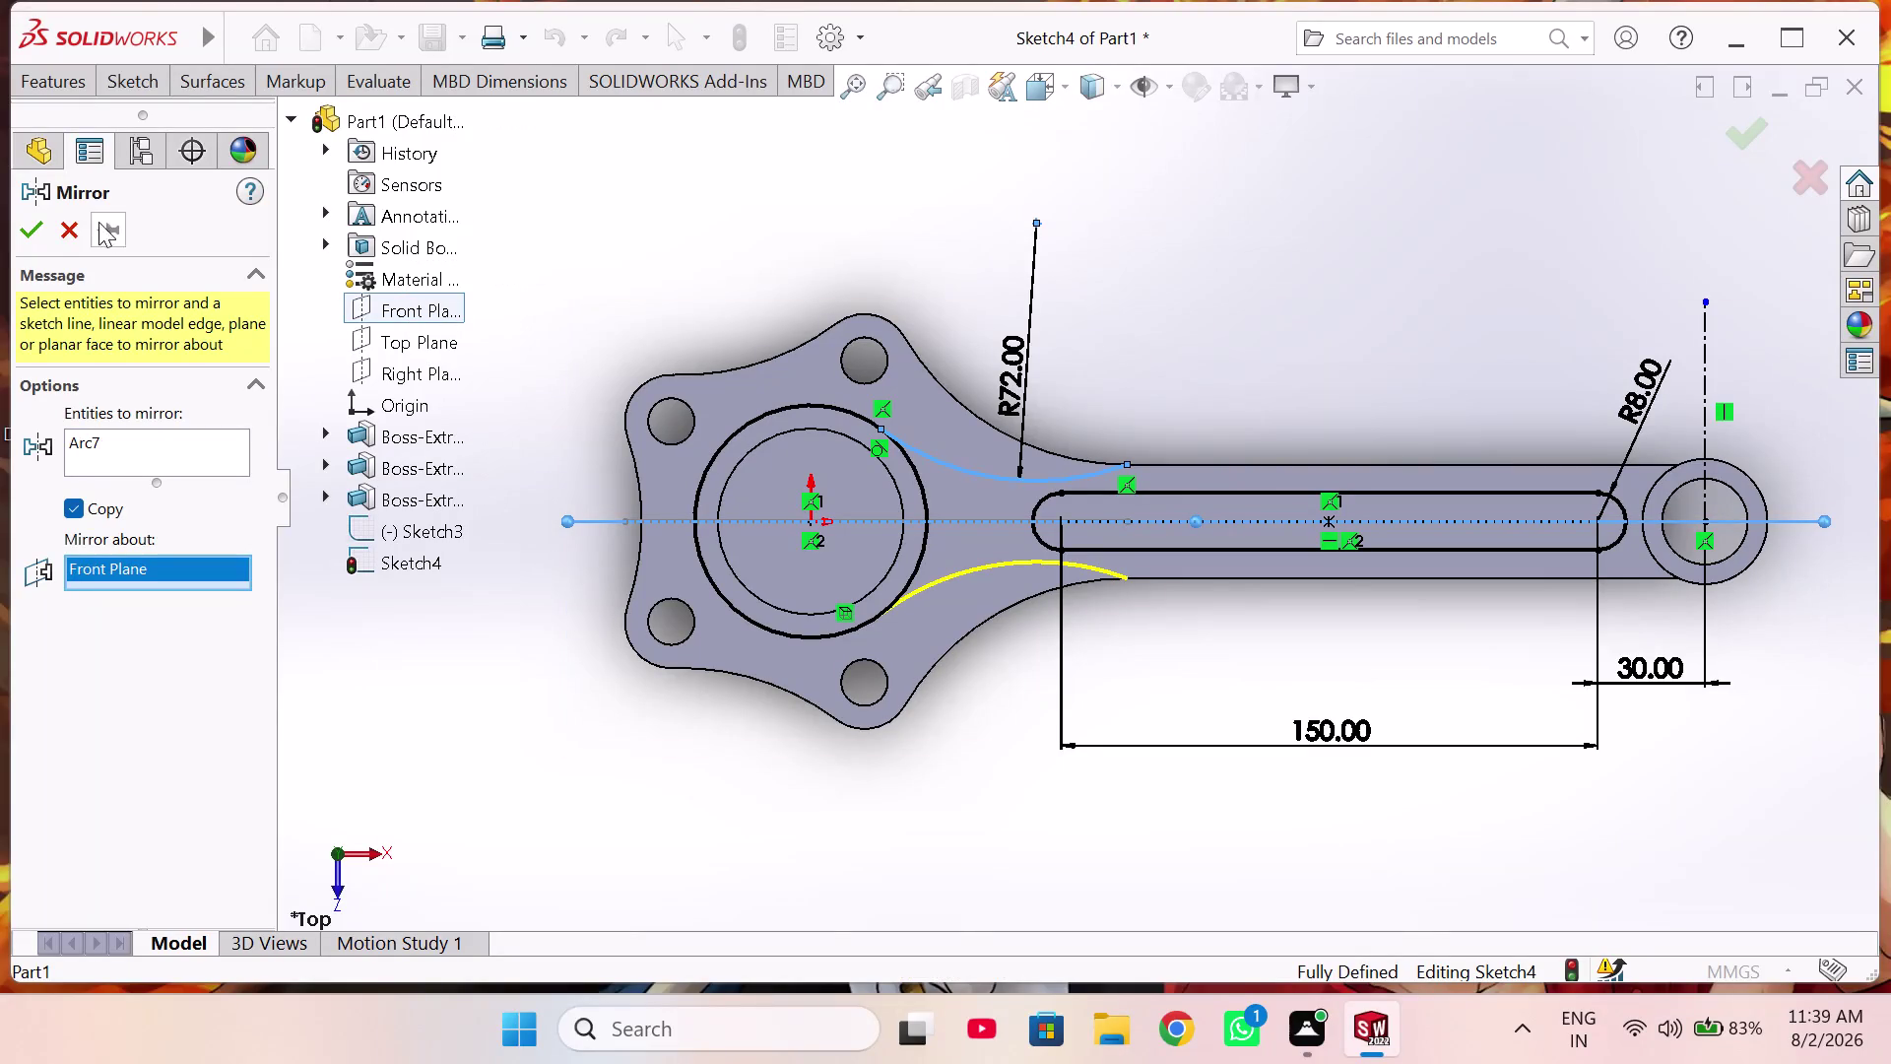
Accept the mirrored shank arc and close Sketch4.
click(32, 235)
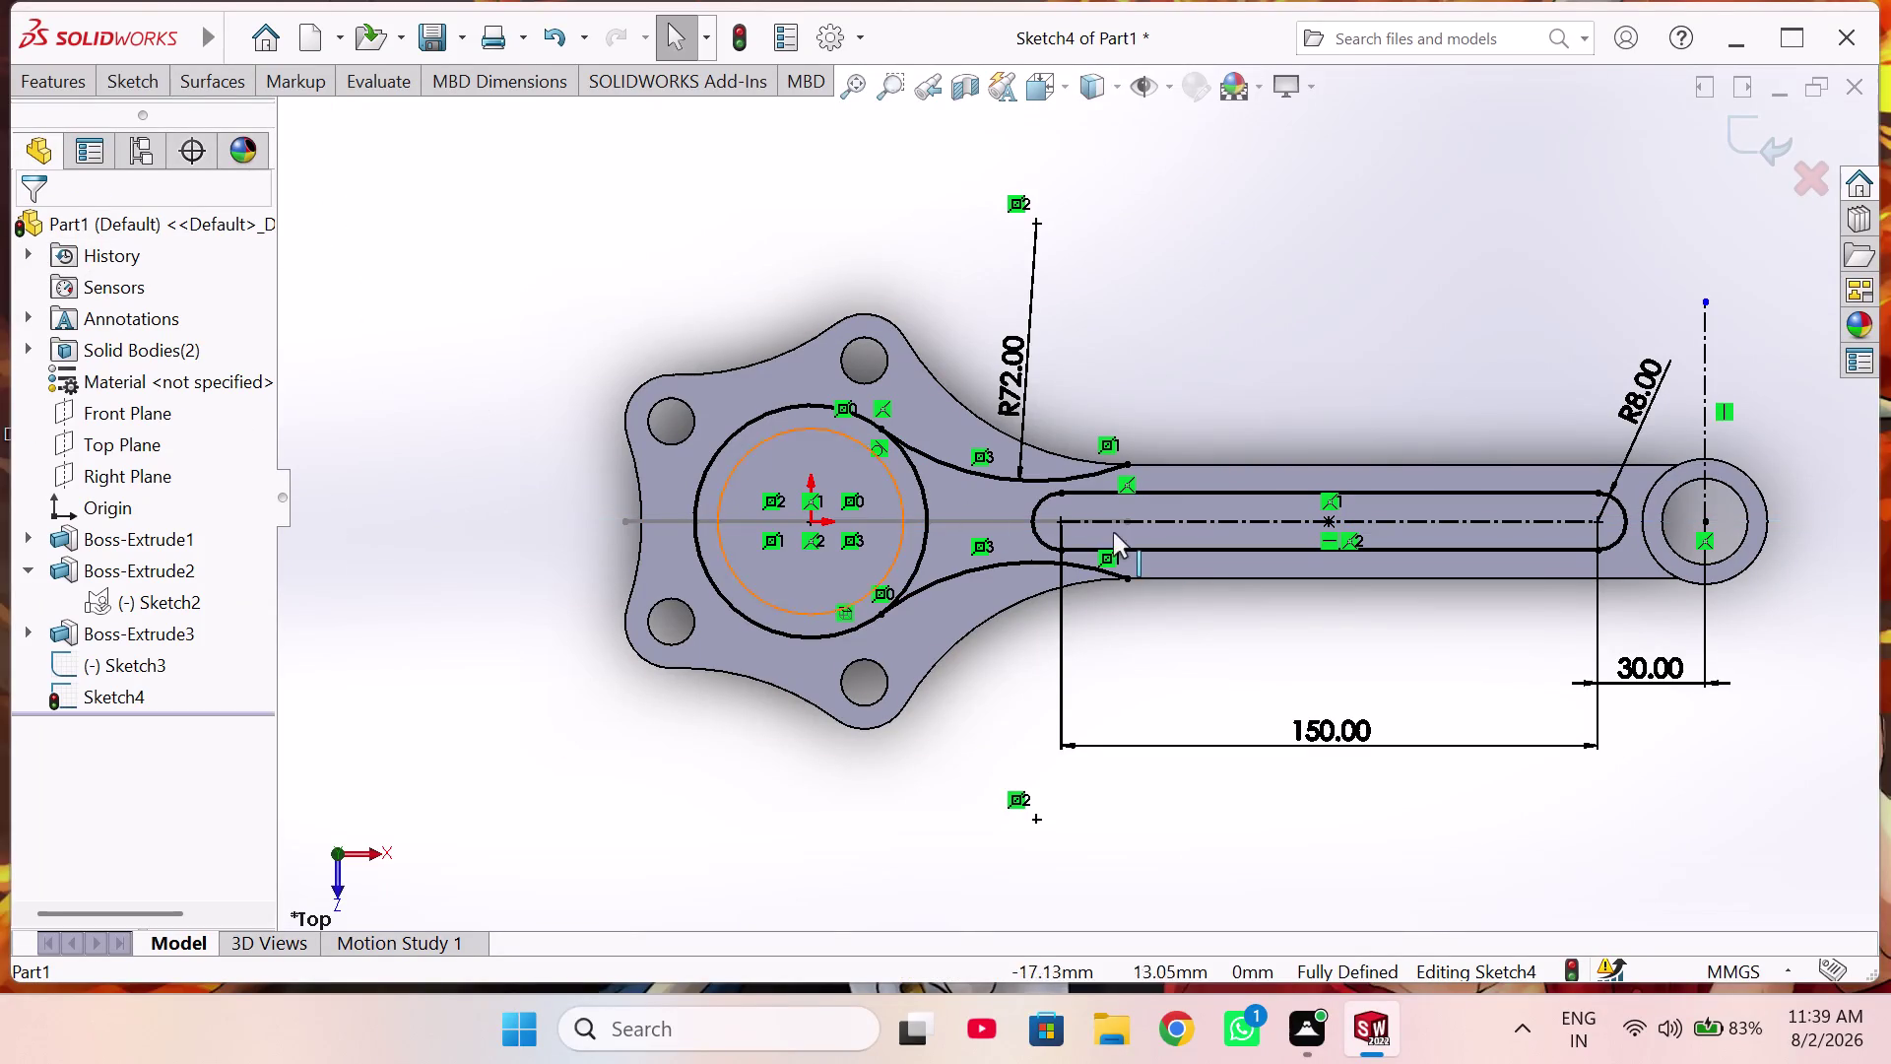
right_drag(1150, 381, 1151, 360)
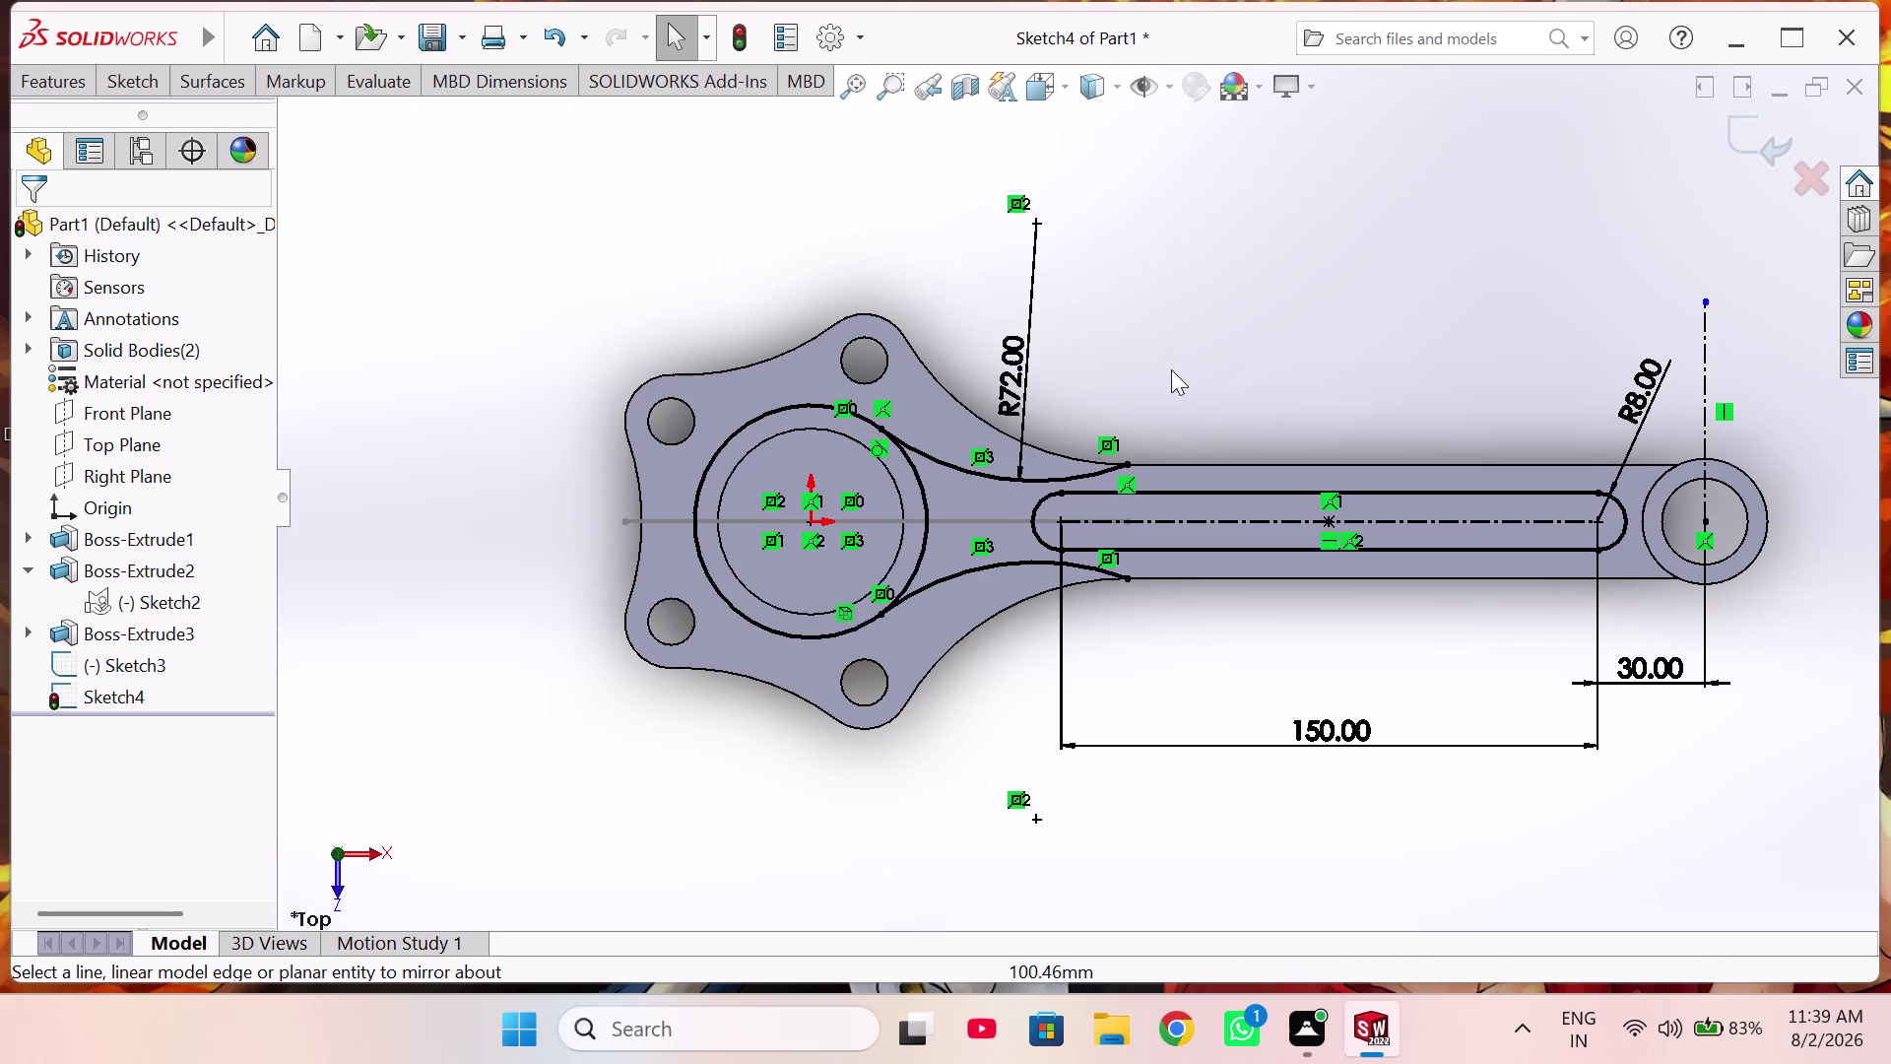
click(1732, 136)
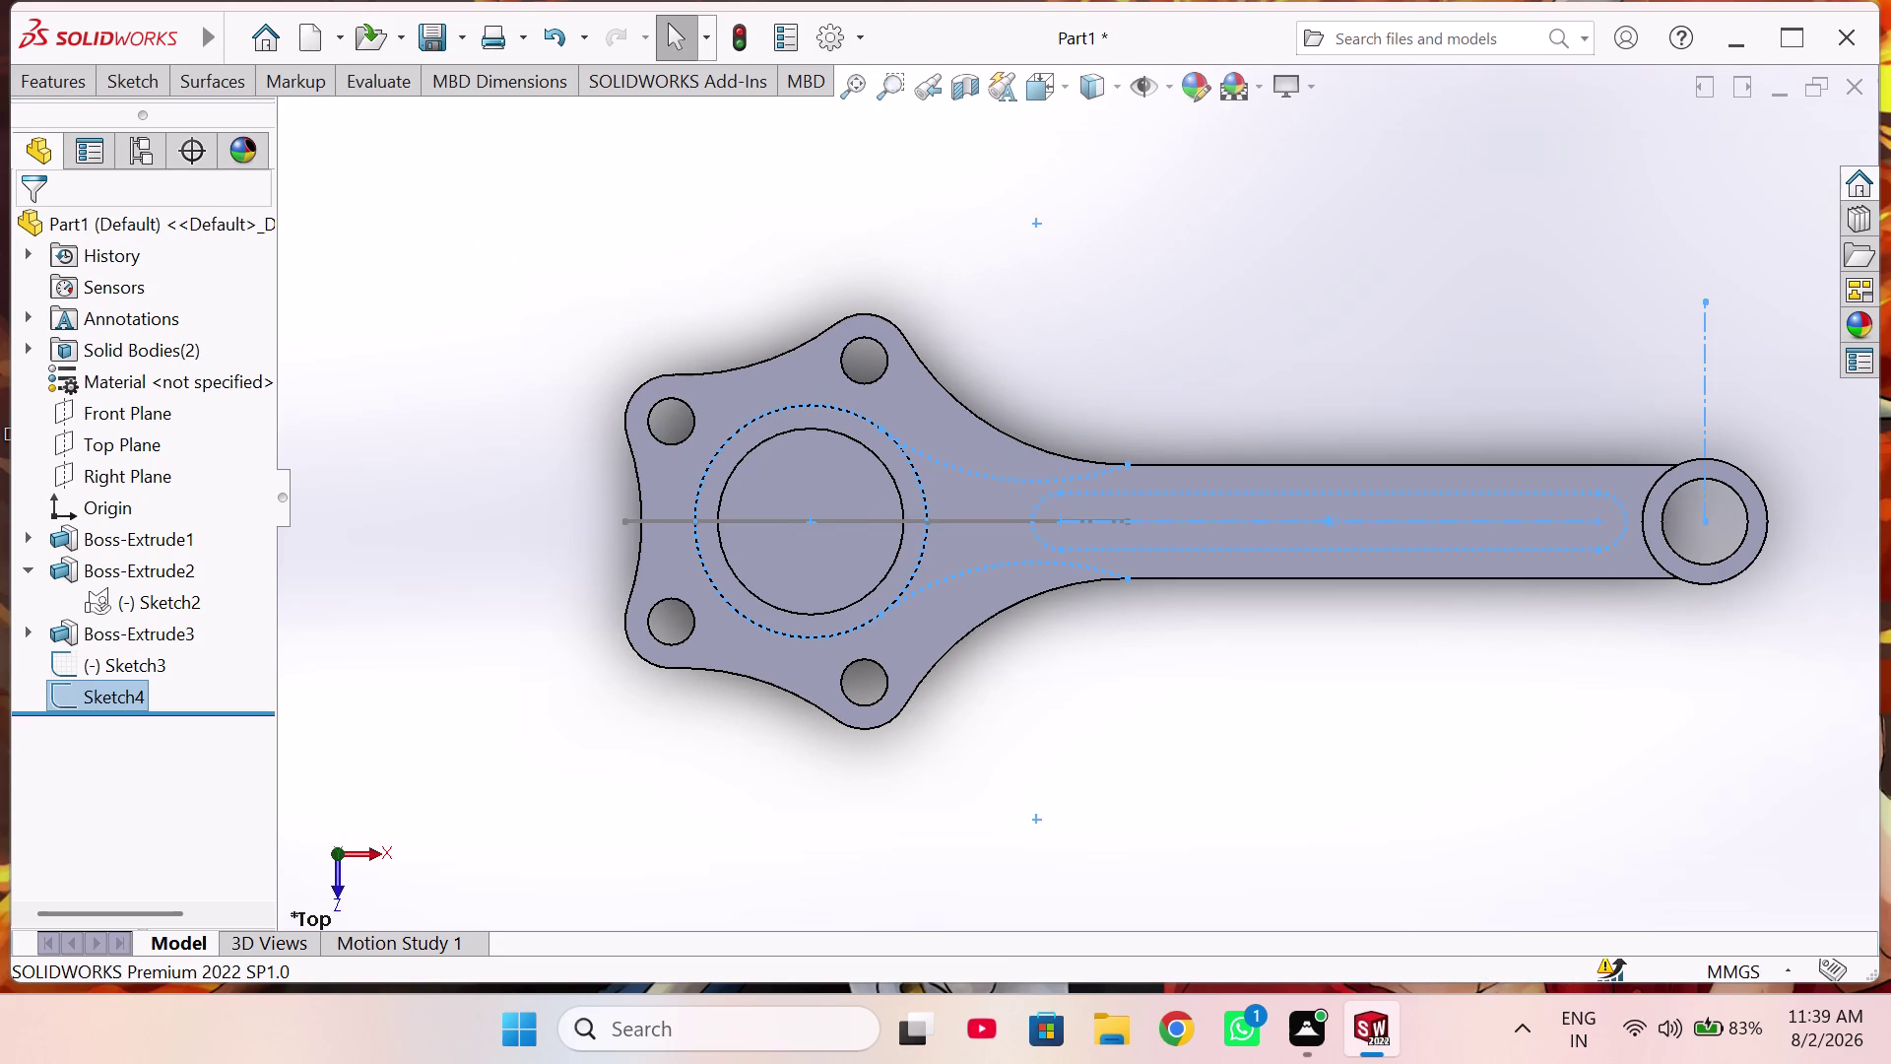
click(61, 87)
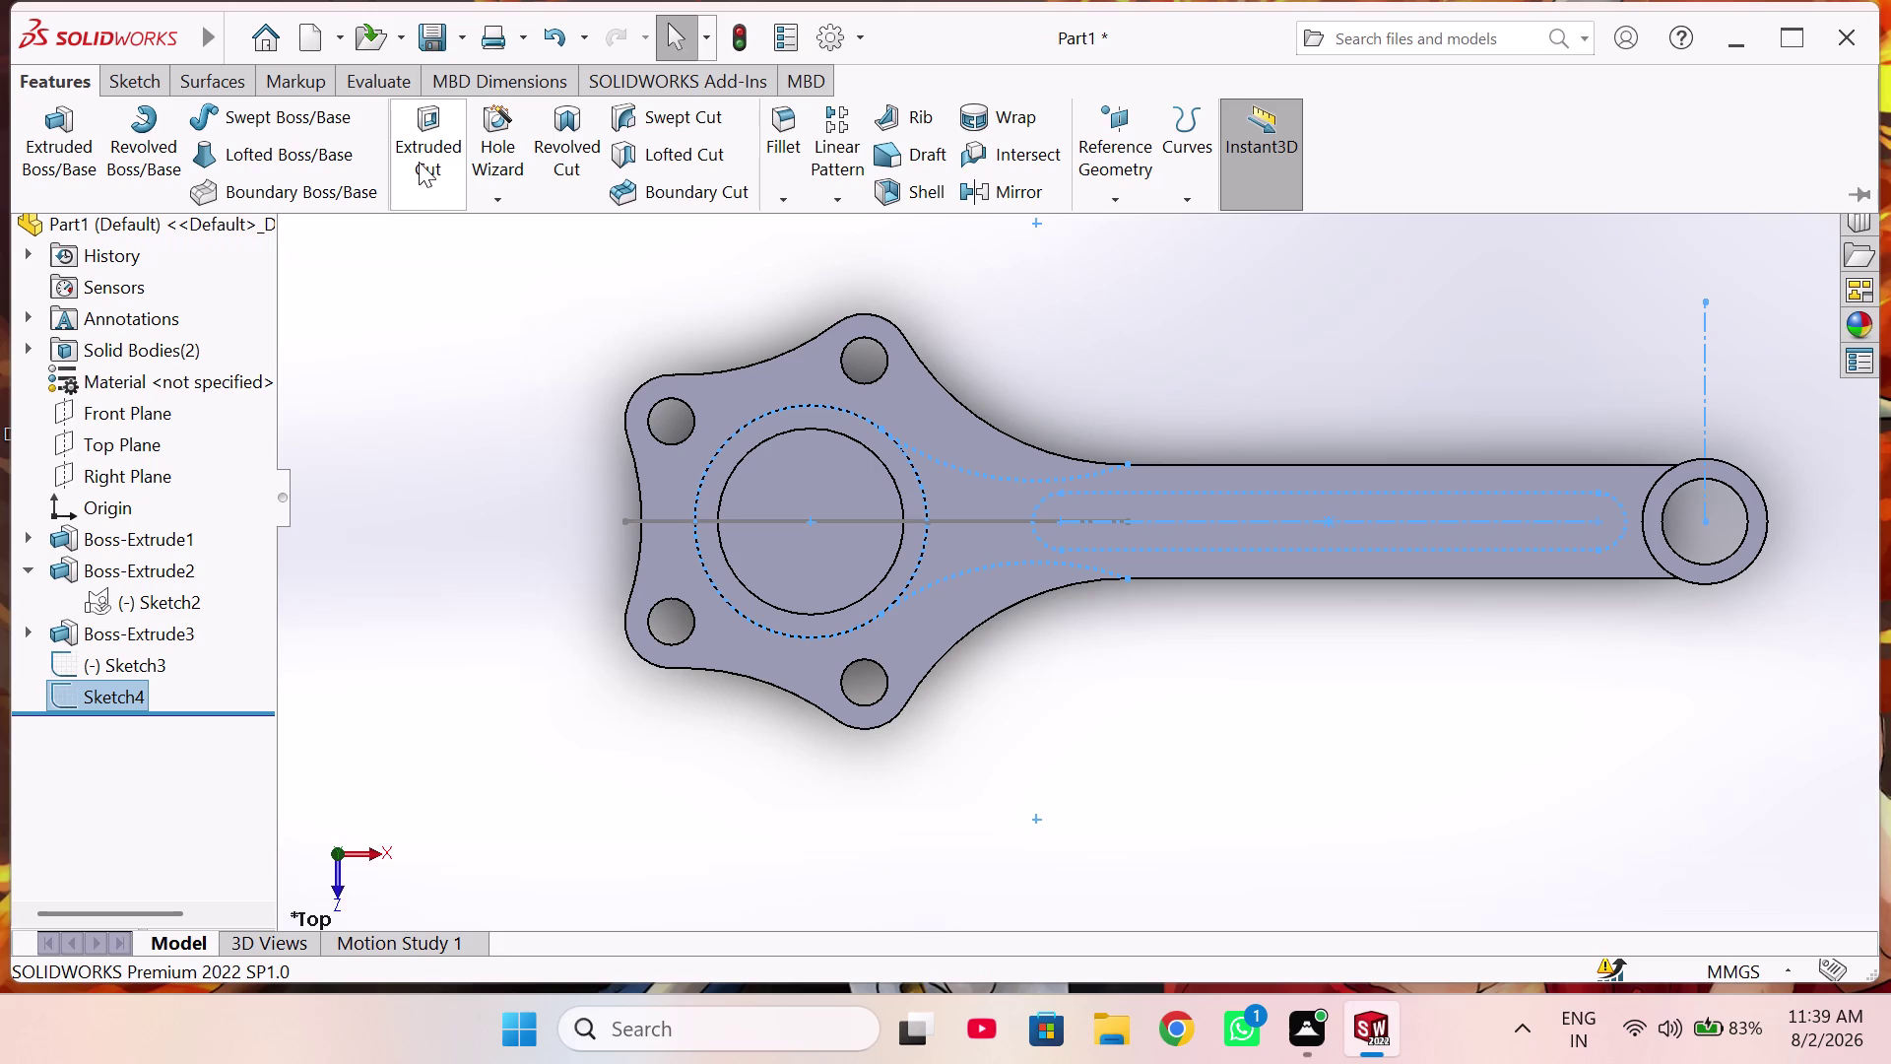
Start a 112 mm mid-plane cut-extrude from Sketch4 and pick two of its contours.
click(419, 162)
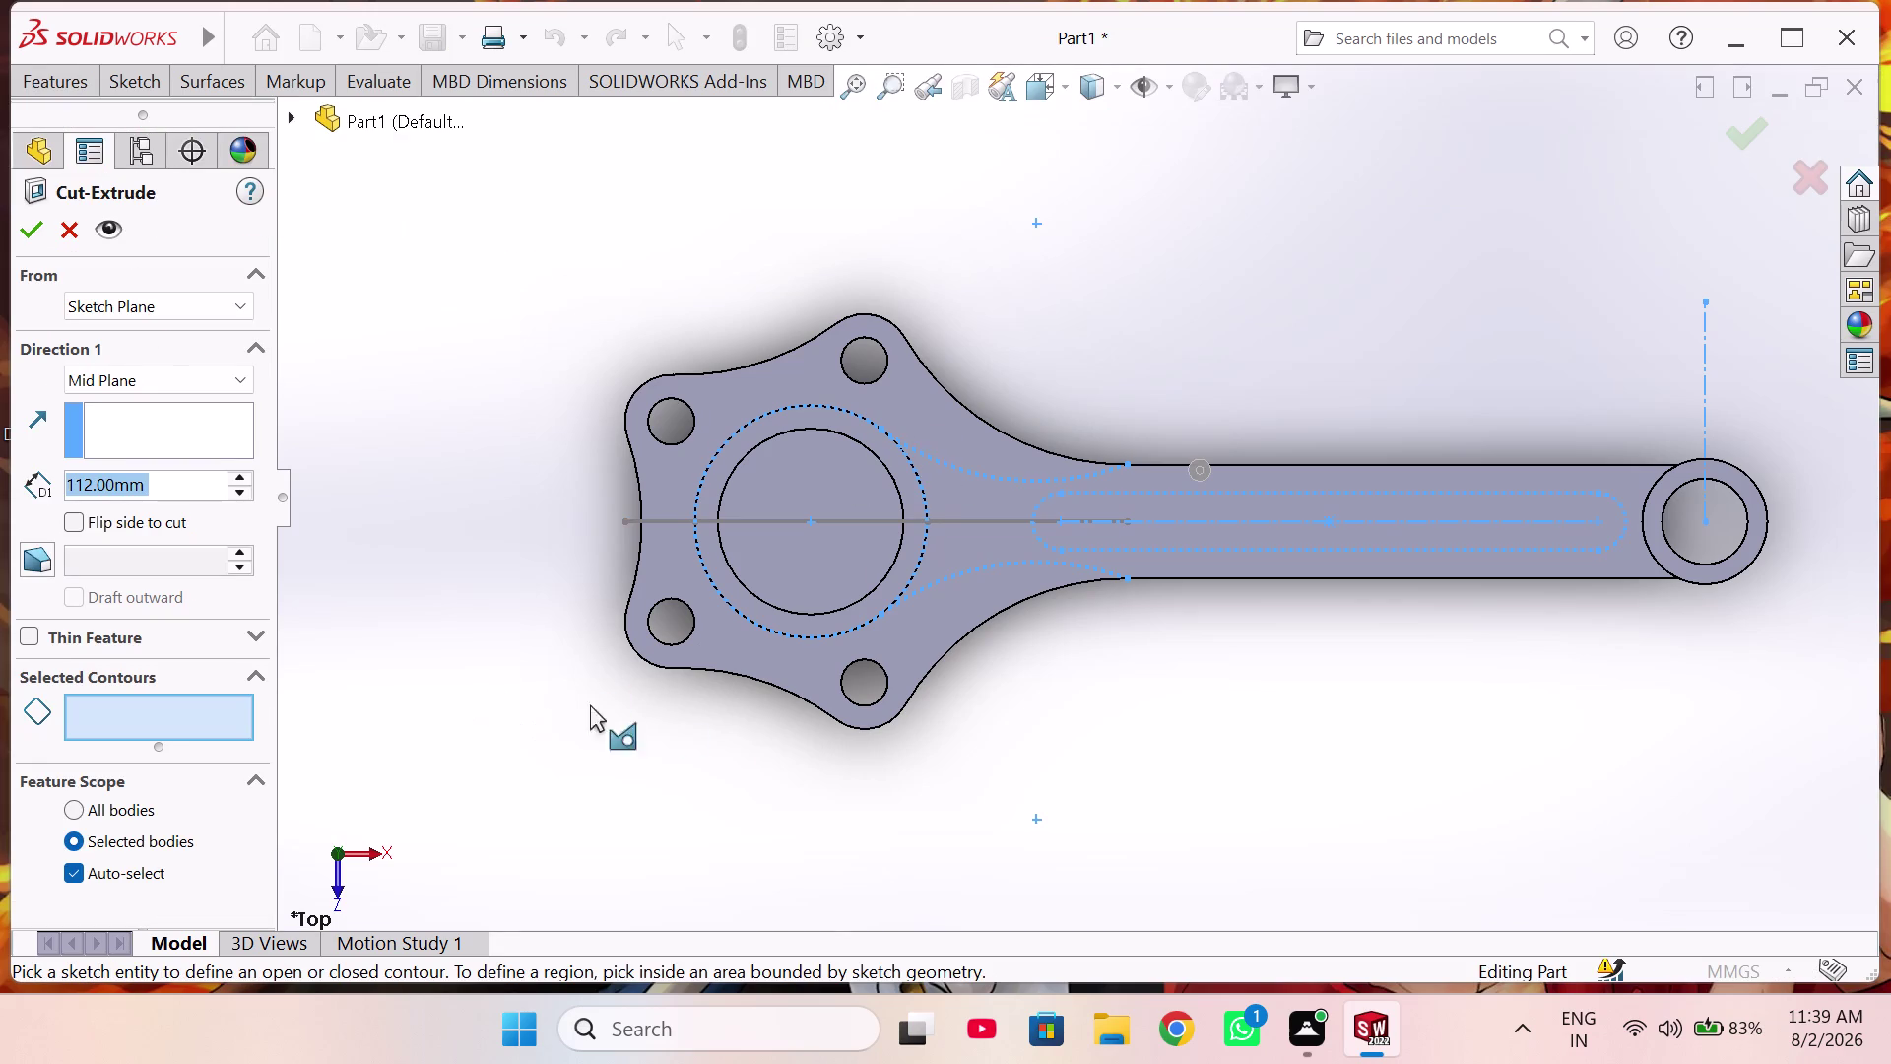
middle_drag(904, 752, 896, 547)
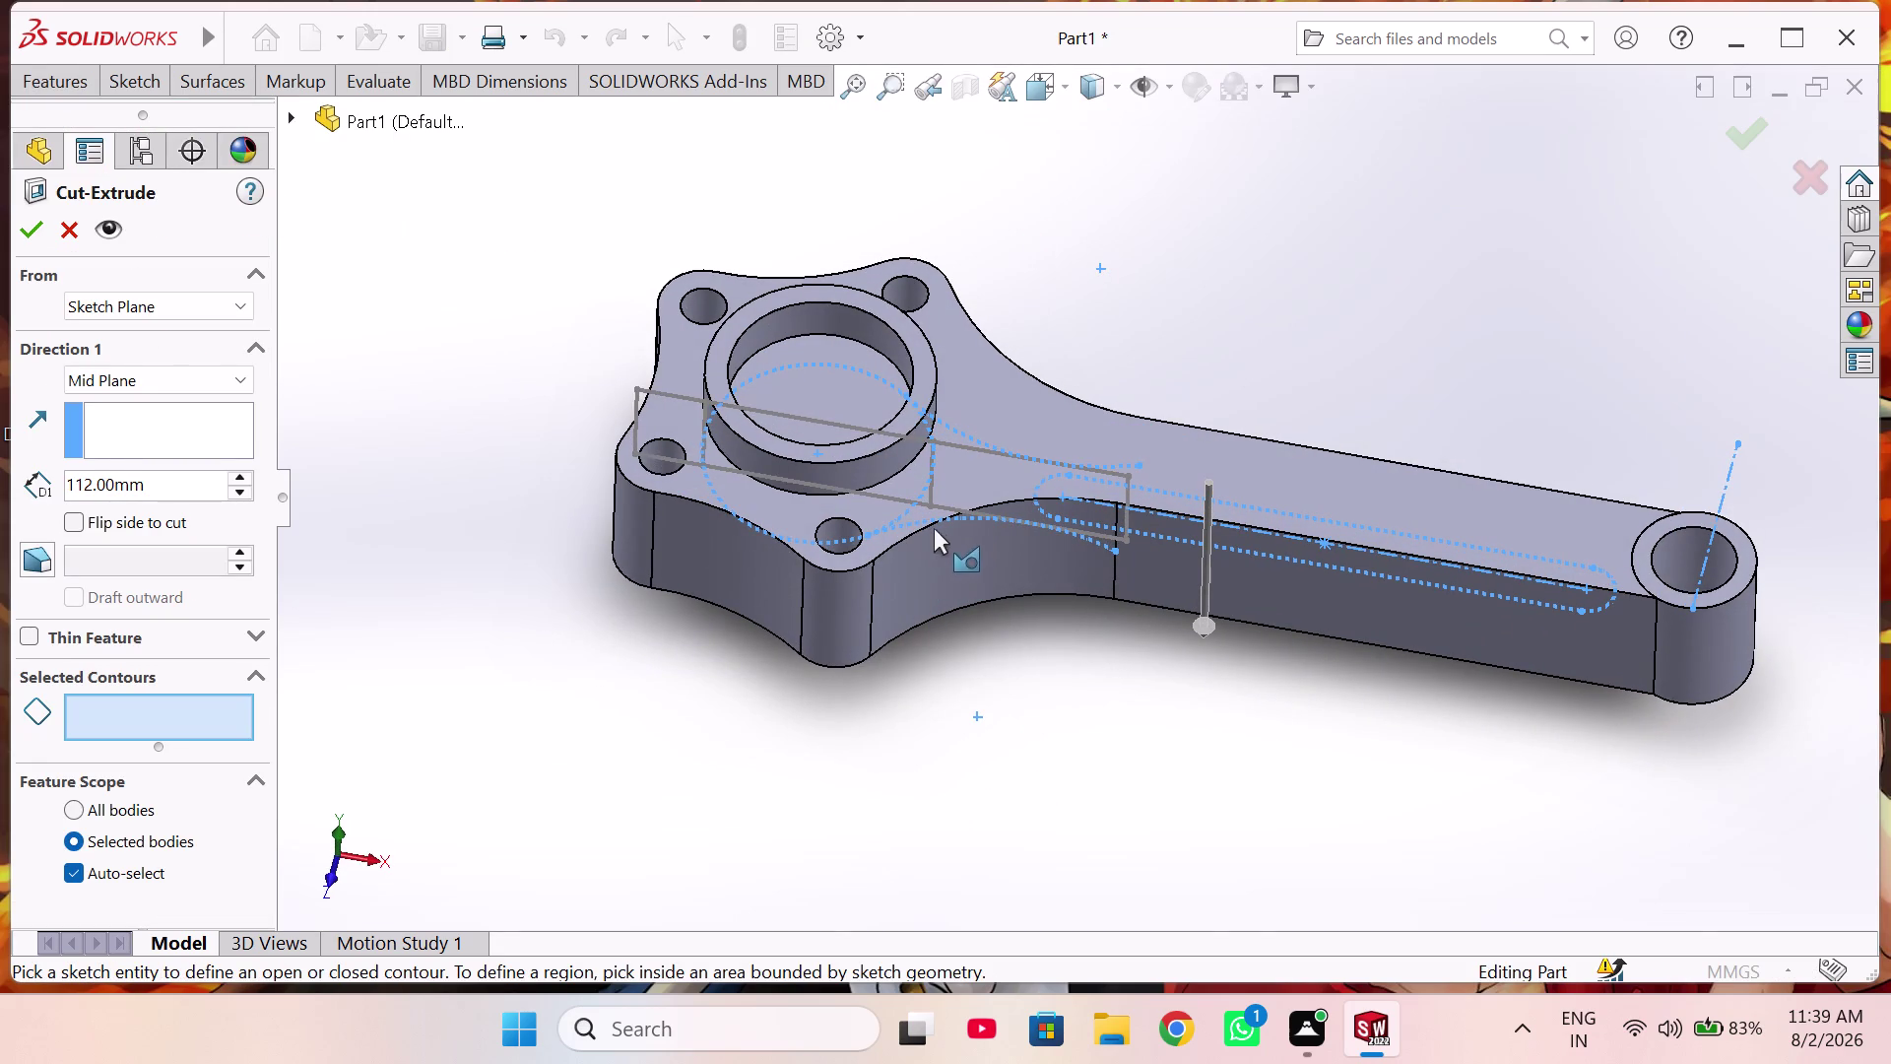
click(957, 515)
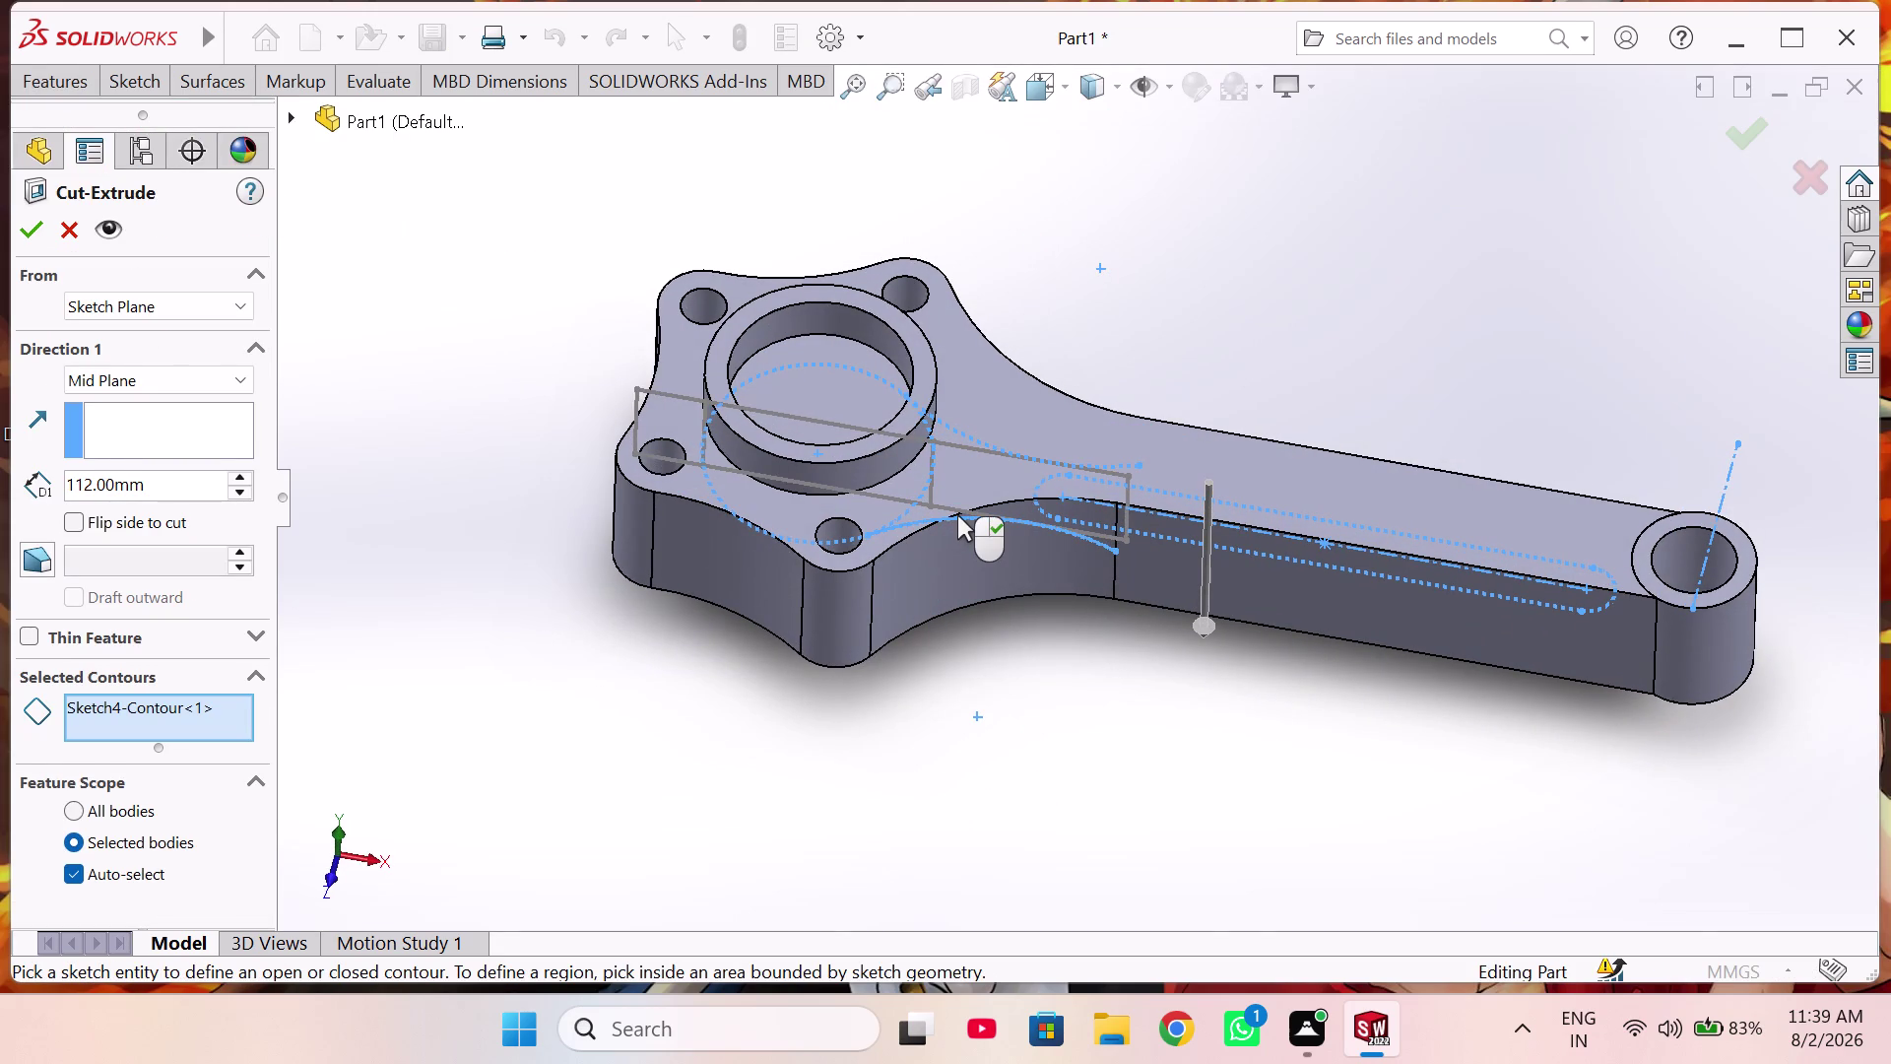
scroll(up, 3)
scroll(up, 3)
middle_drag(1007, 640, 1153, 609)
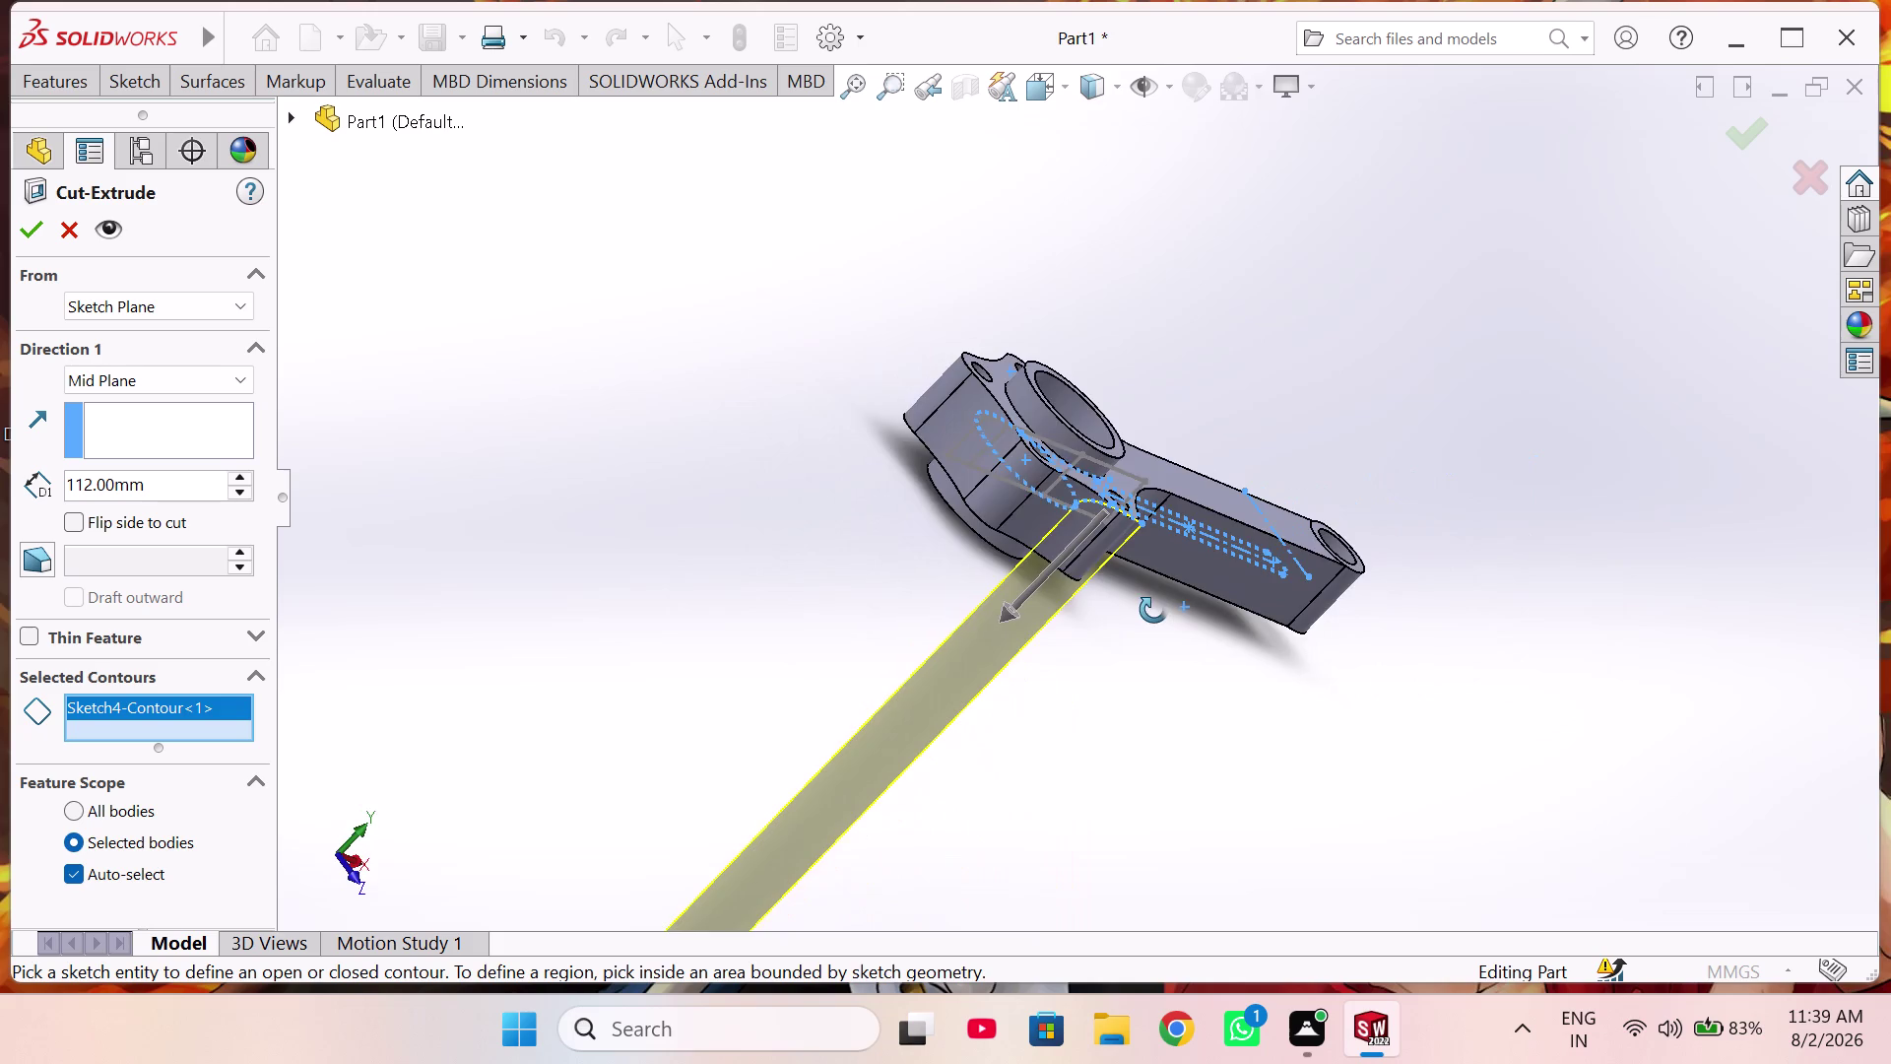
middle_drag(1153, 610, 1061, 649)
scroll(down, 3)
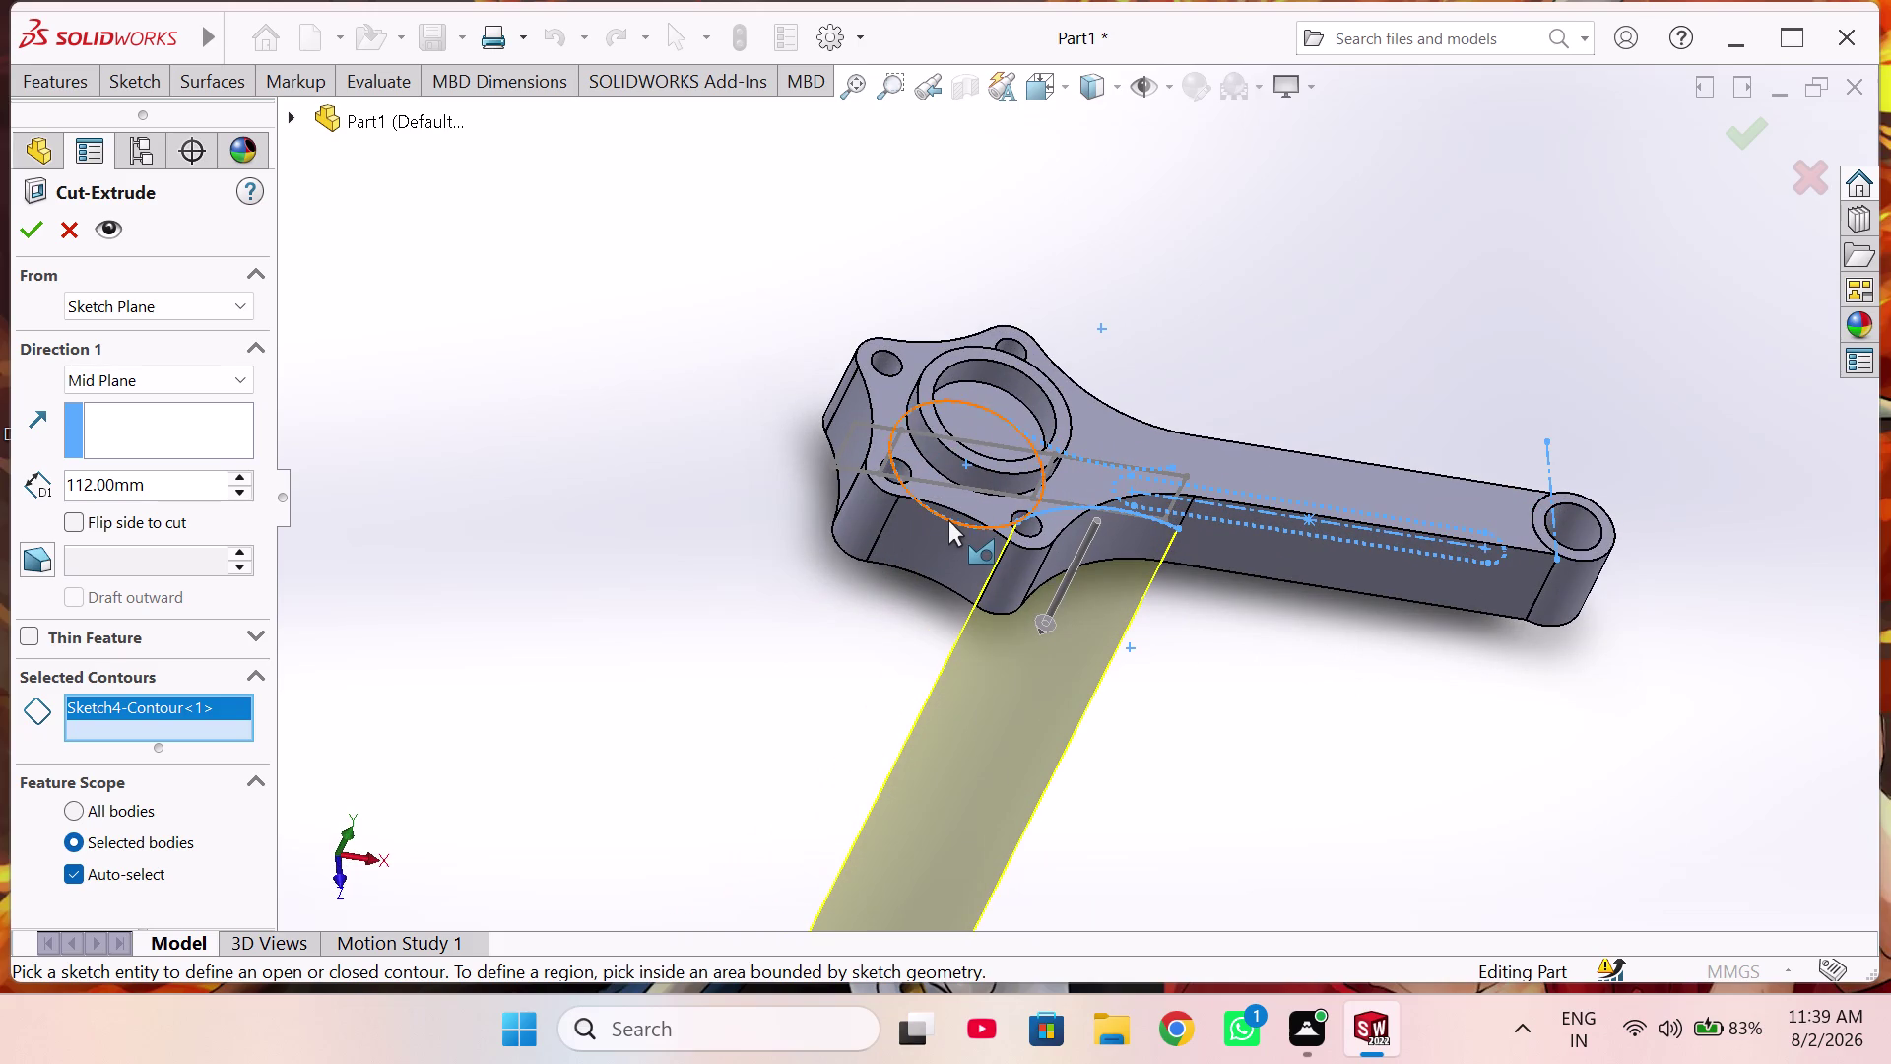
click(949, 519)
Add a third Sketch4 contour to the cut and inspect the preview from several angles.
middle_drag(1025, 462, 1023, 468)
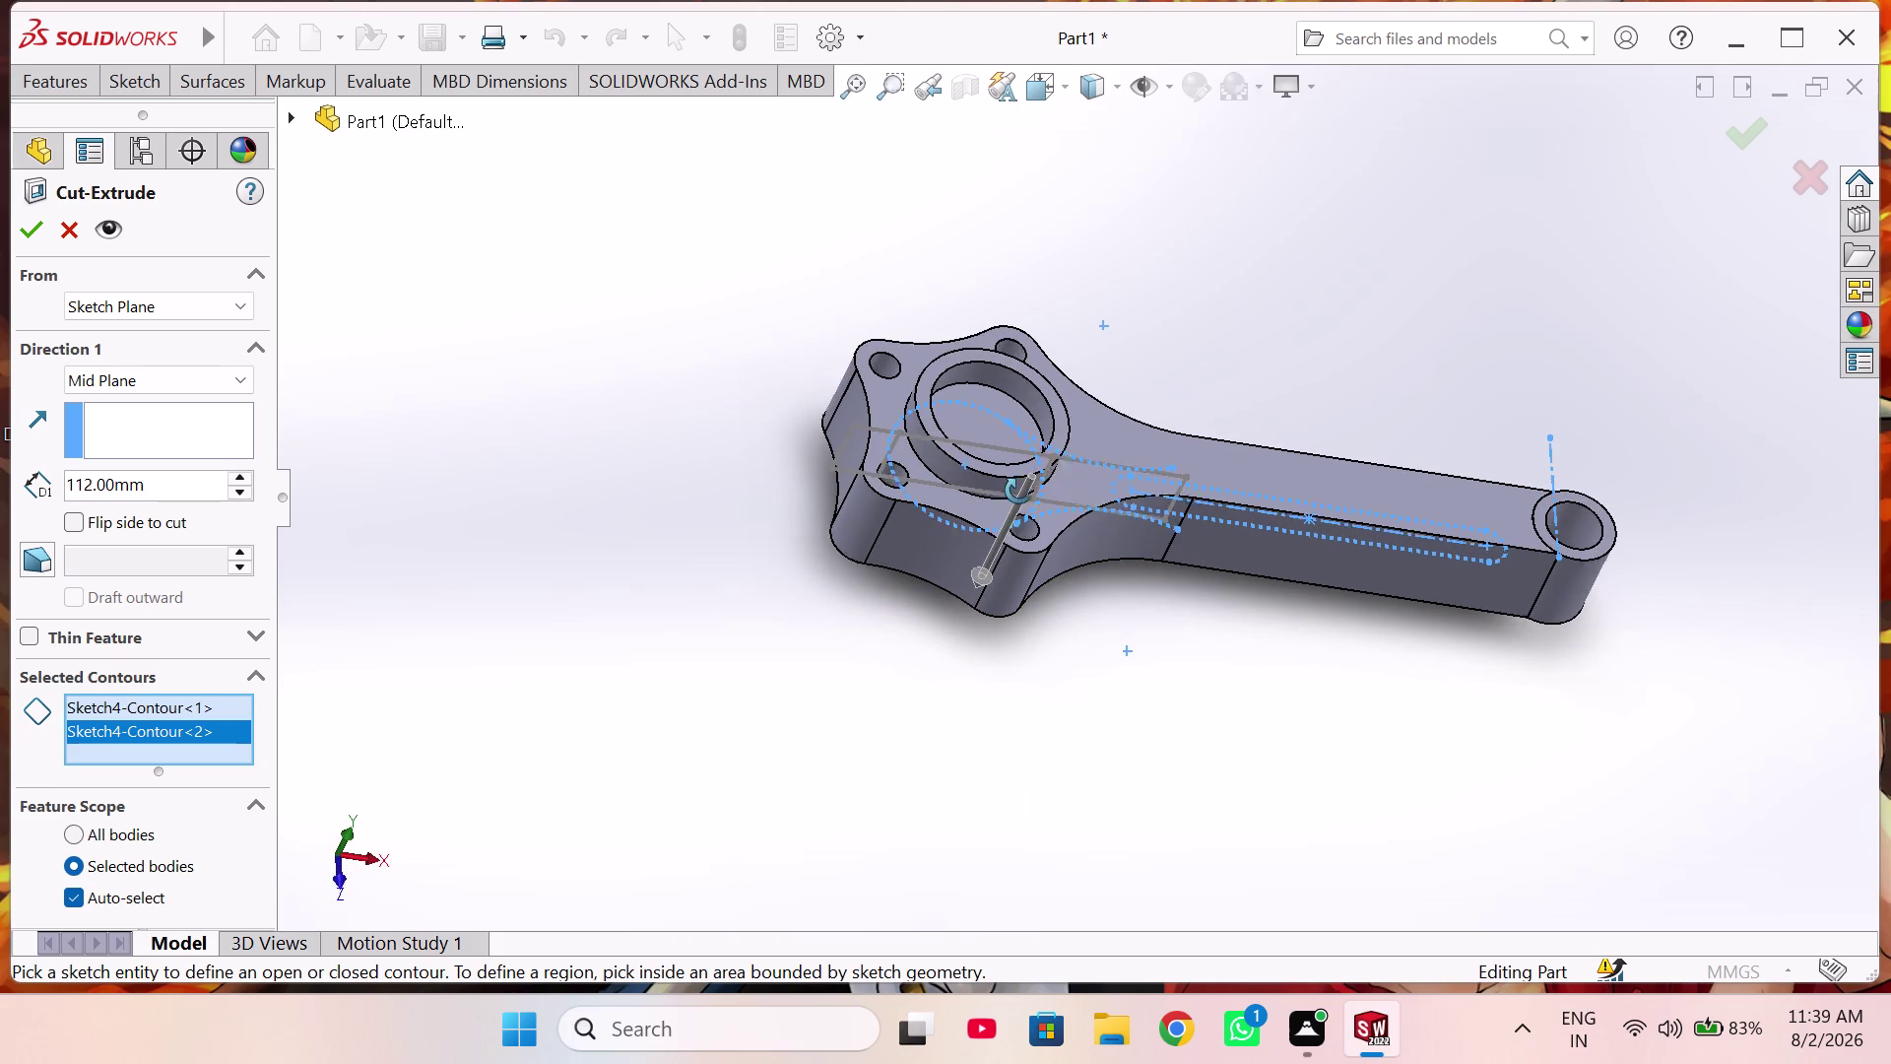
middle_drag(1023, 467, 989, 620)
click(1063, 460)
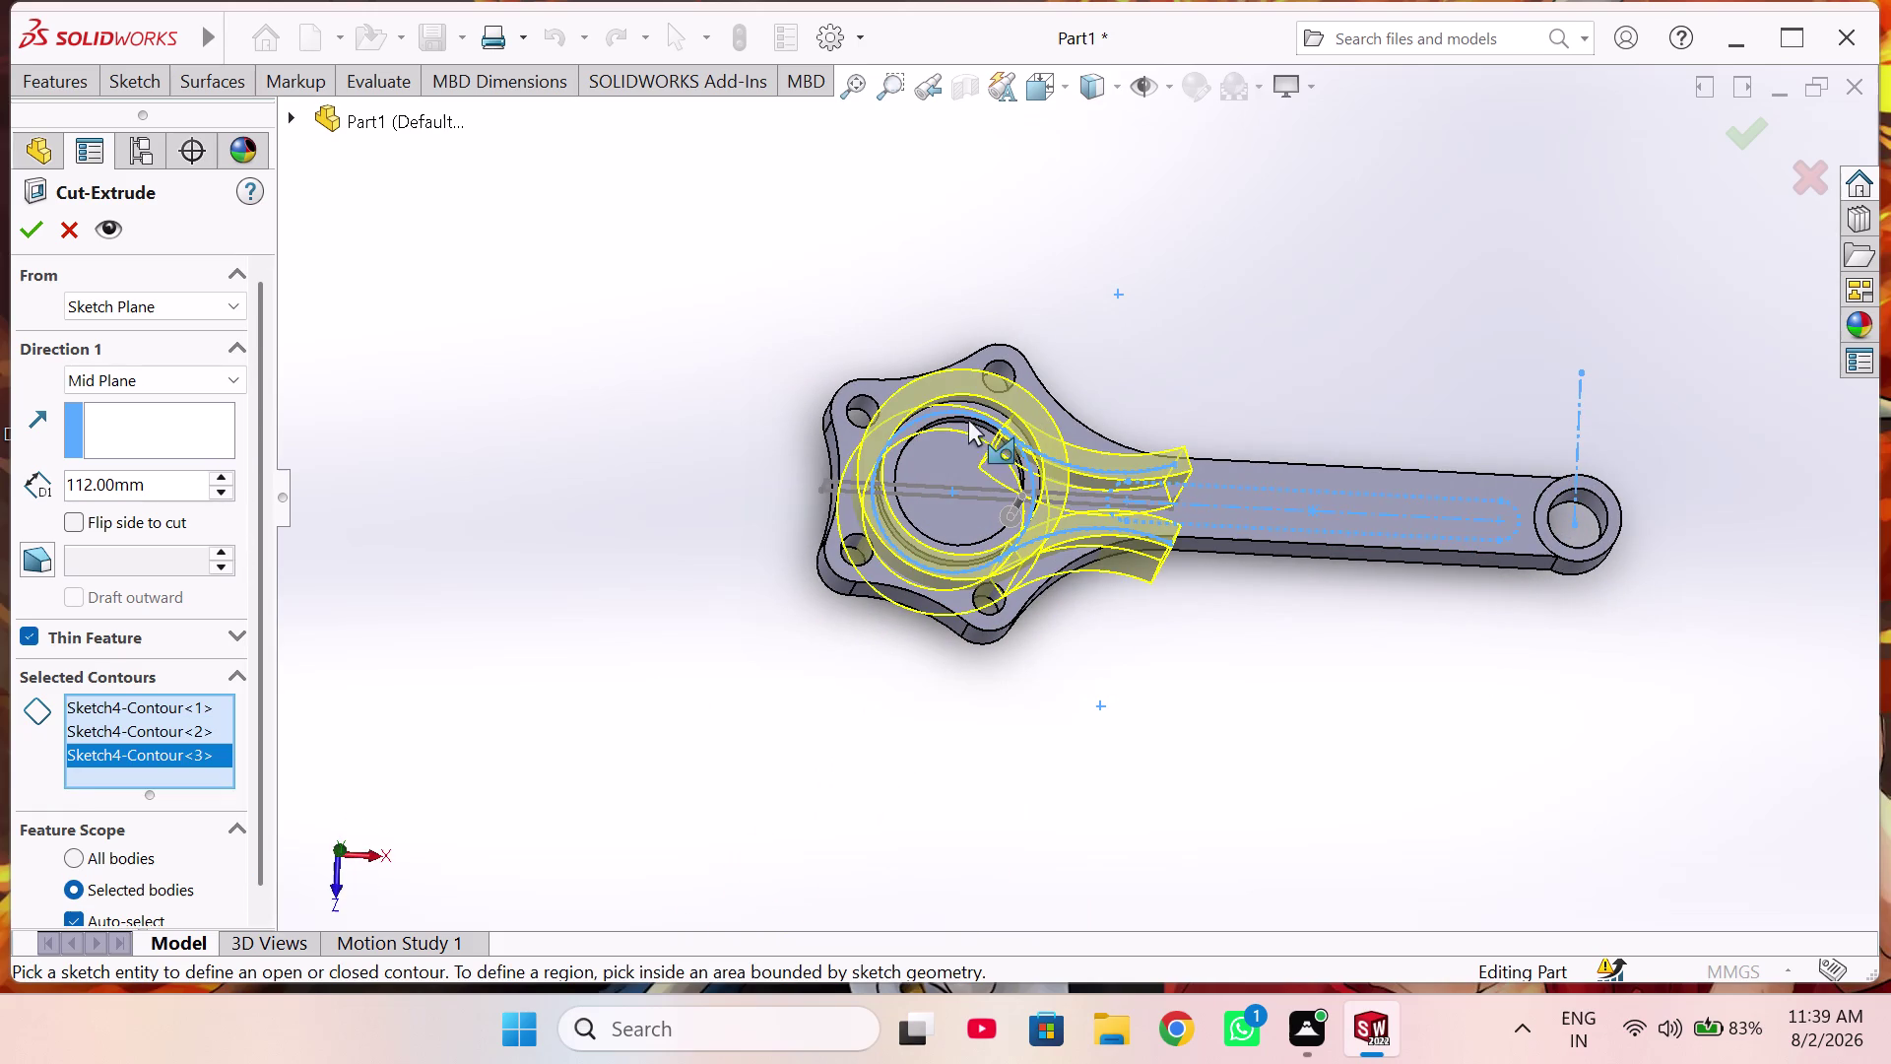
middle_drag(1006, 721, 975, 626)
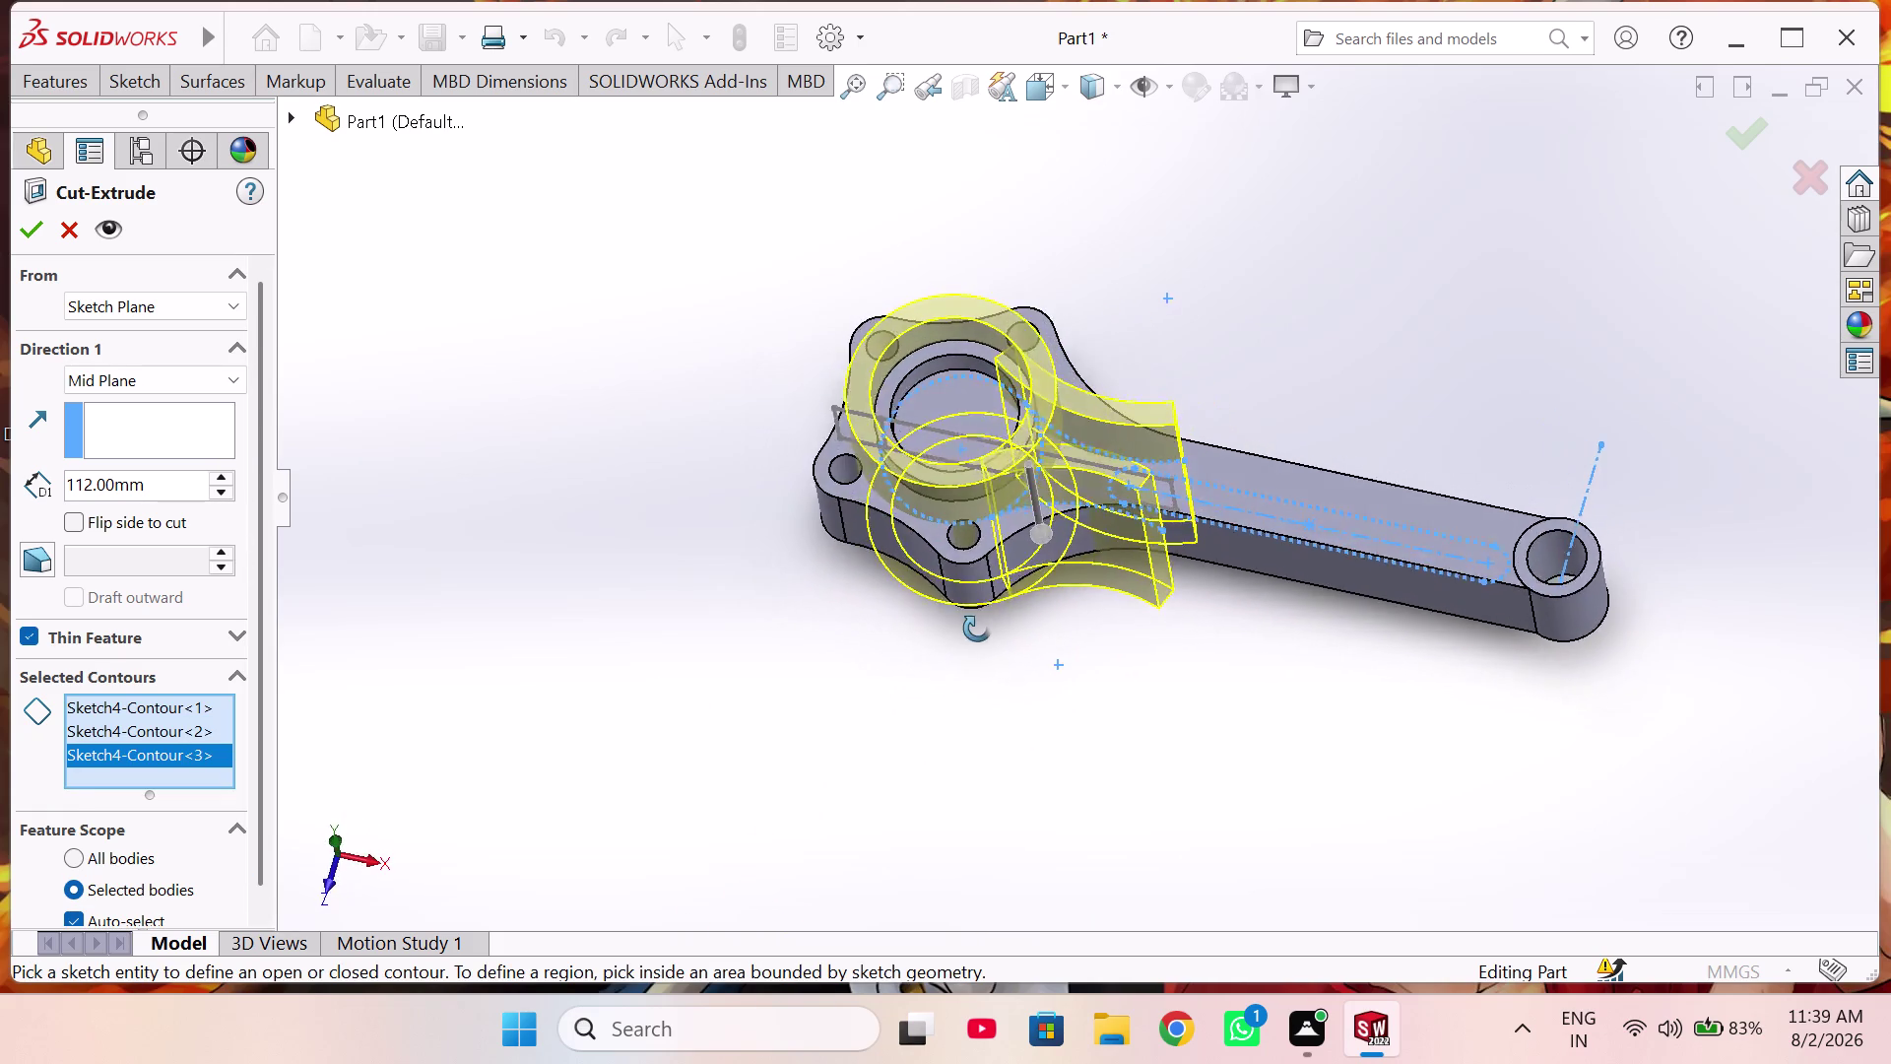
middle_drag(975, 626, 1001, 535)
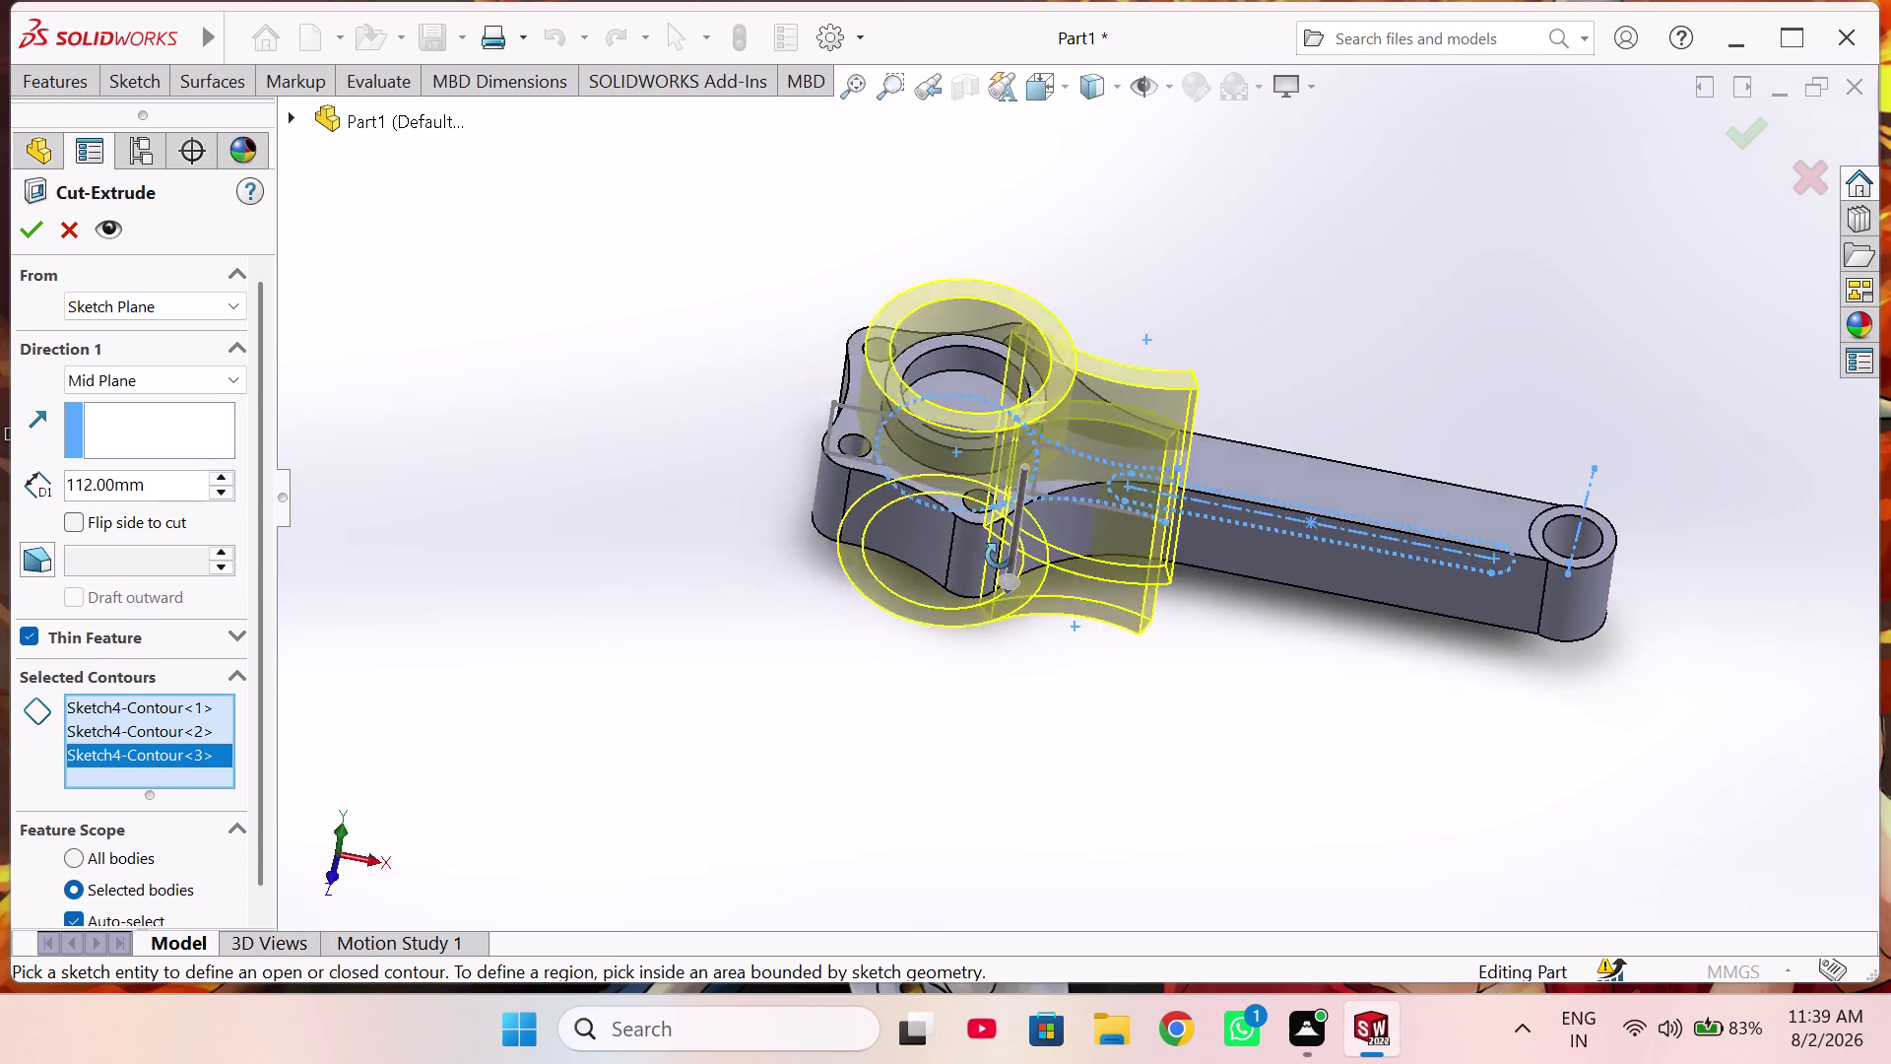
middle_drag(1002, 536, 965, 687)
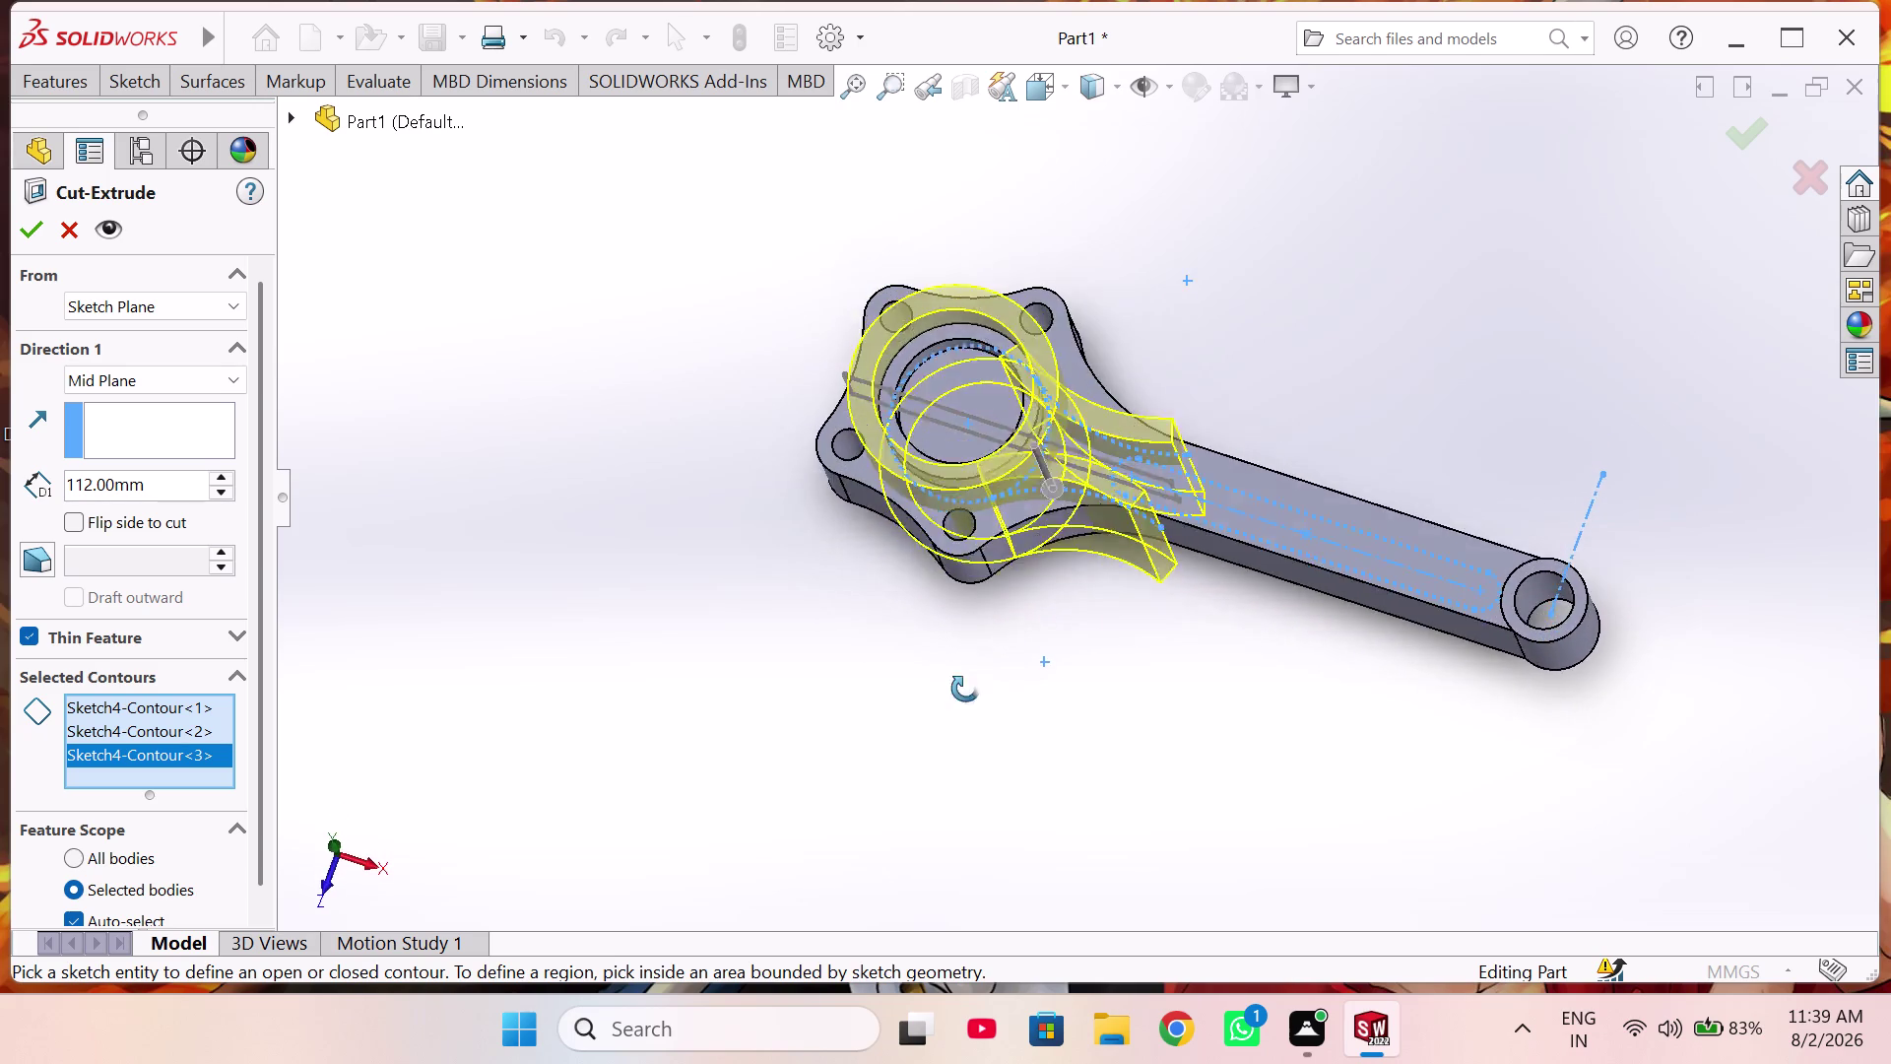
middle_drag(965, 688, 1020, 648)
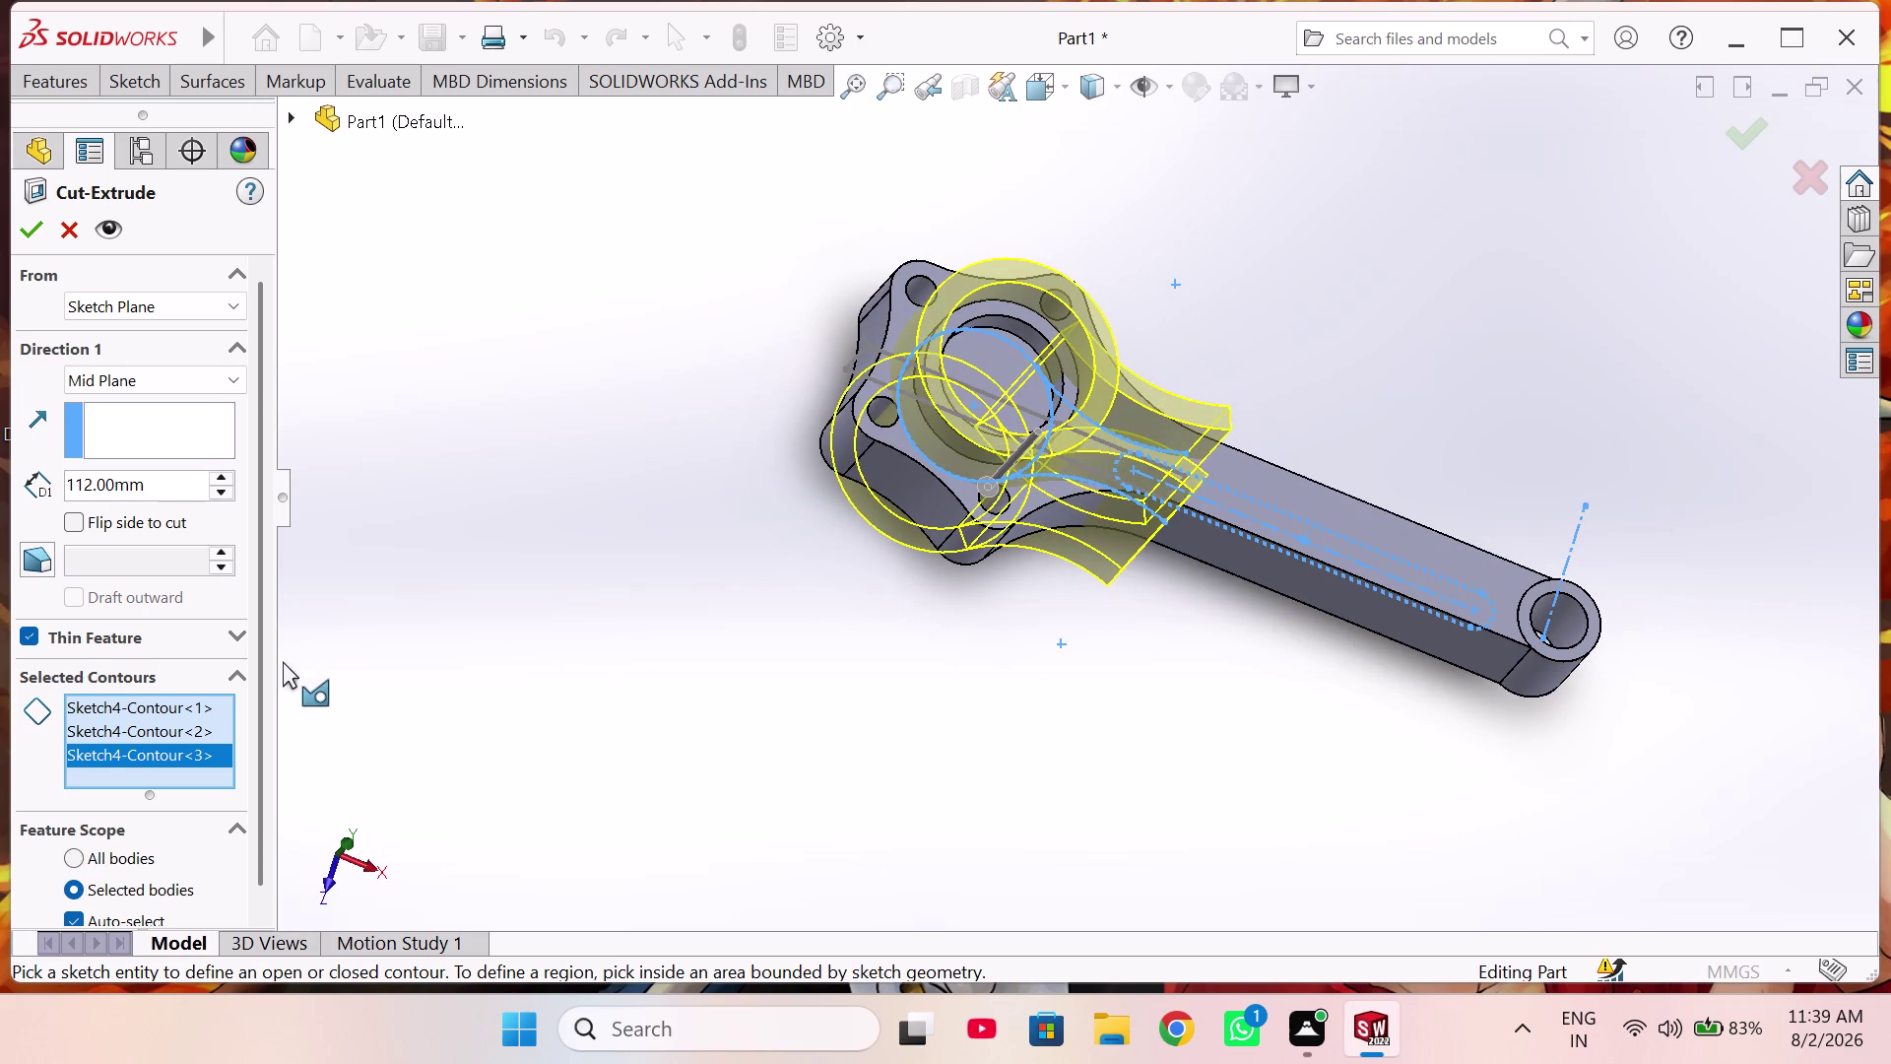
Delete the third contour from Selected Contours, then clear all contour selections.
right_click(189, 758)
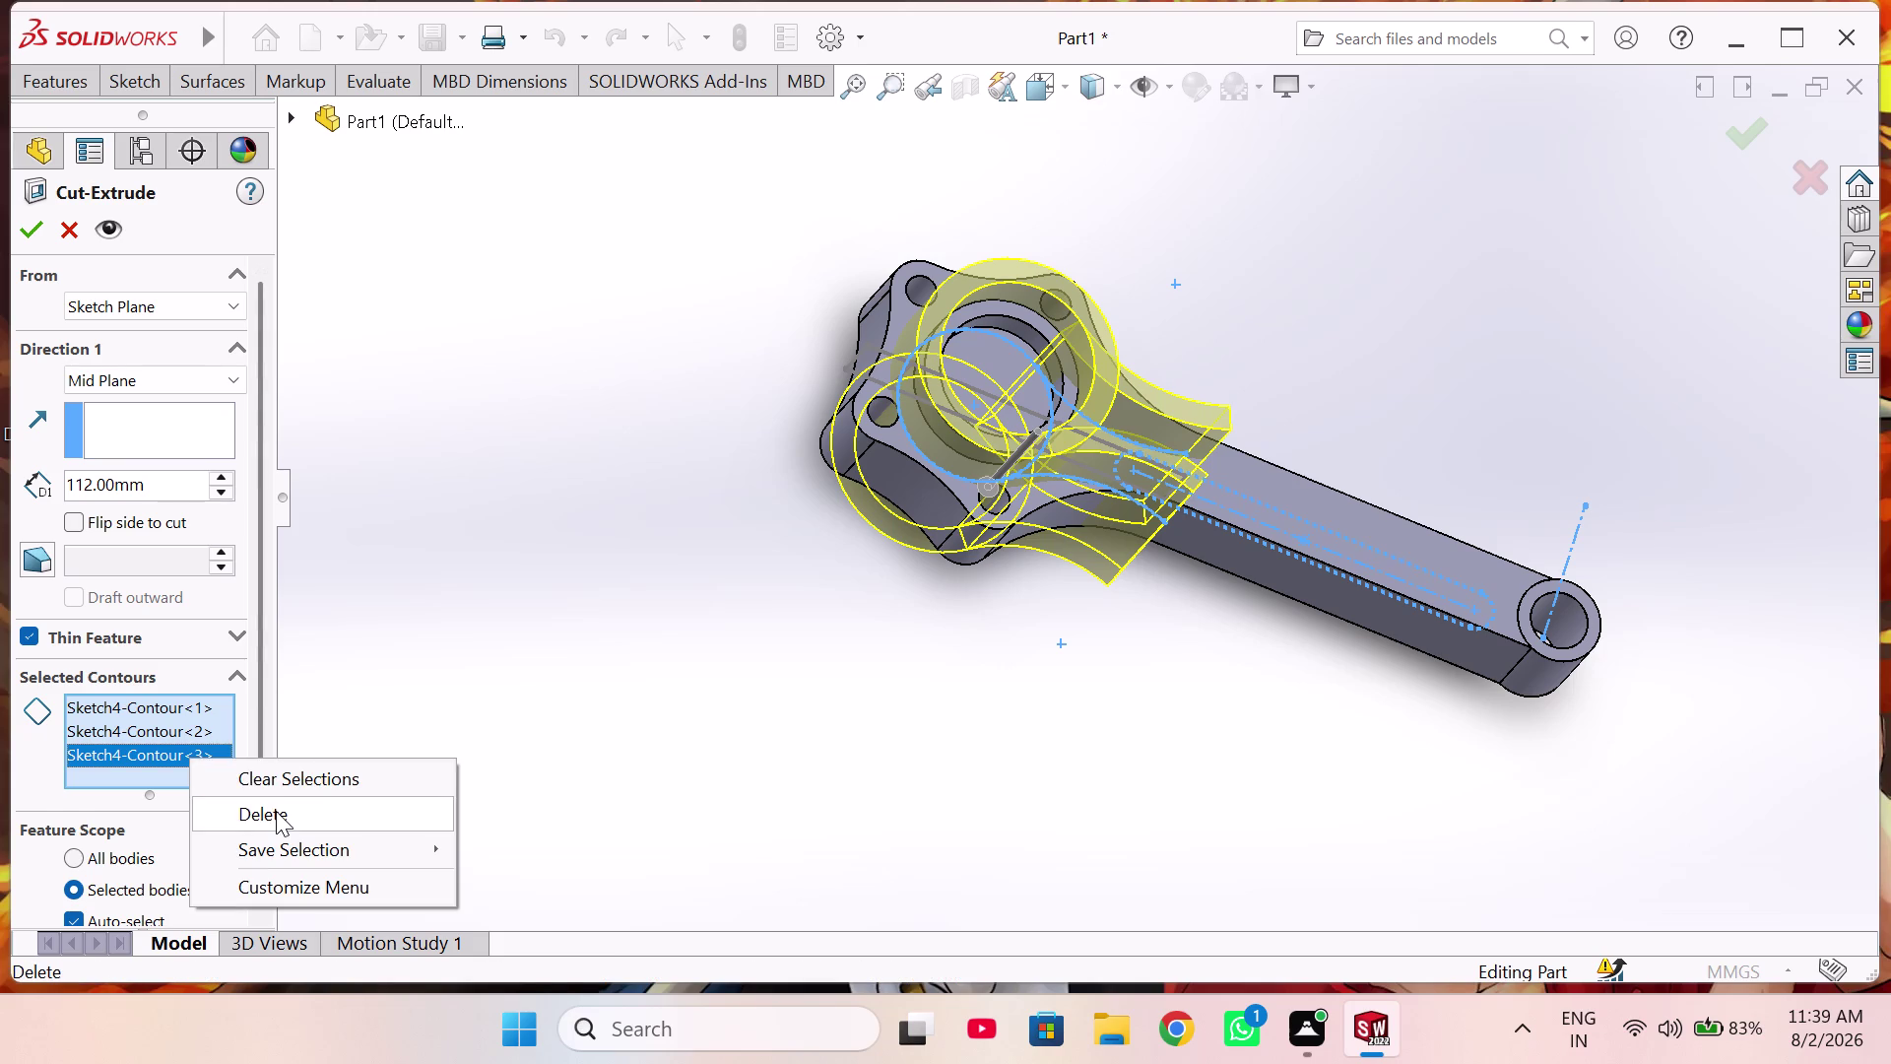
click(276, 810)
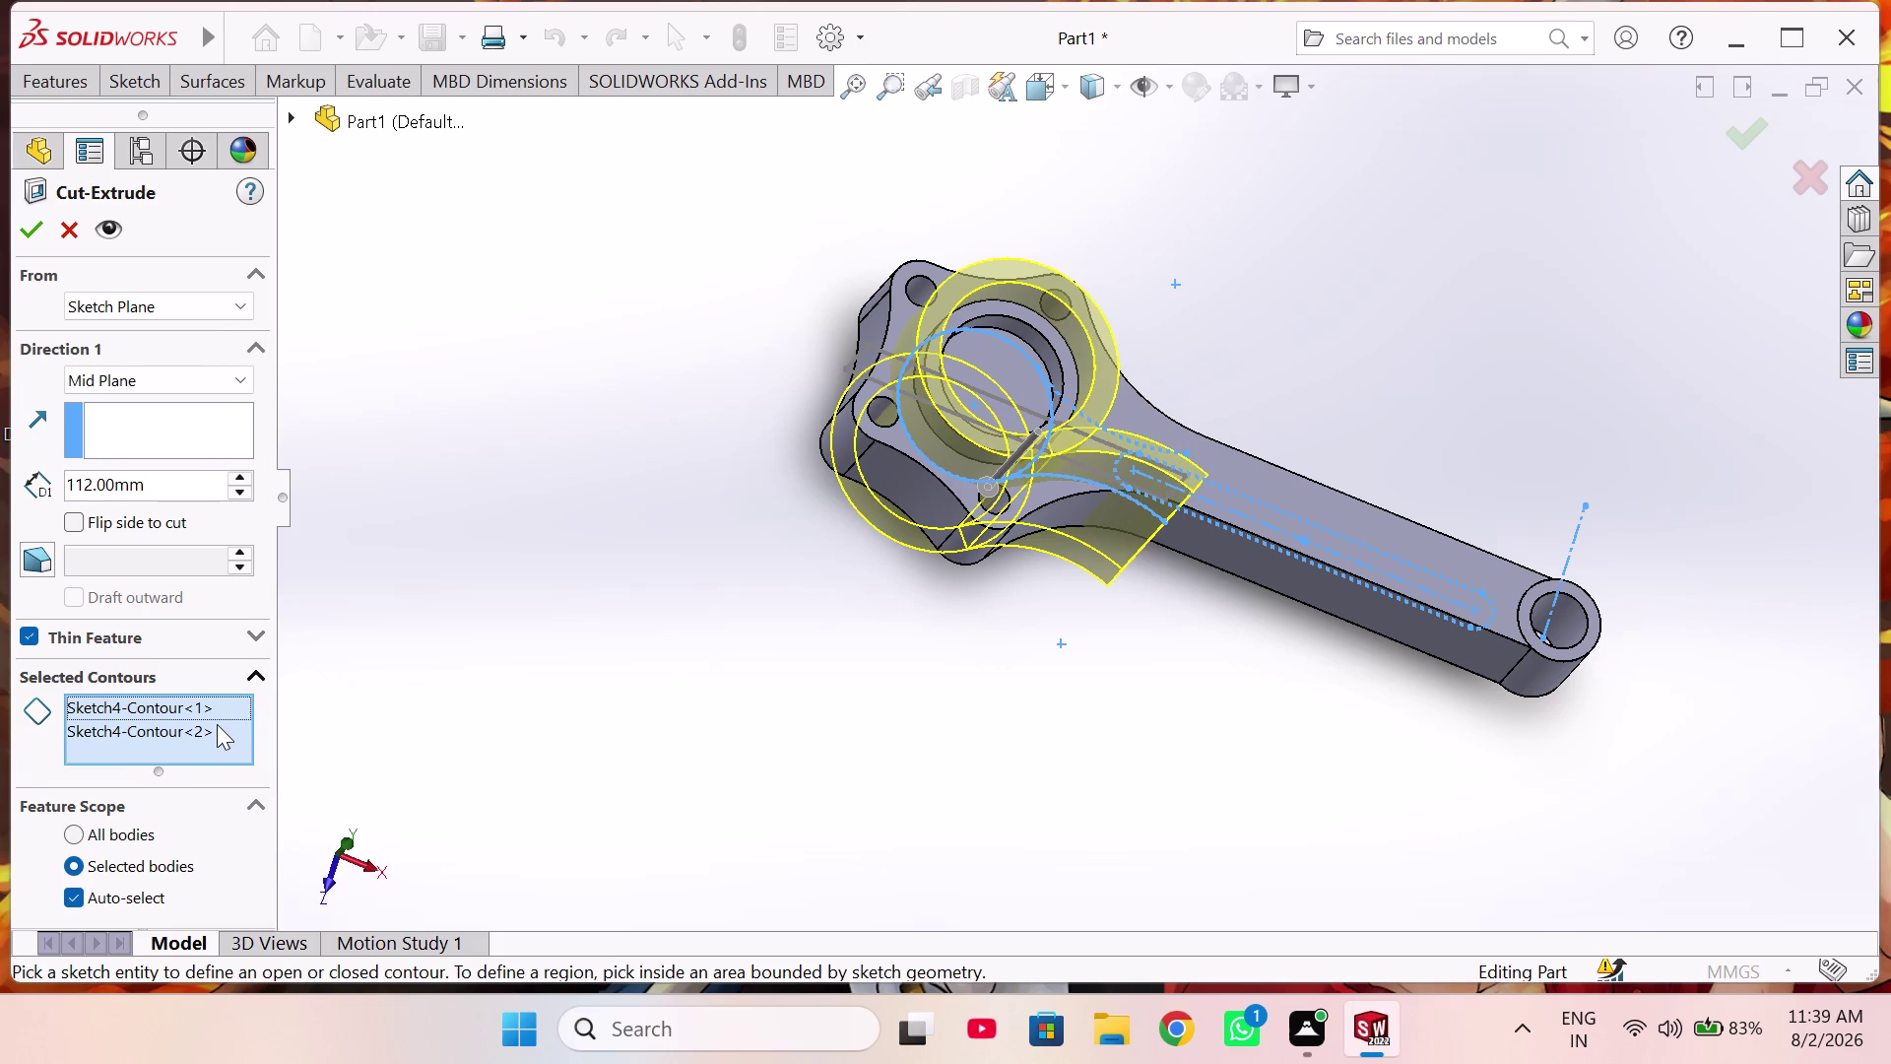
click(206, 727)
right_click(205, 731)
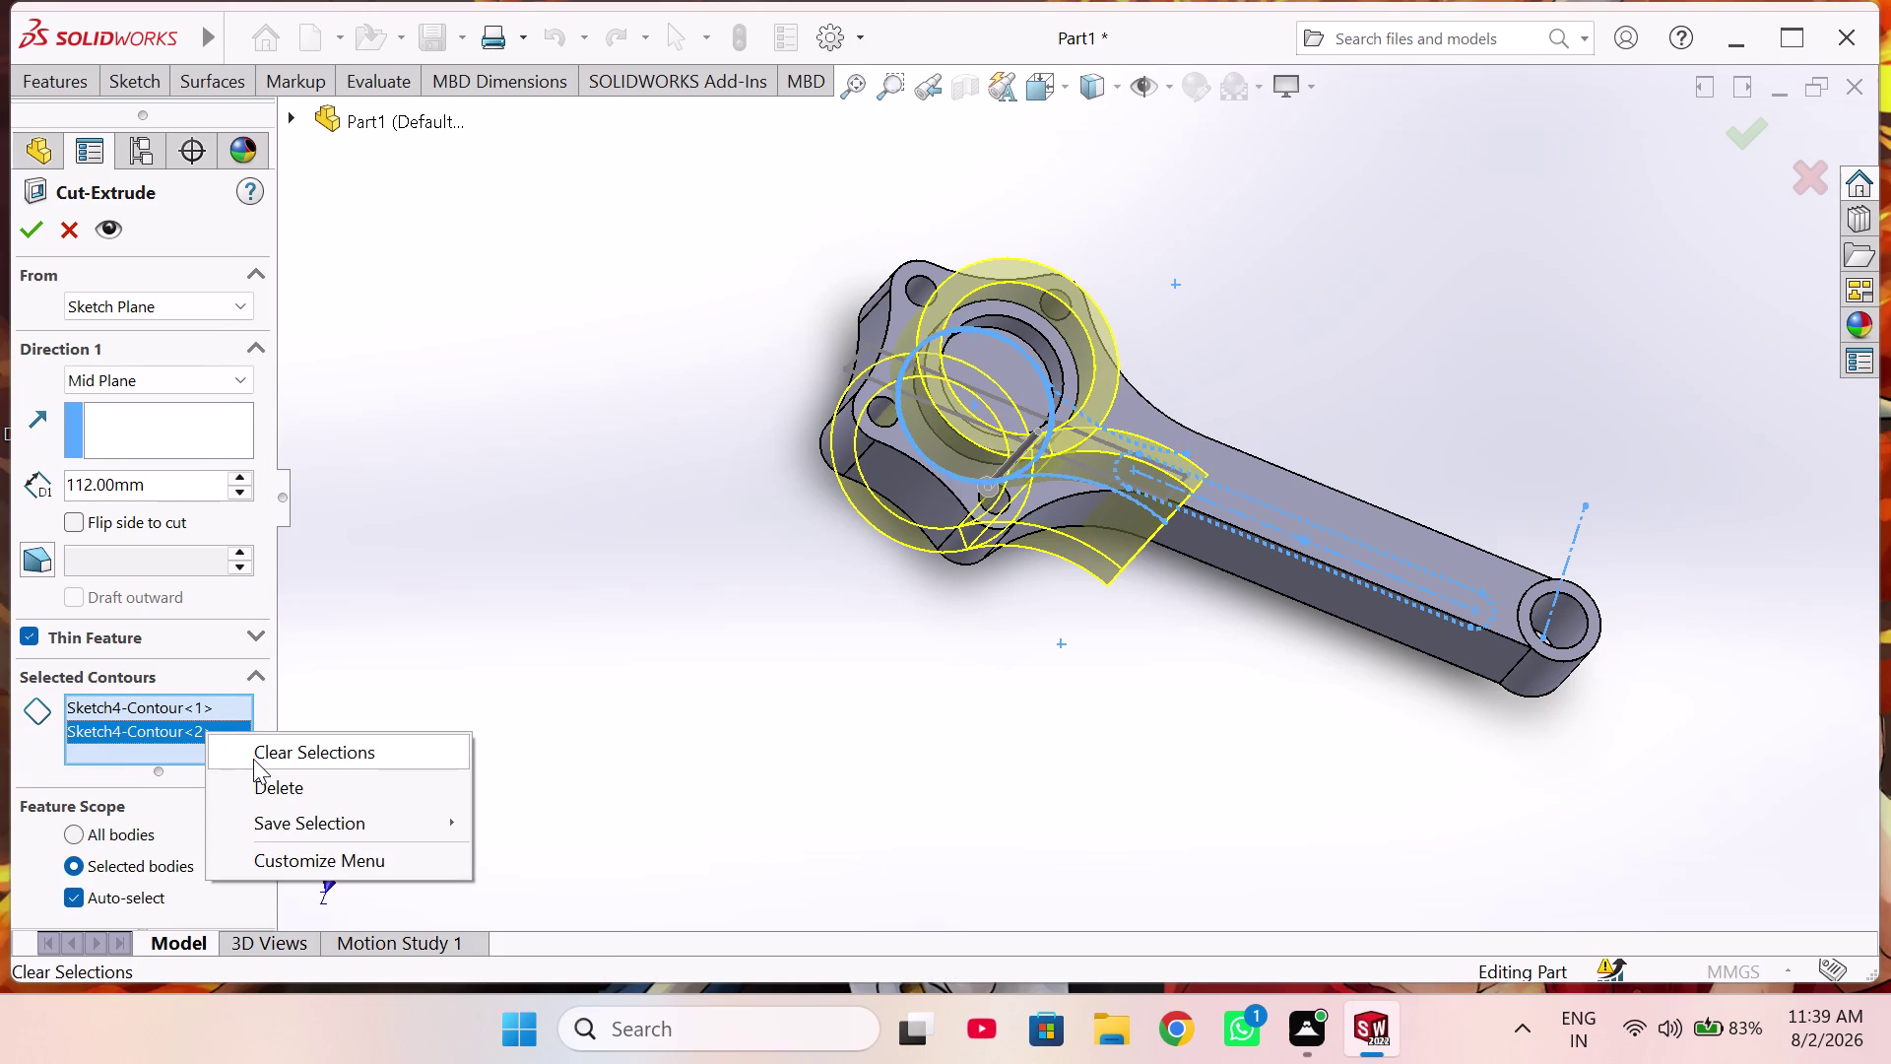
click(254, 758)
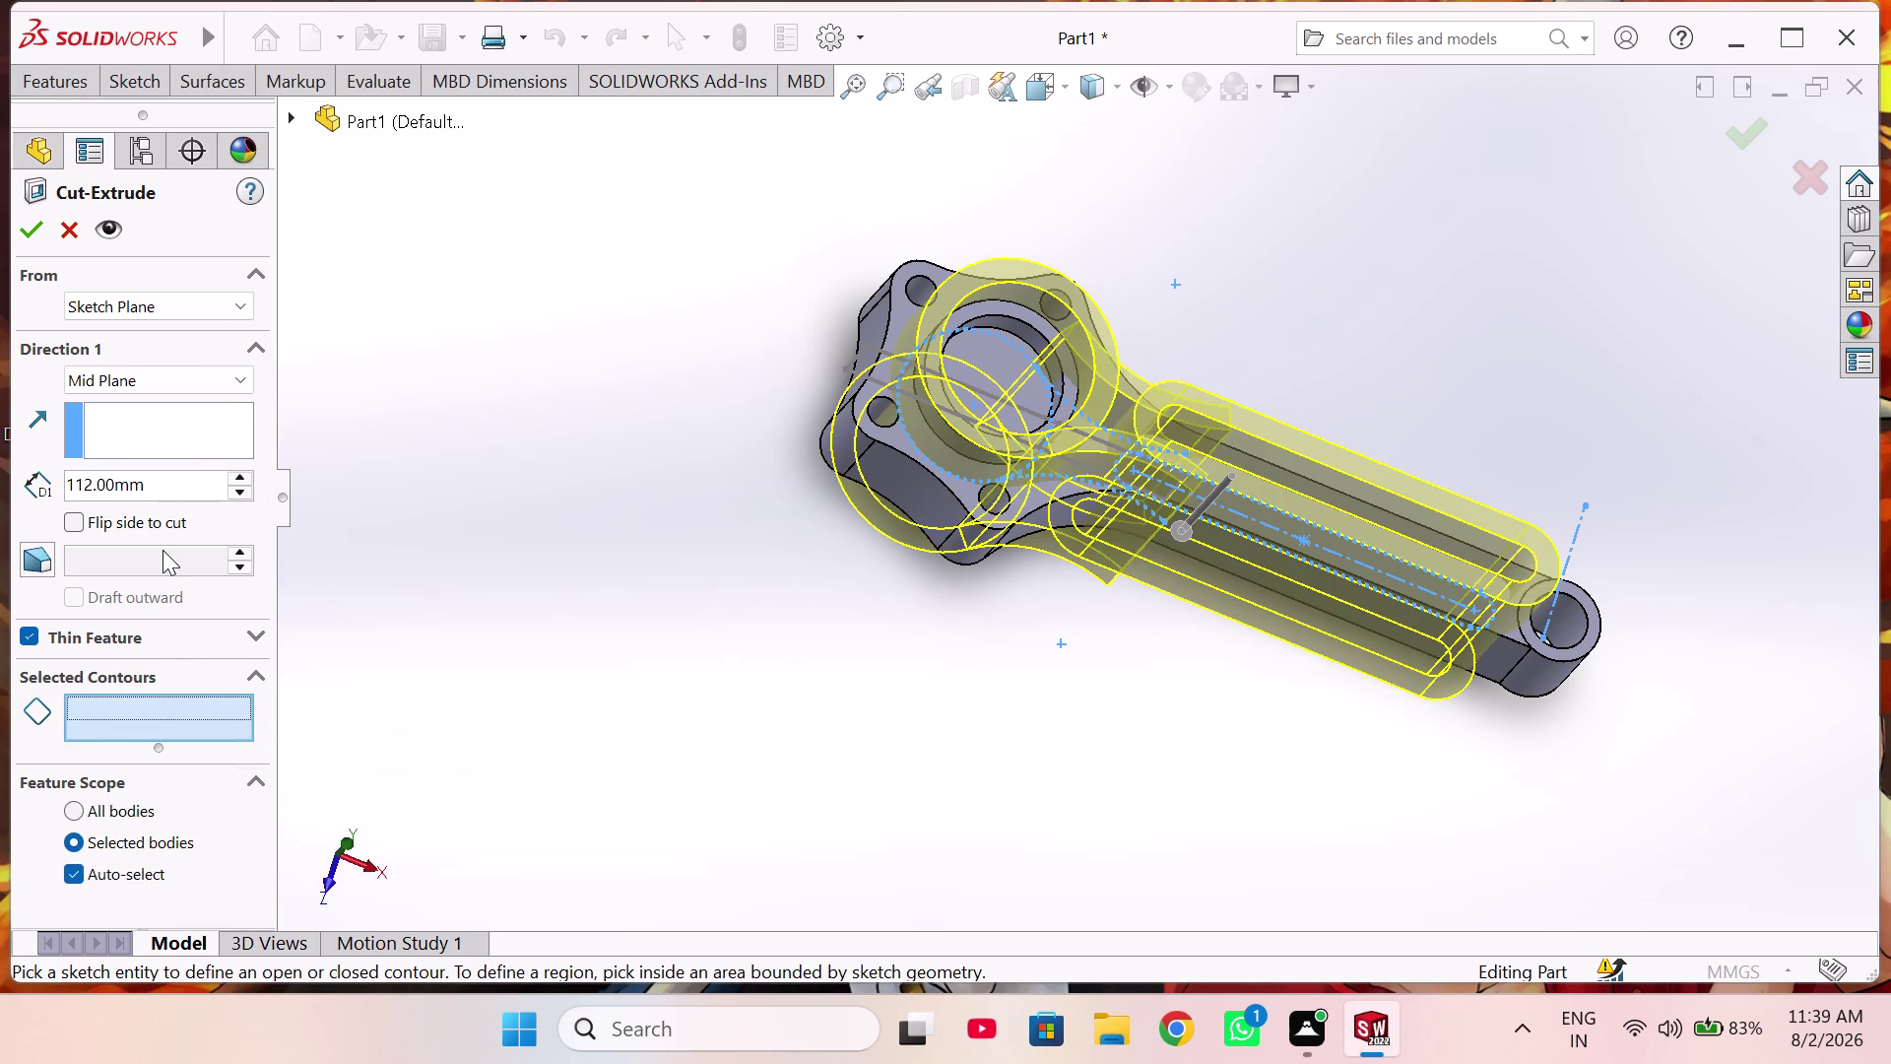
Pick the shank slot region and outline for the cut, then clear those selections.
scroll(up, 3)
scroll(down, 3)
scroll(up, 3)
scroll(down, 3)
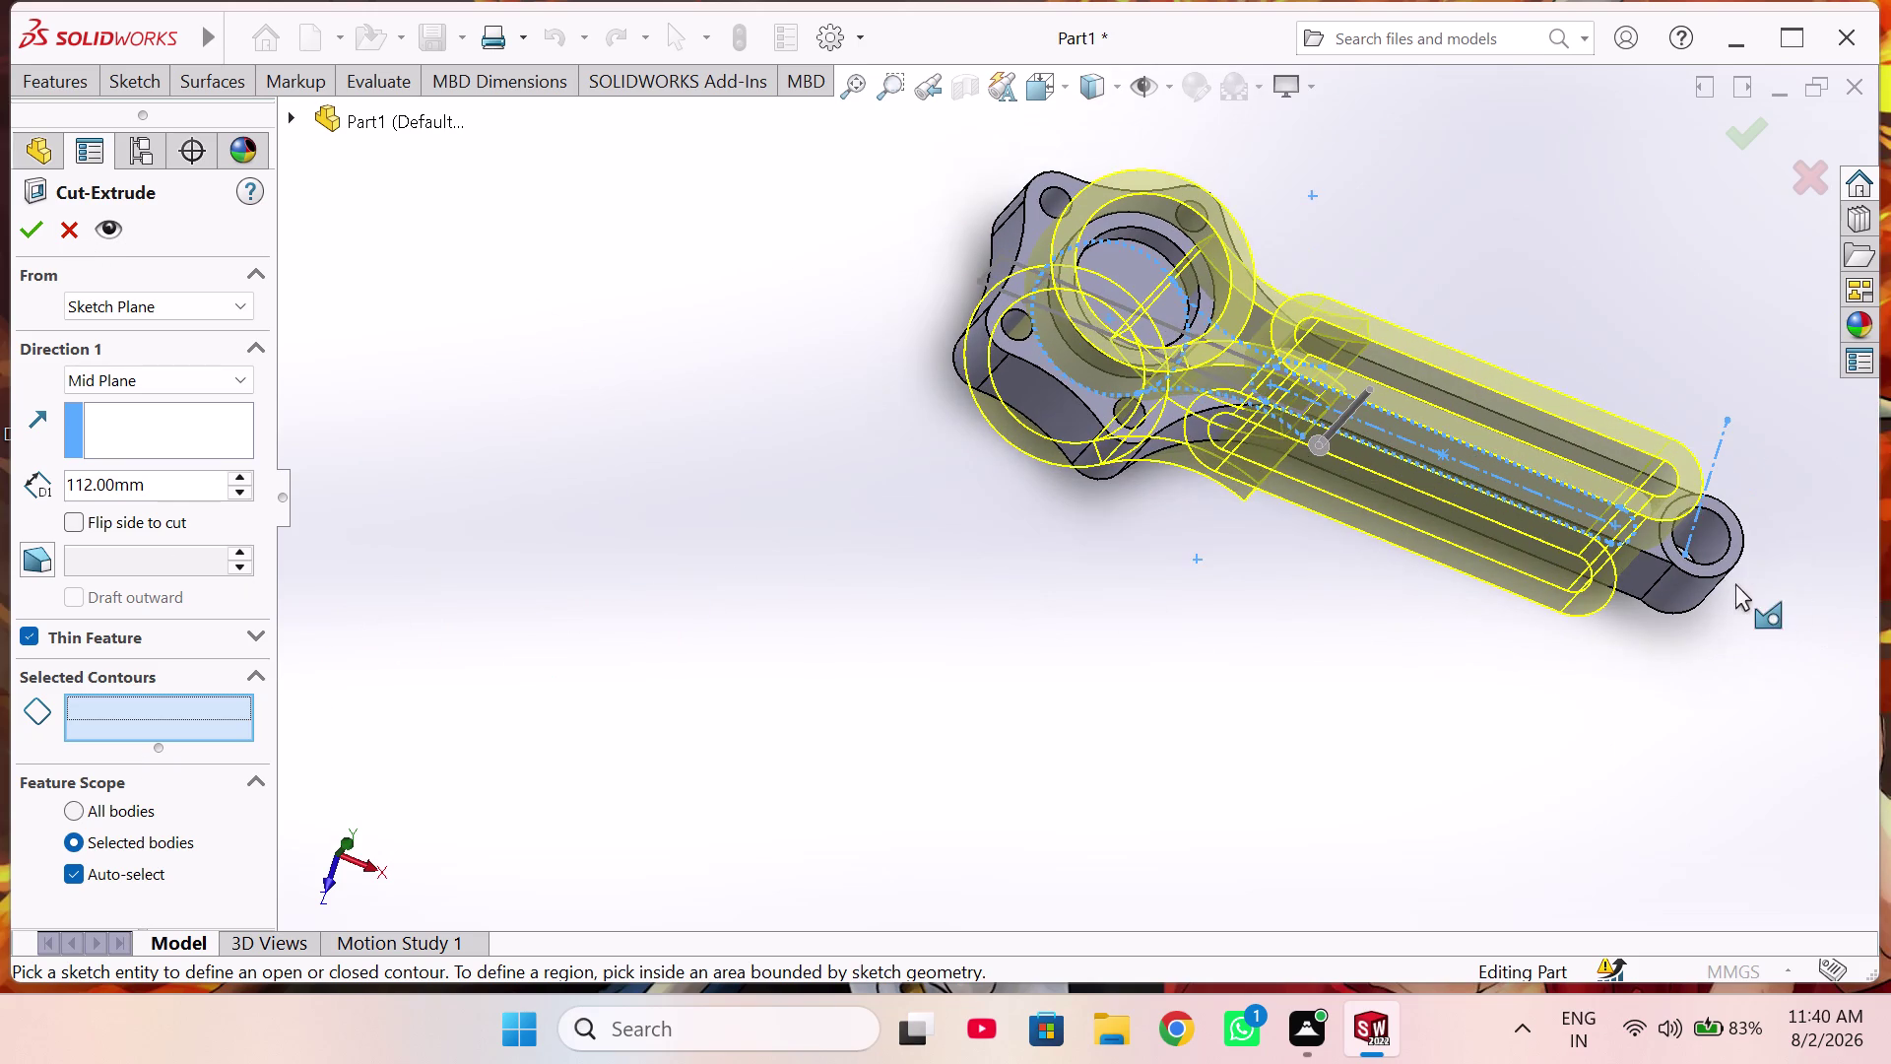
scroll(down, 3)
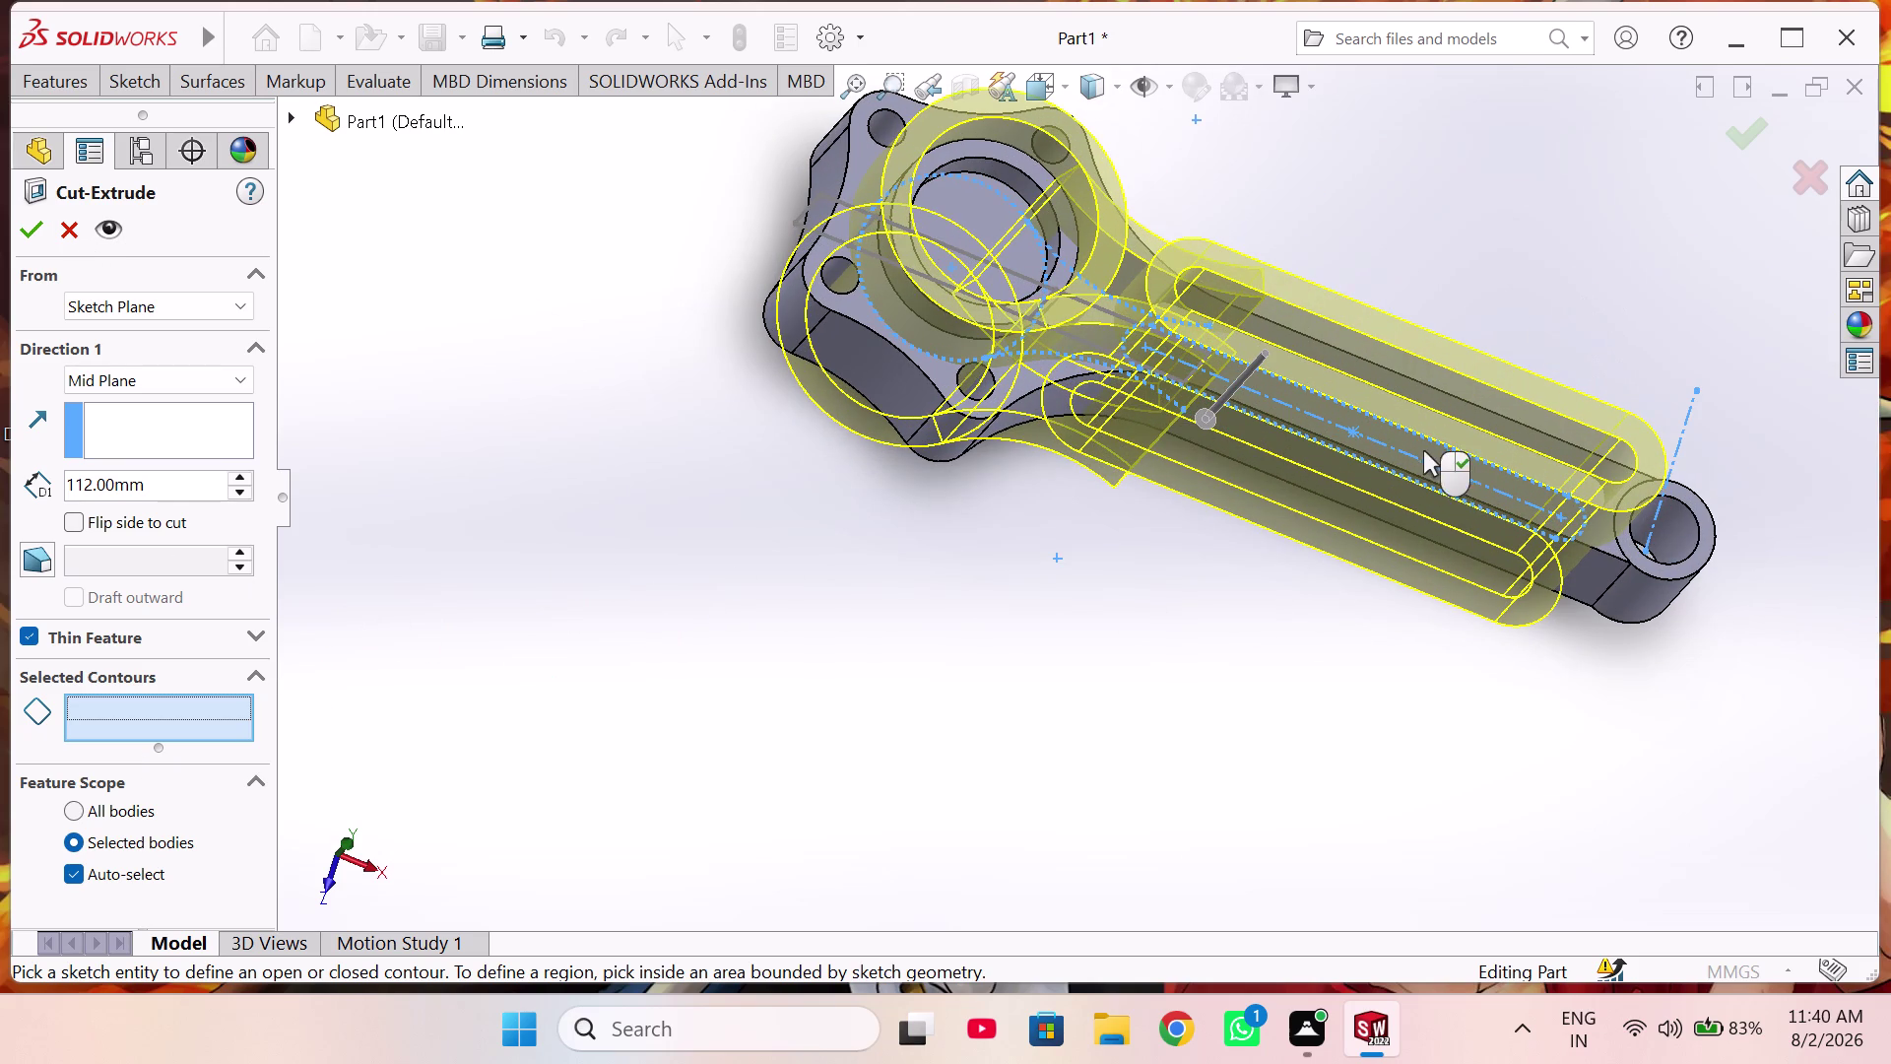
click(1292, 413)
click(1292, 413)
double_click(1292, 413)
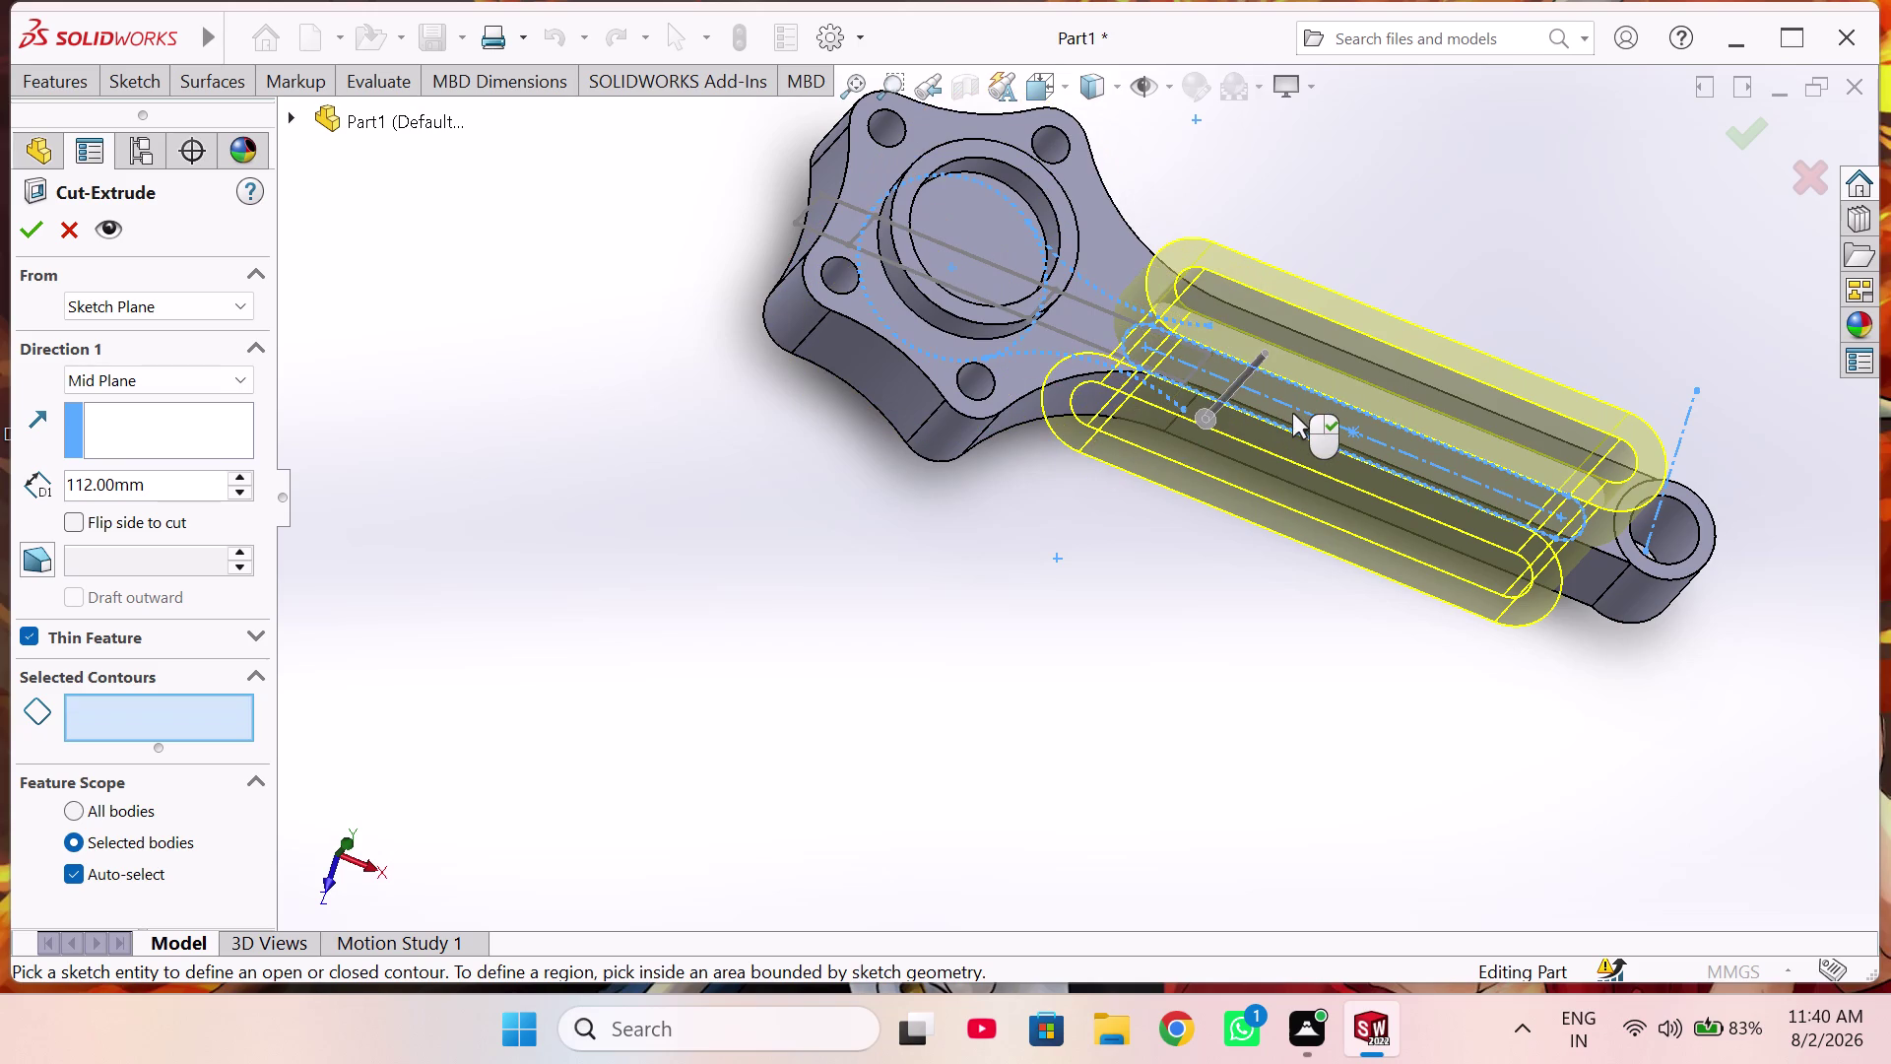
click(1299, 386)
click(1299, 385)
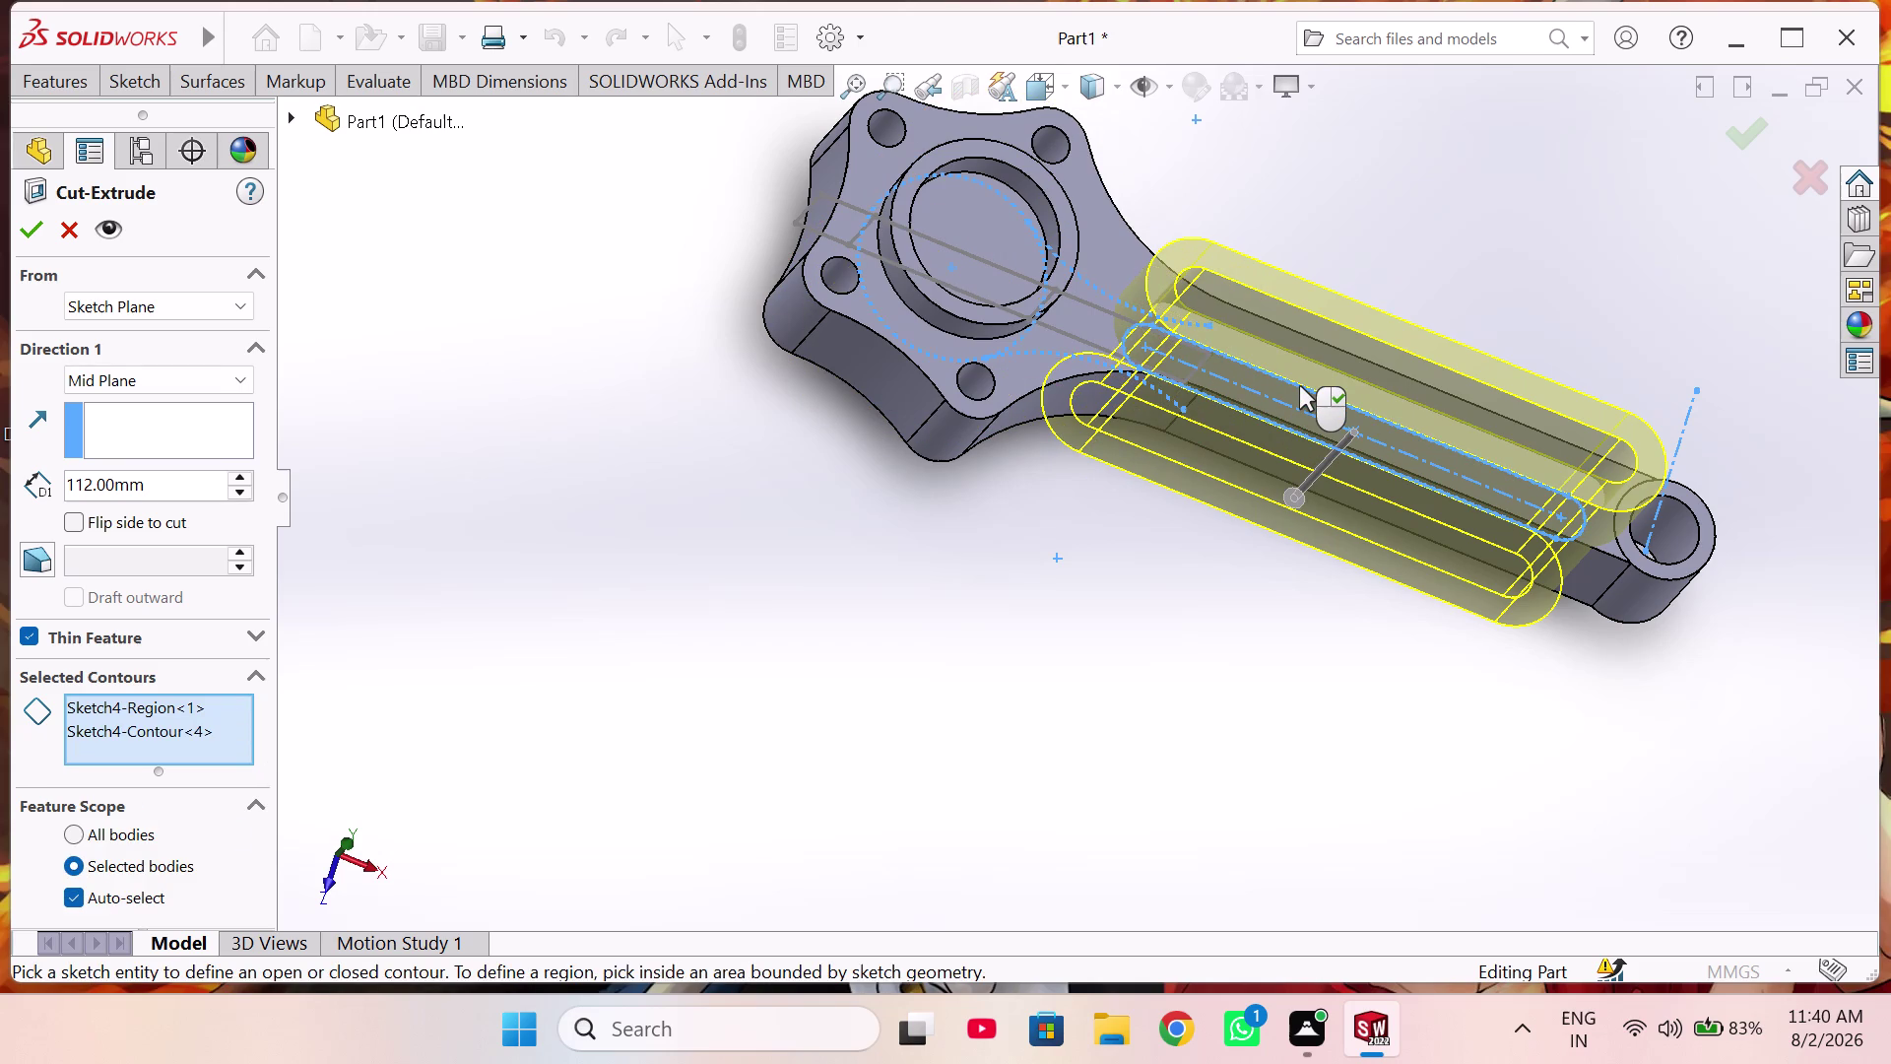
middle_drag(1260, 402, 1219, 513)
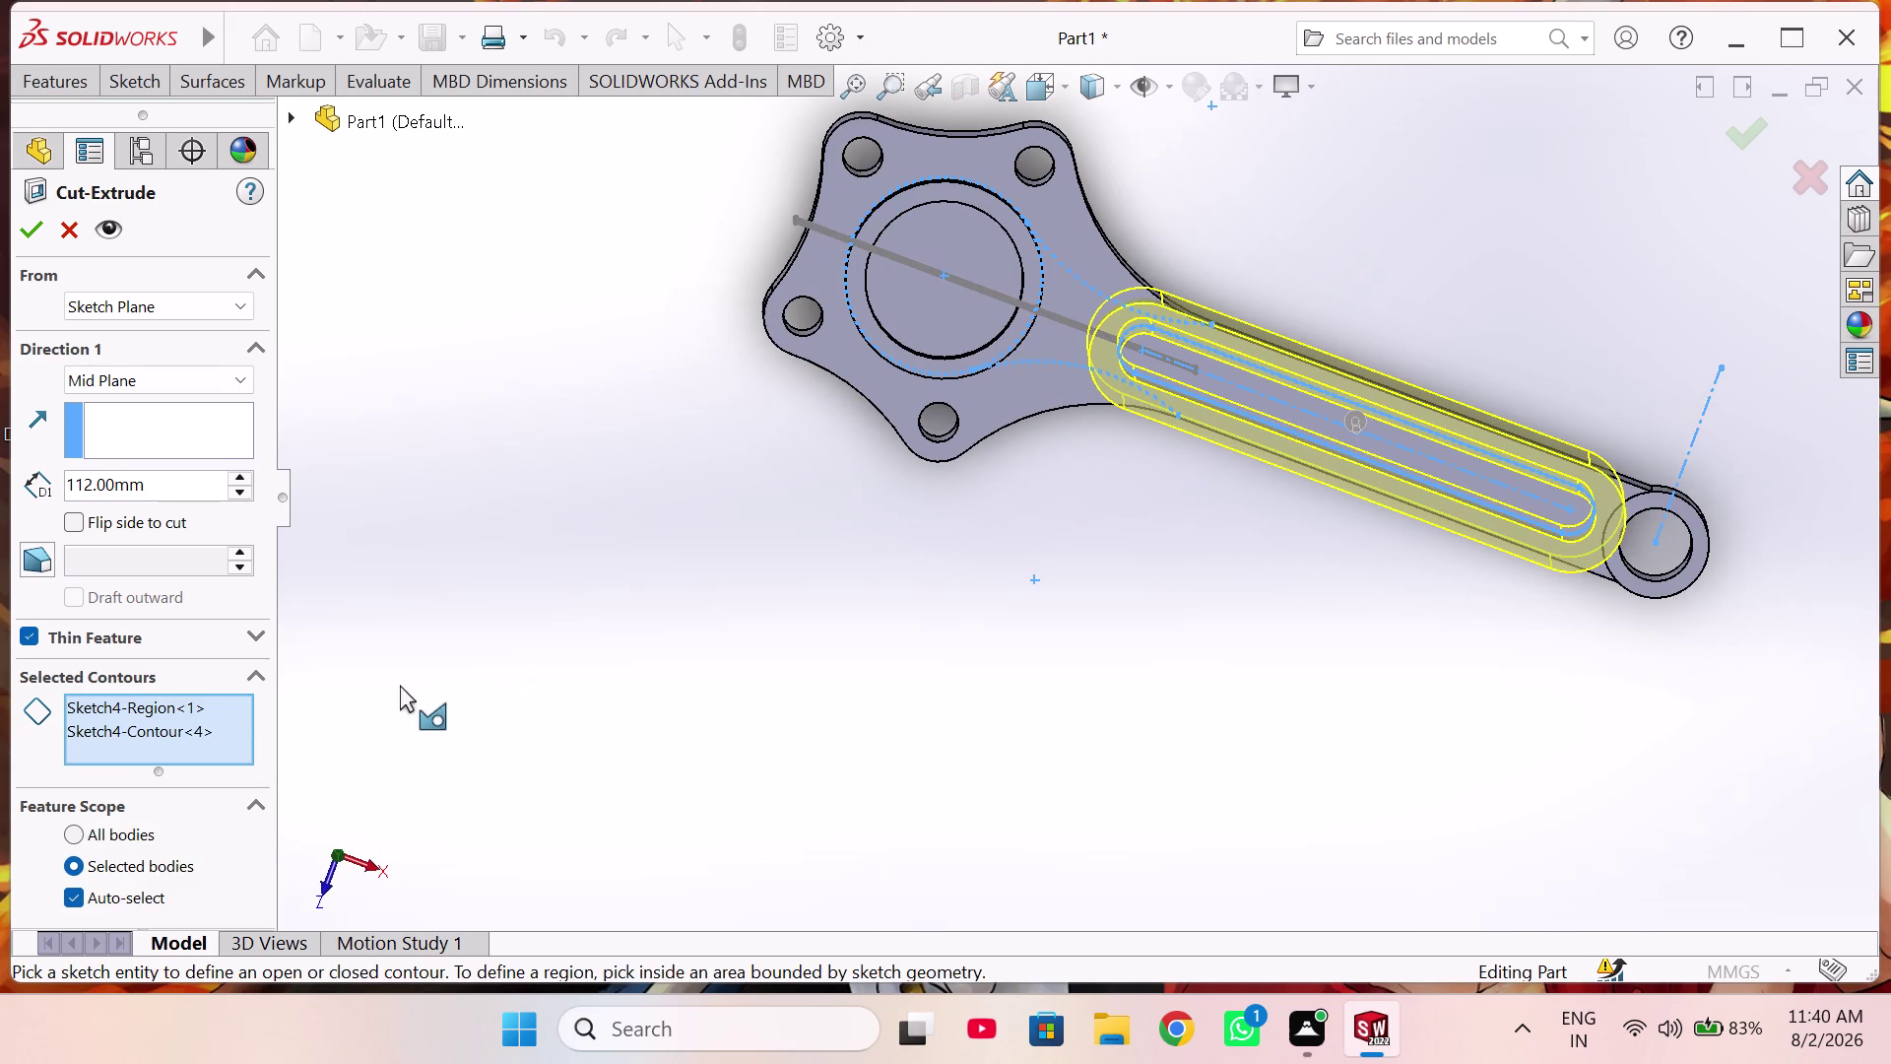
right_click(219, 698)
click(287, 718)
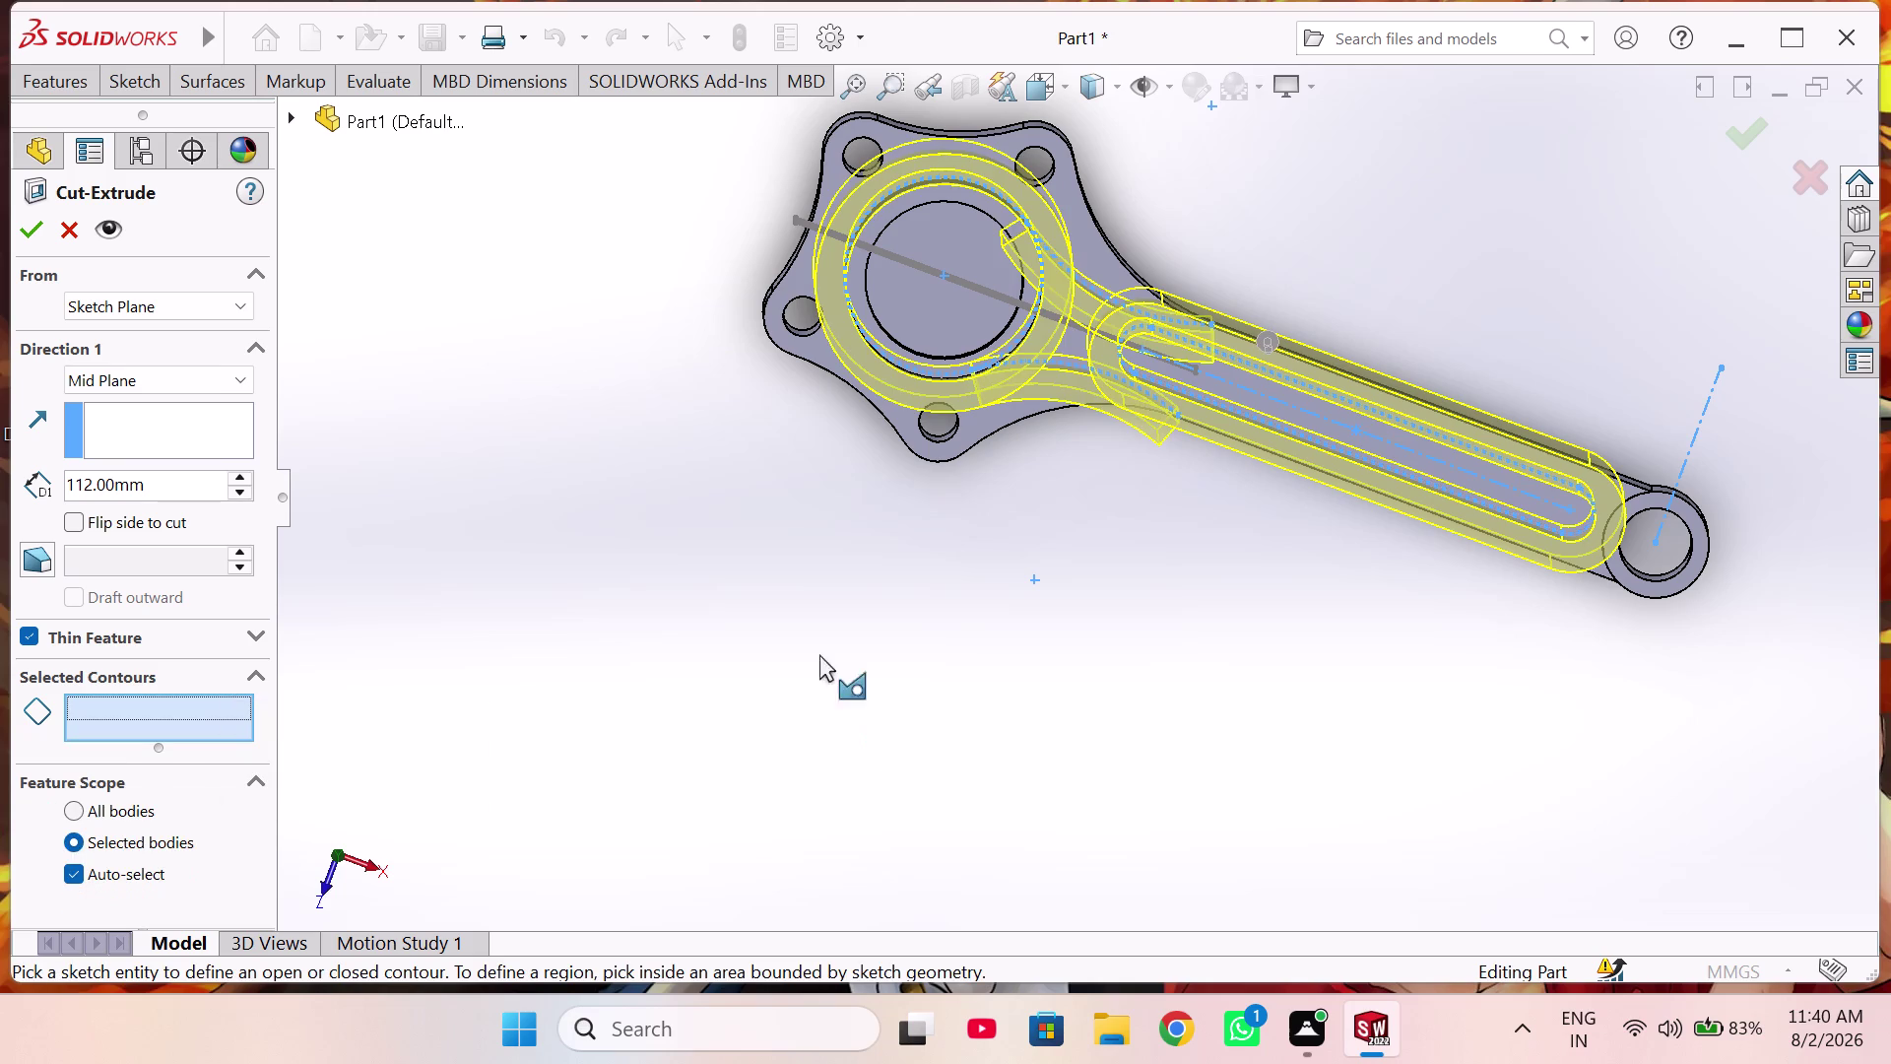
Lower the cut depth from 112 mm to 22 mm with the D1 spin arrows.
middle_drag(1042, 535, 1231, 306)
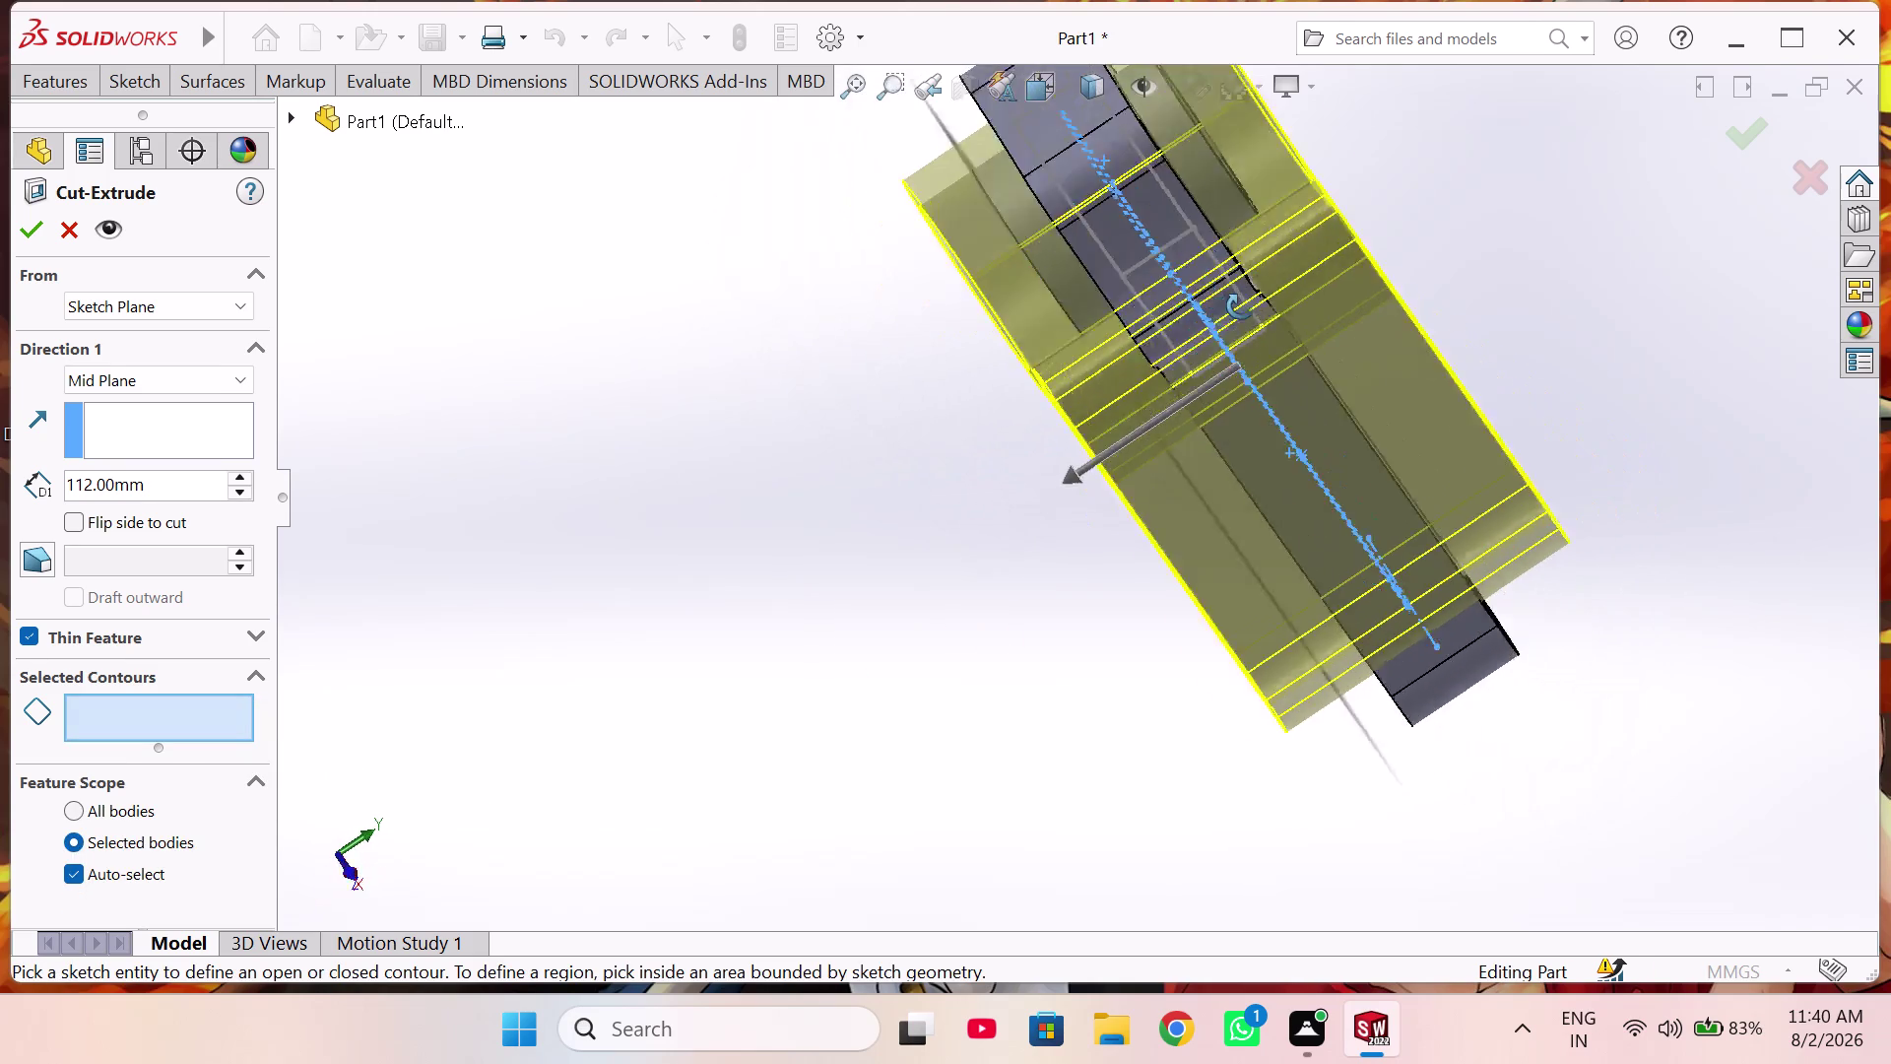
middle_drag(1231, 307, 1232, 371)
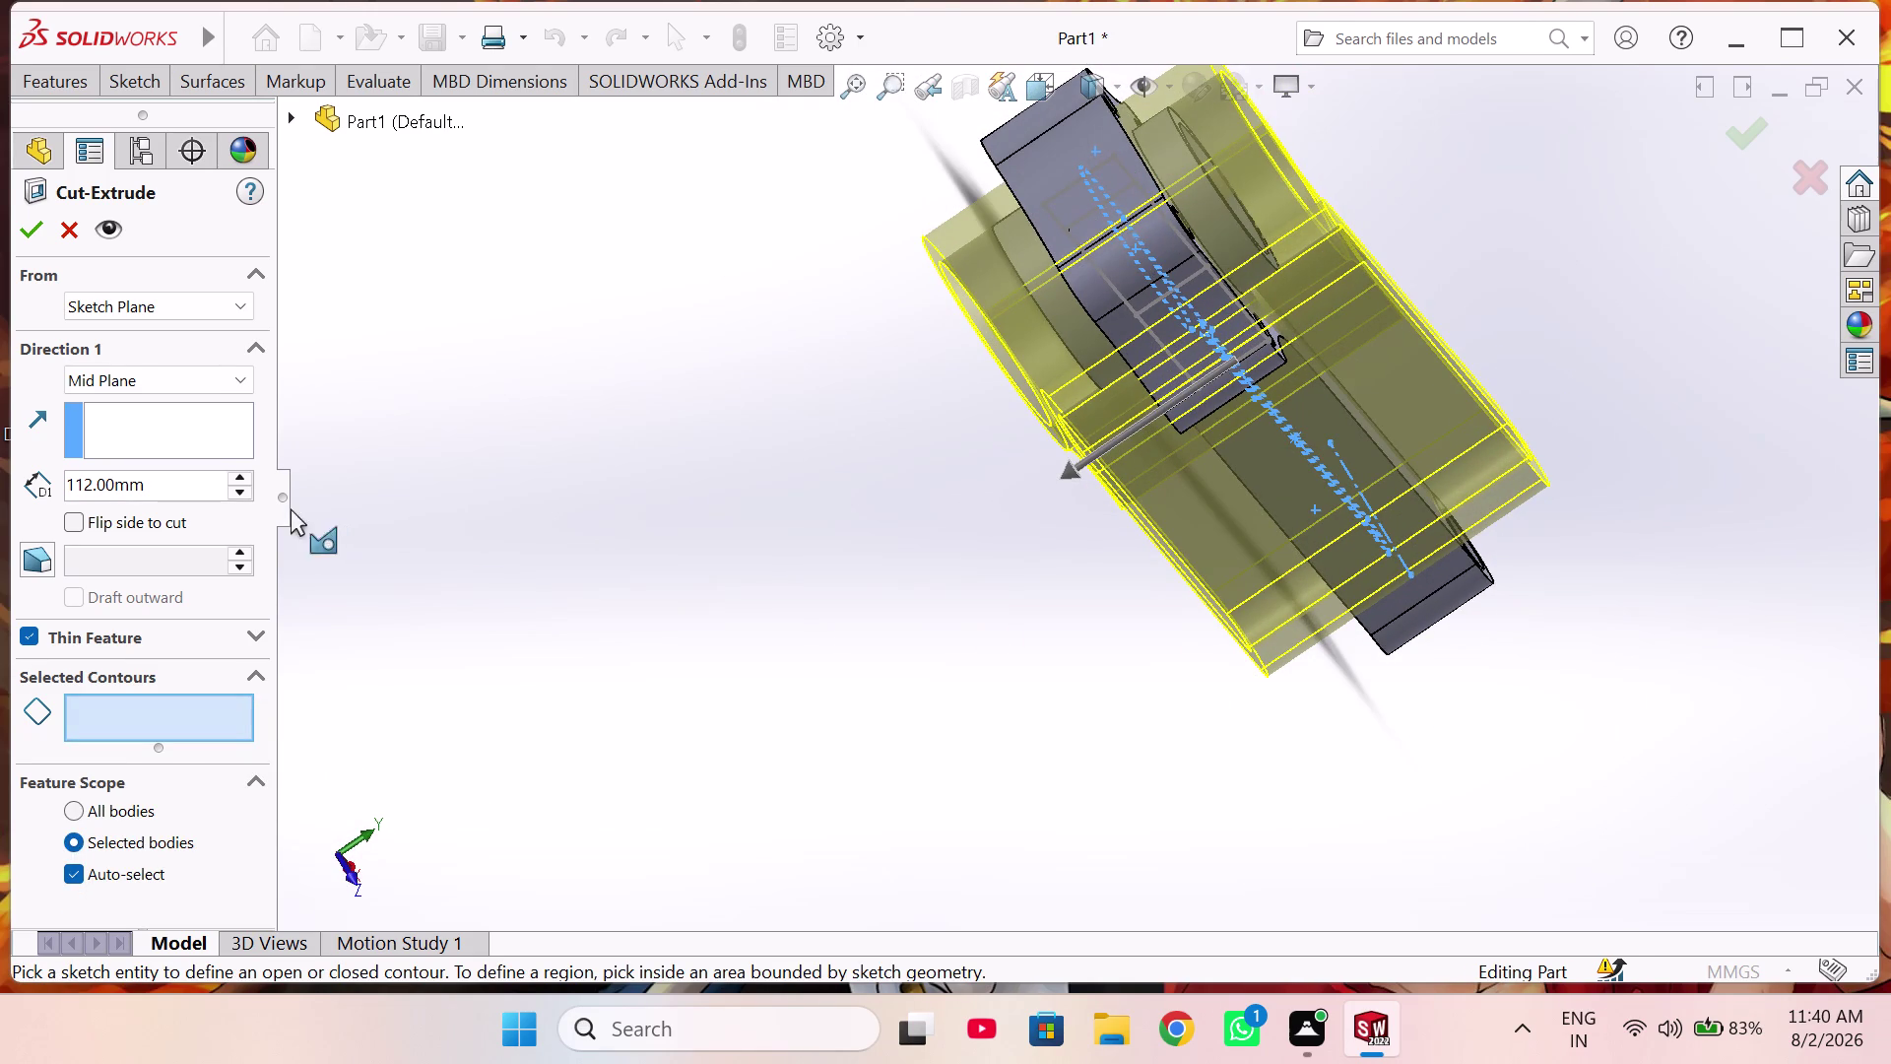
triple_click(244, 493)
triple_click(244, 493)
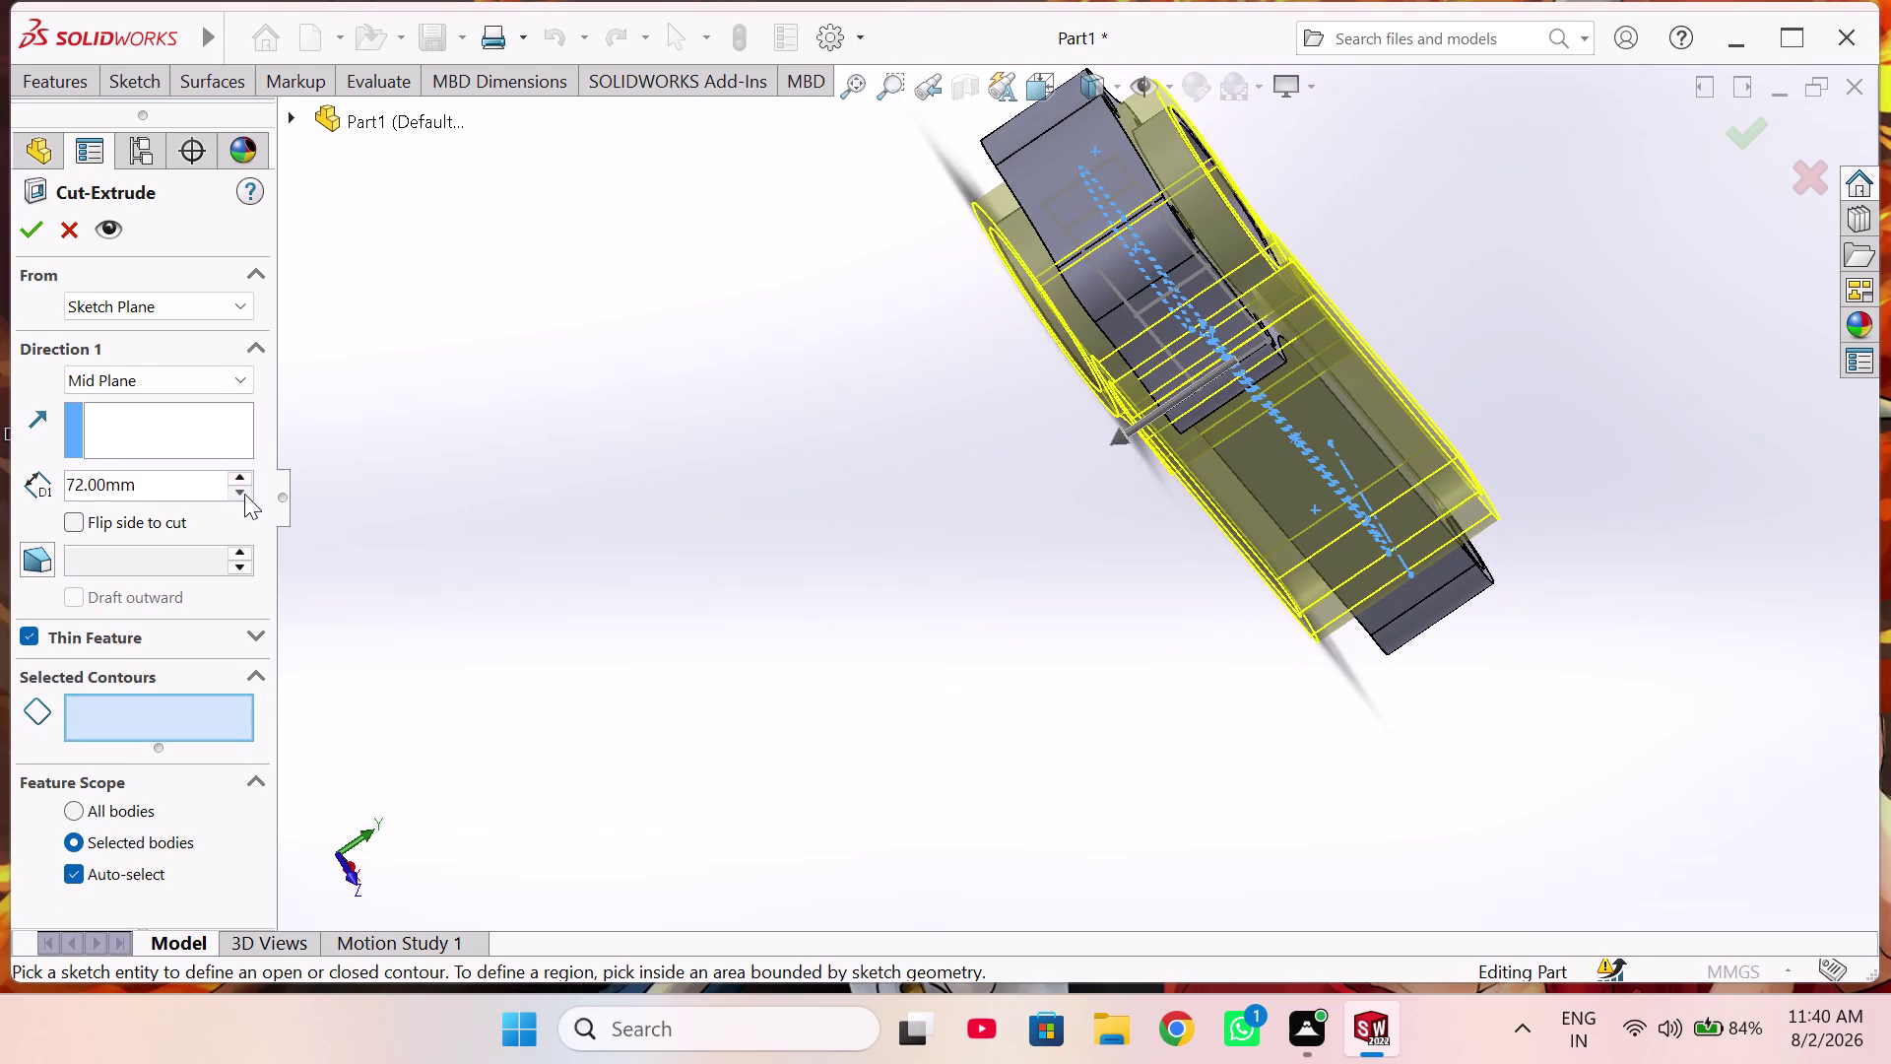
double_click(244, 493)
click(245, 494)
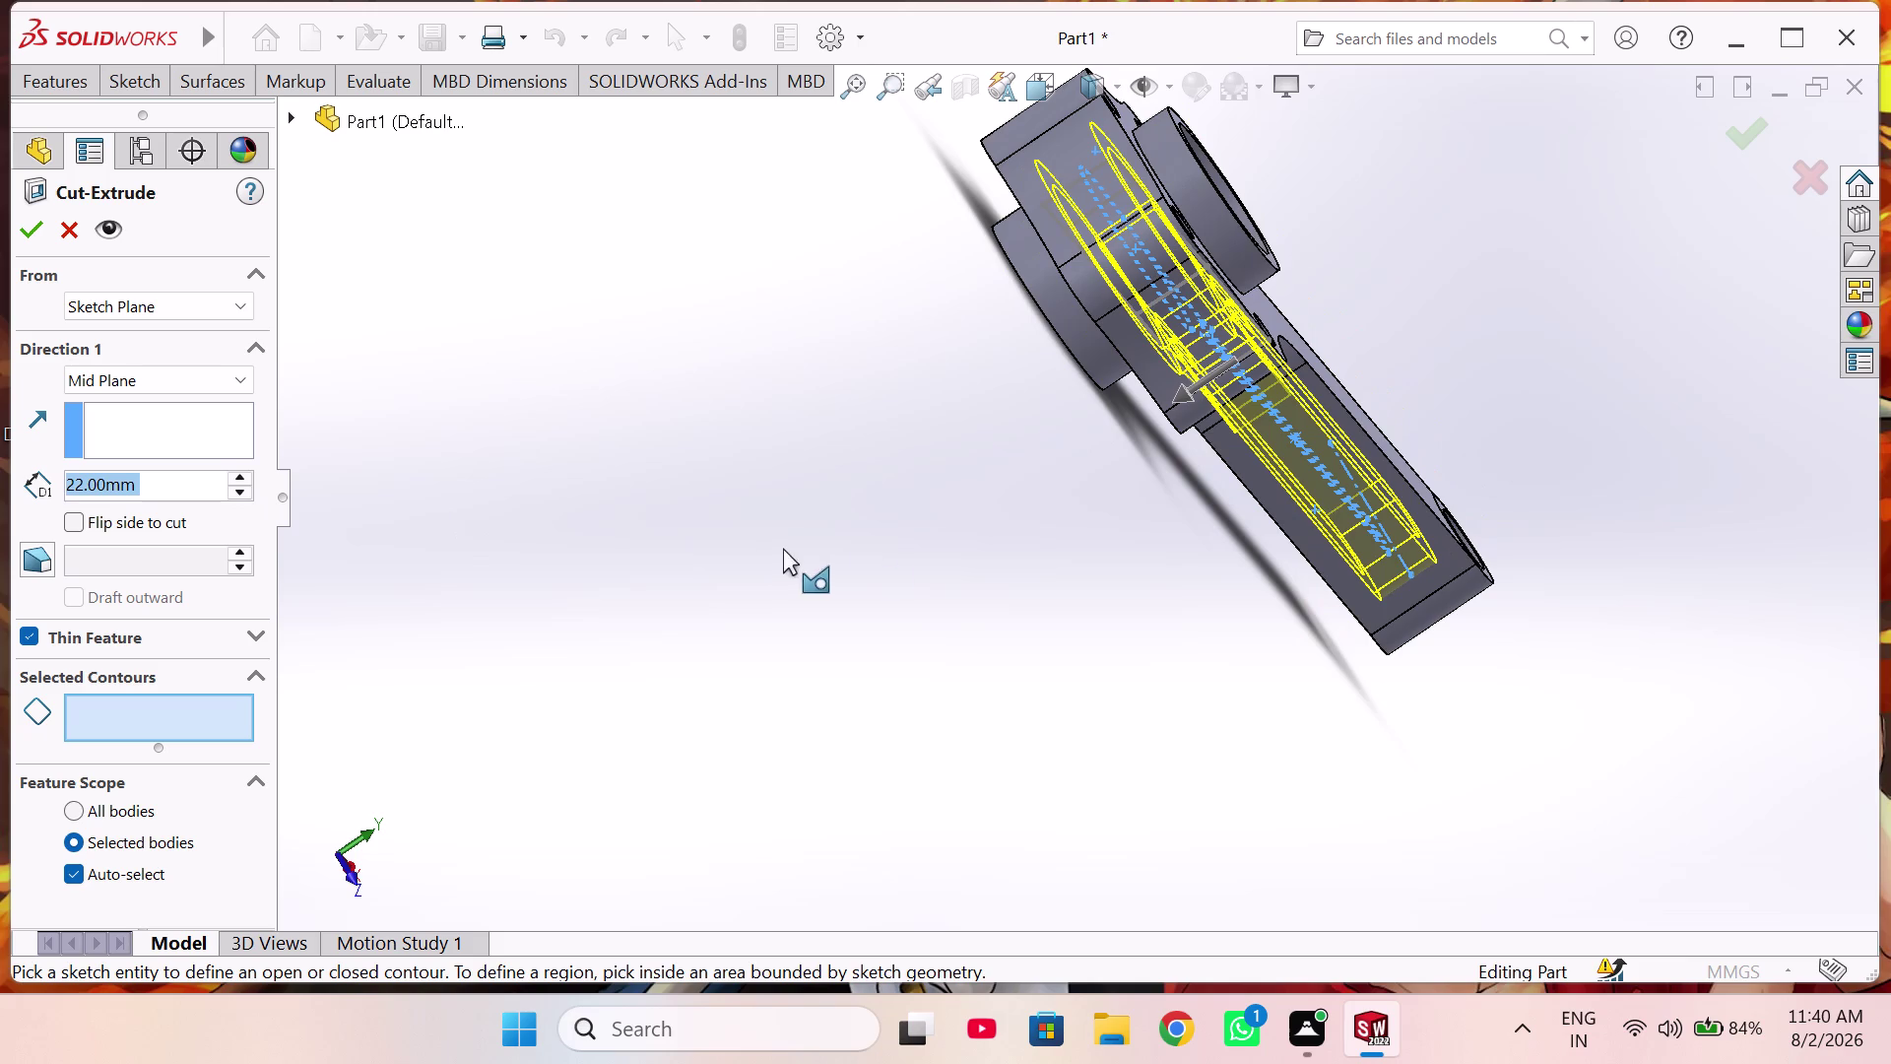
middle_drag(973, 486, 847, 548)
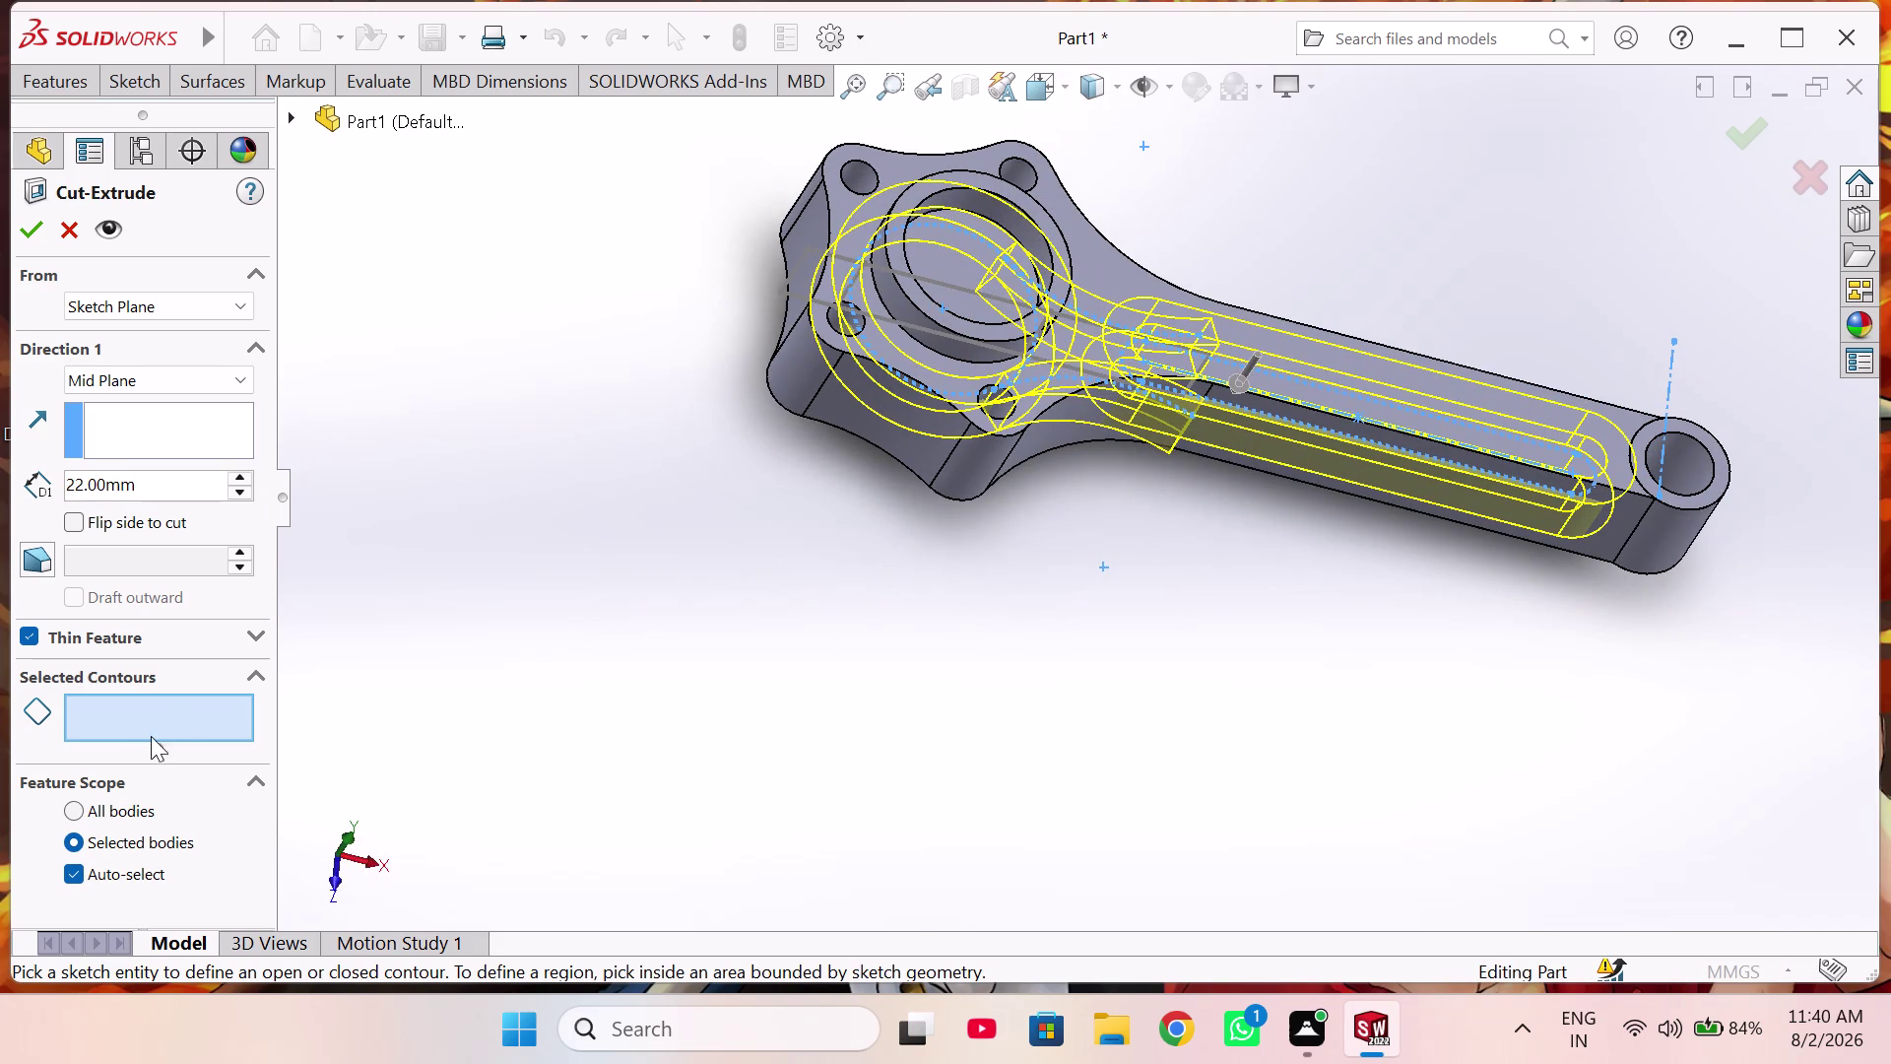
click(168, 705)
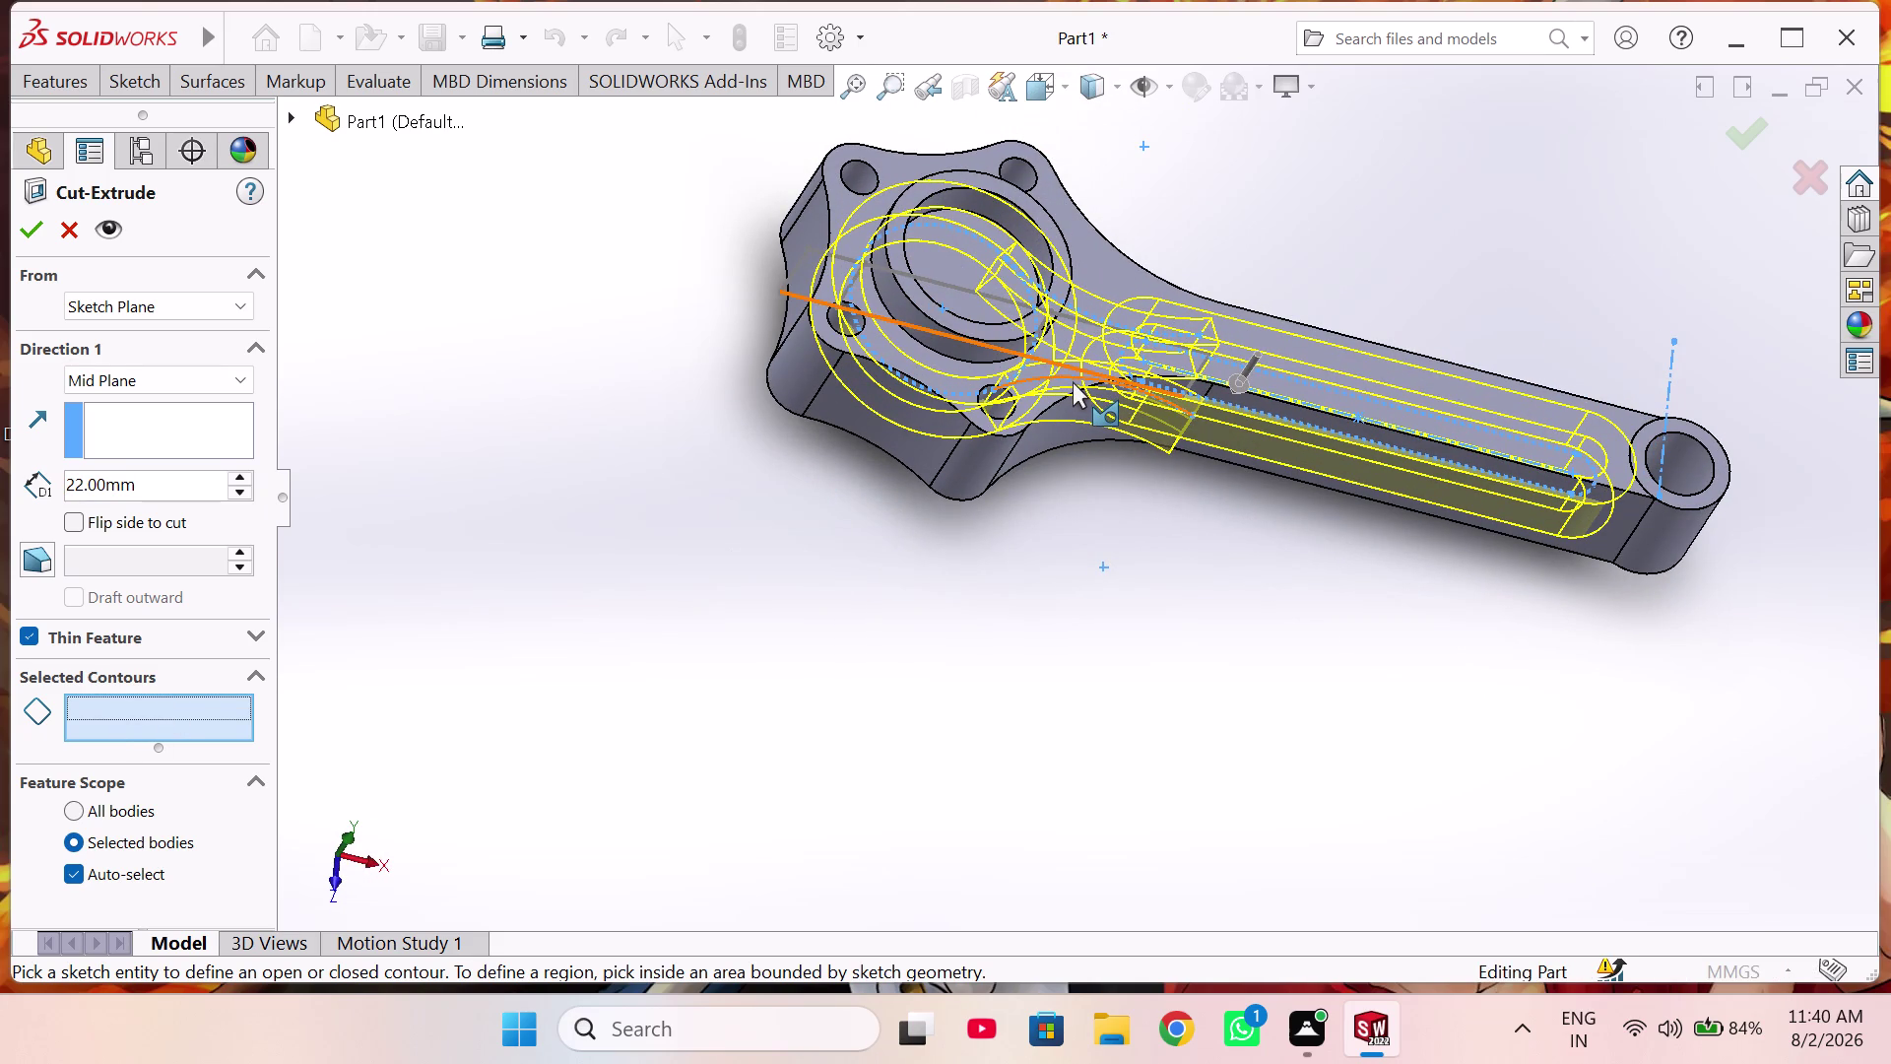
Select Contour<3> and Contour<2> for the cut and flip the side to cut.
click(1072, 381)
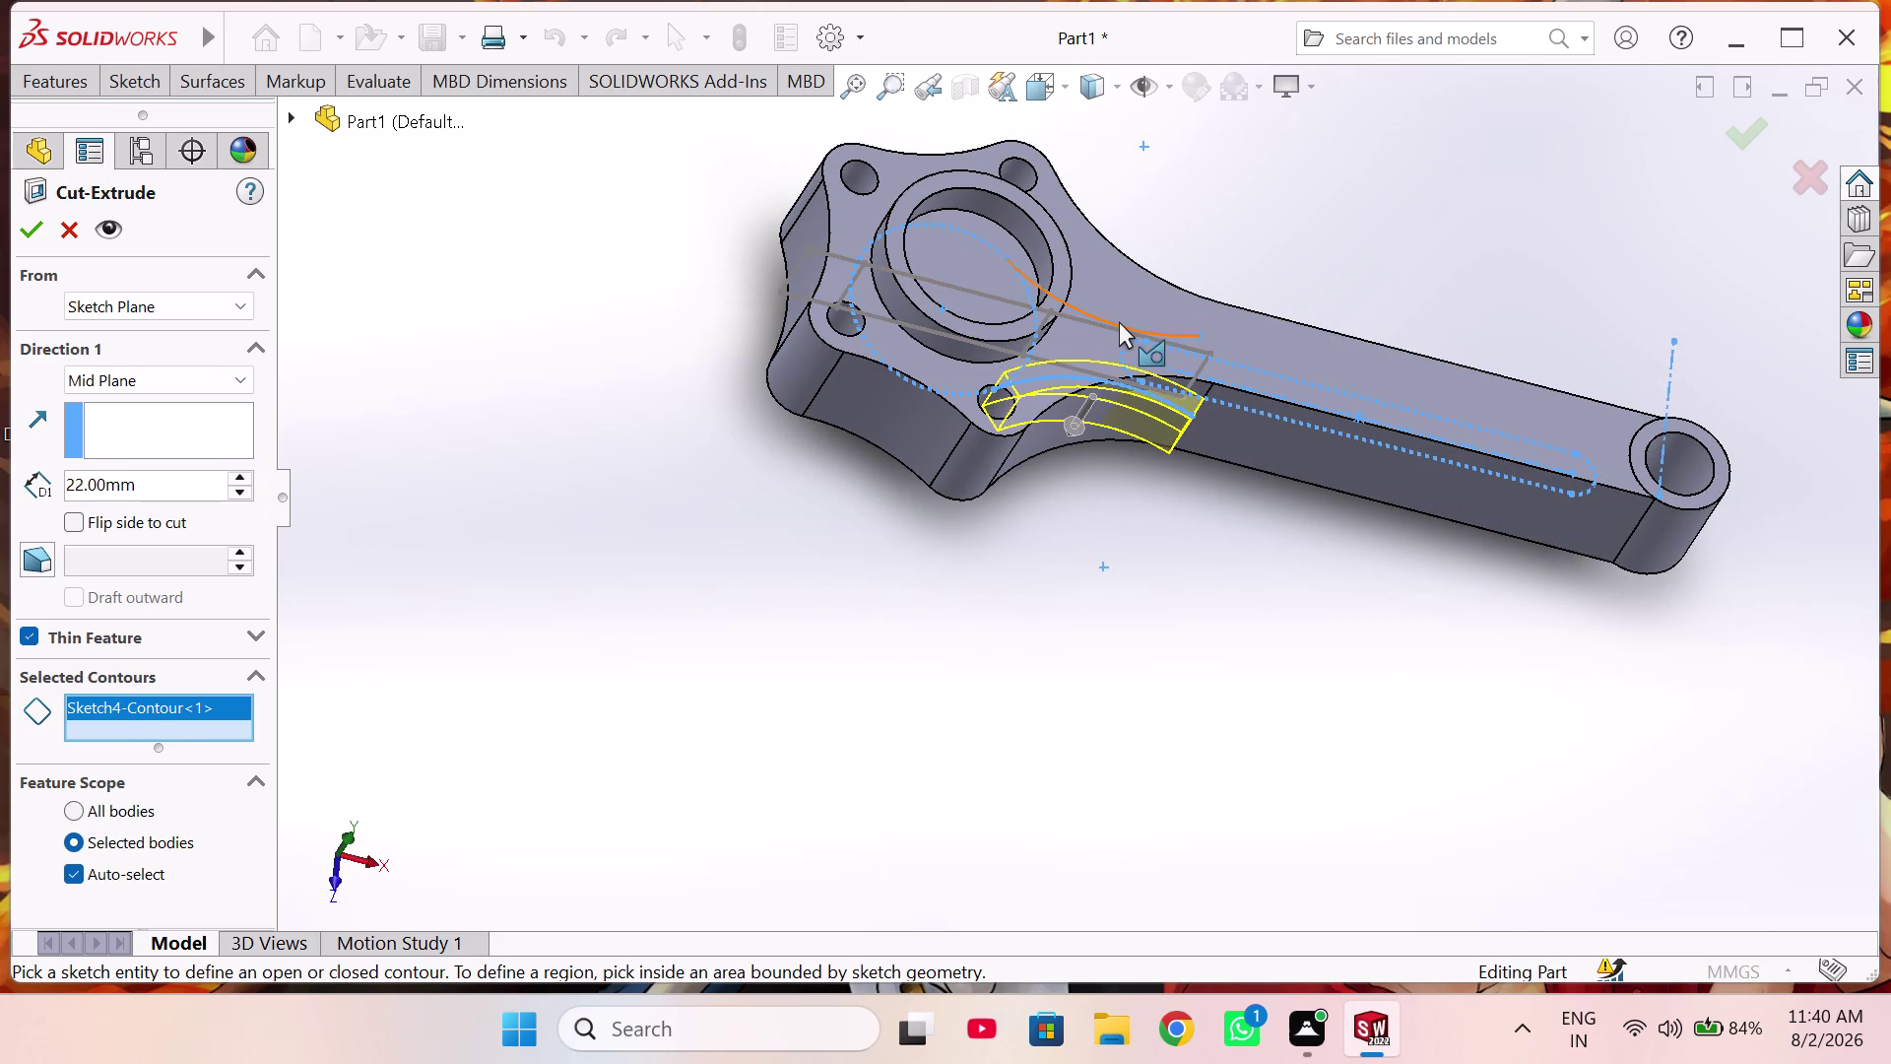
click(1118, 321)
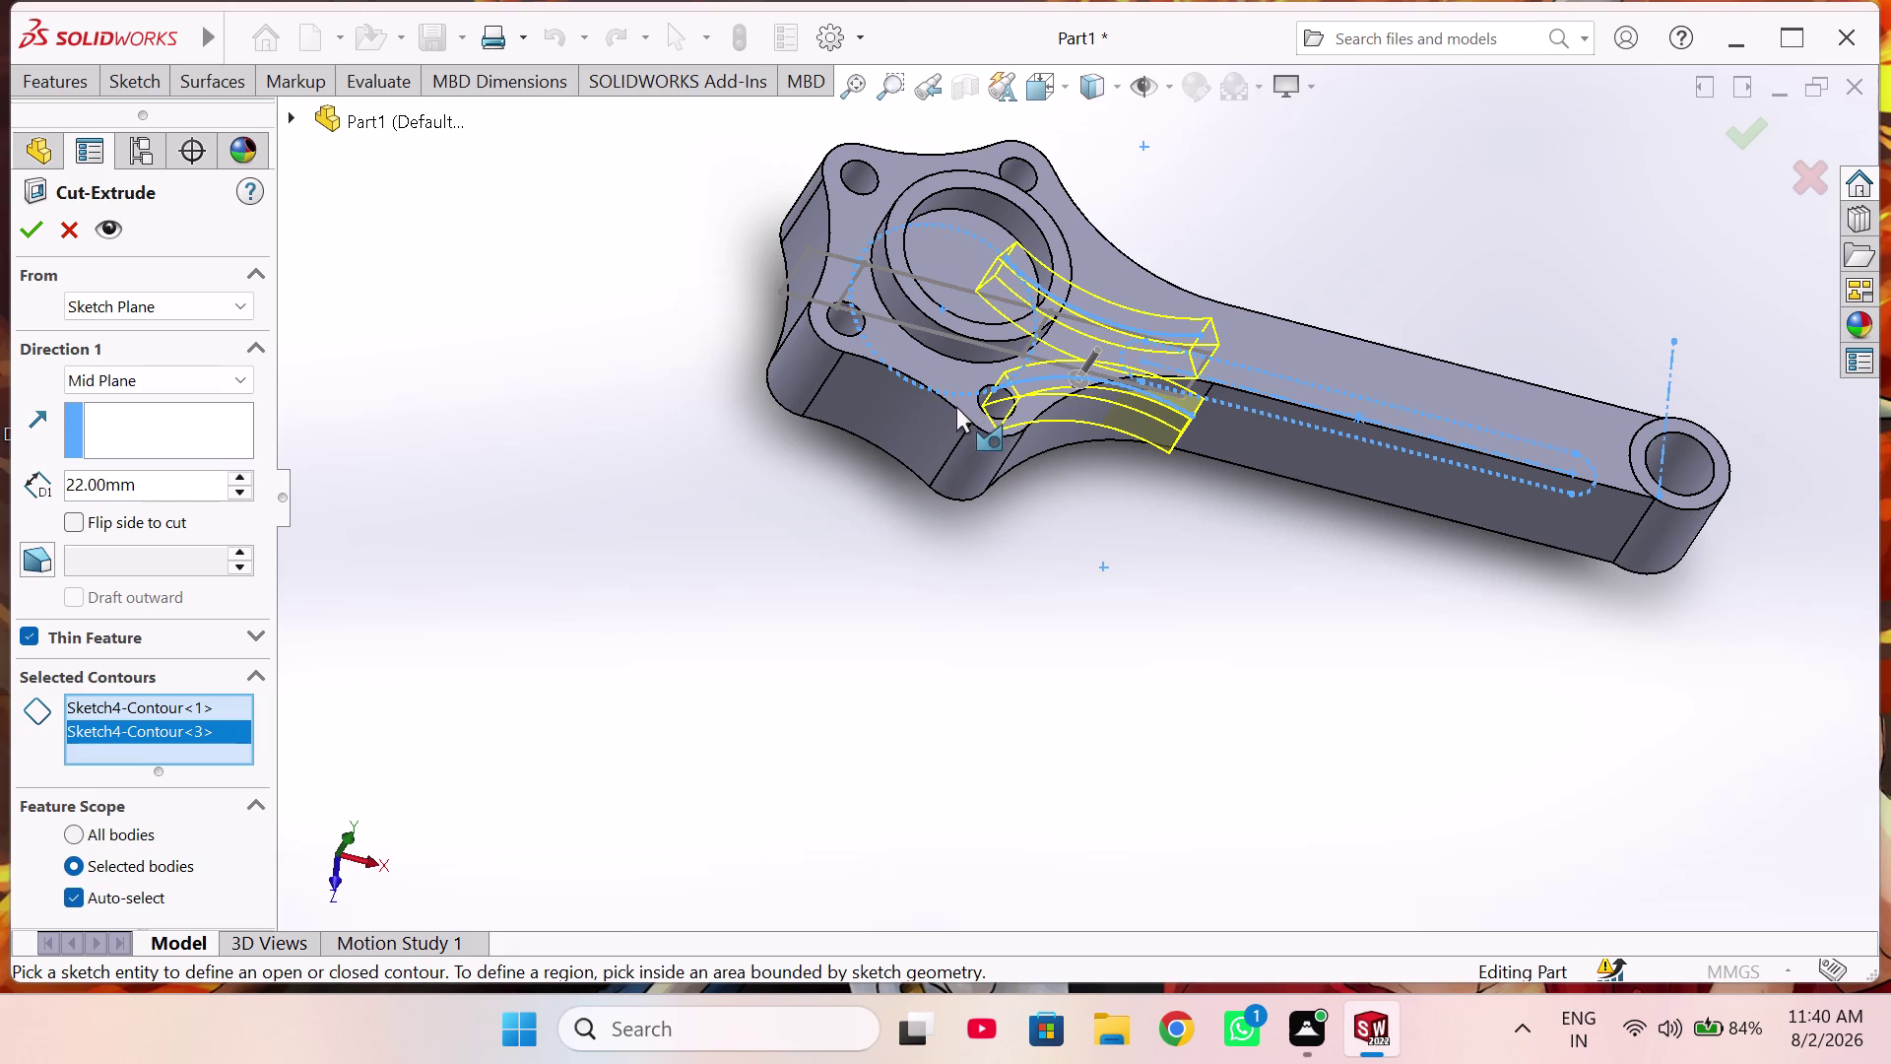
middle_drag(950, 407, 944, 424)
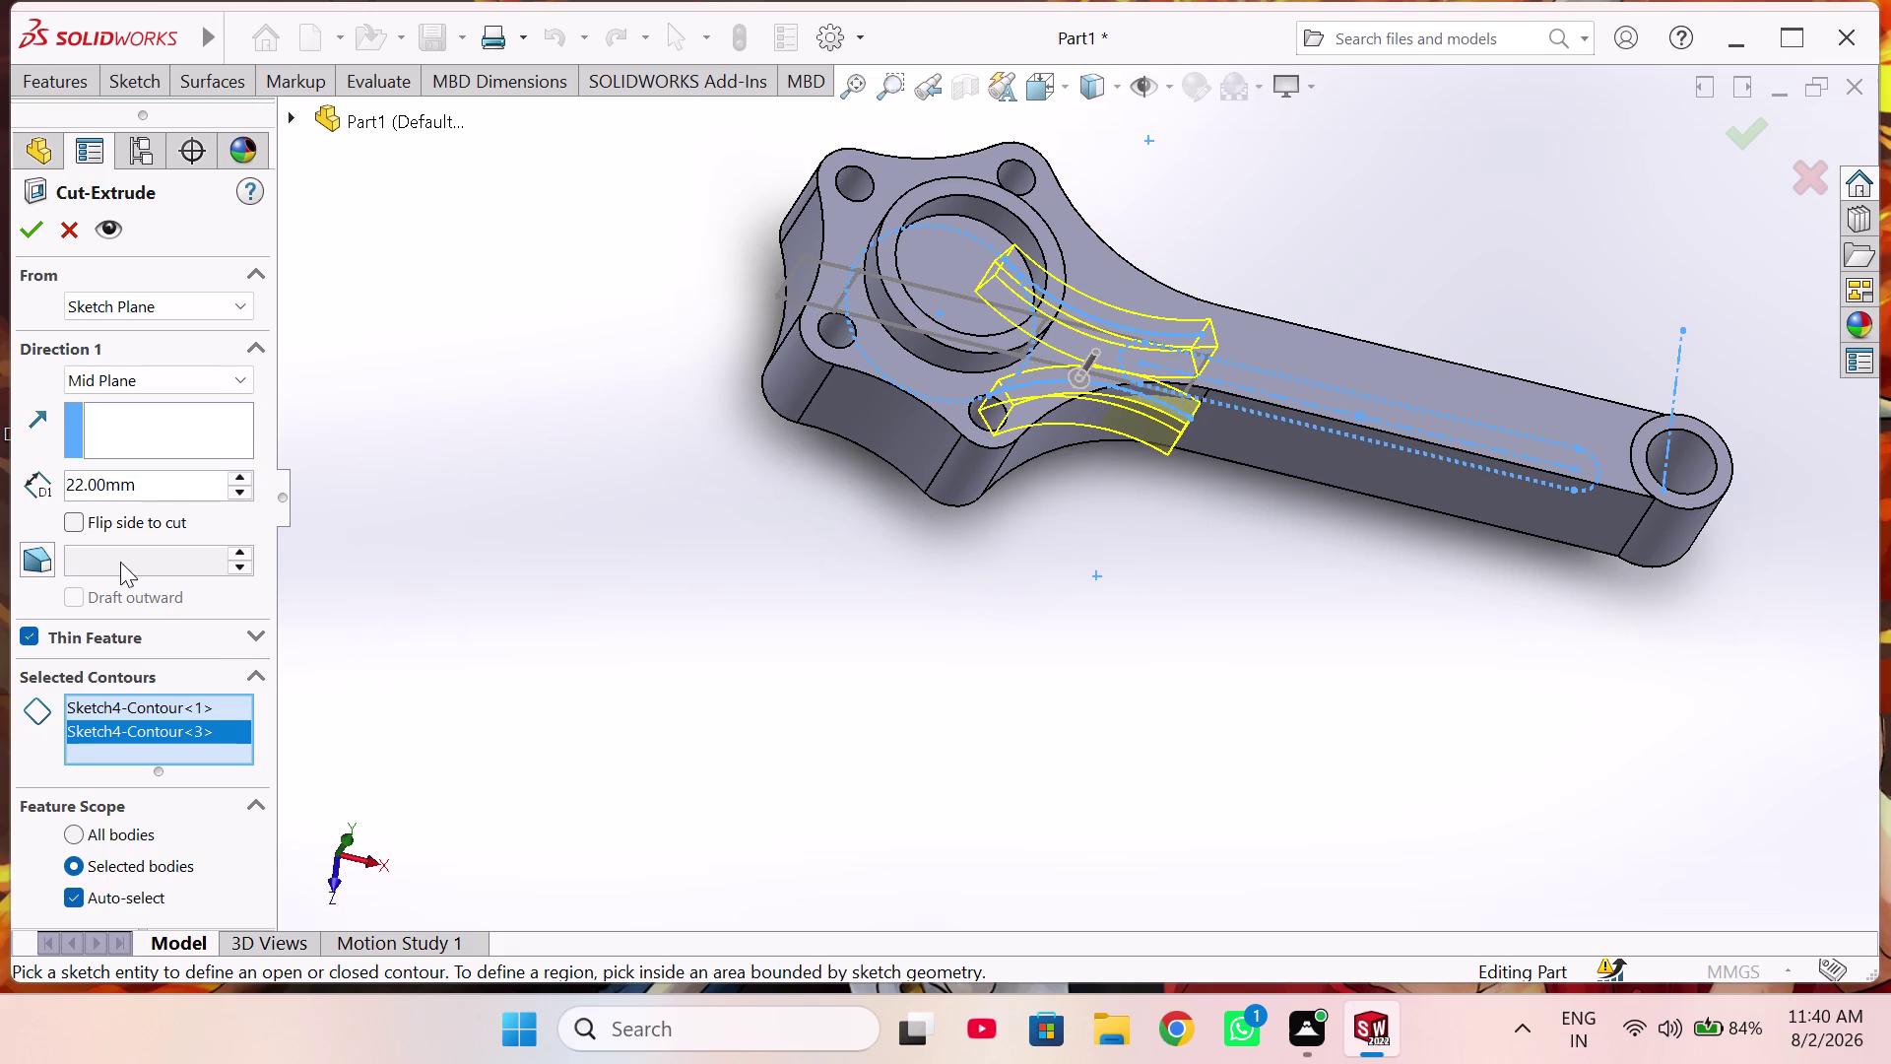
click(80, 521)
Add the ring contour around the bore and check the cut preview.
middle_drag(1198, 418, 1165, 546)
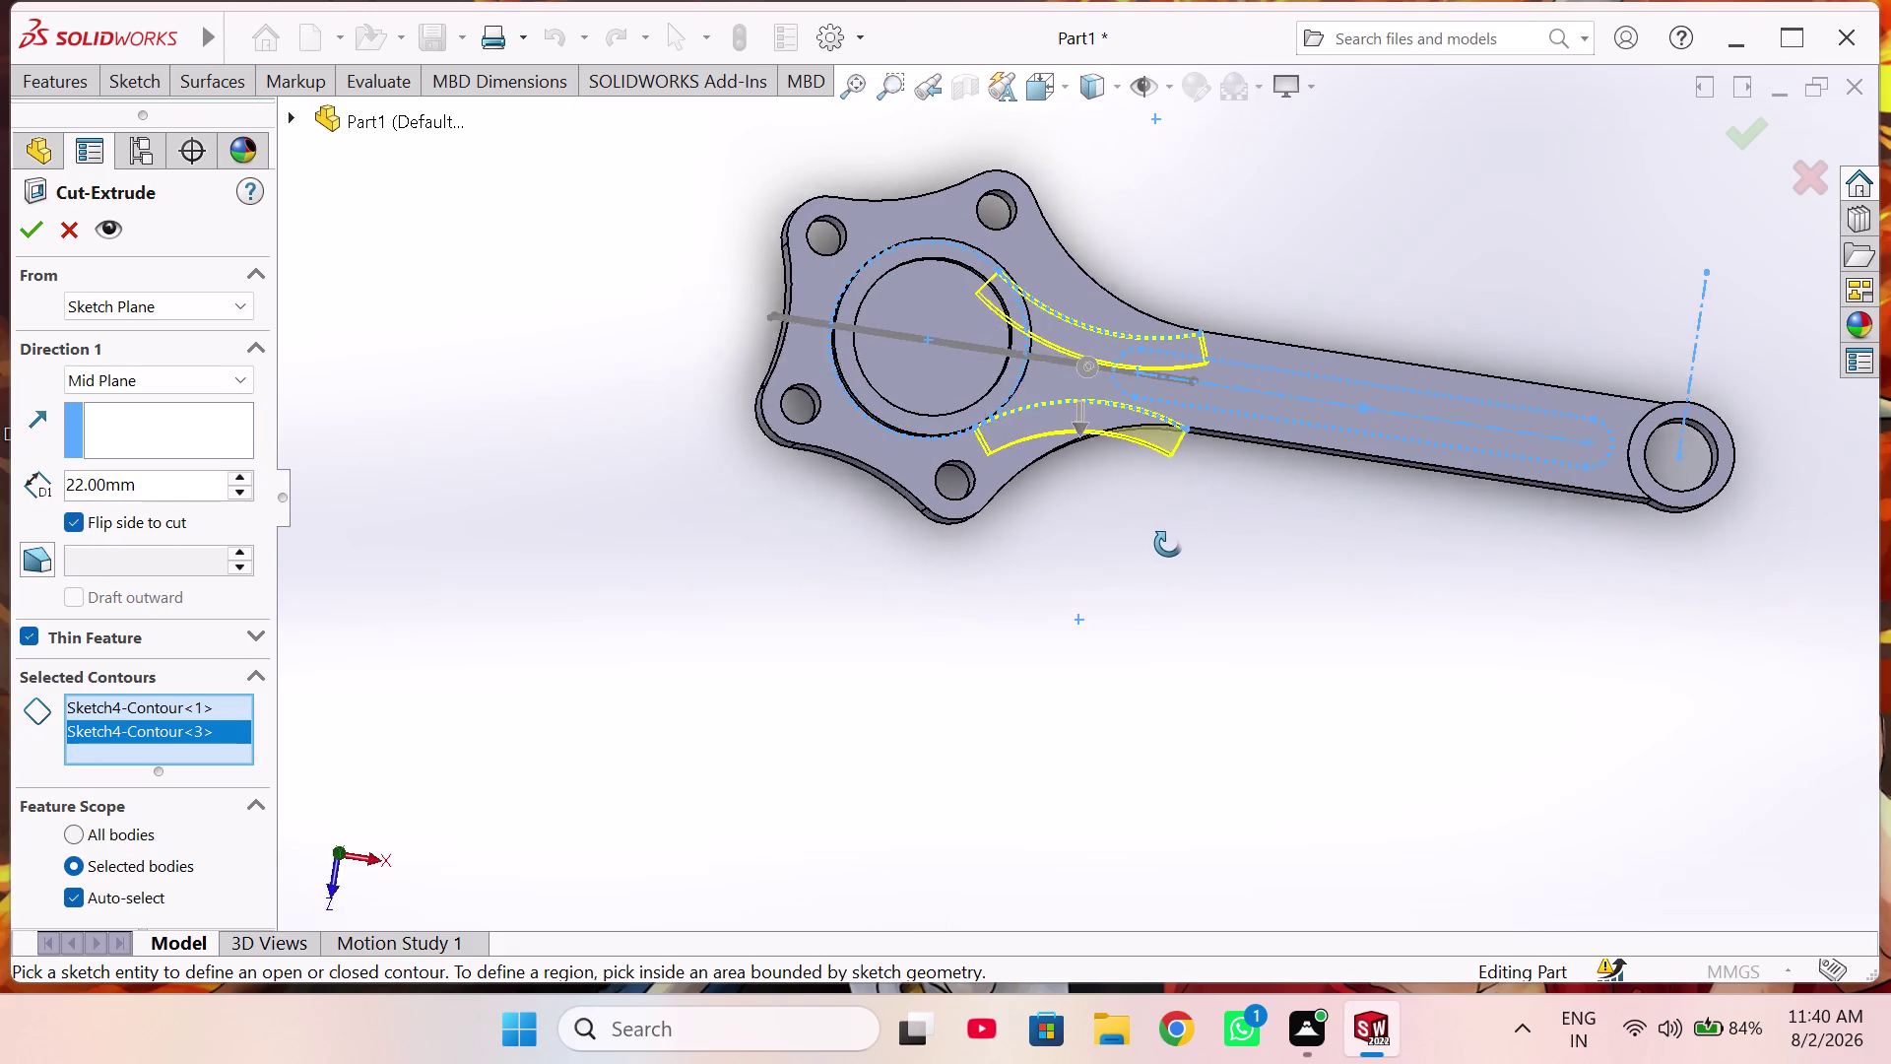
middle_drag(1165, 546, 1309, 462)
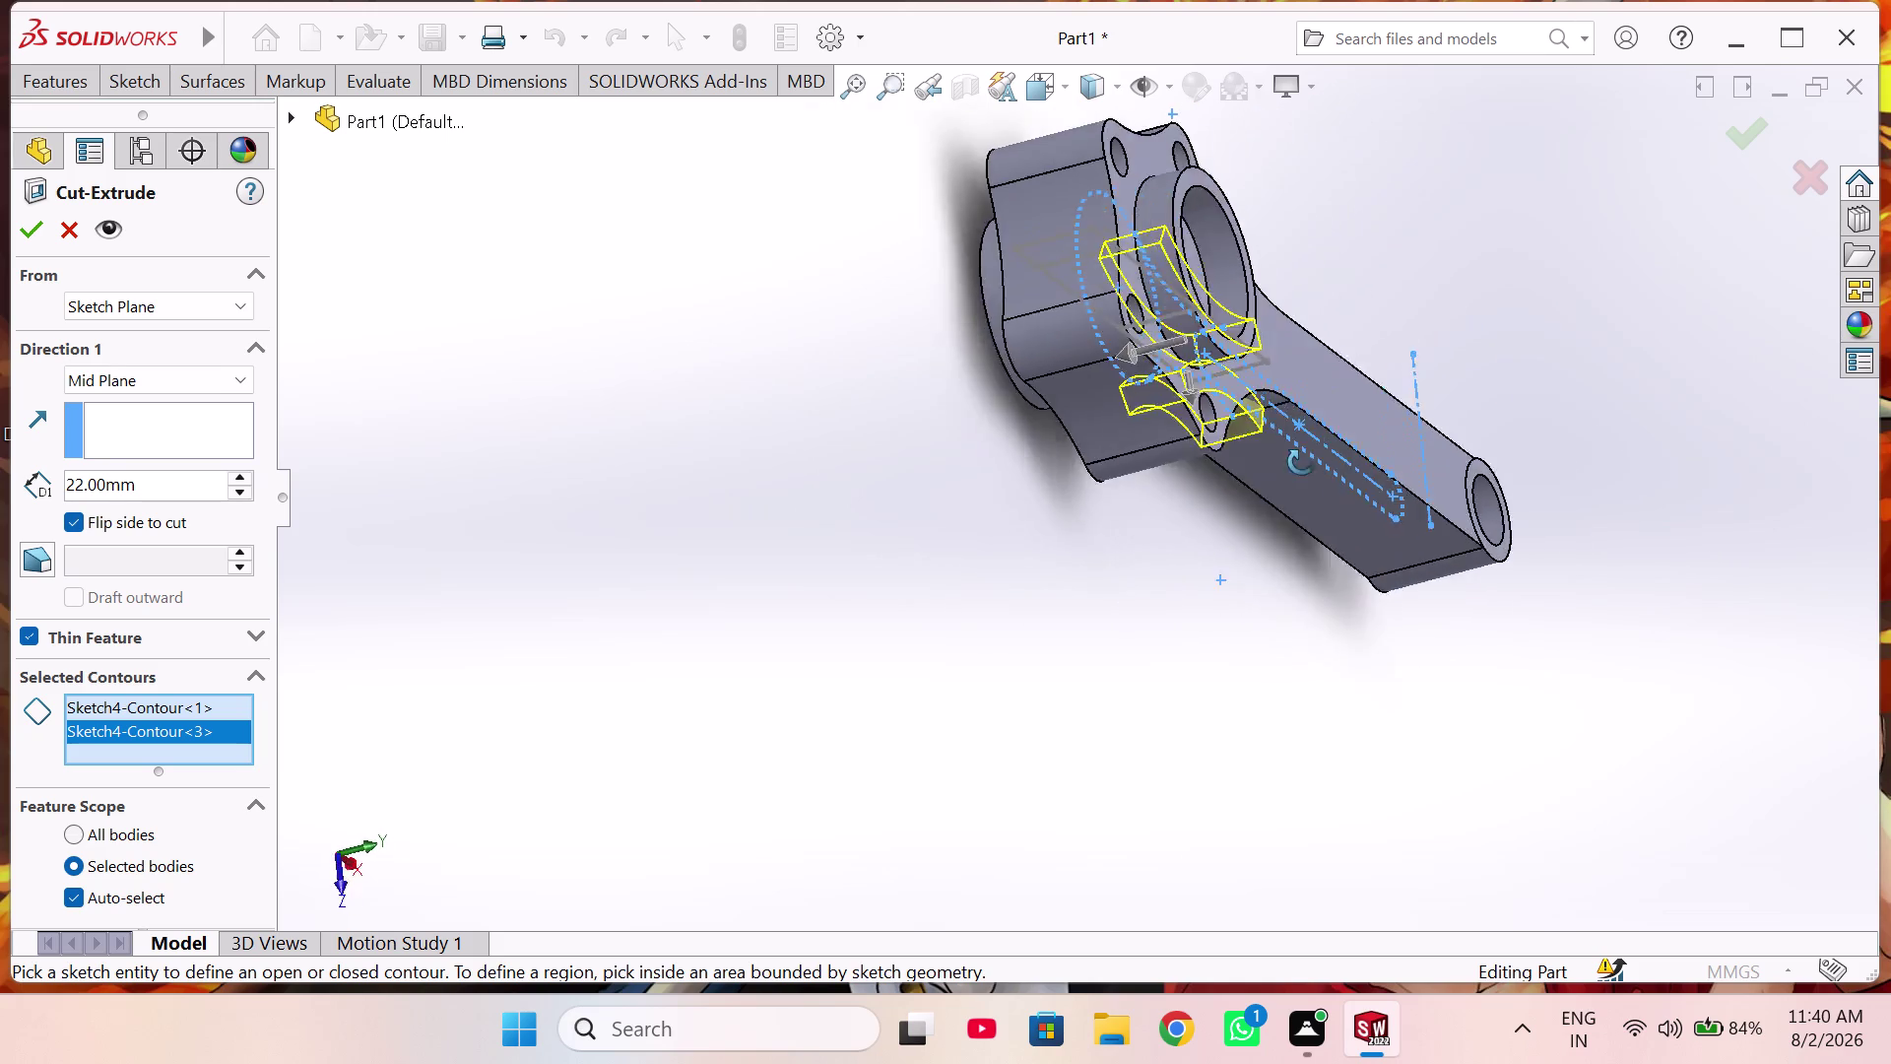
middle_drag(1310, 462, 1245, 489)
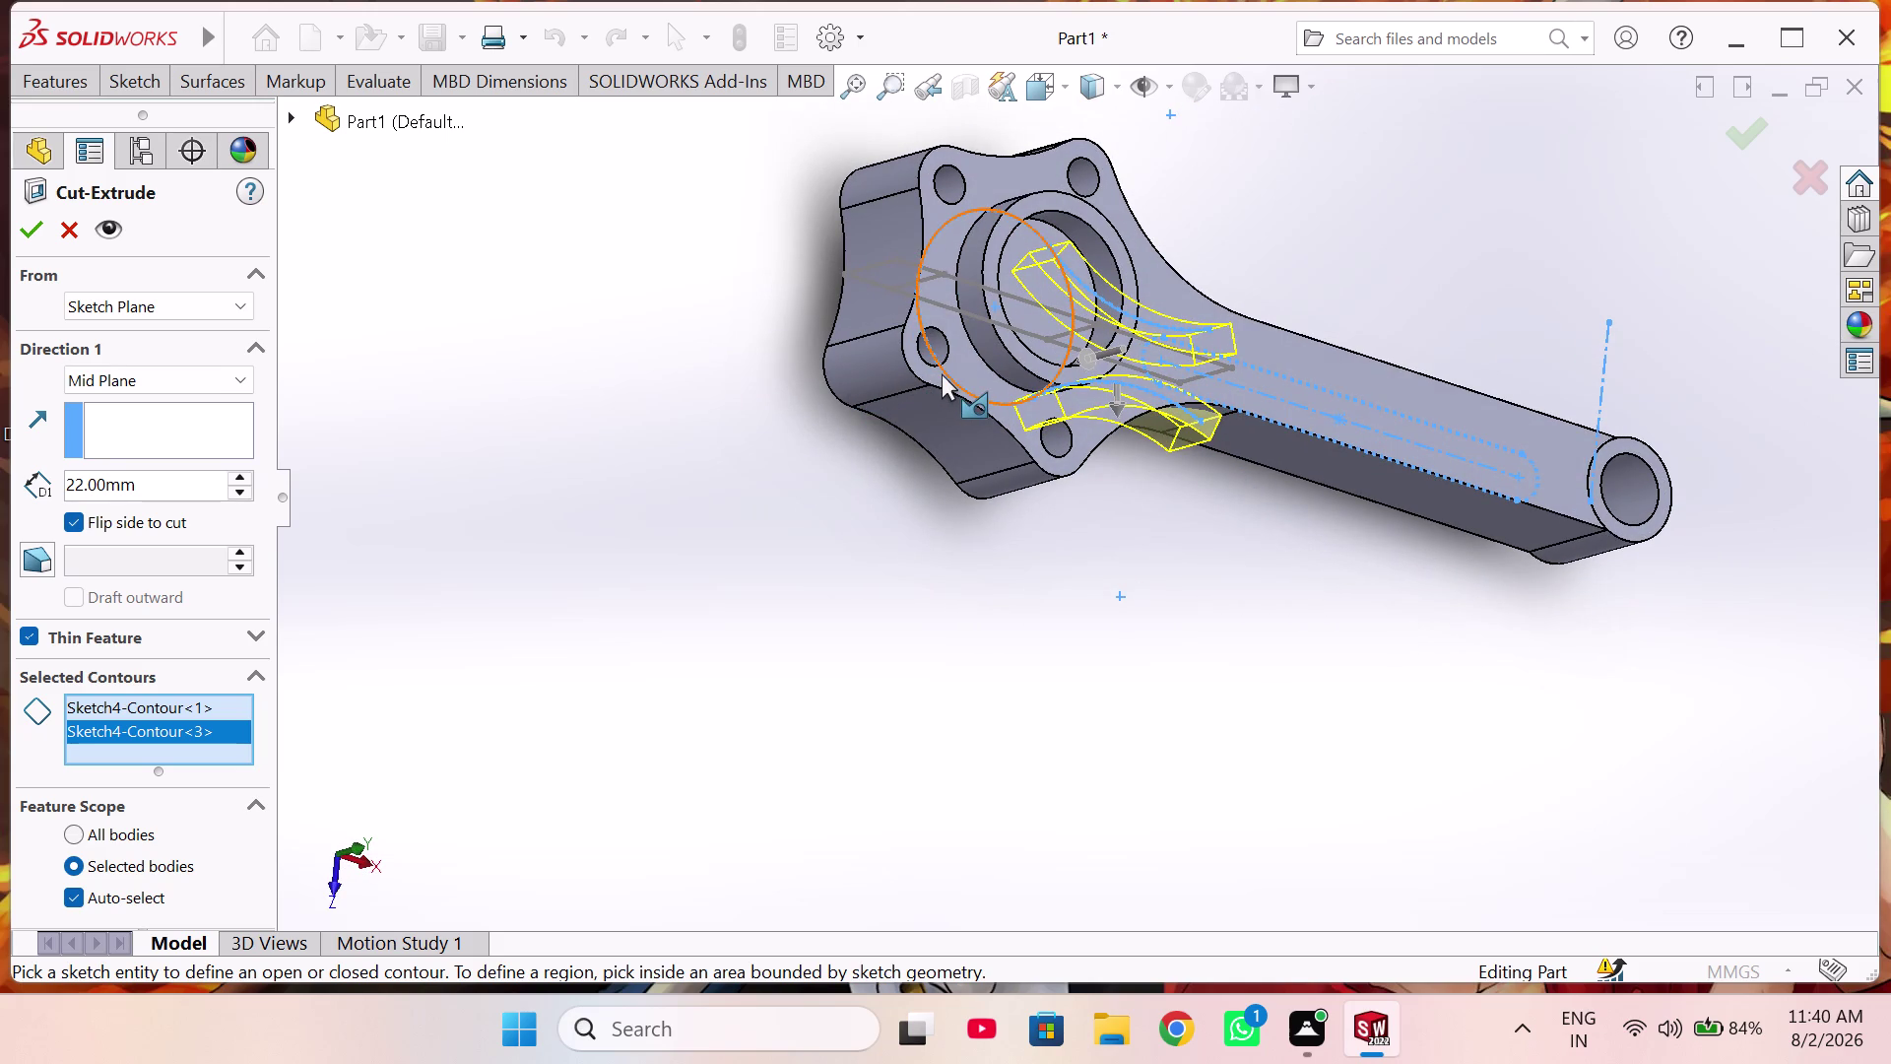
click(941, 373)
middle_drag(942, 373, 945, 350)
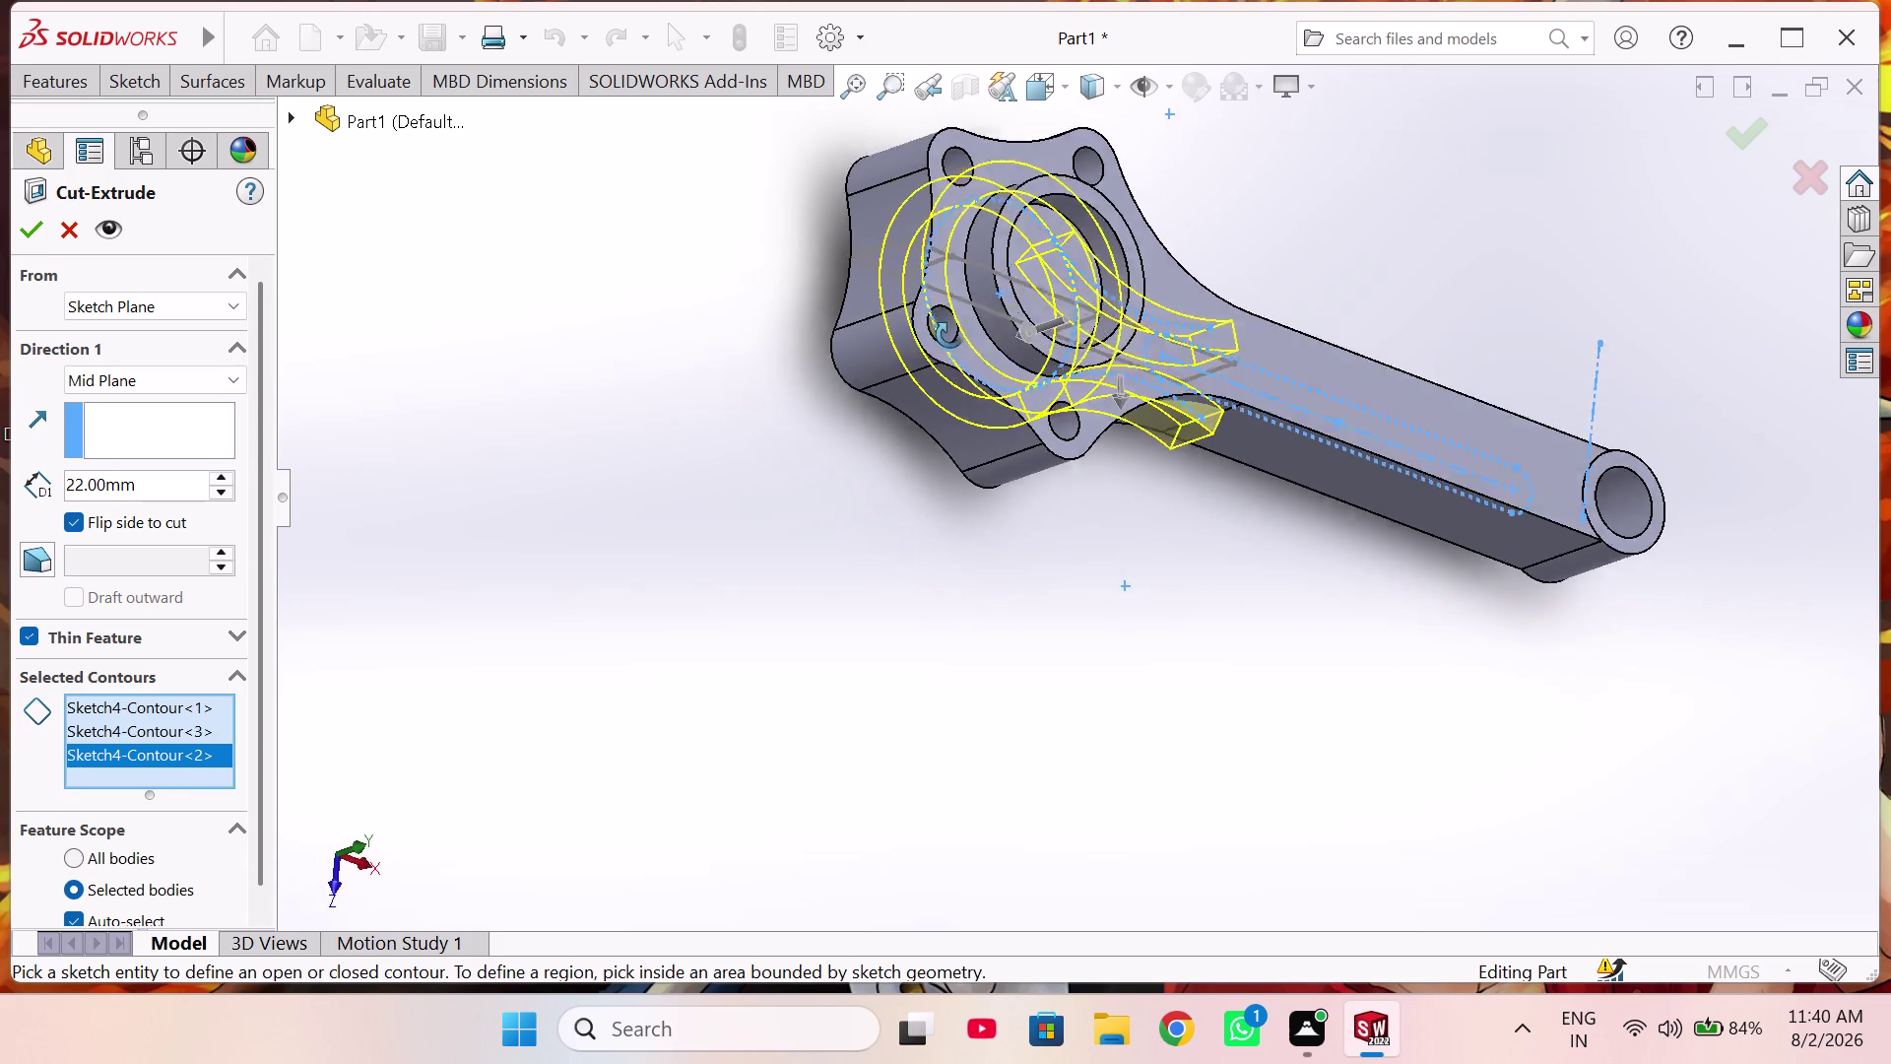
middle_drag(945, 349, 862, 346)
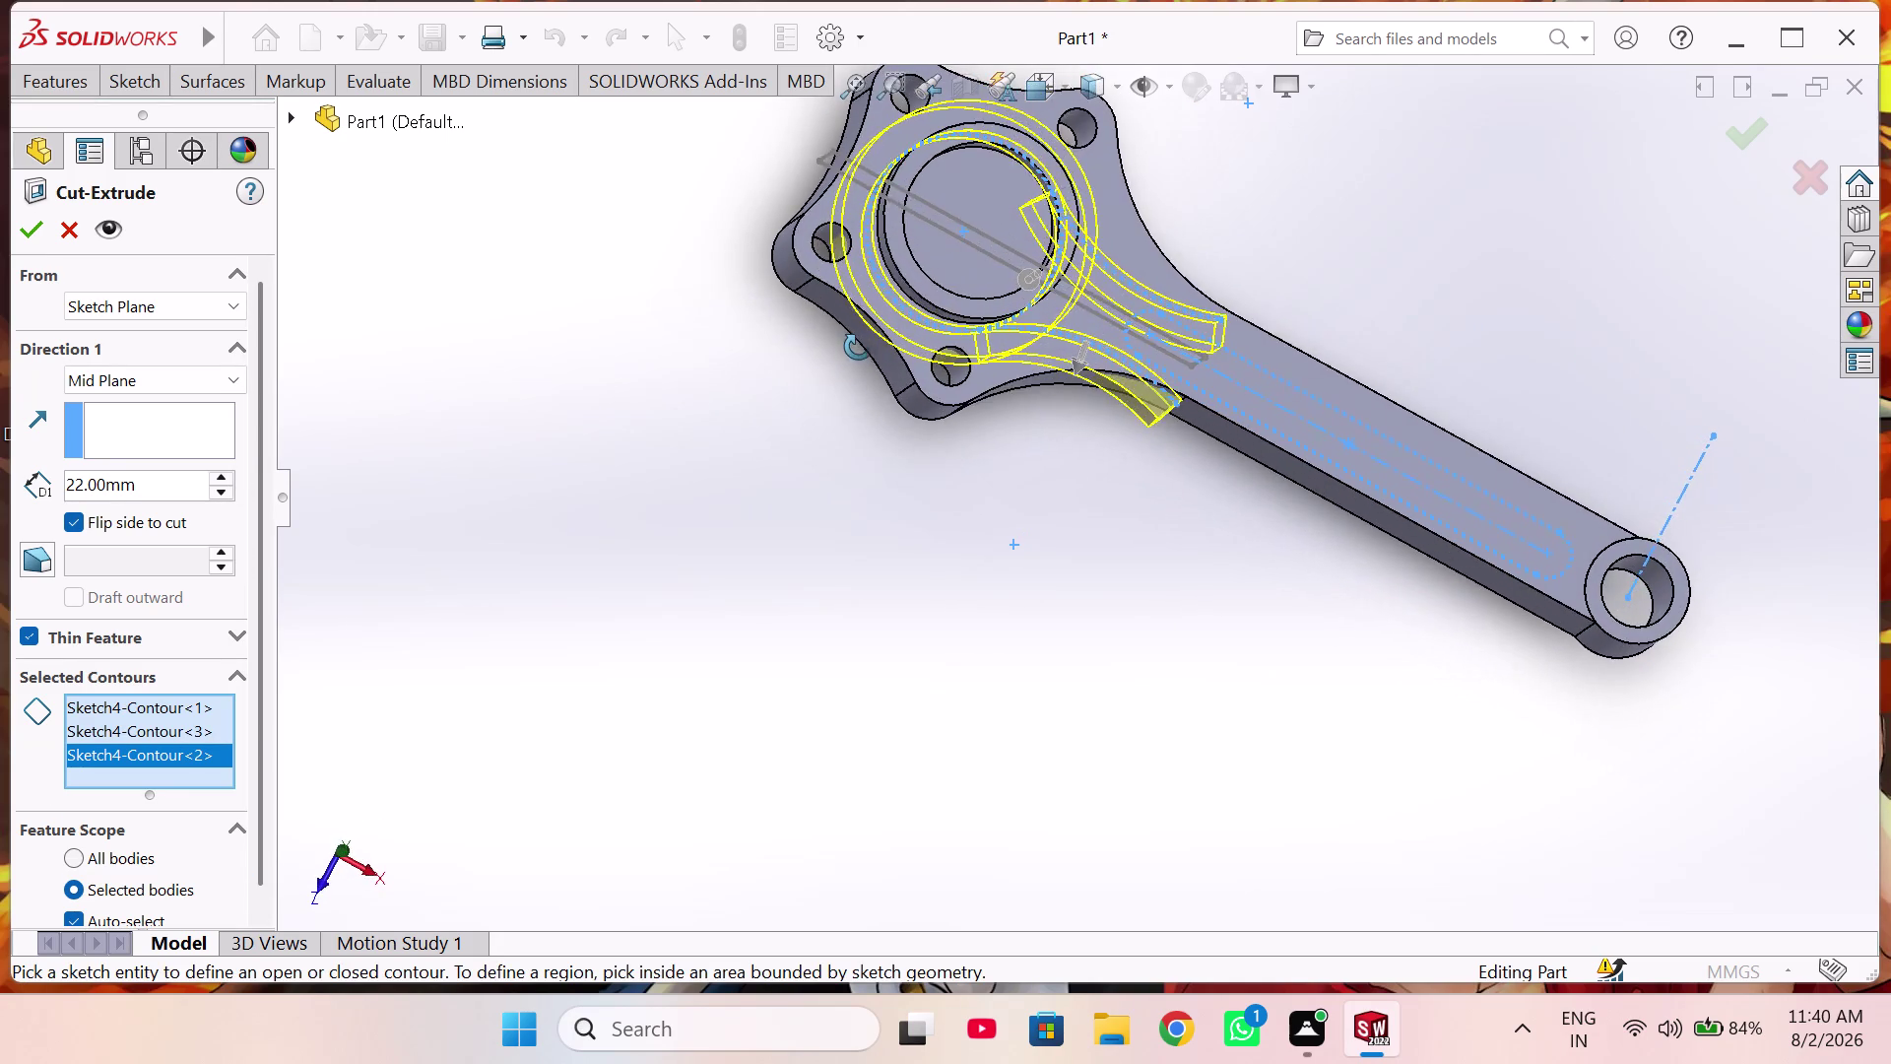
middle_drag(862, 346, 865, 400)
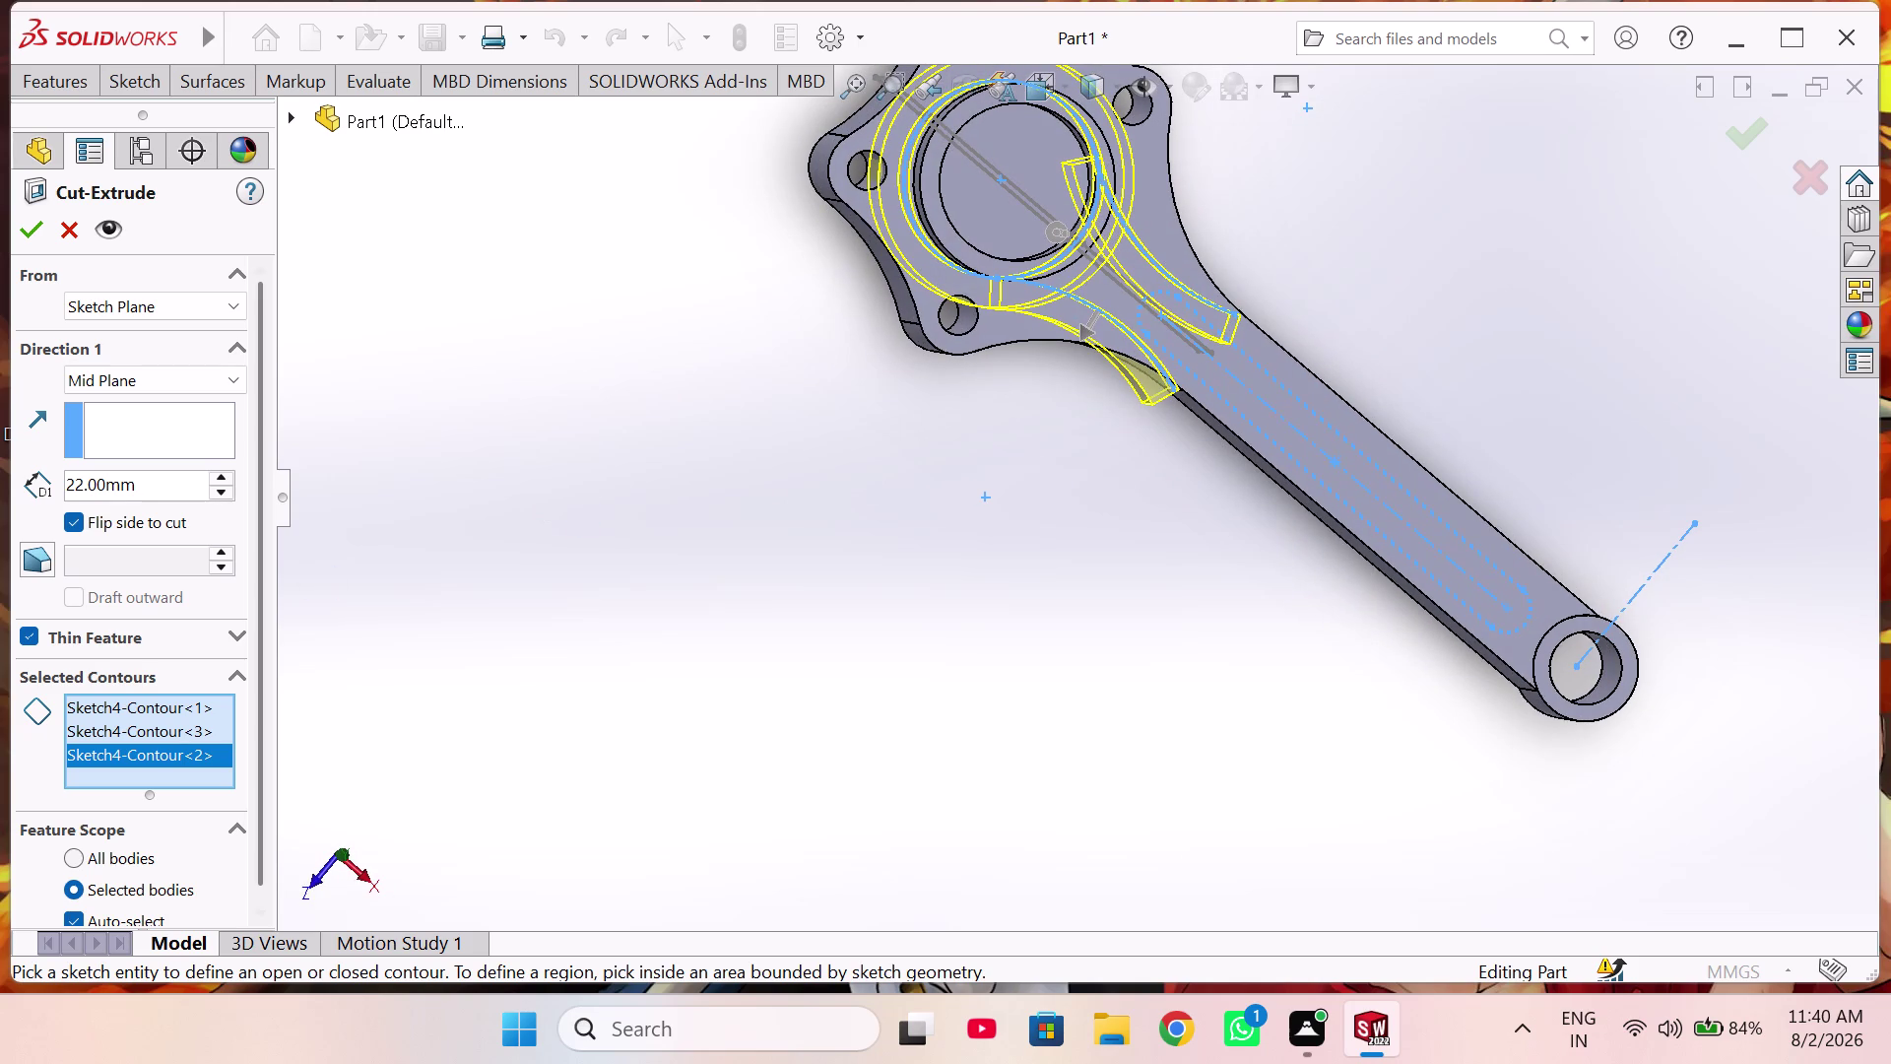
Spin the cut depth up to 182 mm.
click(221, 473)
click(220, 474)
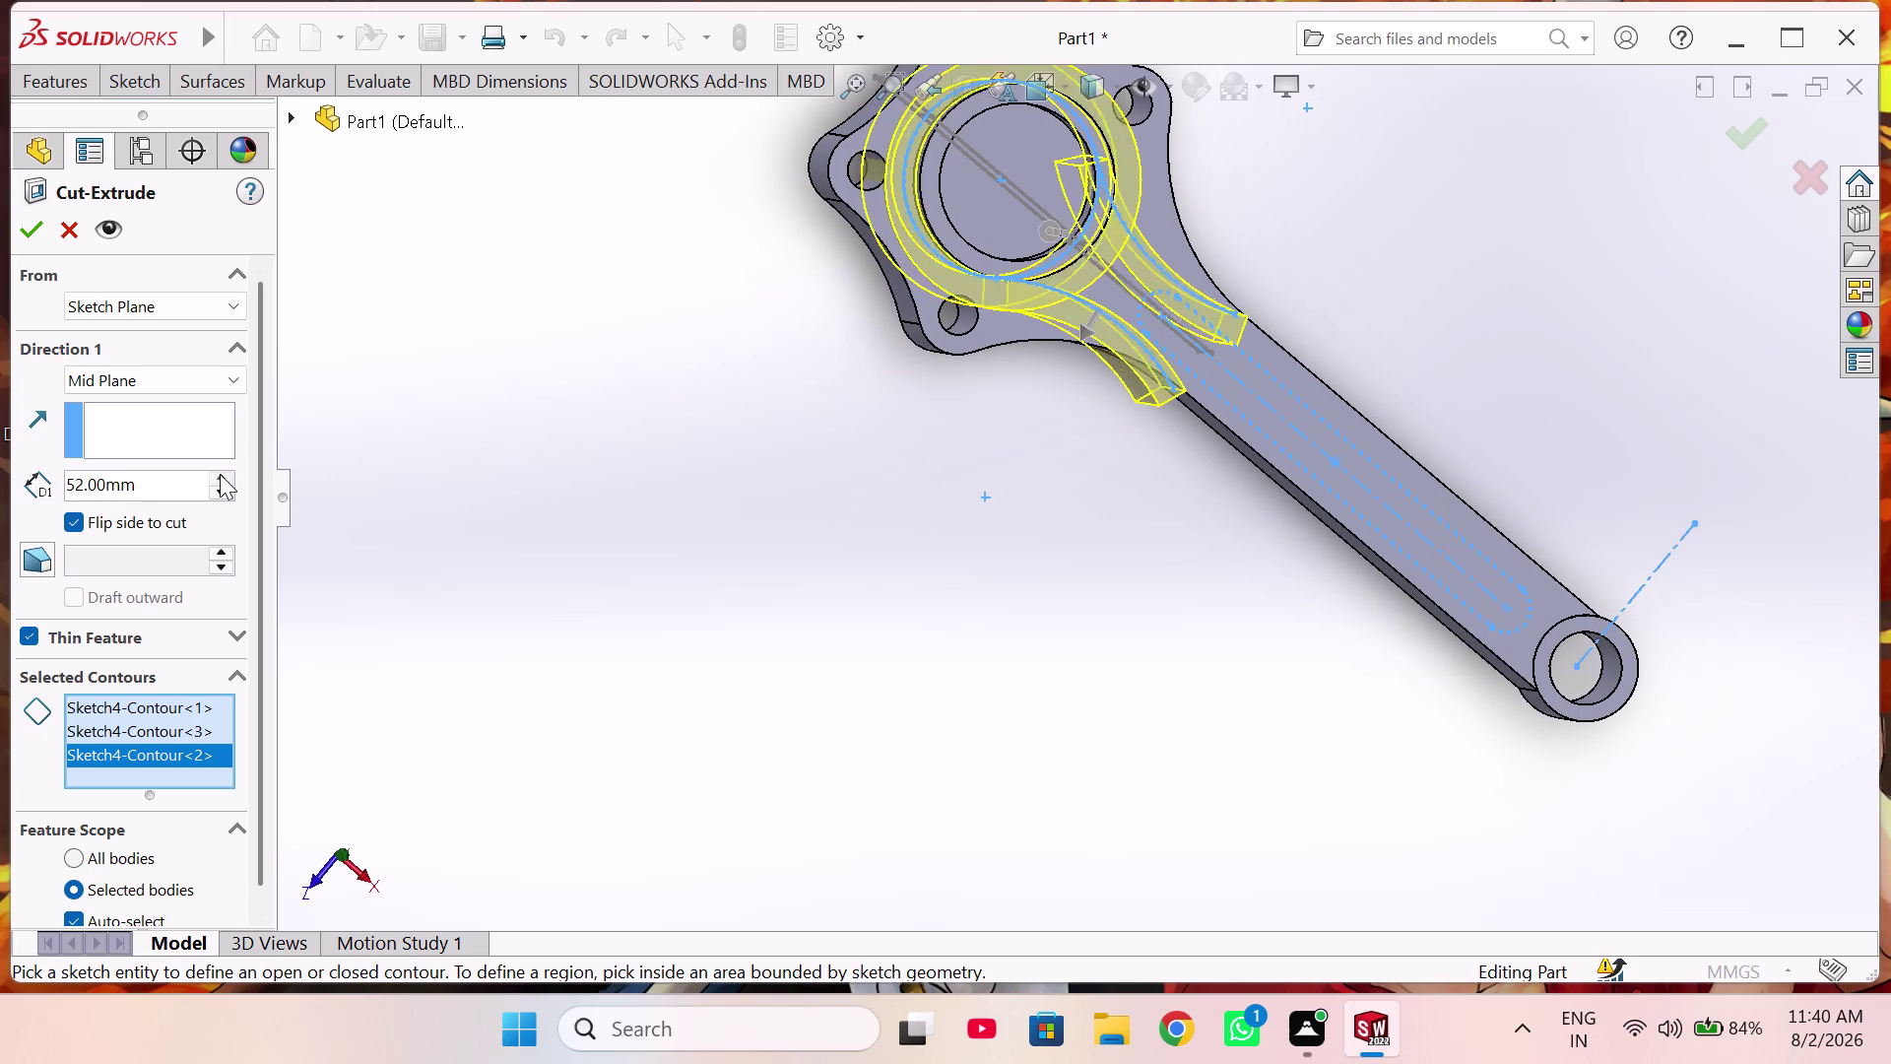
click(220, 474)
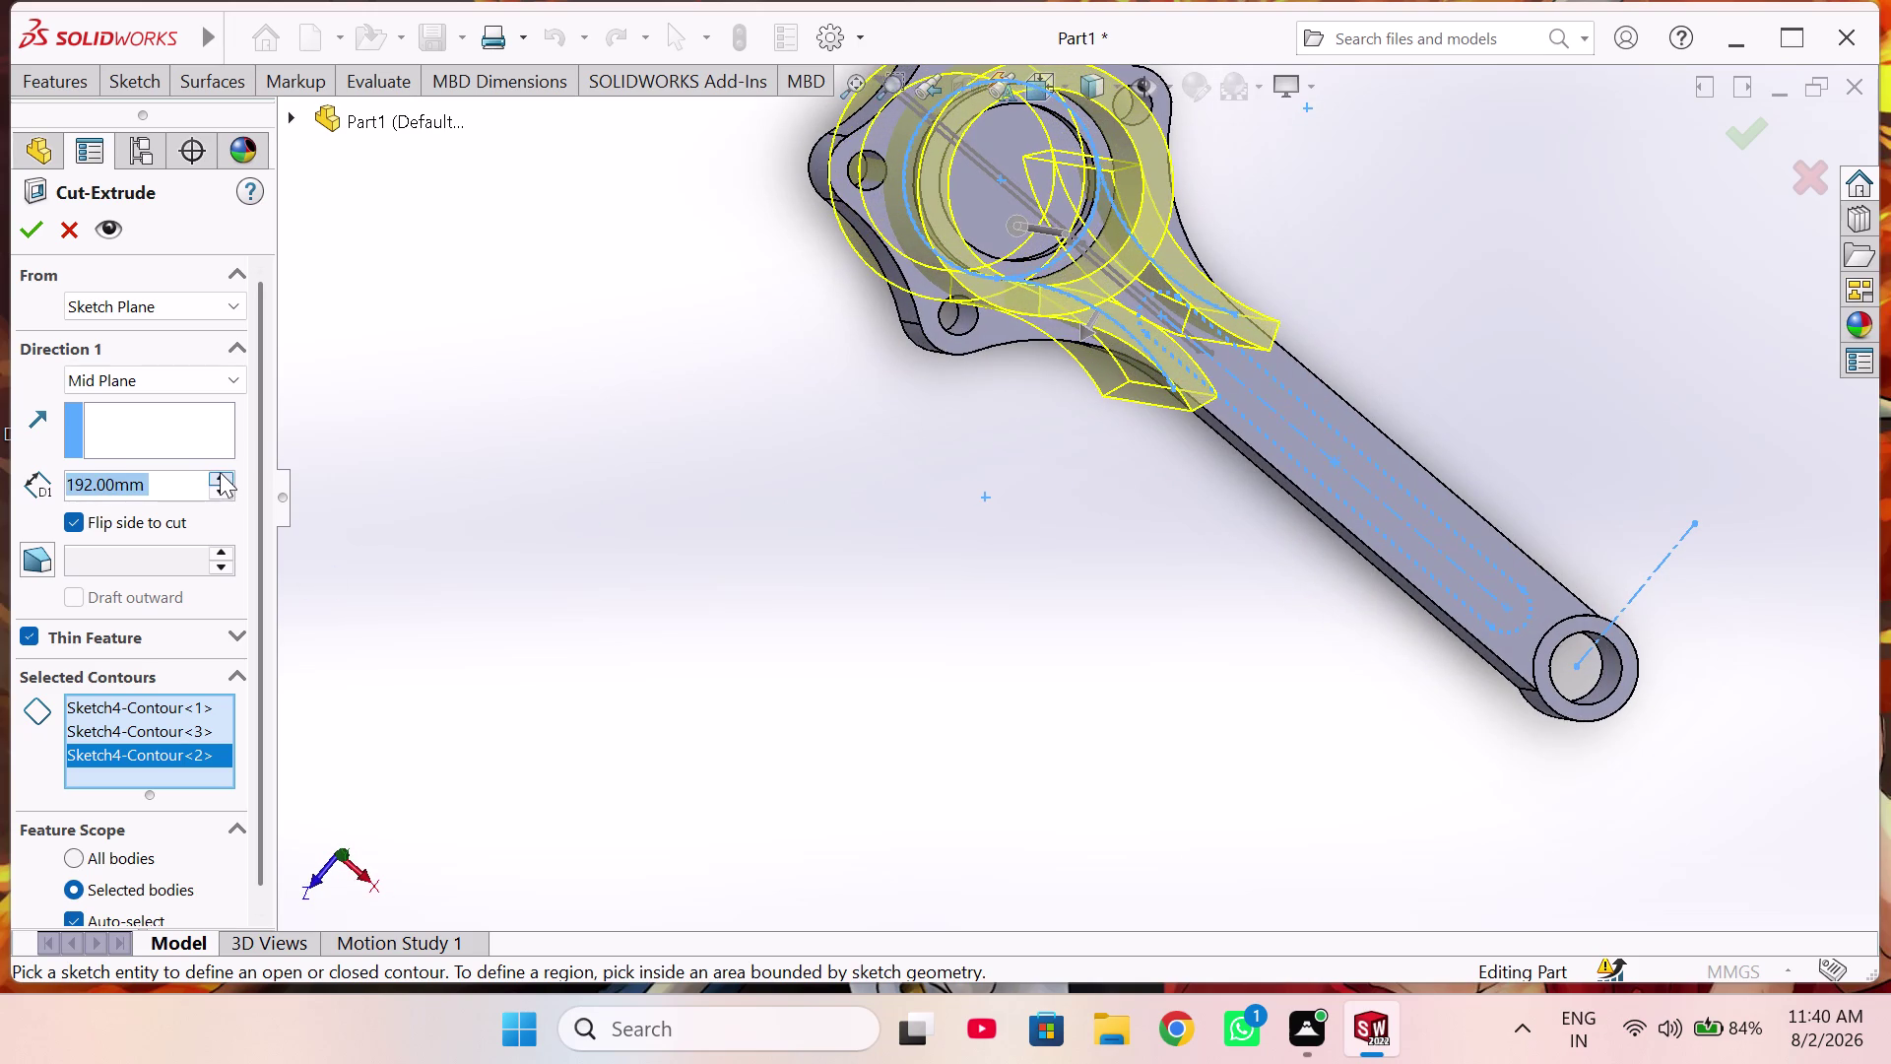
middle_drag(818, 550, 820, 527)
scroll(up, 3)
middle_drag(1032, 516, 1091, 484)
scroll(up, 3)
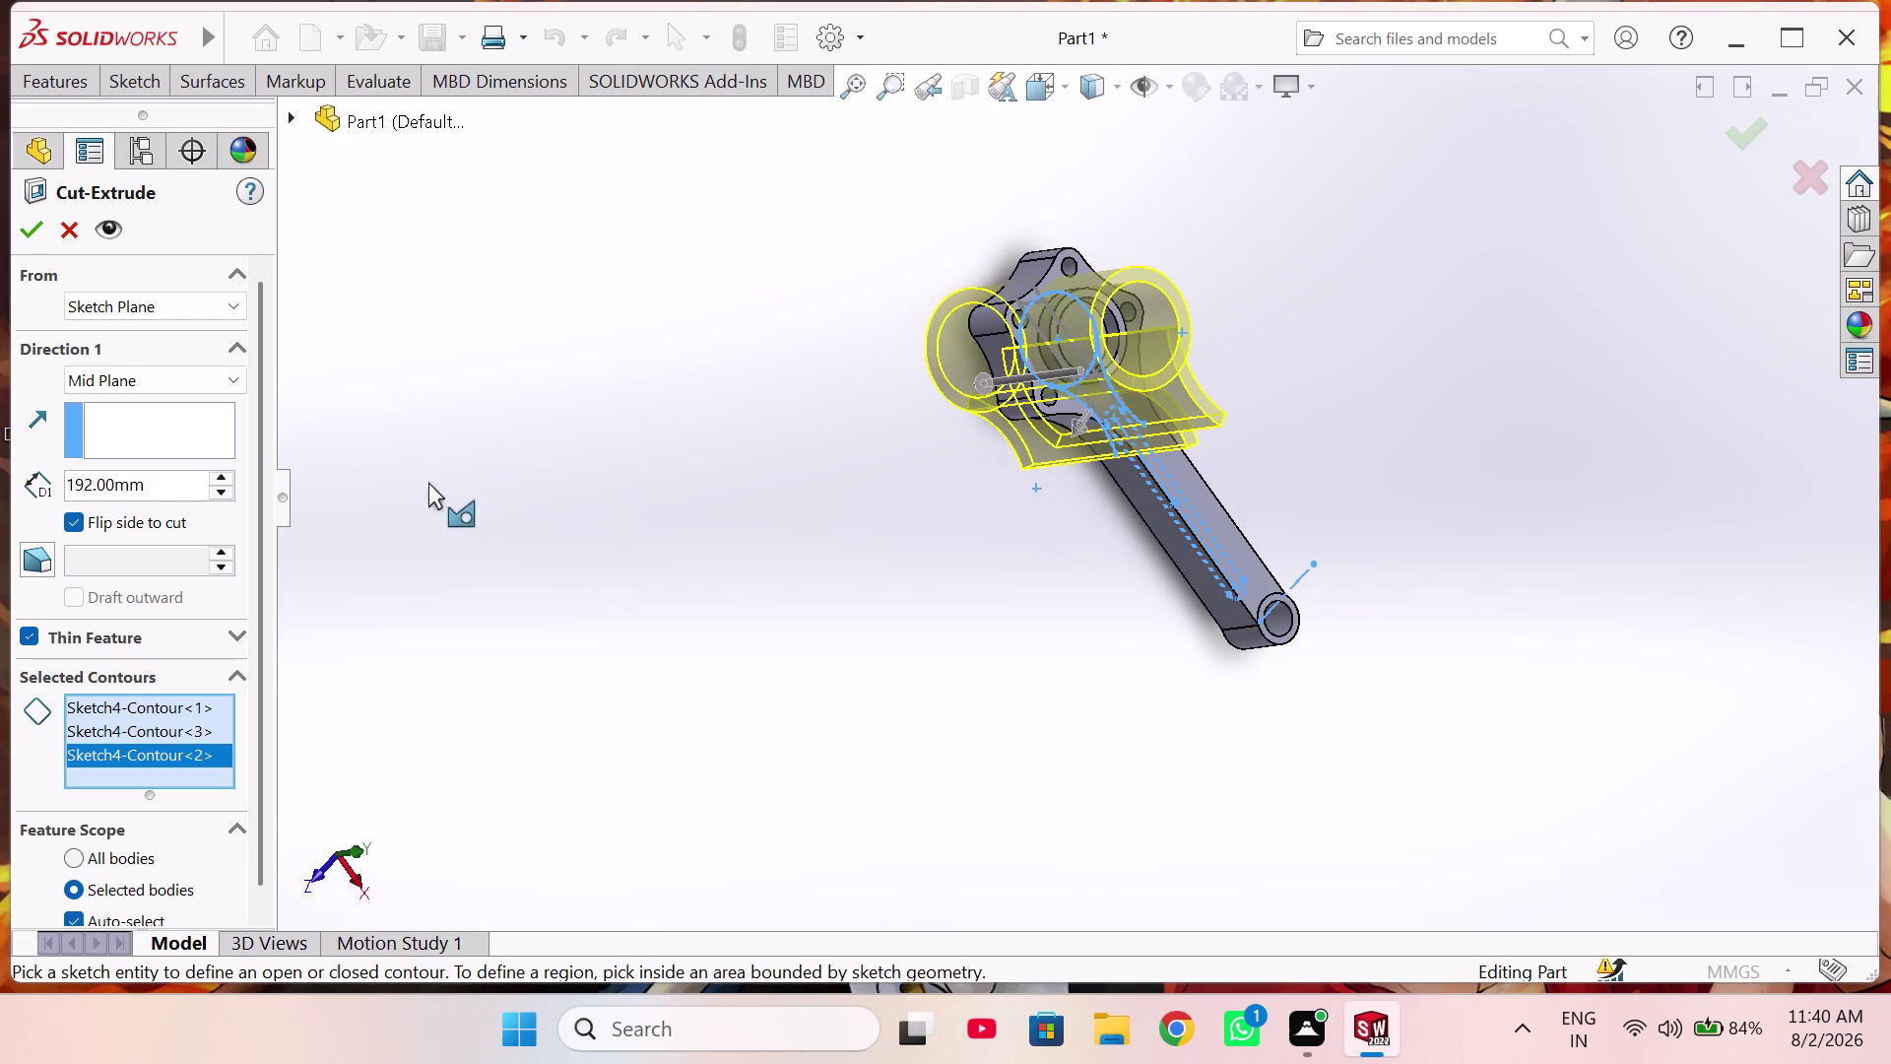
click(218, 500)
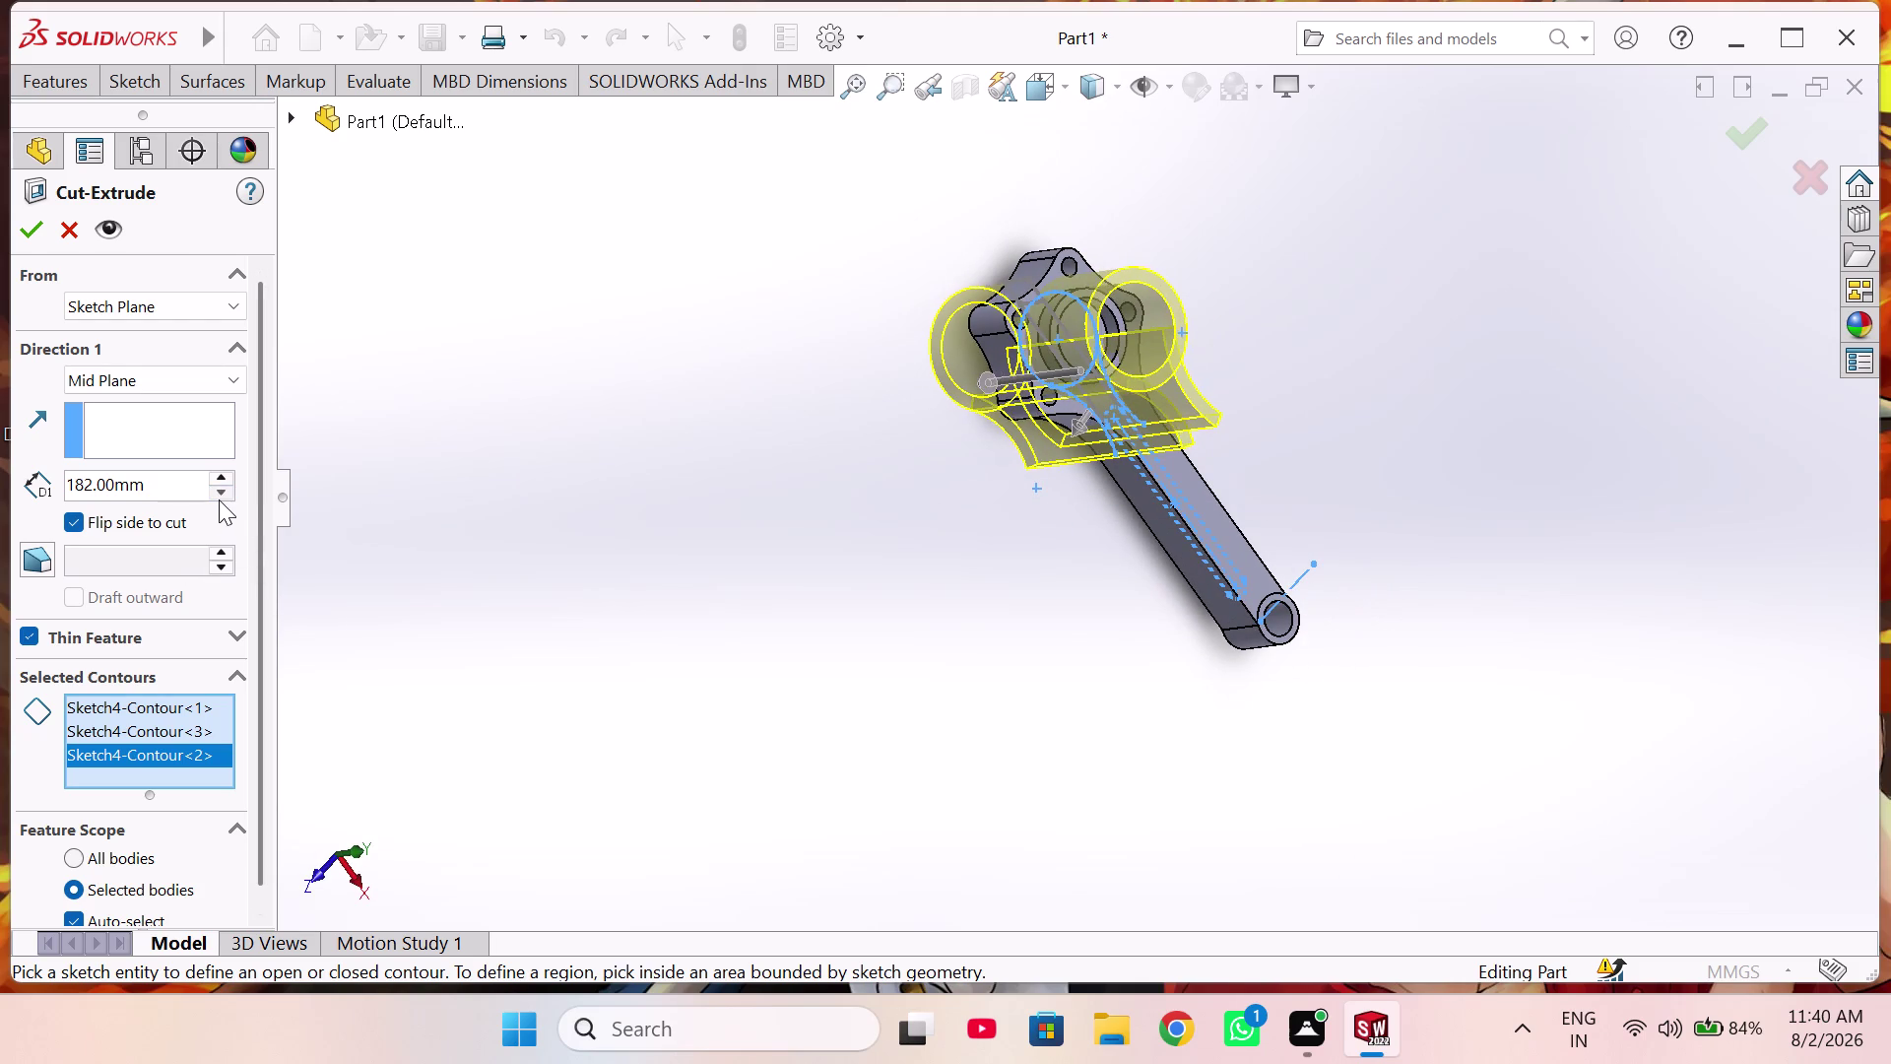
Enter 28 mm as the cut depth.
click(219, 500)
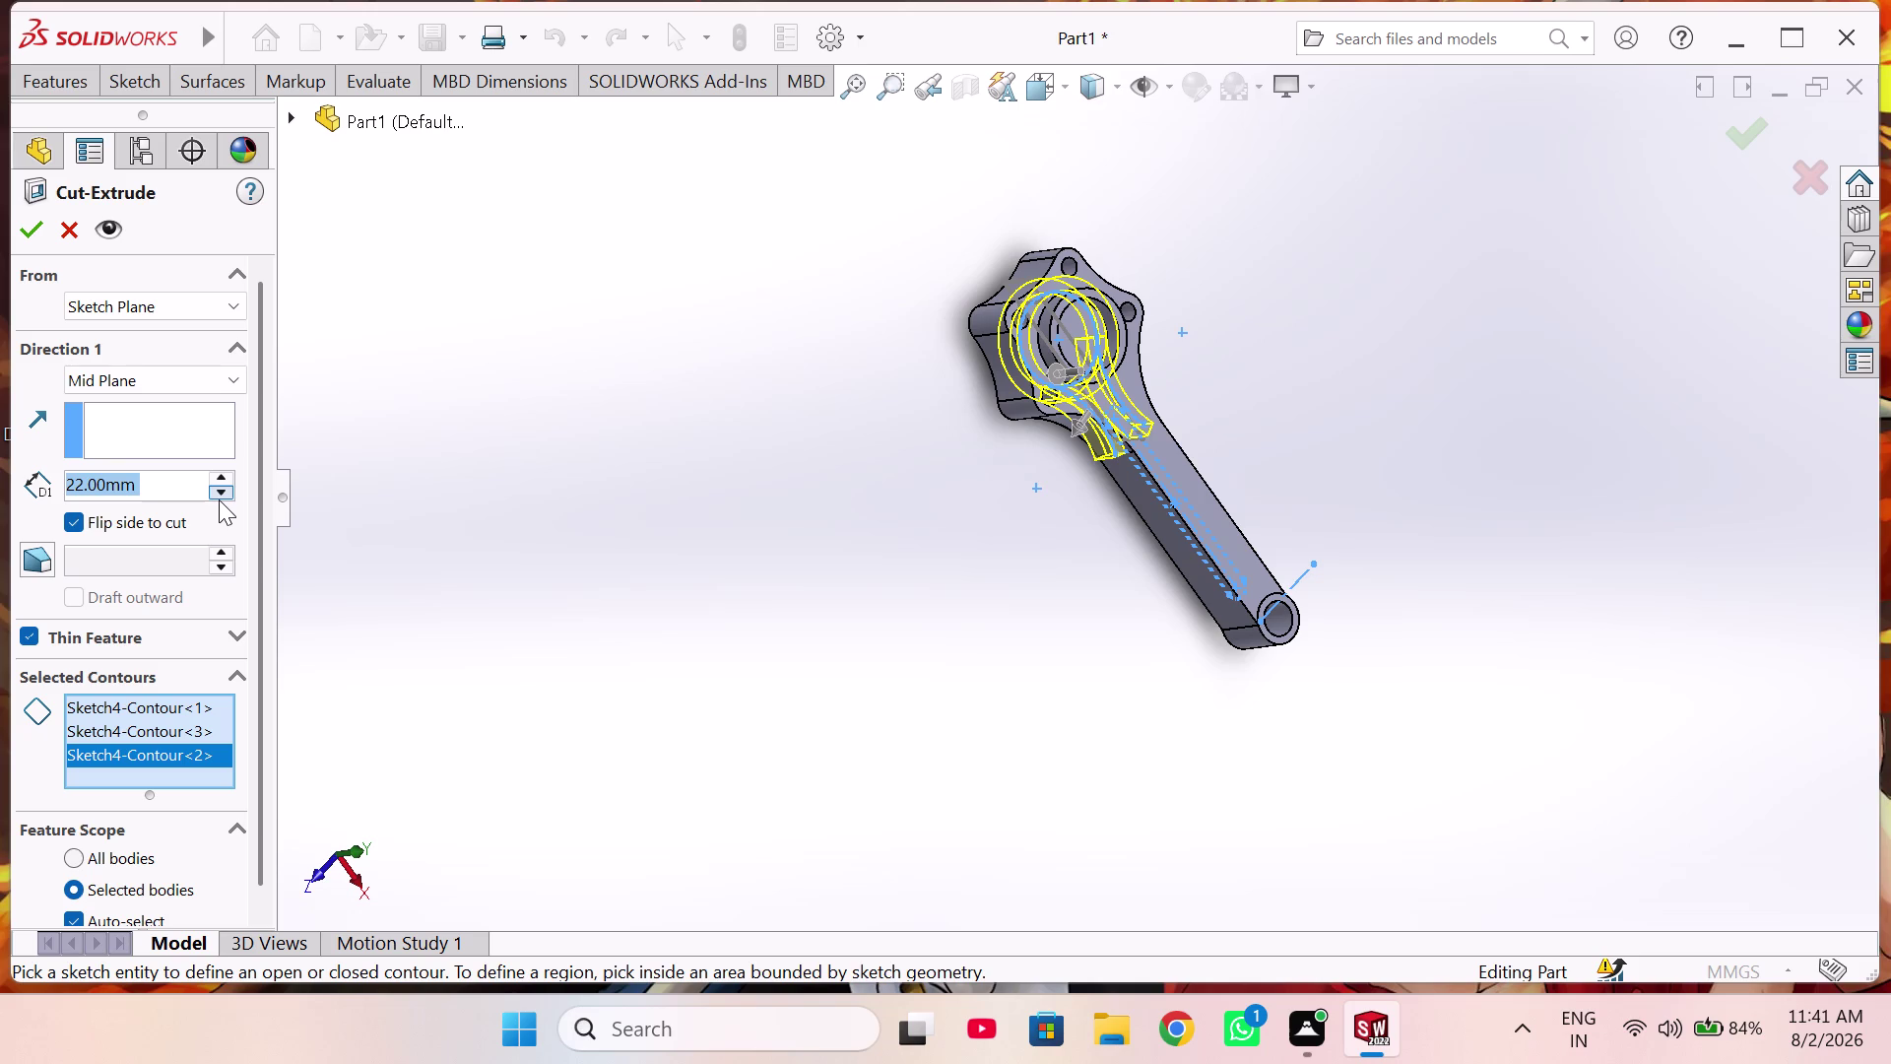
text(28)
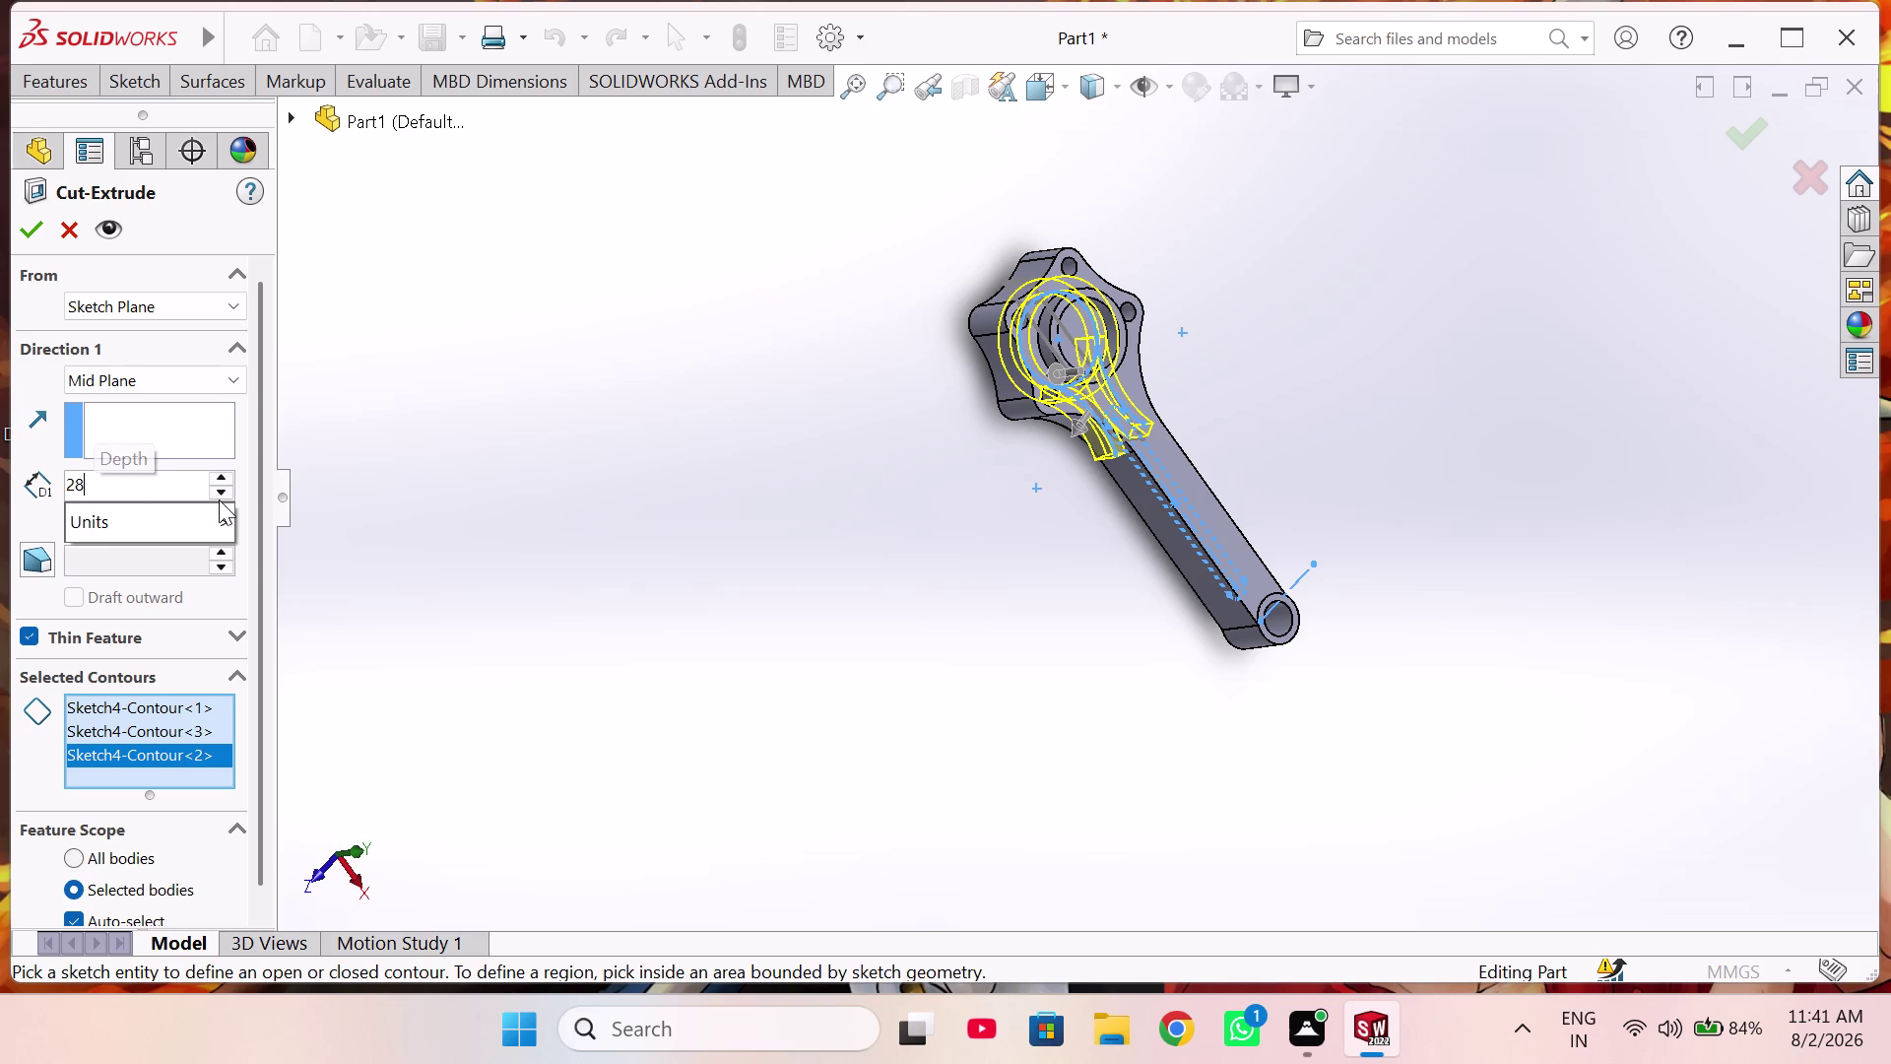
key(Return)
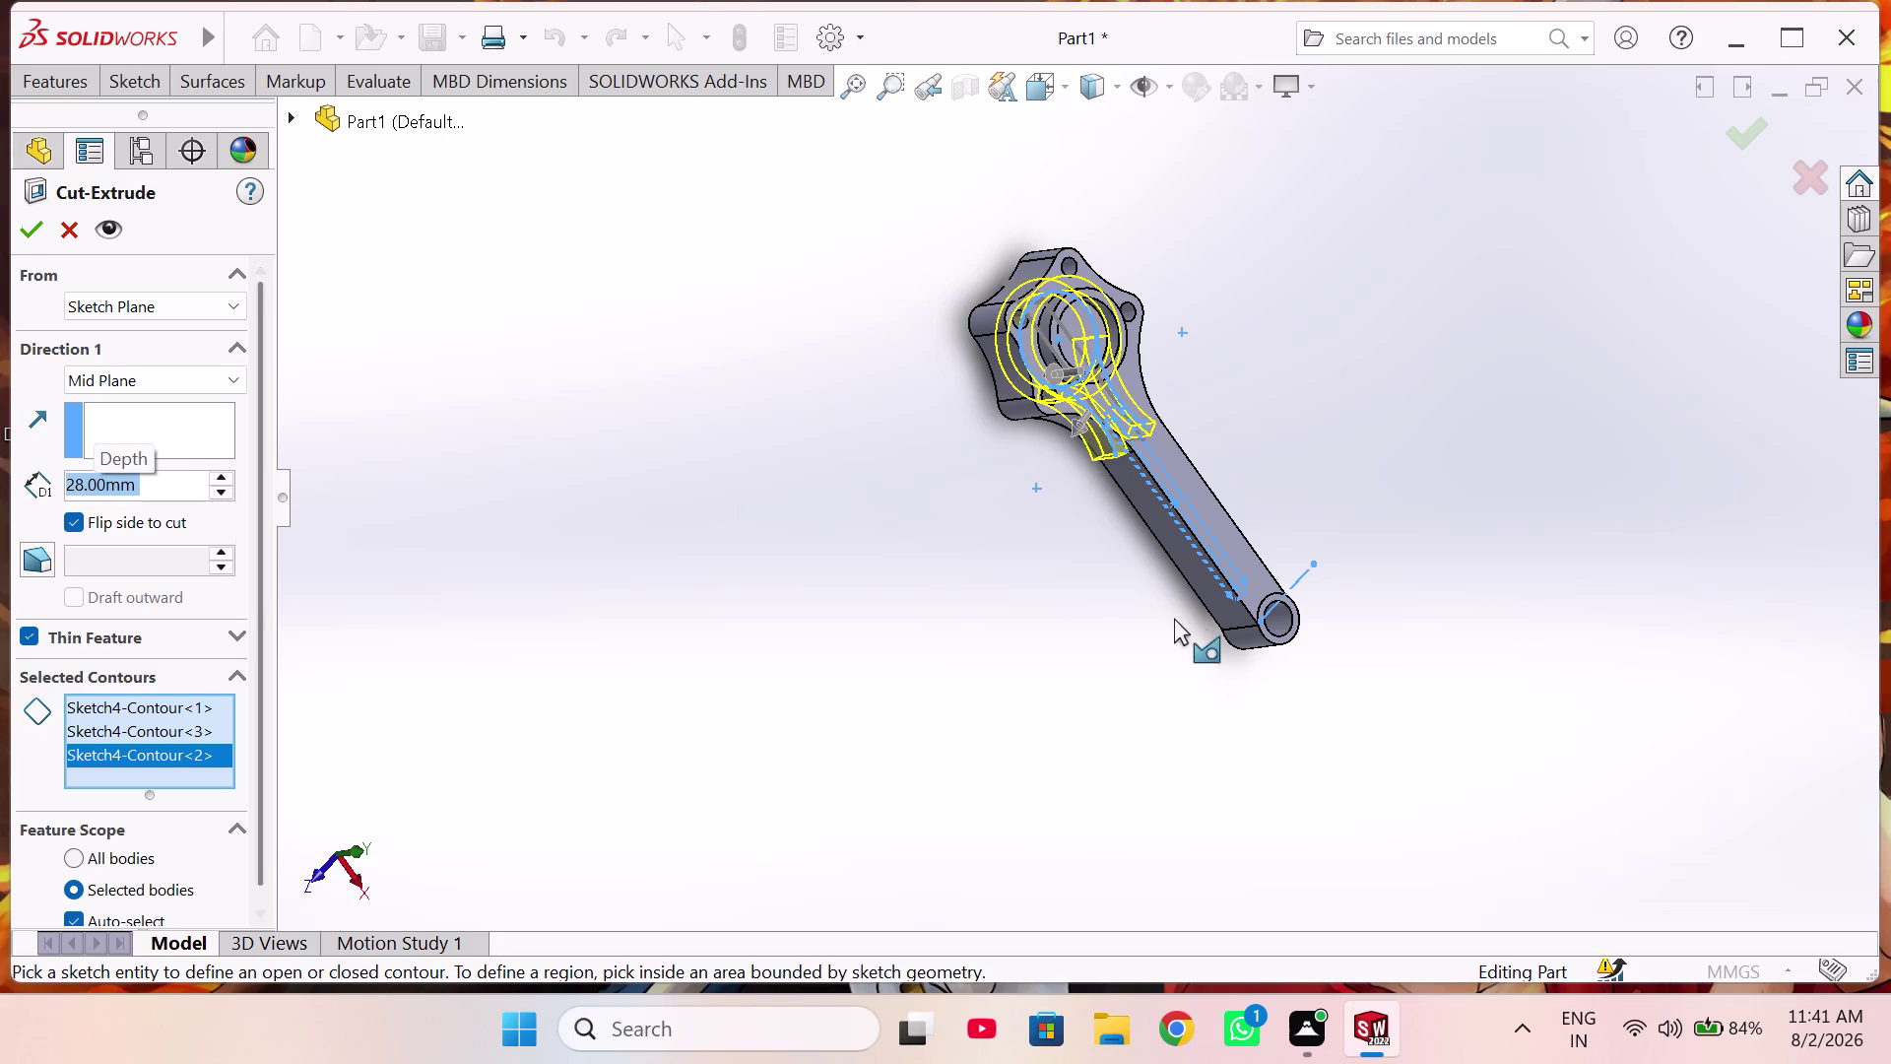
Inspect the 28 mm thin cut preview, then cancel the cut without applying it.
middle_drag(1161, 612, 1253, 430)
scroll(down, 3)
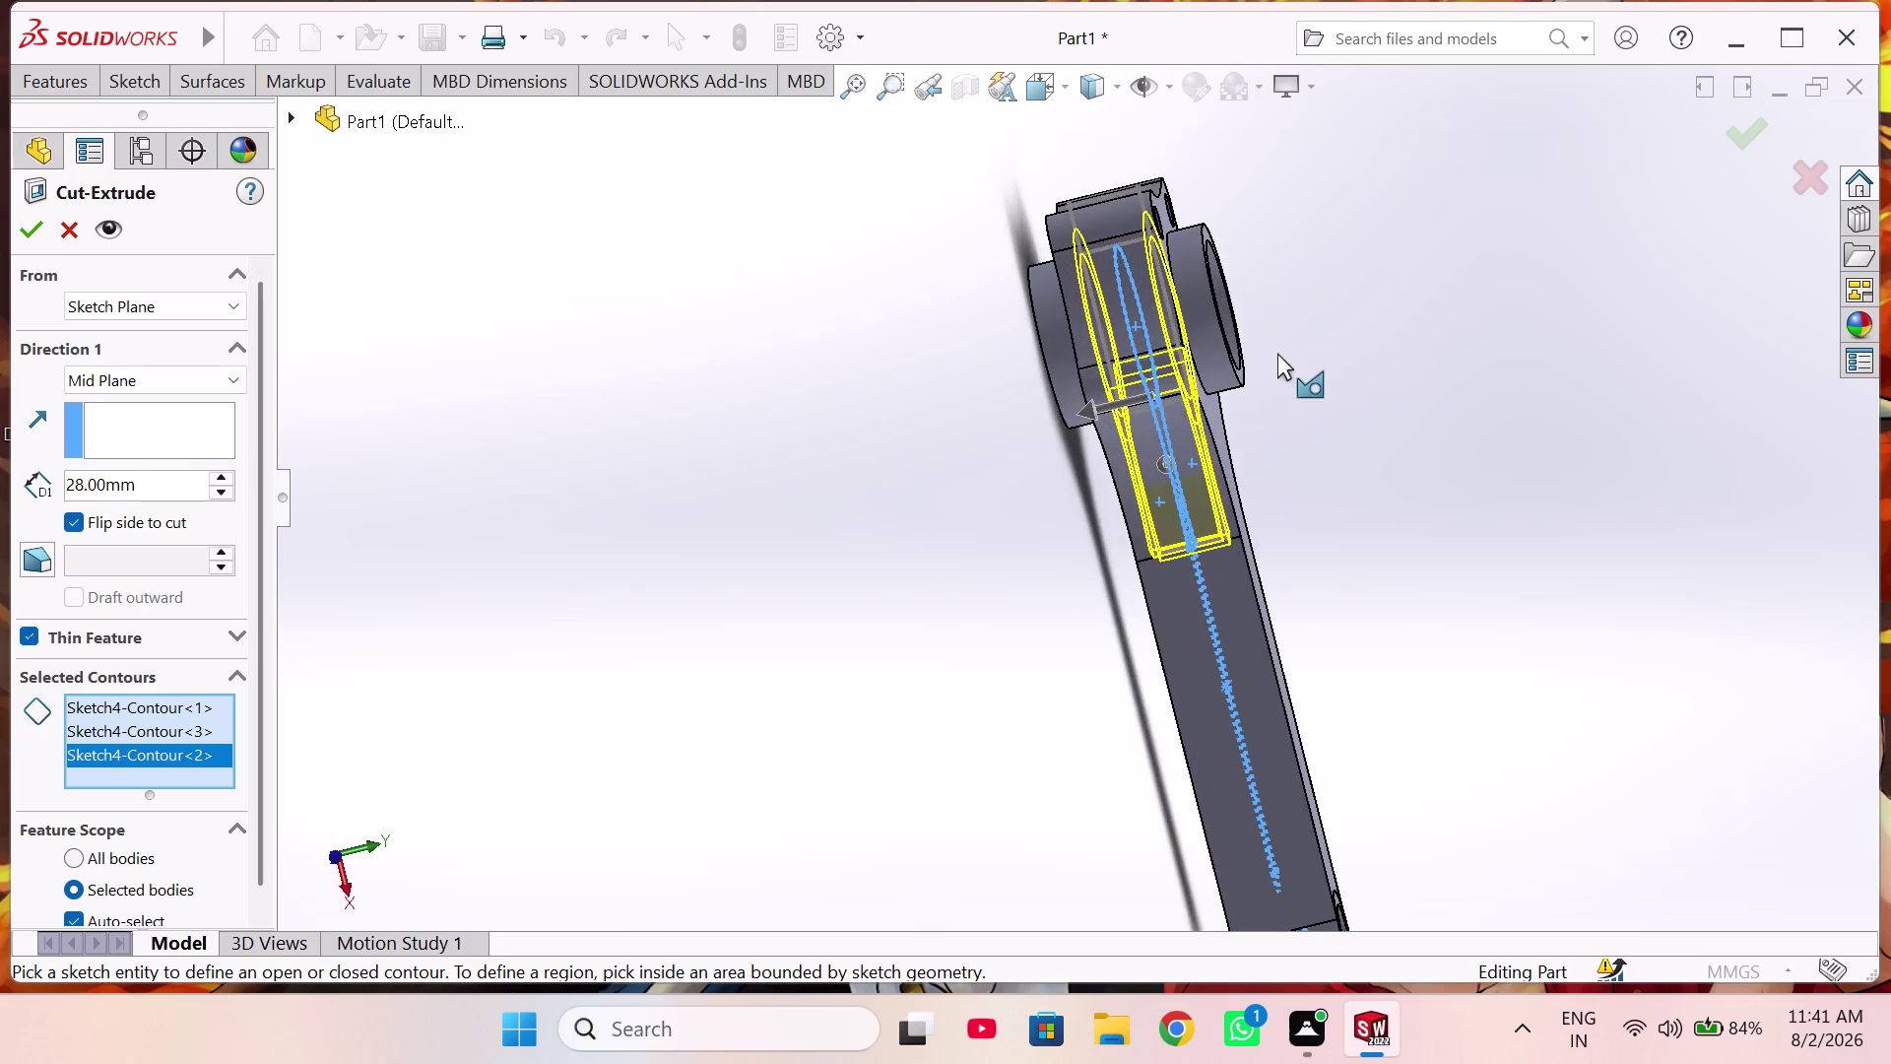
scroll(down, 3)
middle_drag(1031, 371, 1029, 355)
scroll(up, 3)
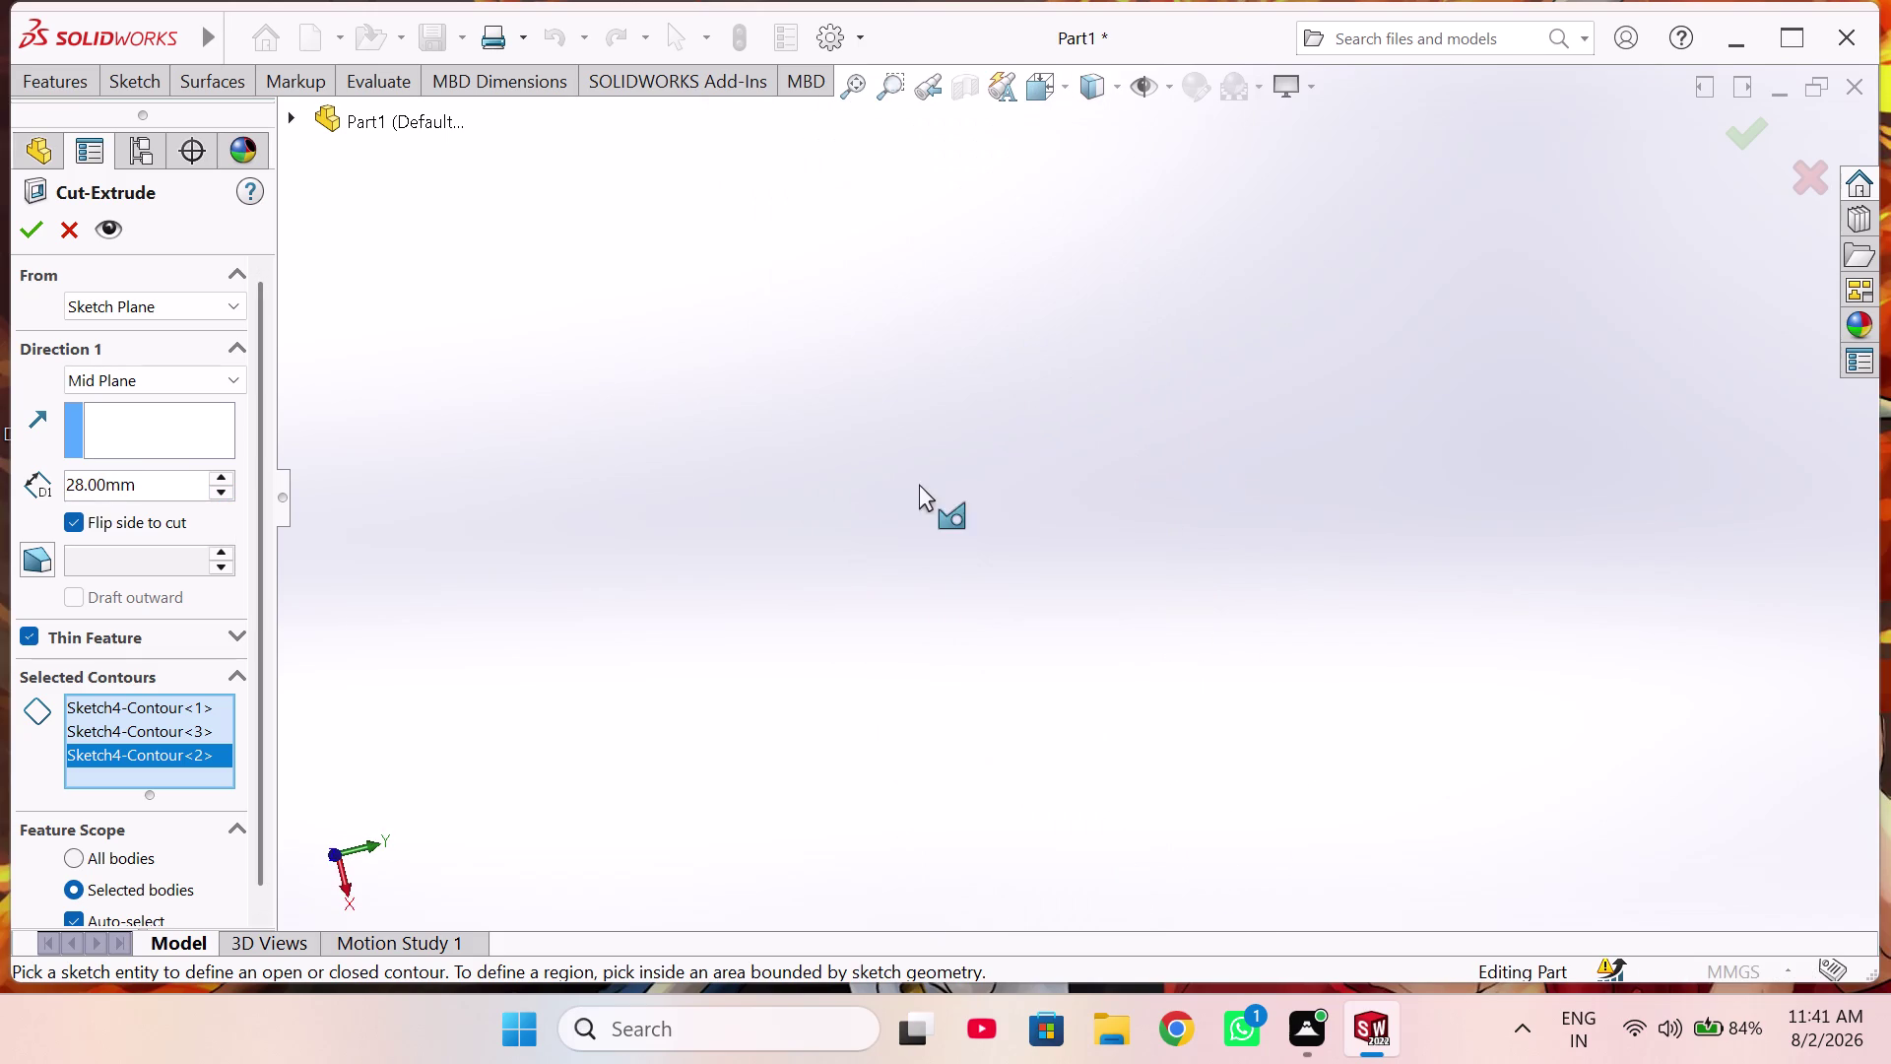
scroll(up, 3)
scroll(up, 3)
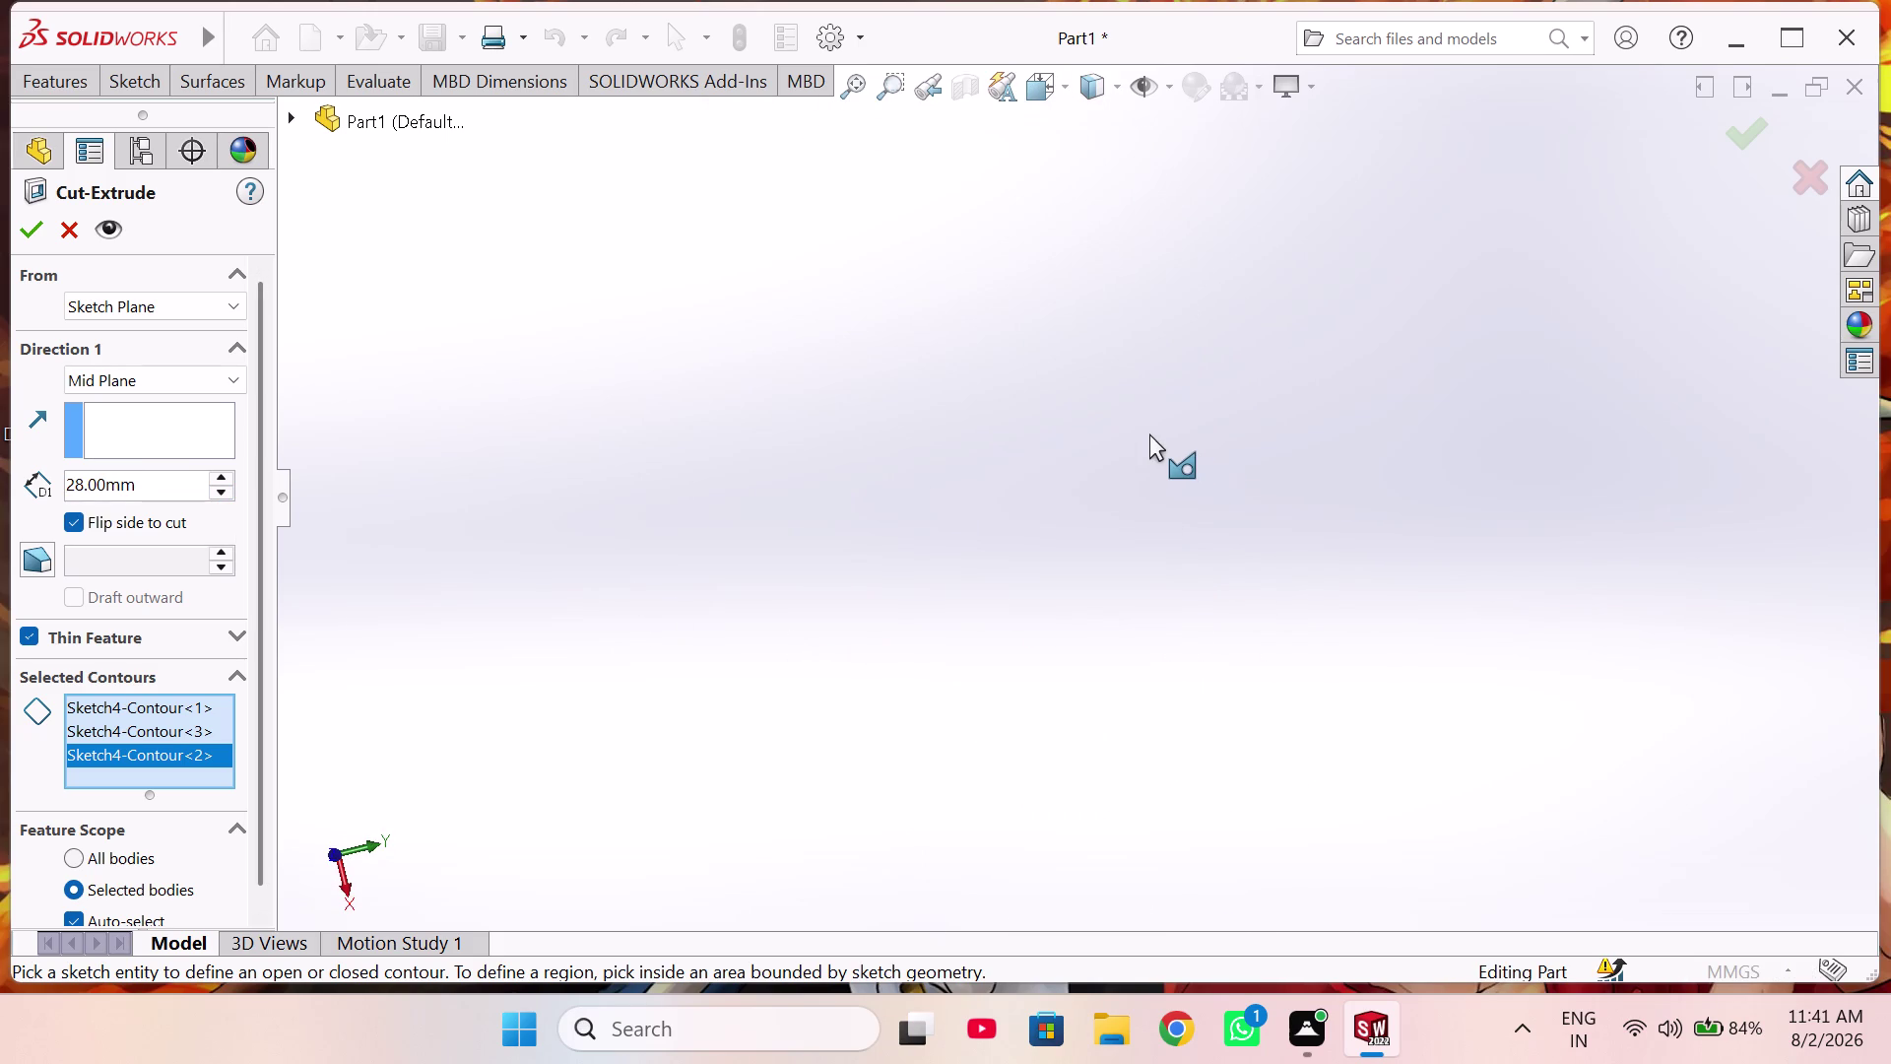
right_click(1149, 433)
click(1209, 532)
Reopen Sketch4 for editing and orbit the rod back to a top-down view.
scroll(up, 3)
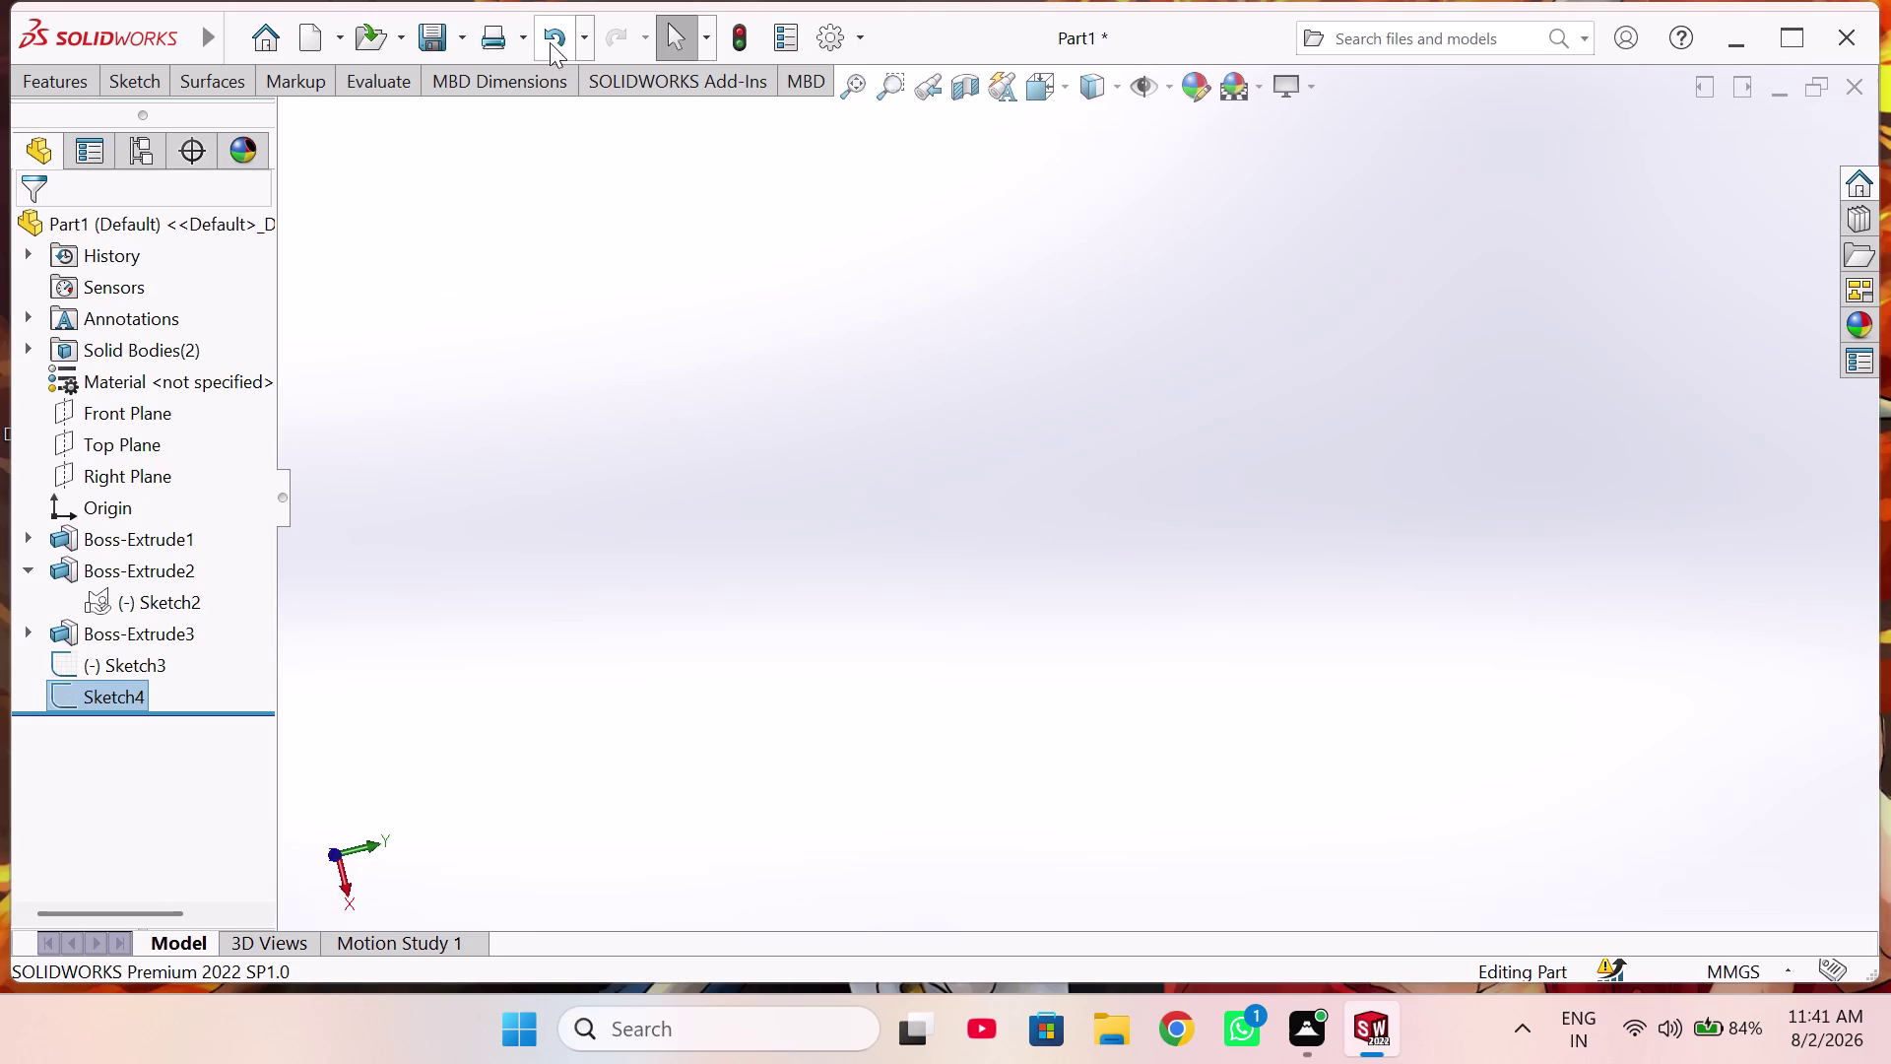
click(550, 43)
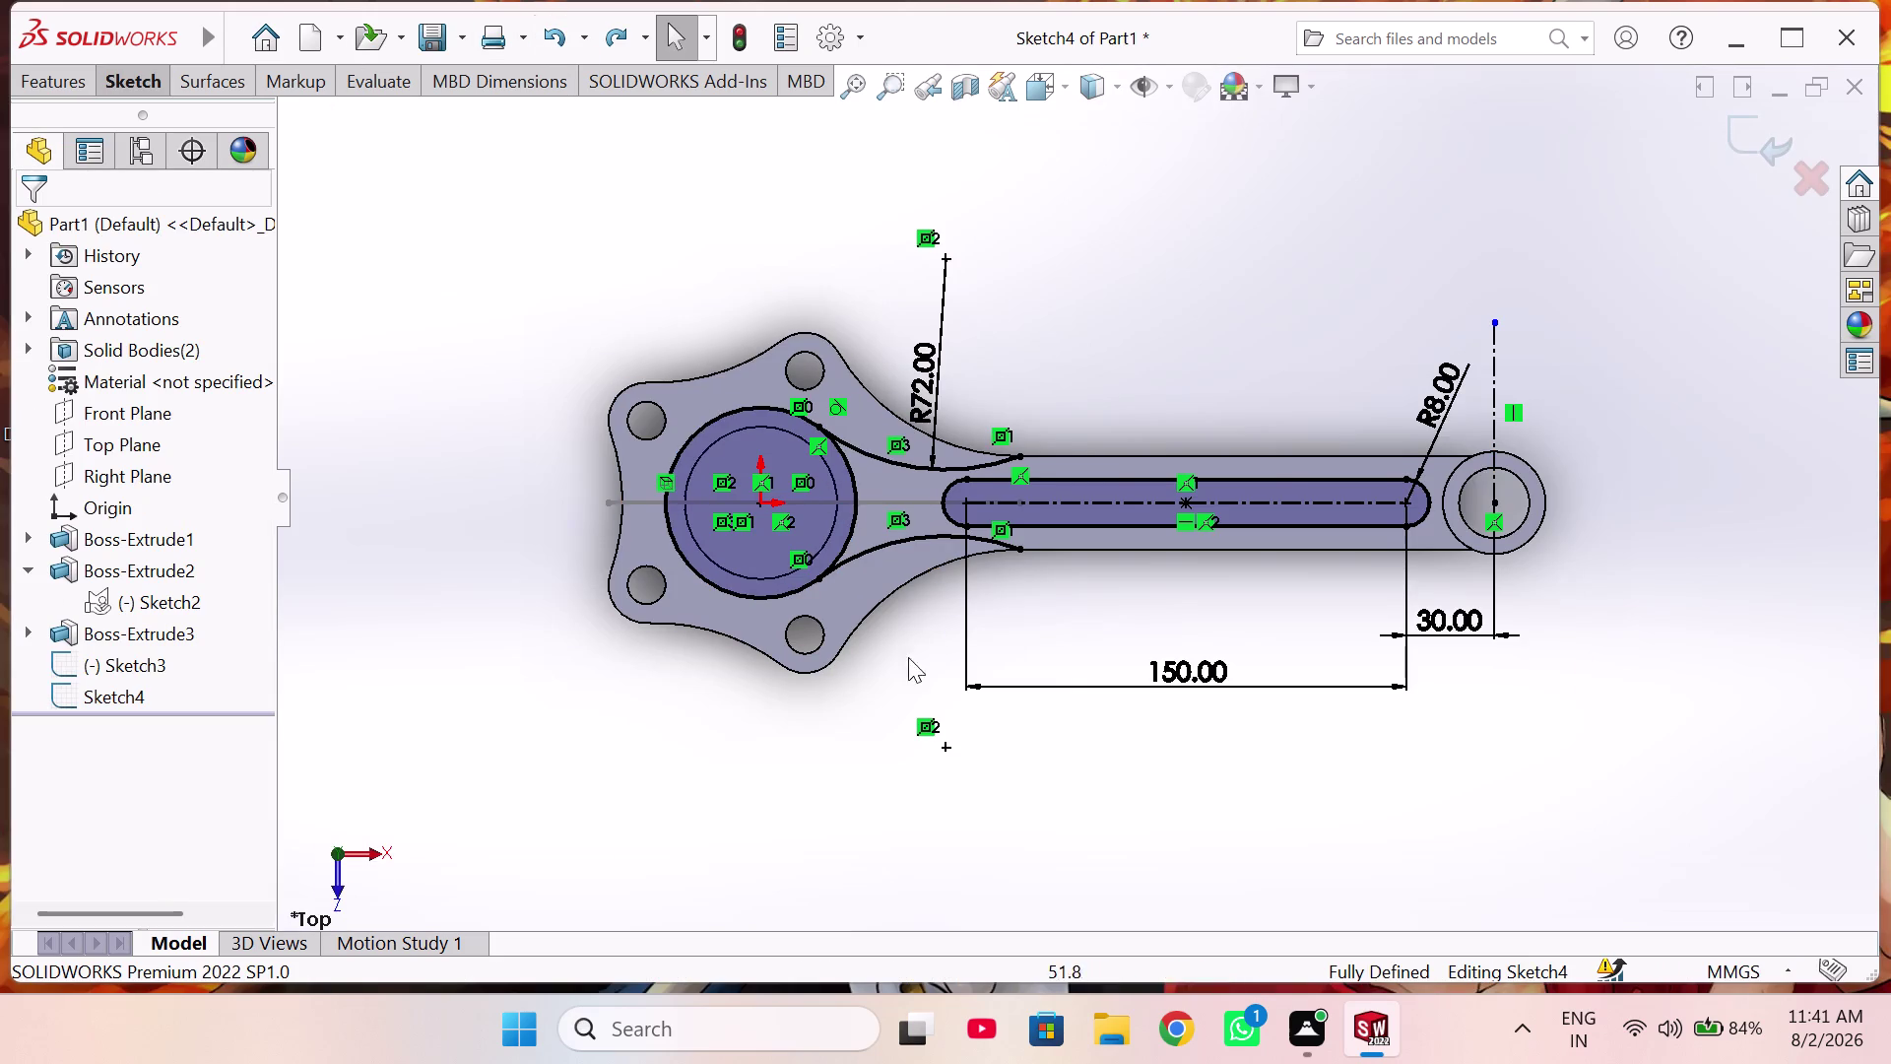
middle_drag(905, 693, 875, 347)
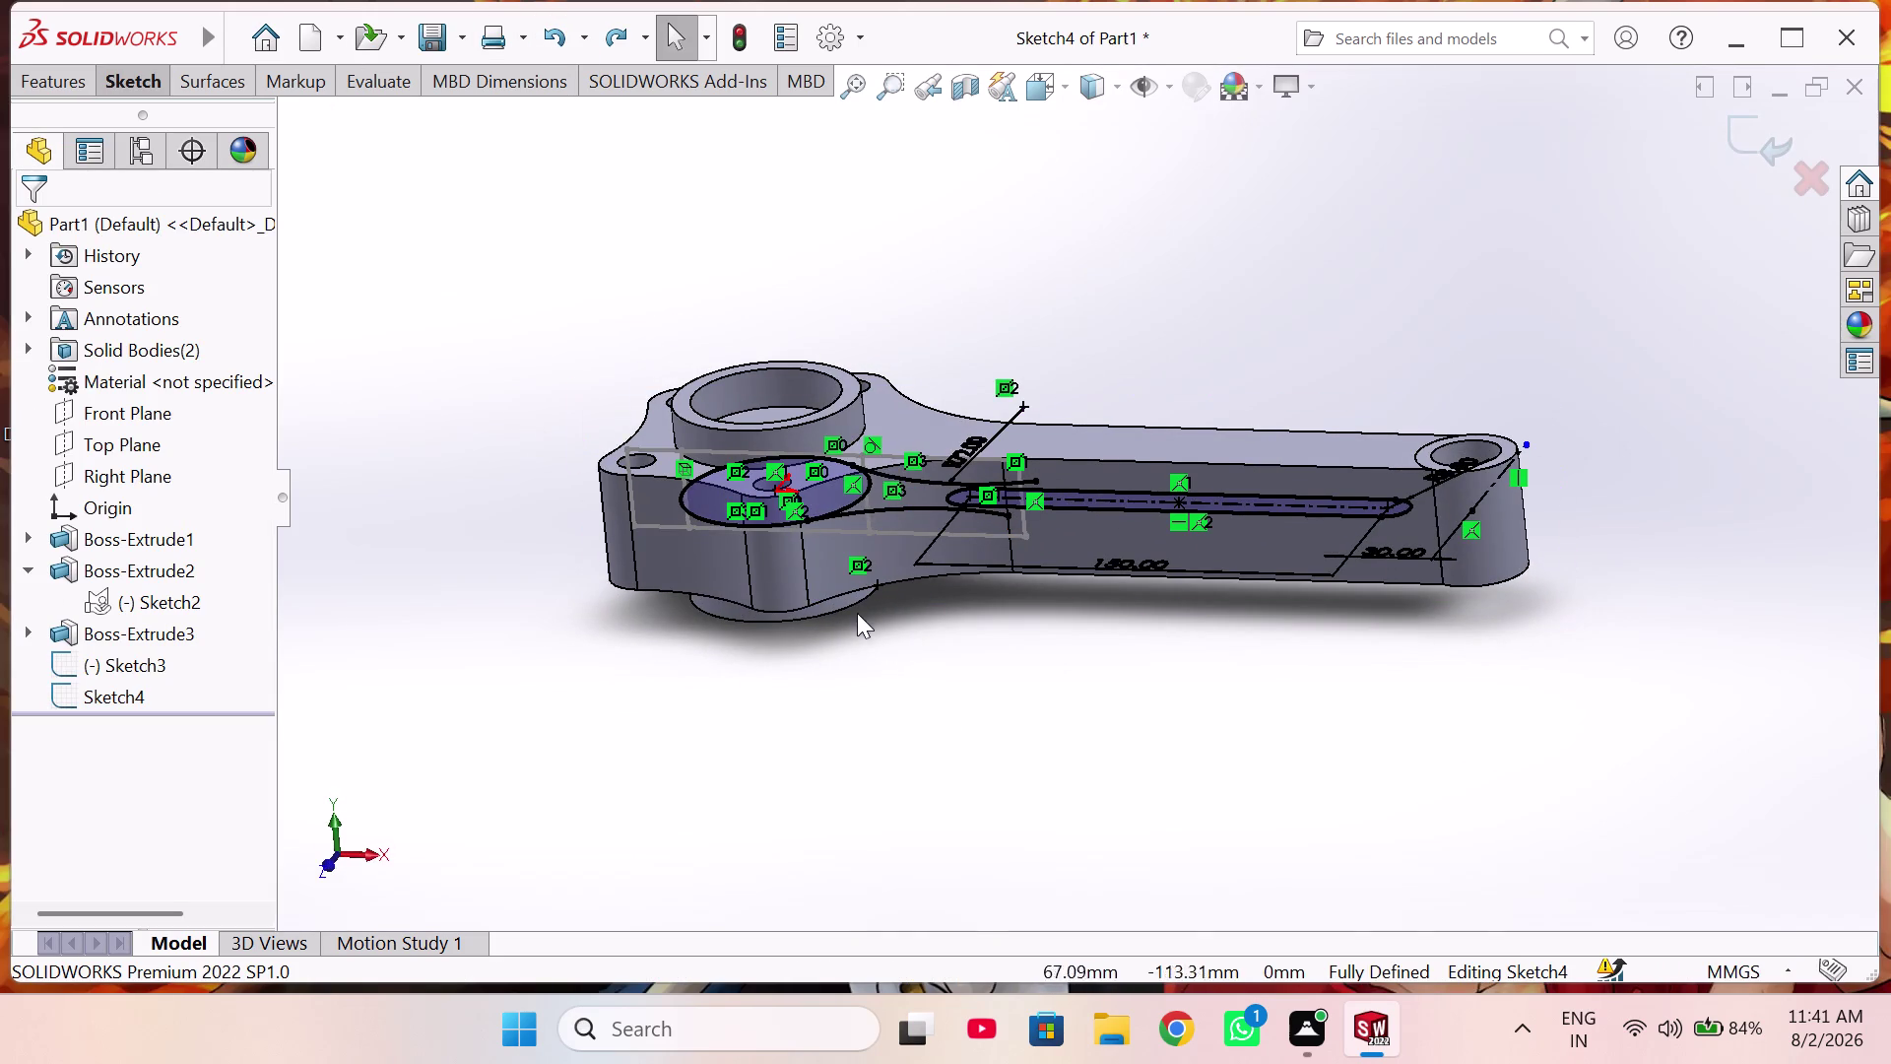
scroll(down, 3)
middle_drag(790, 611, 822, 736)
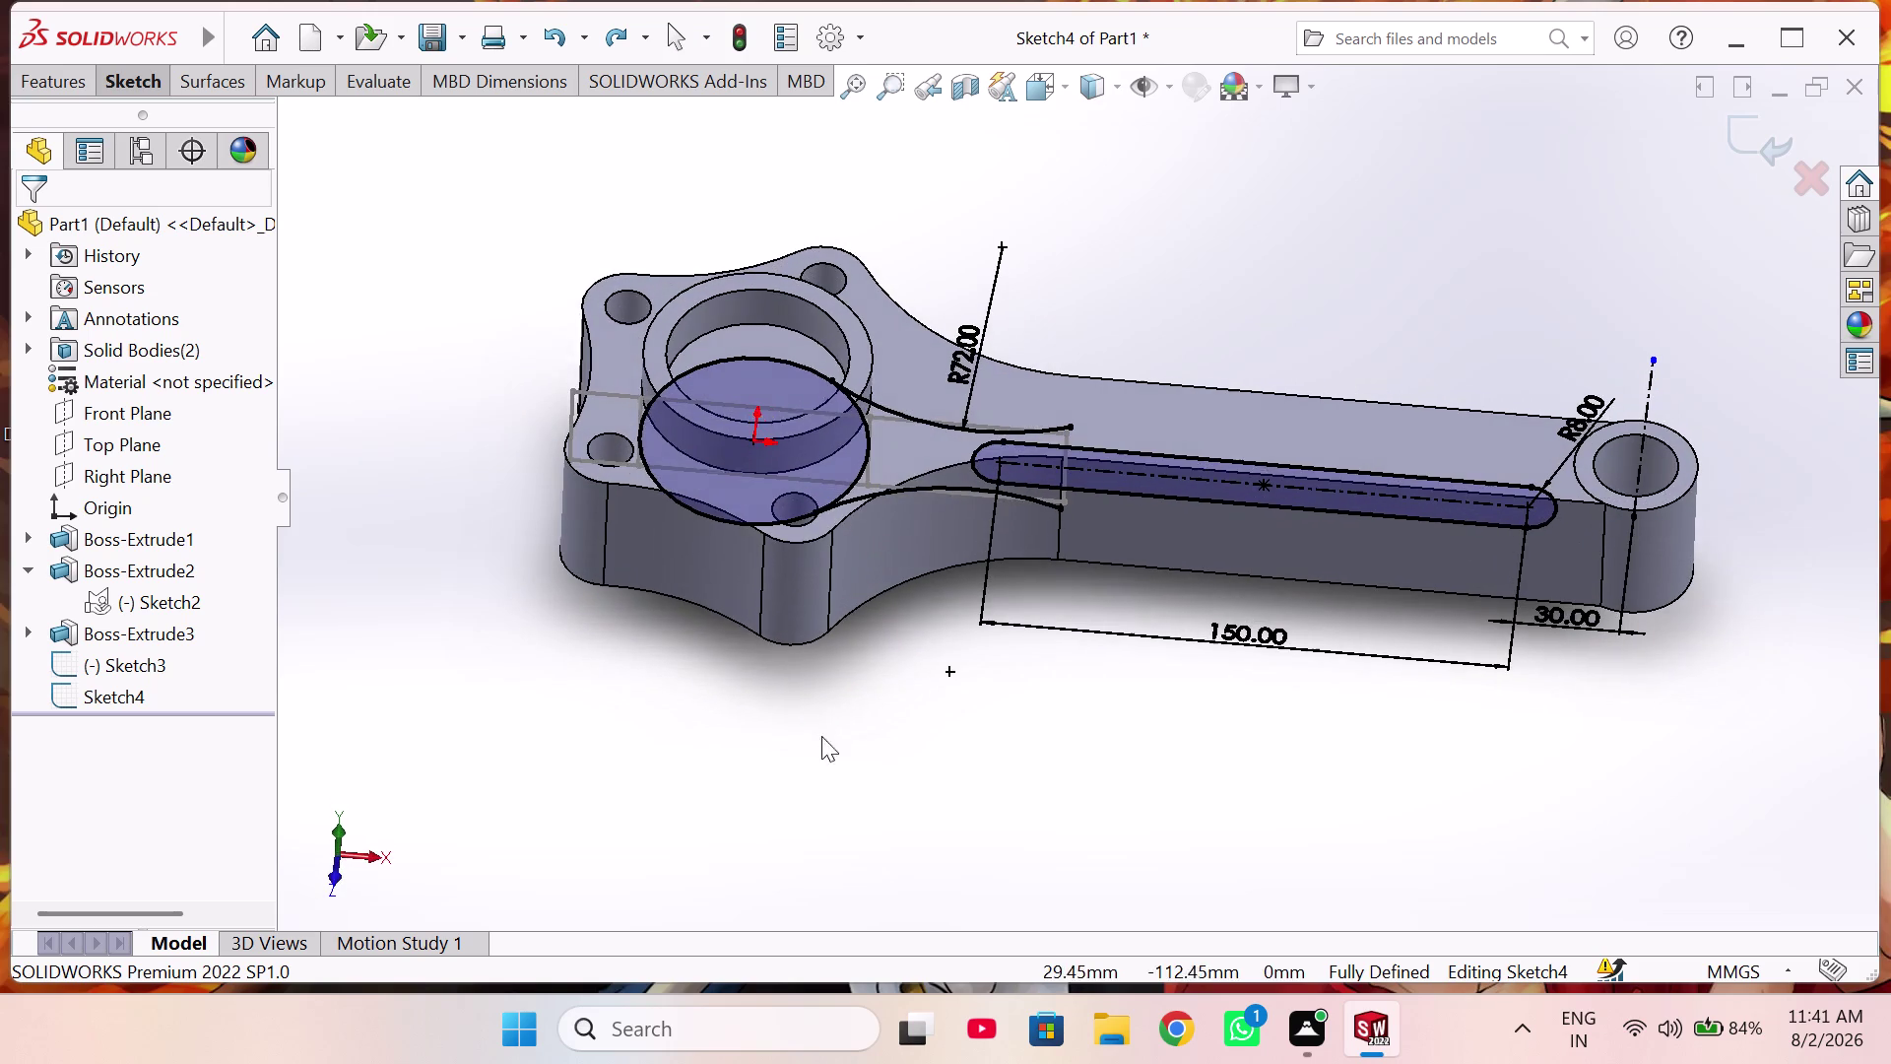
middle_drag(661, 602, 663, 739)
middle_drag(718, 643, 718, 665)
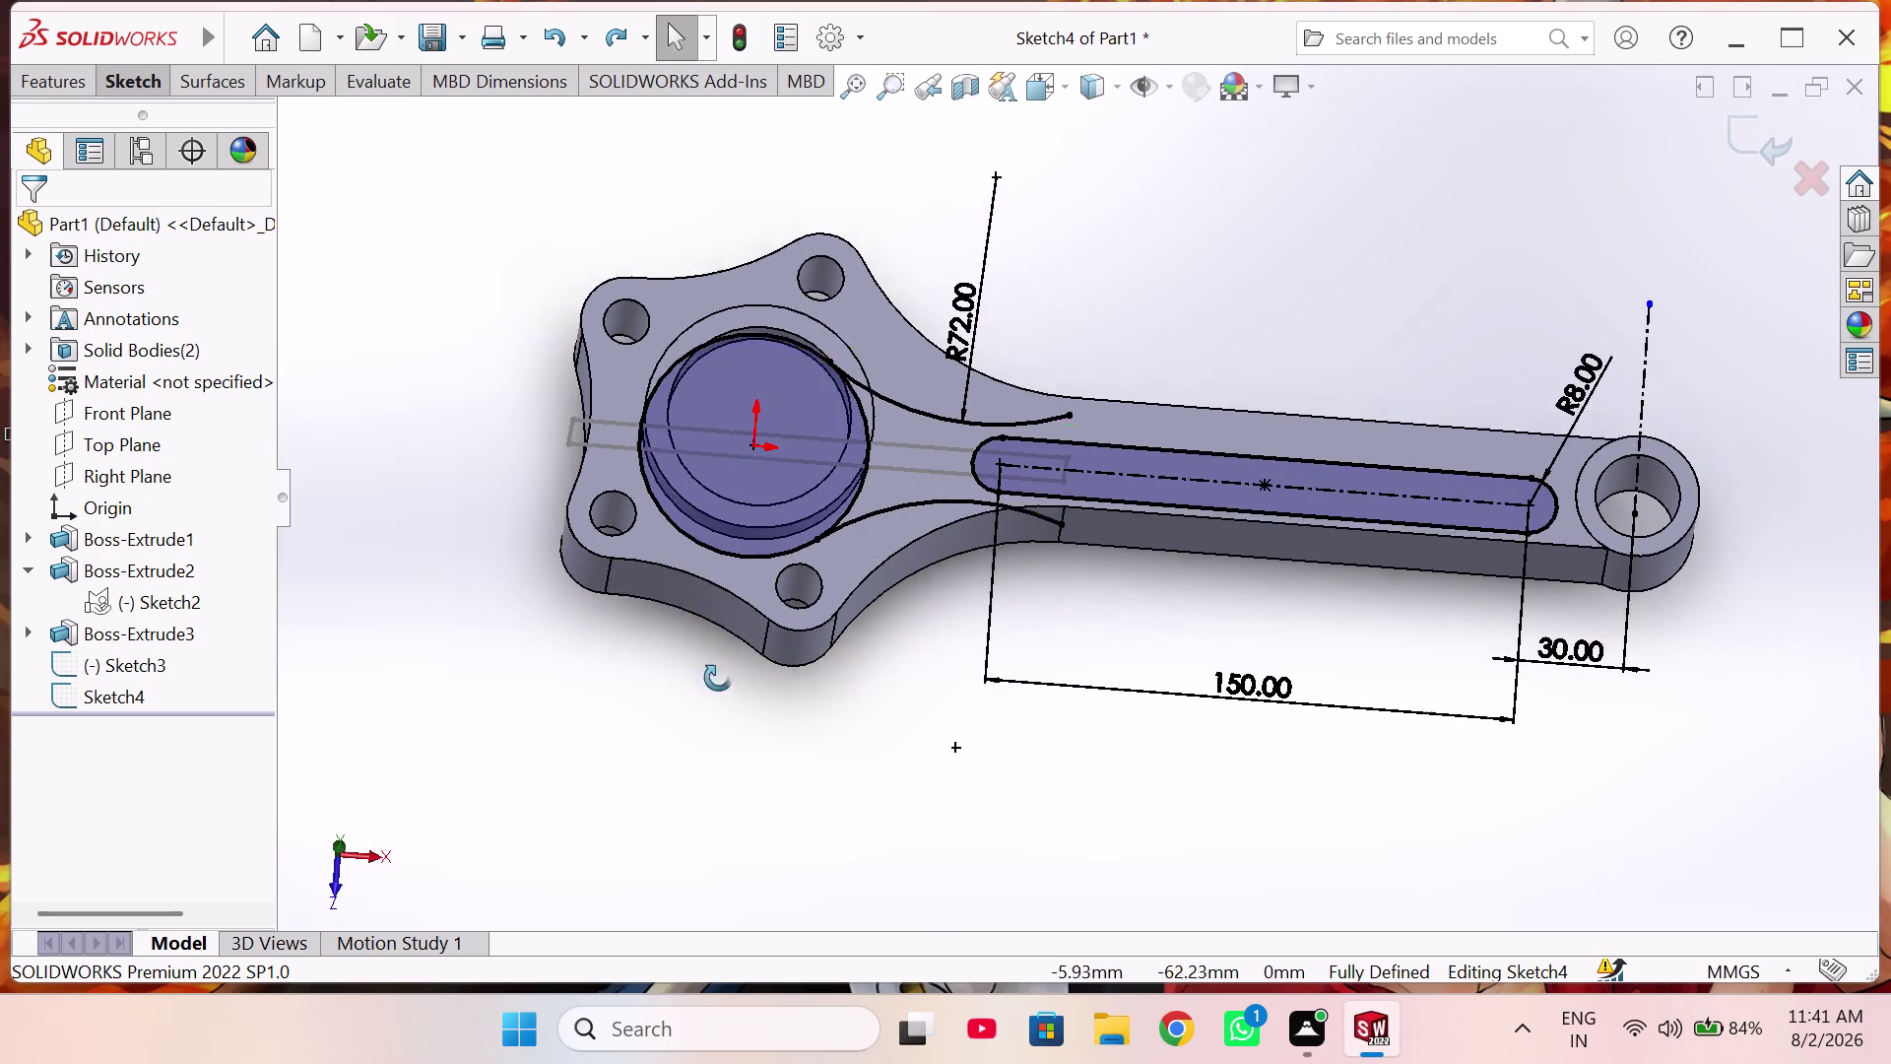
middle_drag(718, 666, 715, 732)
scroll(up, 3)
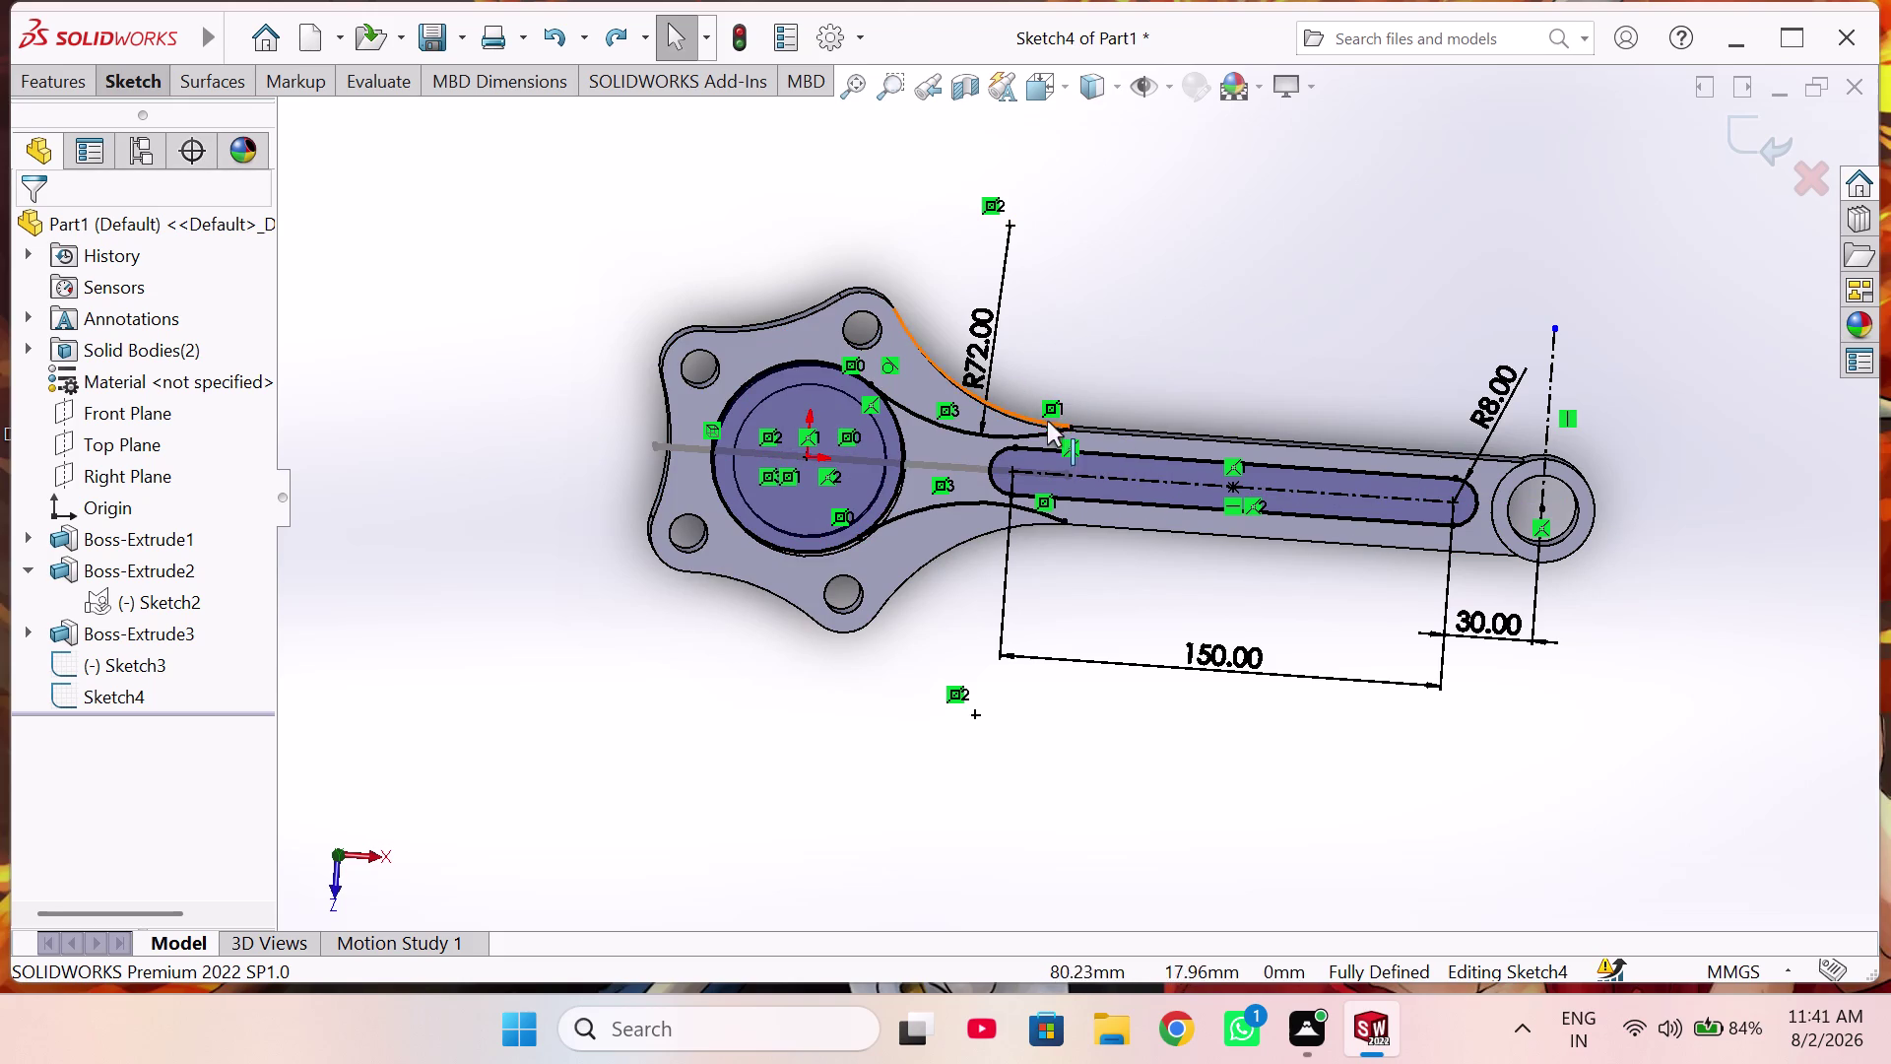
right_drag(1183, 300, 1182, 277)
click(119, 81)
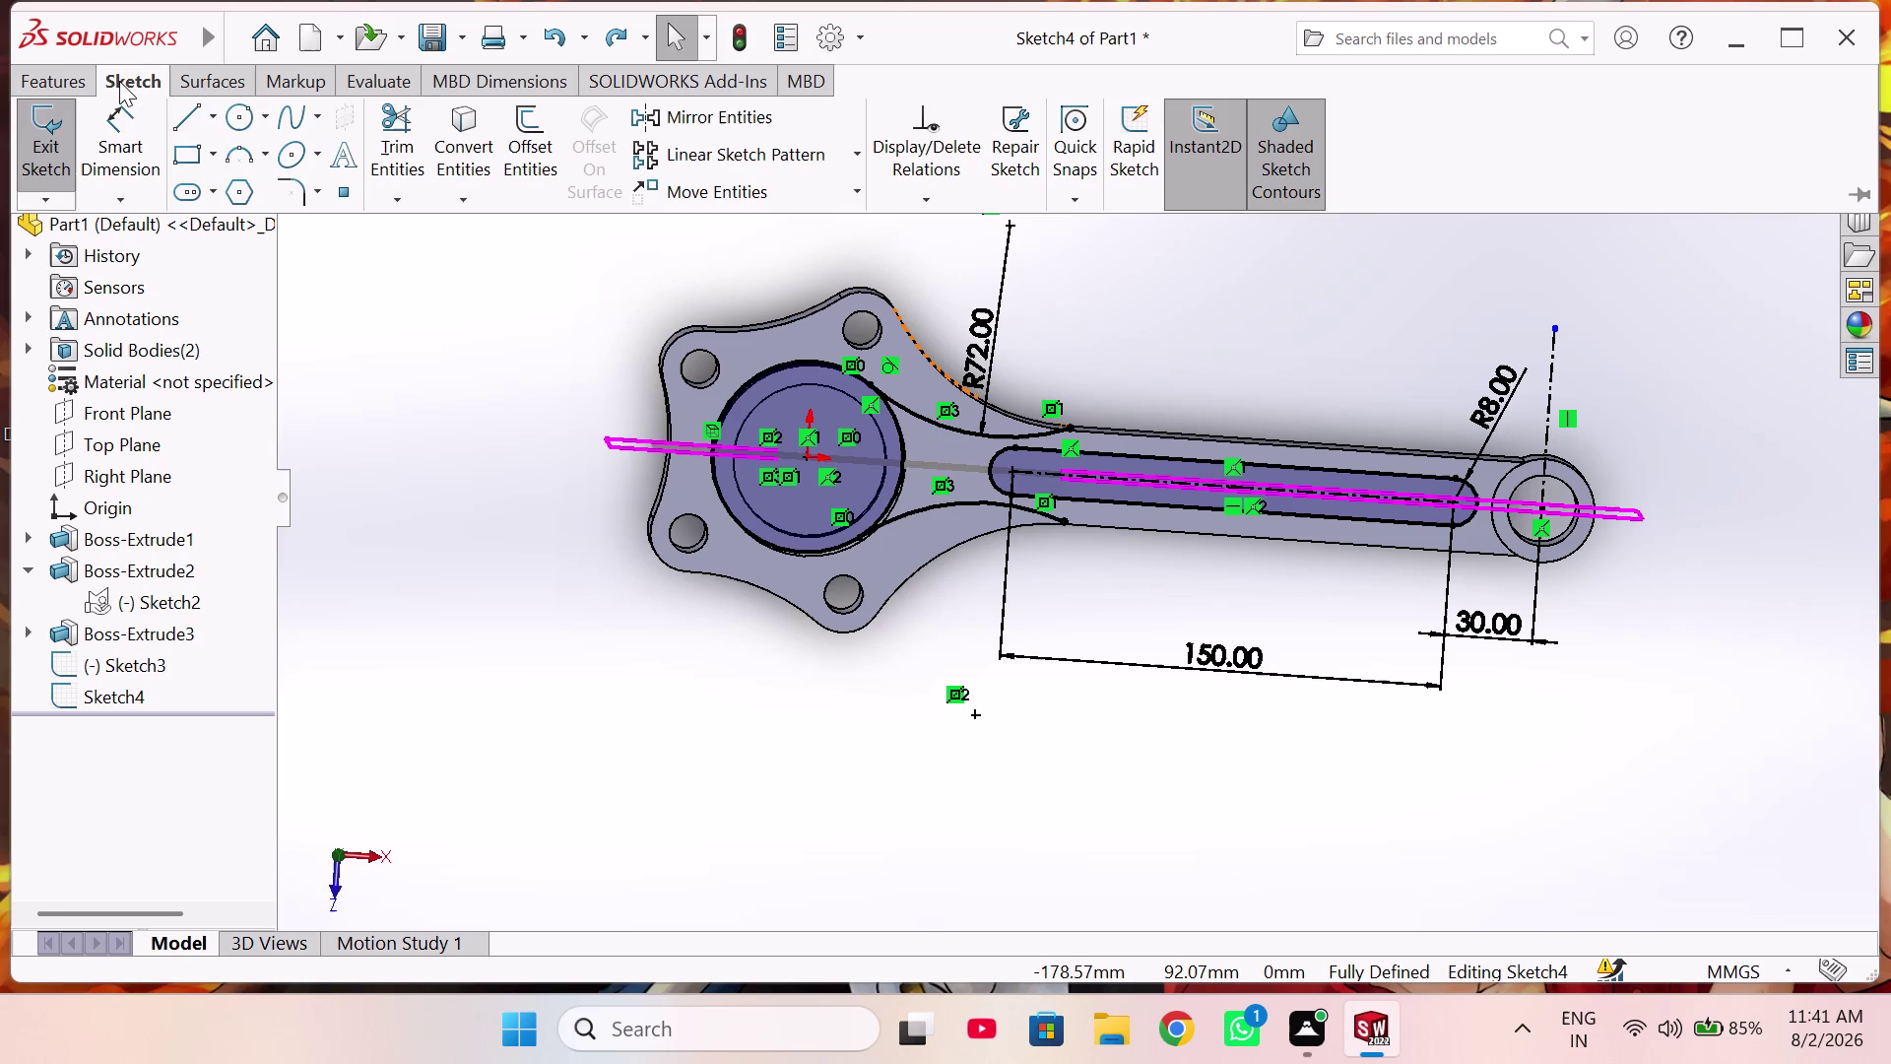
Start Convert Entities and pick four outer big-end edges, dismissing the perpendicular-face warning.
click(473, 149)
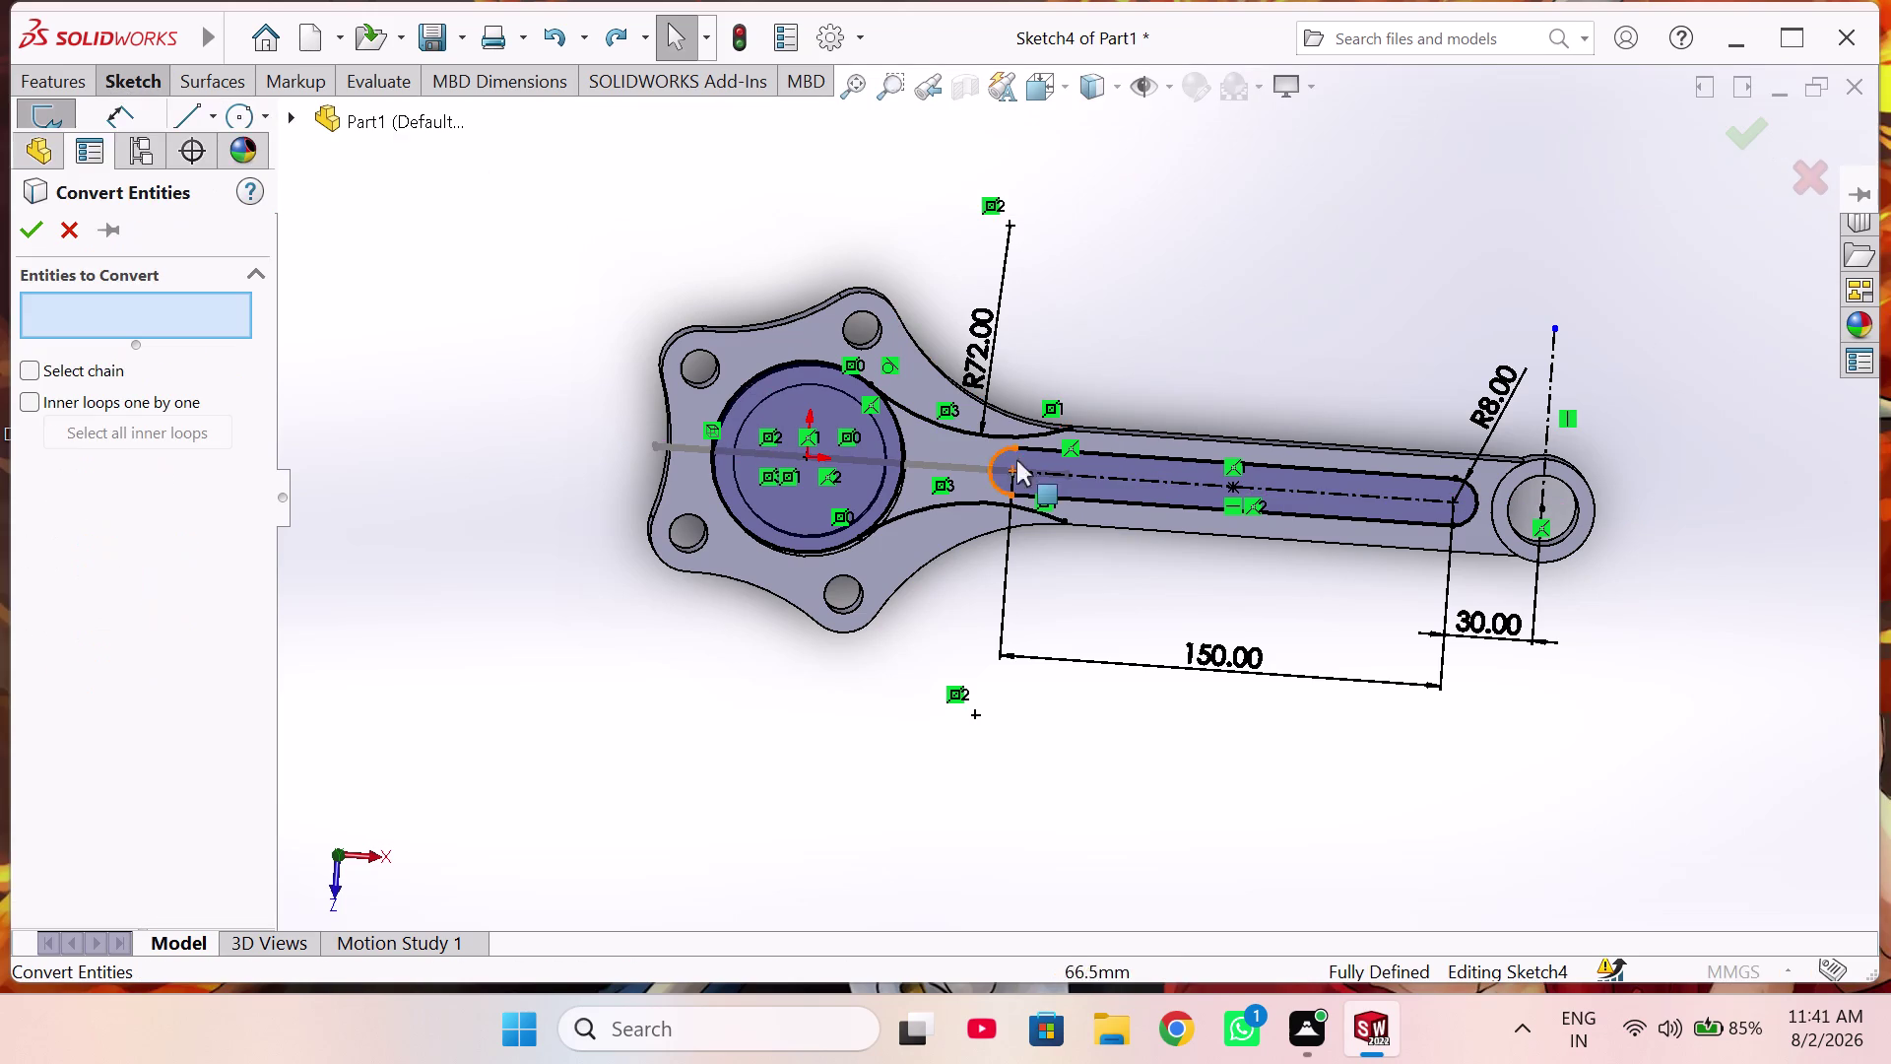
click(944, 372)
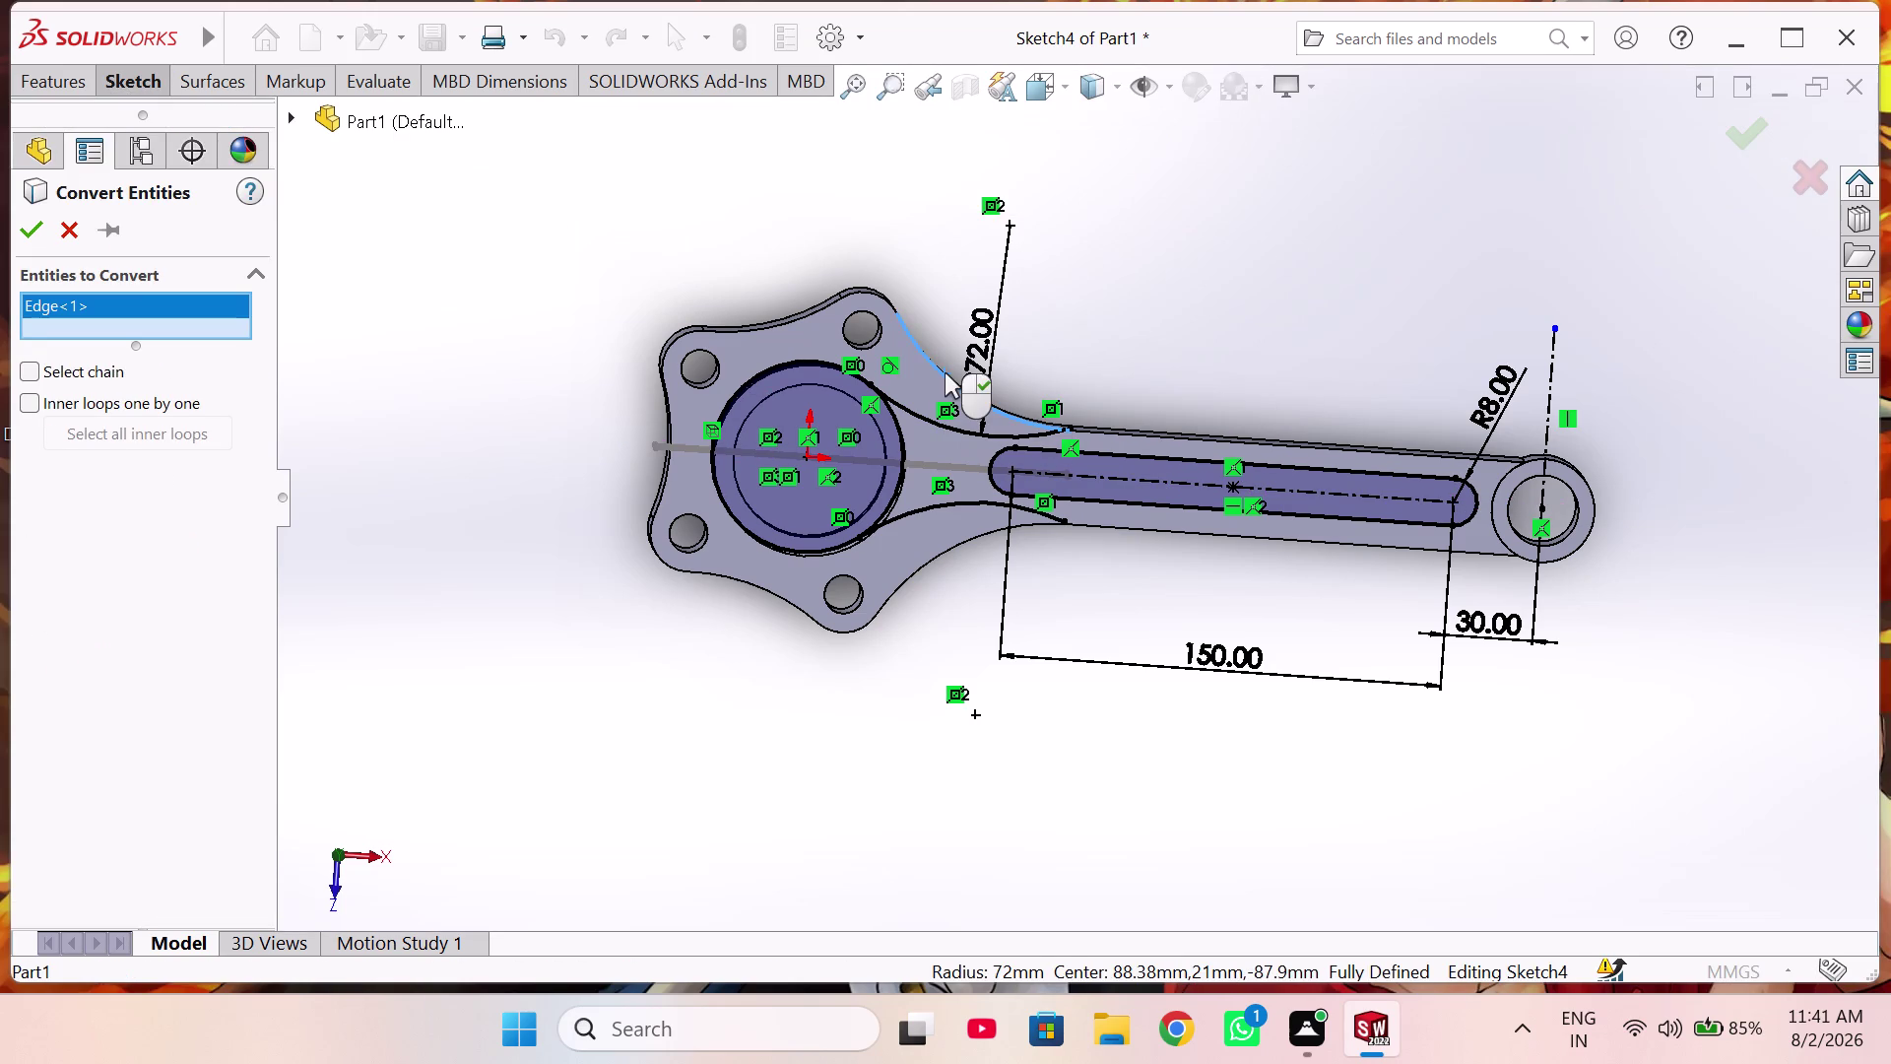
click(818, 310)
click(865, 292)
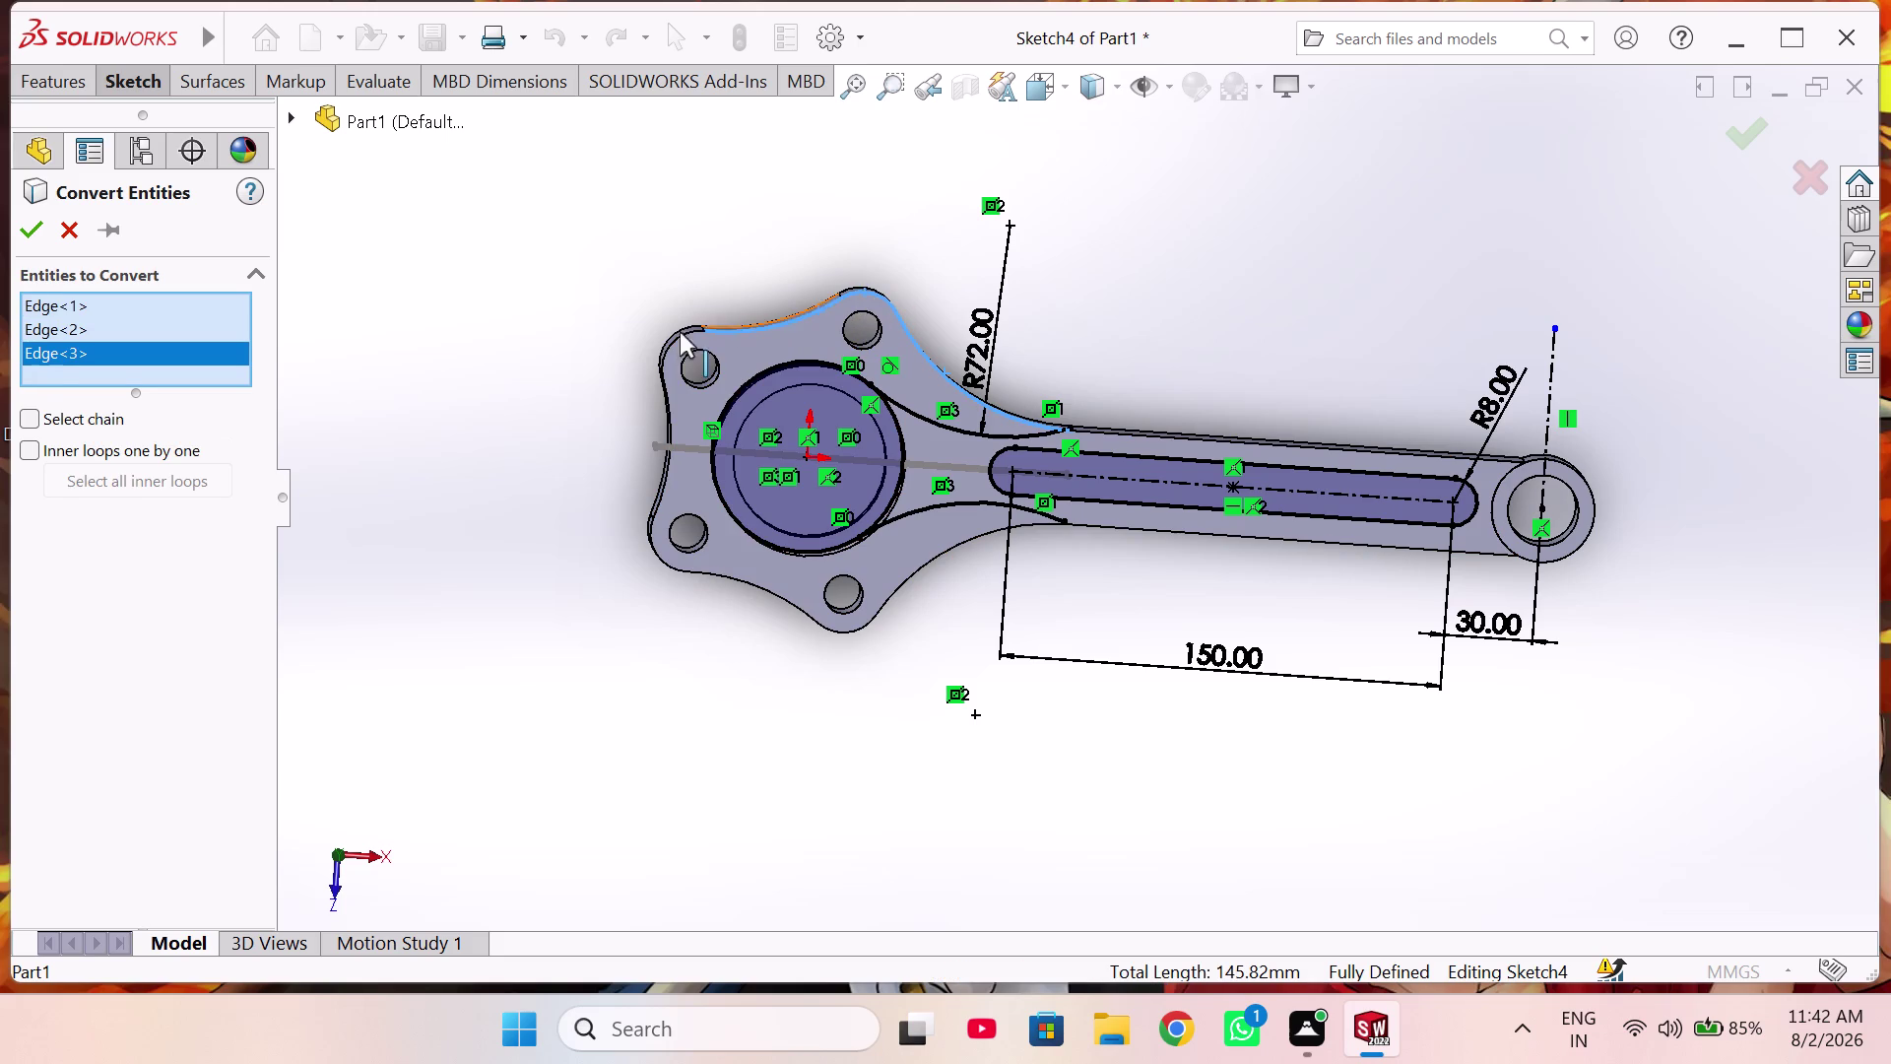
click(668, 342)
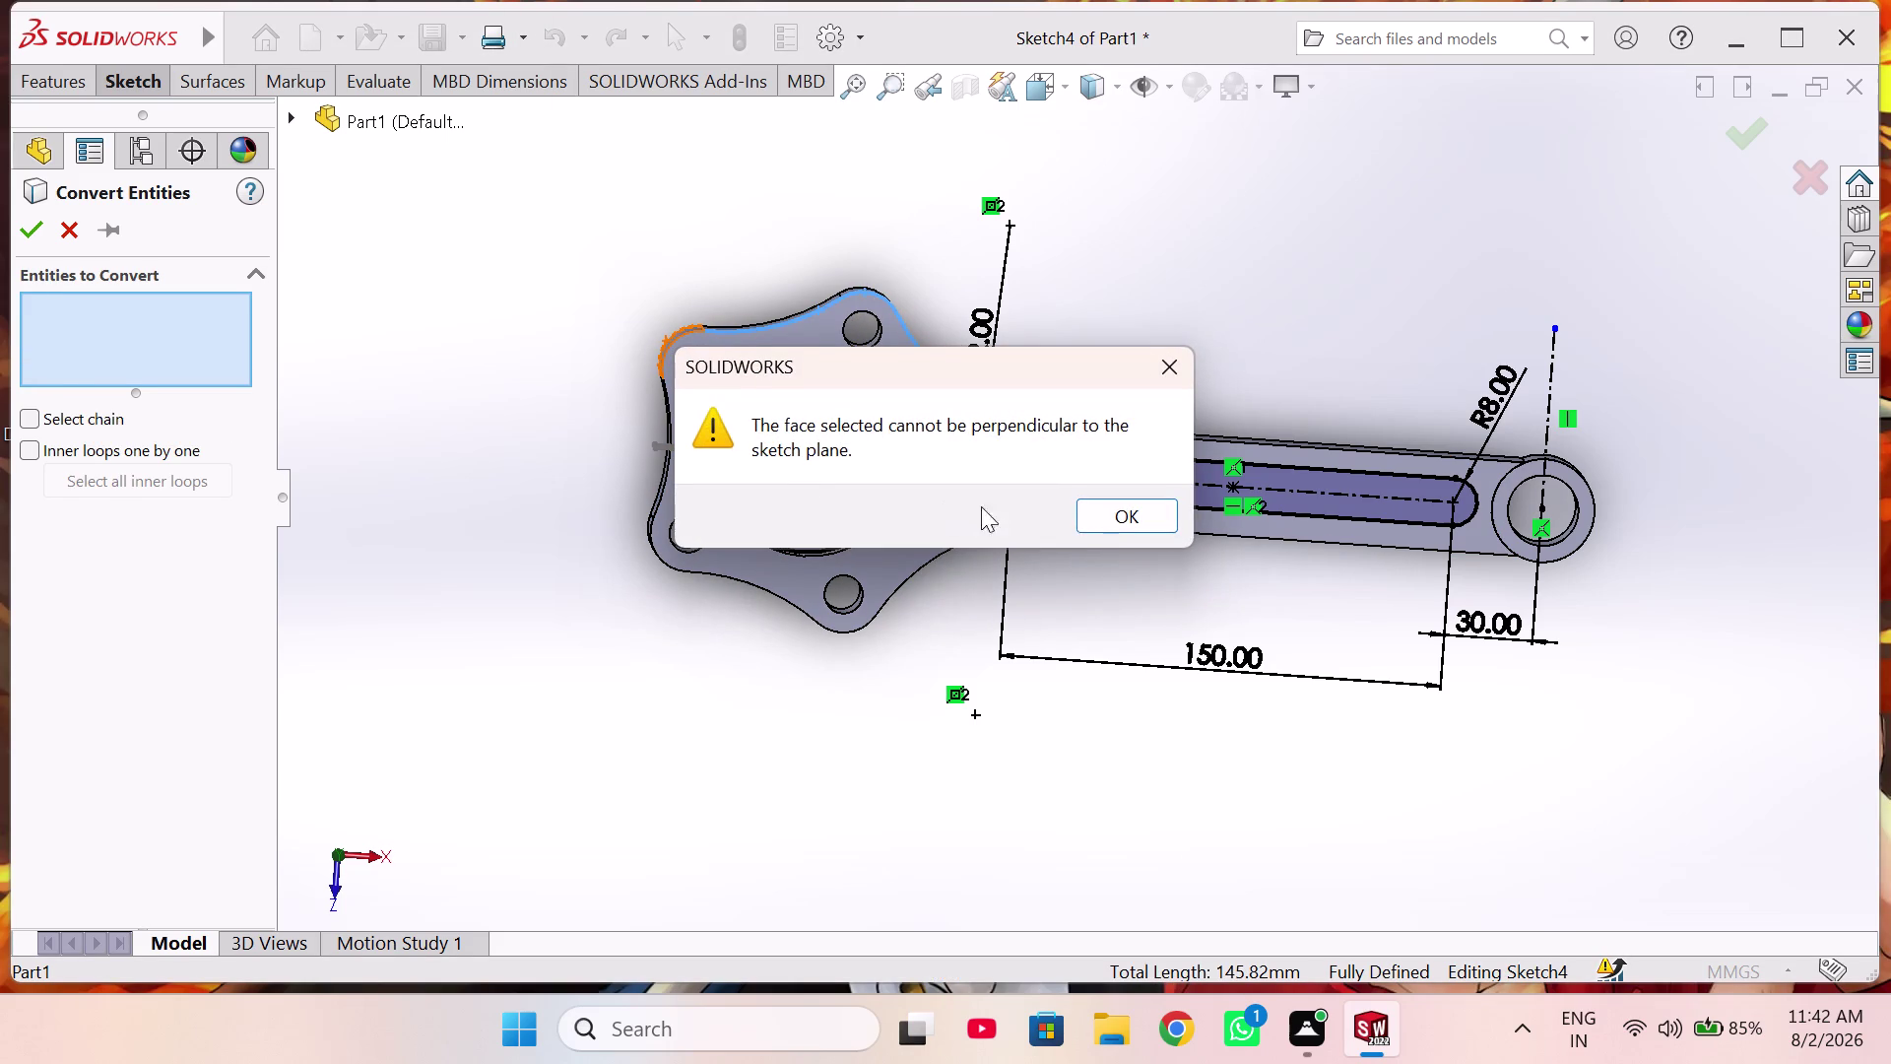
click(1099, 518)
Add four more outline edges and the rod's top face to the conversion.
middle_drag(635, 341, 661, 403)
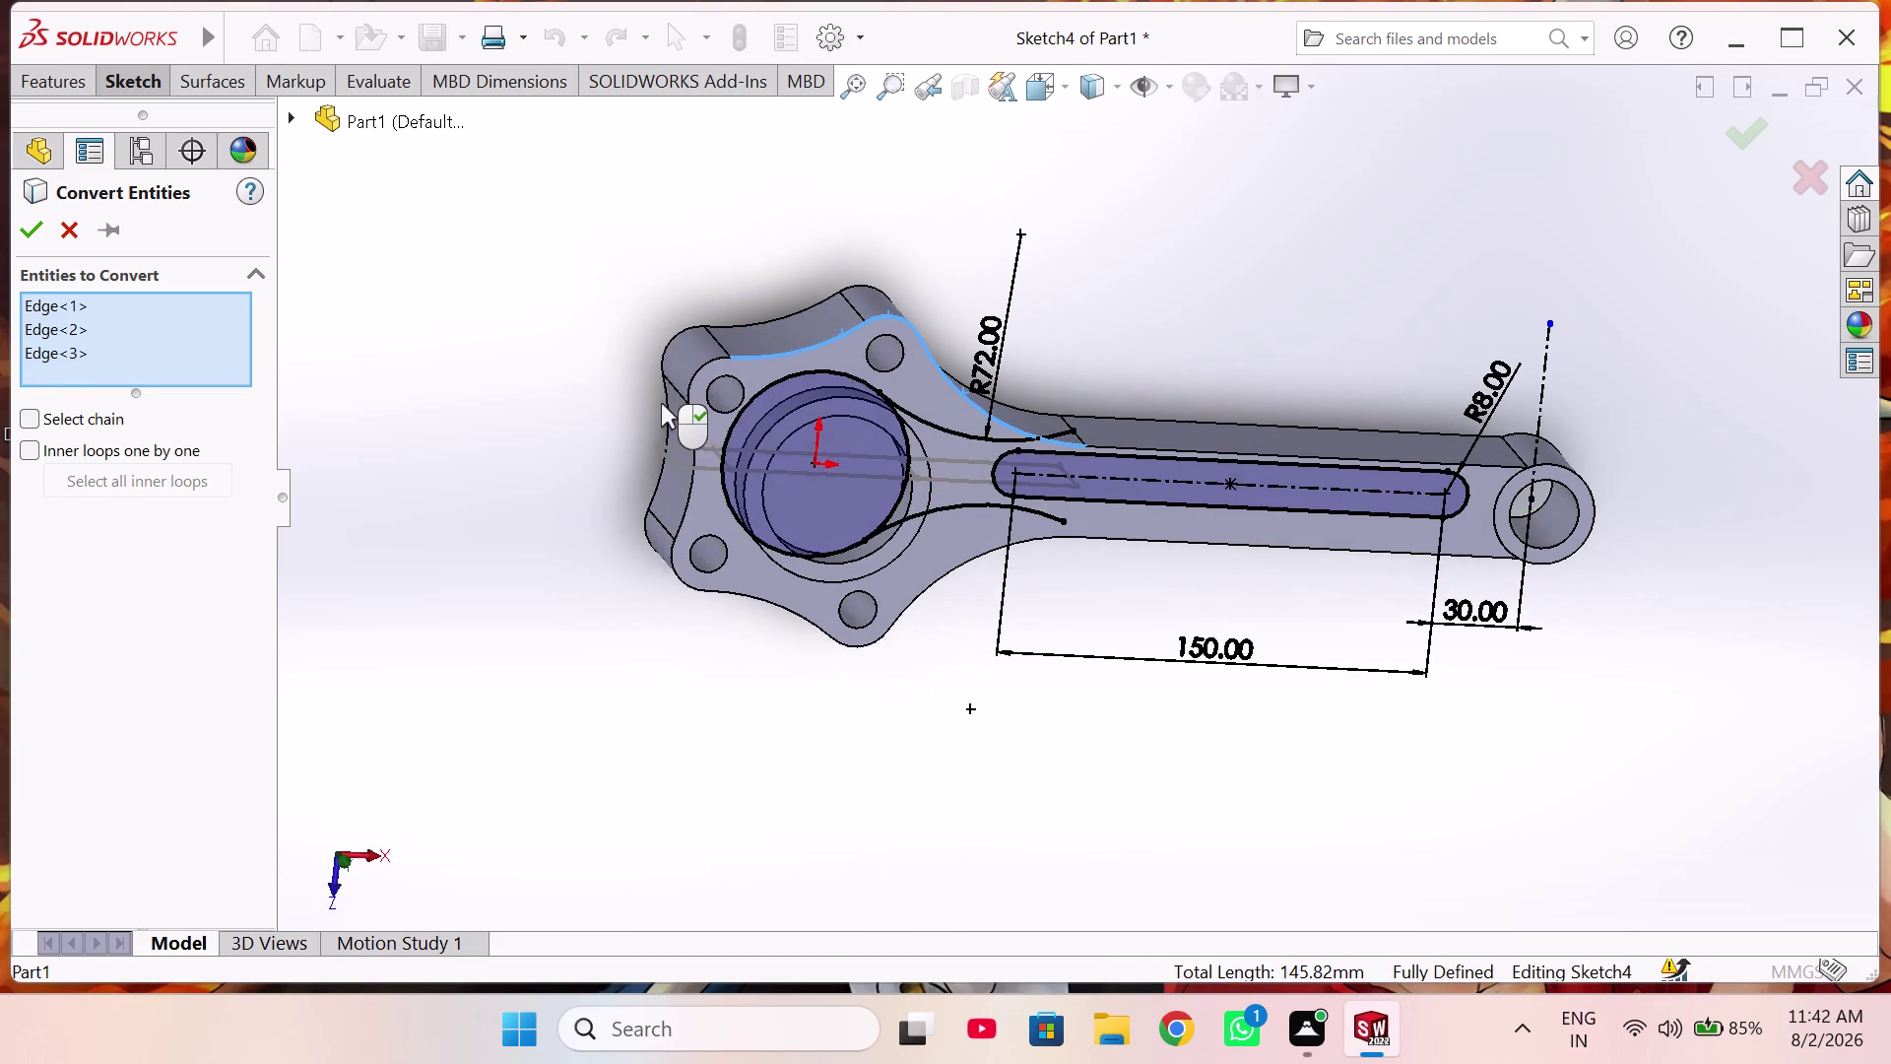
click(703, 369)
click(692, 476)
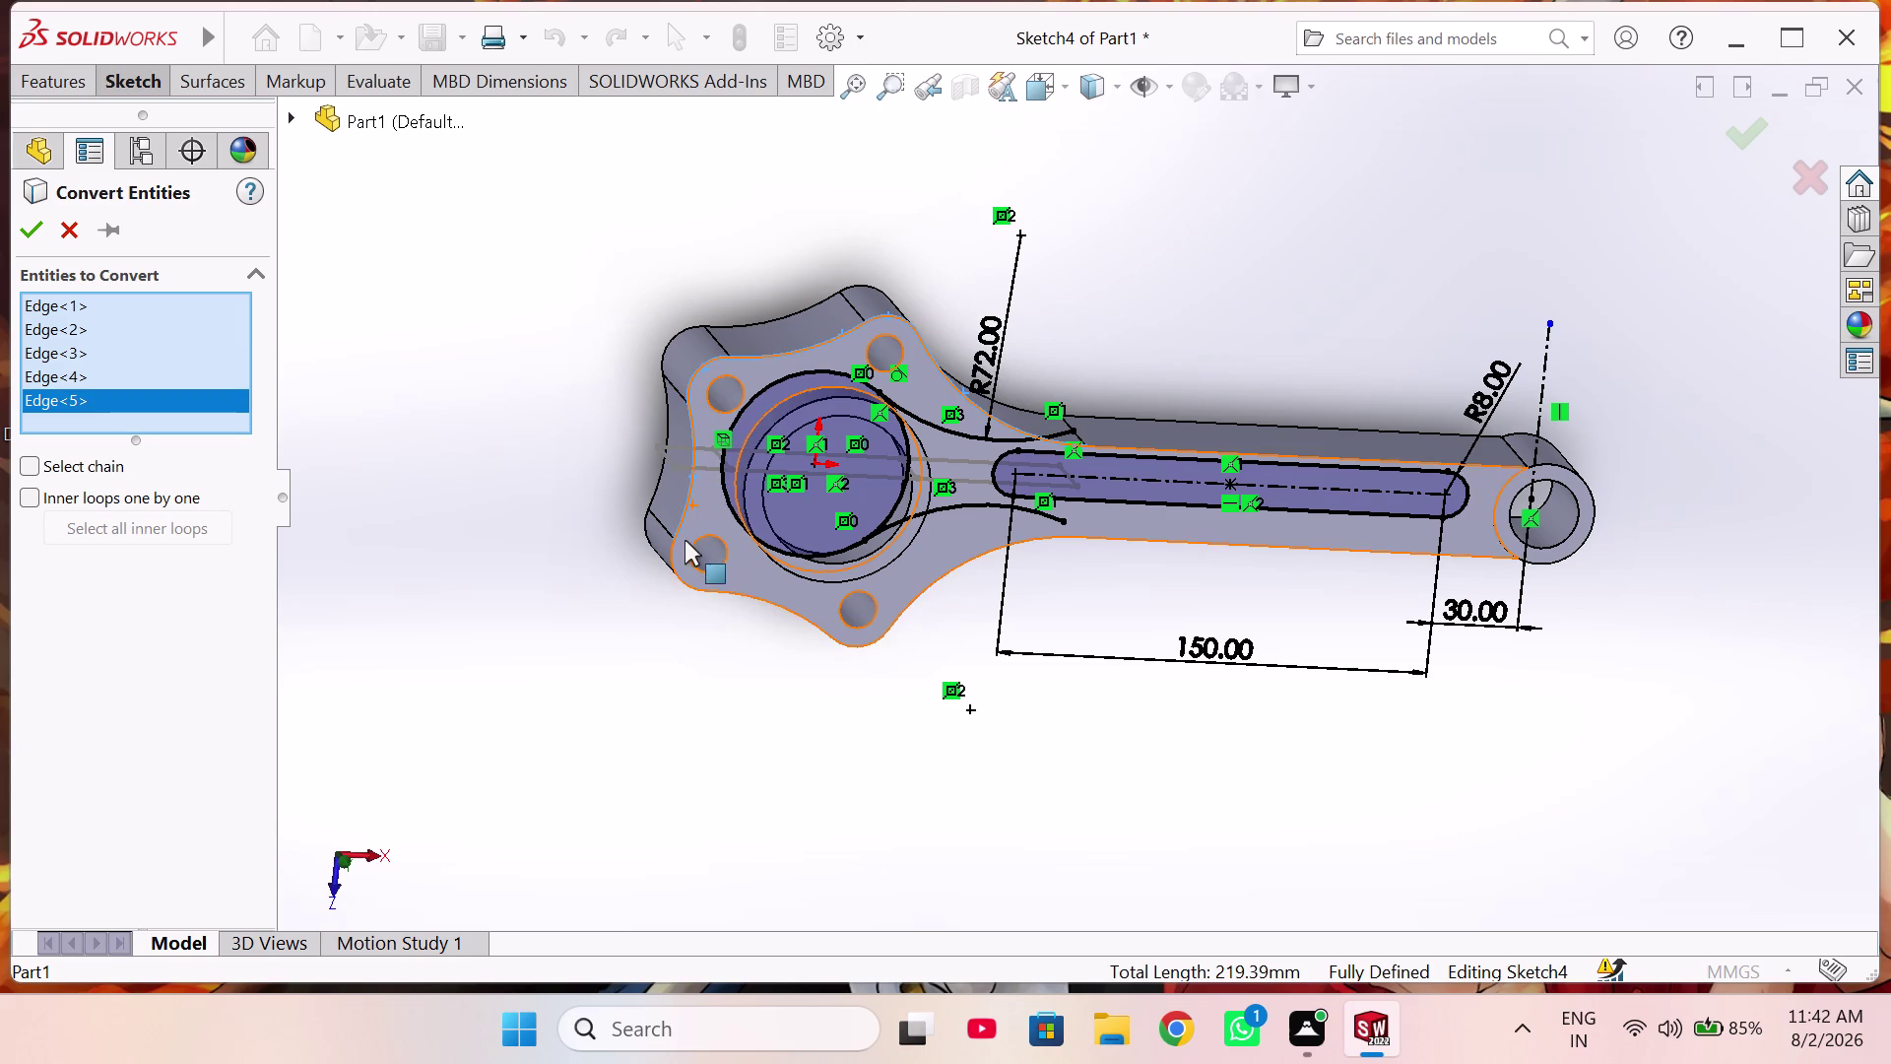
click(670, 555)
click(751, 599)
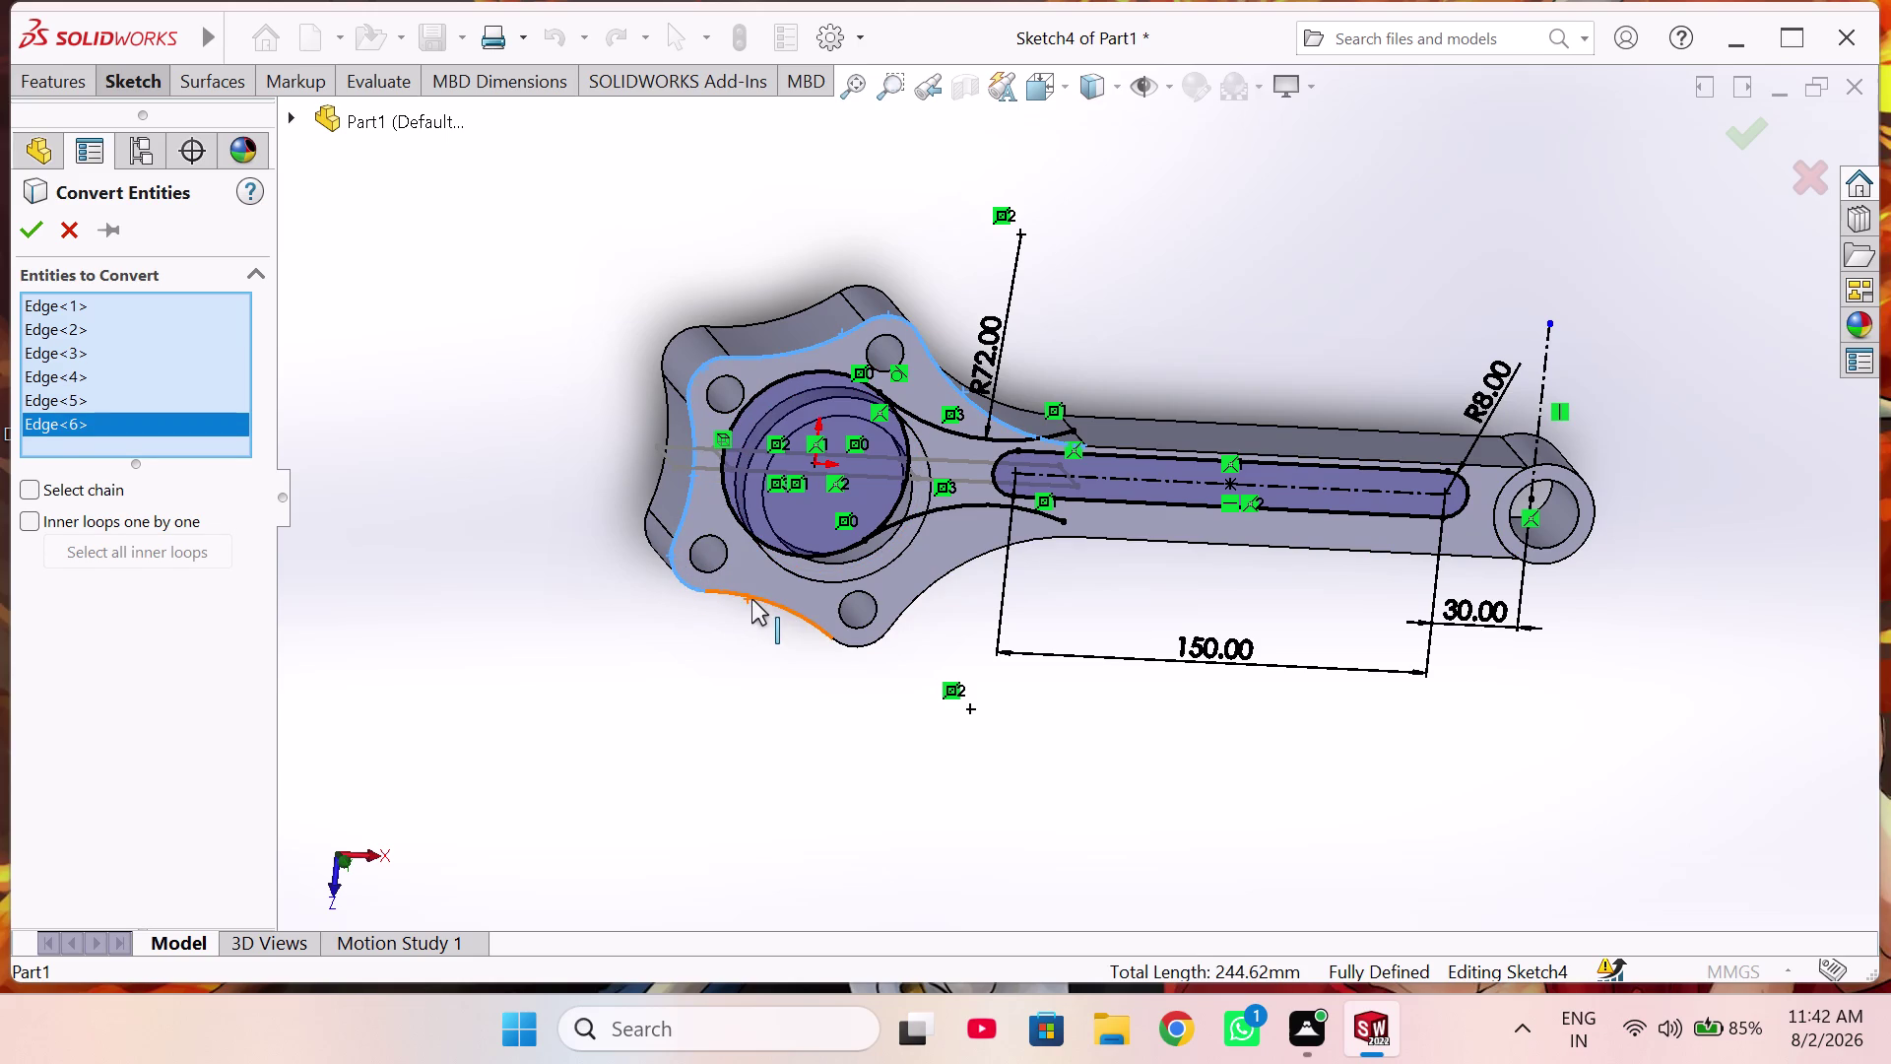
middle_drag(848, 656, 802, 456)
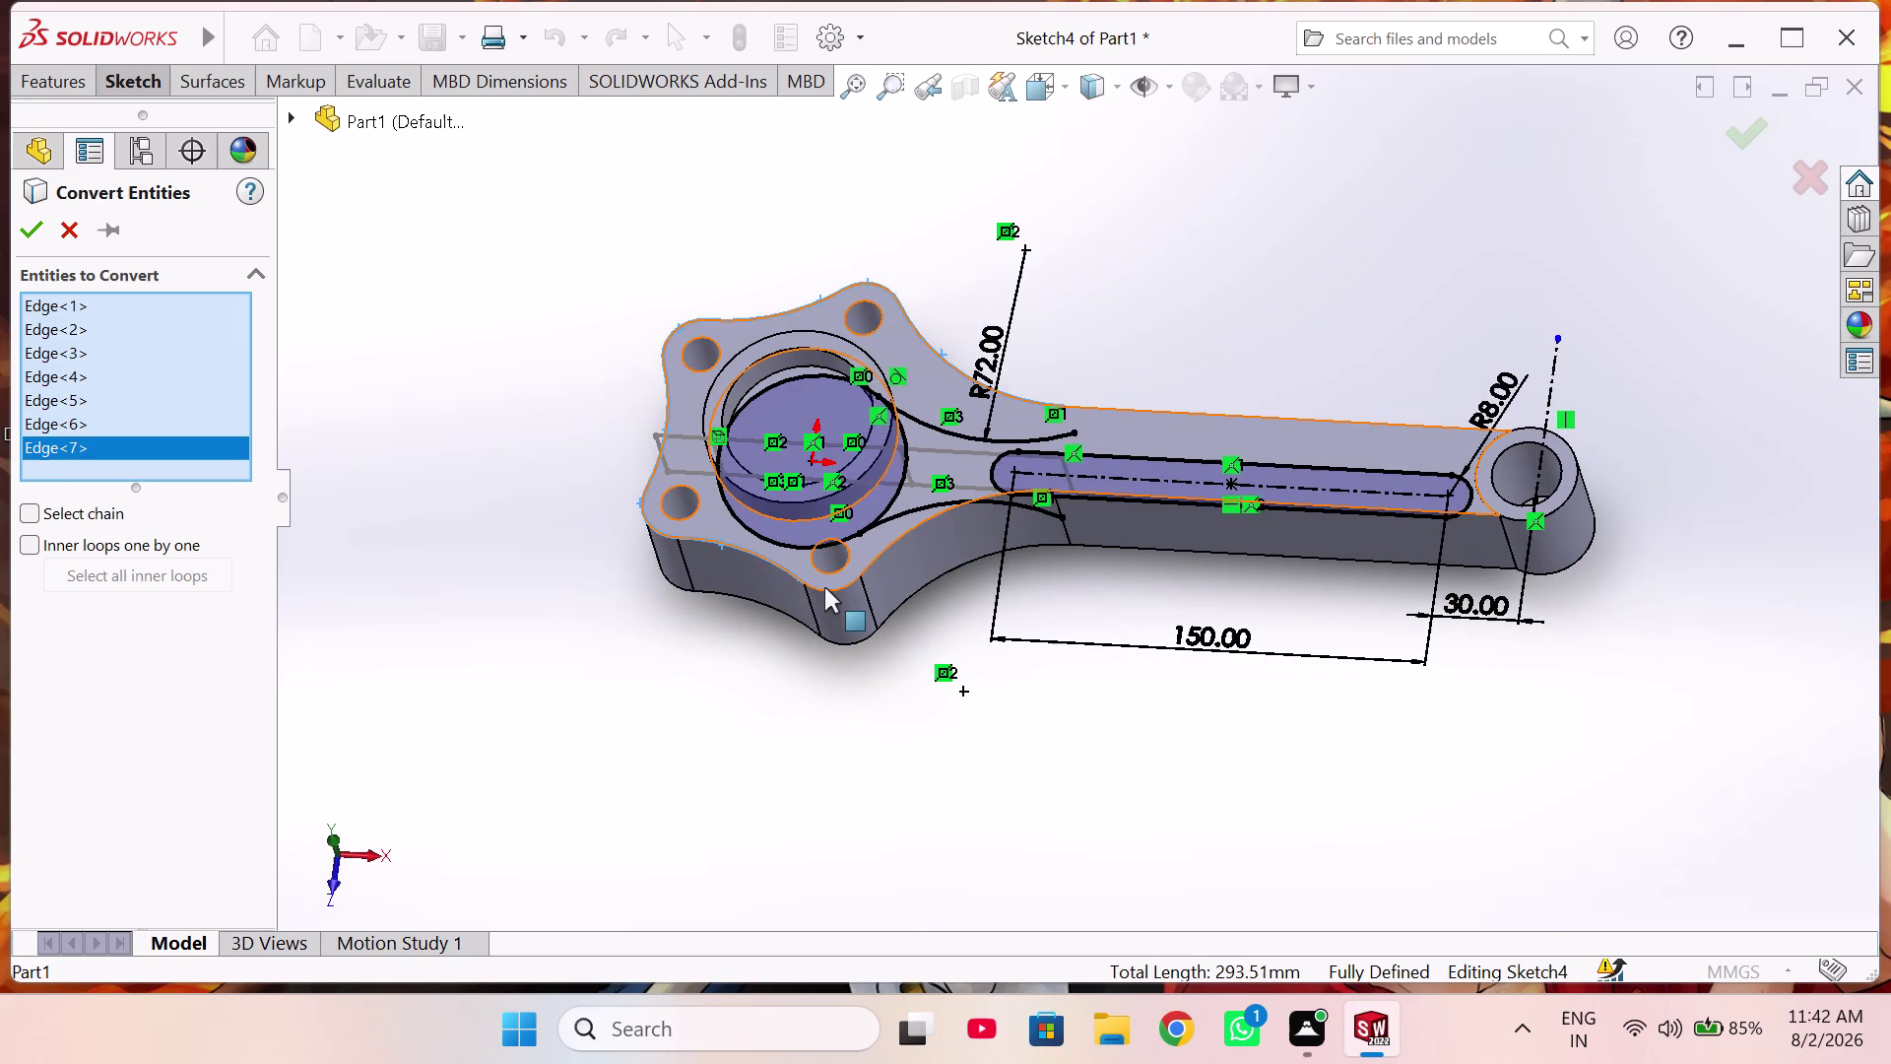
click(825, 587)
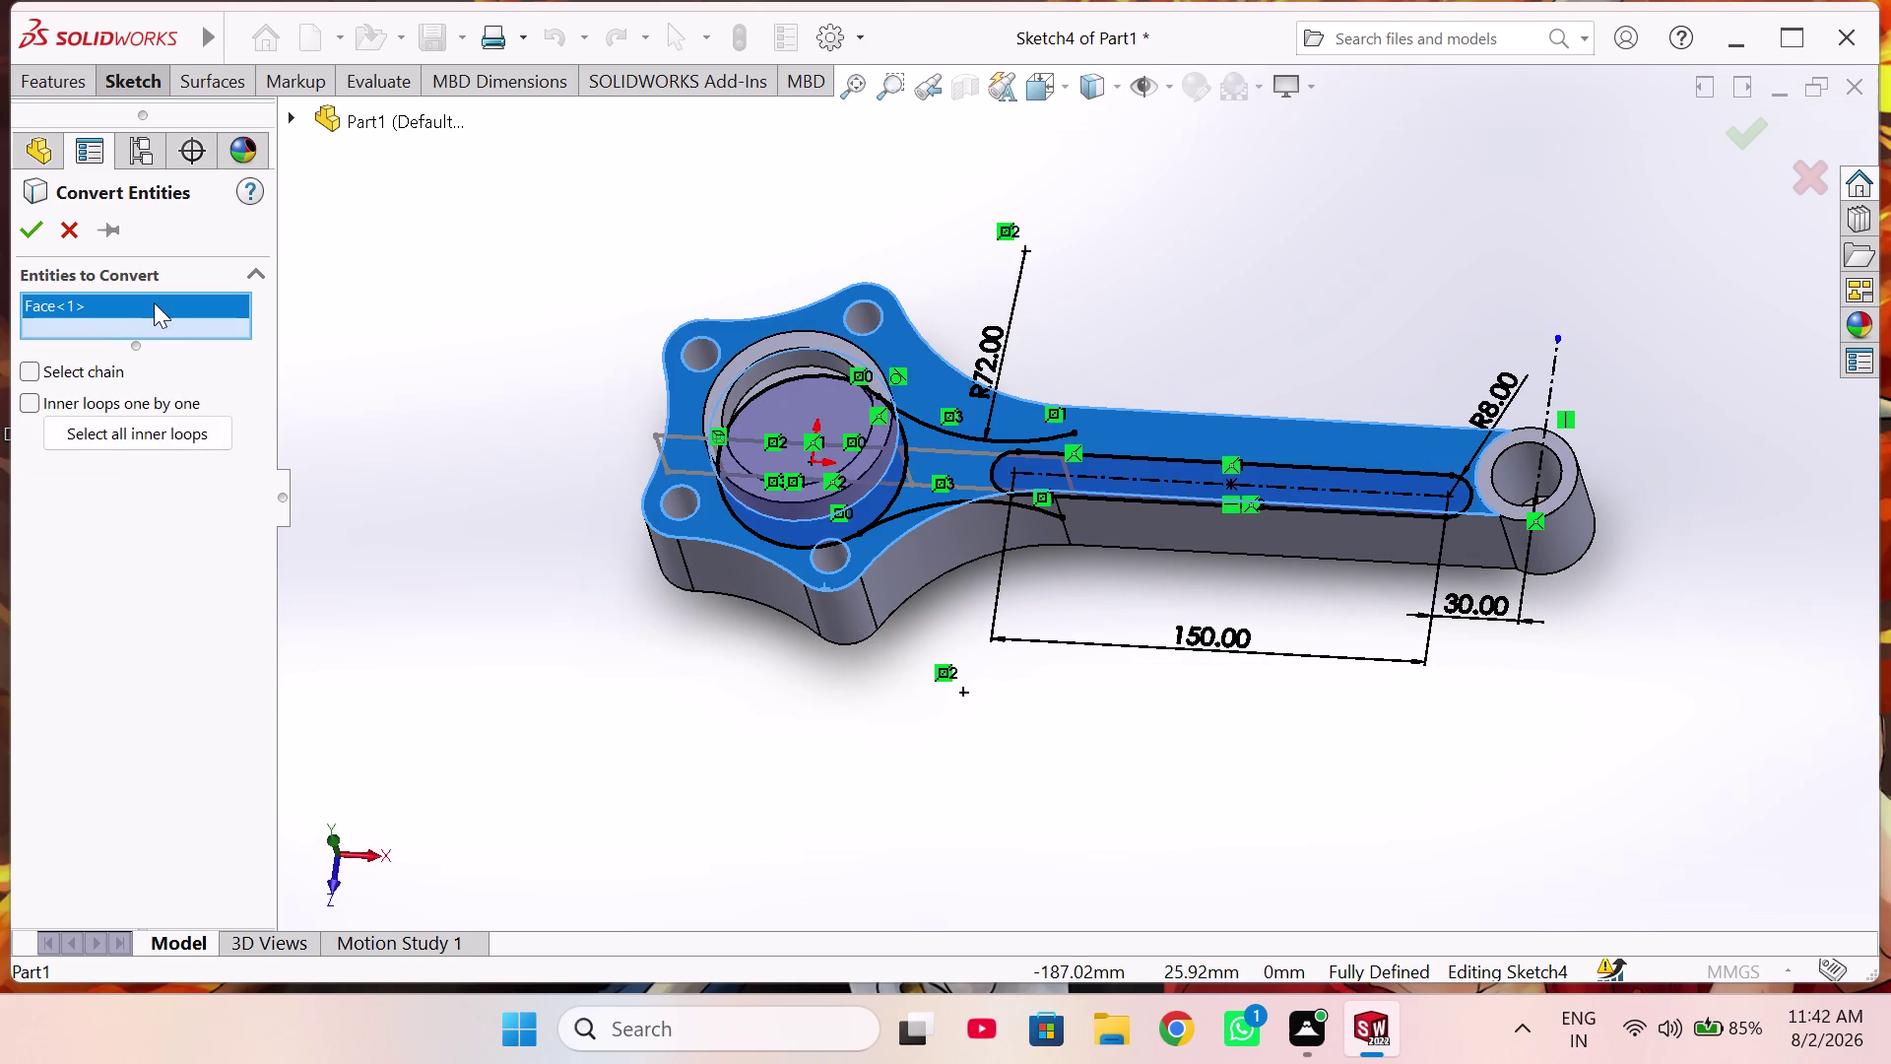
Clear the picked face and select four lower big-end outline edges.
right_click(154, 303)
click(246, 356)
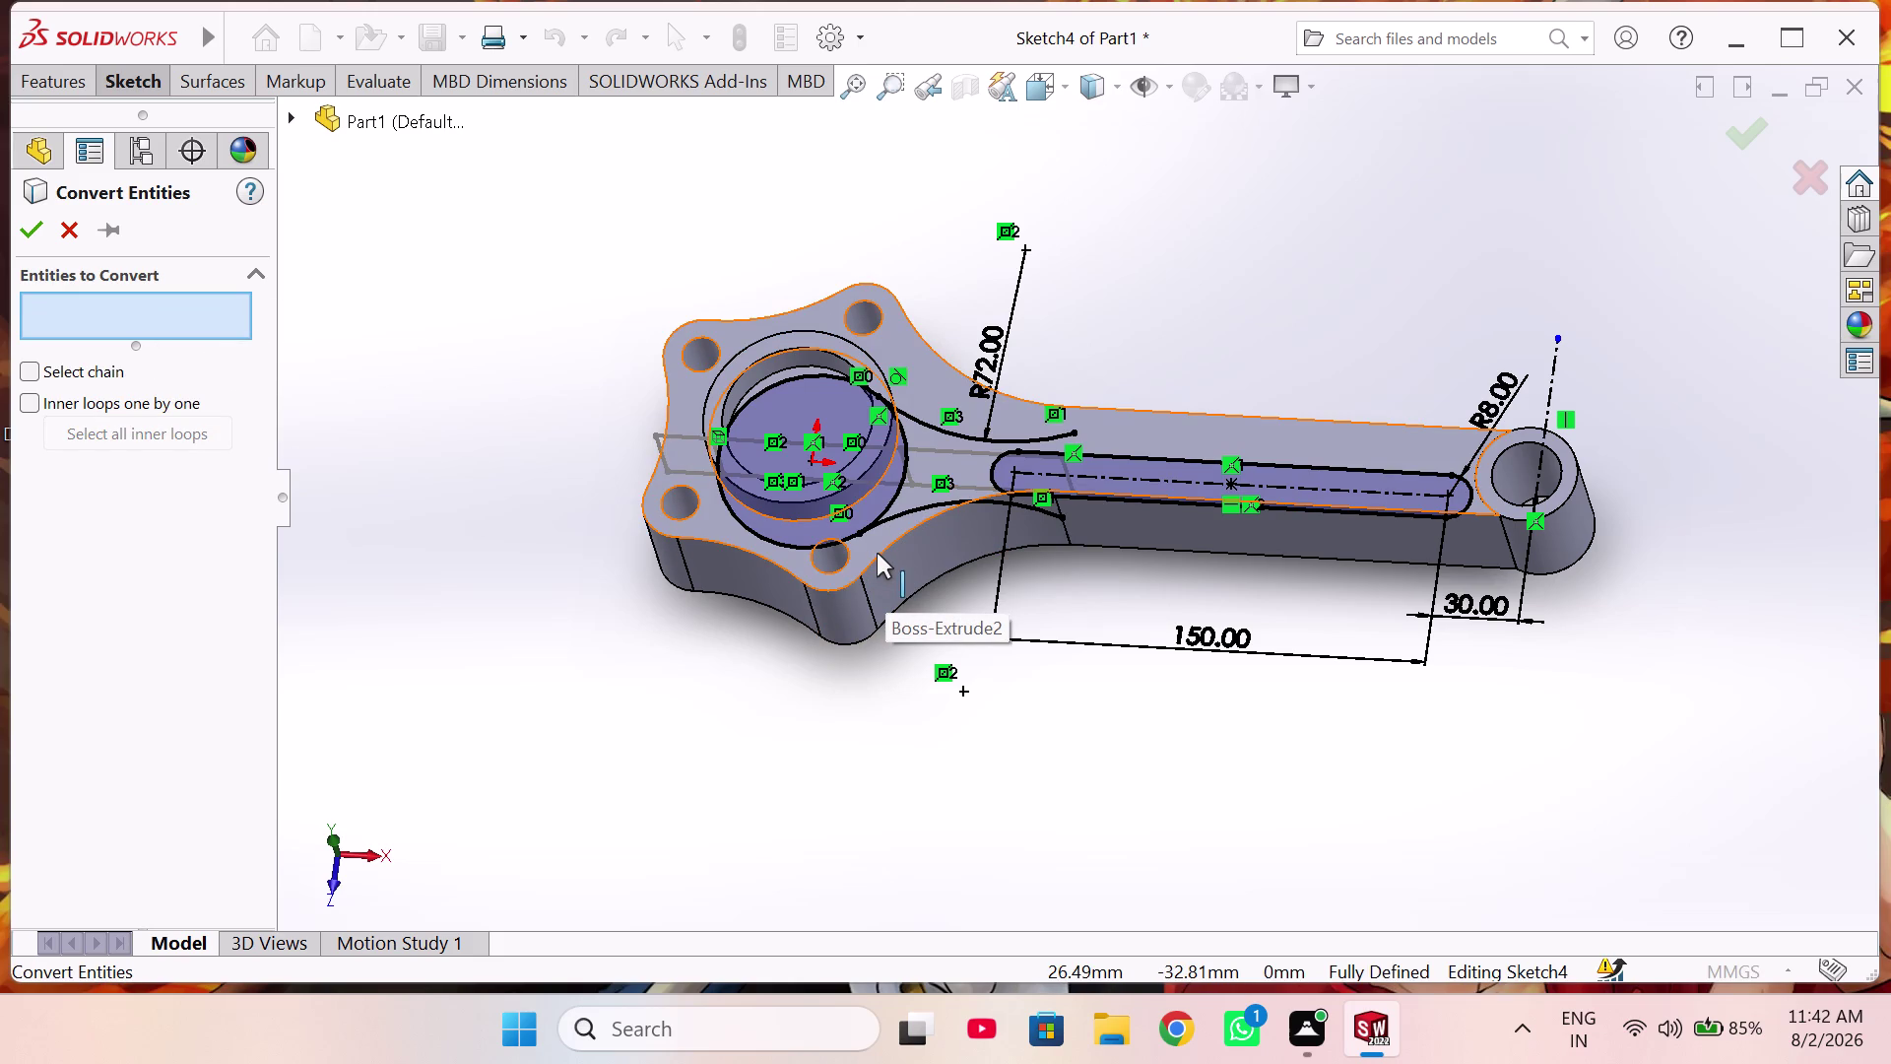
click(877, 553)
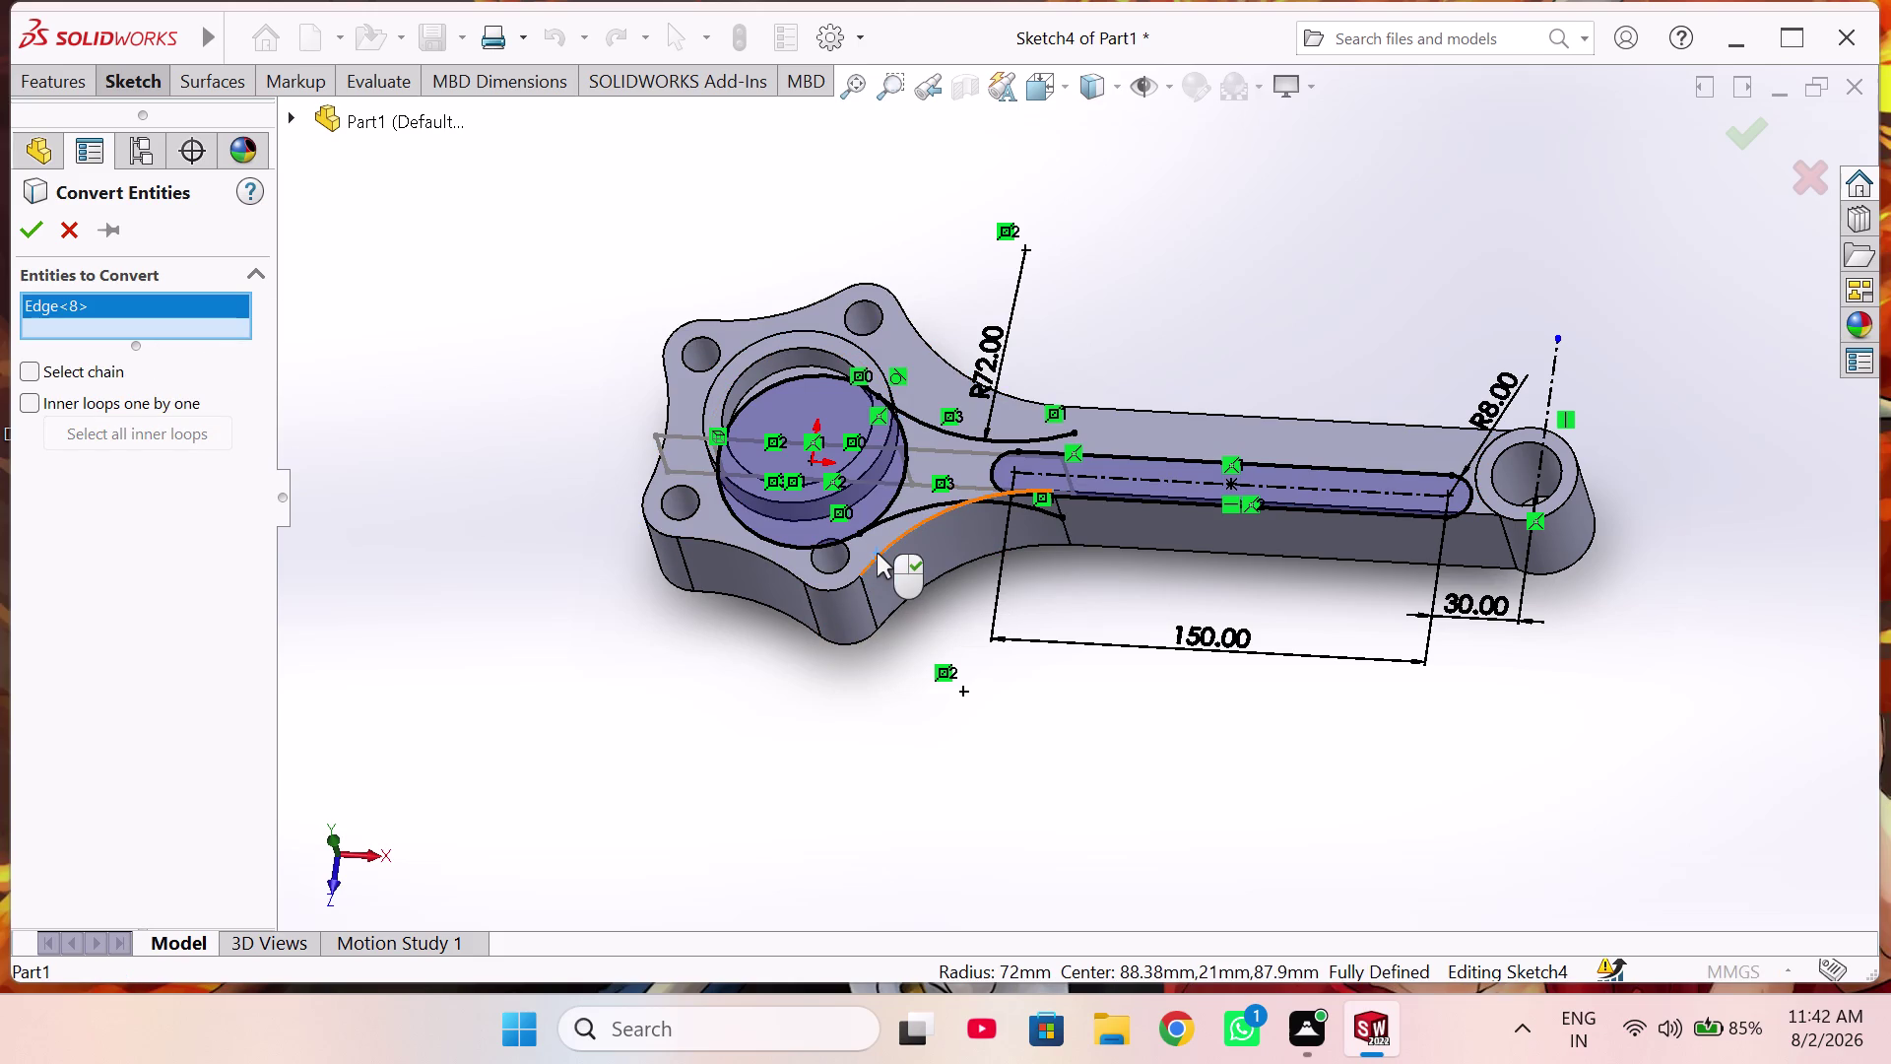
click(839, 590)
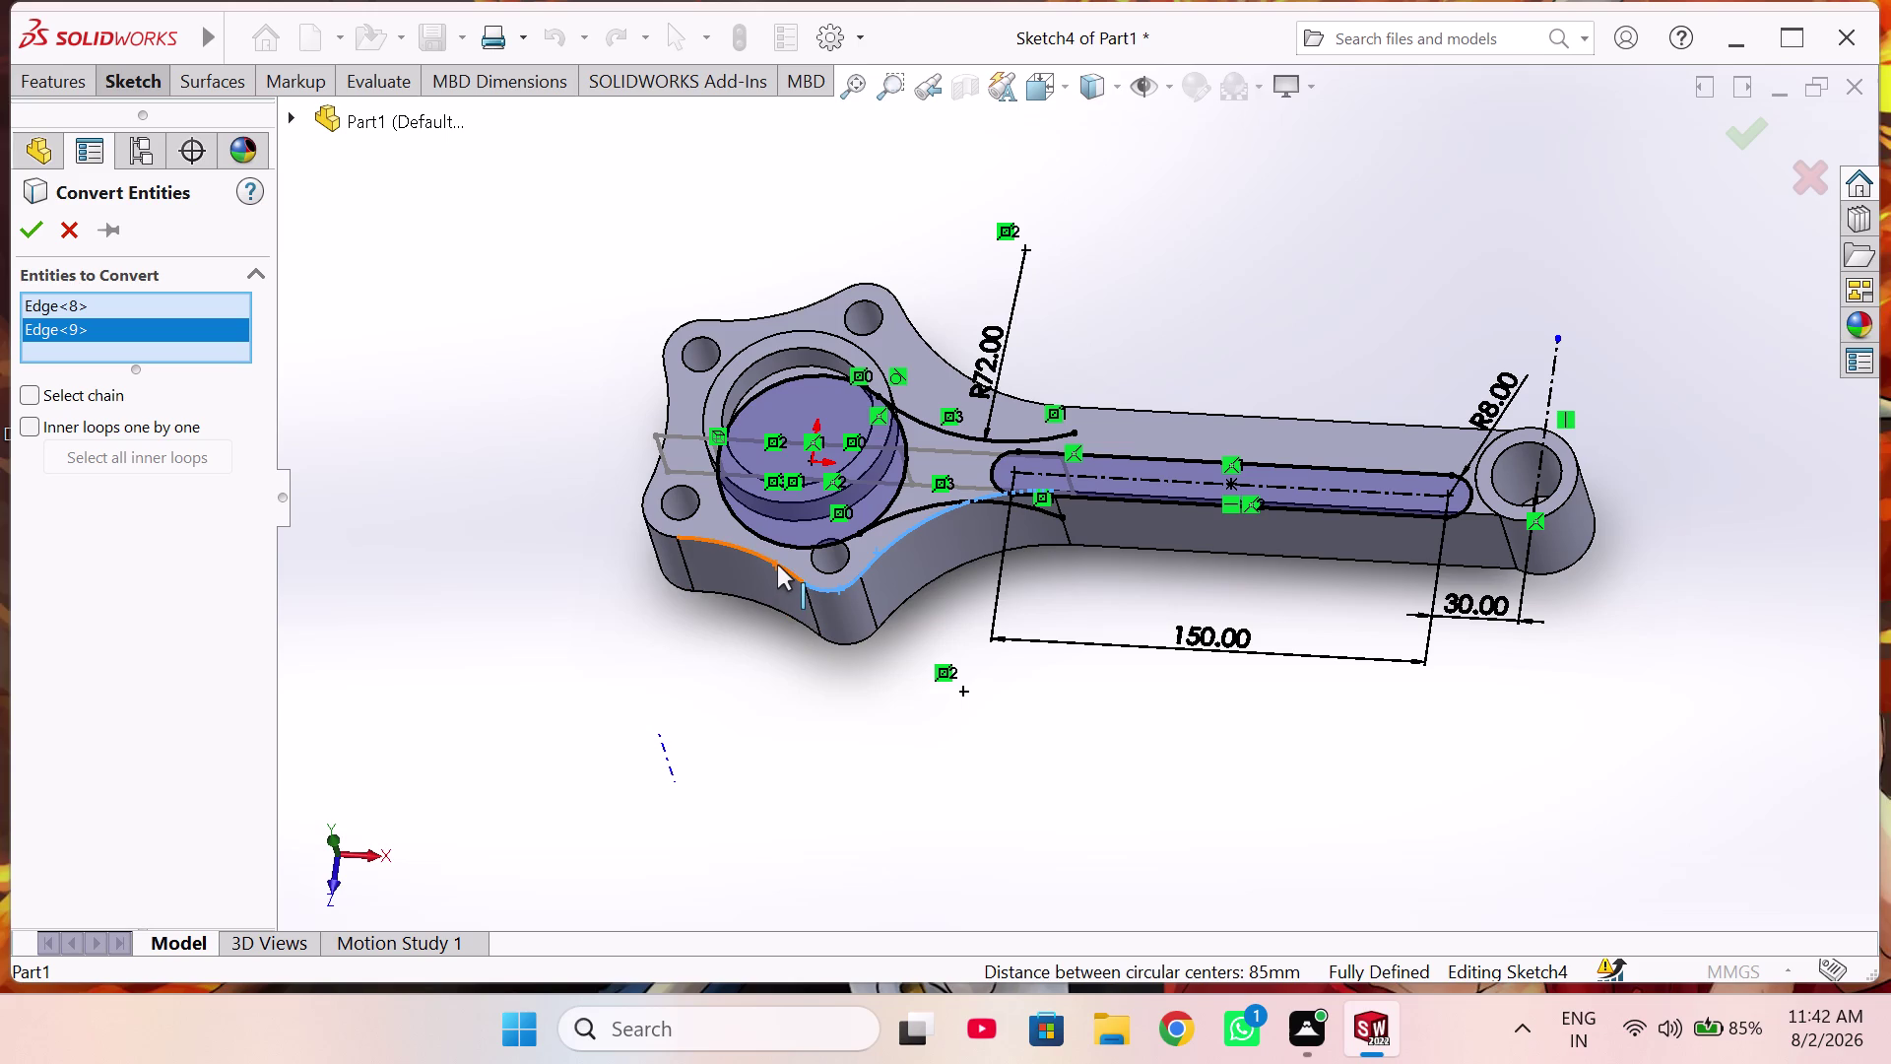
click(777, 565)
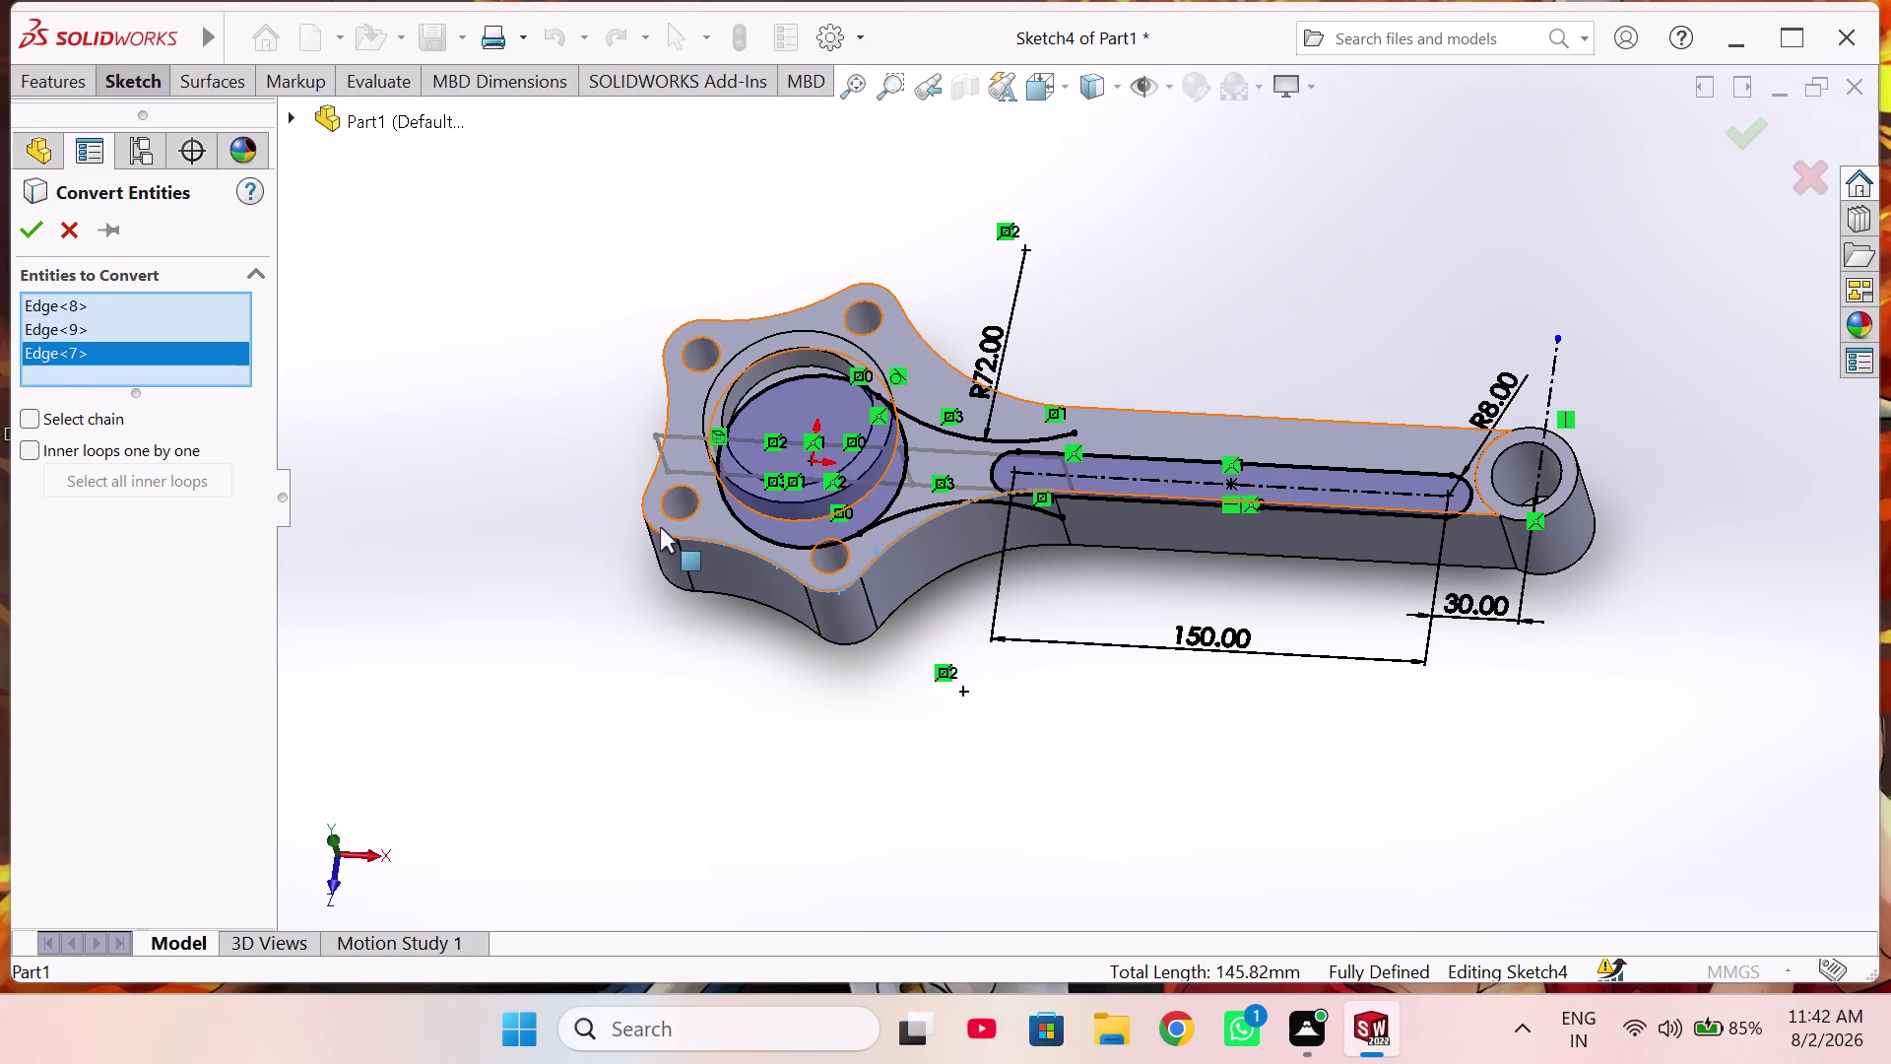
click(659, 534)
middle_drag(679, 488, 749, 538)
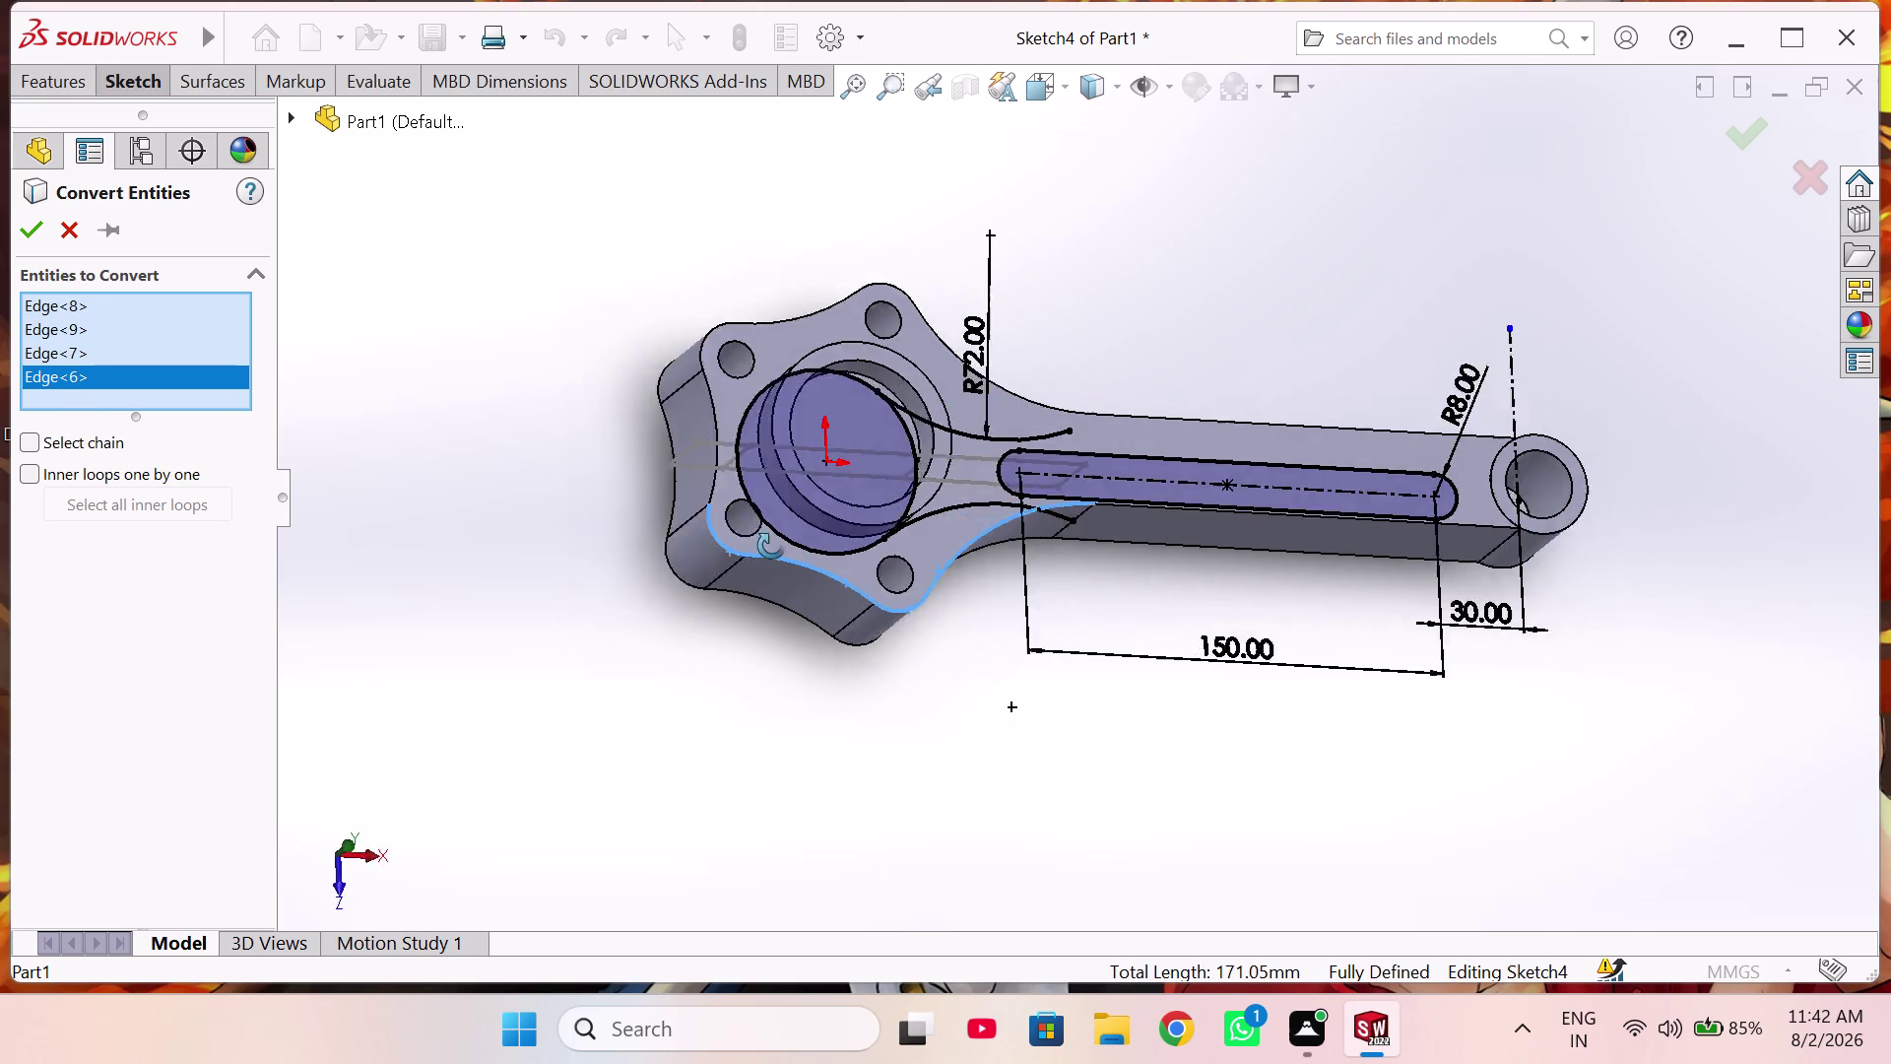
middle_drag(749, 537, 827, 556)
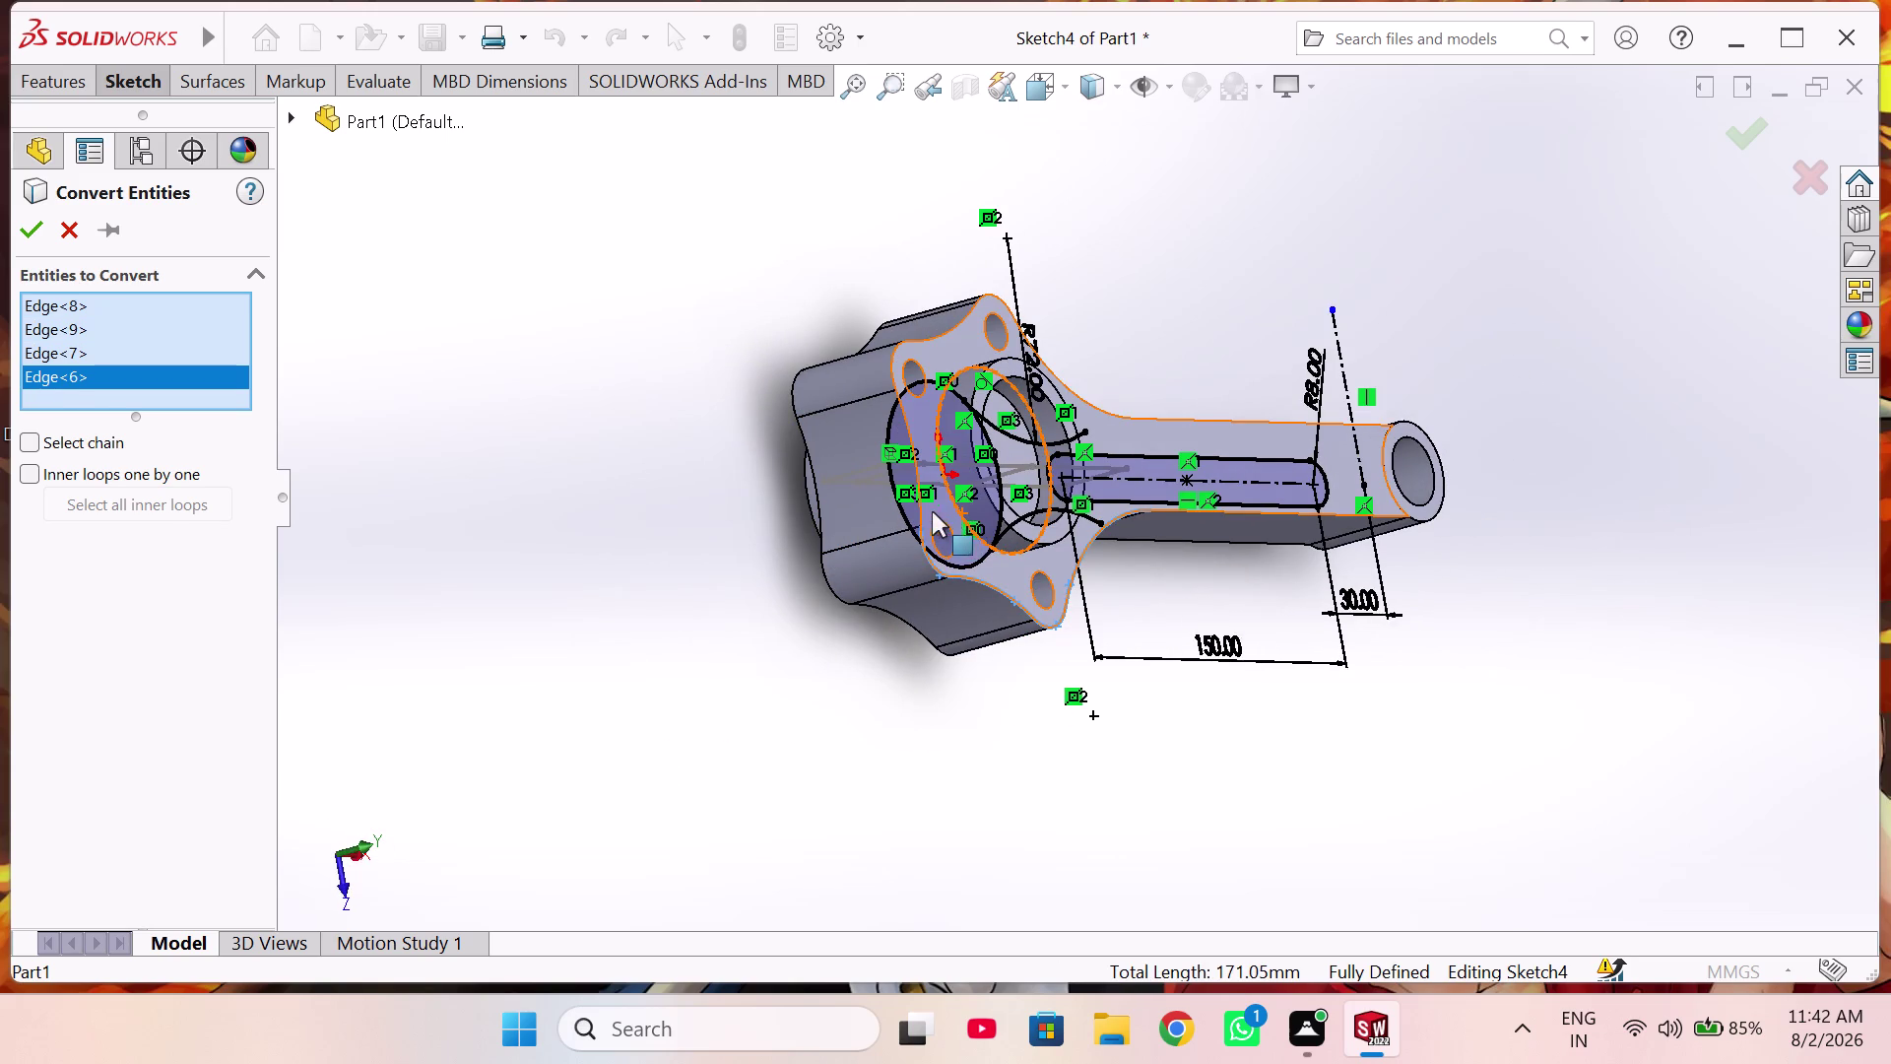
Add the remaining five big-end outline edges to the conversion.
click(917, 503)
middle_drag(872, 343, 873, 527)
scroll(up, 3)
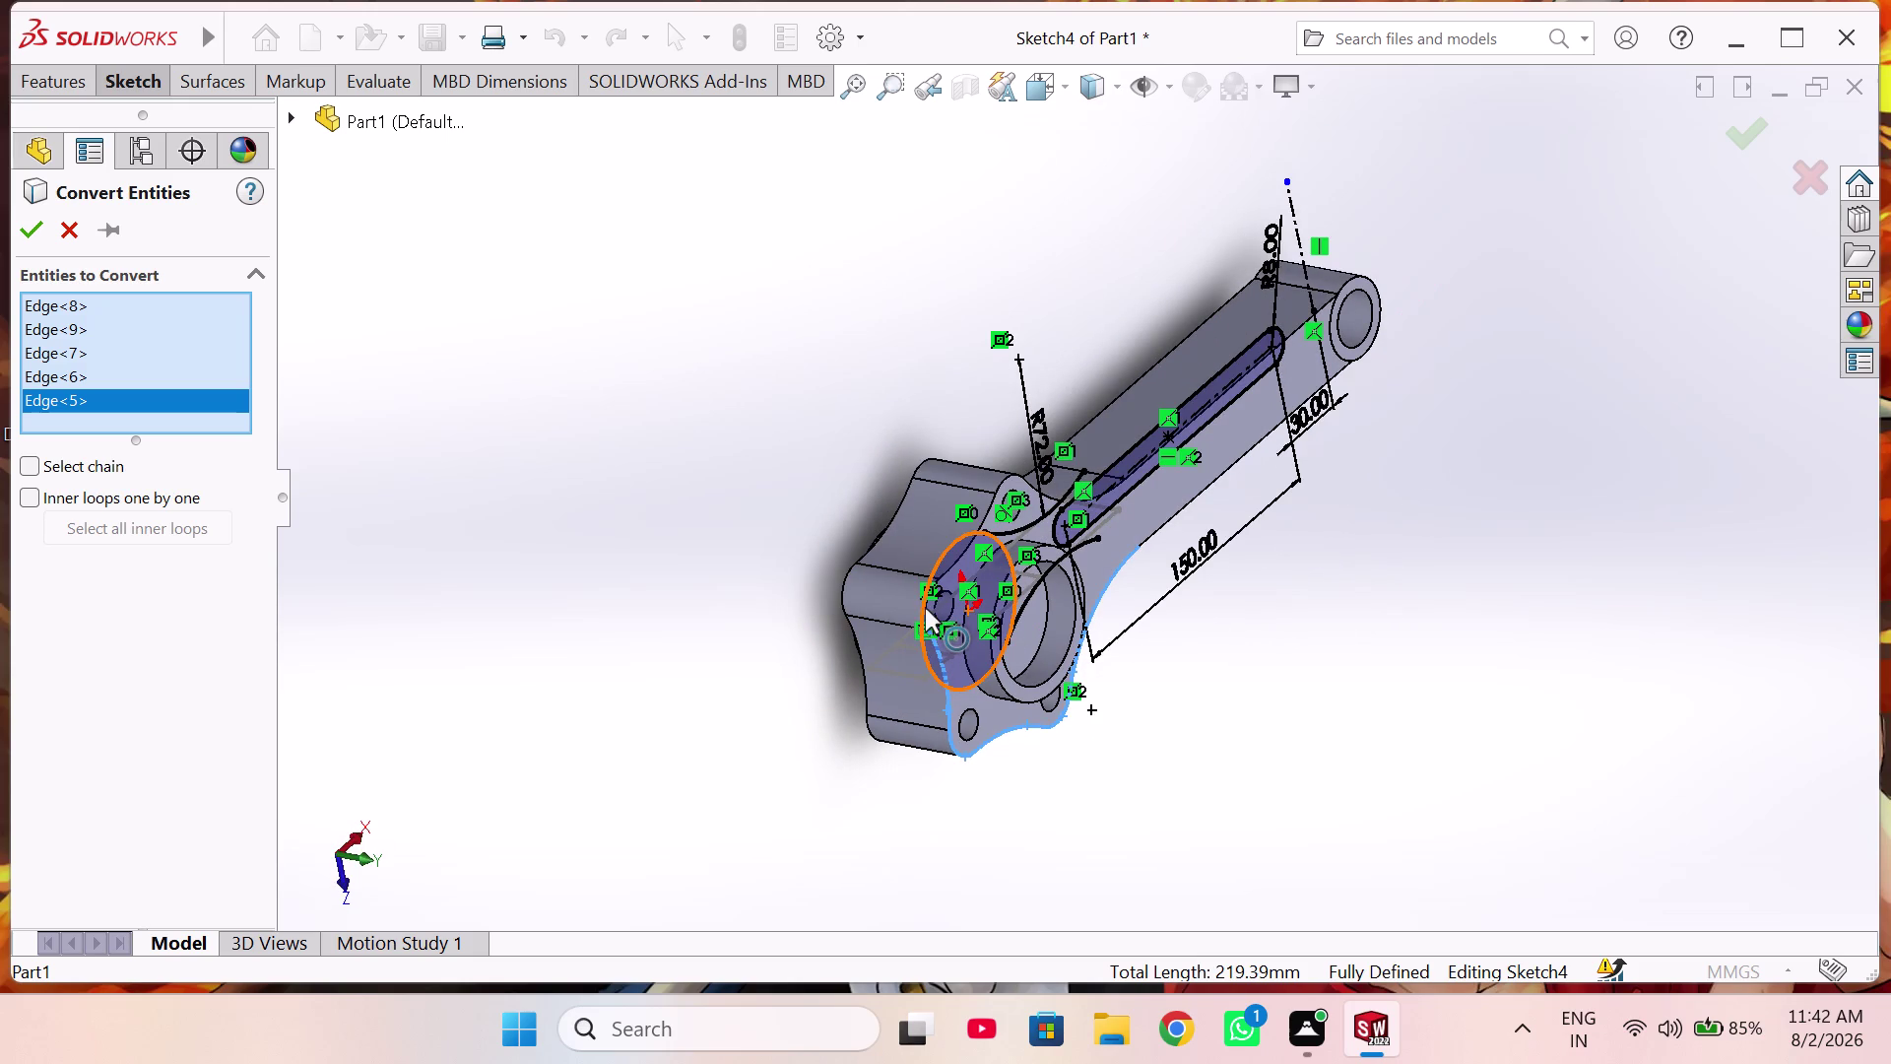
middle_drag(924, 608, 852, 620)
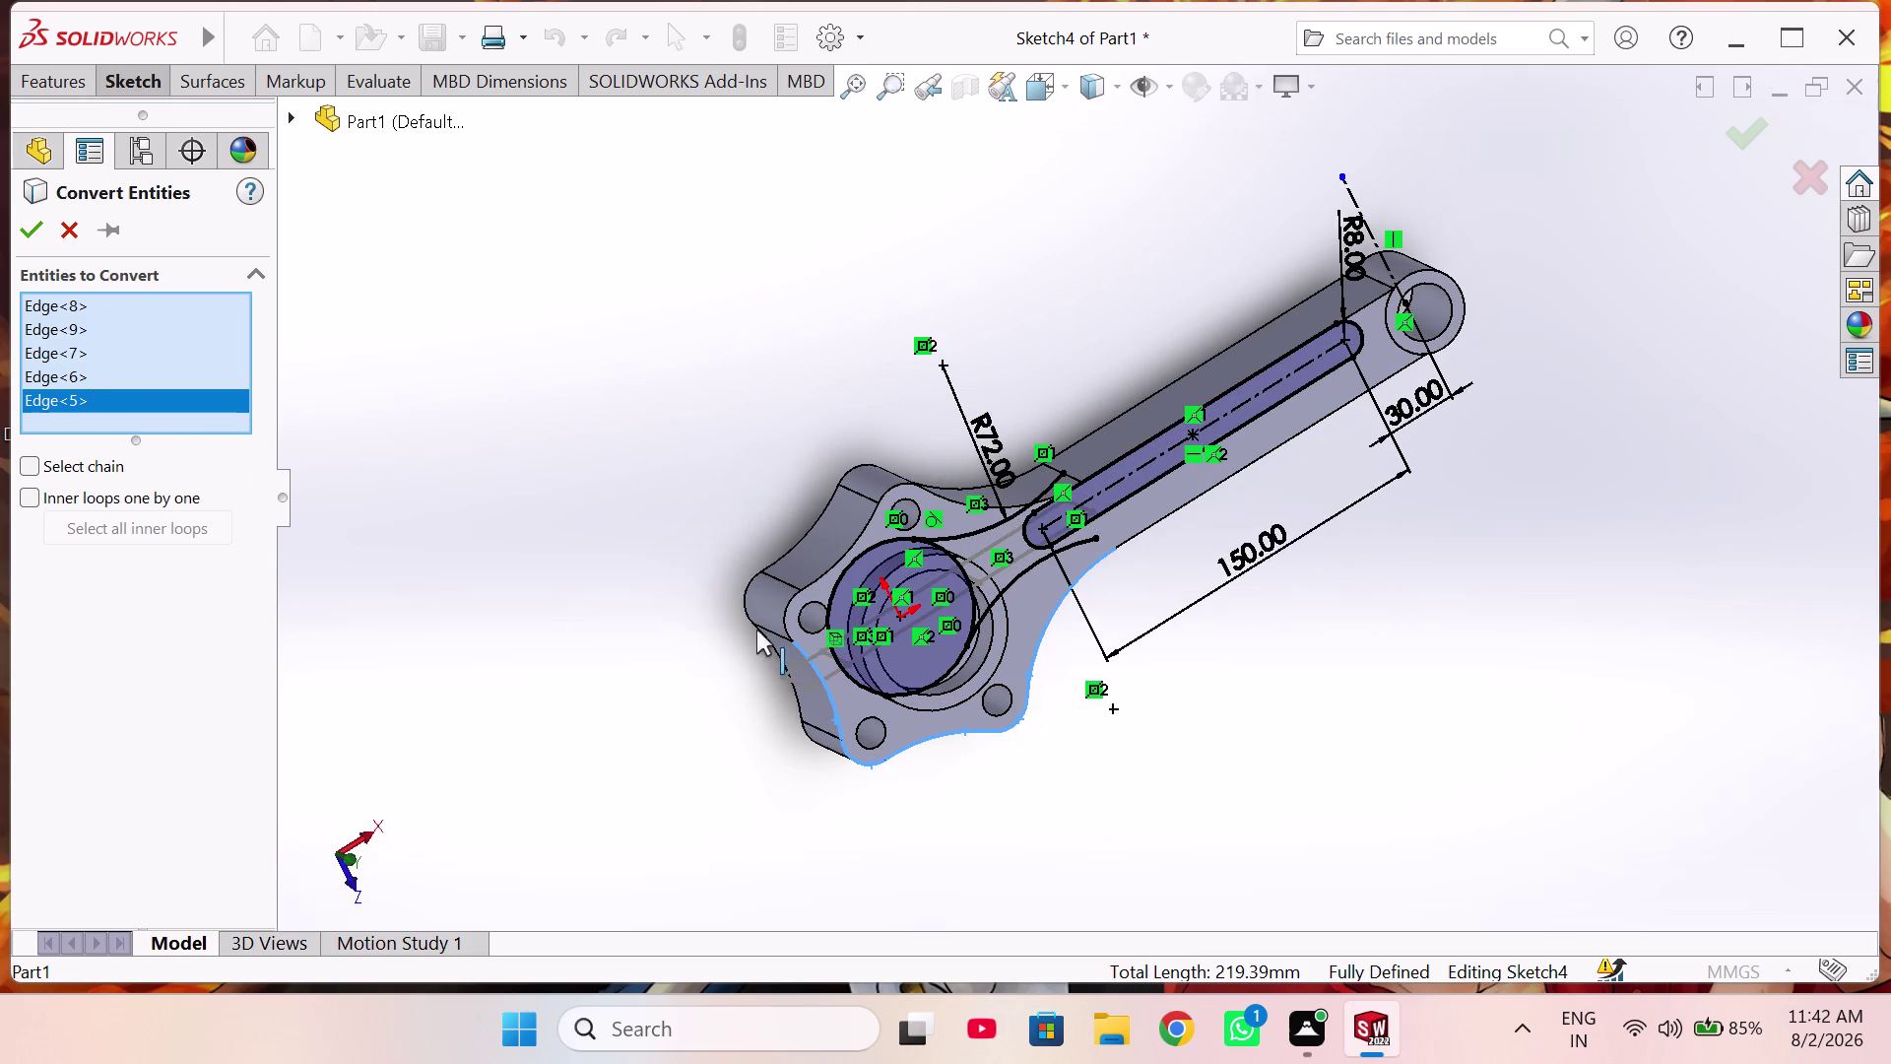
click(784, 612)
click(816, 582)
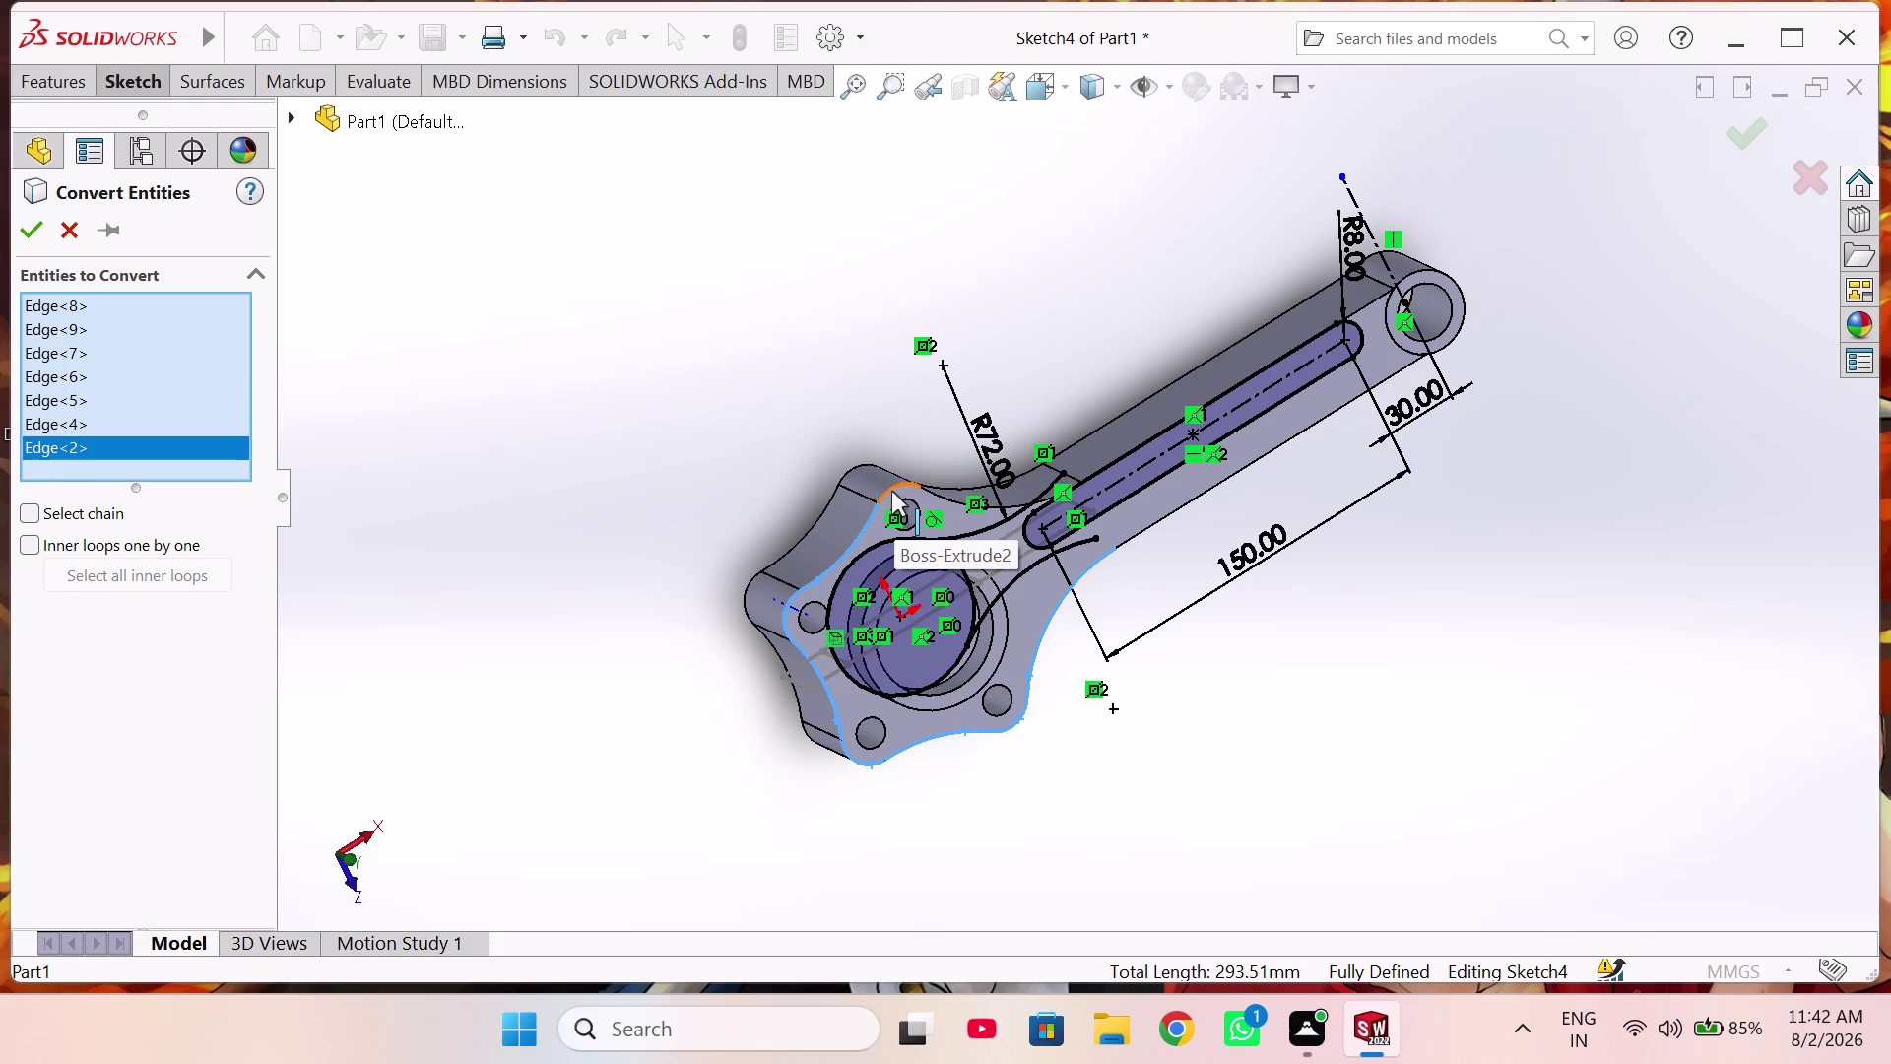
click(891, 491)
click(951, 502)
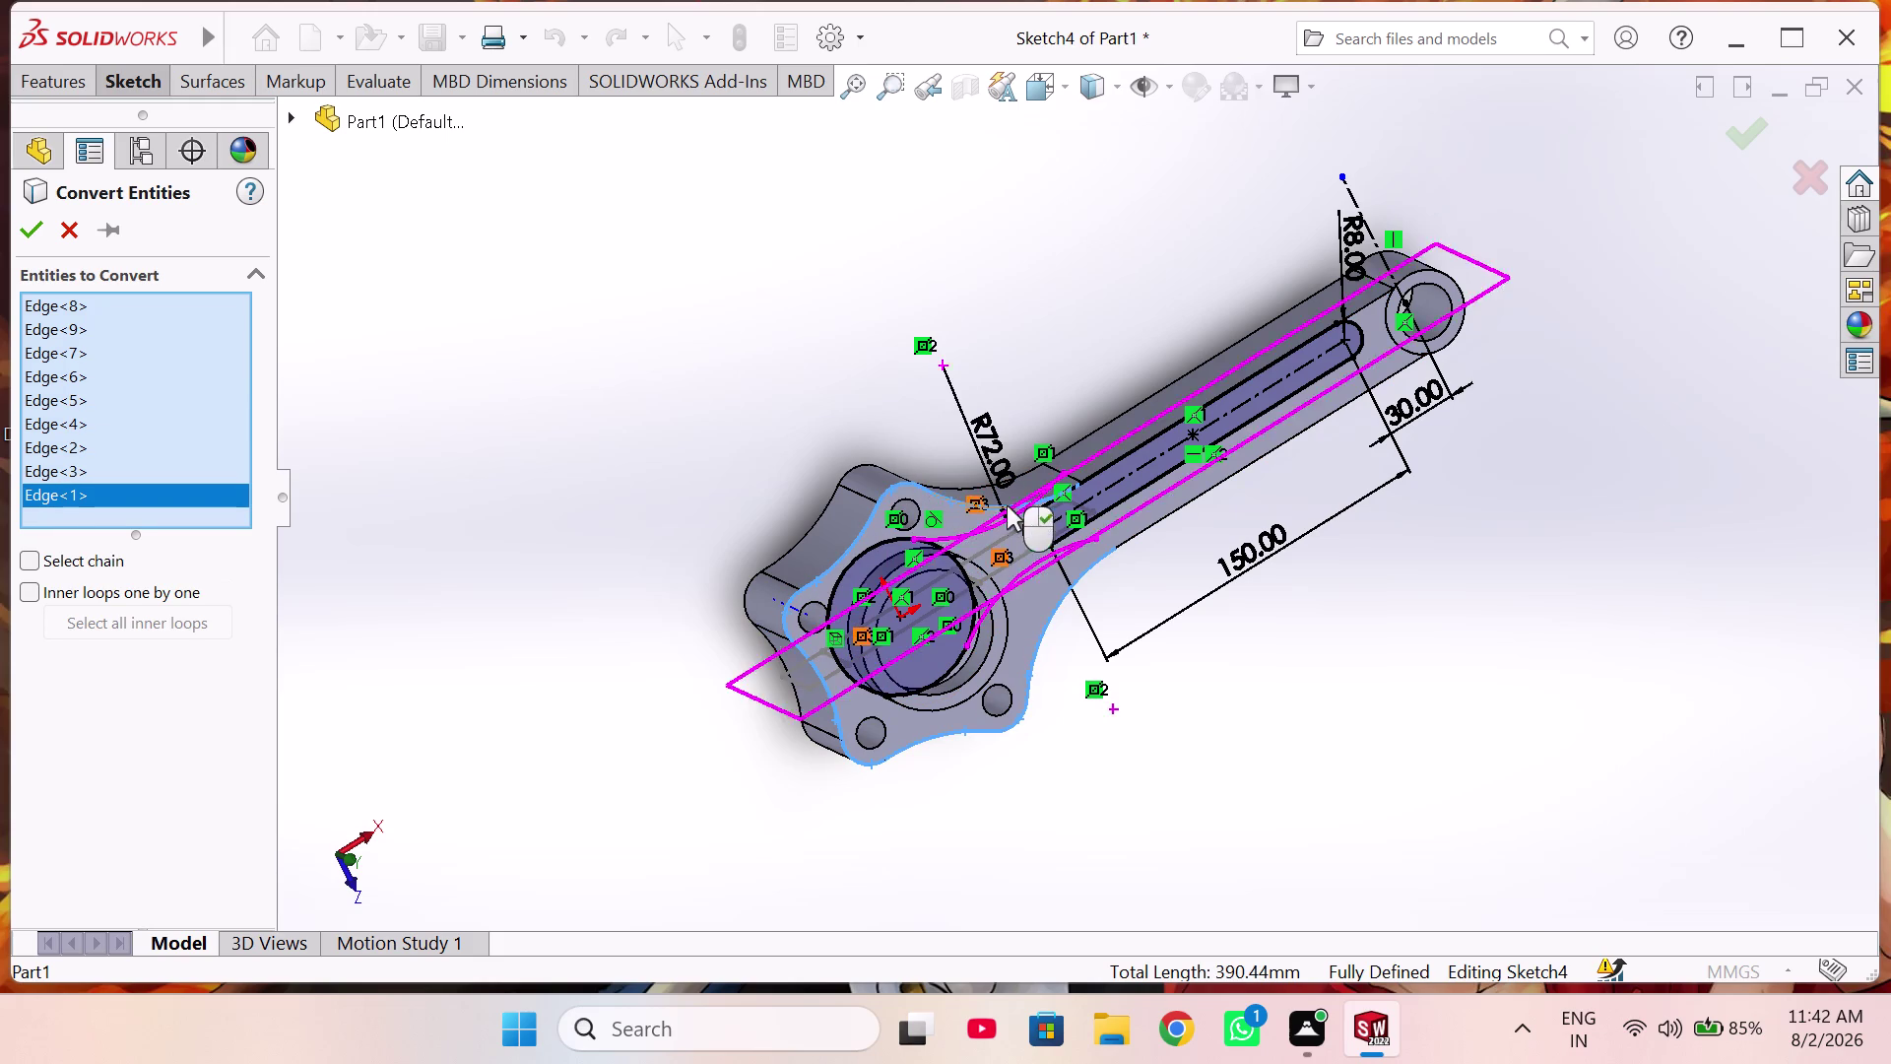
Check the nine picked outline edges and confirm projecting them into Sketch4.
middle_drag(1095, 530, 1046, 506)
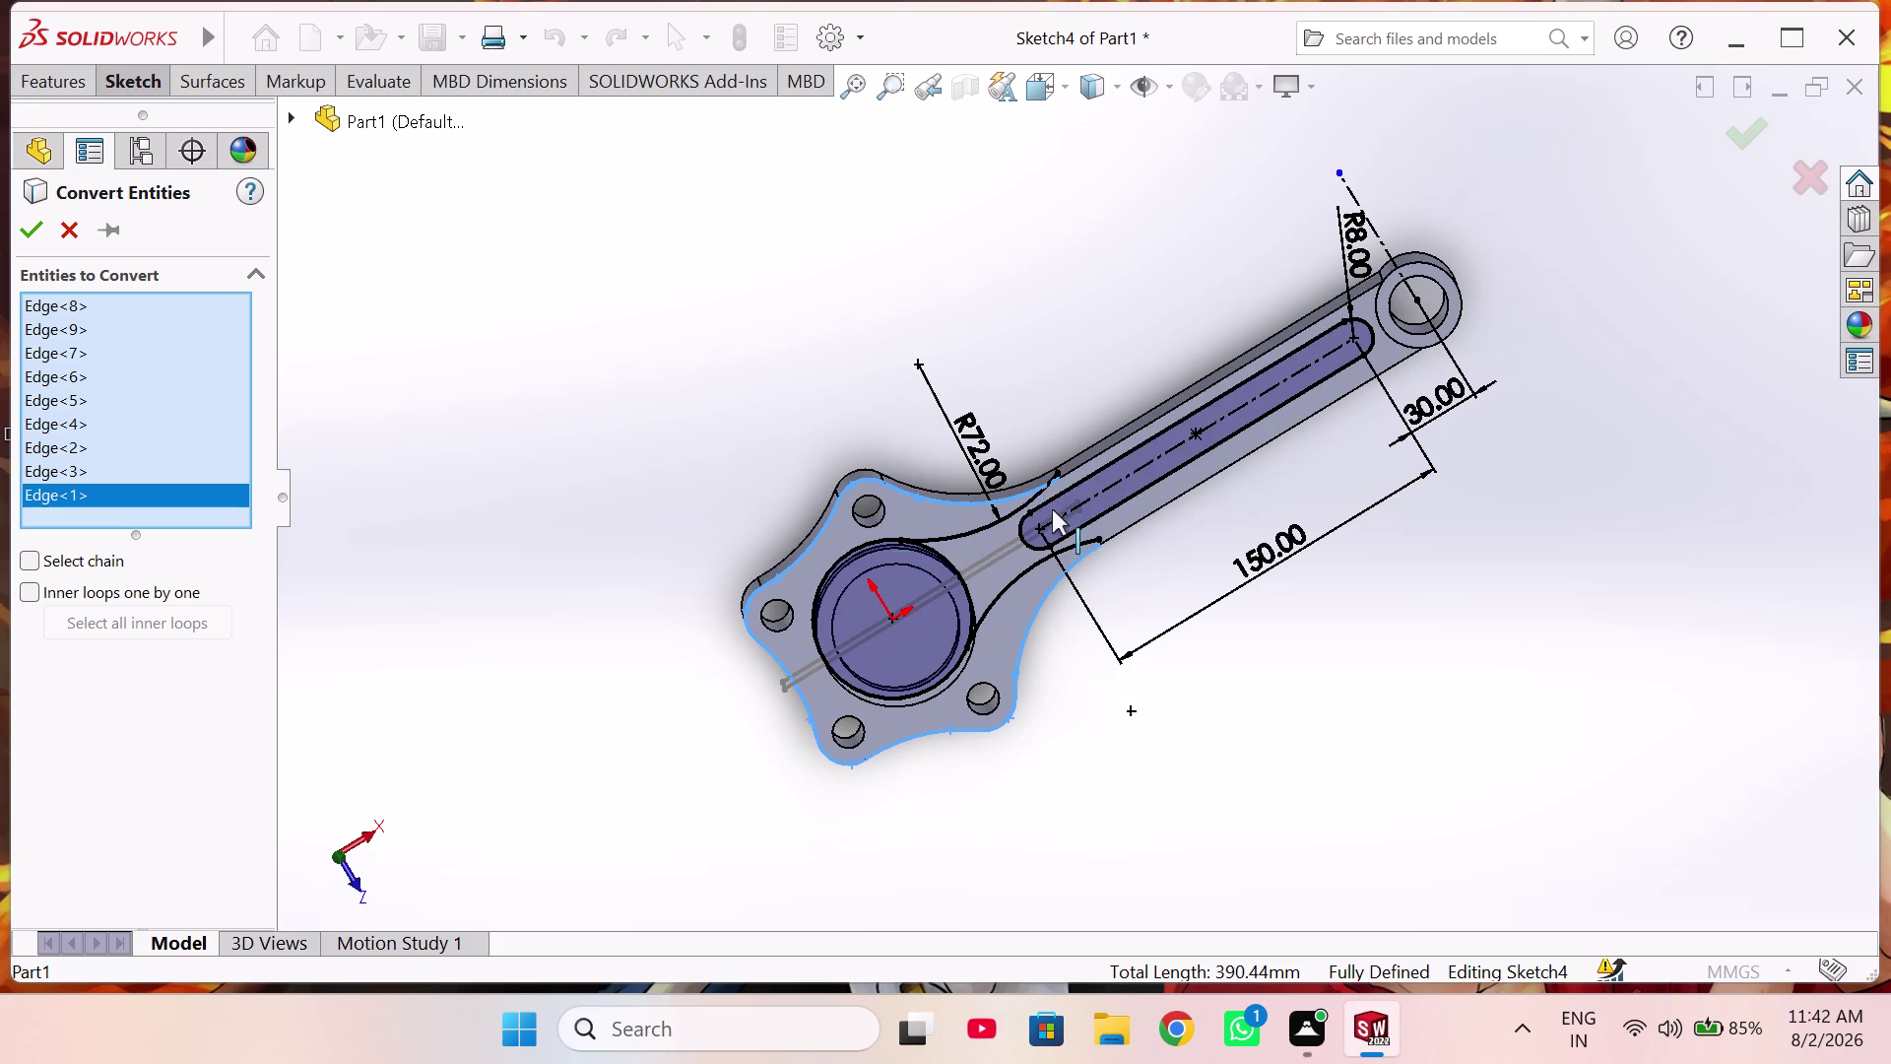
middle_drag(973, 527, 964, 513)
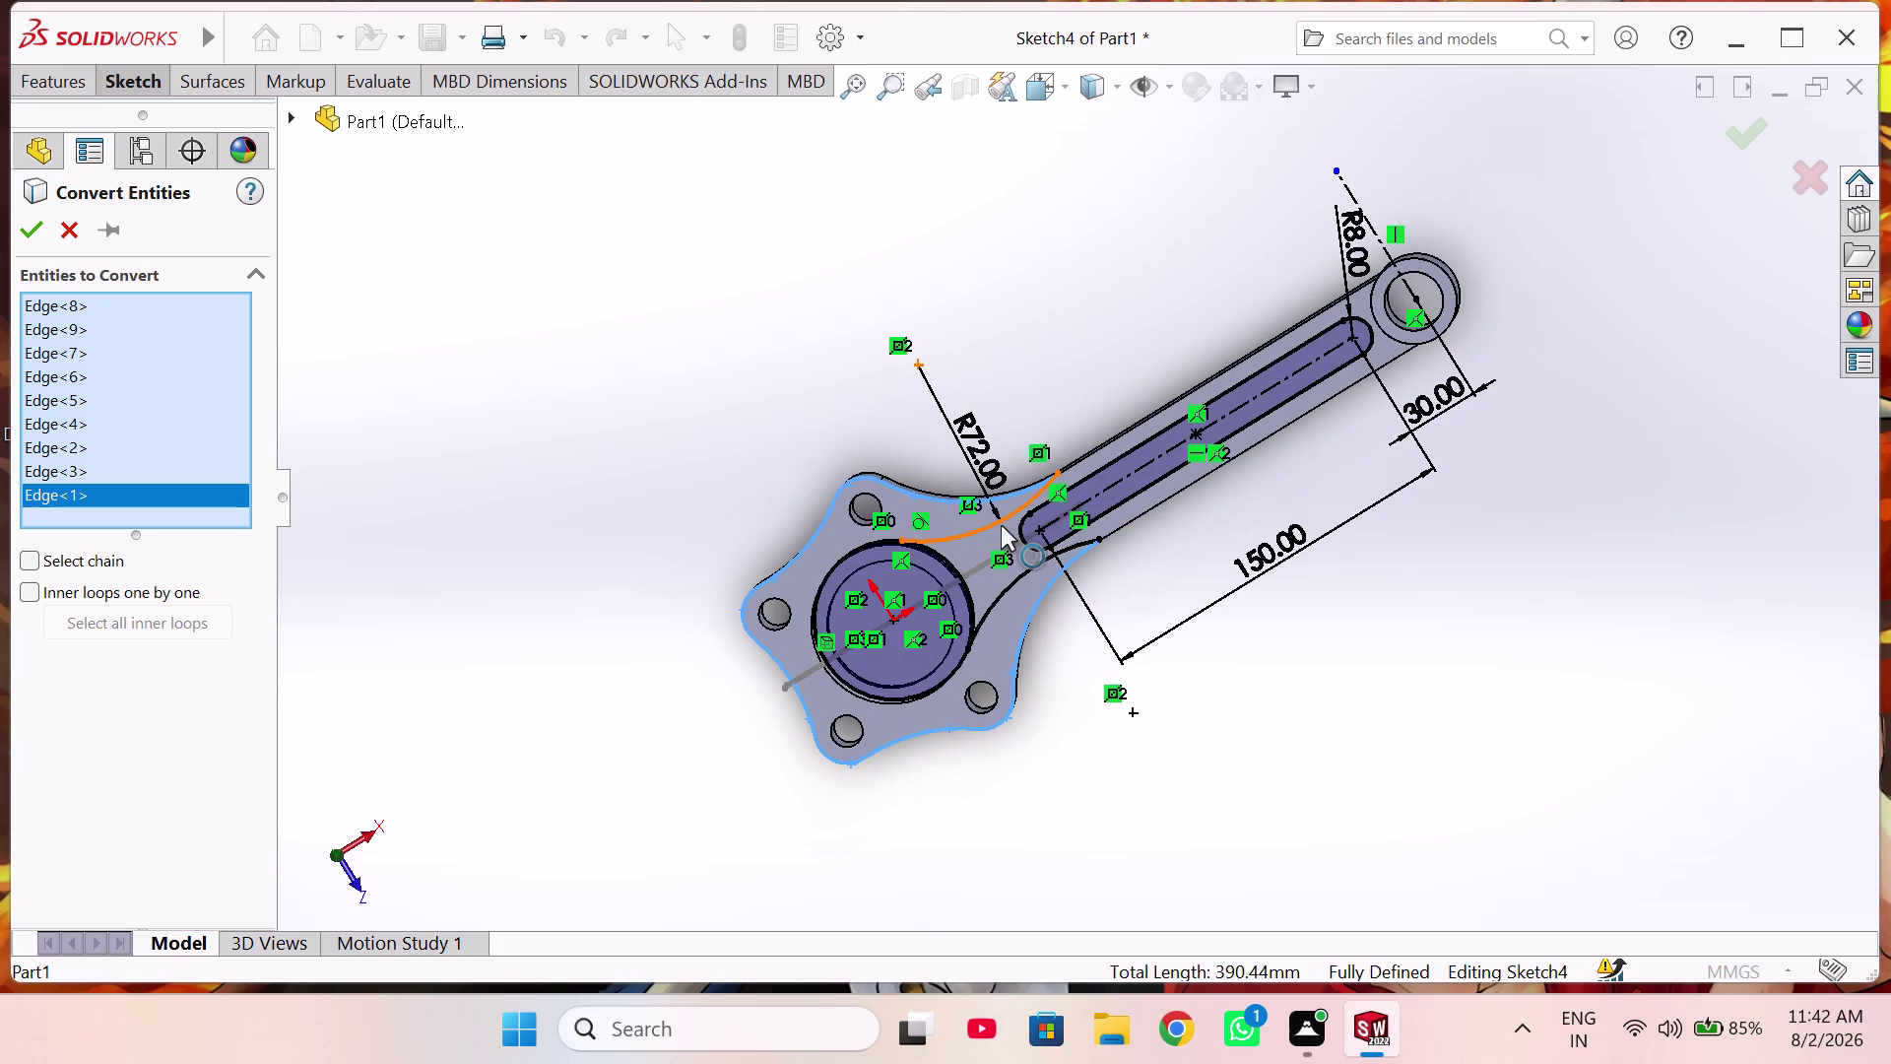
double_click(1000, 525)
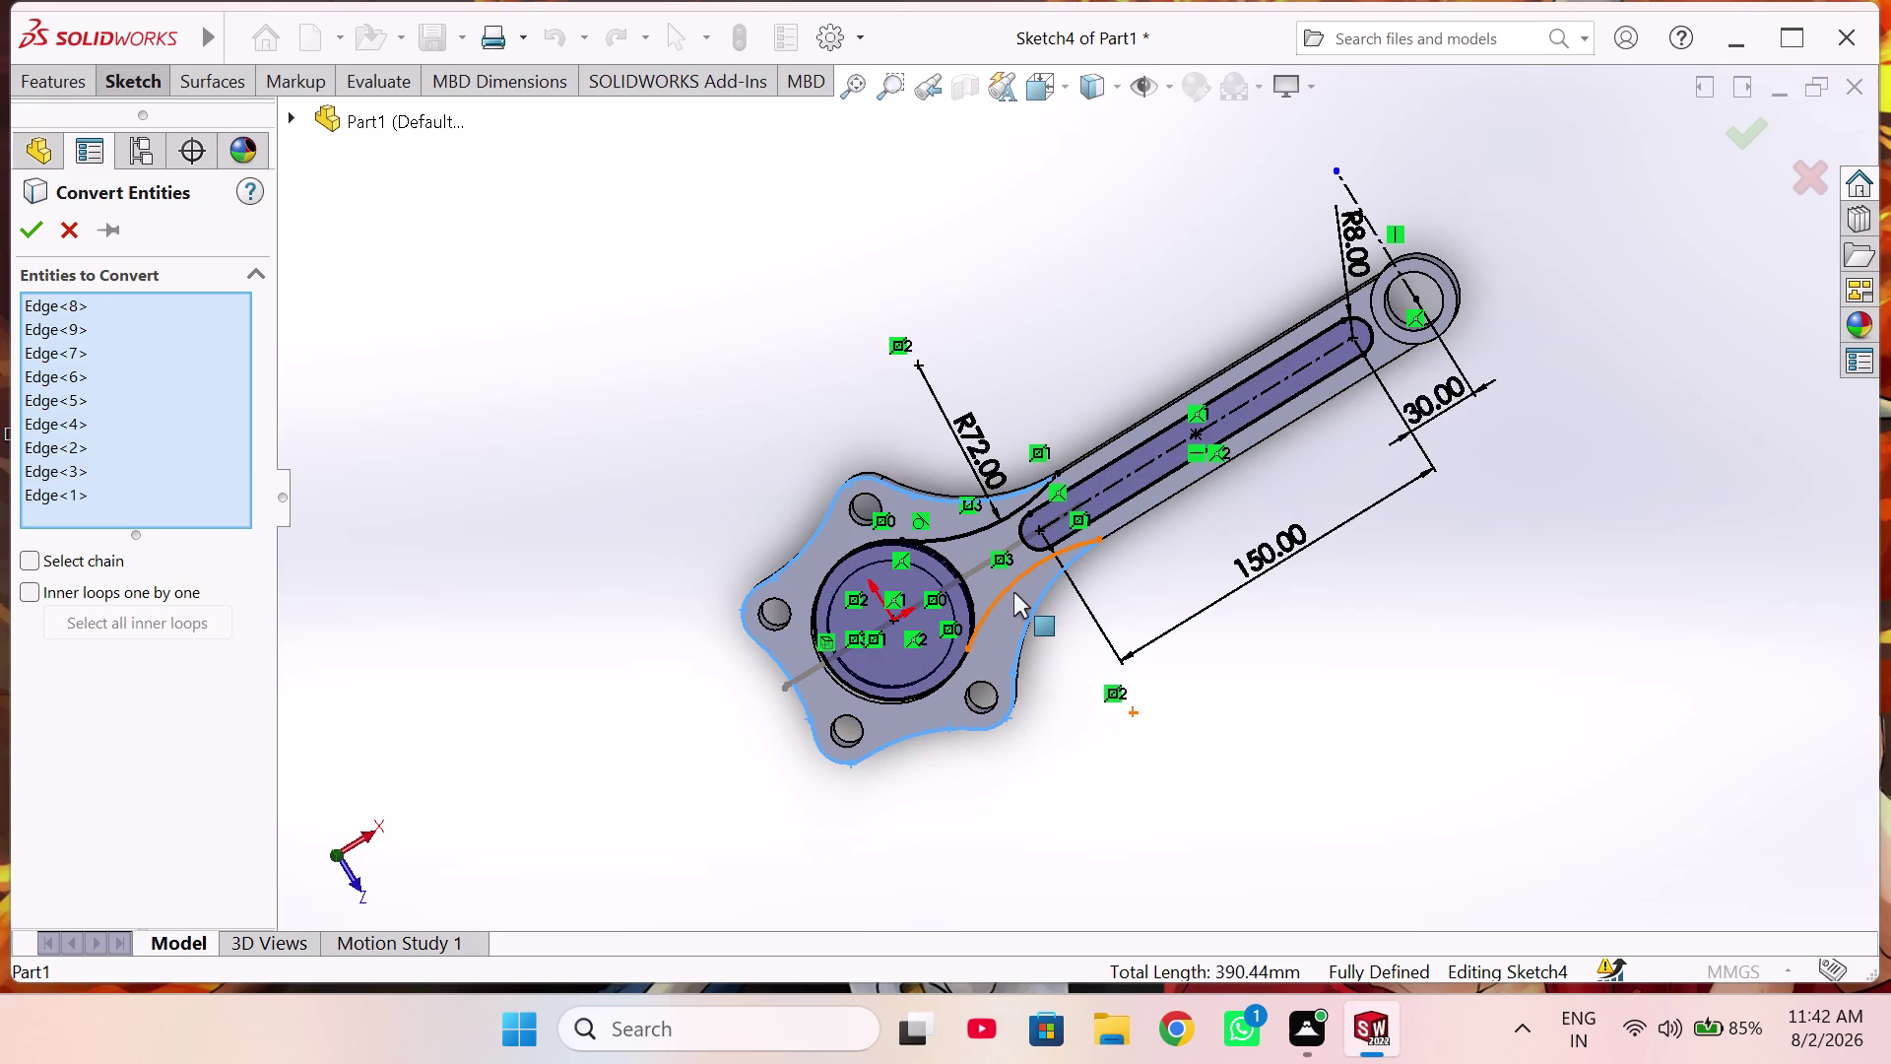
click(1011, 592)
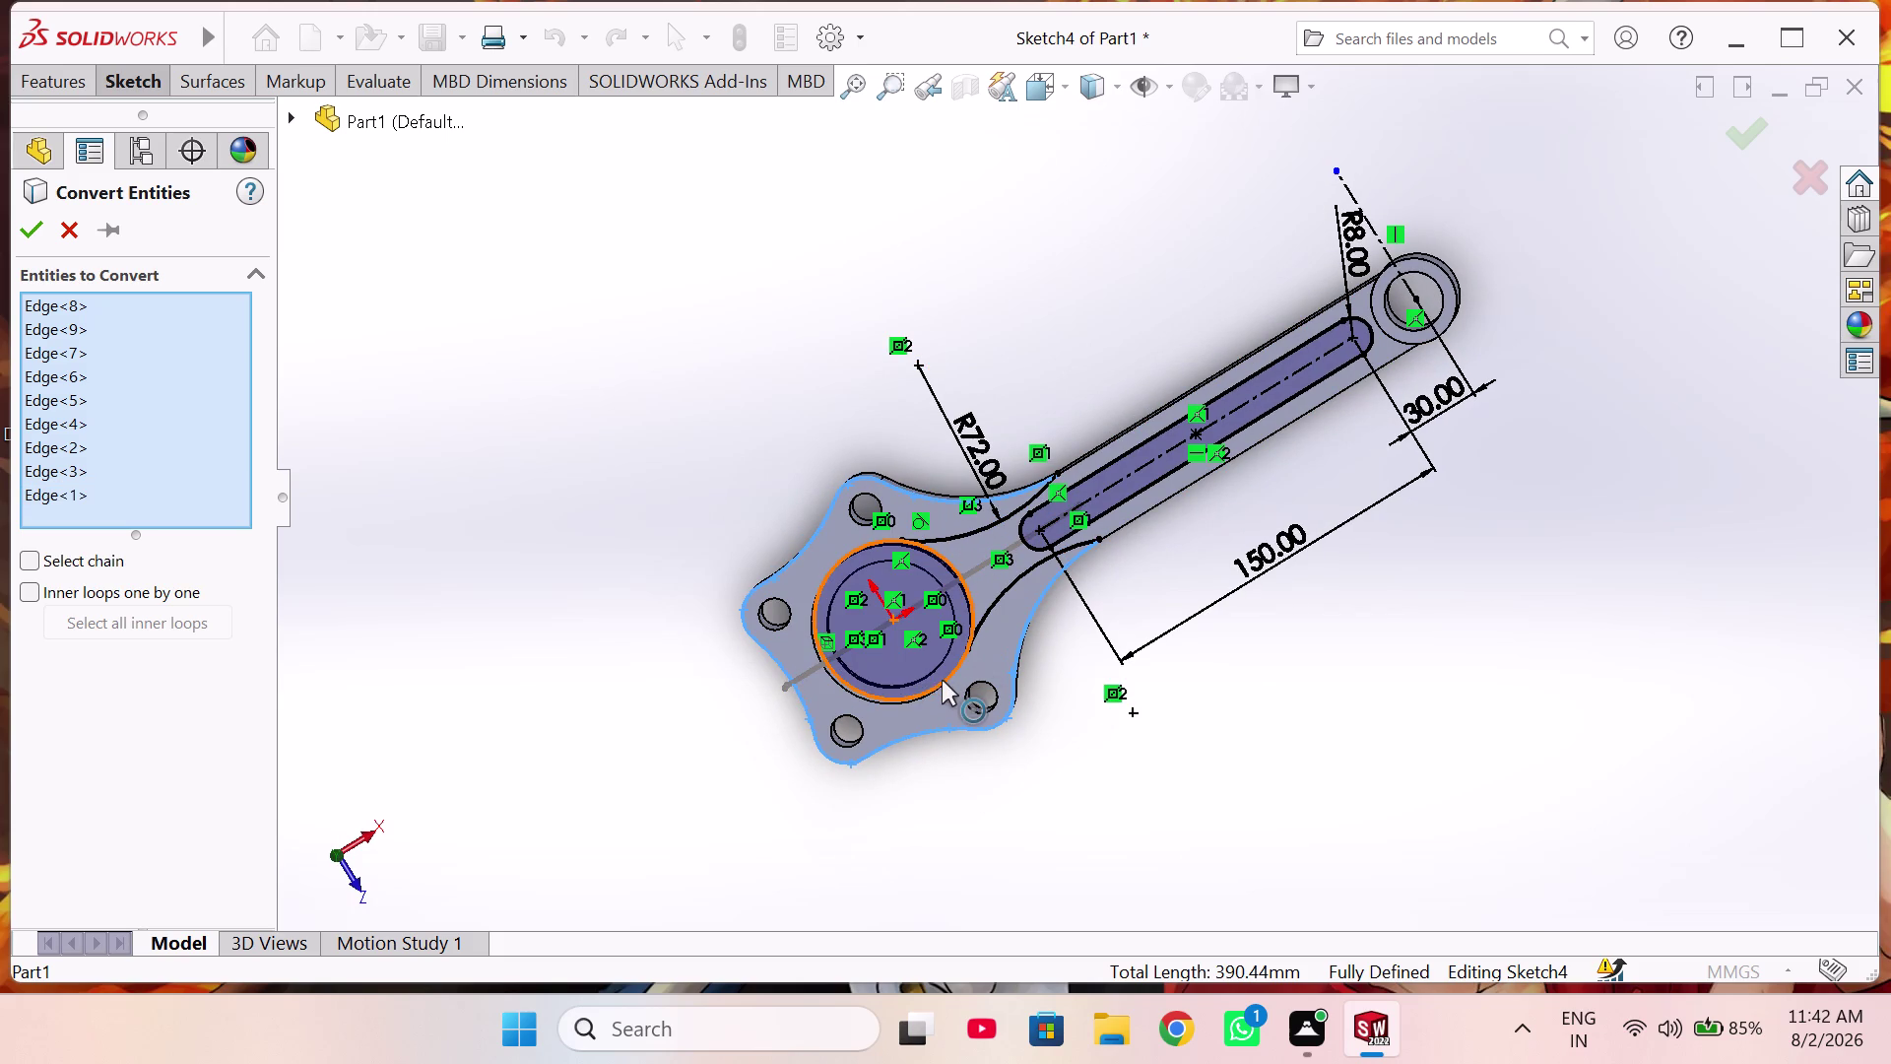
scroll(up, 3)
middle_drag(911, 698, 907, 685)
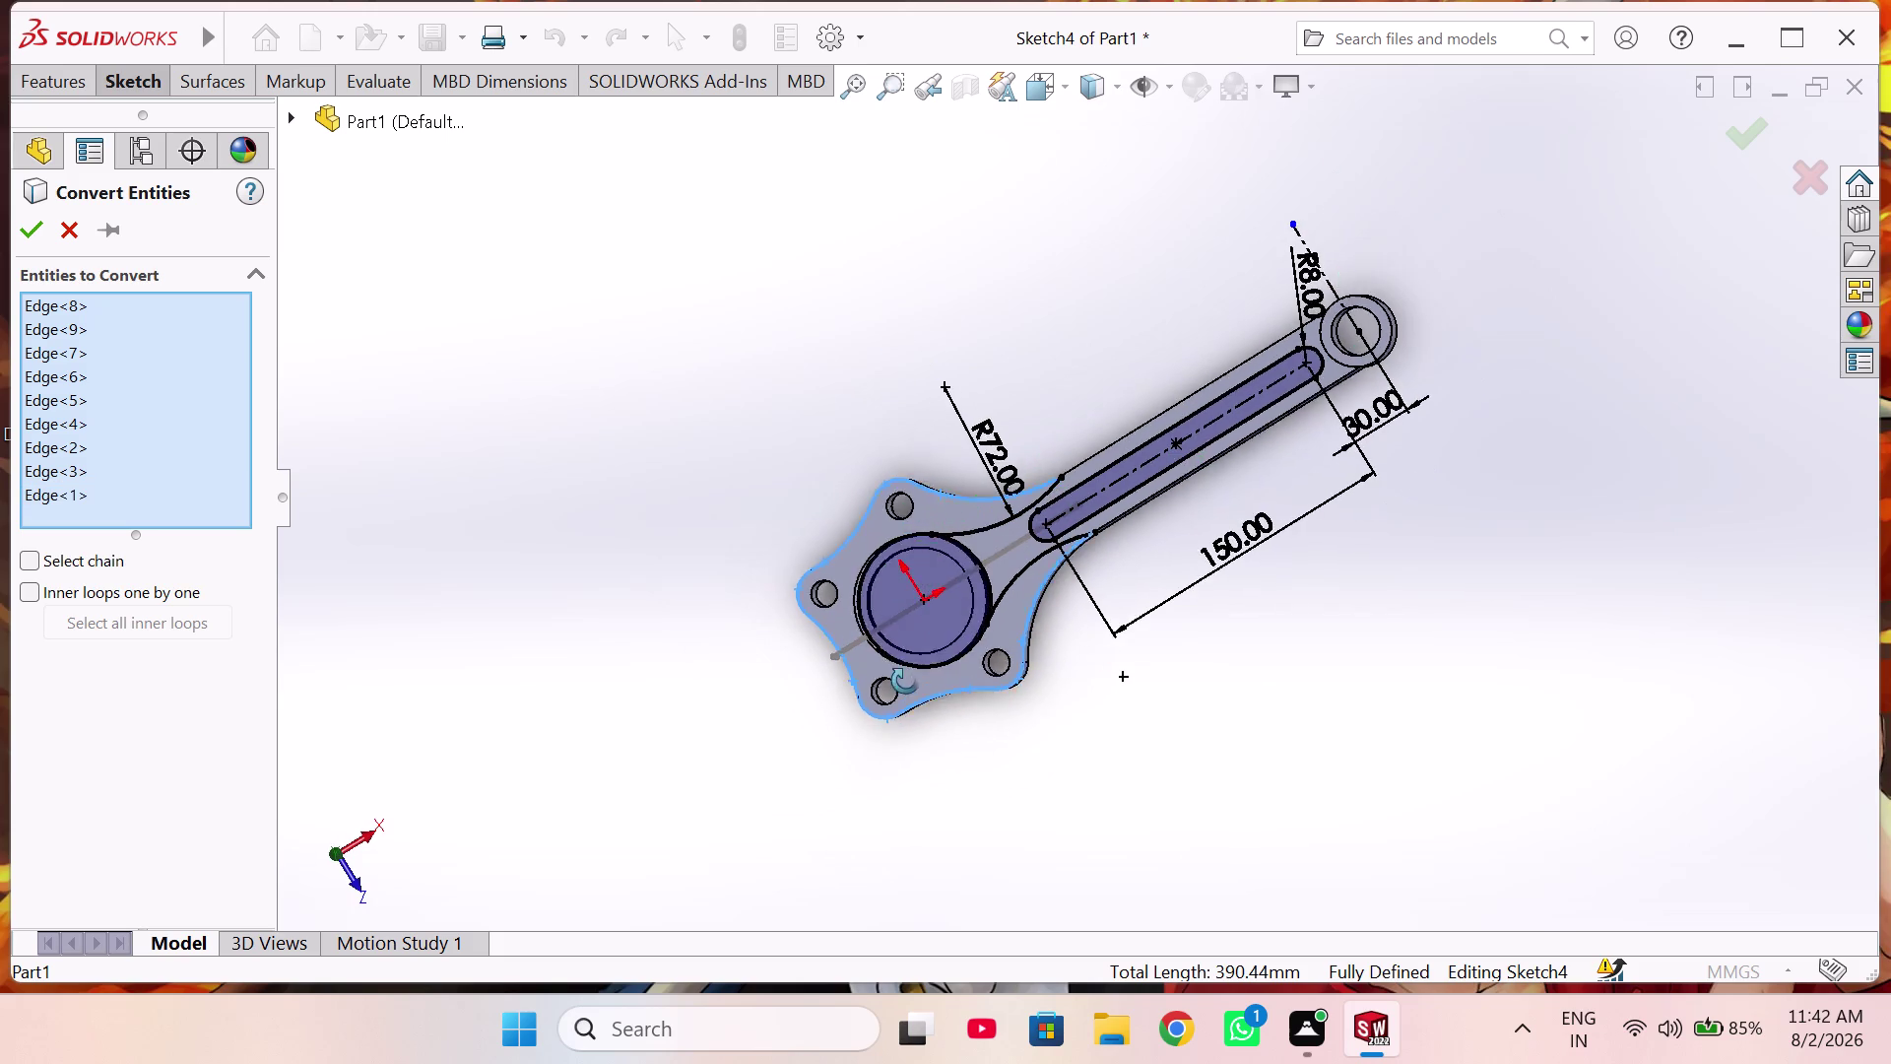
middle_drag(907, 685, 905, 625)
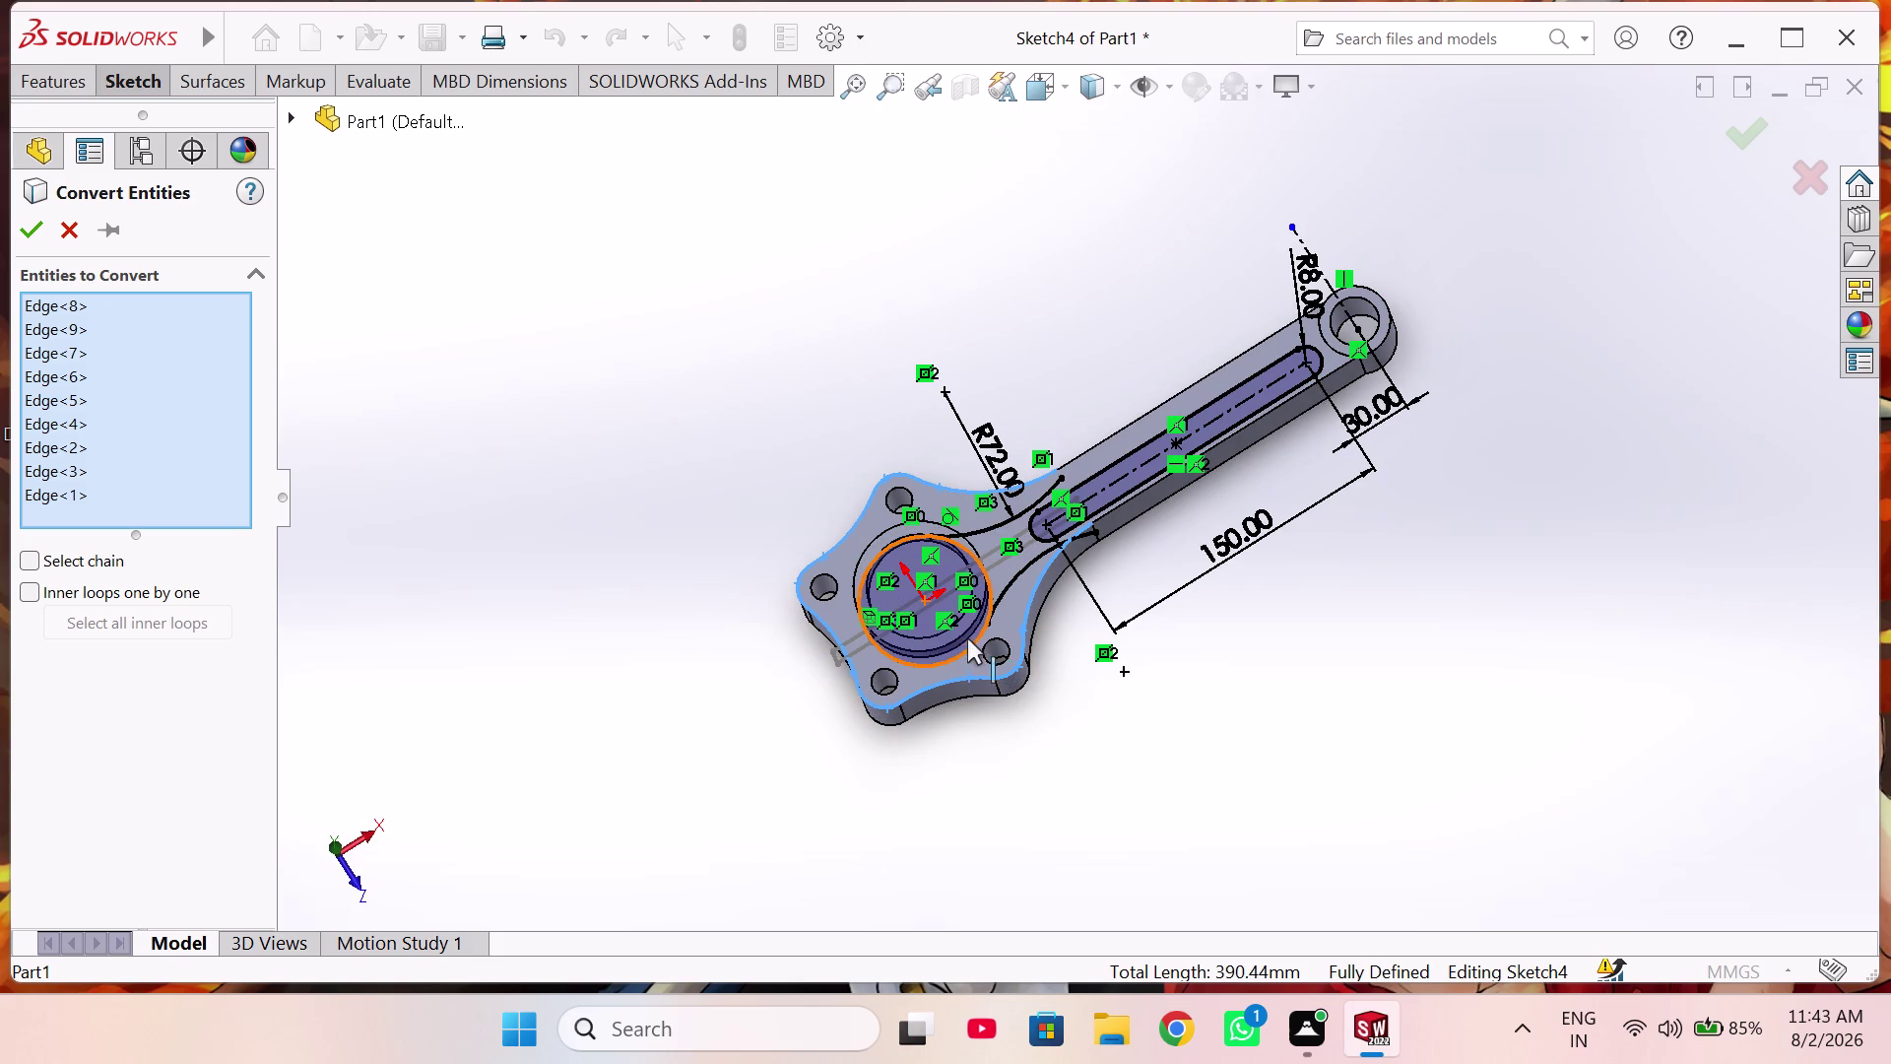
click(978, 646)
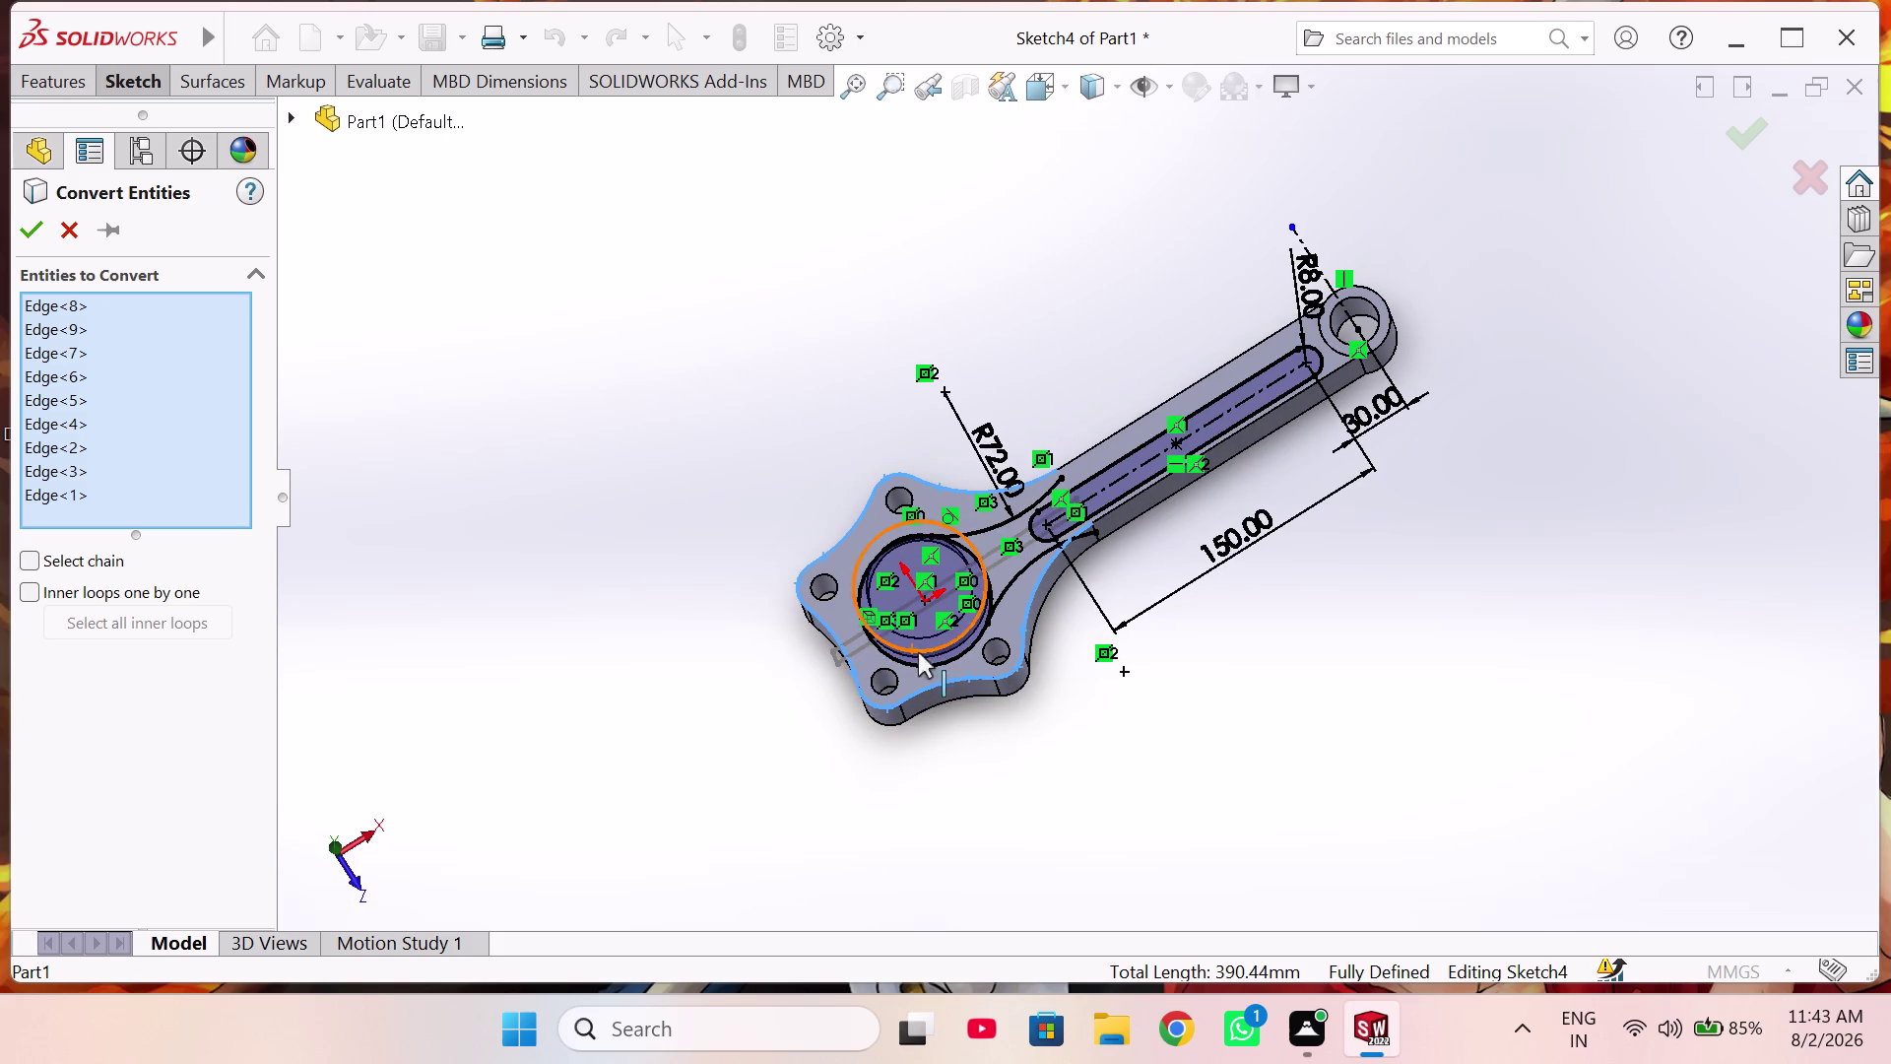
click(26, 231)
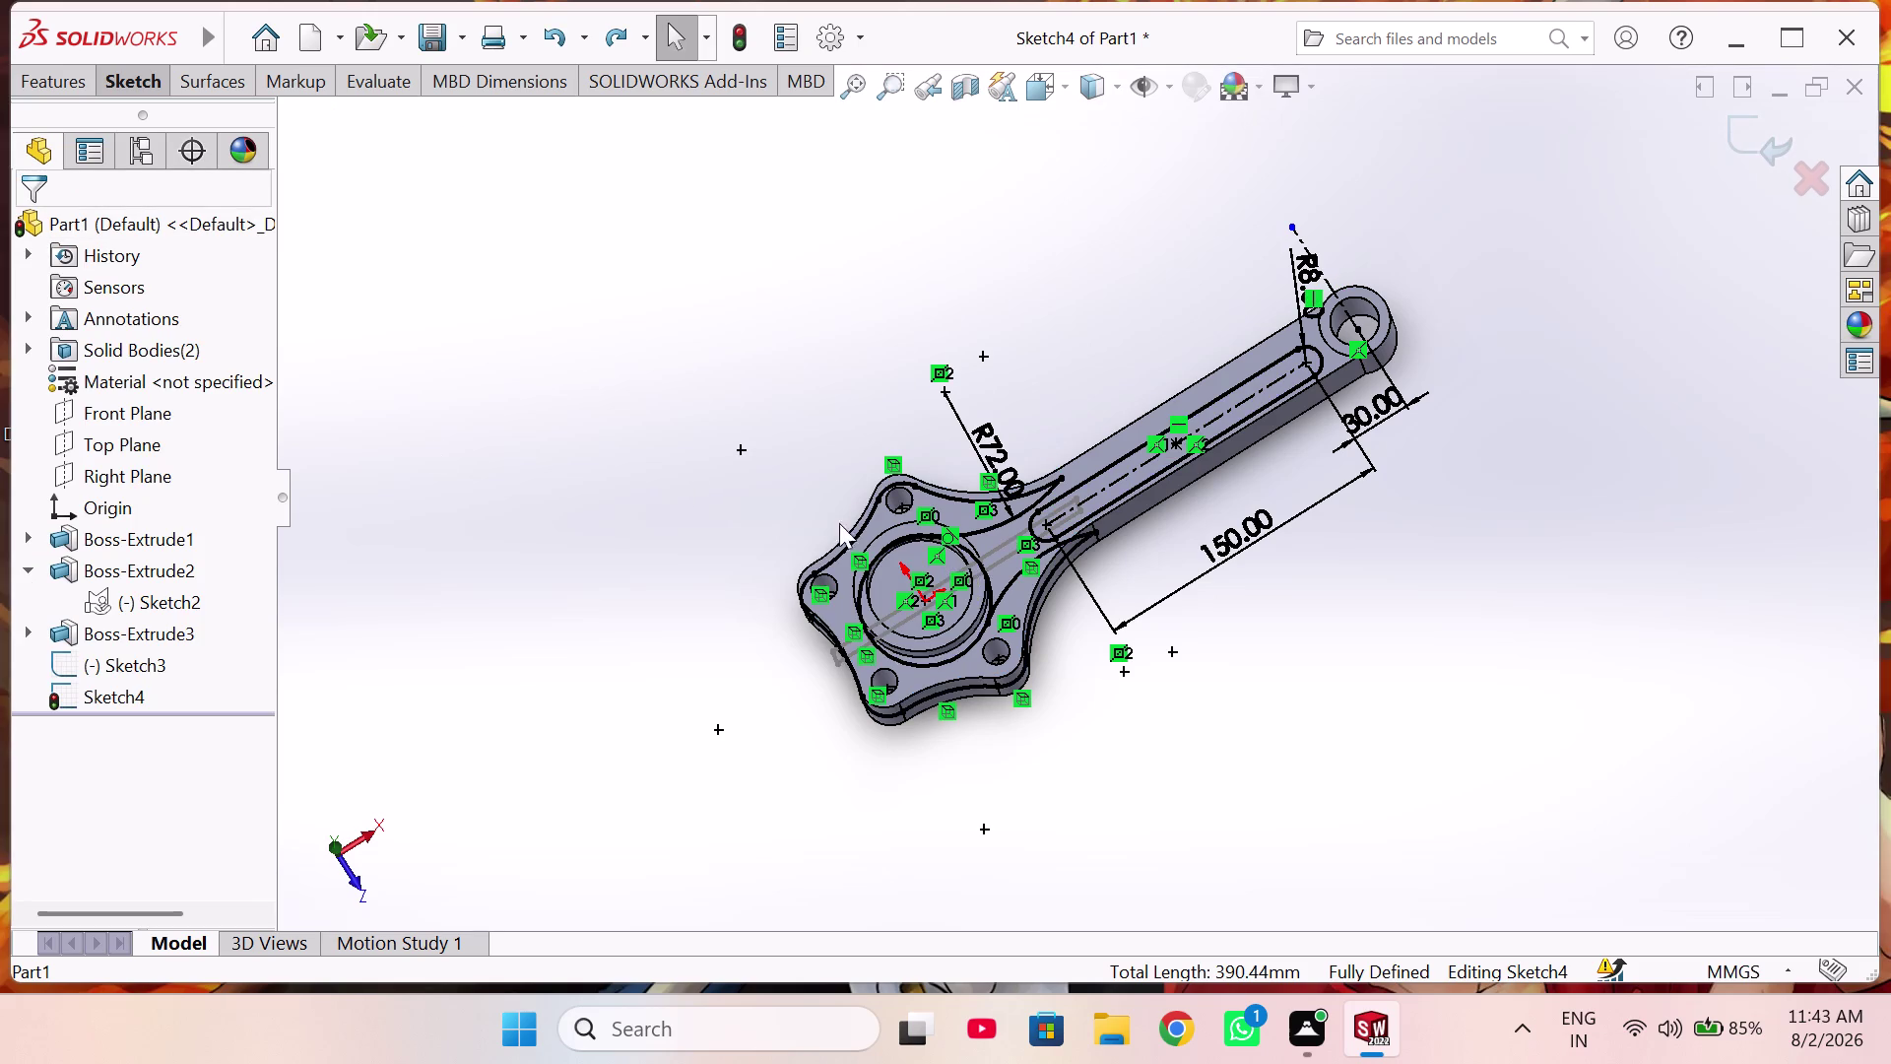
Start a cut-extrude from Sketch4 and select the big-end contour as its region.
middle_drag(816, 509, 846, 564)
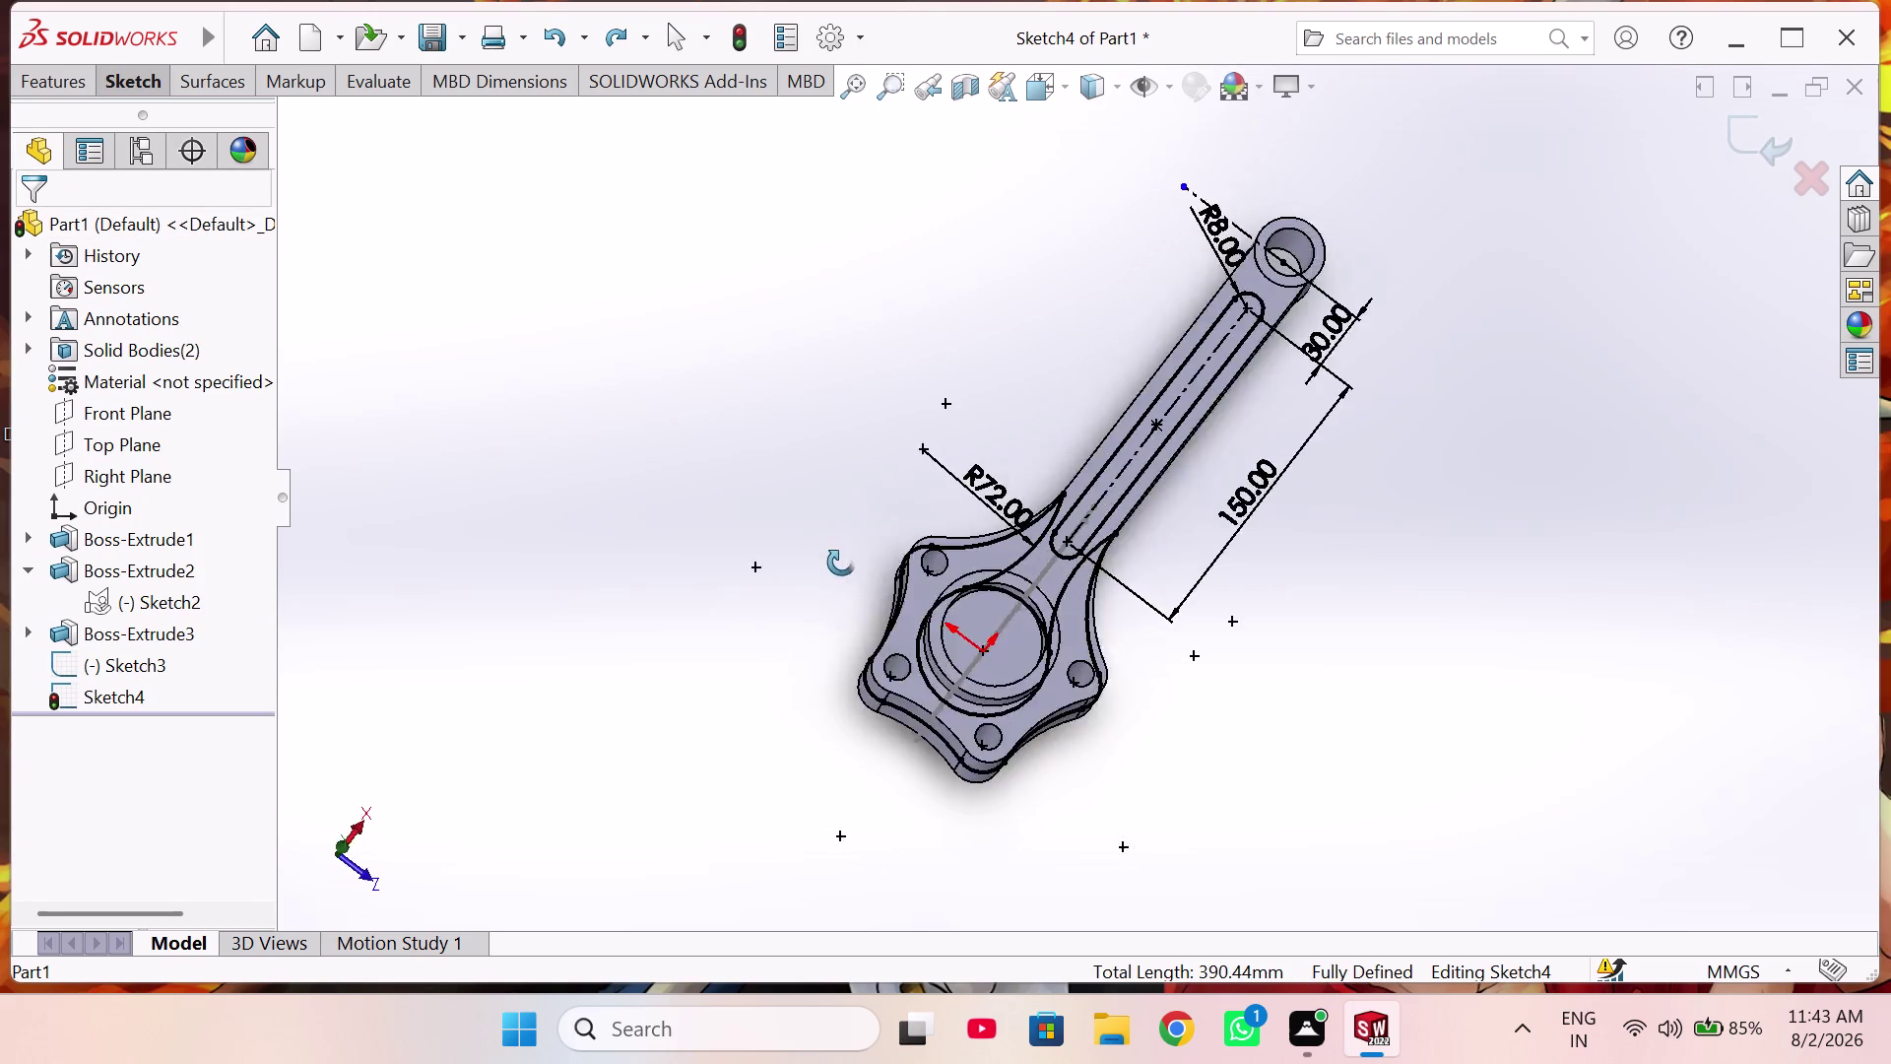
middle_drag(846, 564, 772, 539)
click(82, 82)
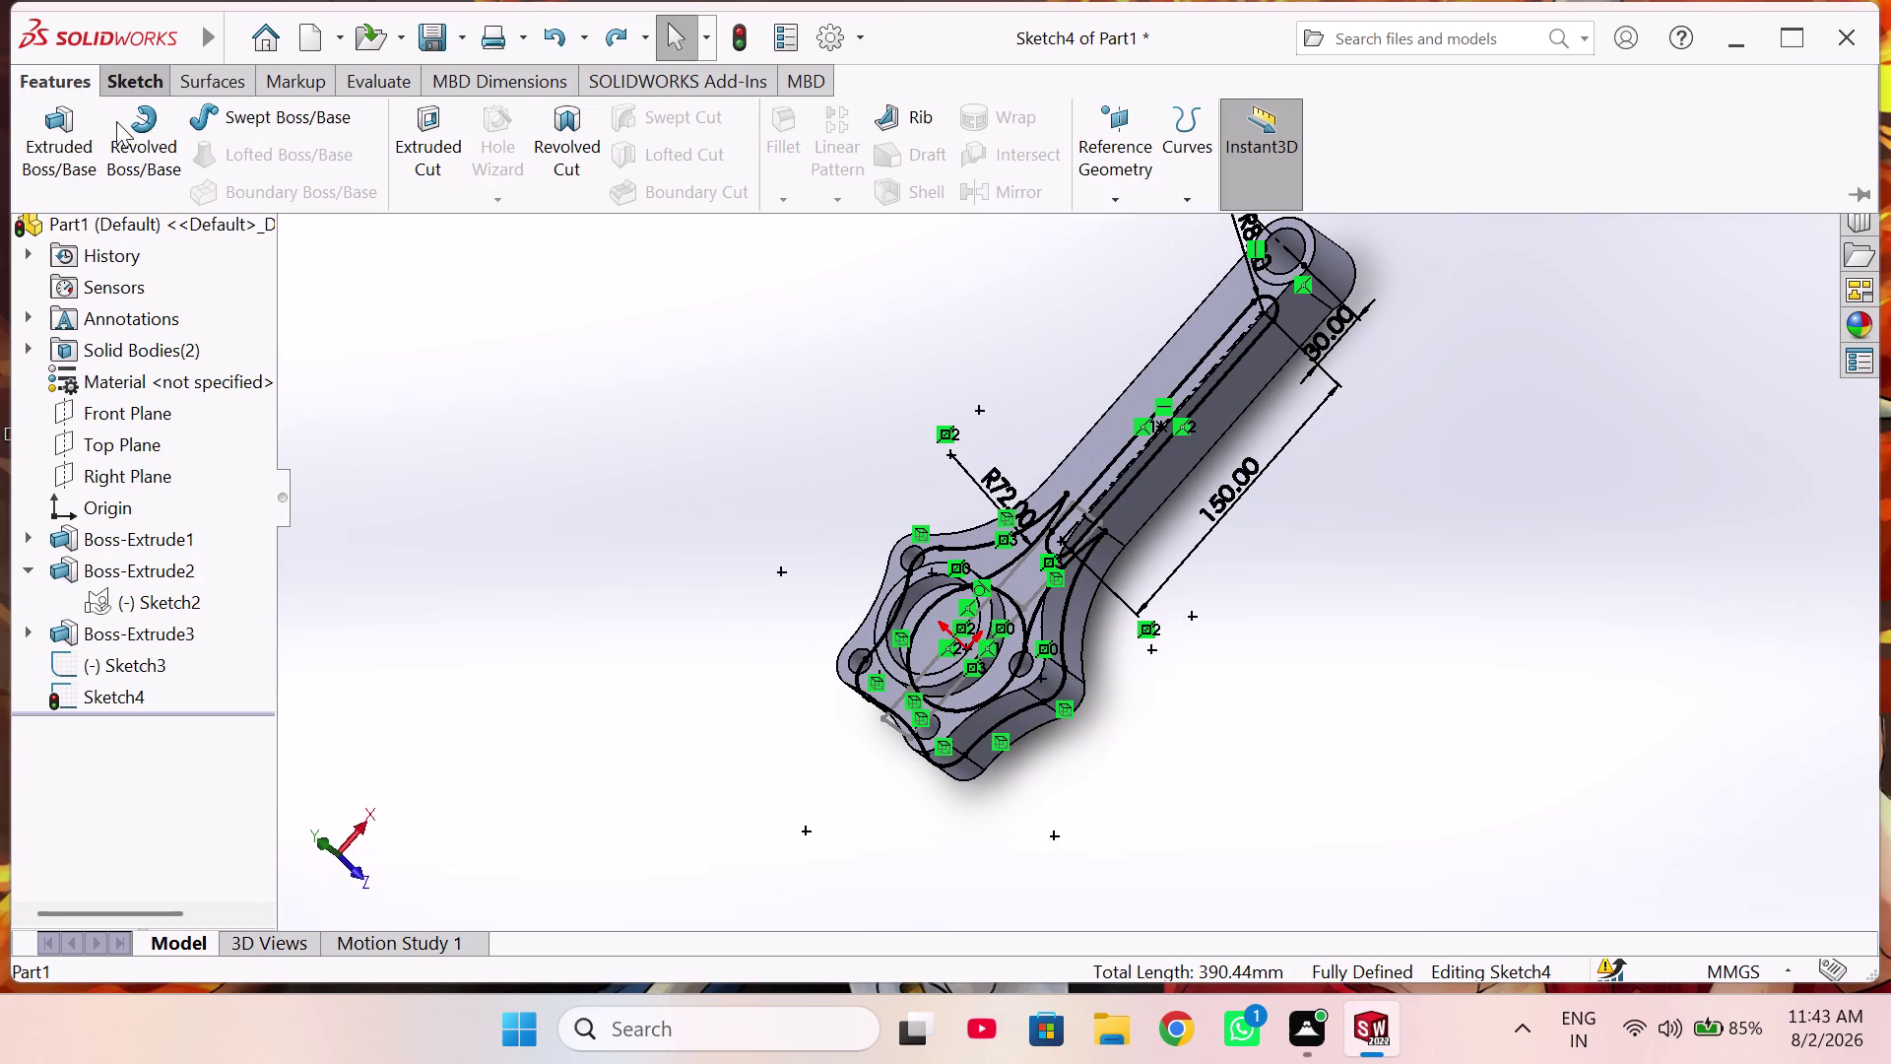
click(433, 177)
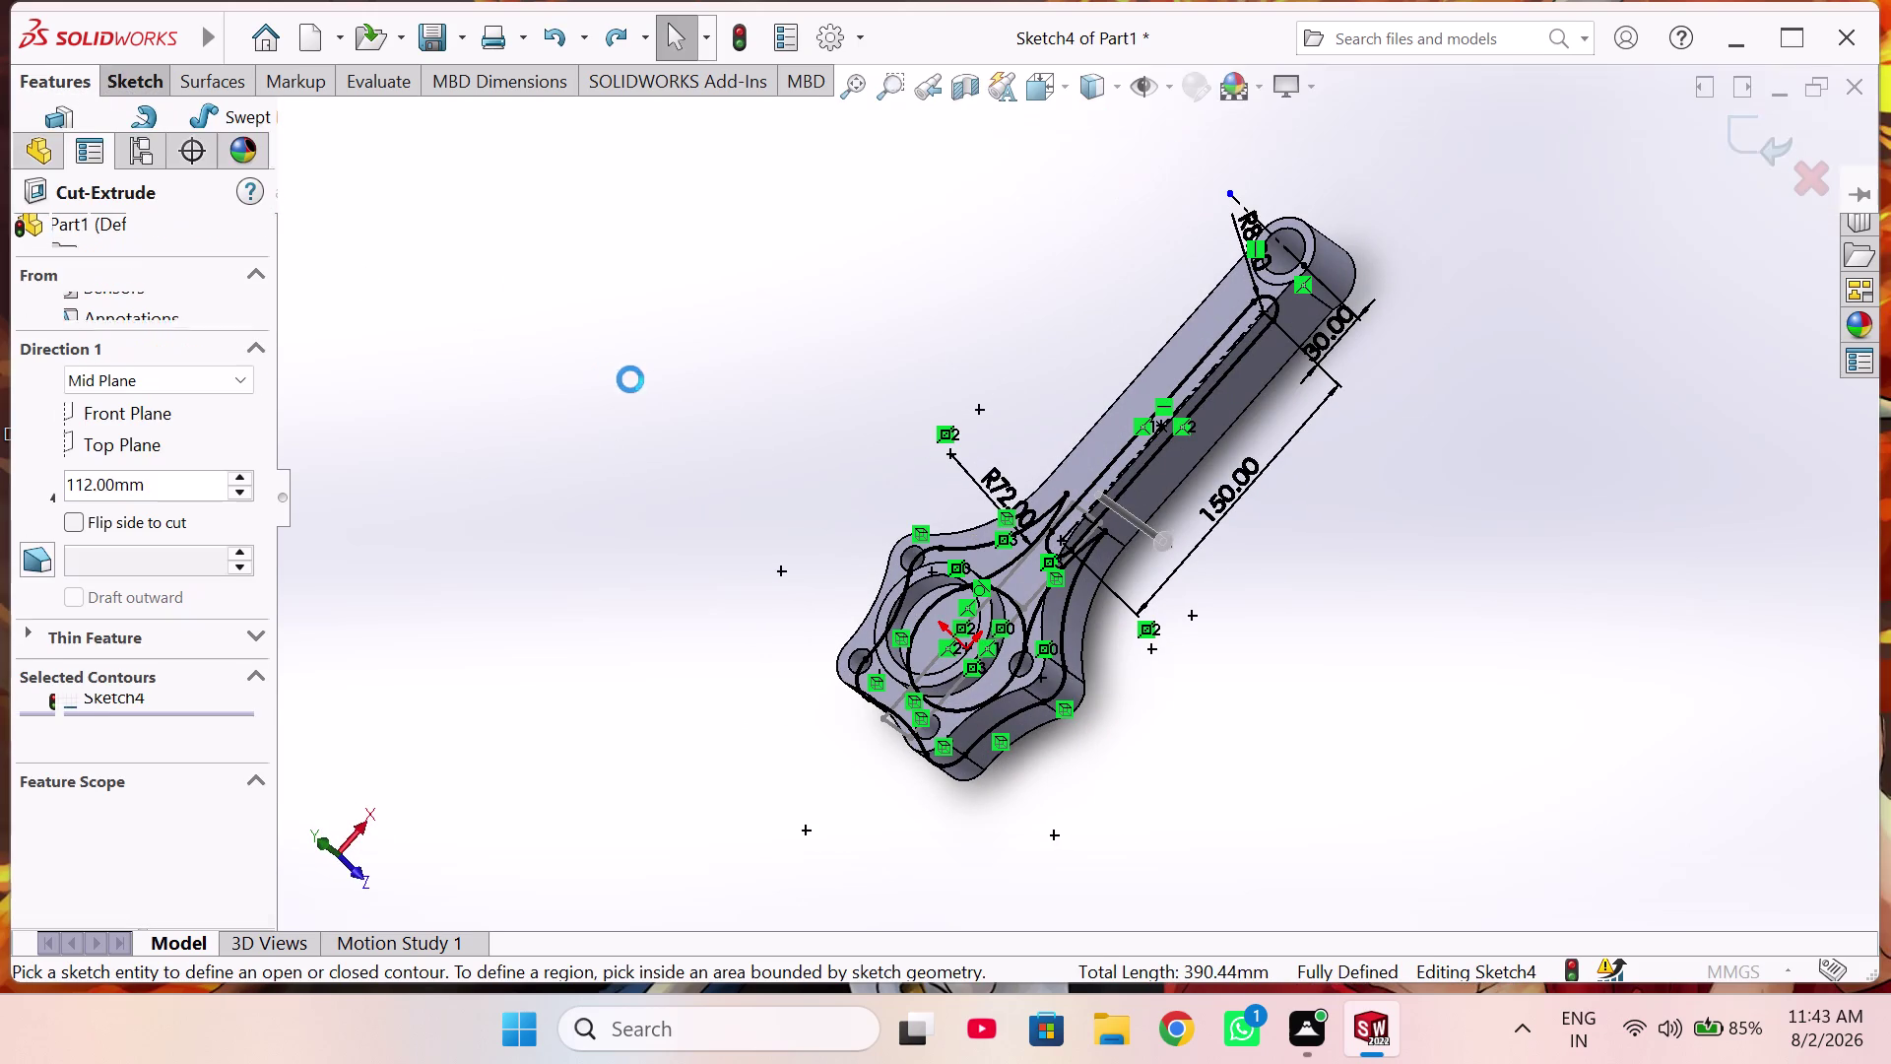
middle_drag(752, 539, 868, 631)
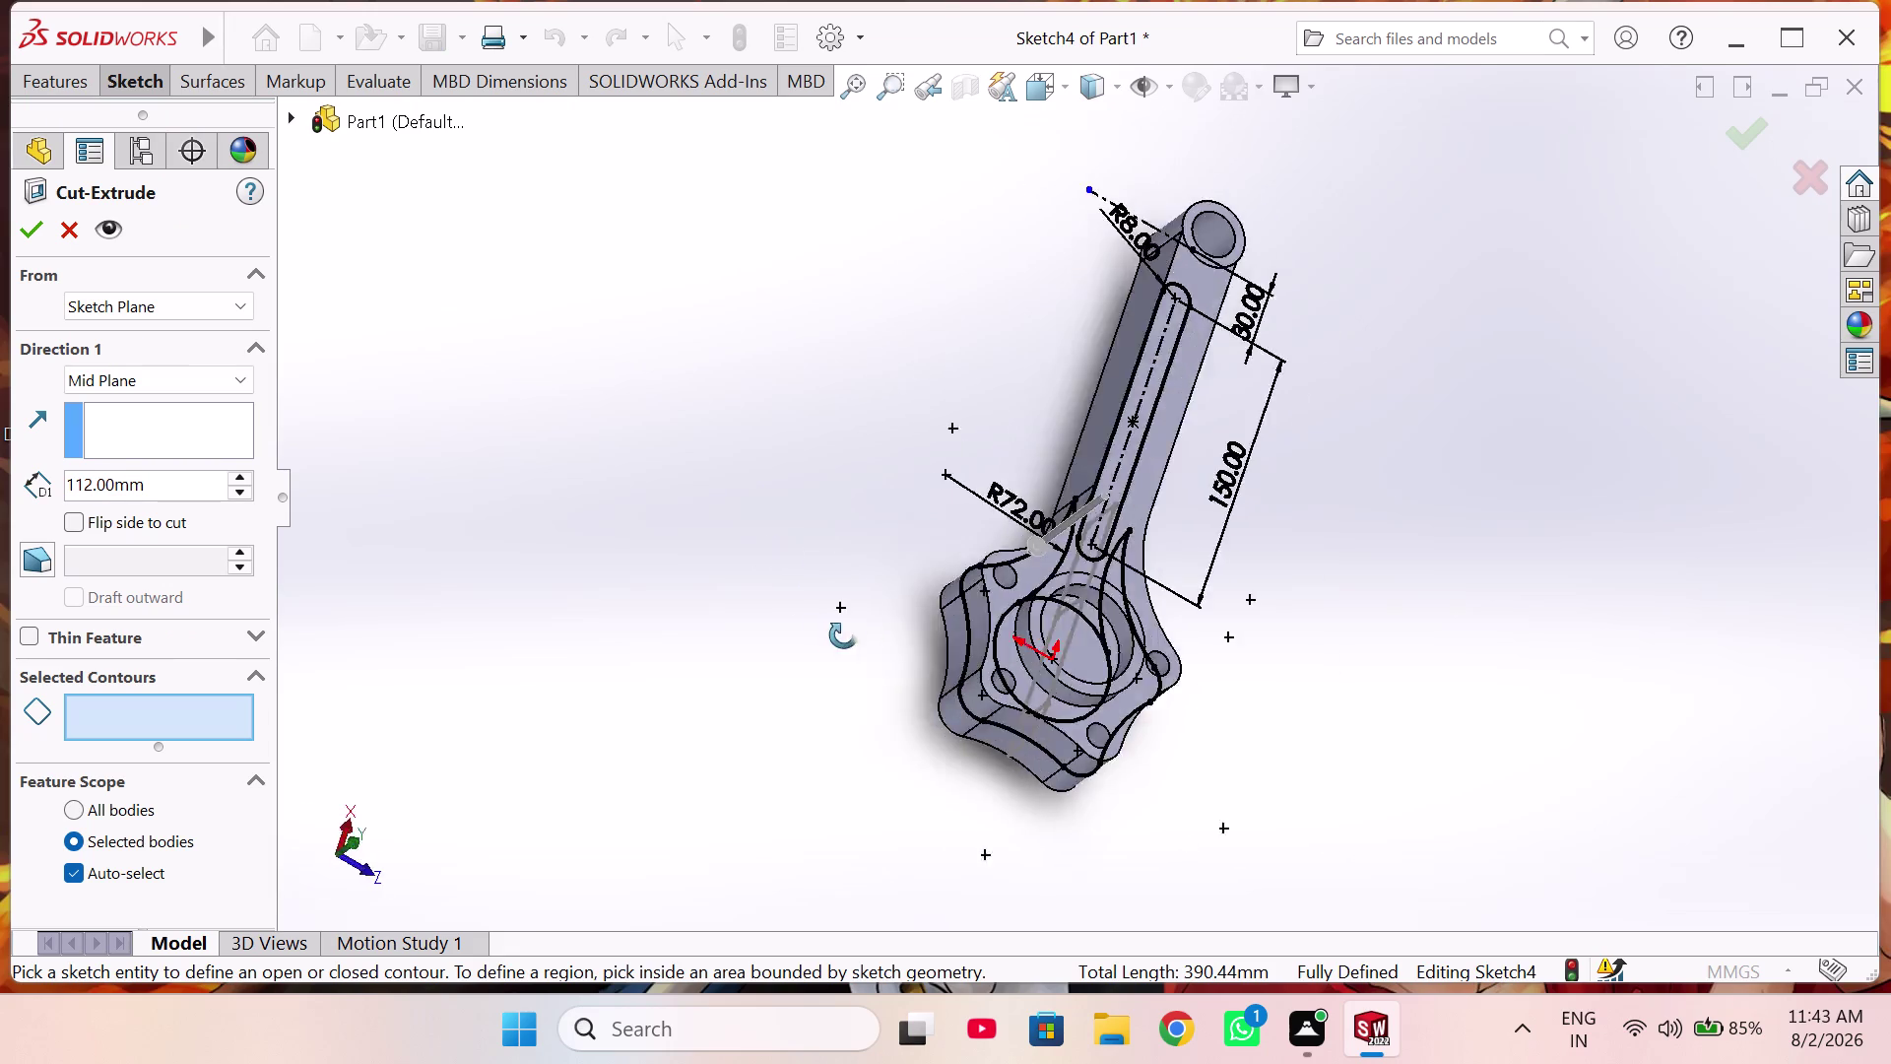
middle_drag(868, 631, 785, 633)
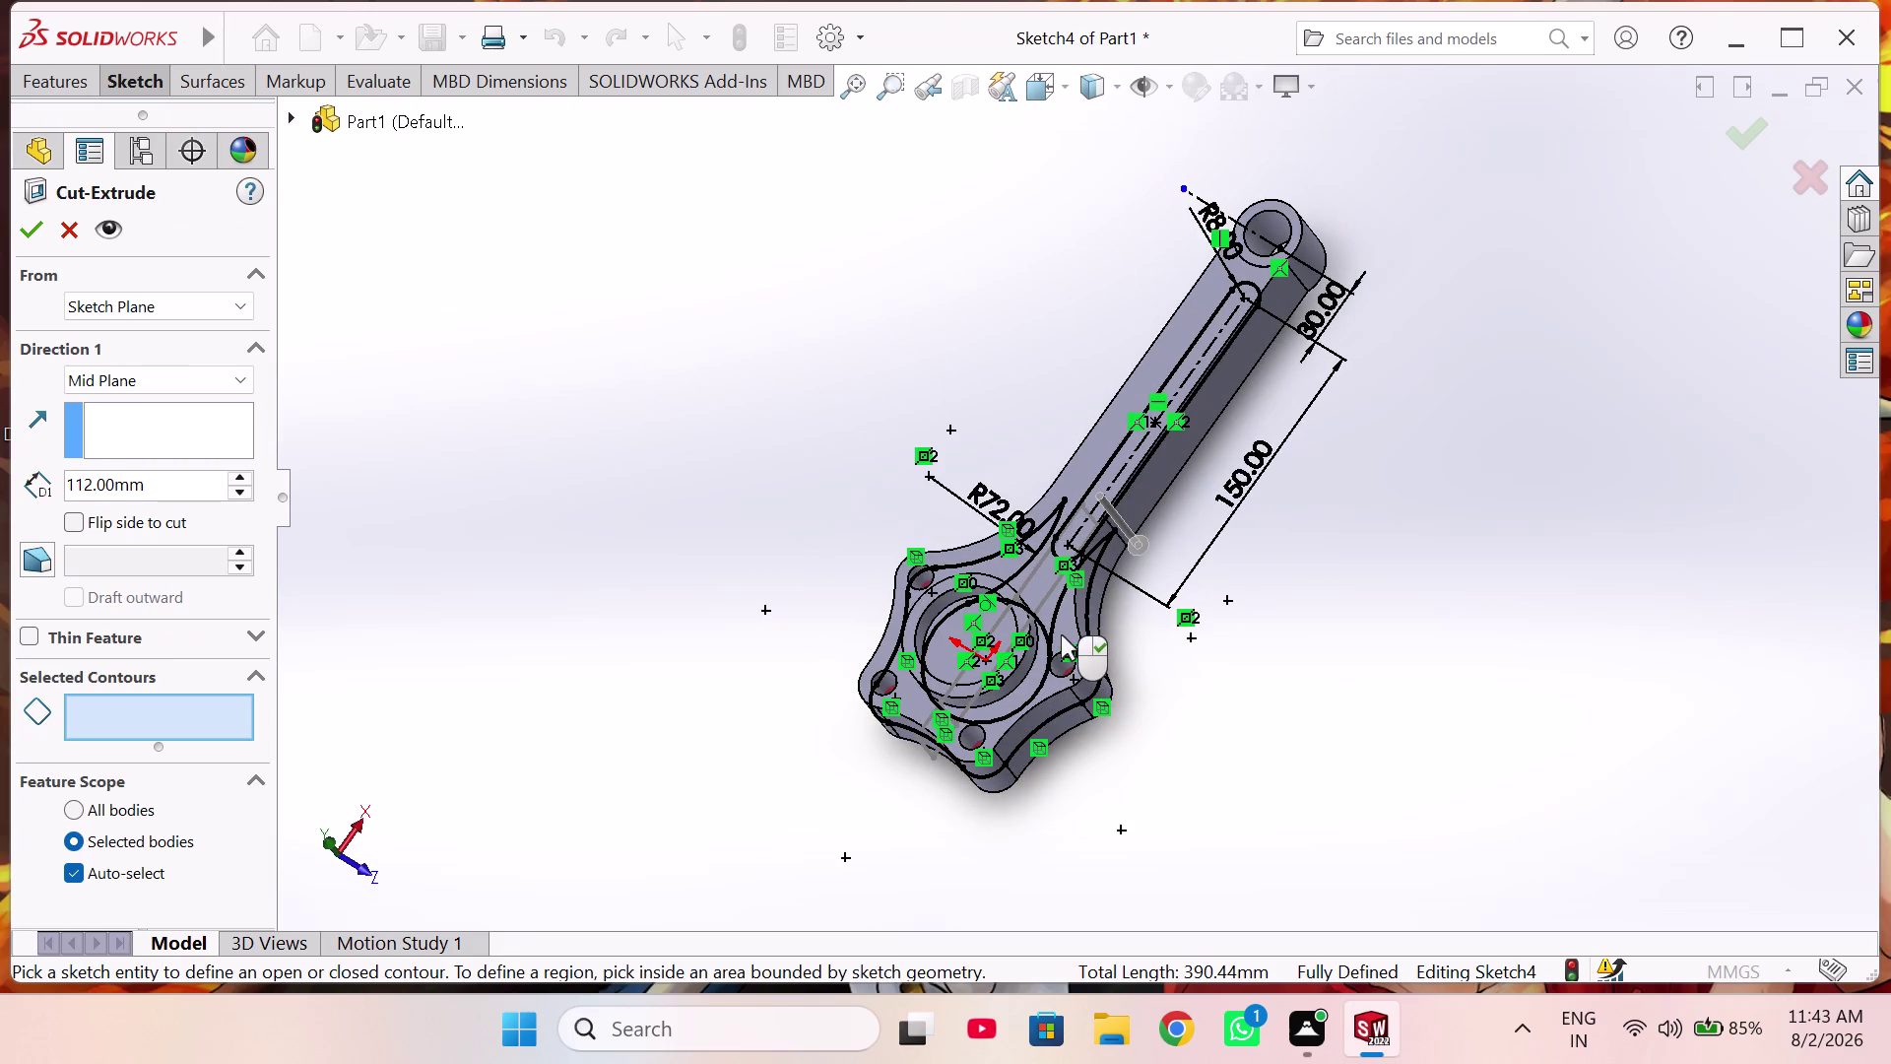
scroll(down, 3)
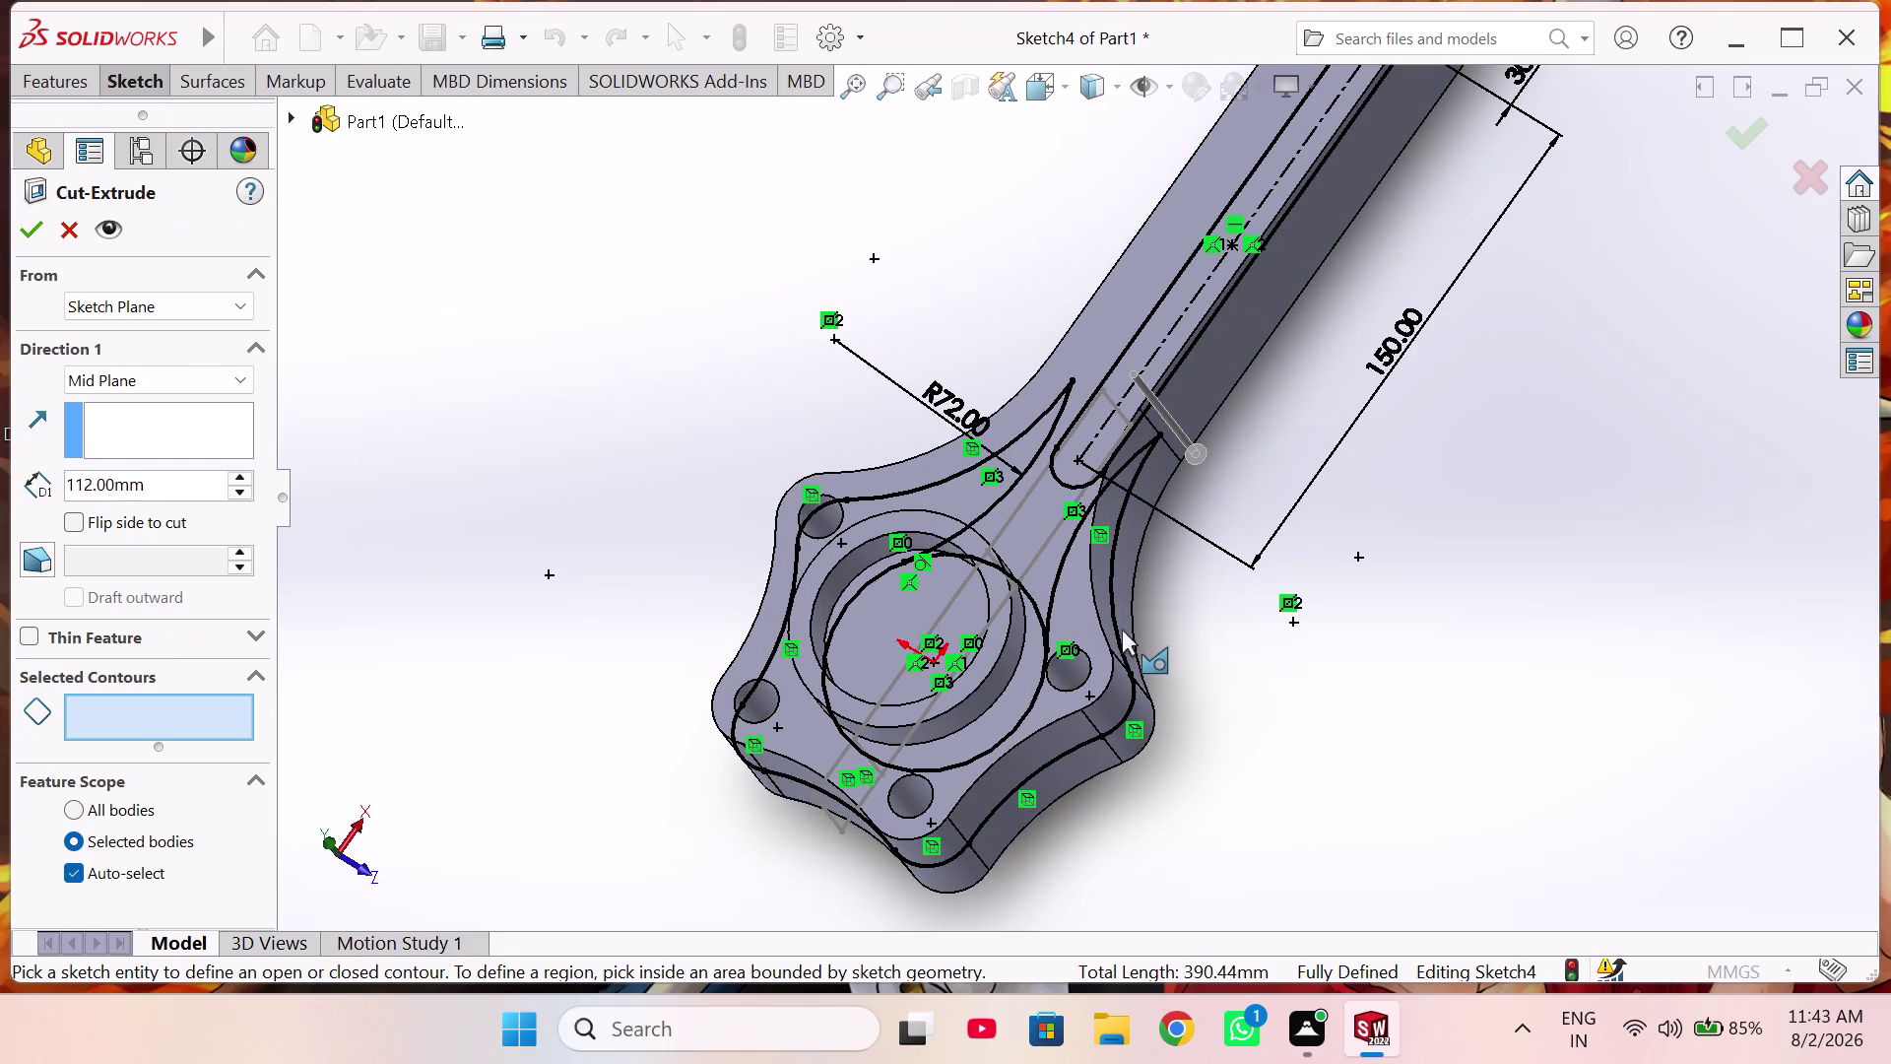
click(1118, 629)
scroll(up, 3)
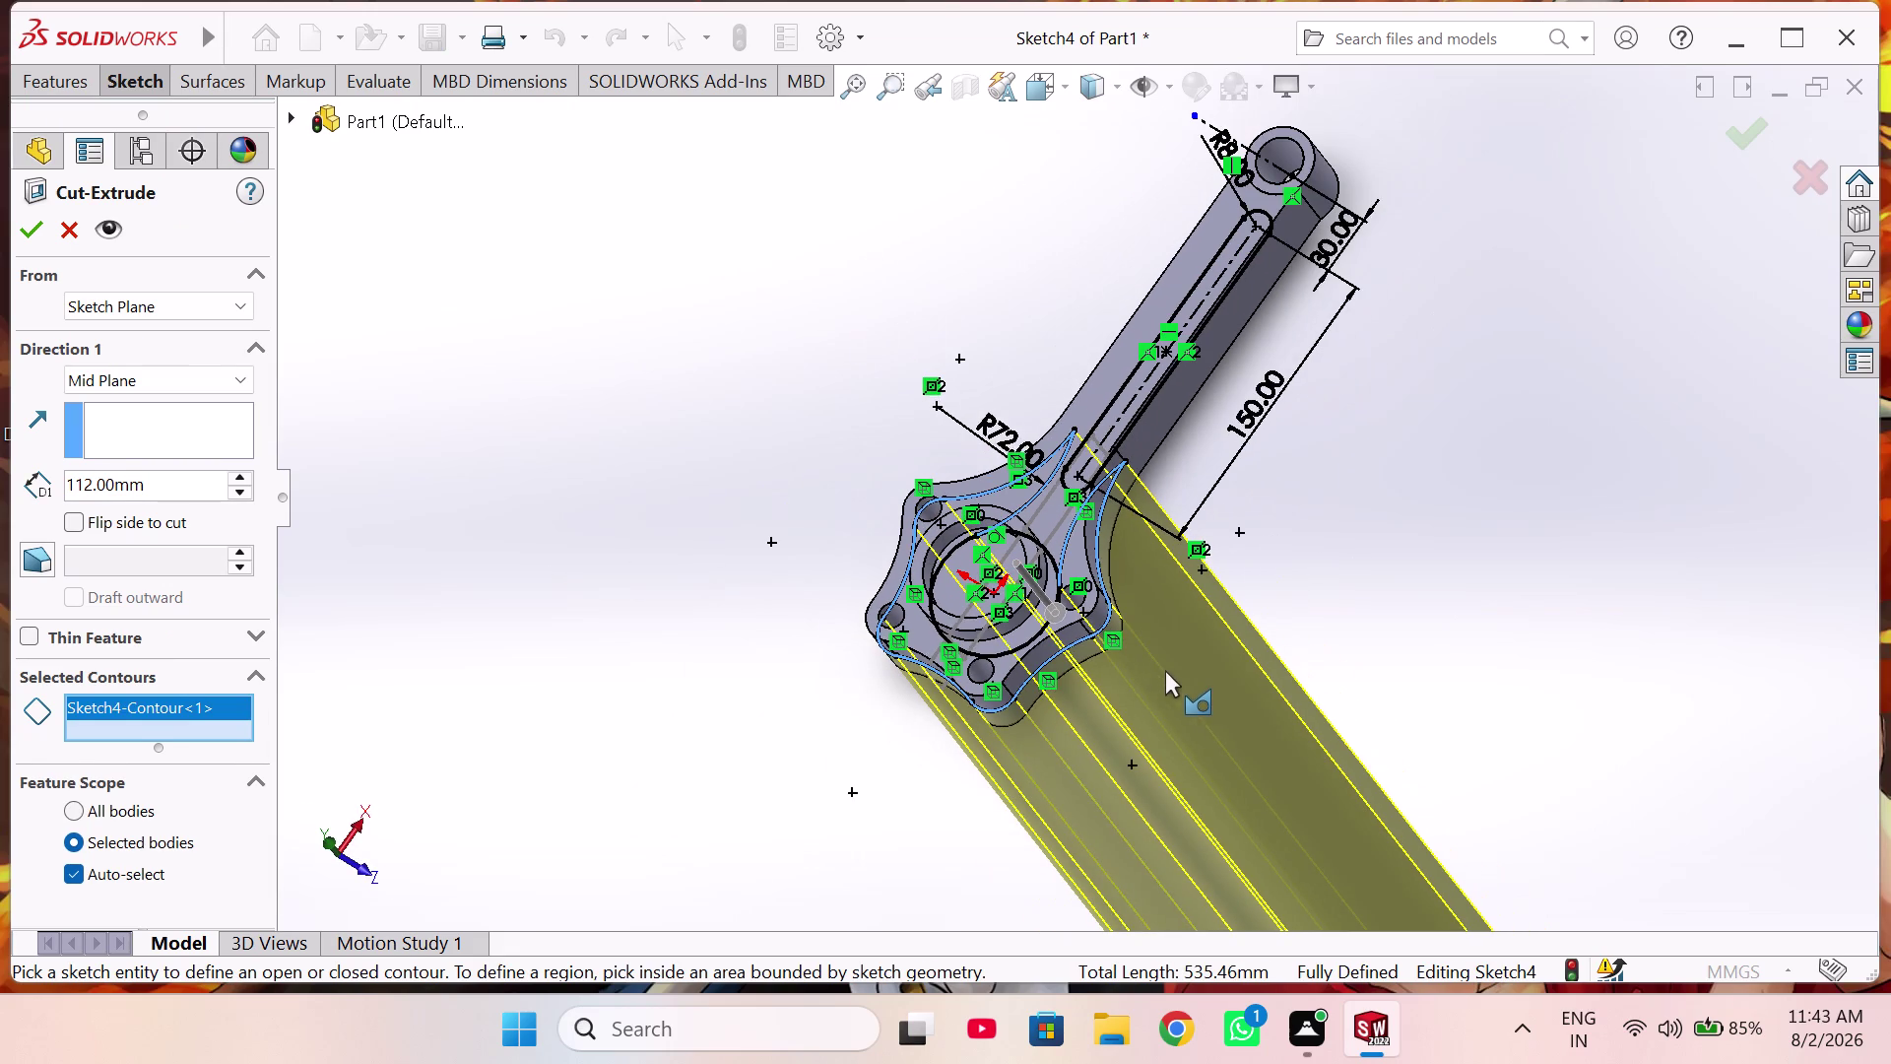
click(234, 498)
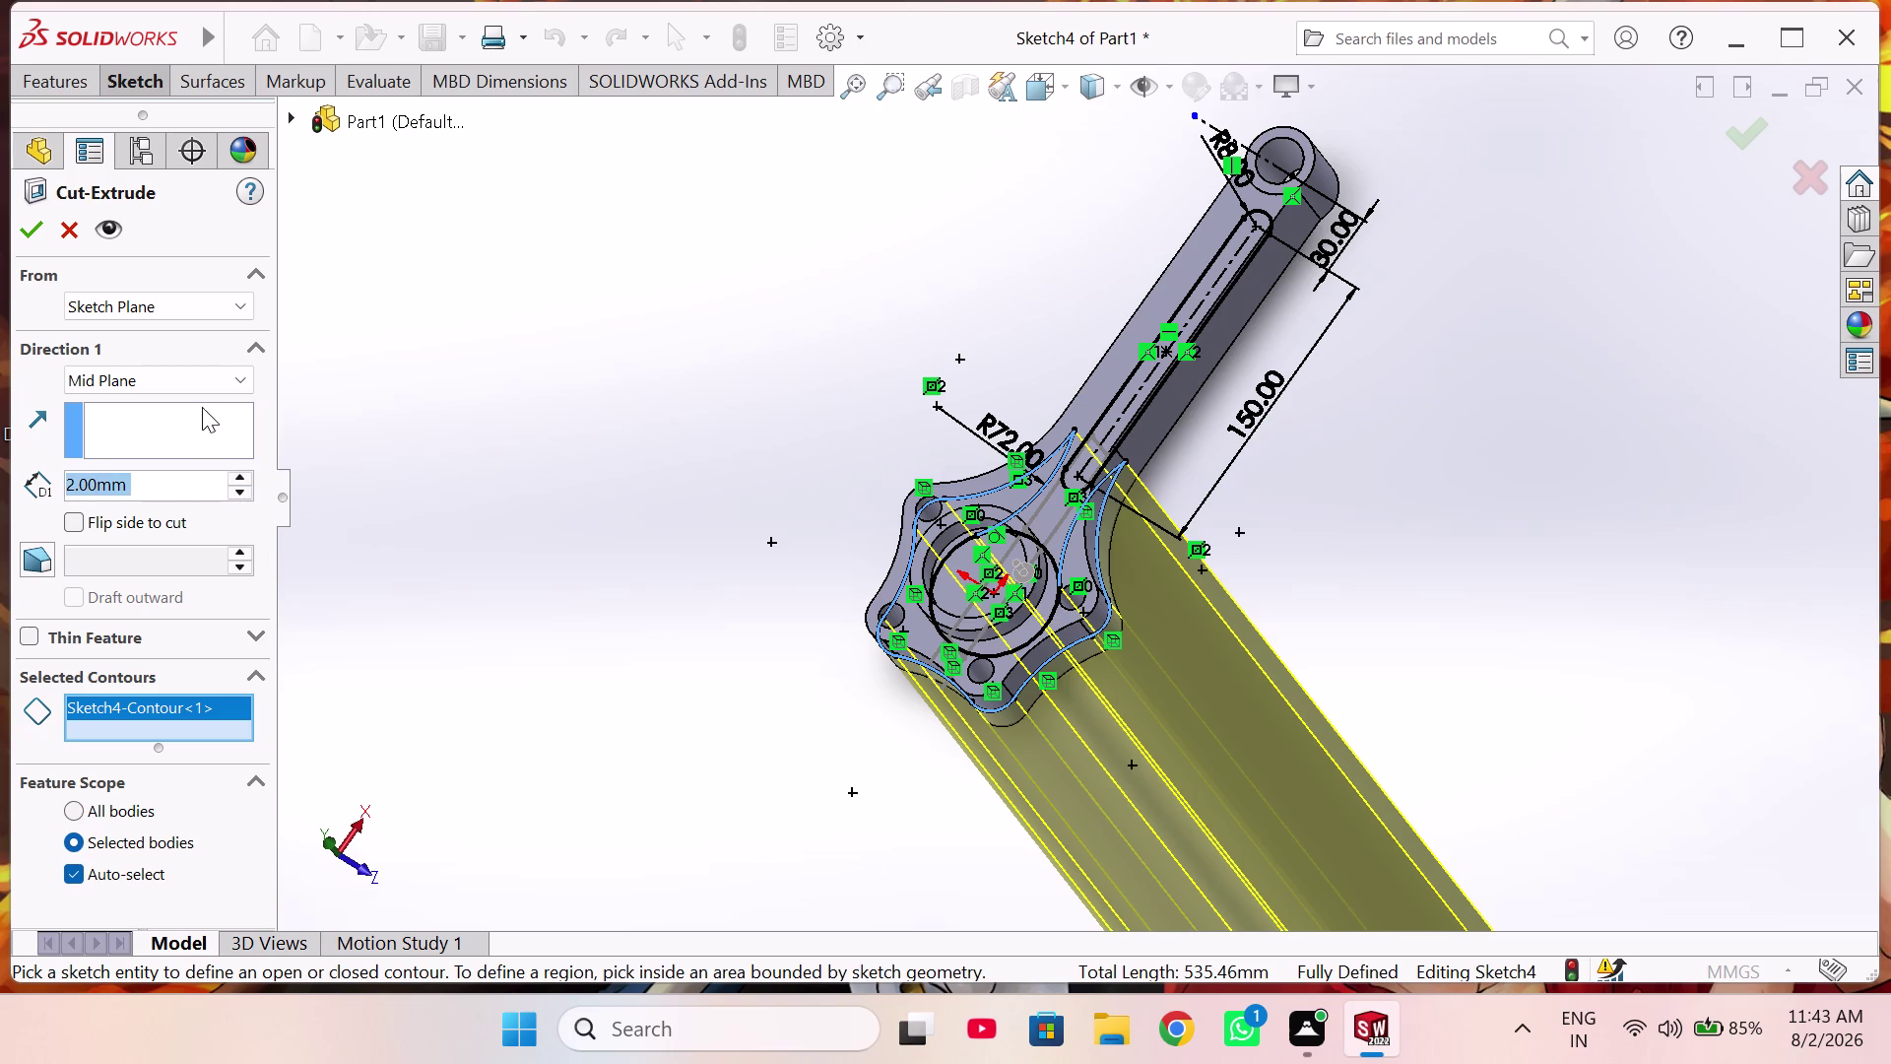
Add the inner region of Sketch4 to the cut's selected contours.
middle_drag(732, 610, 551, 566)
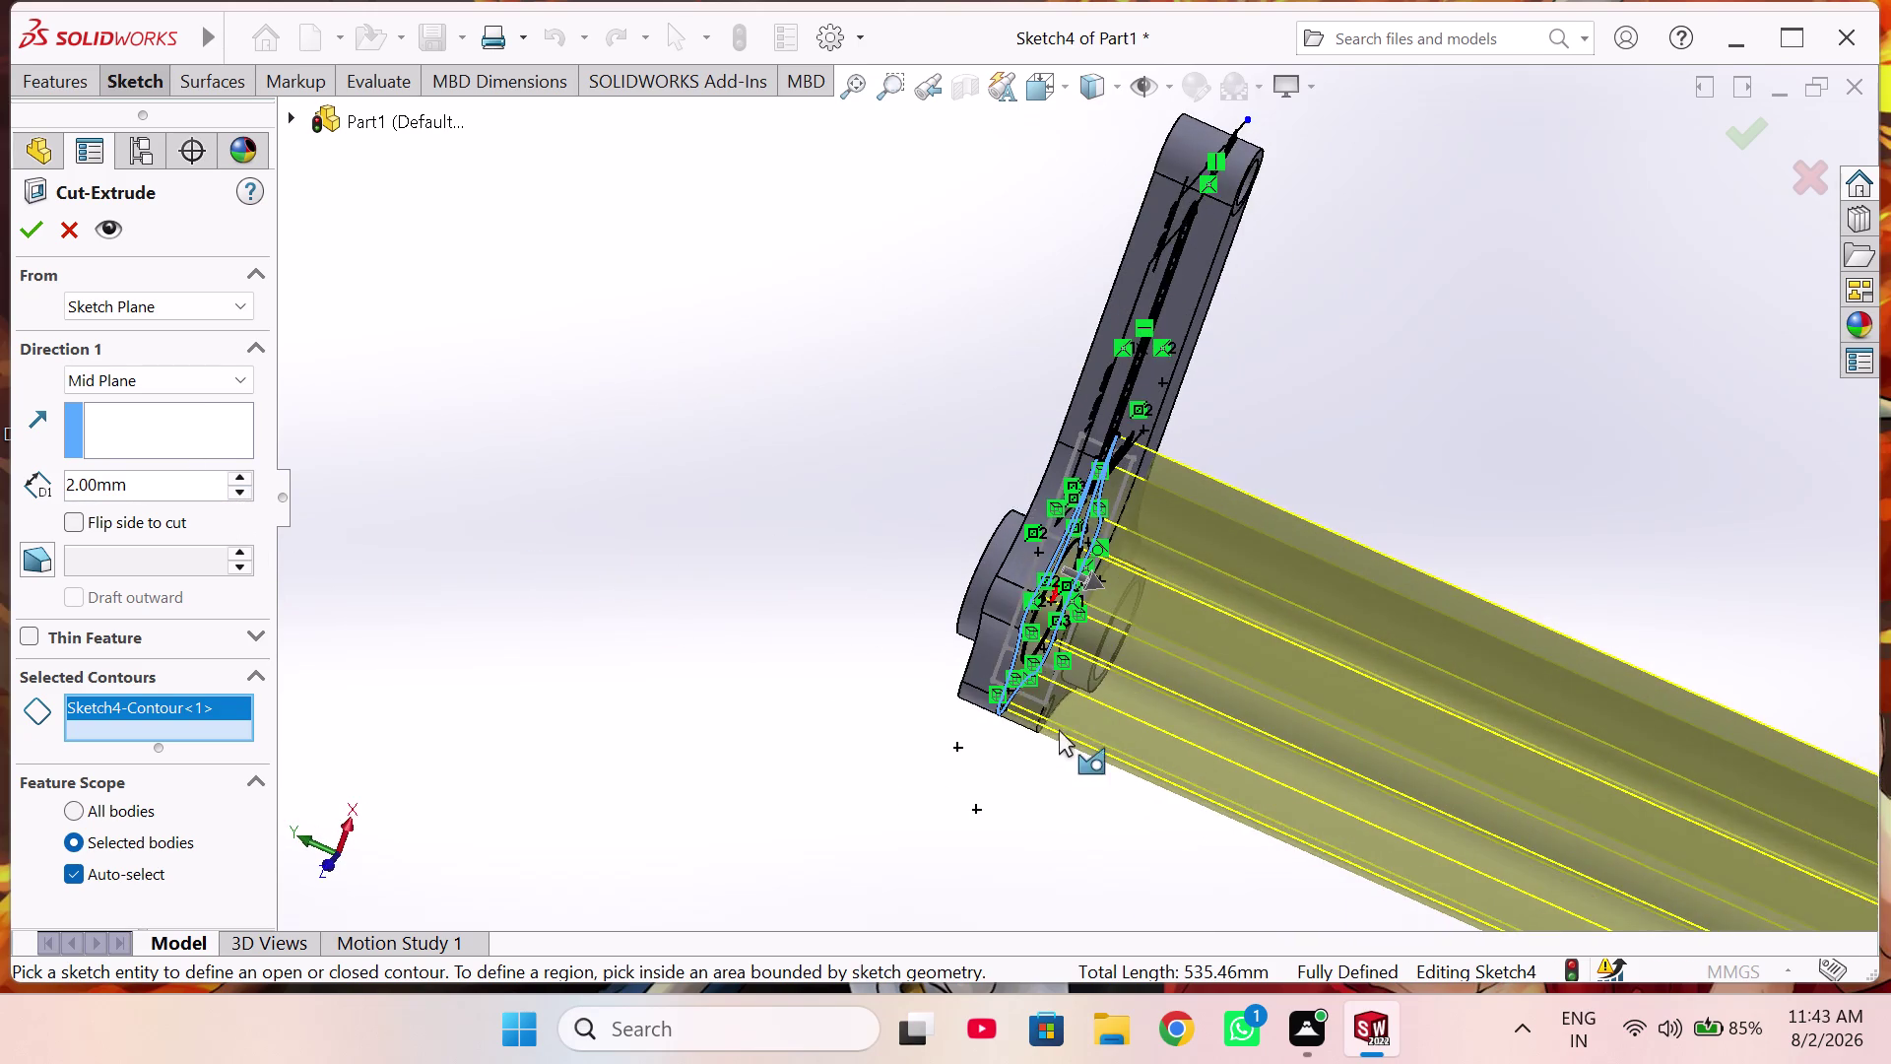
scroll(up, 3)
scroll(down, 3)
scroll(down, 3)
middle_drag(1055, 552, 1065, 555)
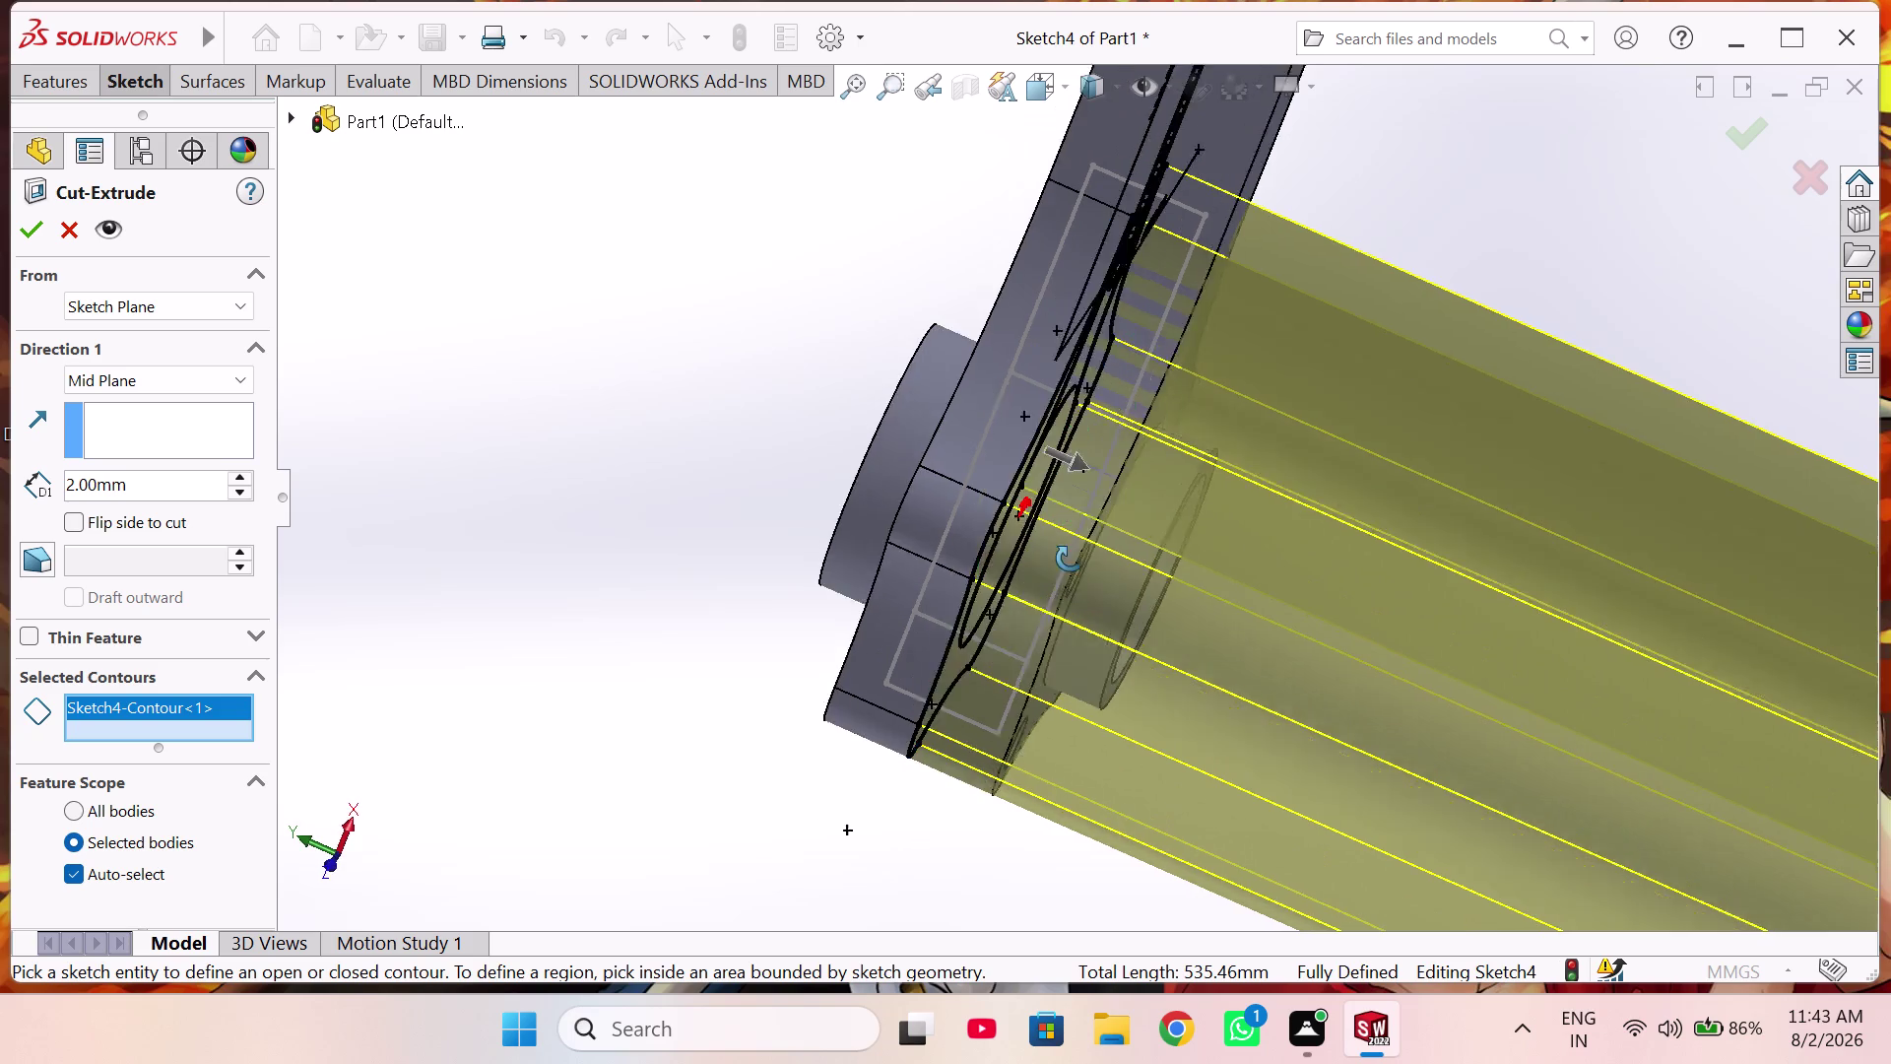
middle_drag(1066, 556, 1279, 667)
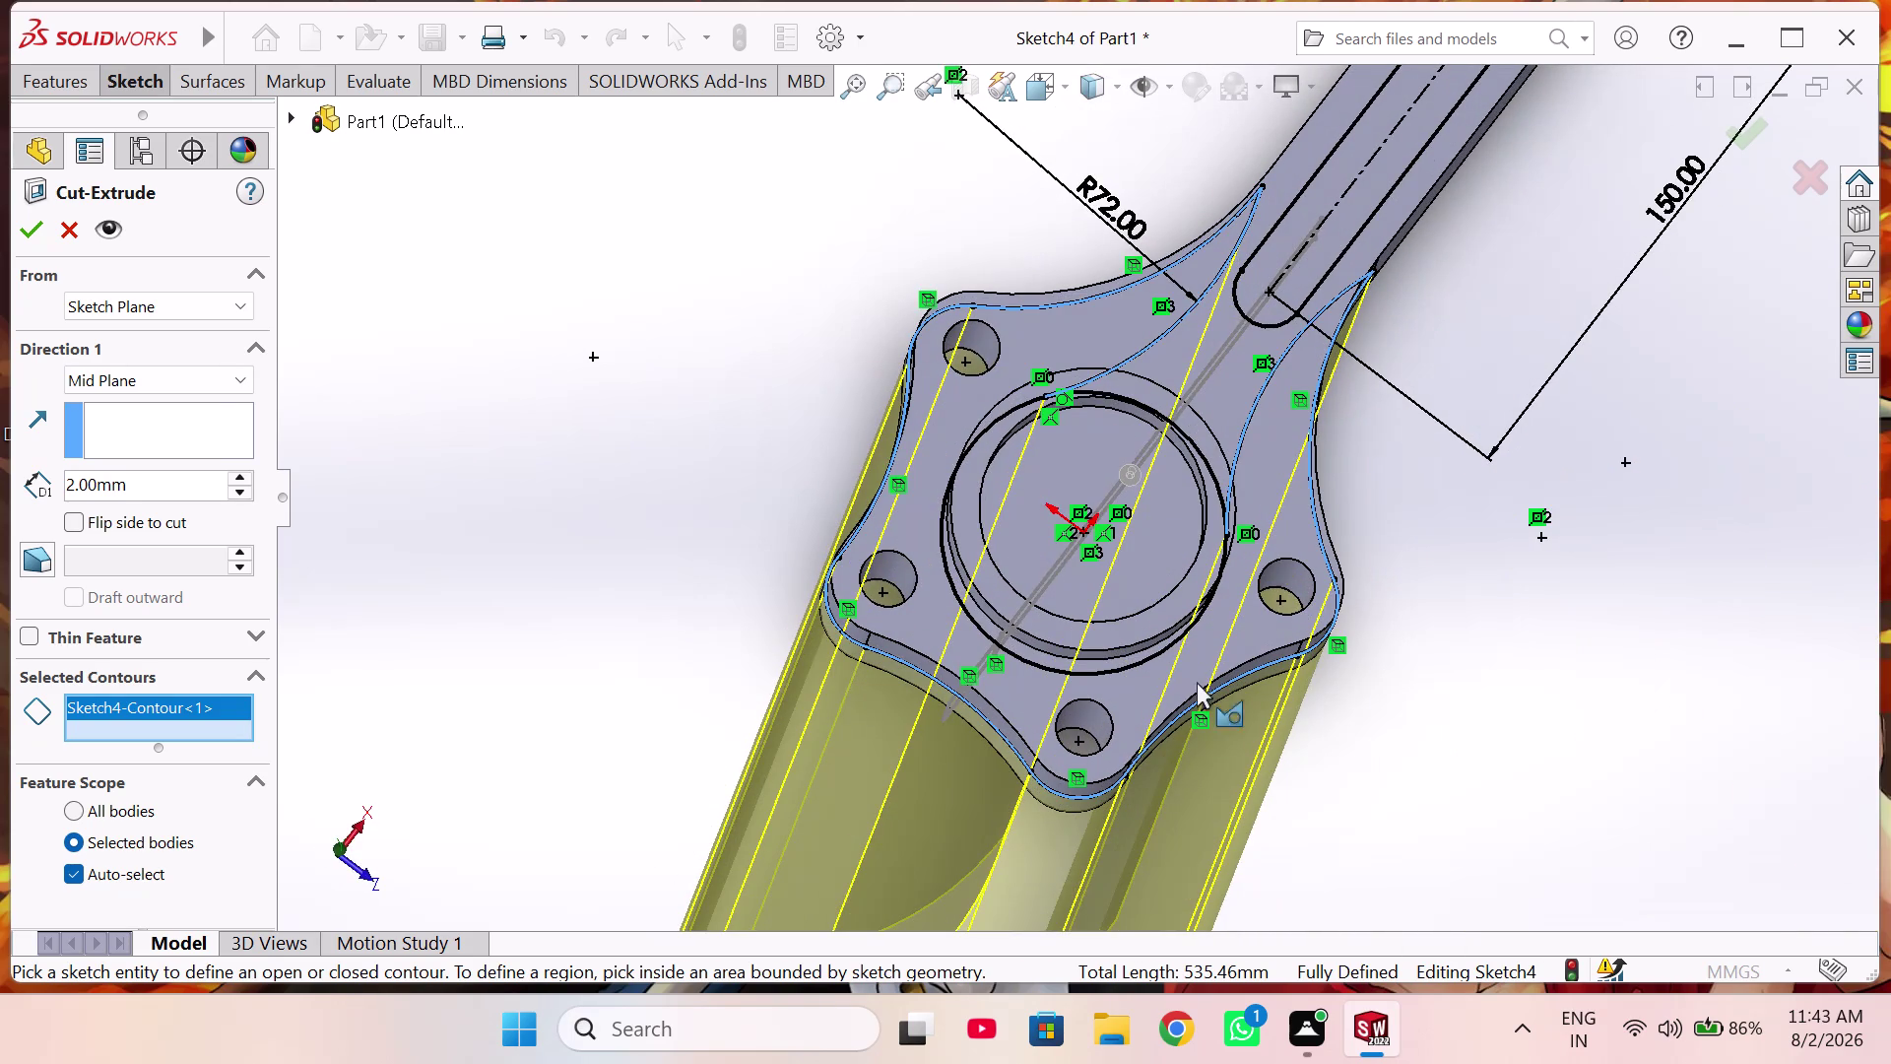
click(203, 381)
click(199, 400)
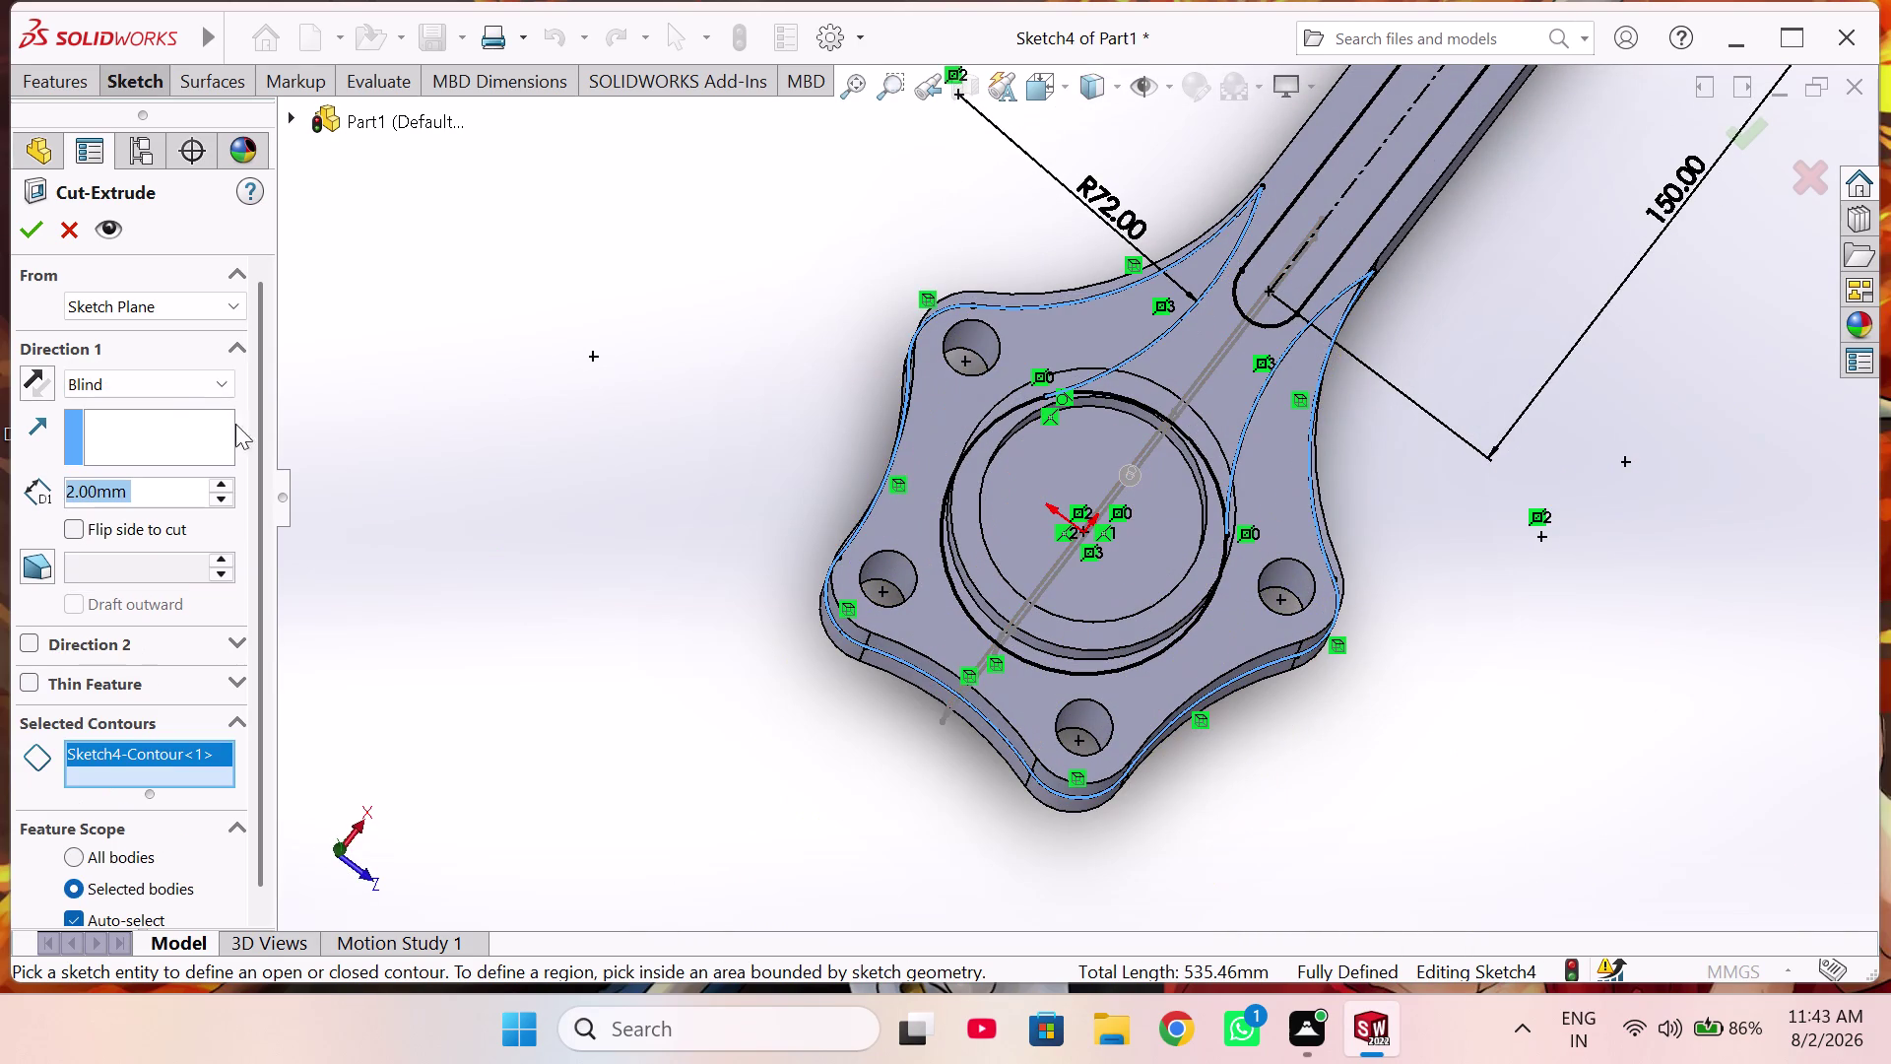
middle_drag(737, 620, 716, 586)
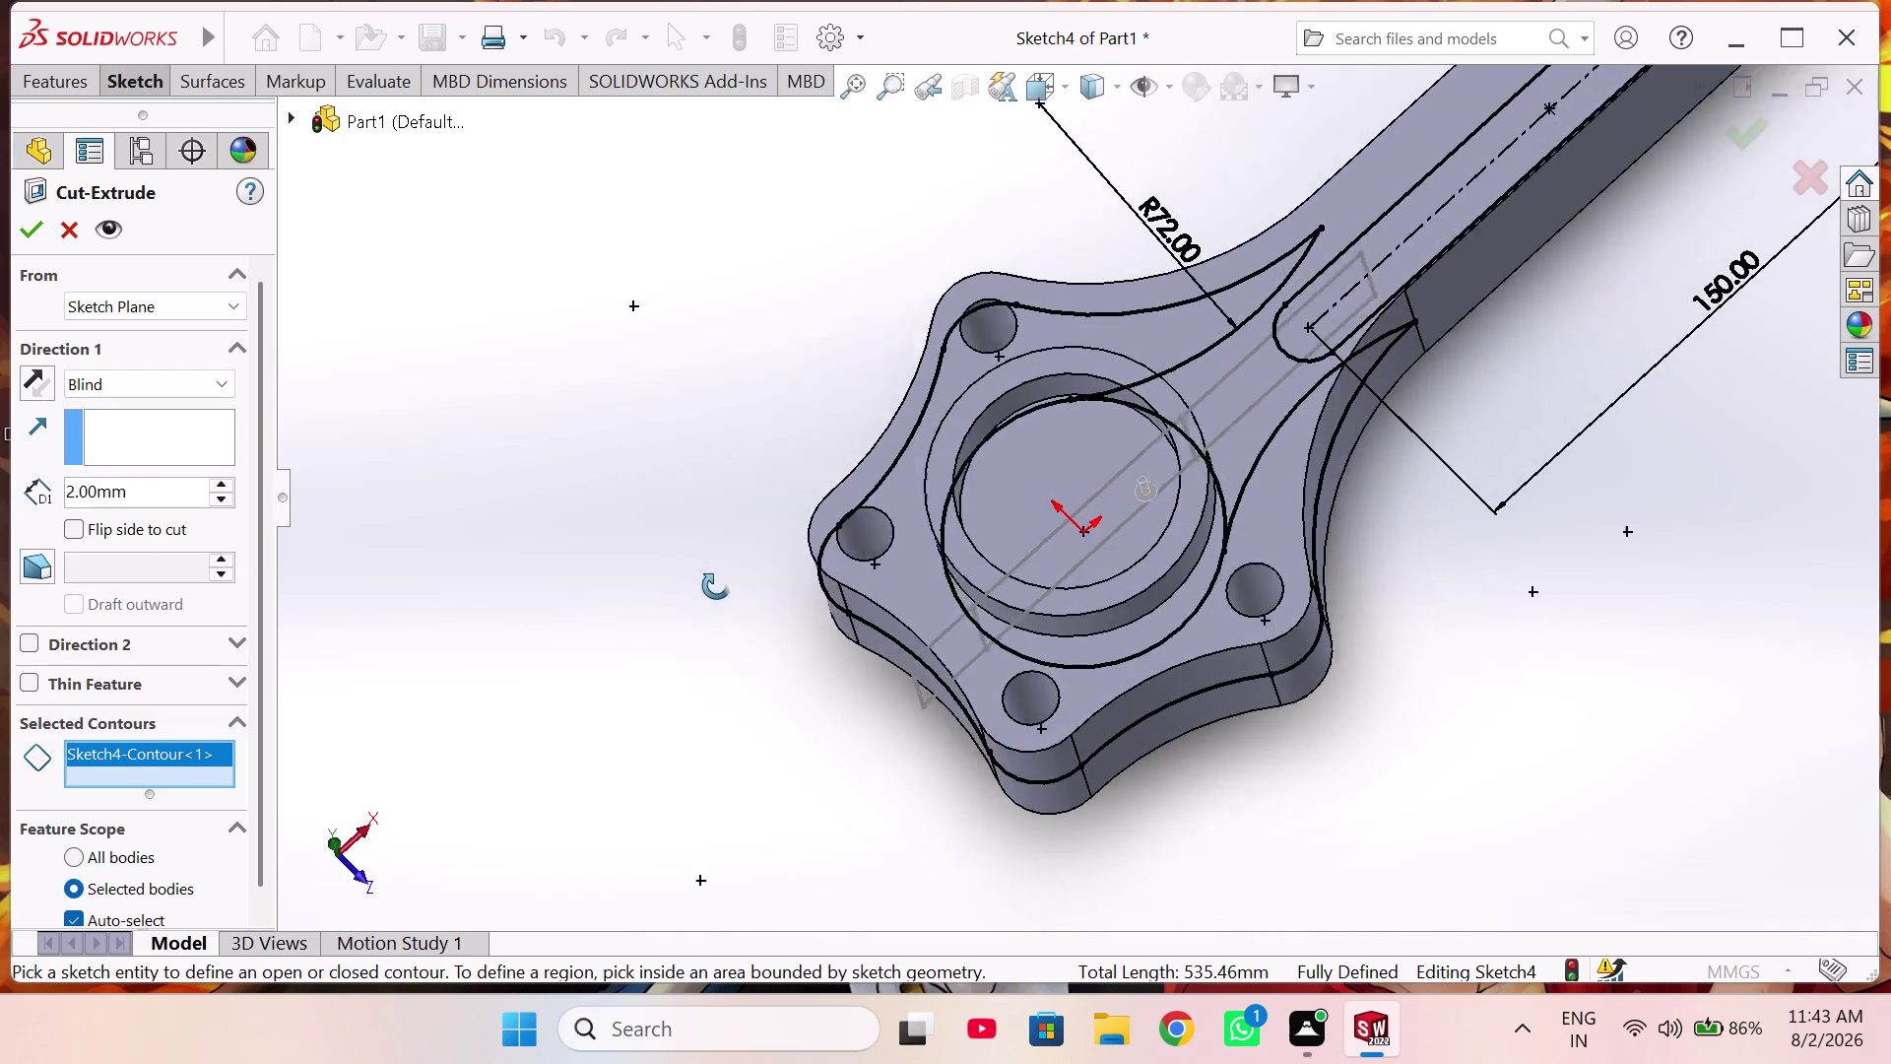
middle_drag(716, 586, 583, 387)
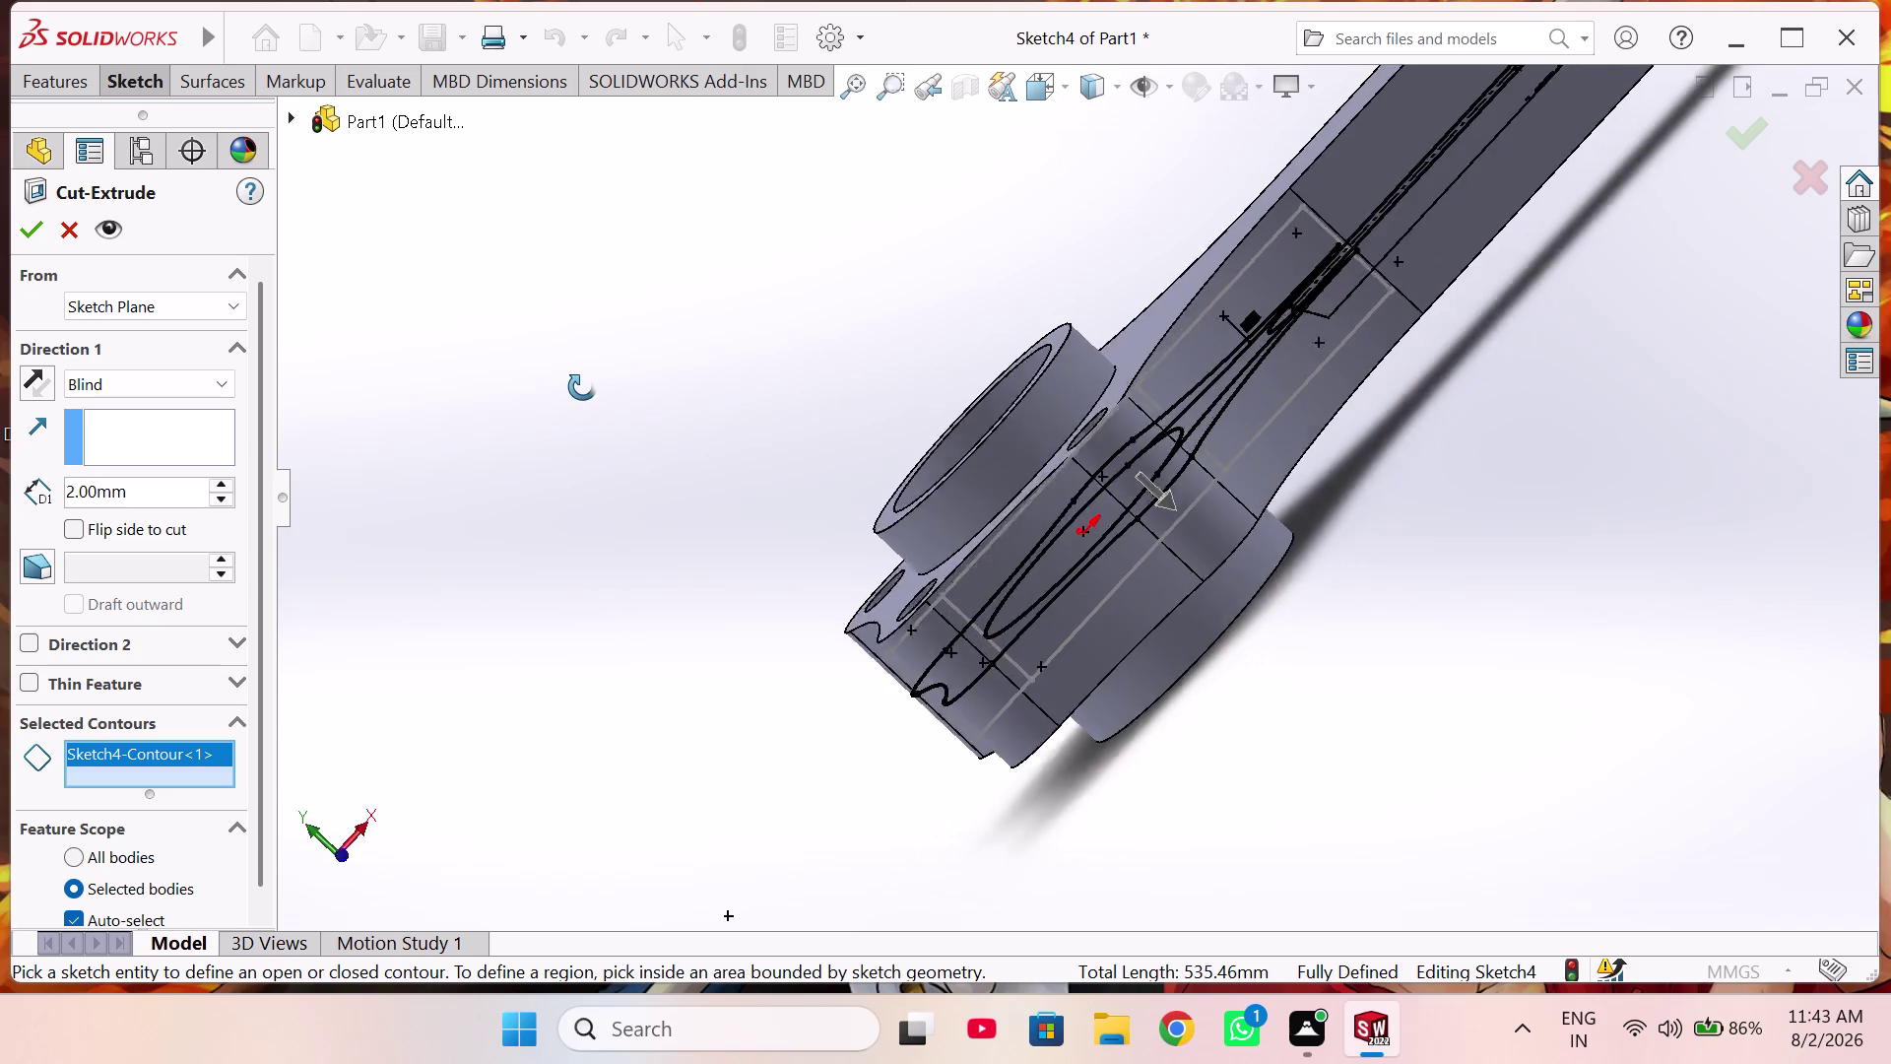
middle_drag(583, 387, 569, 488)
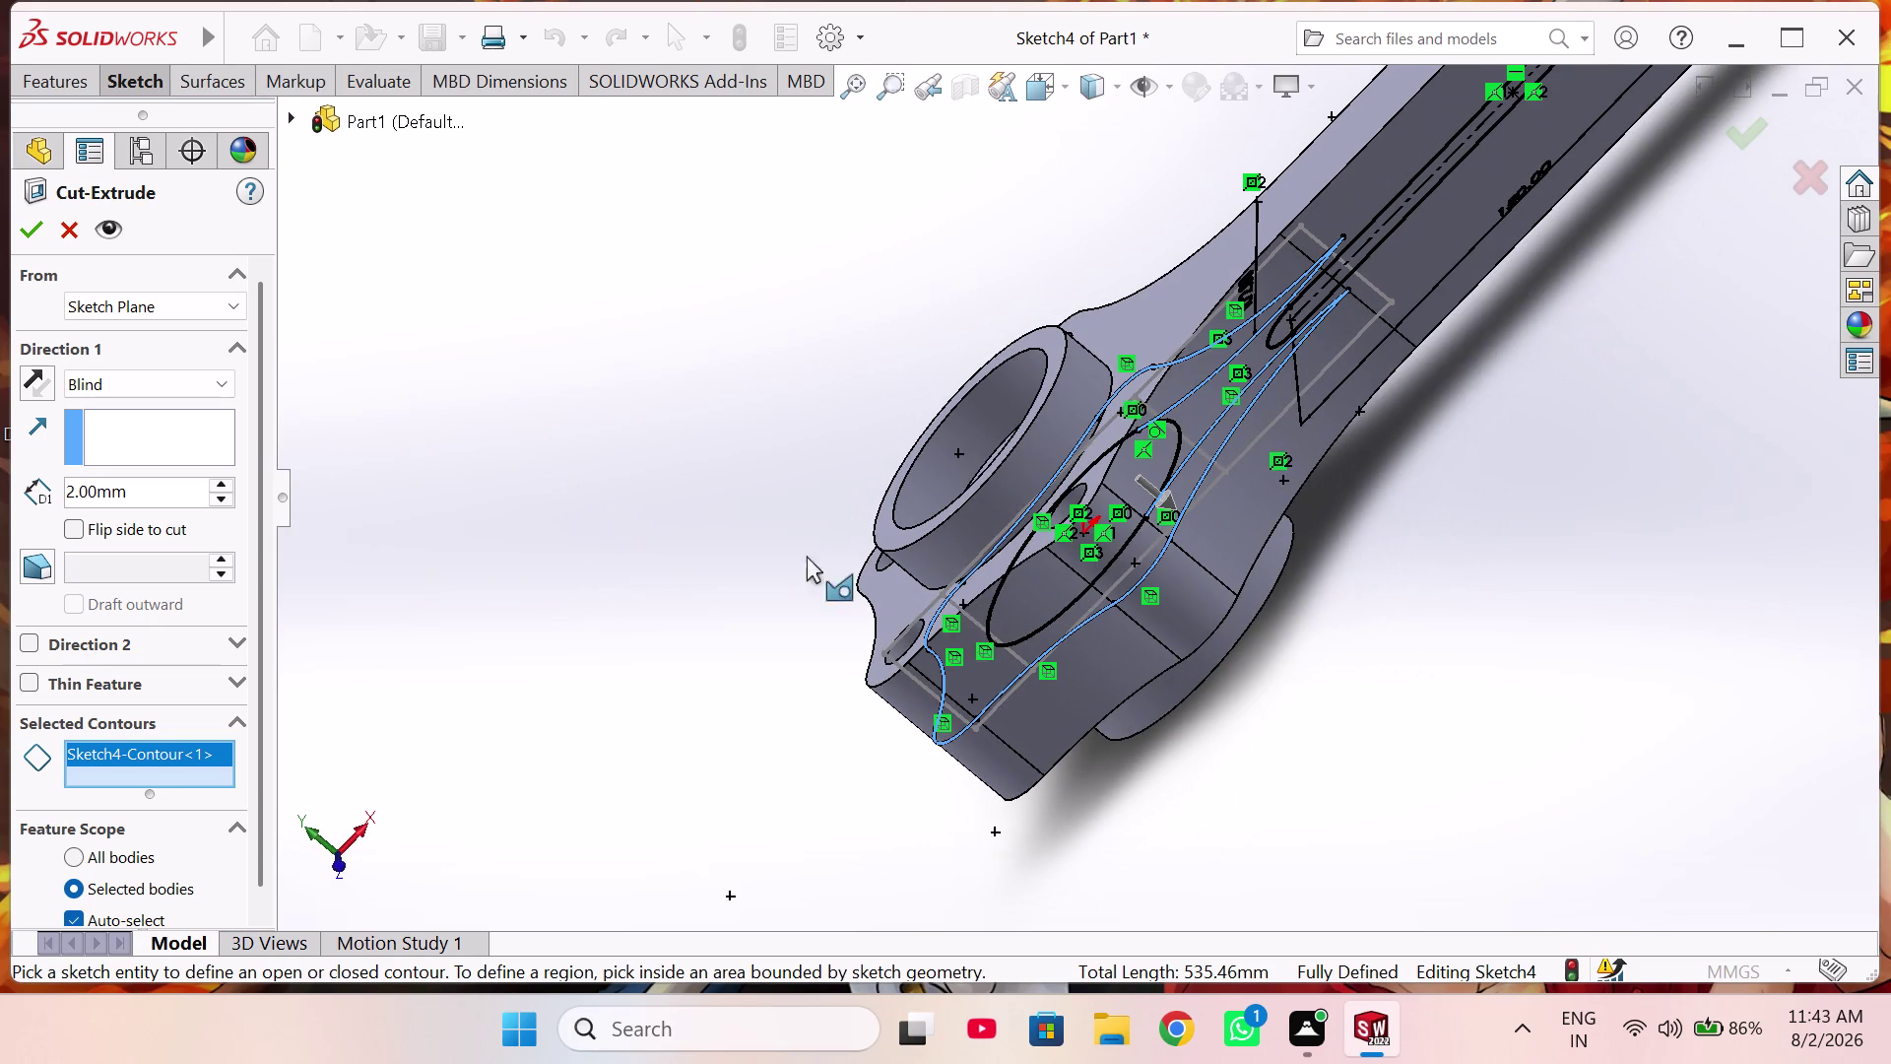
click(992, 672)
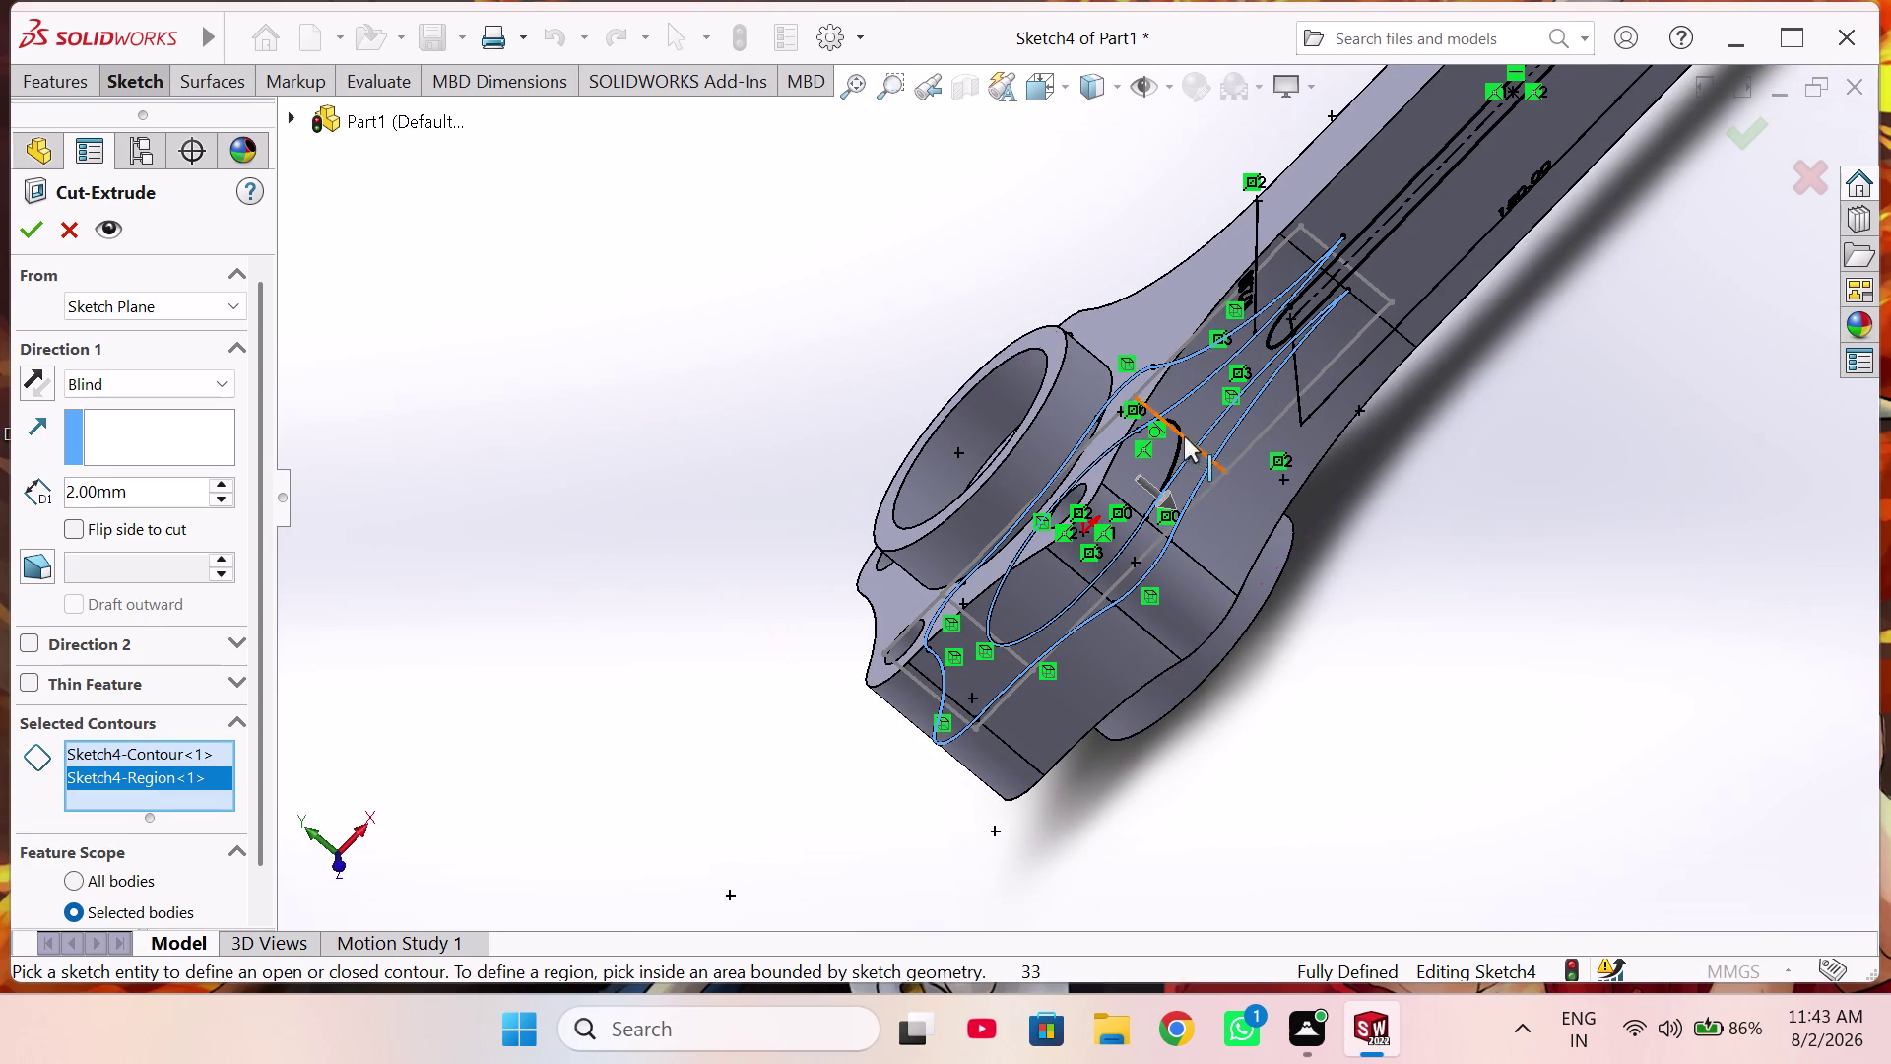
middle_drag(1179, 419, 1195, 534)
middle_click(1183, 521)
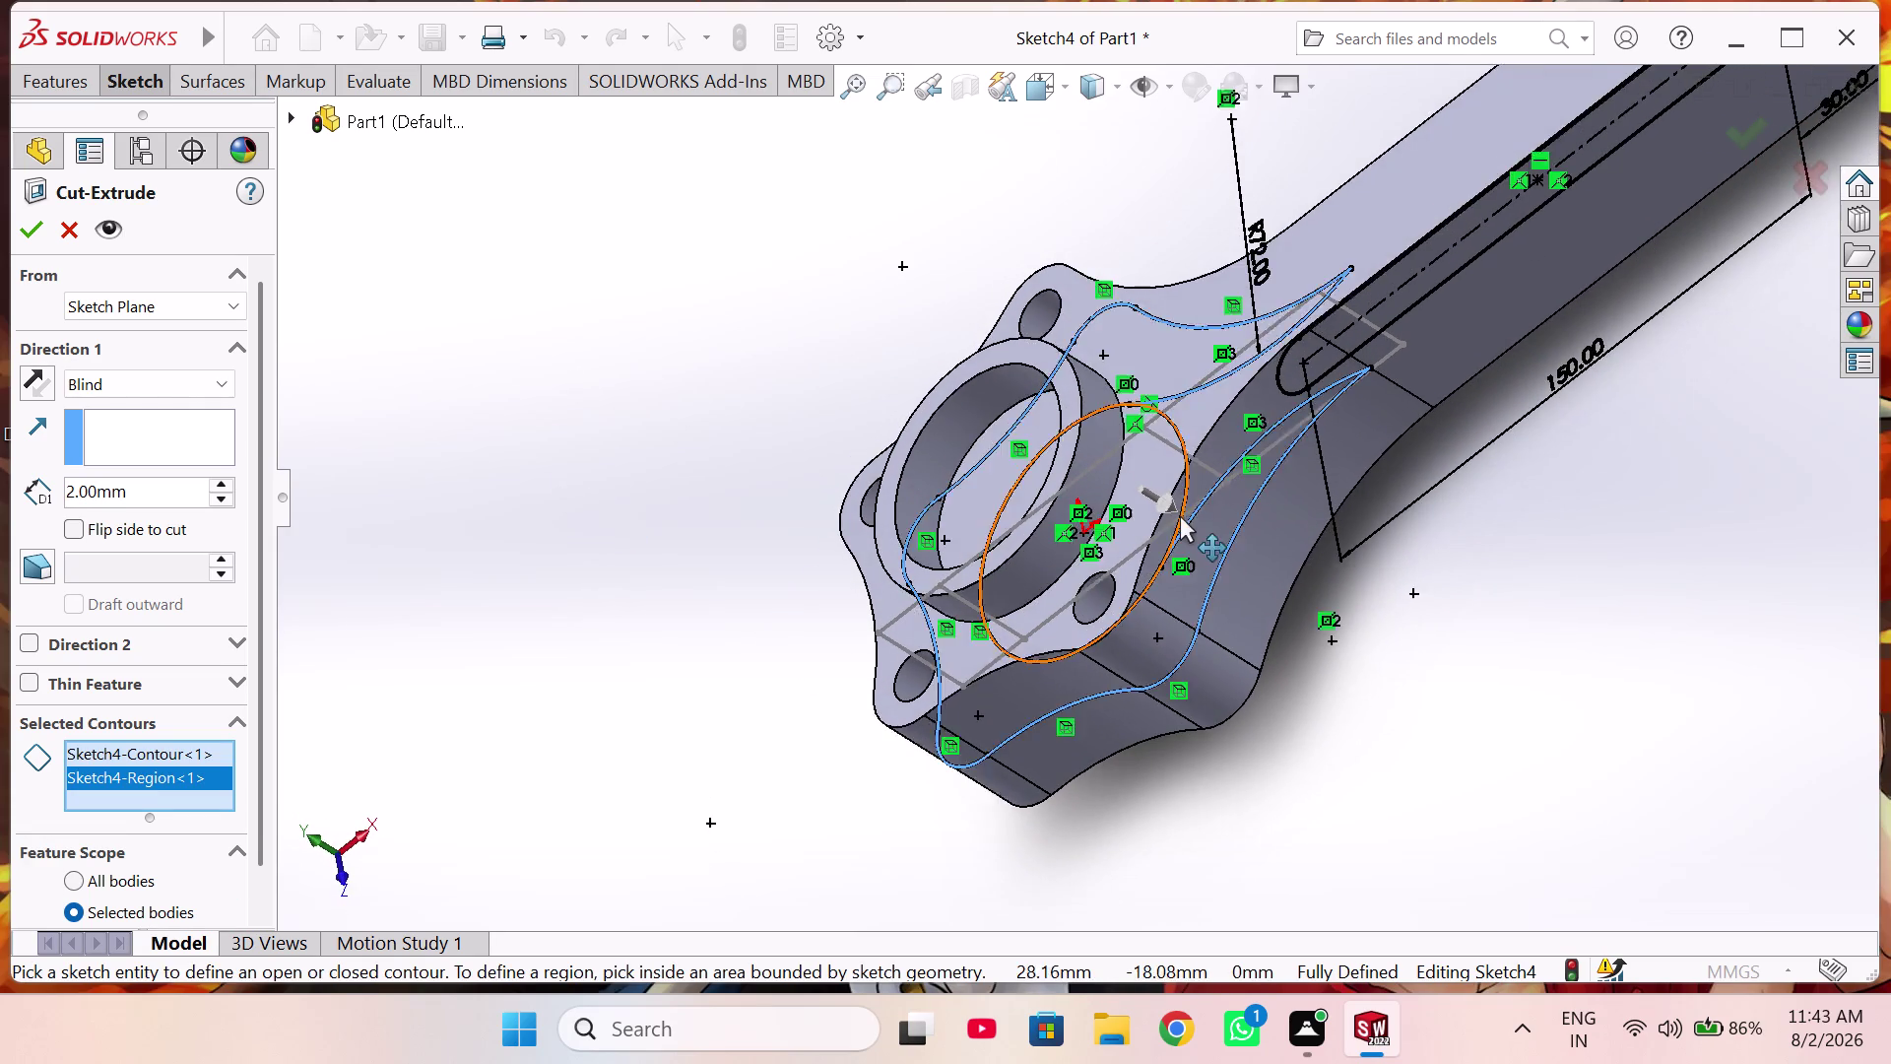
middle_click(1179, 515)
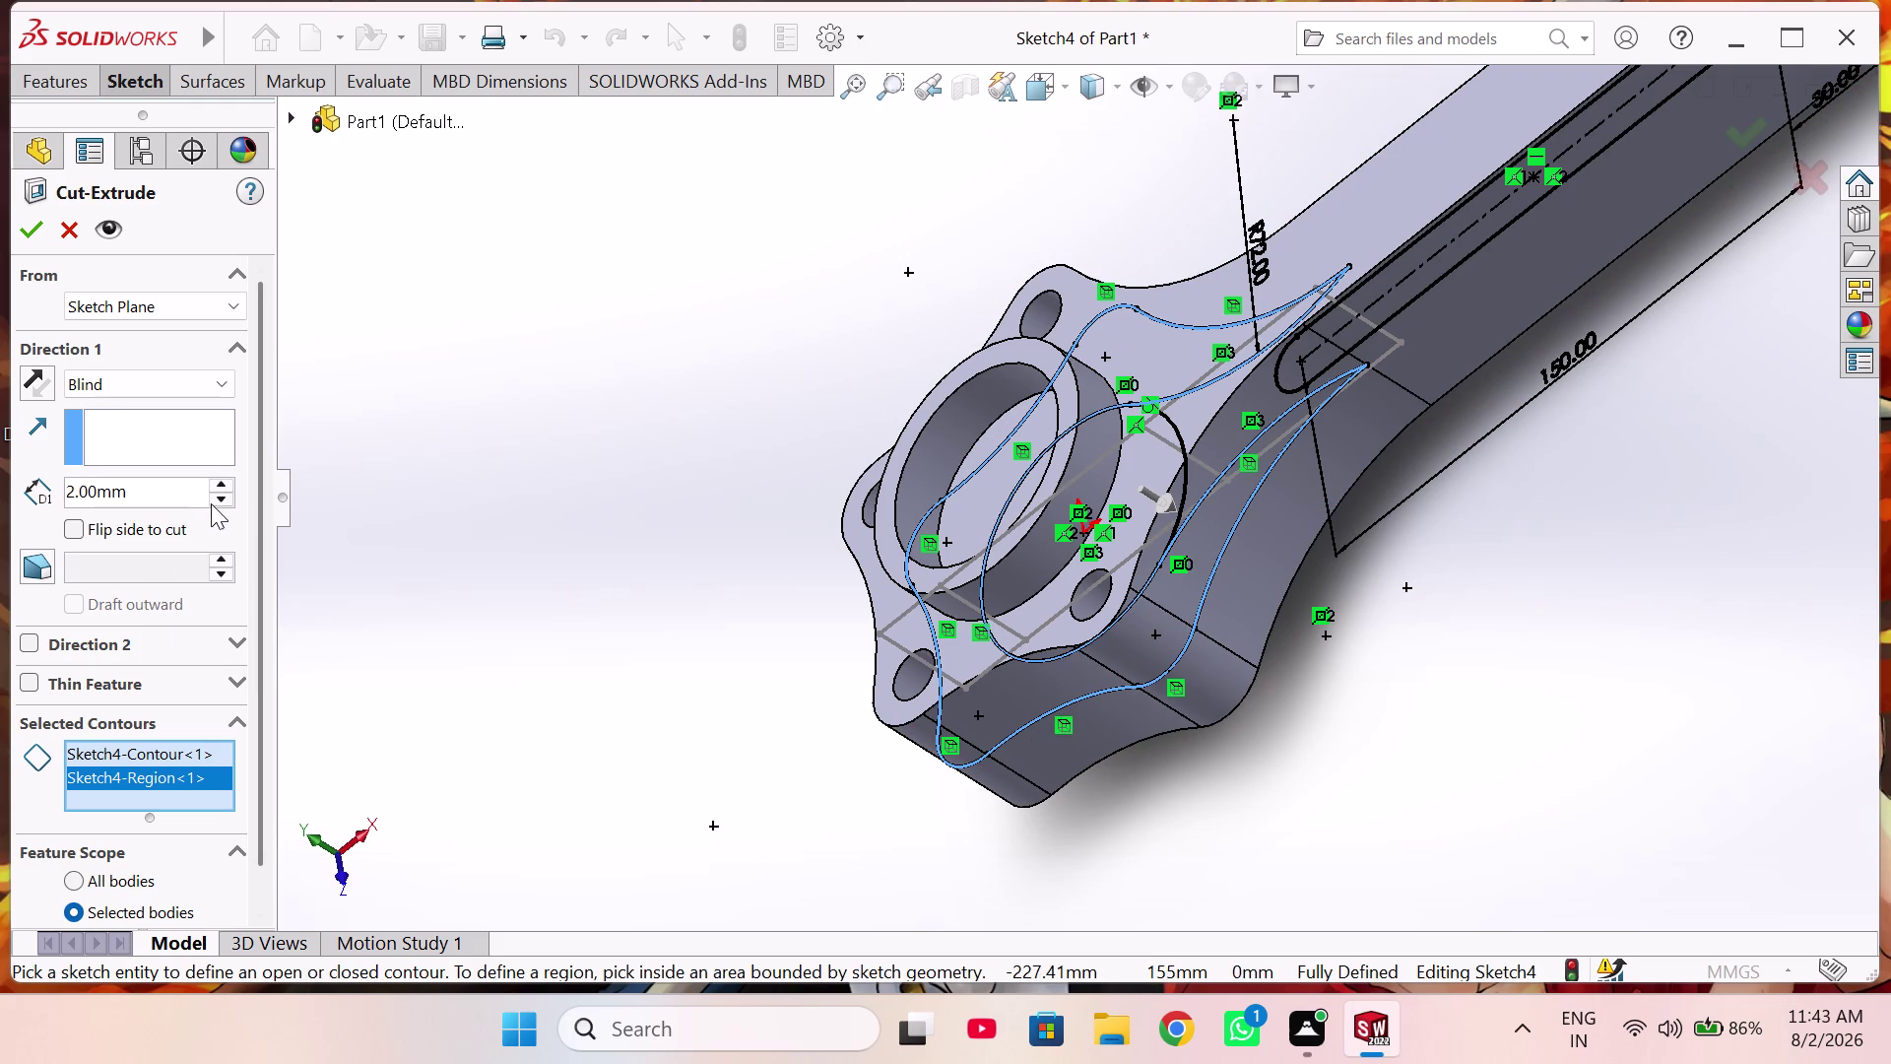
Make the cut 22 mm Mid Plane with Flip side to cut, and preview it.
click(223, 480)
click(223, 481)
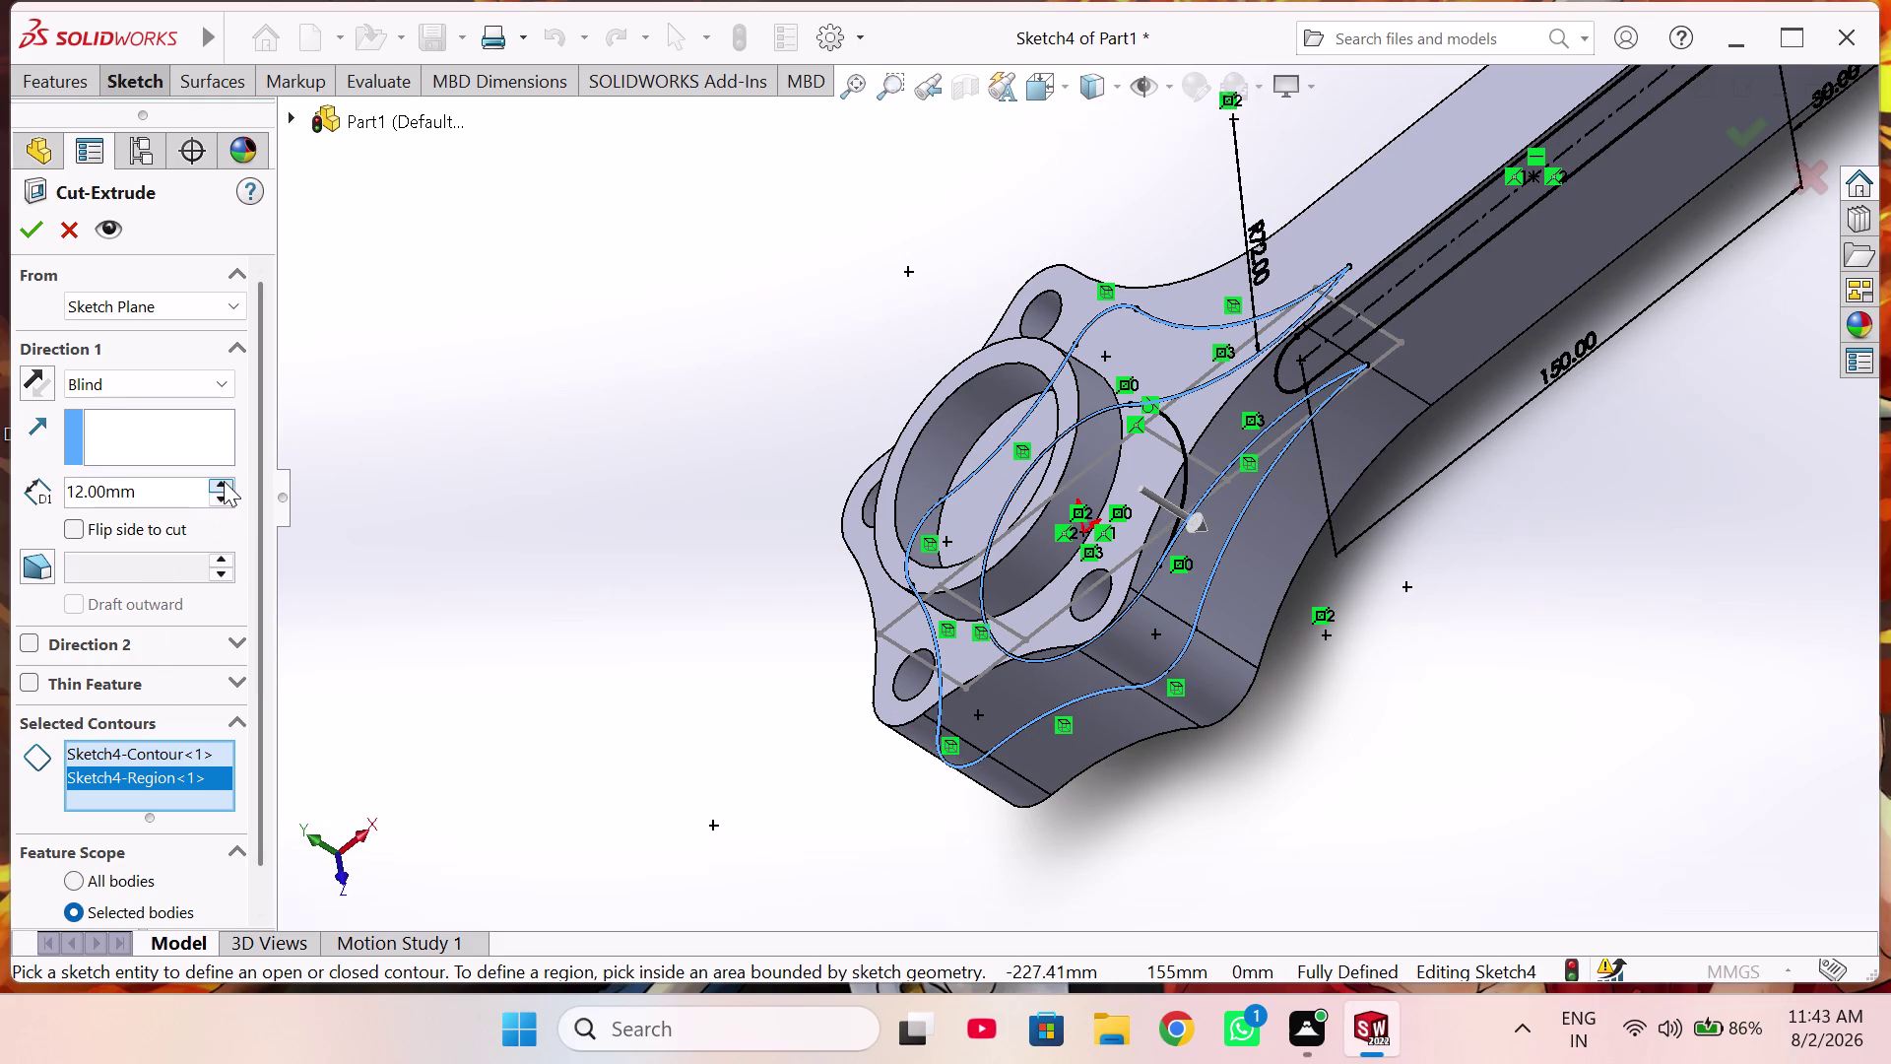
click(174, 387)
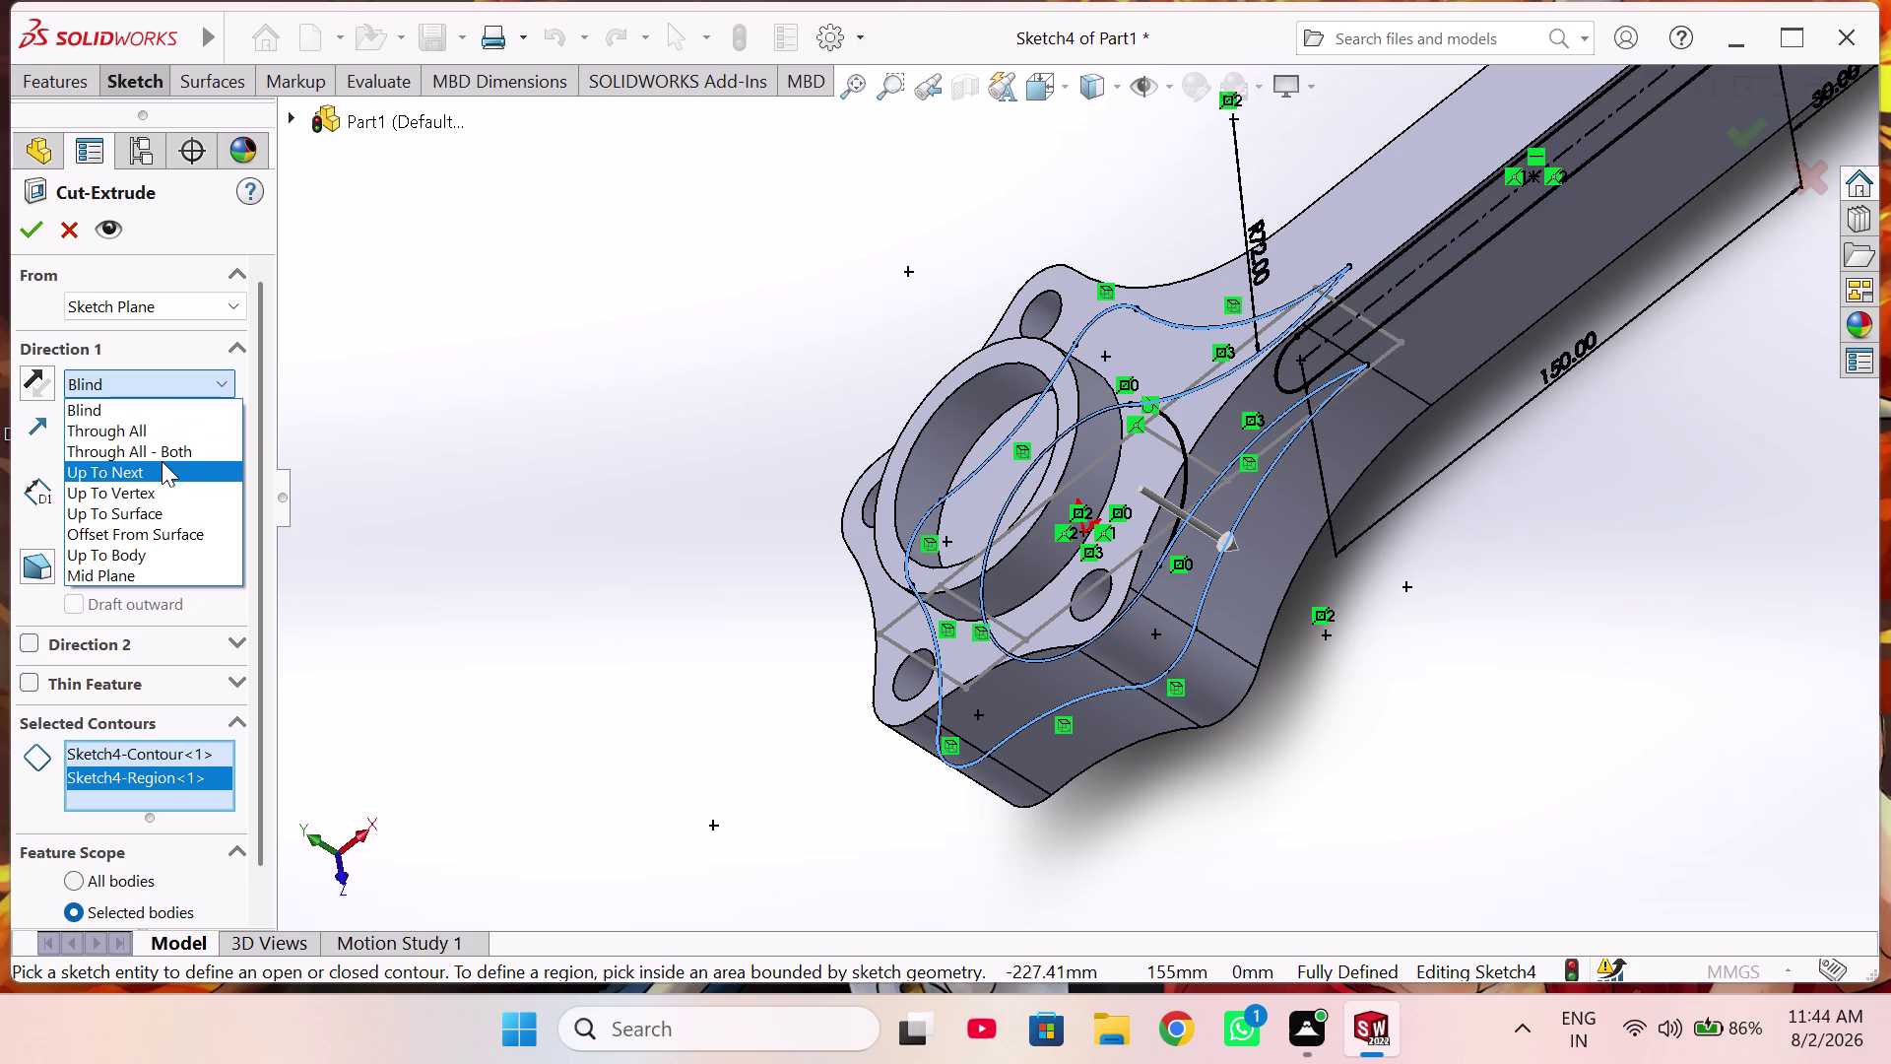
click(150, 566)
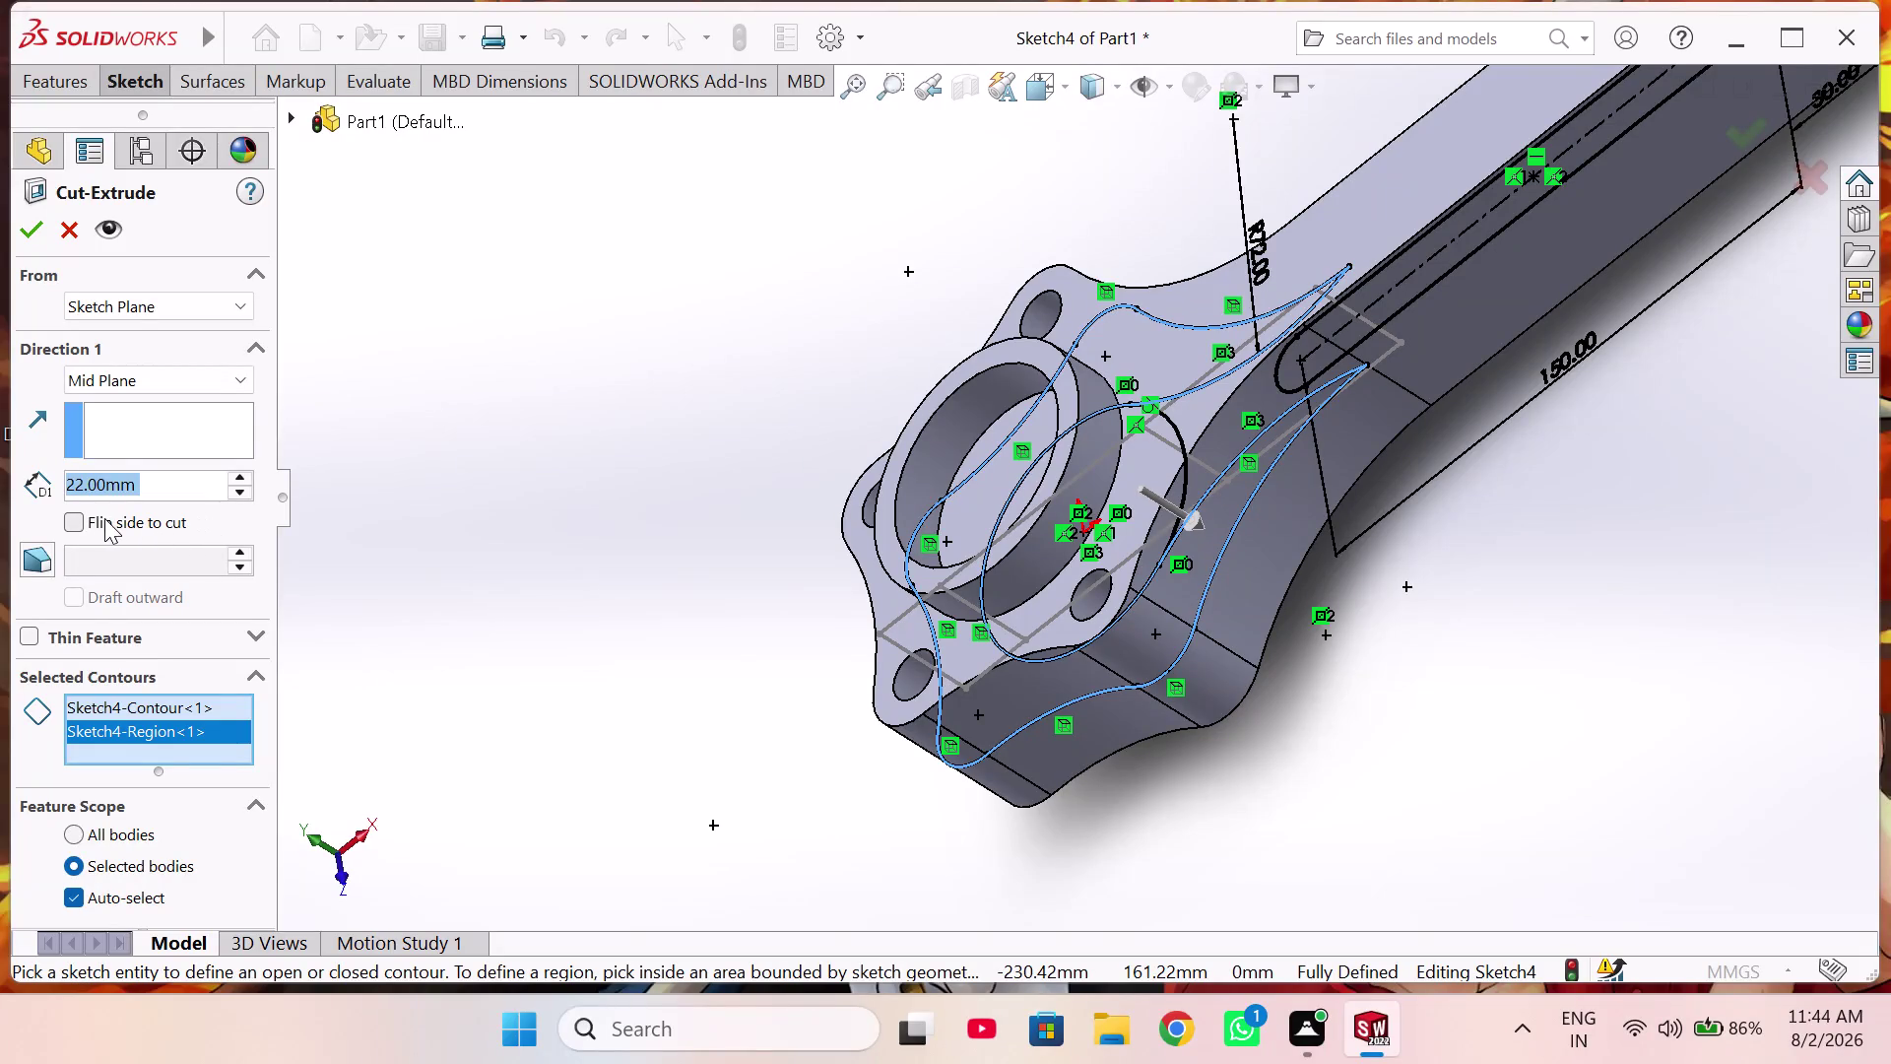
click(78, 518)
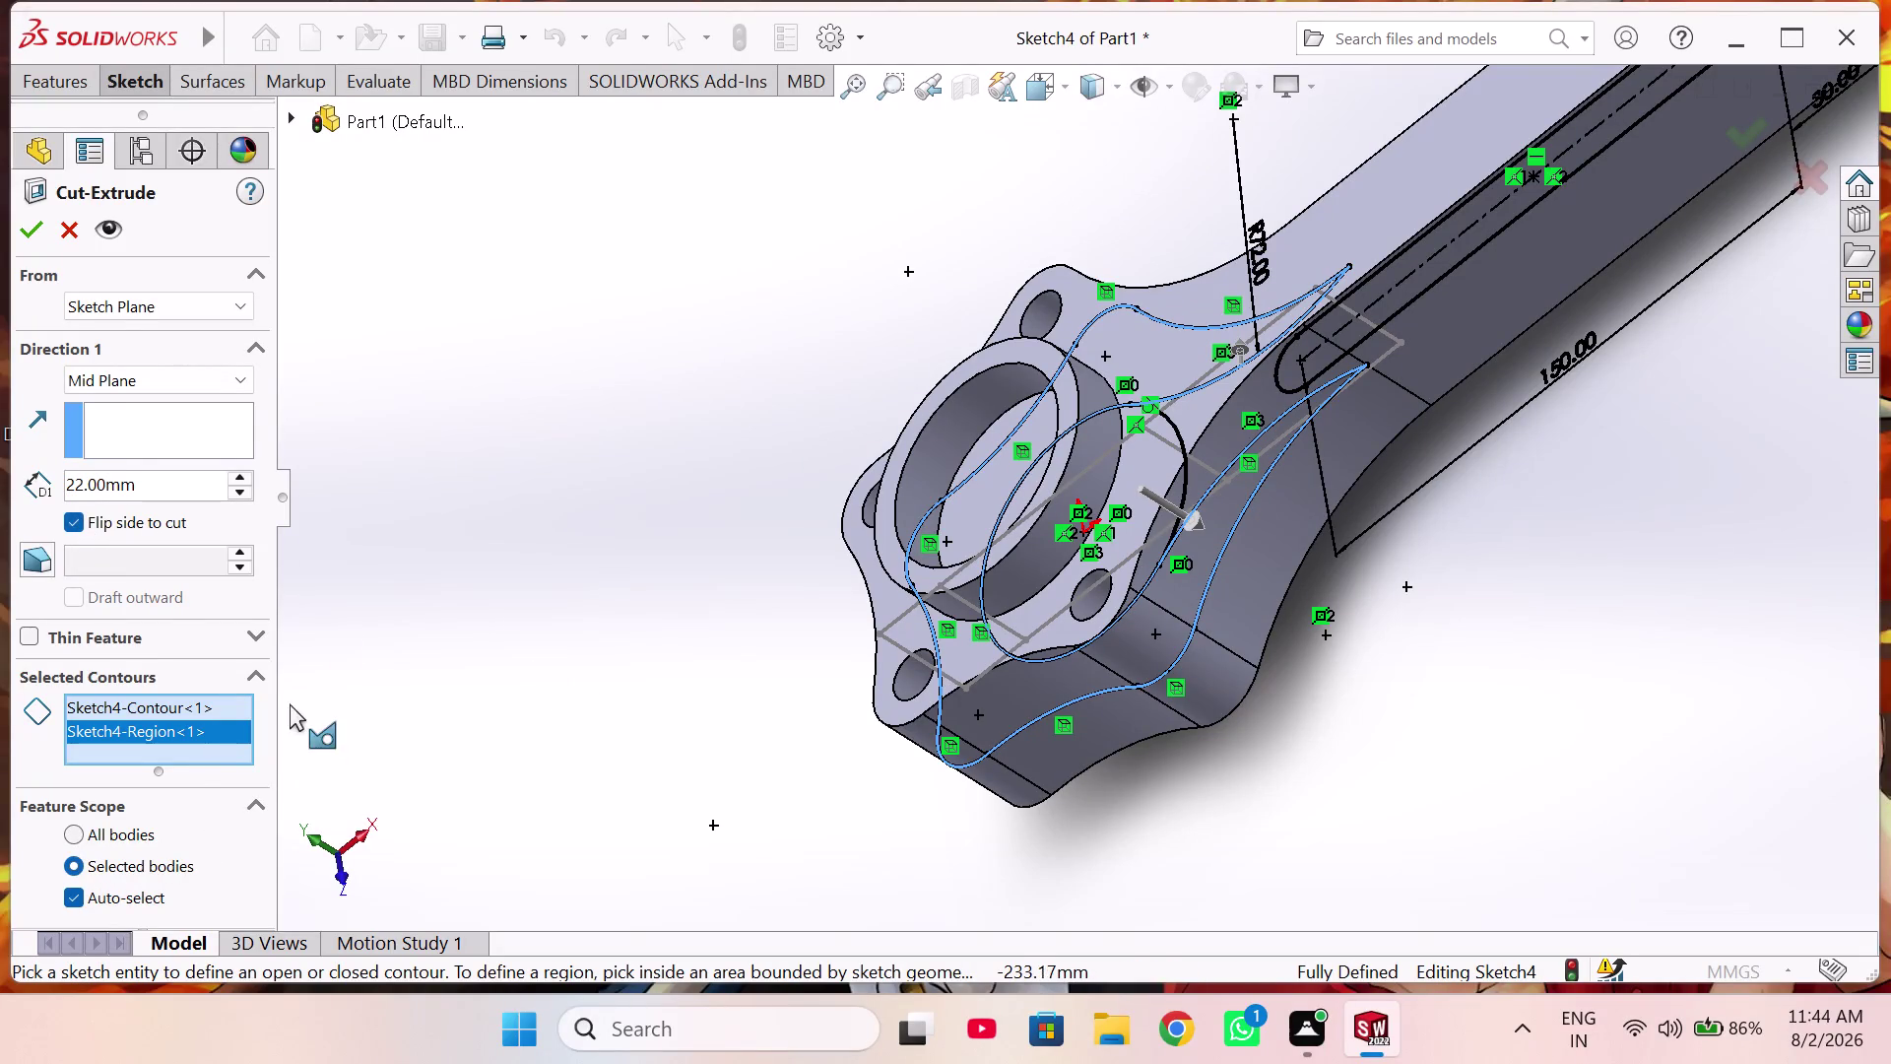
click(109, 241)
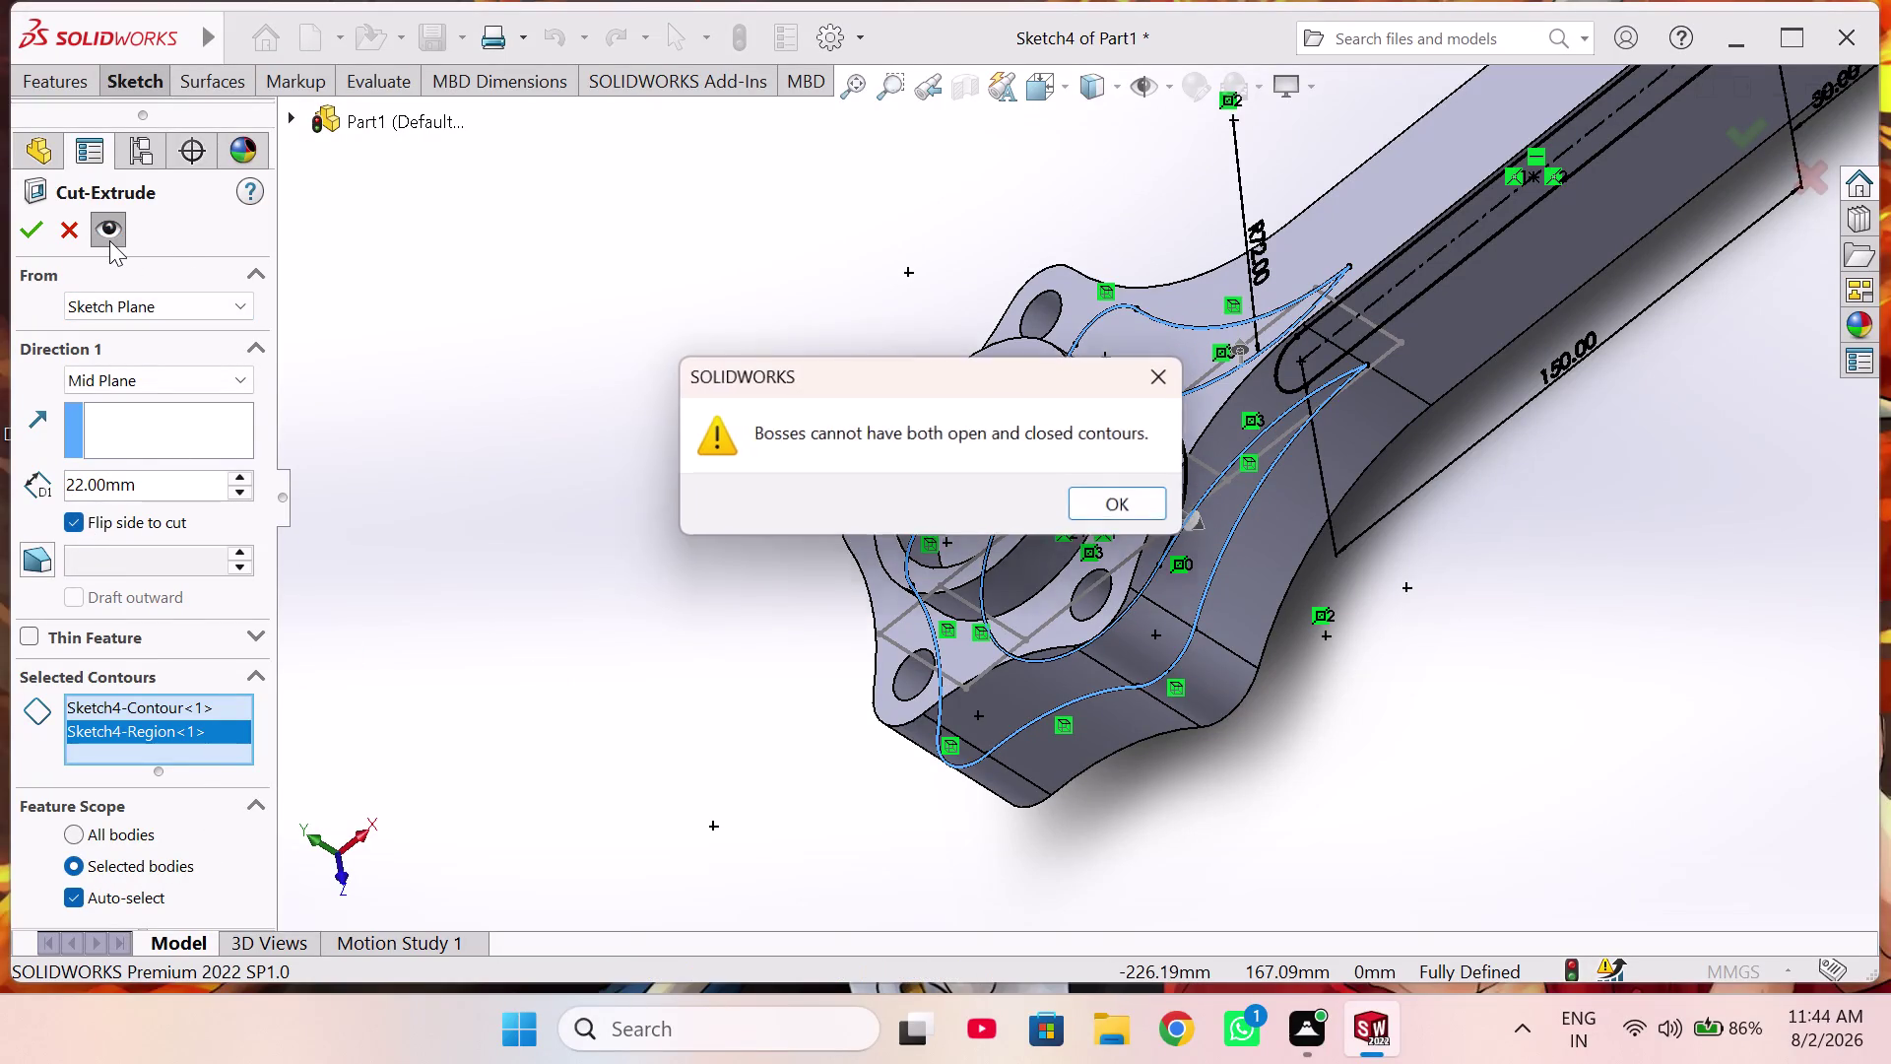
Dismiss the mixed open/closed contour warning and cancel Cut-Extrude, leaving Sketch4 unchanged.
click(1141, 525)
click(1141, 515)
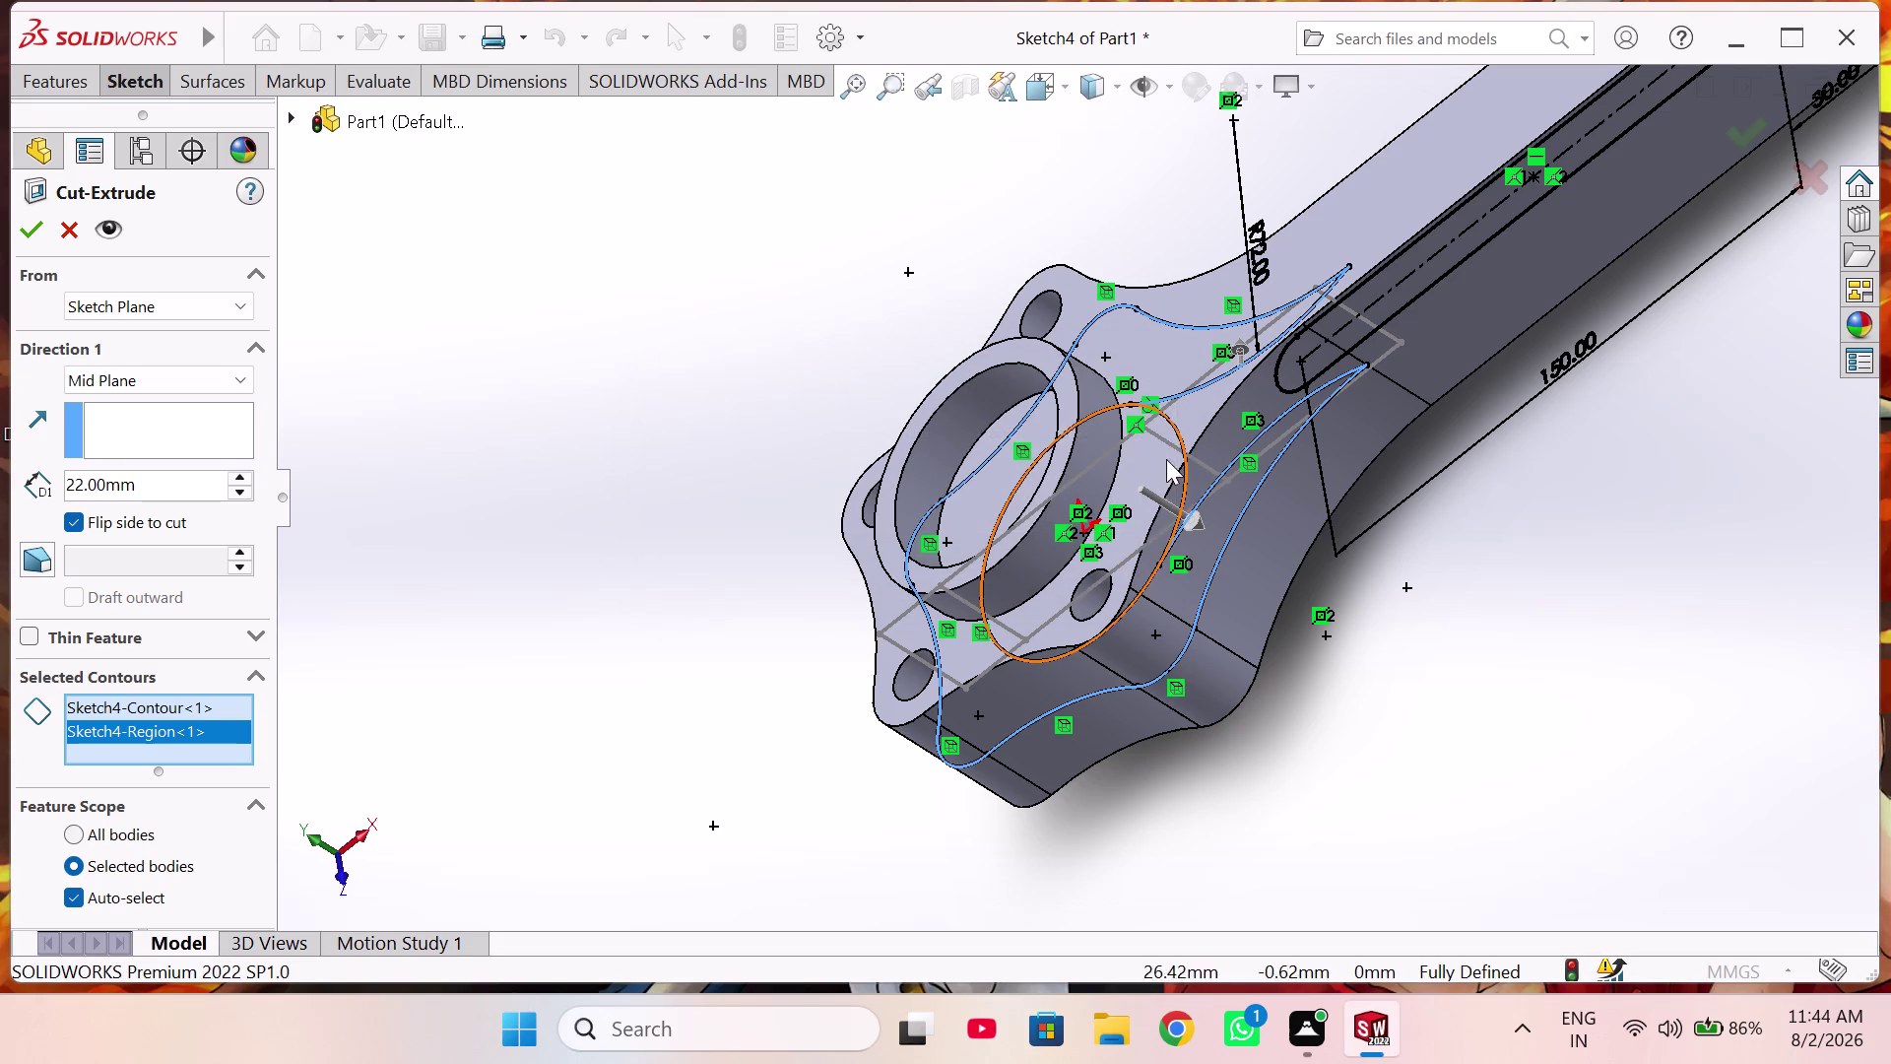
click(1154, 610)
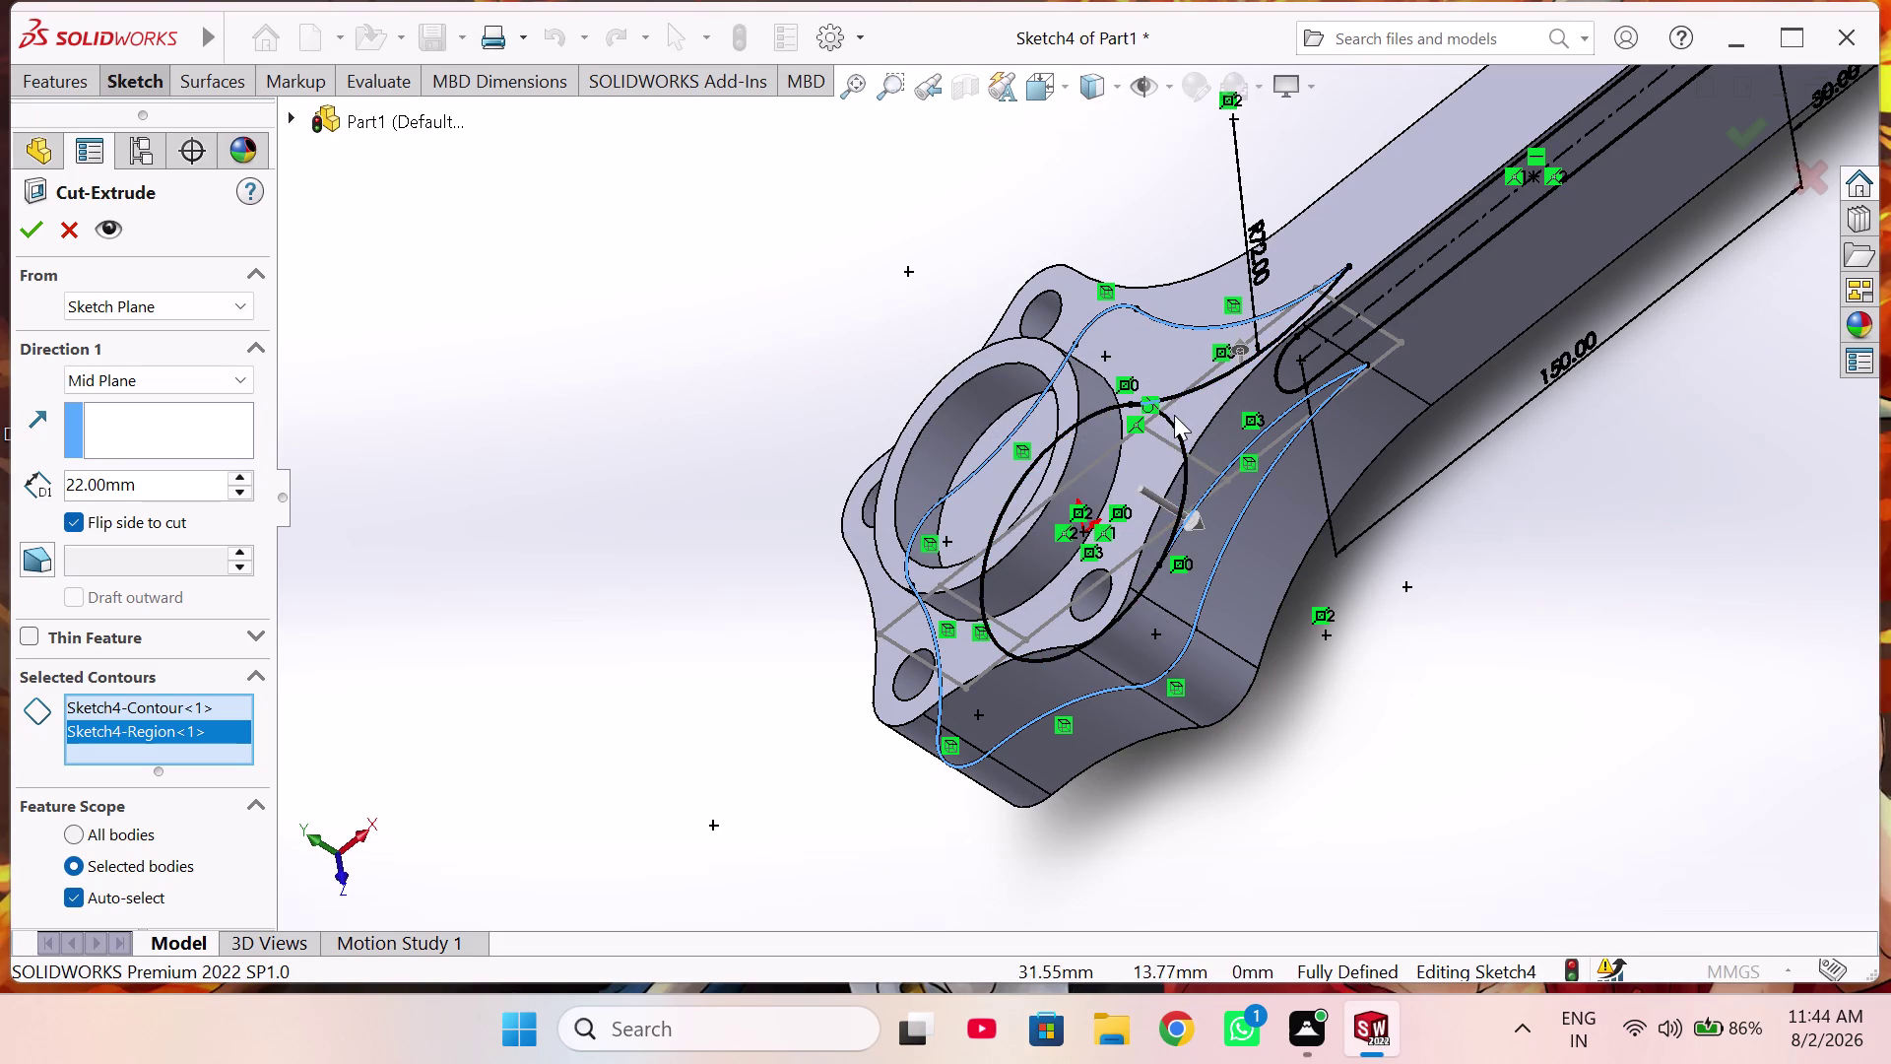
middle_drag(1251, 472, 1315, 590)
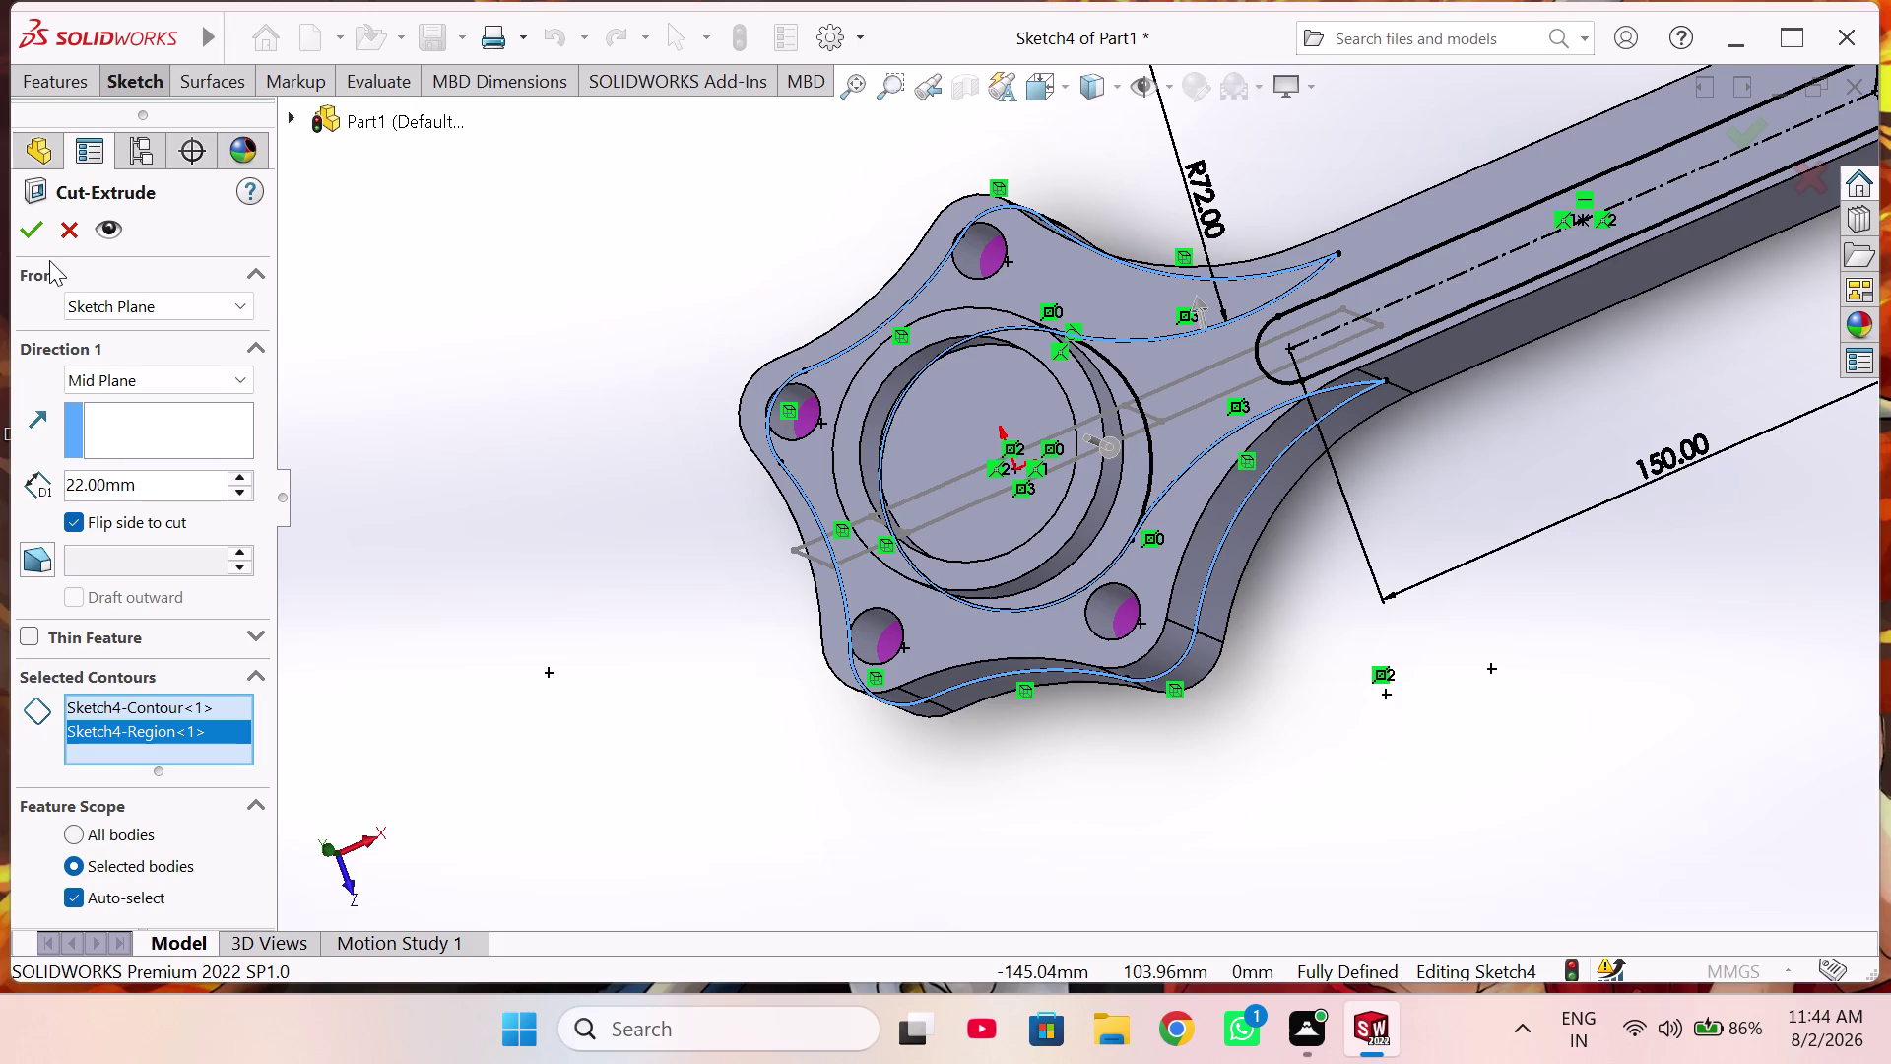
click(61, 230)
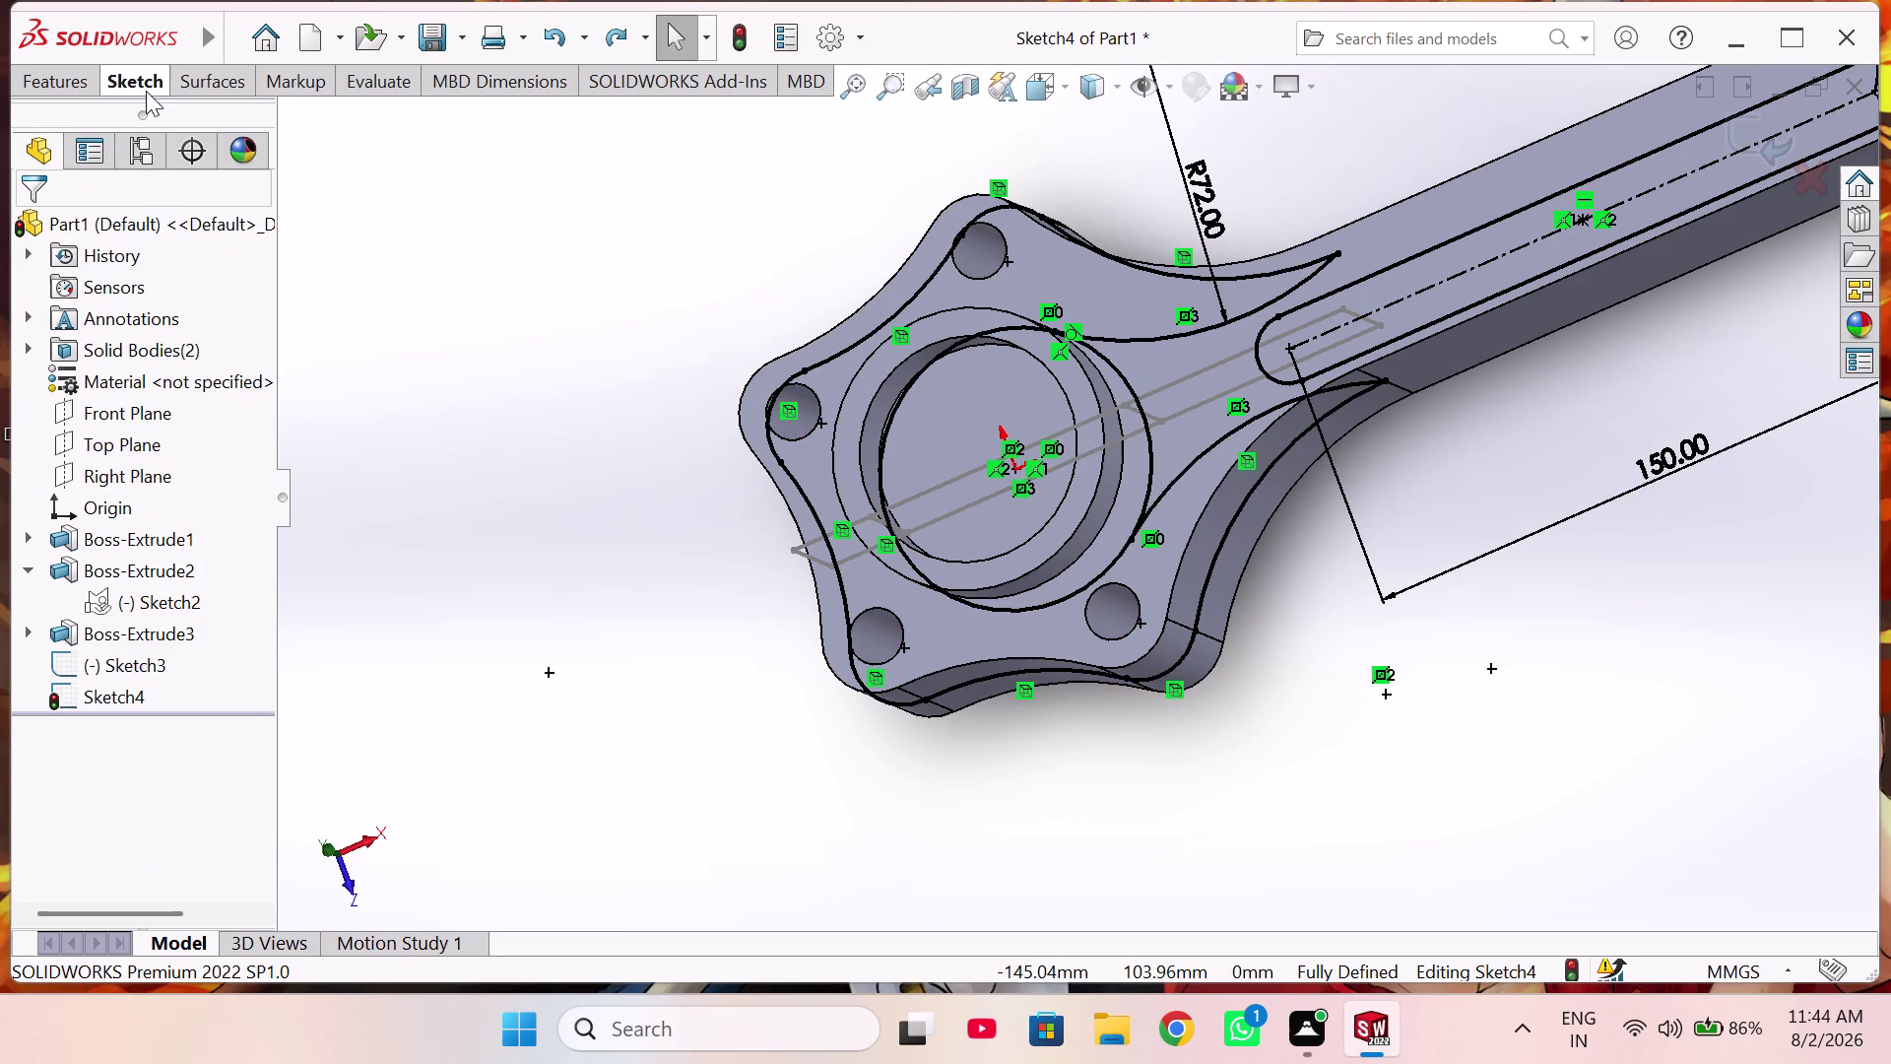
Trim the unwanted circle segment out of Sketch4 with Trim Entities.
click(146, 87)
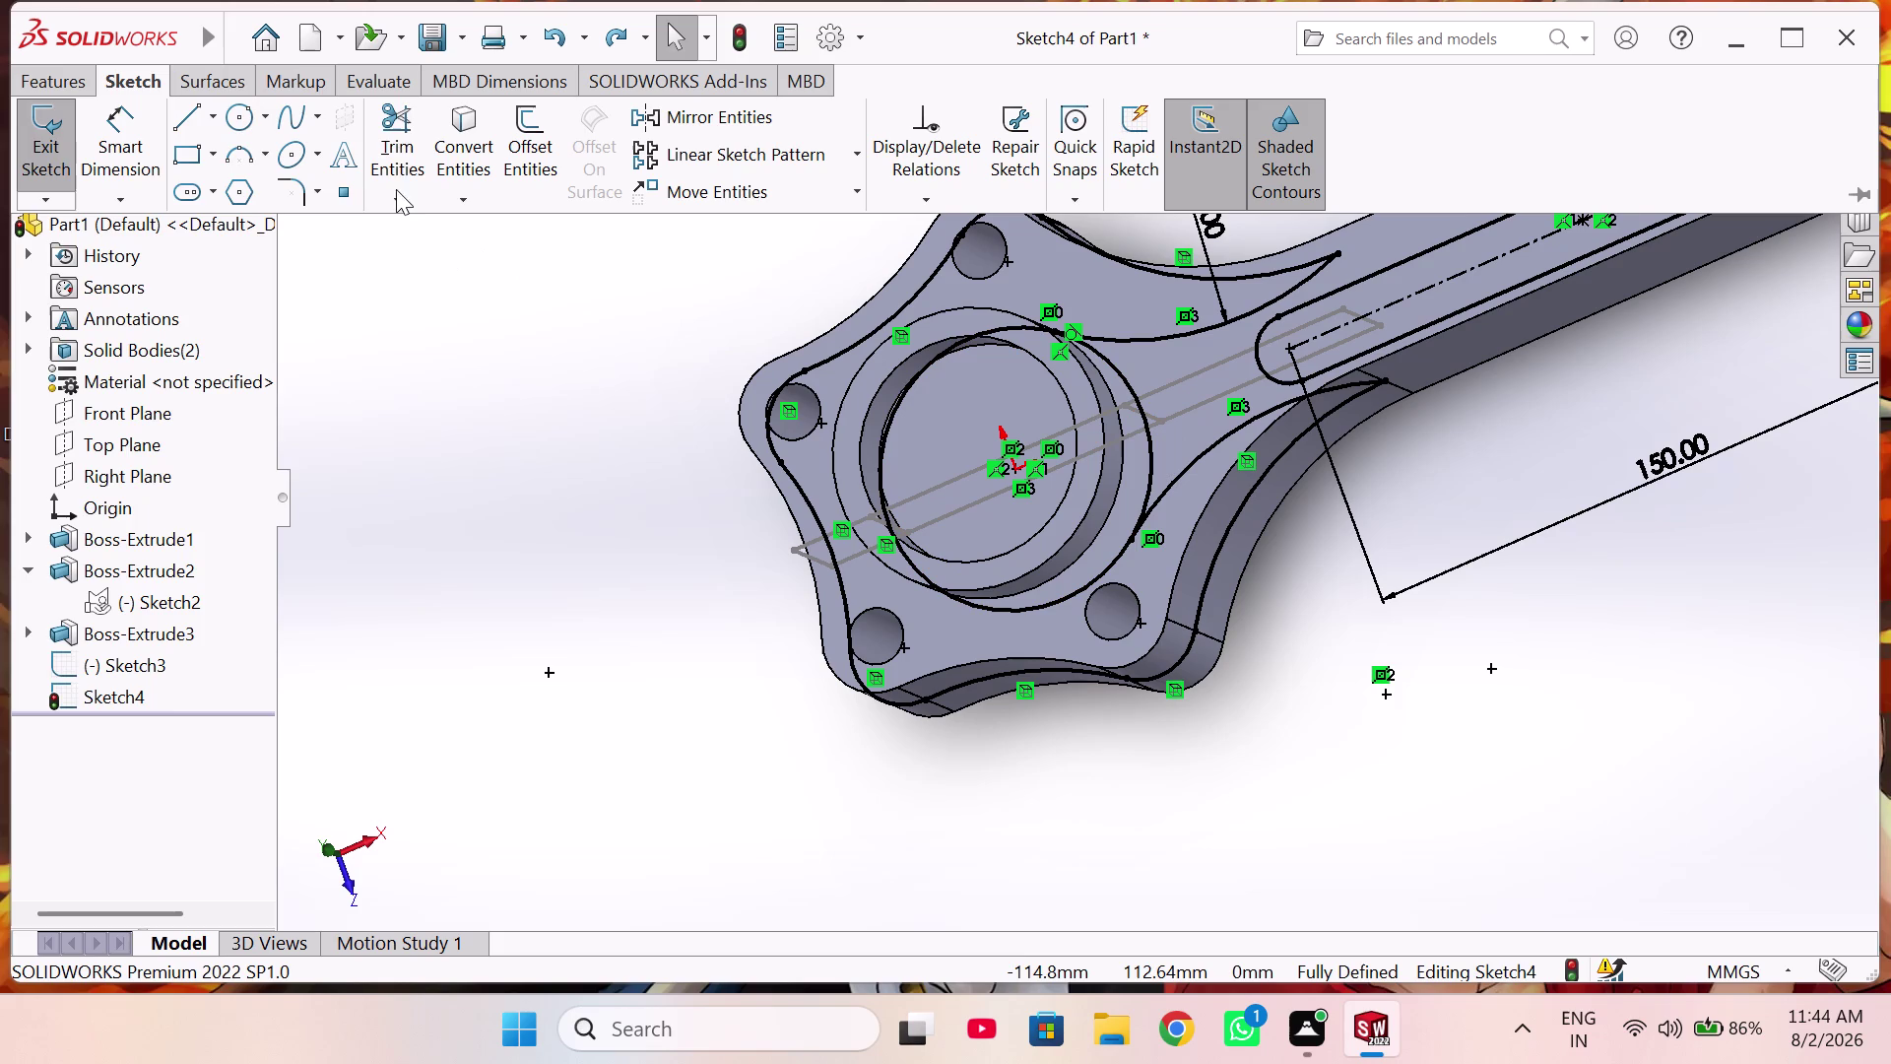
click(394, 144)
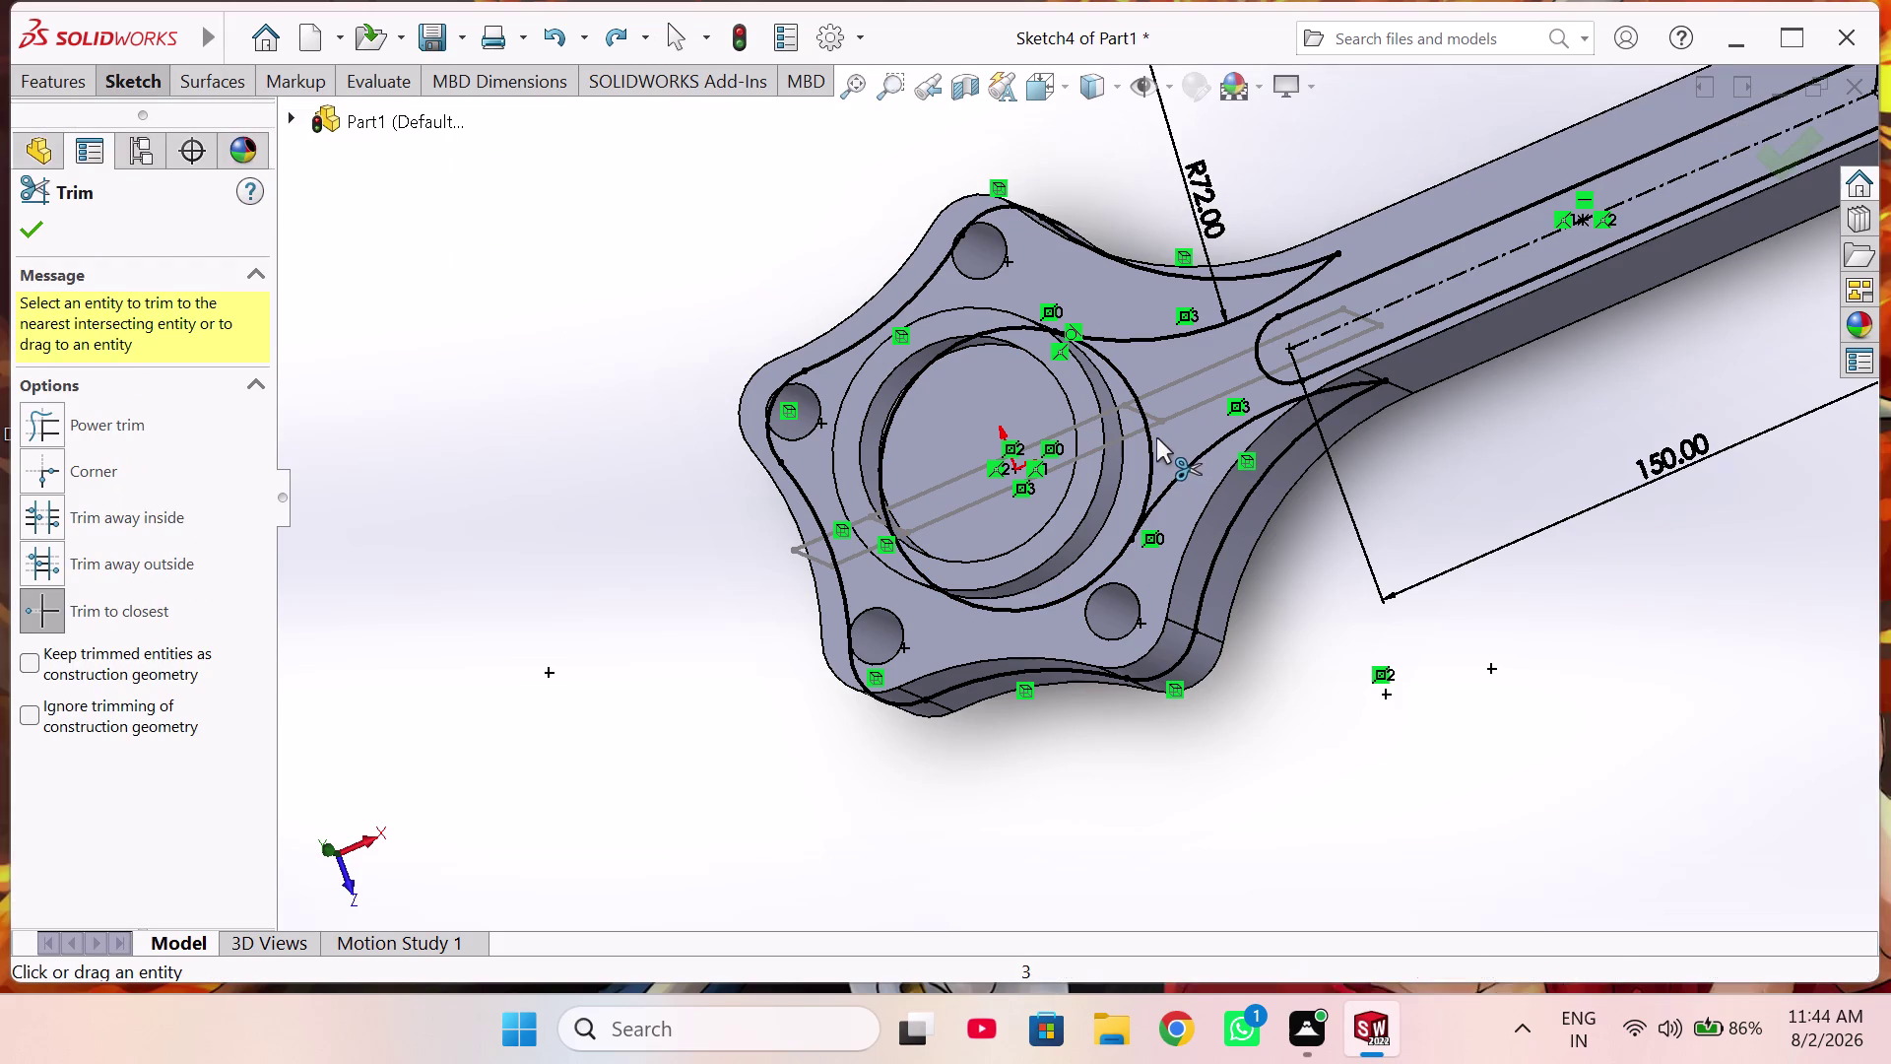
click(1152, 439)
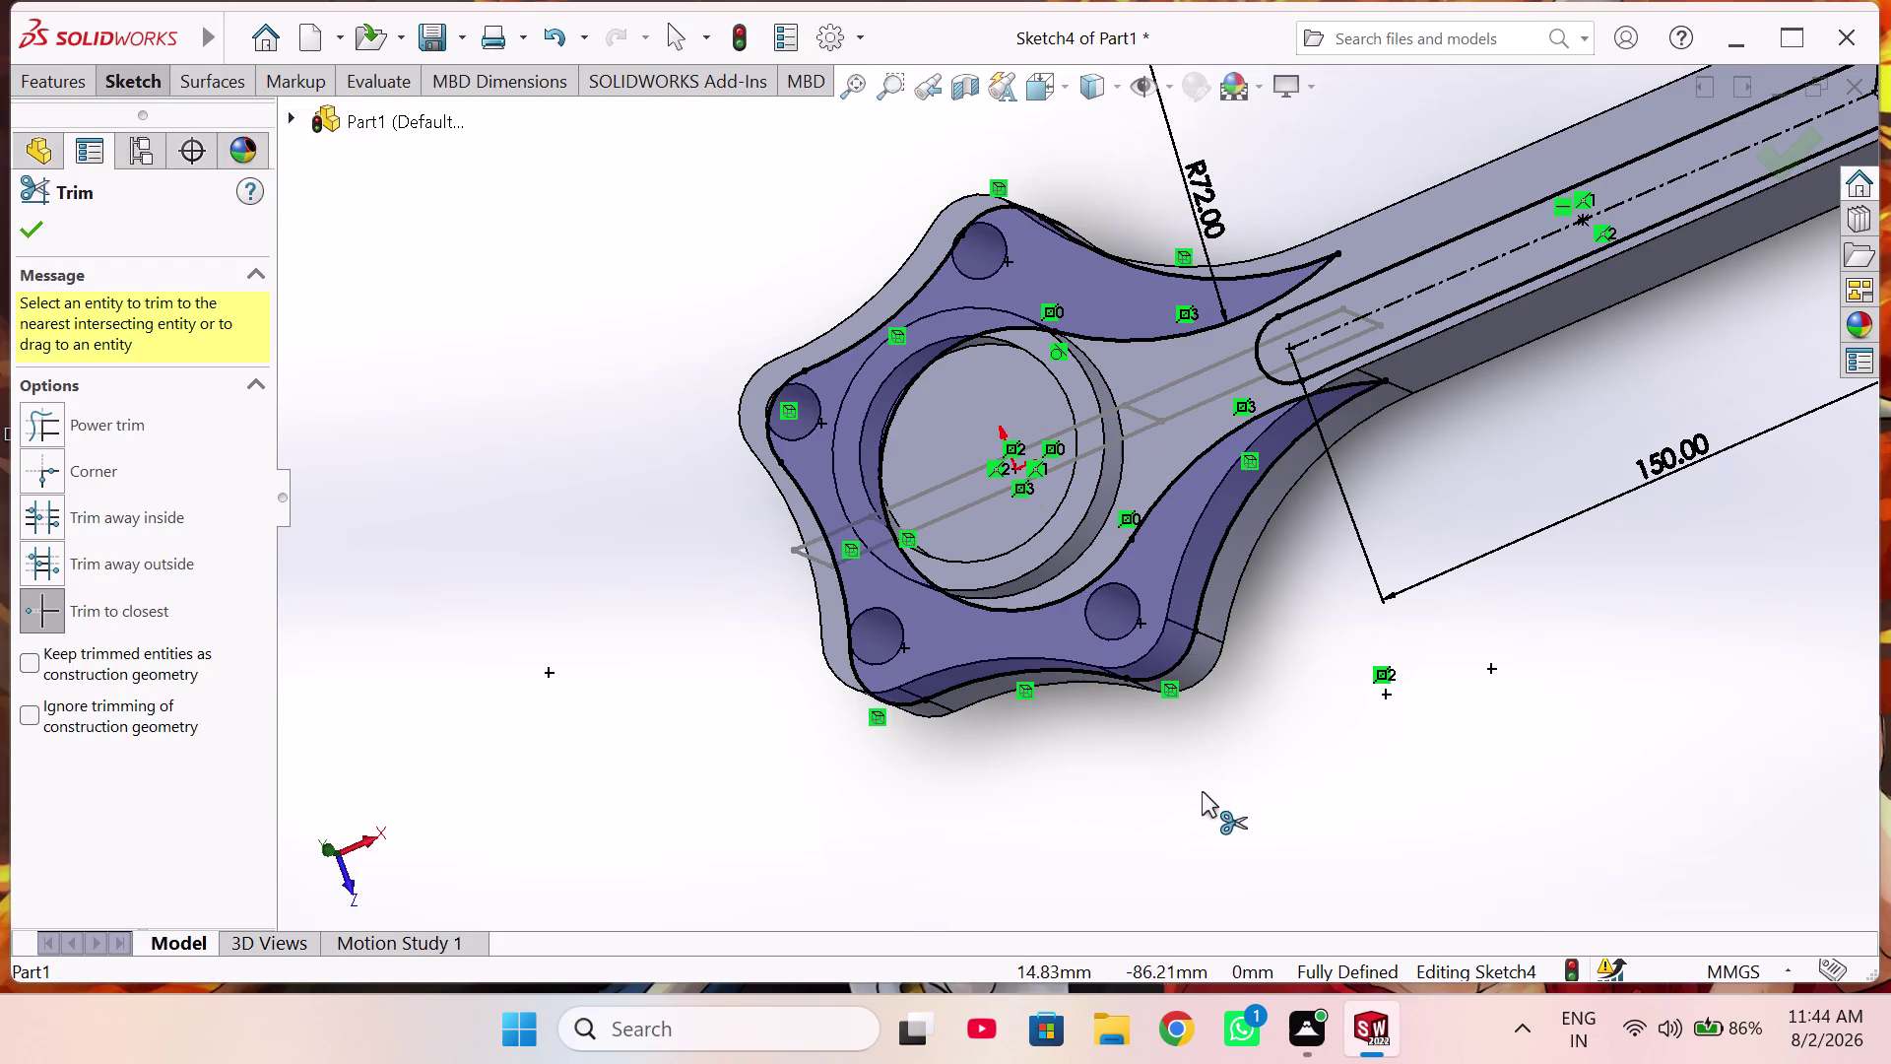
middle_drag(1203, 816, 1203, 617)
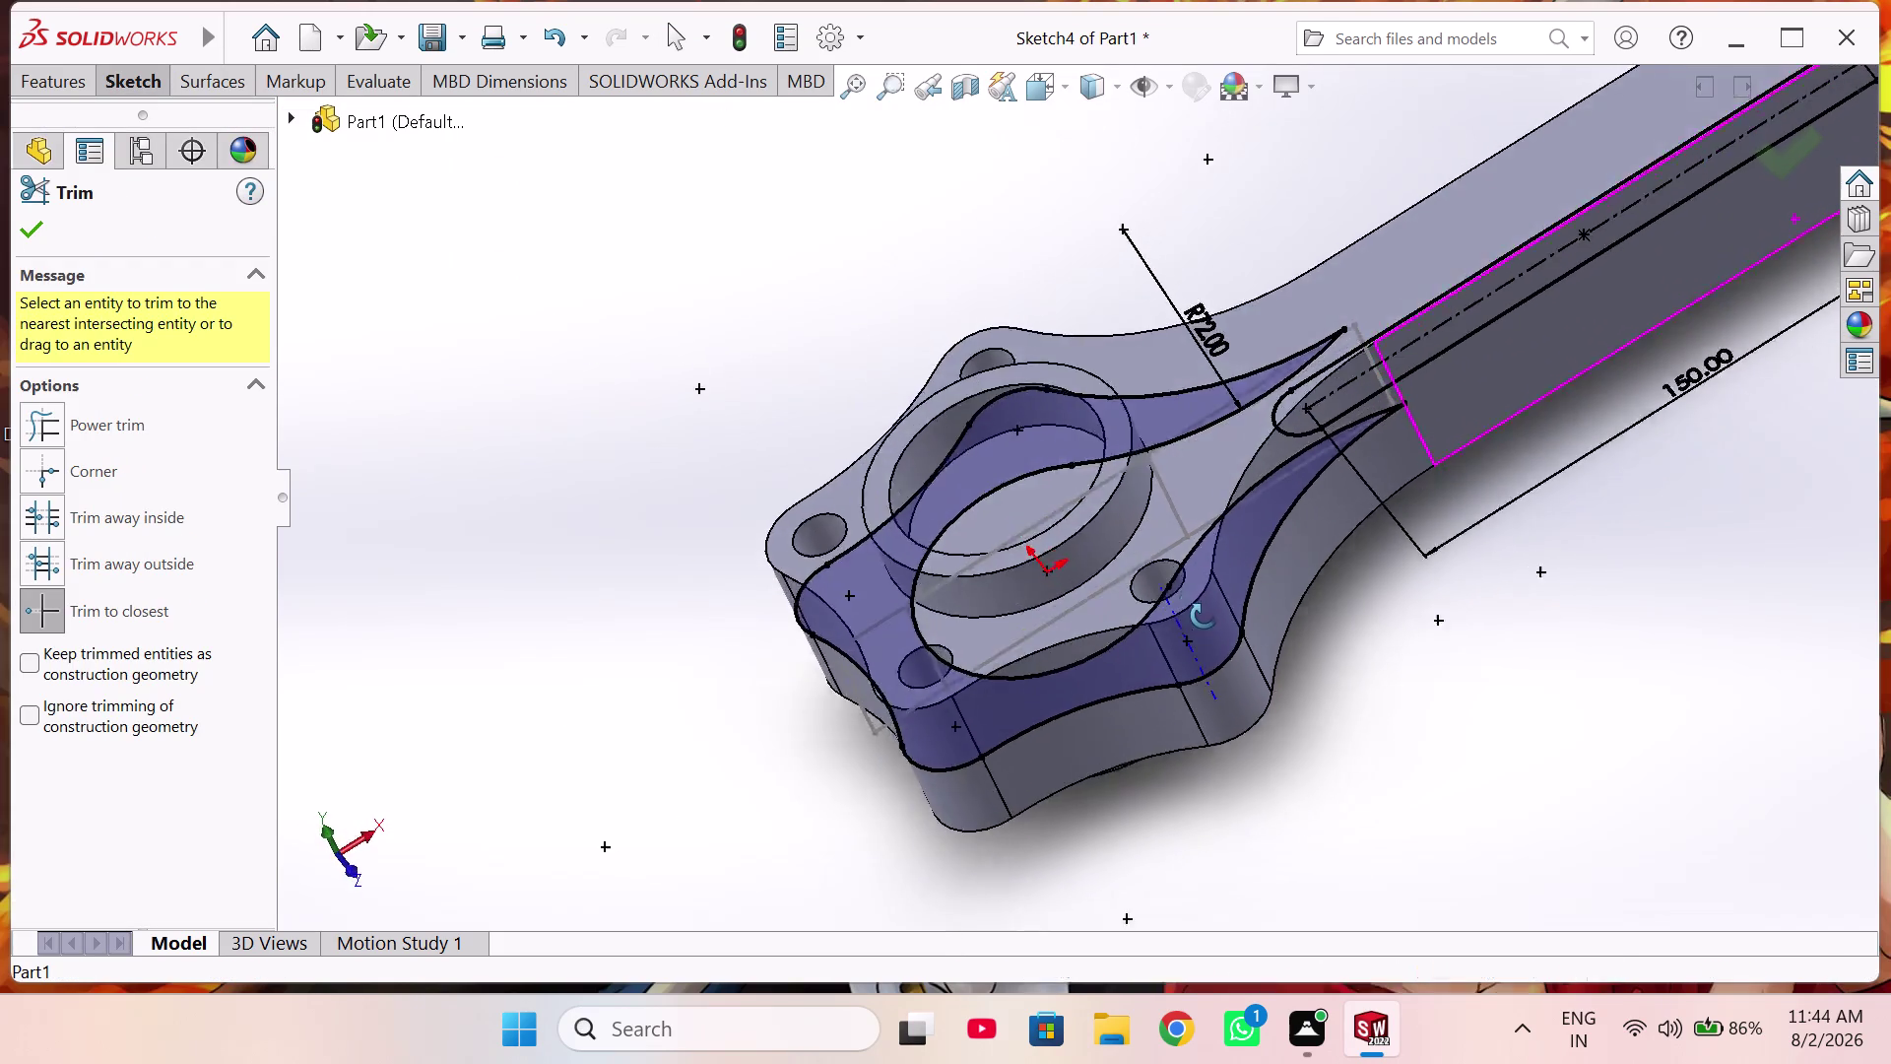
middle_drag(1203, 617, 1119, 582)
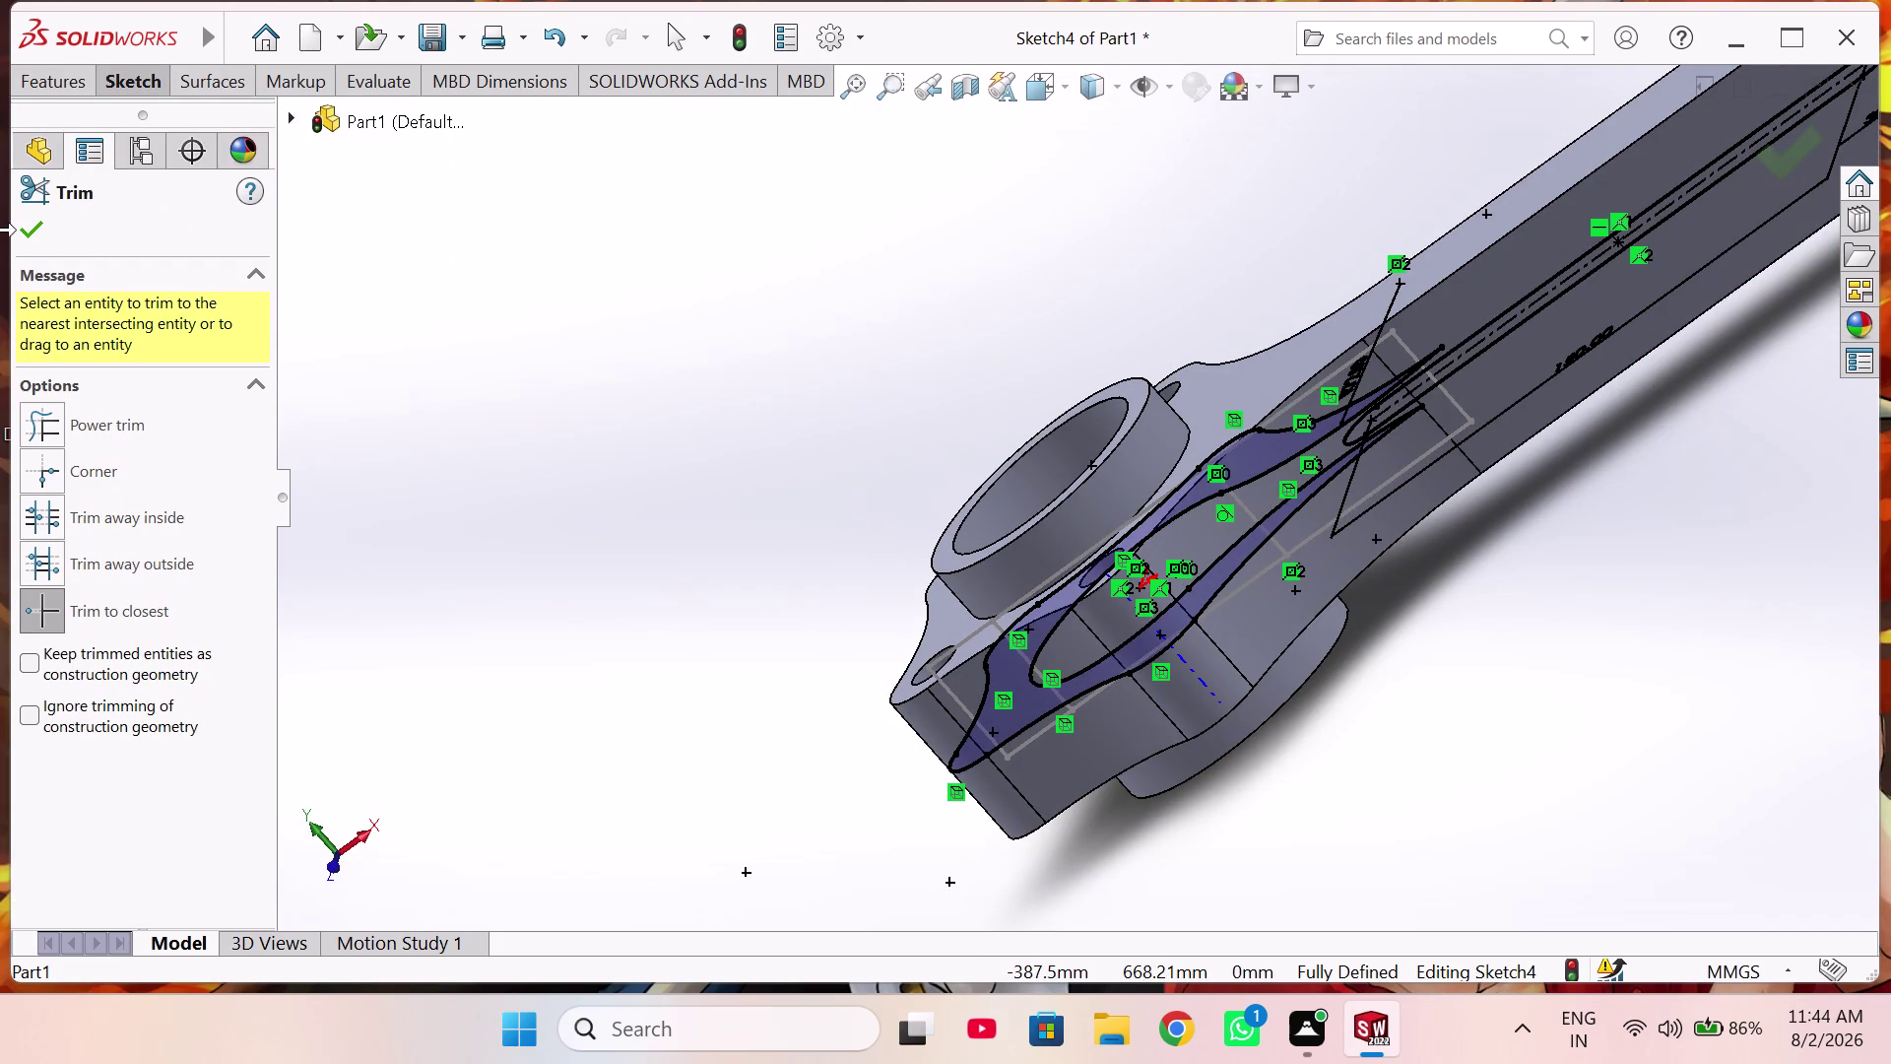
click(22, 230)
click(55, 81)
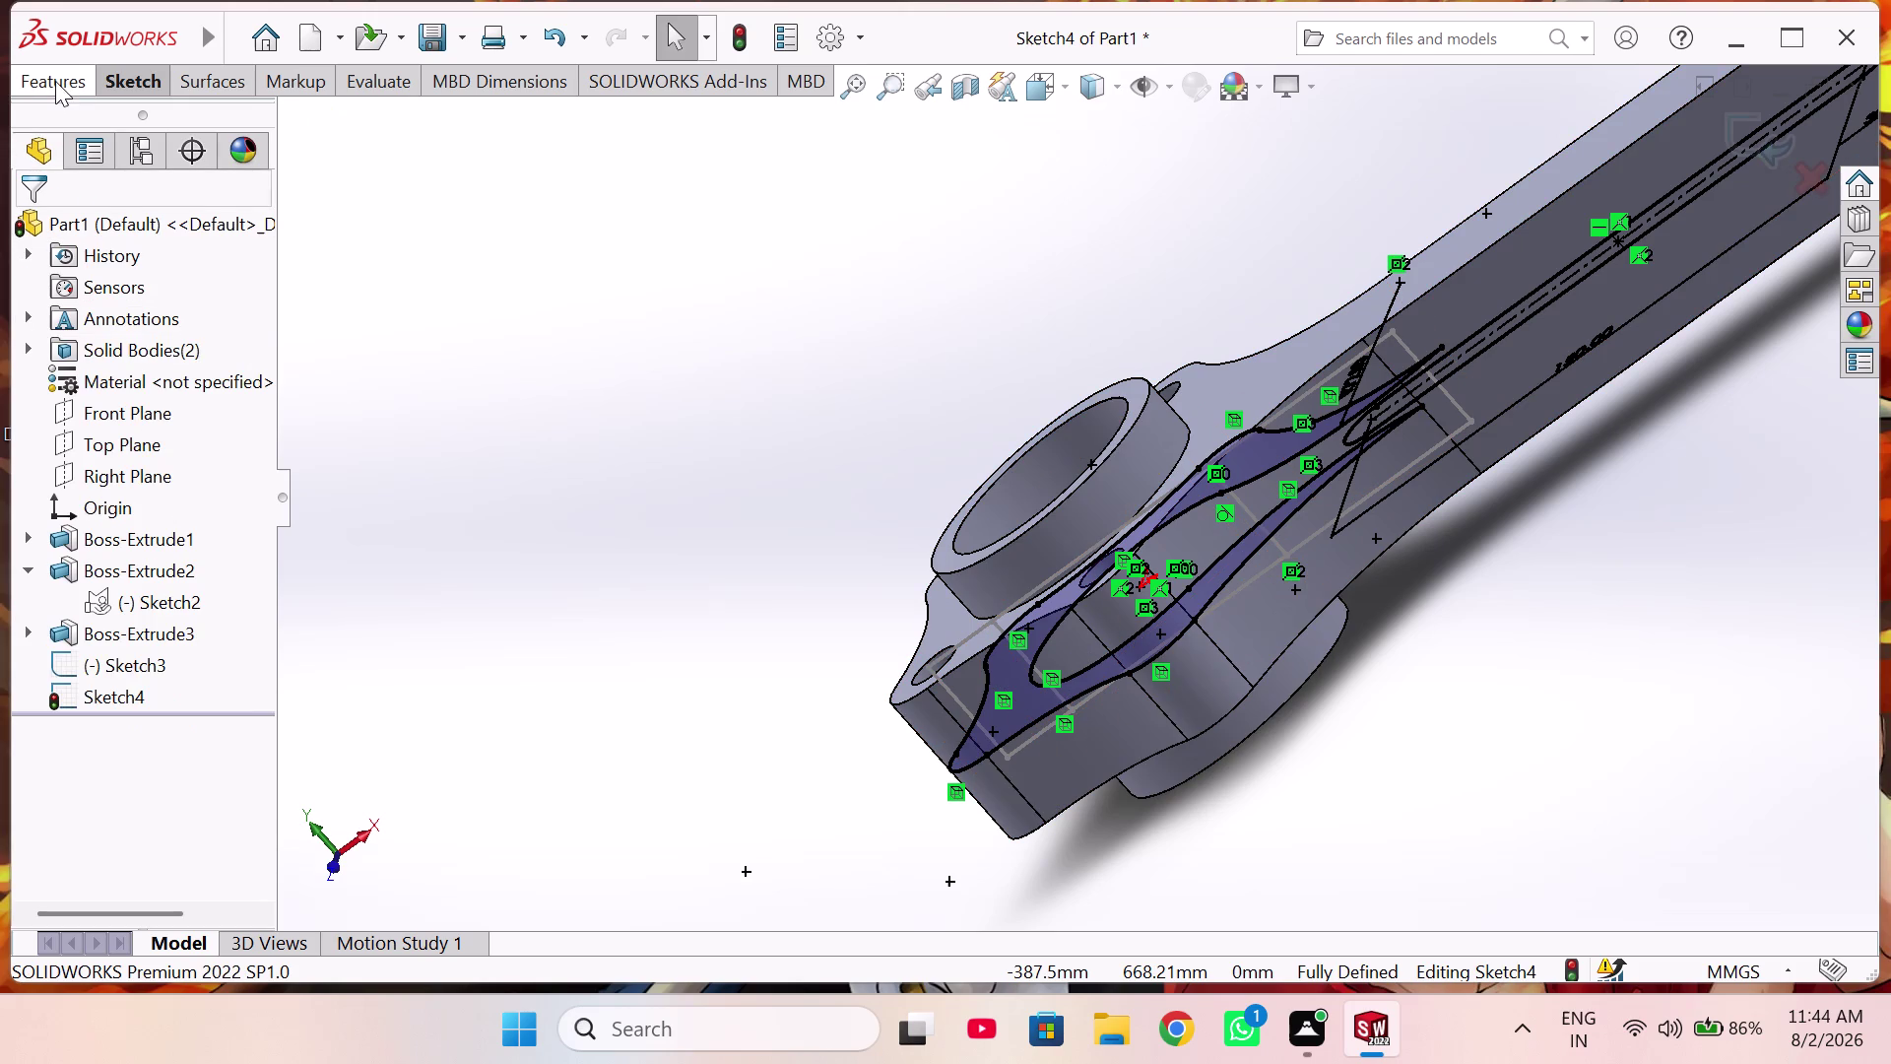
click(432, 151)
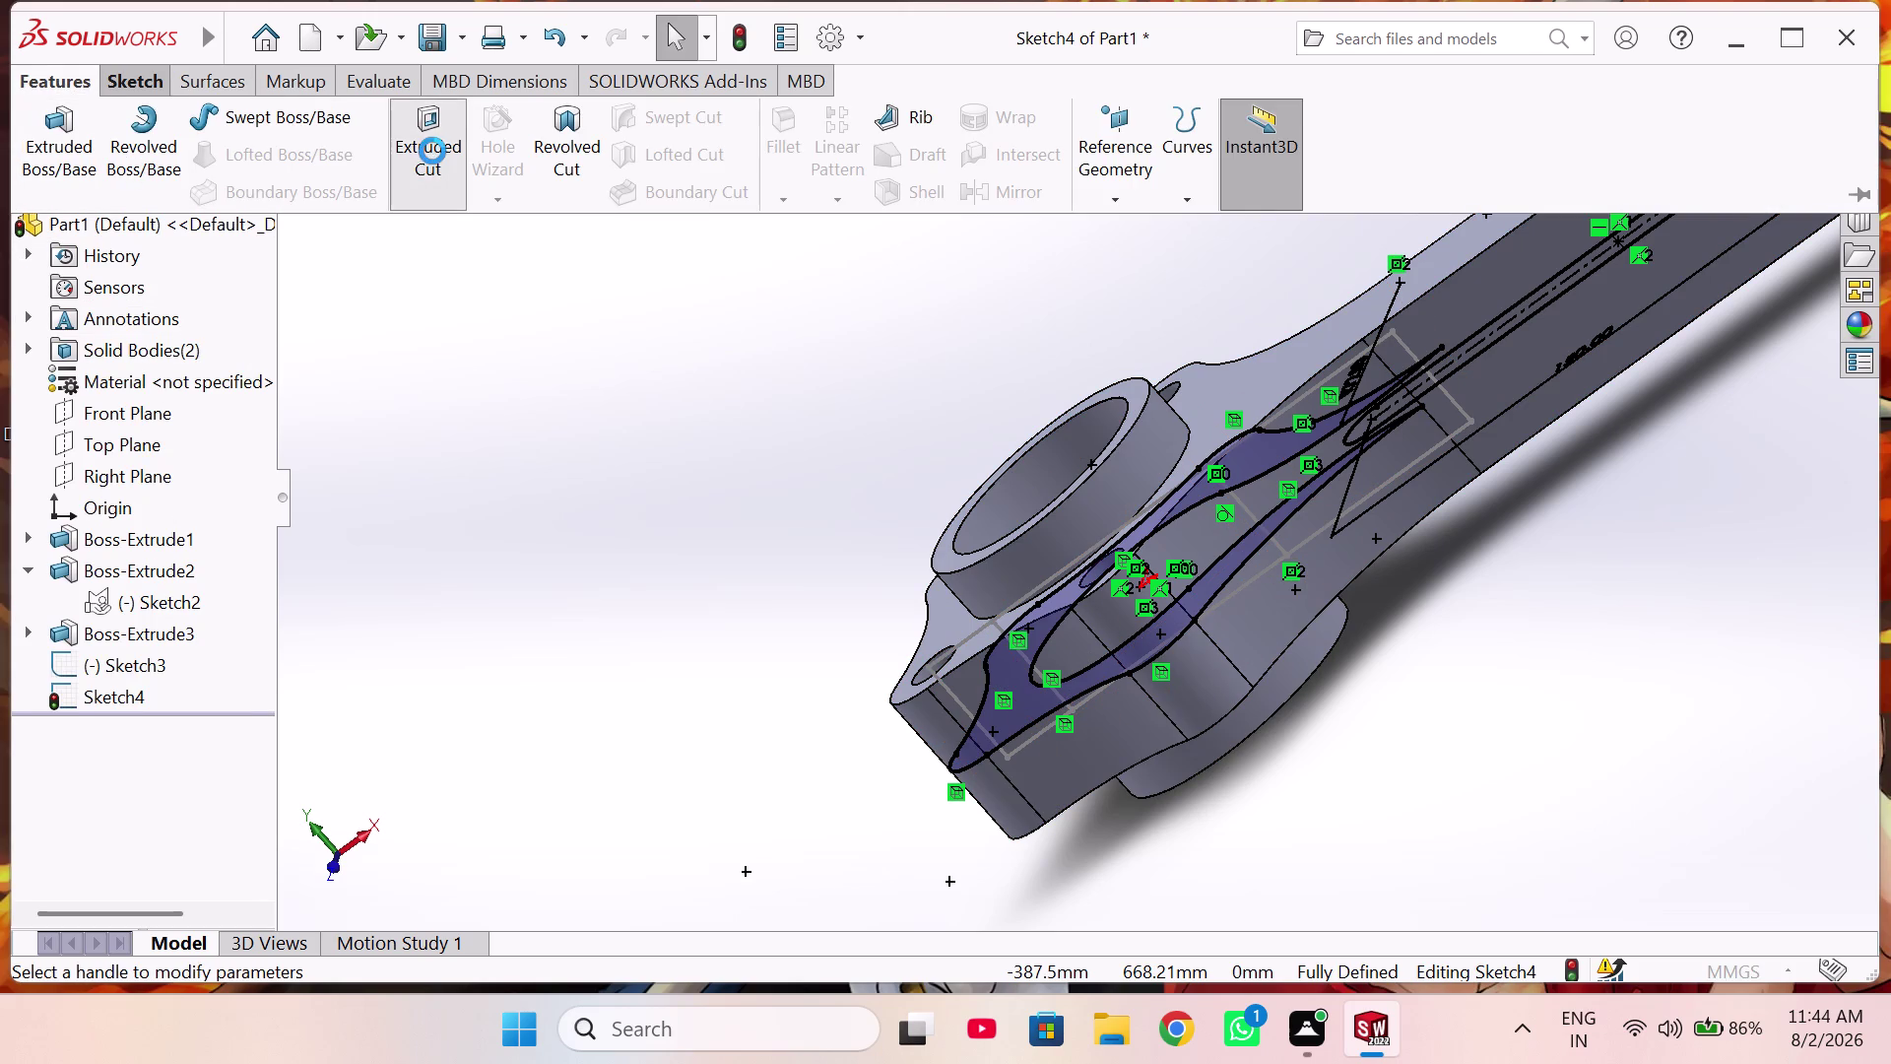
Set the mid-plane cut depth to 26 mm by entering 40-14.
middle_drag(547, 423, 672, 557)
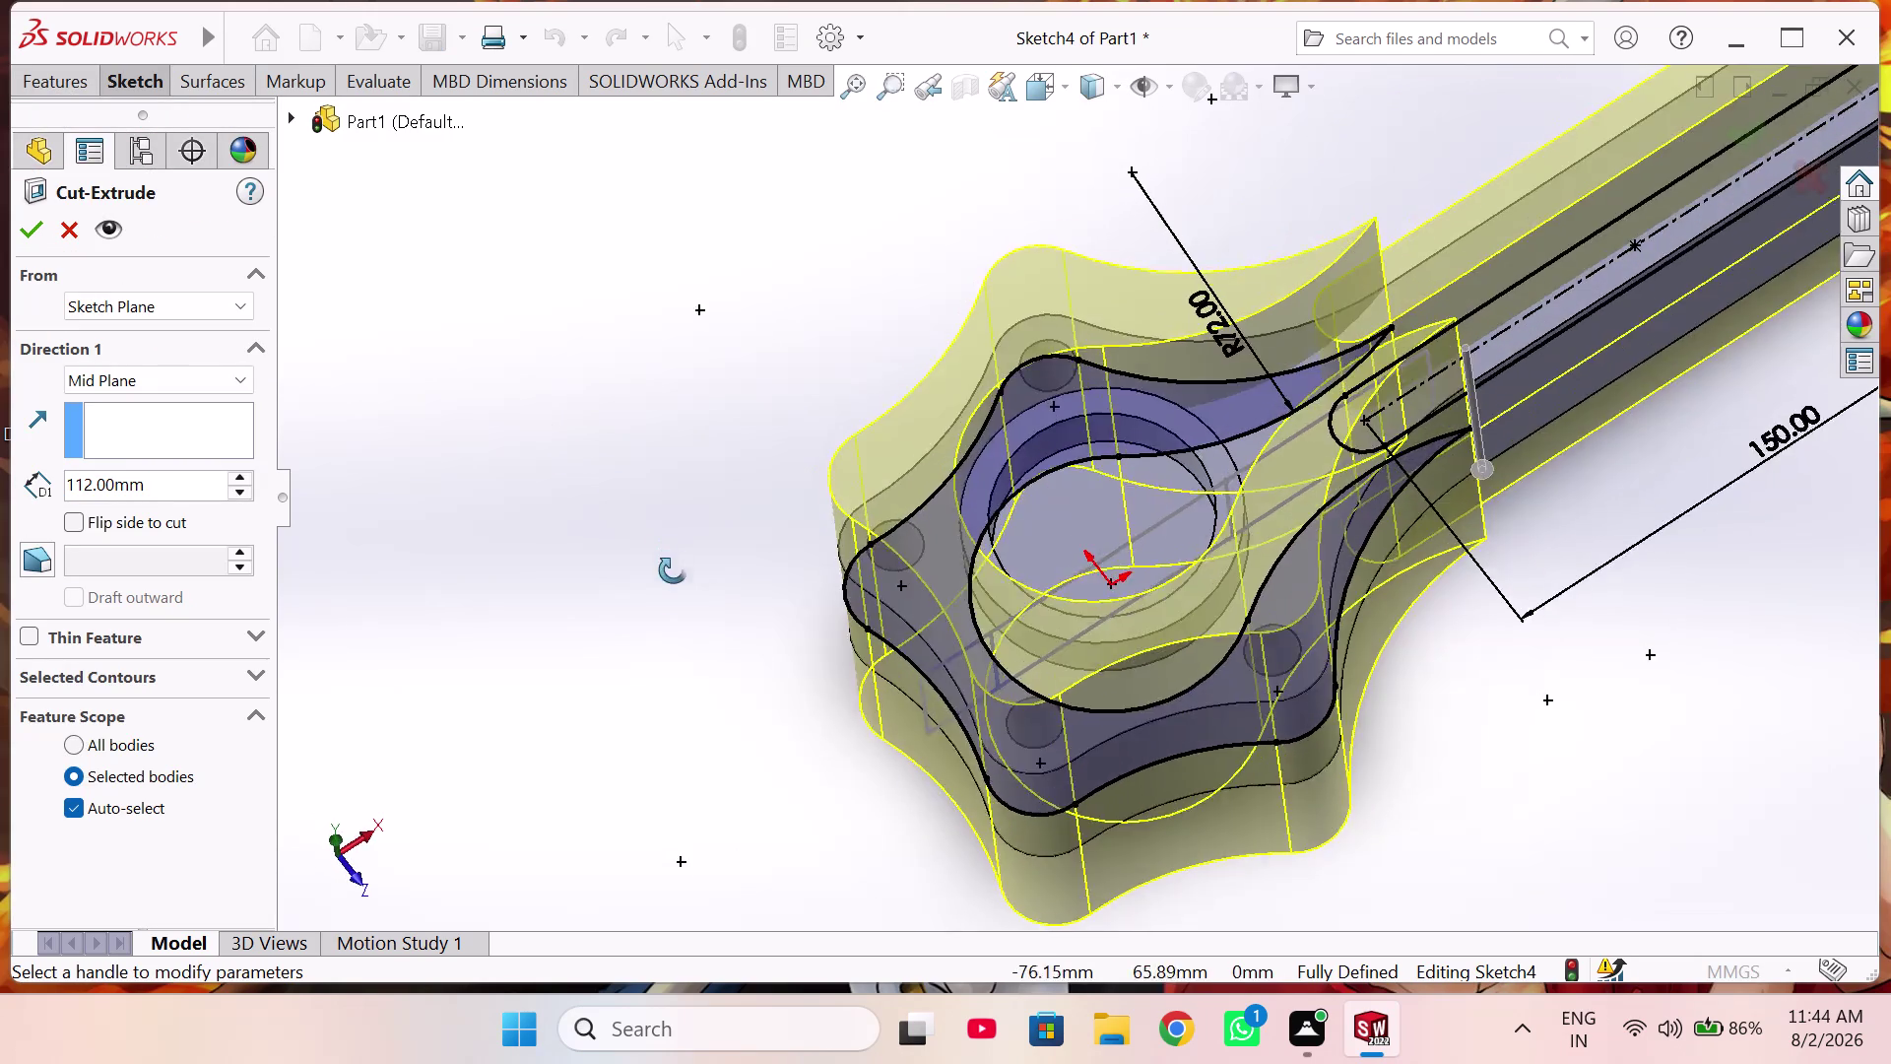
middle_drag(673, 557, 672, 614)
scroll(up, 3)
scroll(up, 3)
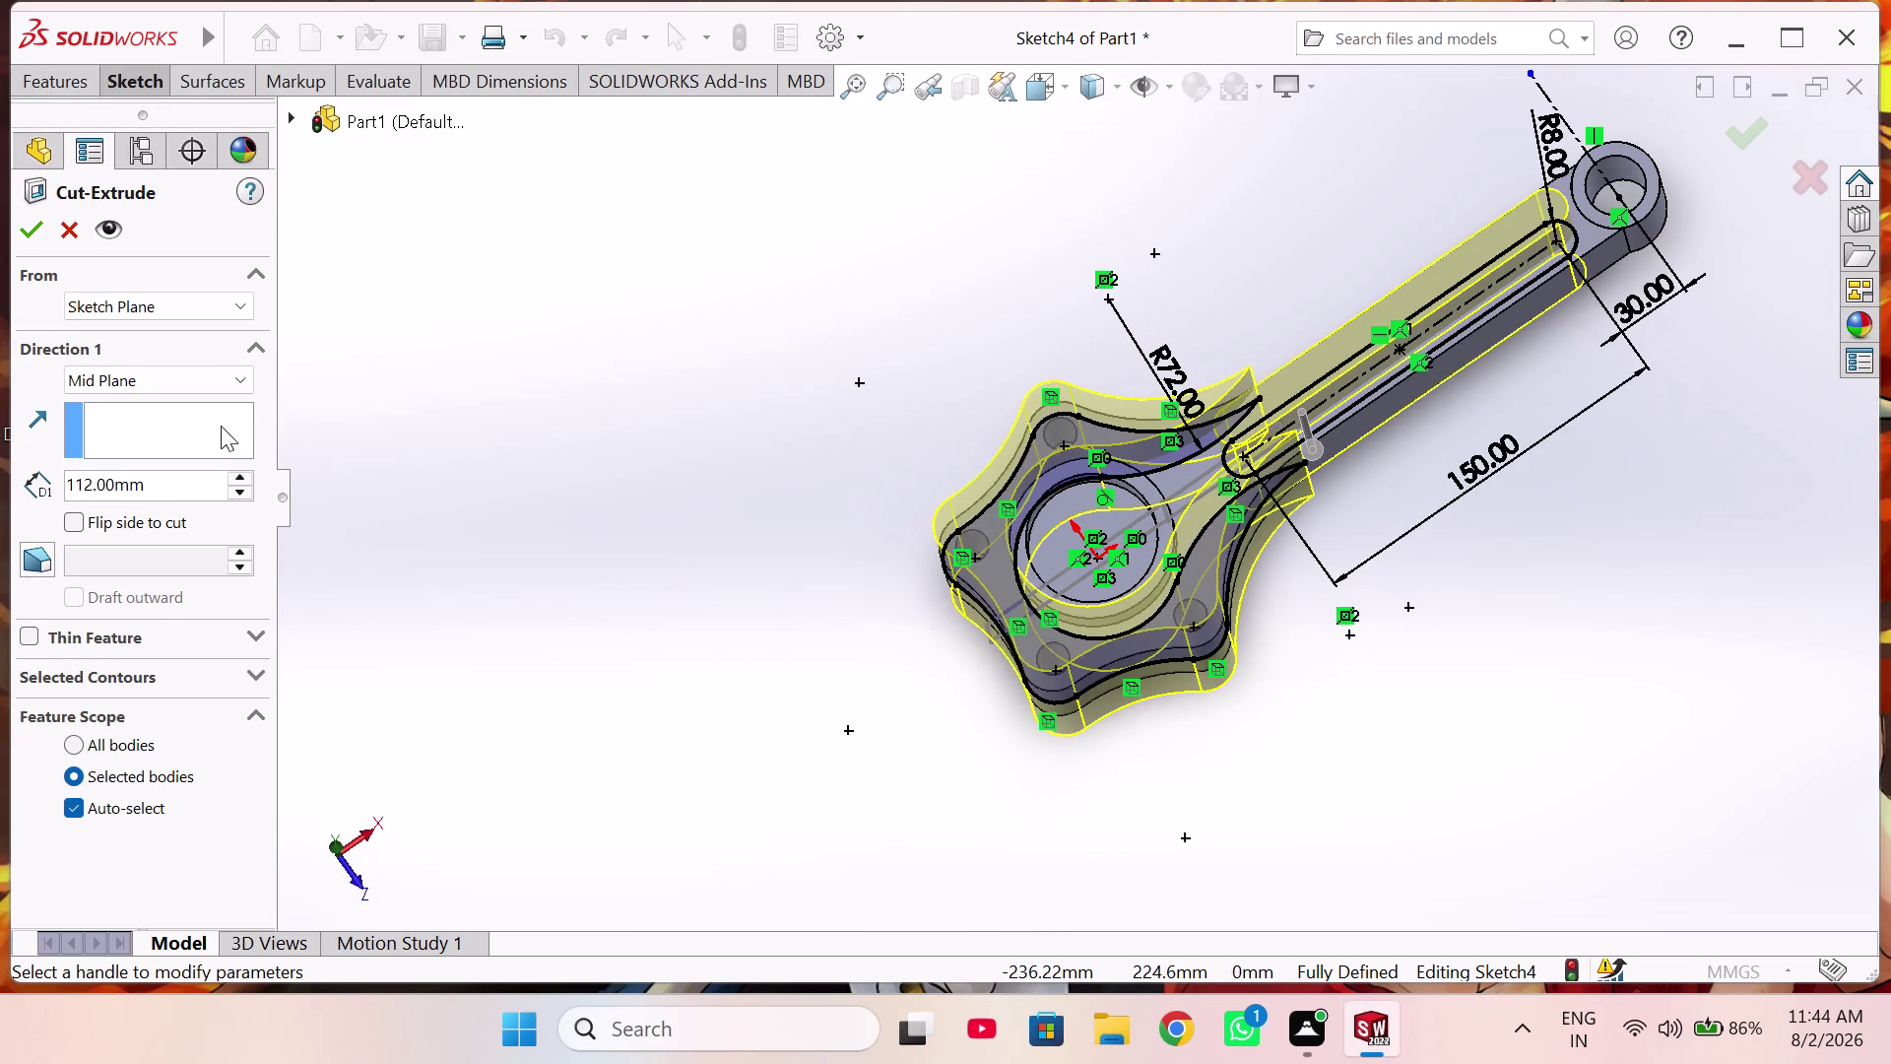
click(243, 494)
middle_drag(737, 820, 736, 811)
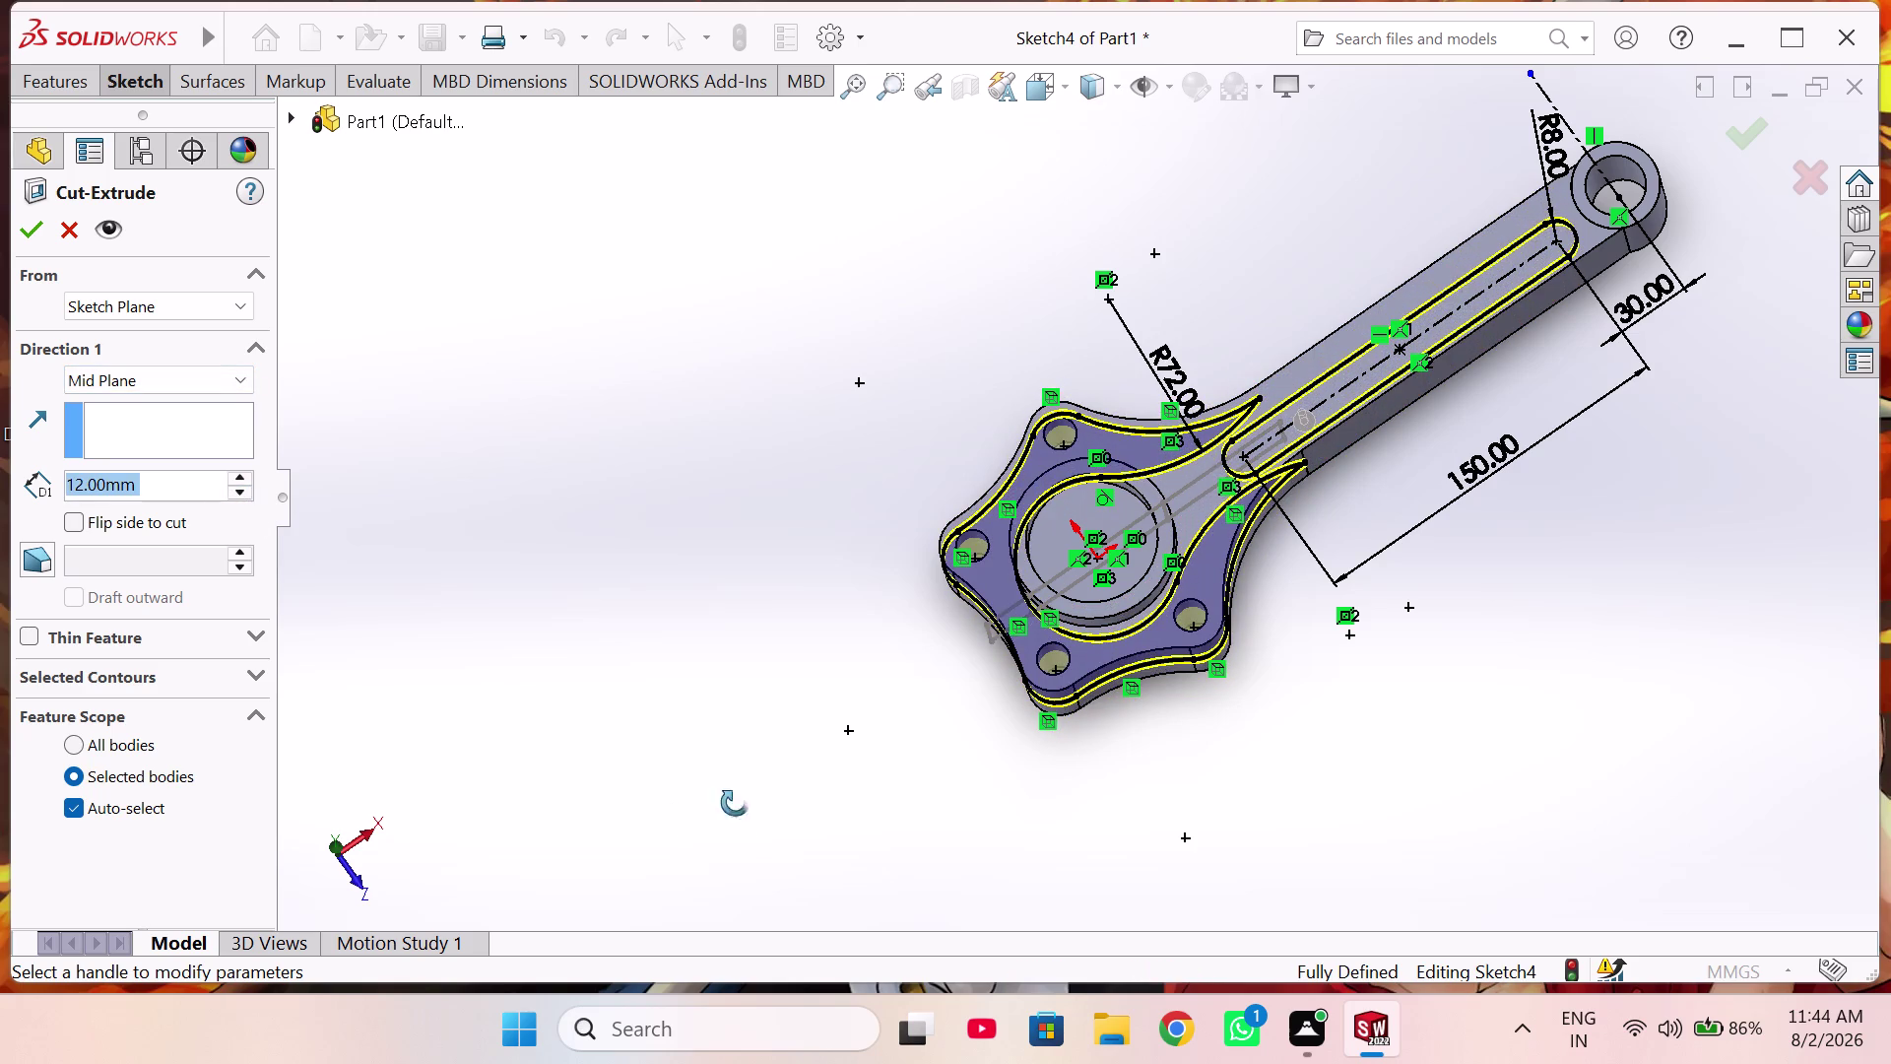
middle_drag(737, 811, 699, 470)
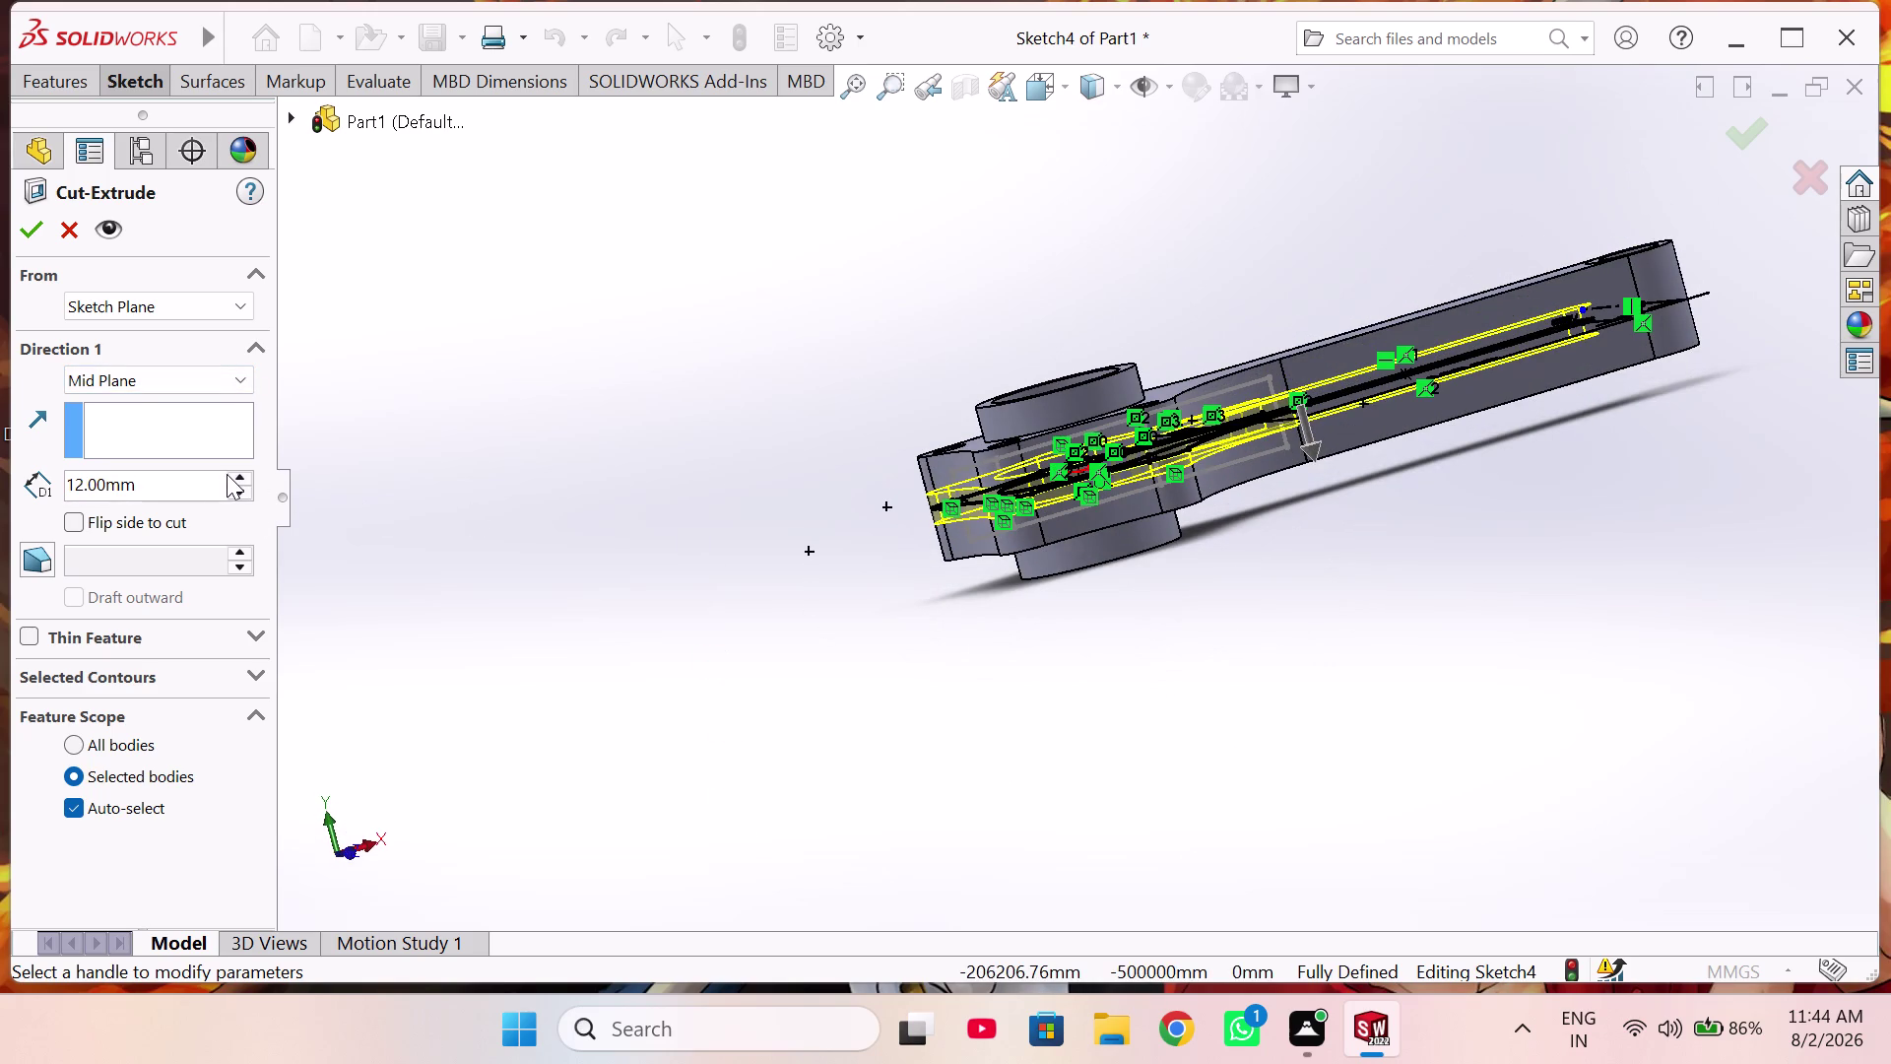
double_click(227, 474)
click(243, 476)
middle_drag(829, 668, 811, 636)
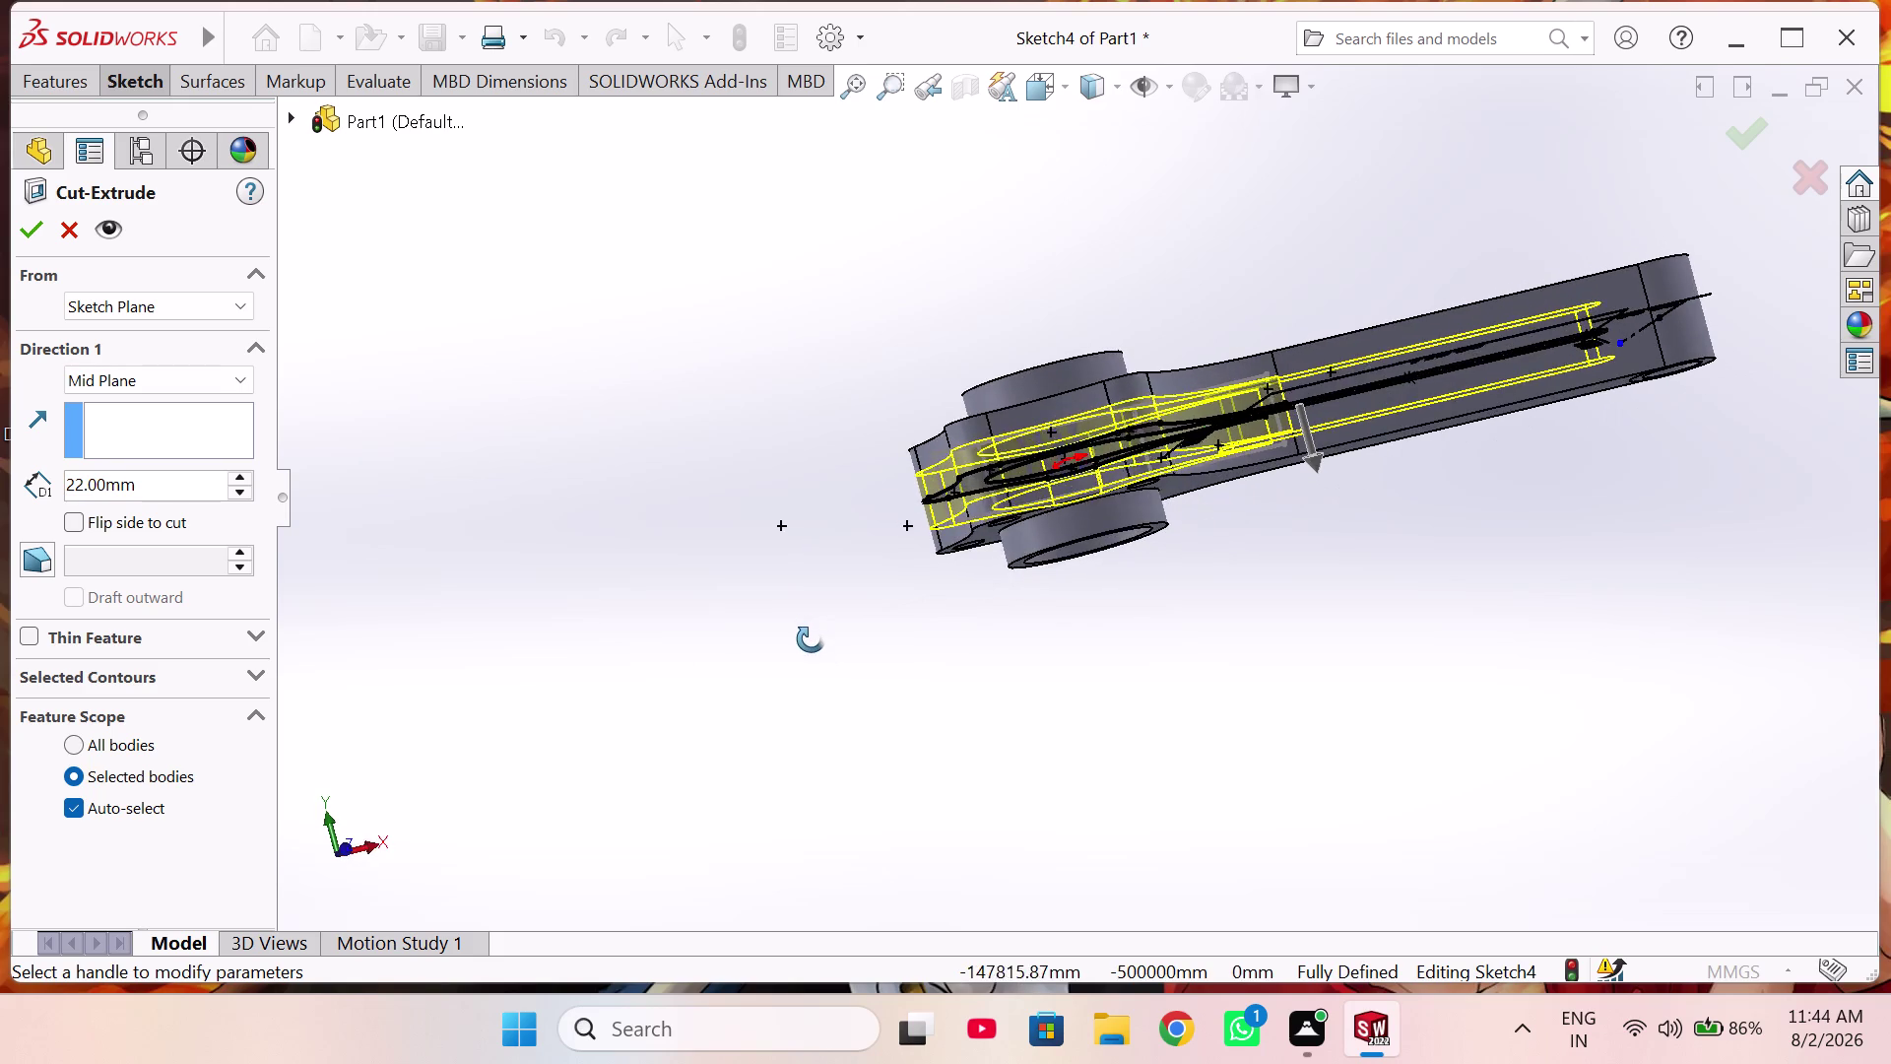
middle_drag(811, 636, 811, 648)
double_click(196, 476)
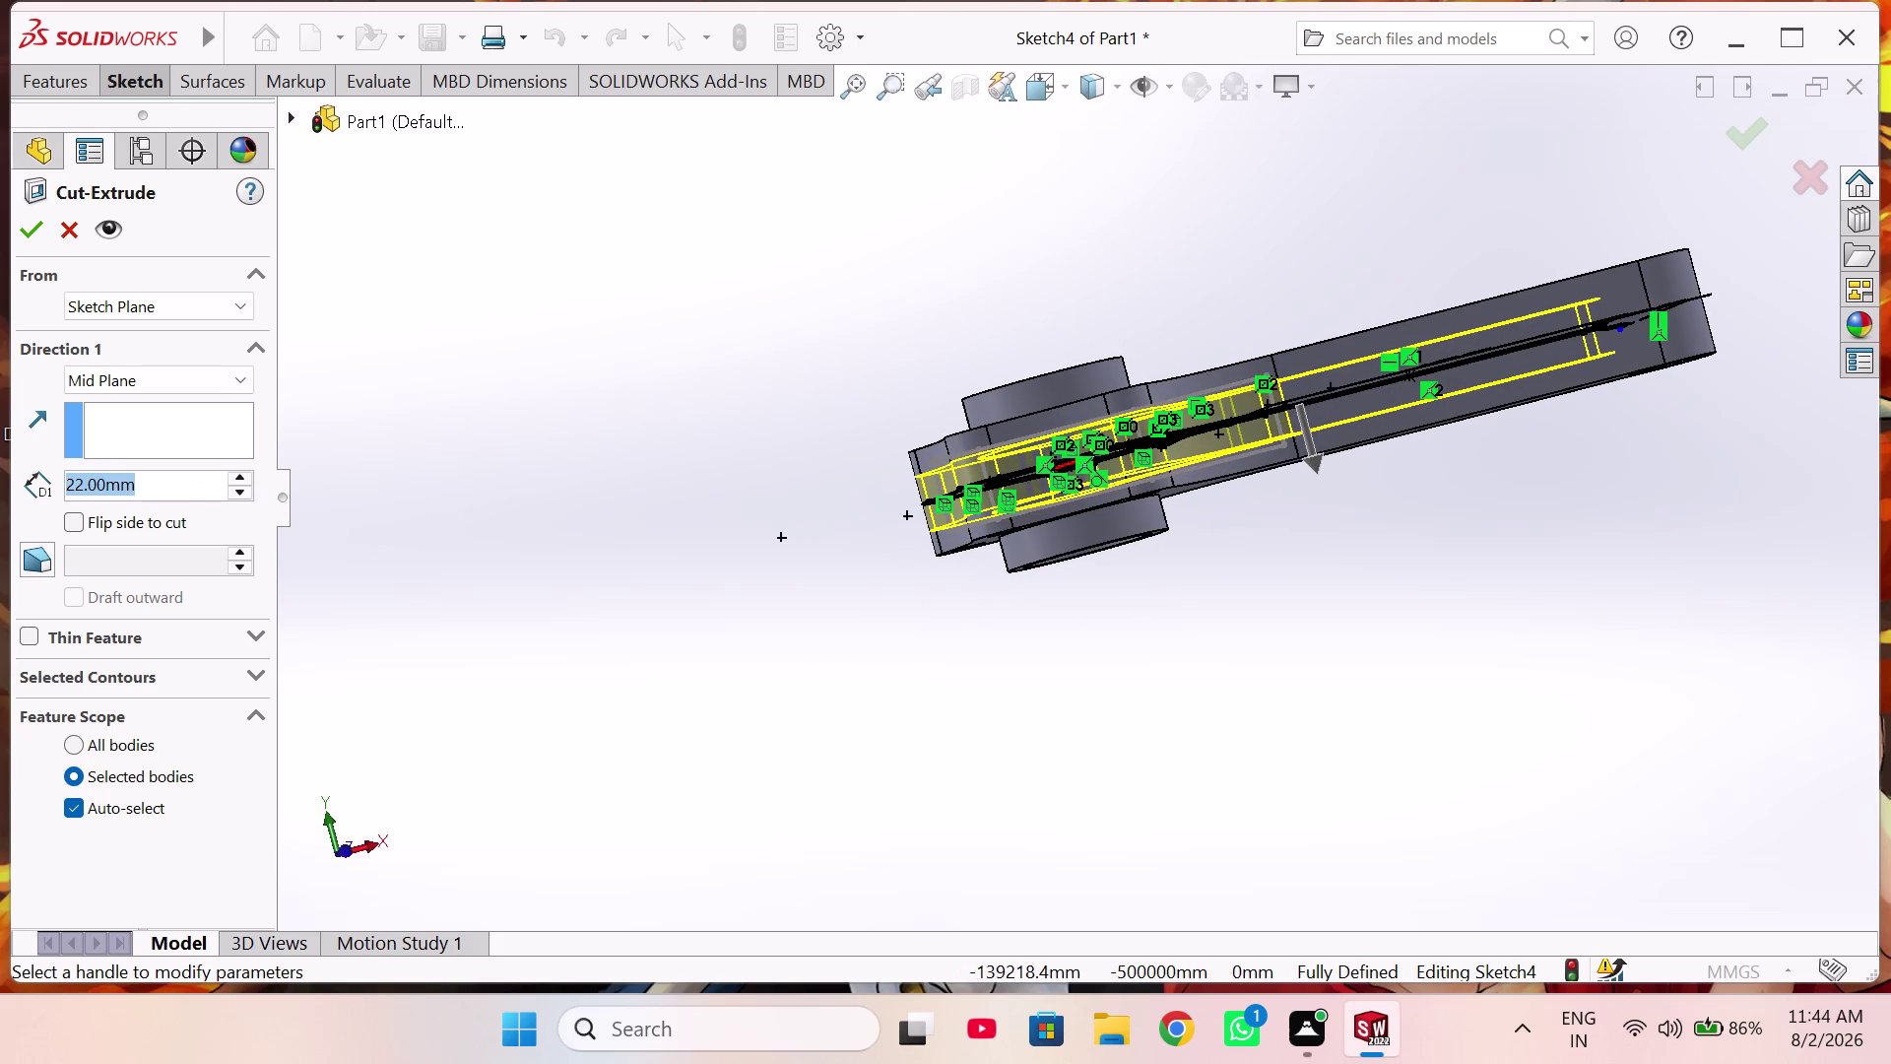
key(BackSpace)
text(4)
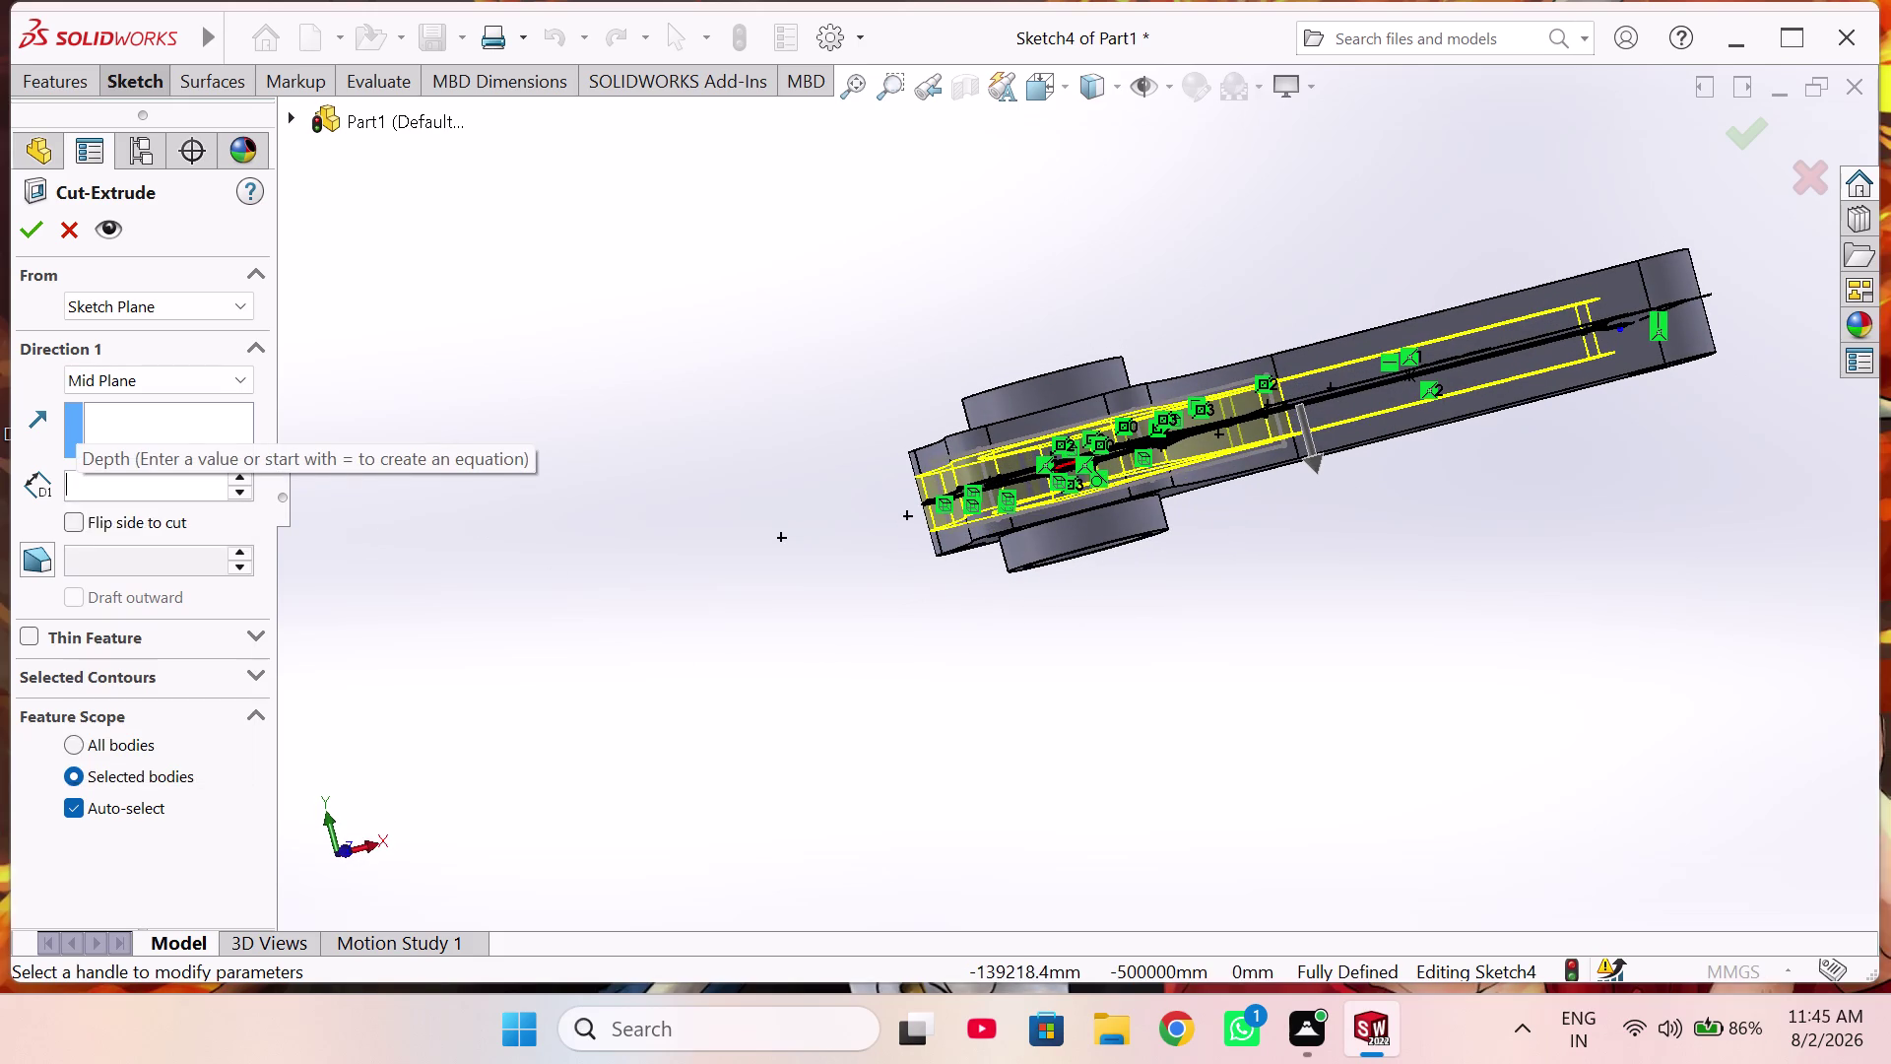
text(0-14)
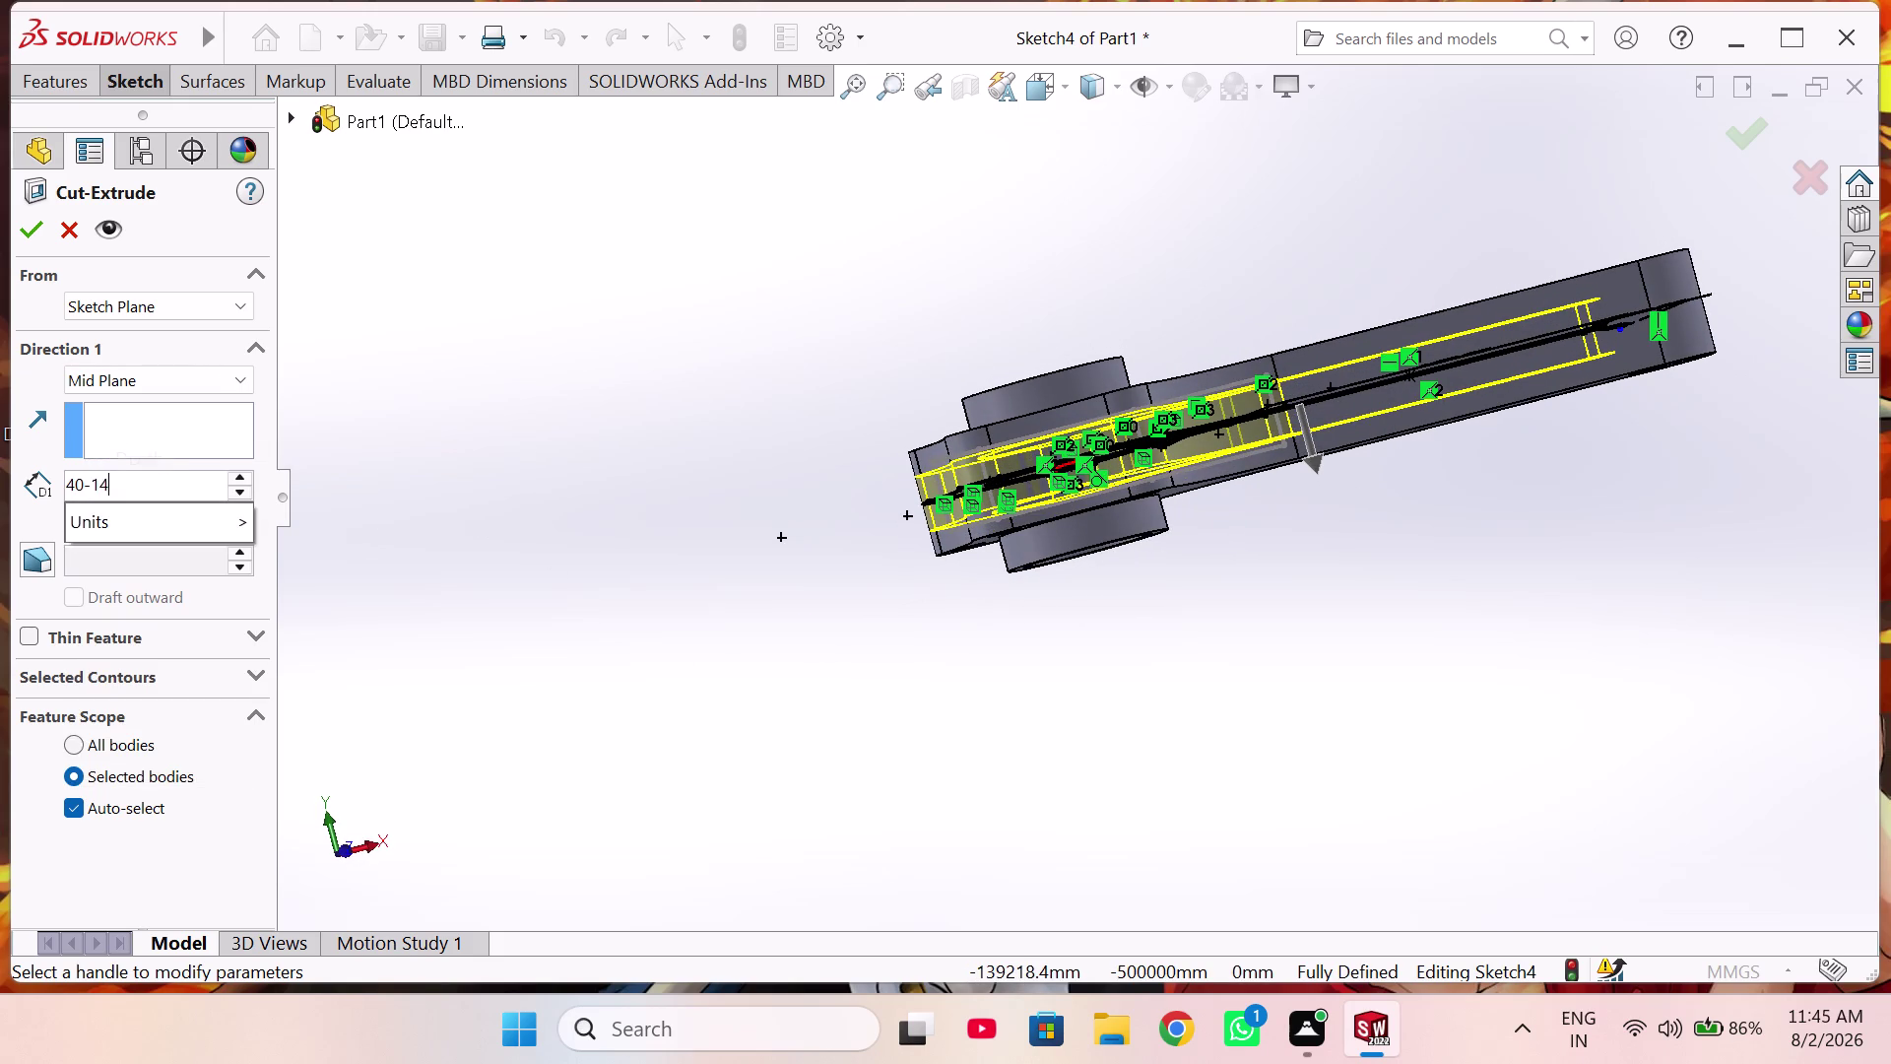
key(Return)
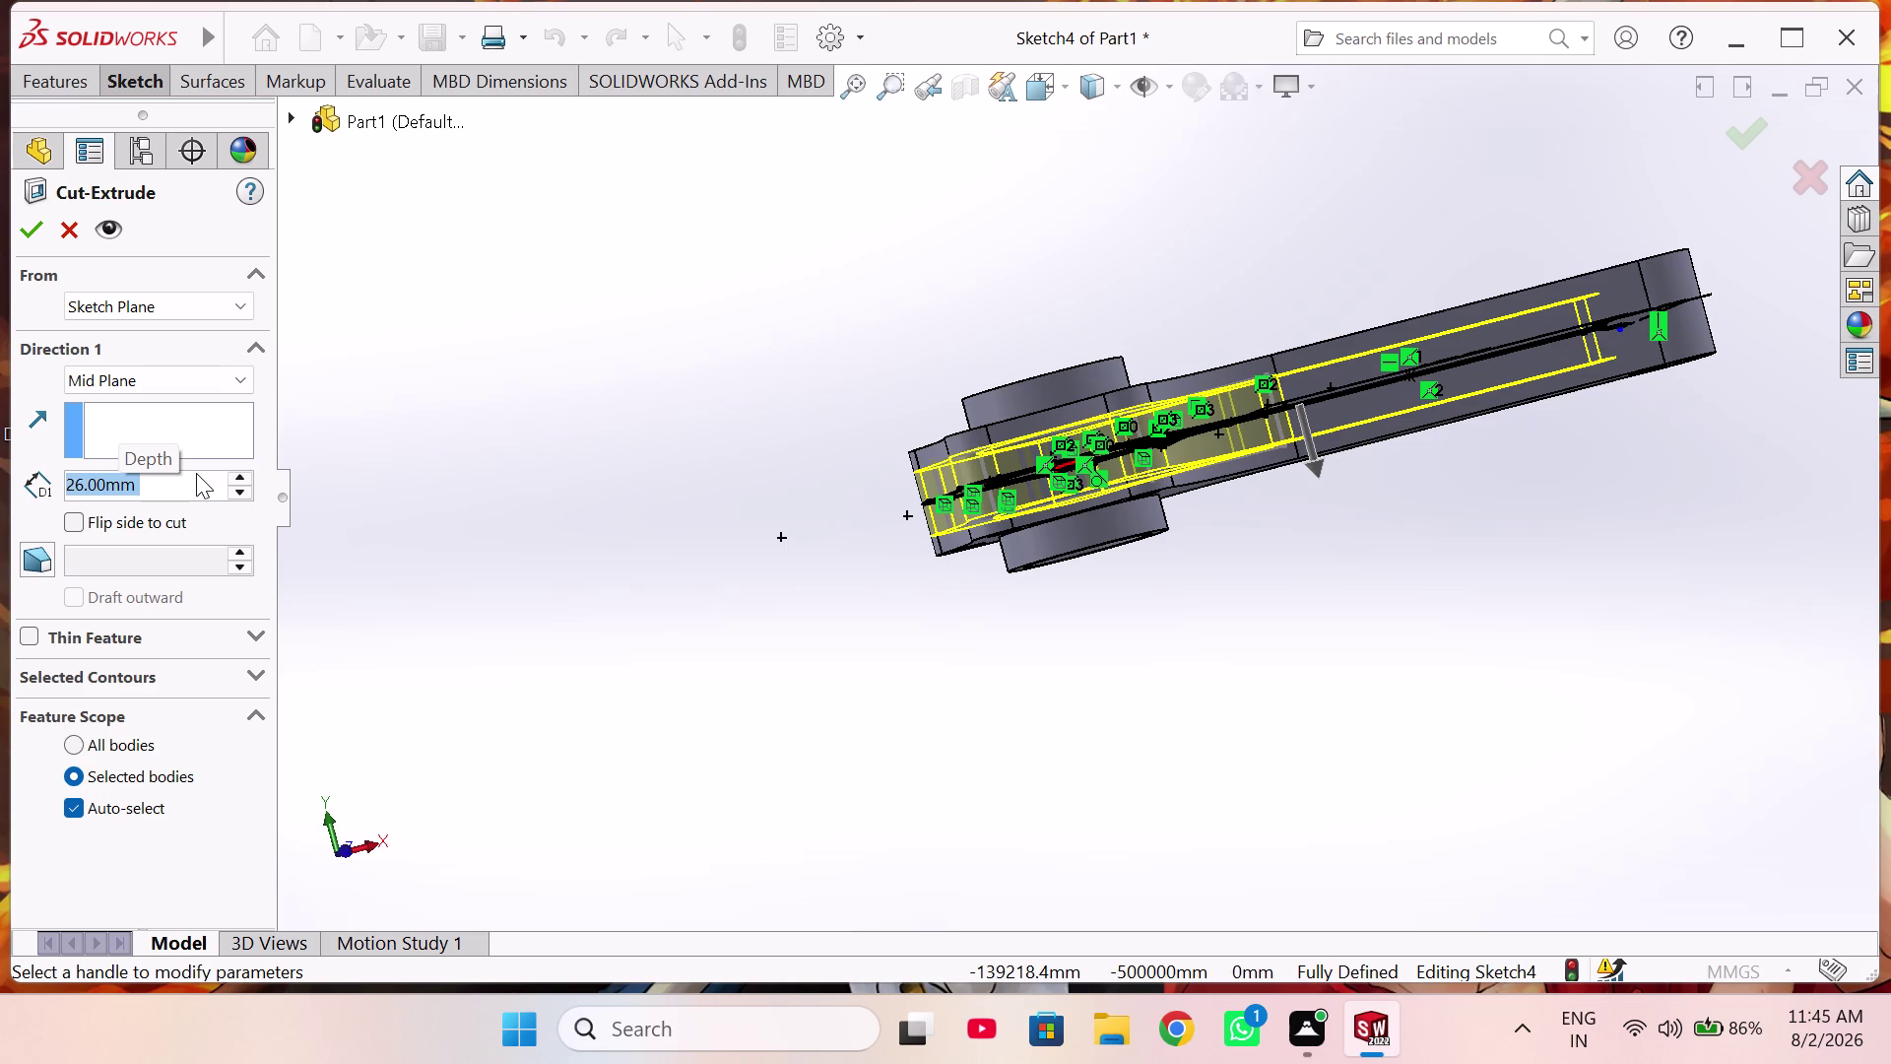
Pick Sketch4-Contour<1> as the cut region and confirm, creating Cut-Extrude3.
middle_drag(1435, 503, 1473, 680)
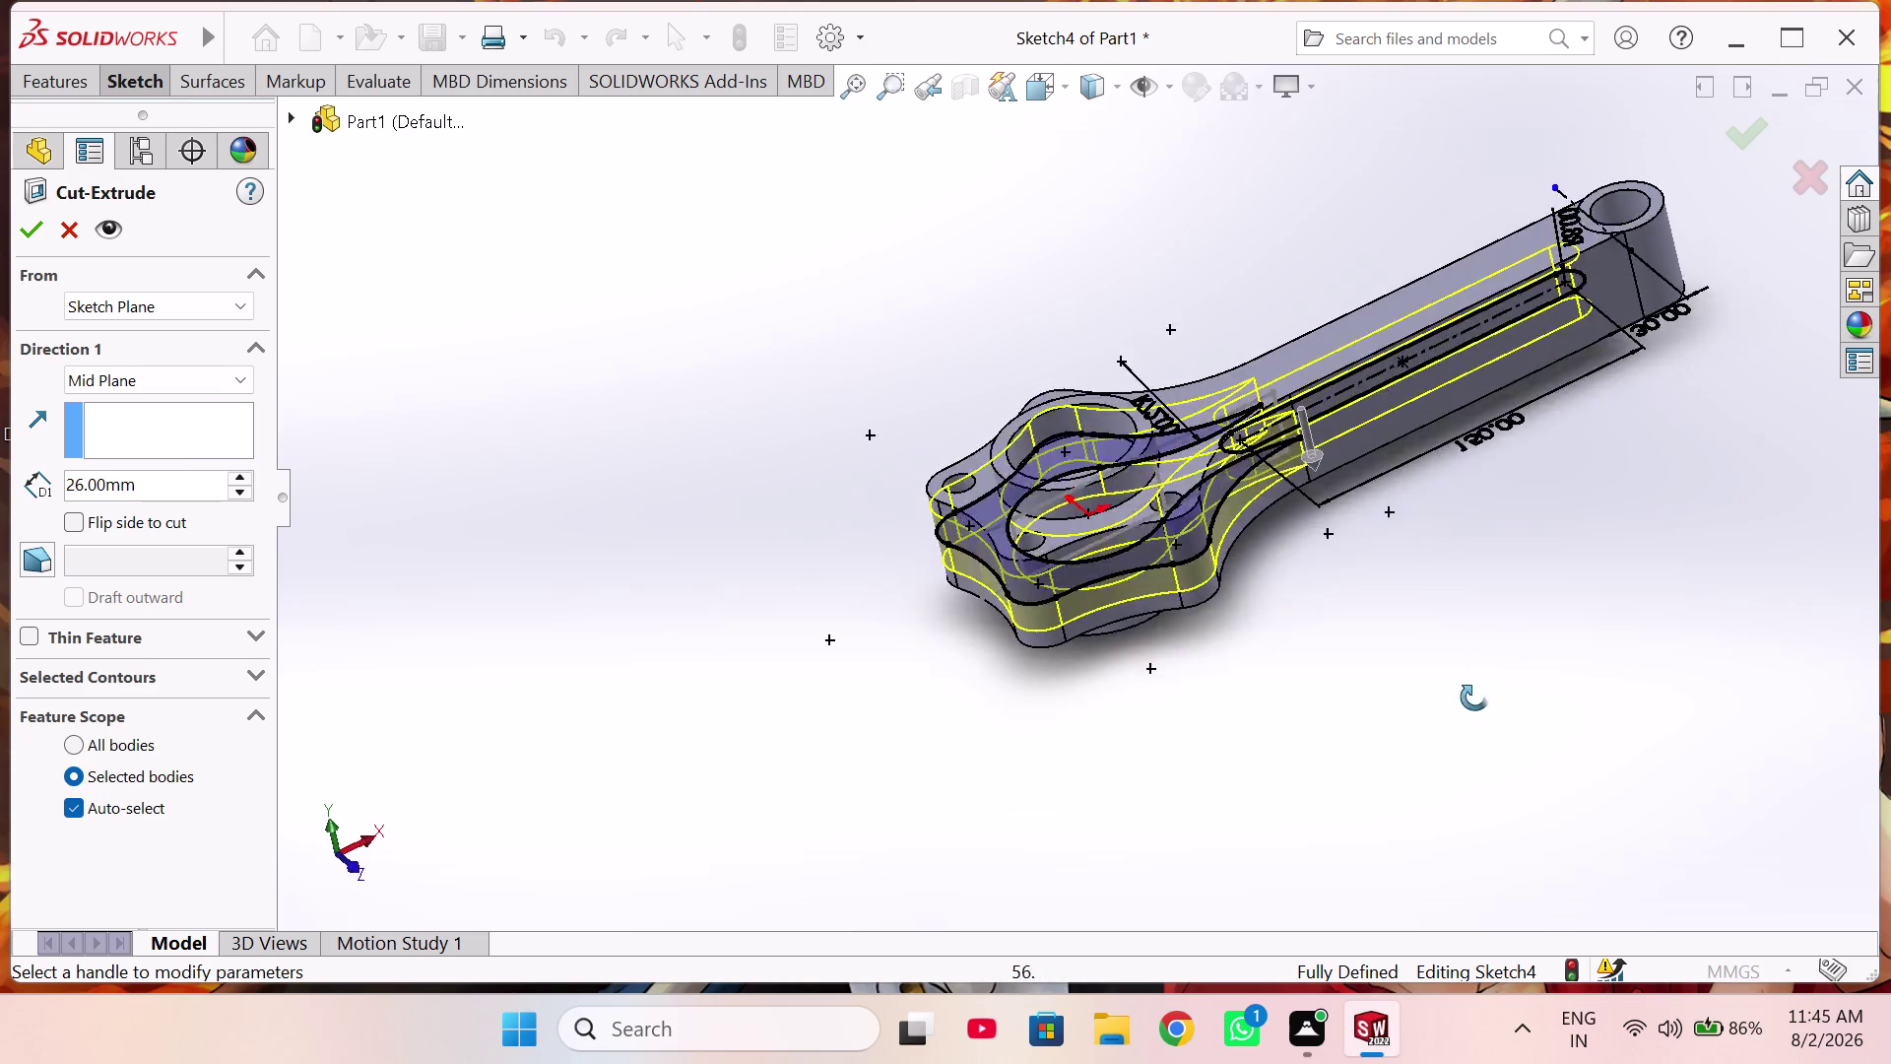
middle_drag(1473, 679, 1456, 779)
scroll(up, 3)
middle_drag(1458, 522, 1468, 573)
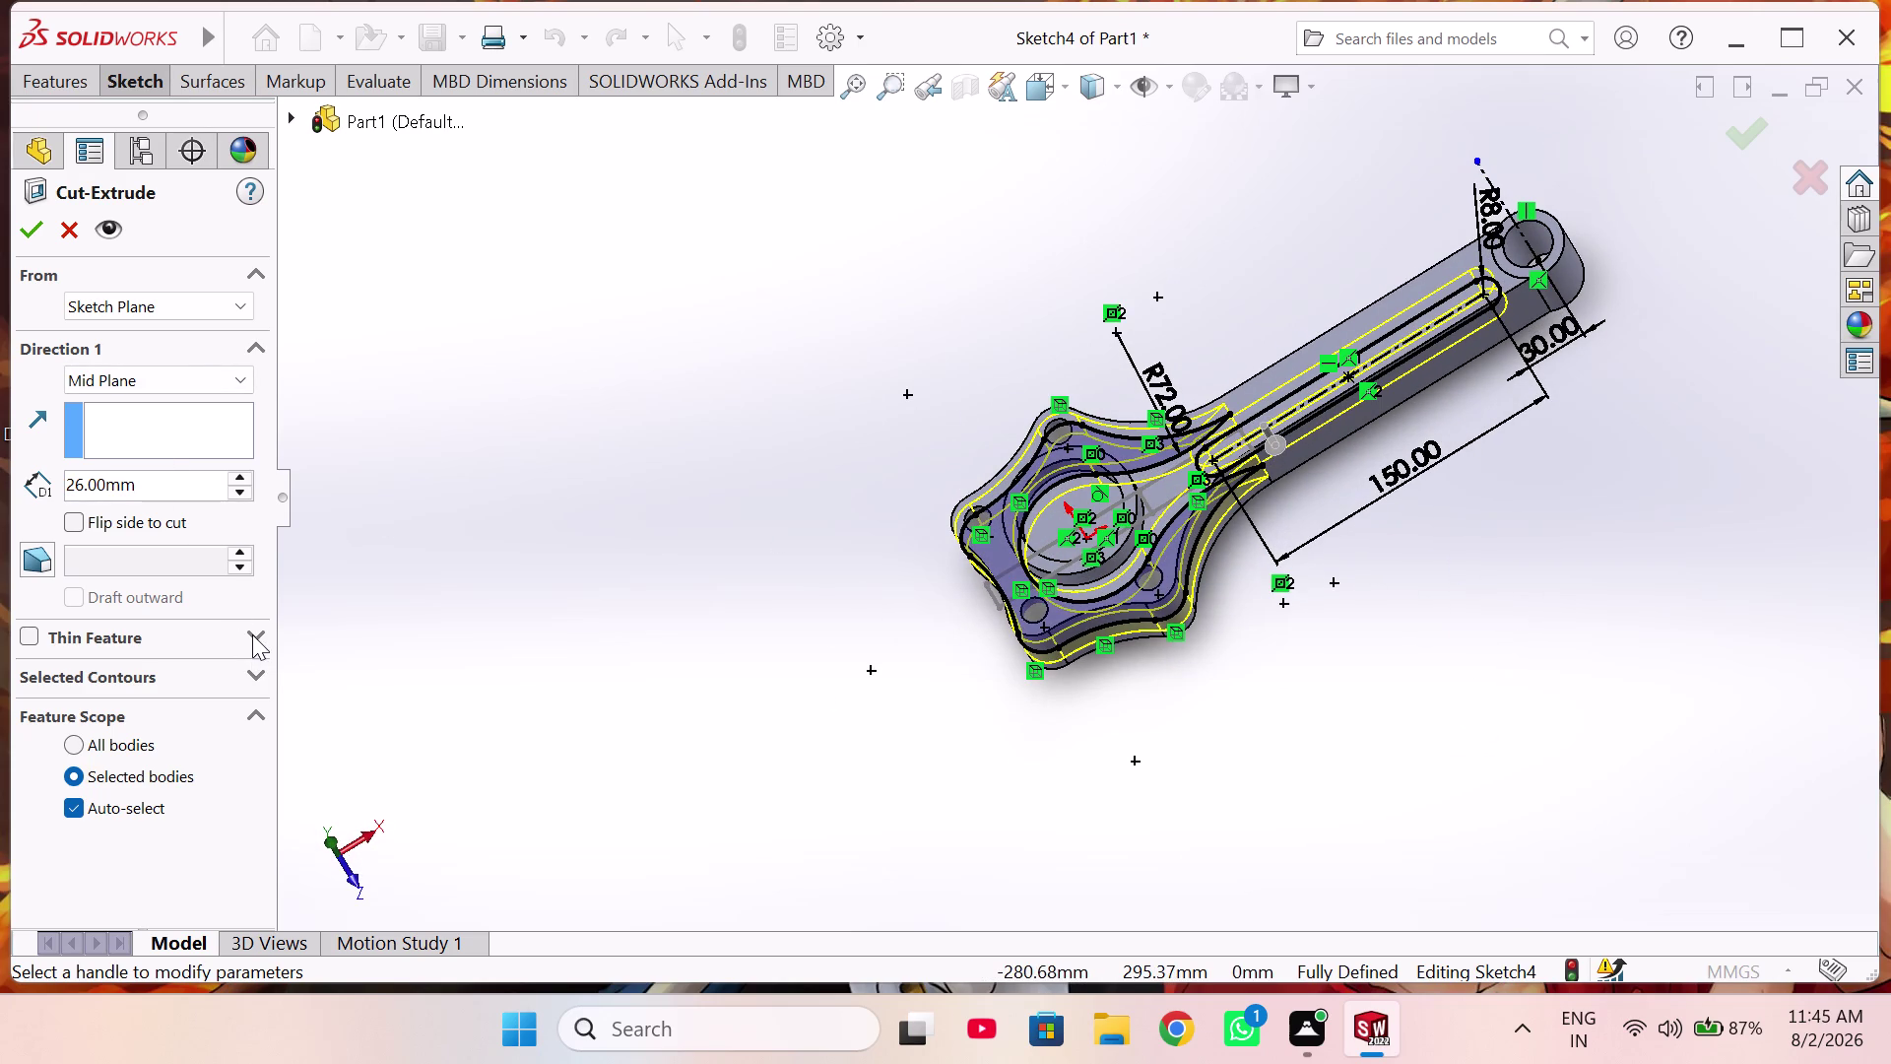
click(255, 662)
click(254, 672)
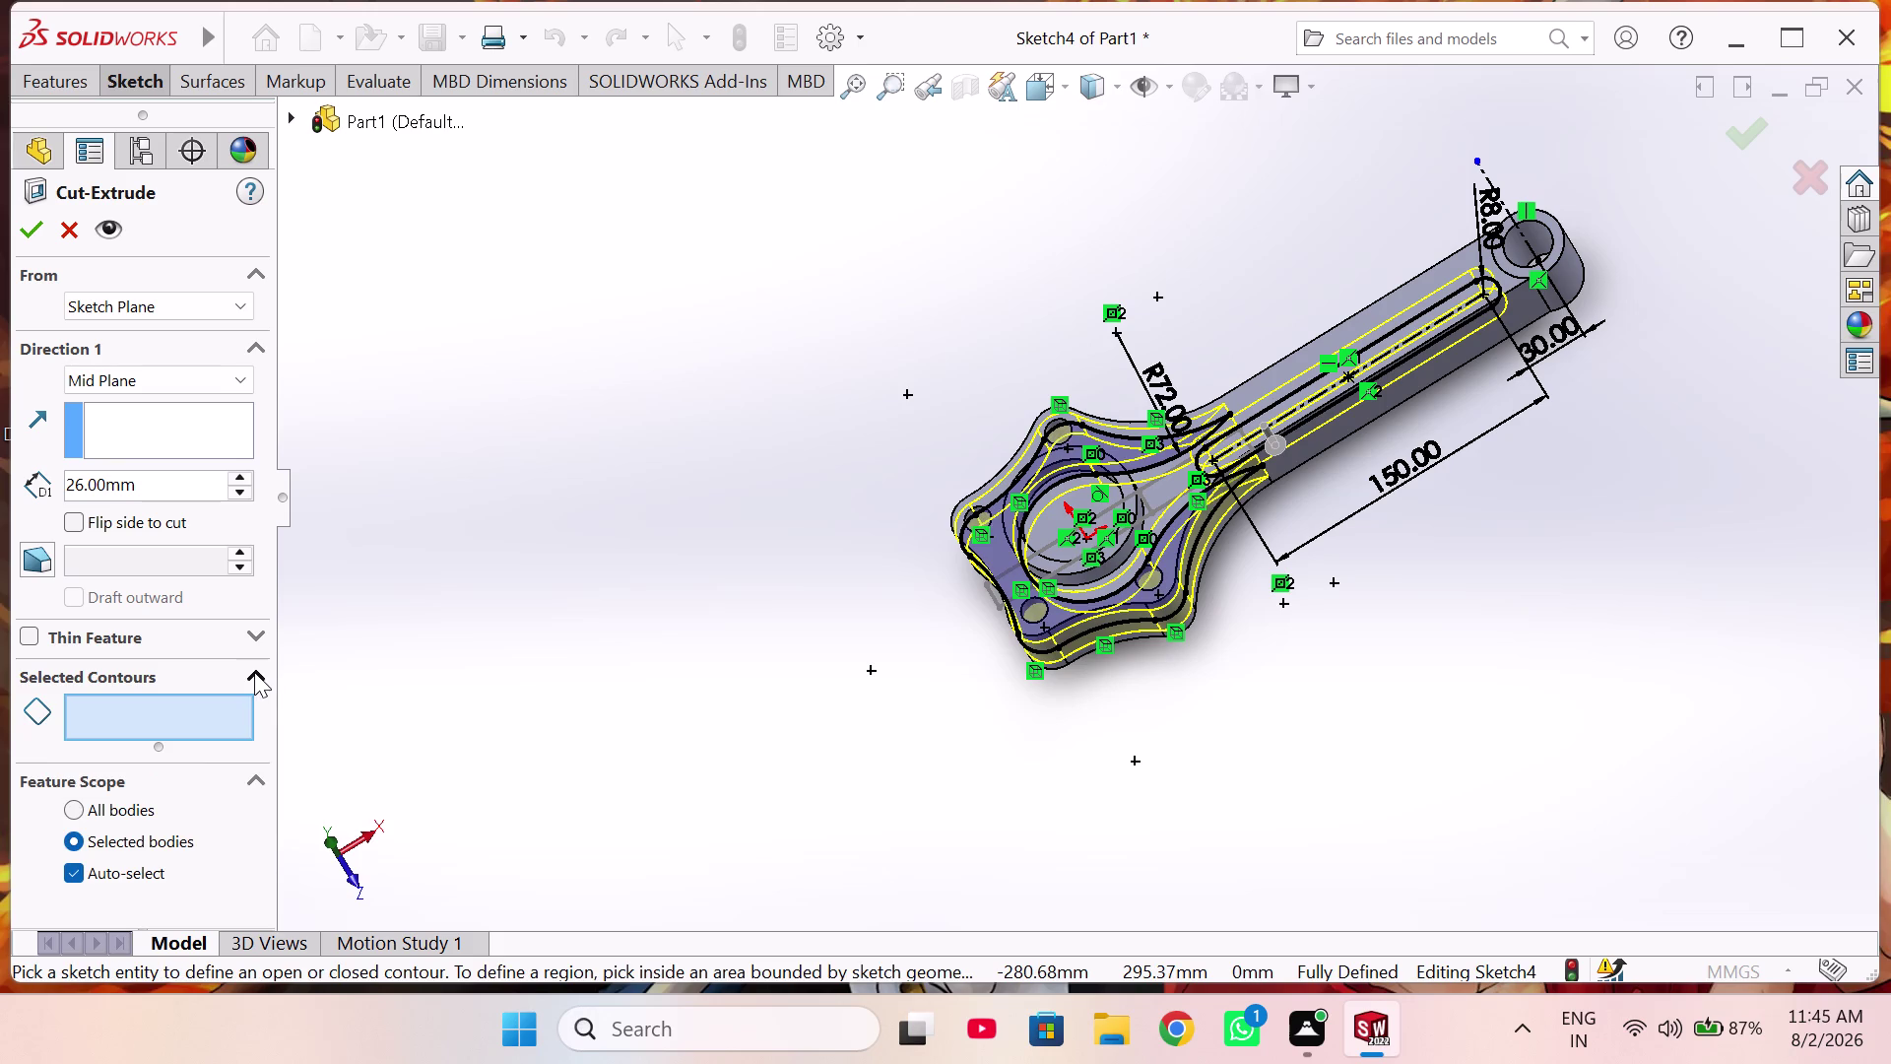
click(214, 725)
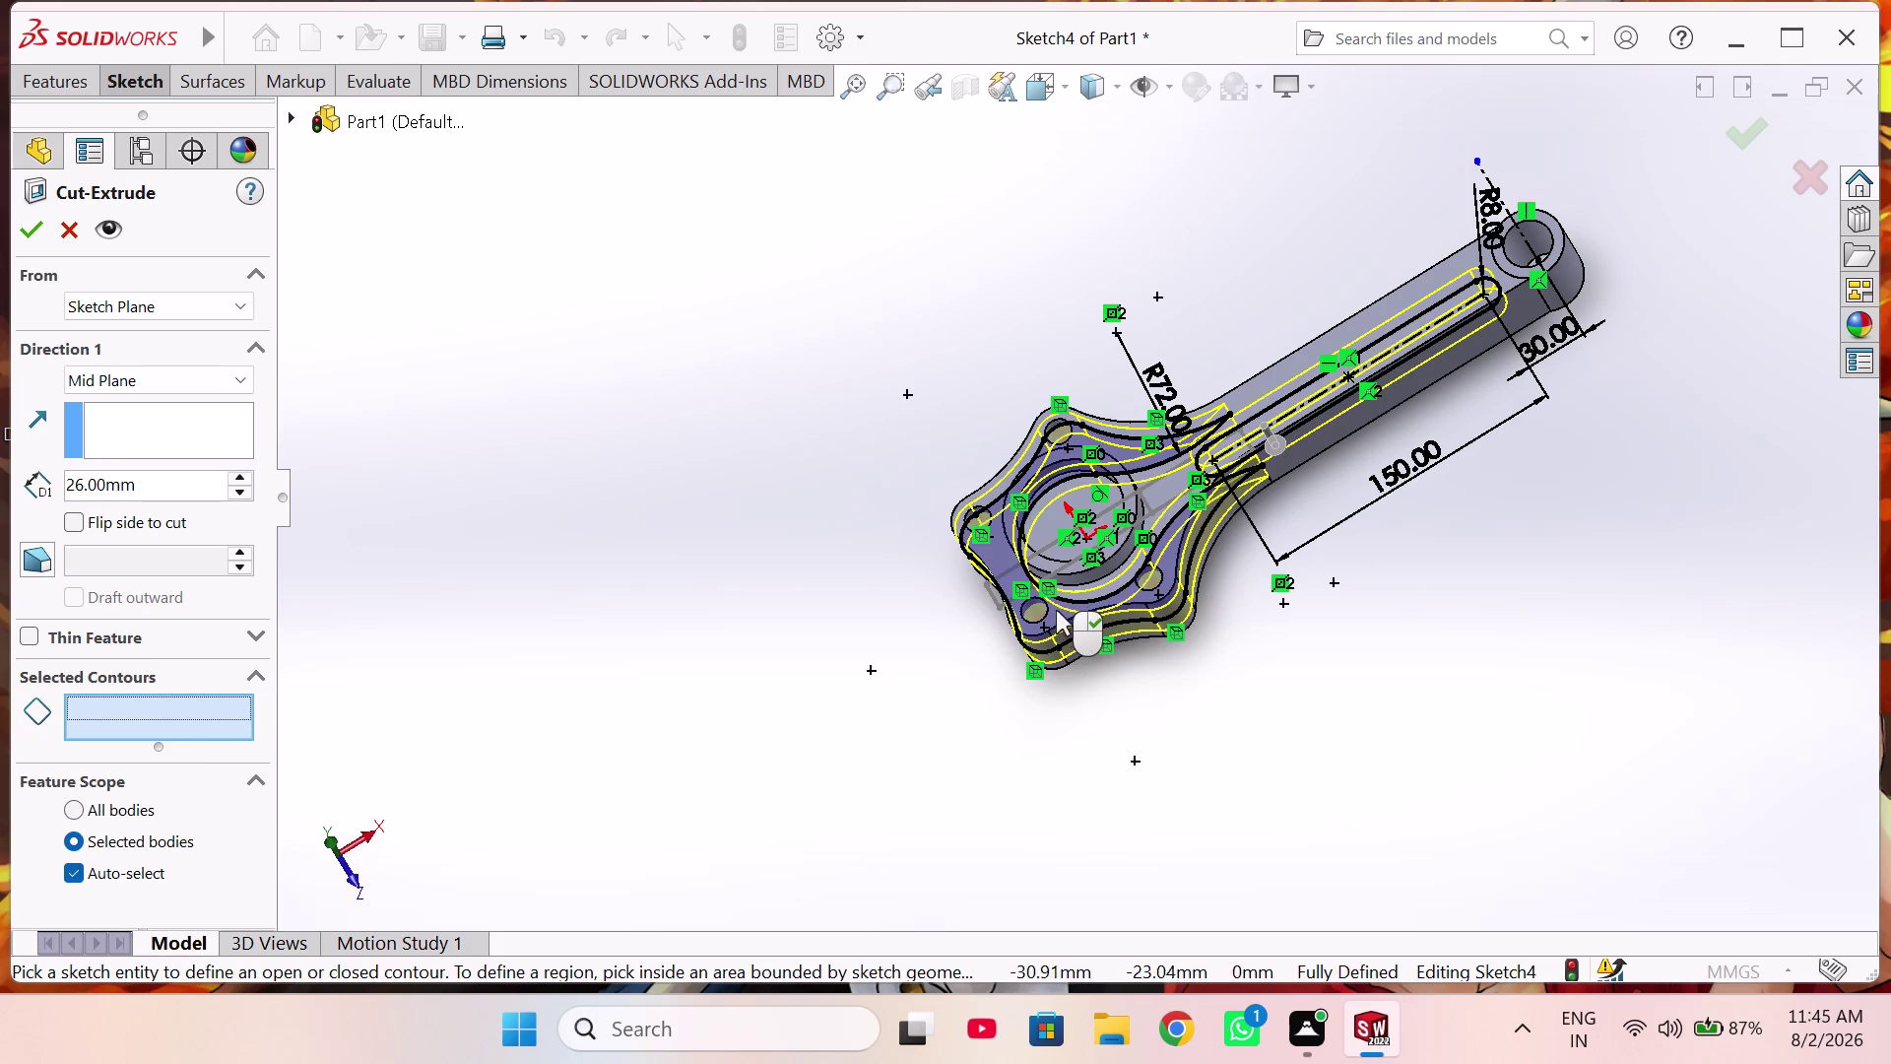
click(1100, 626)
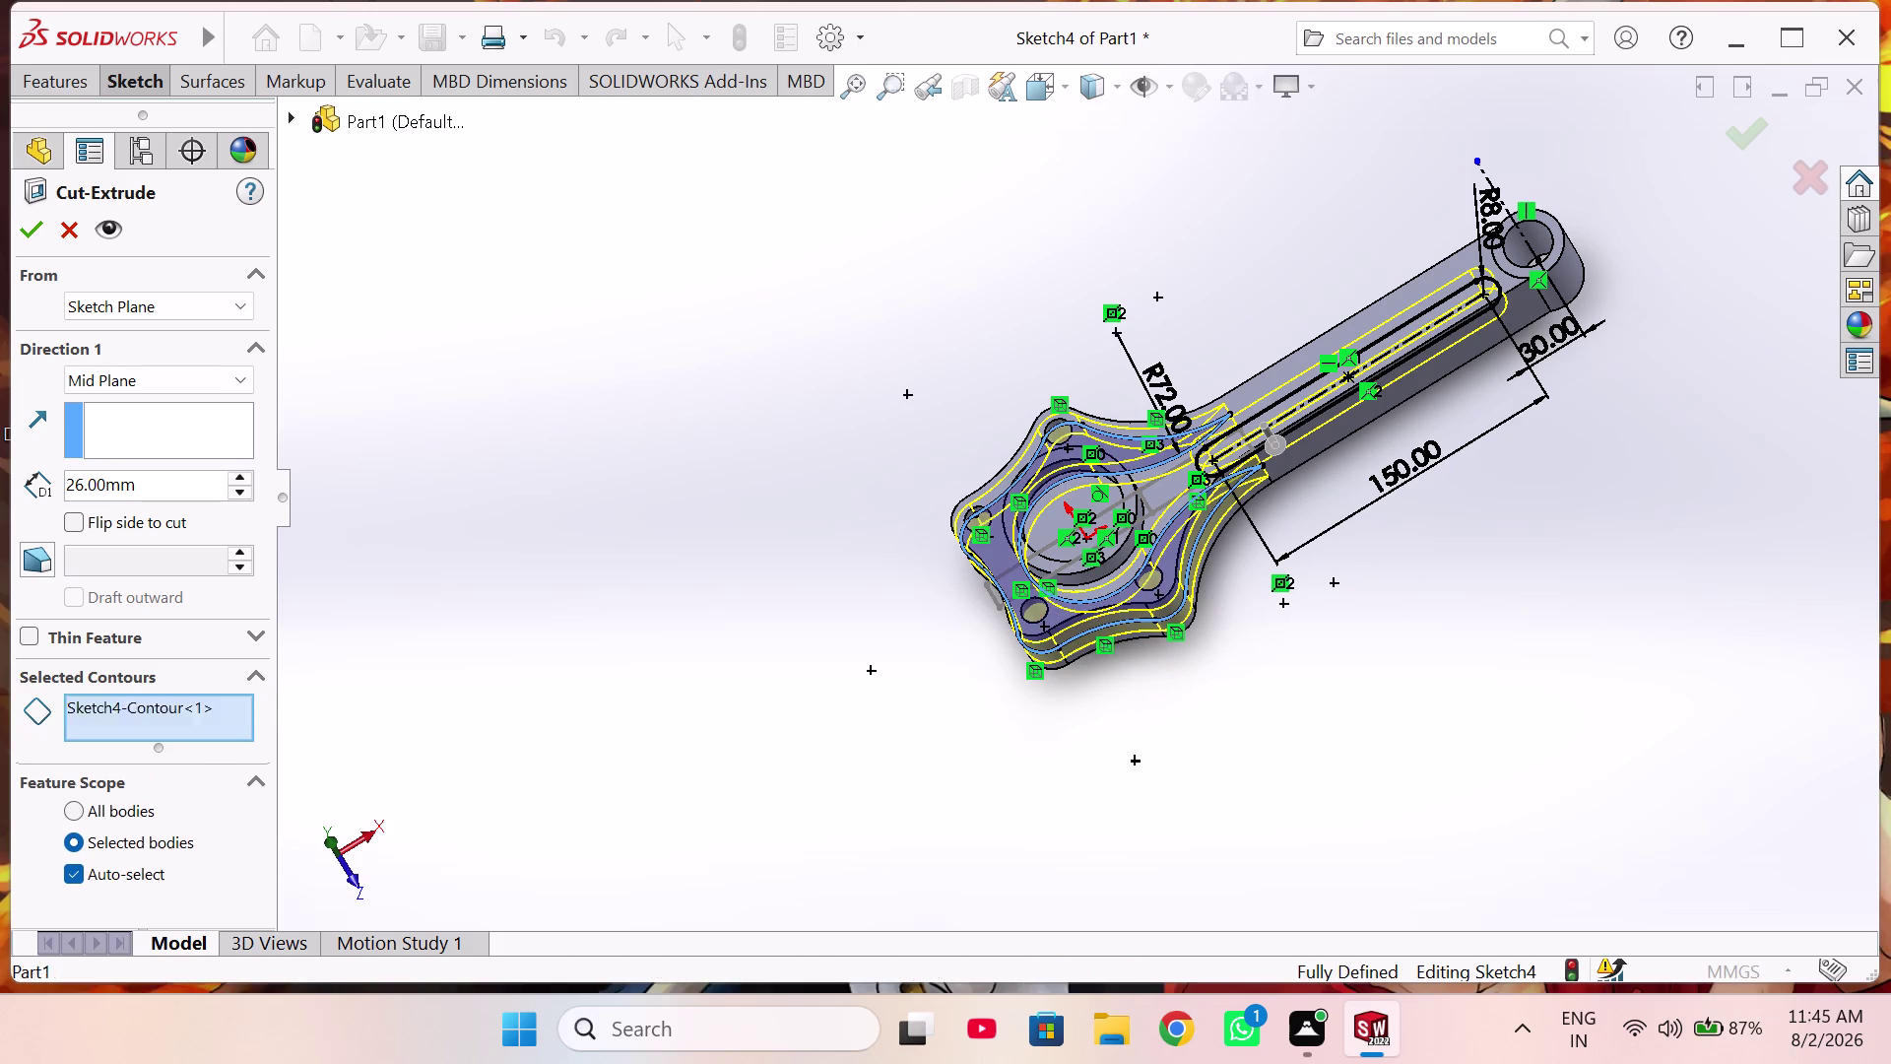
middle_drag(1302, 750, 1177, 663)
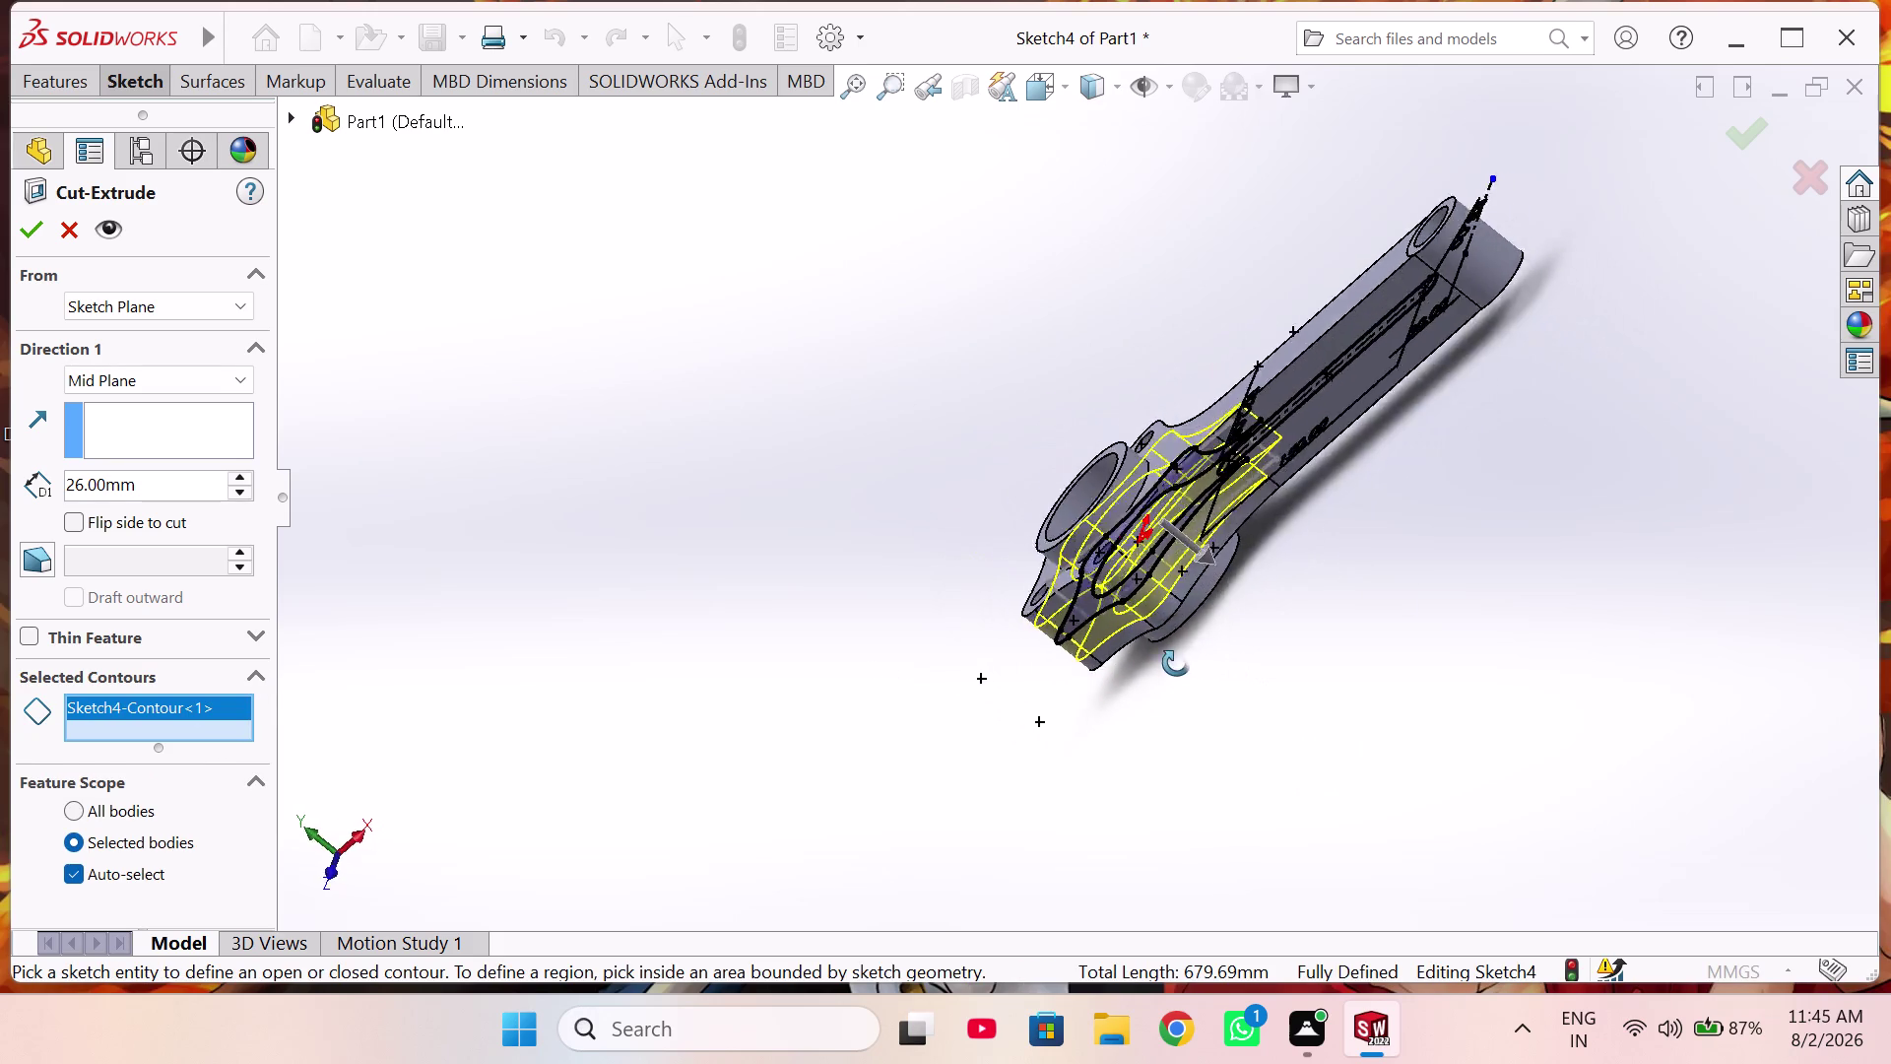
middle_drag(1177, 663, 1293, 583)
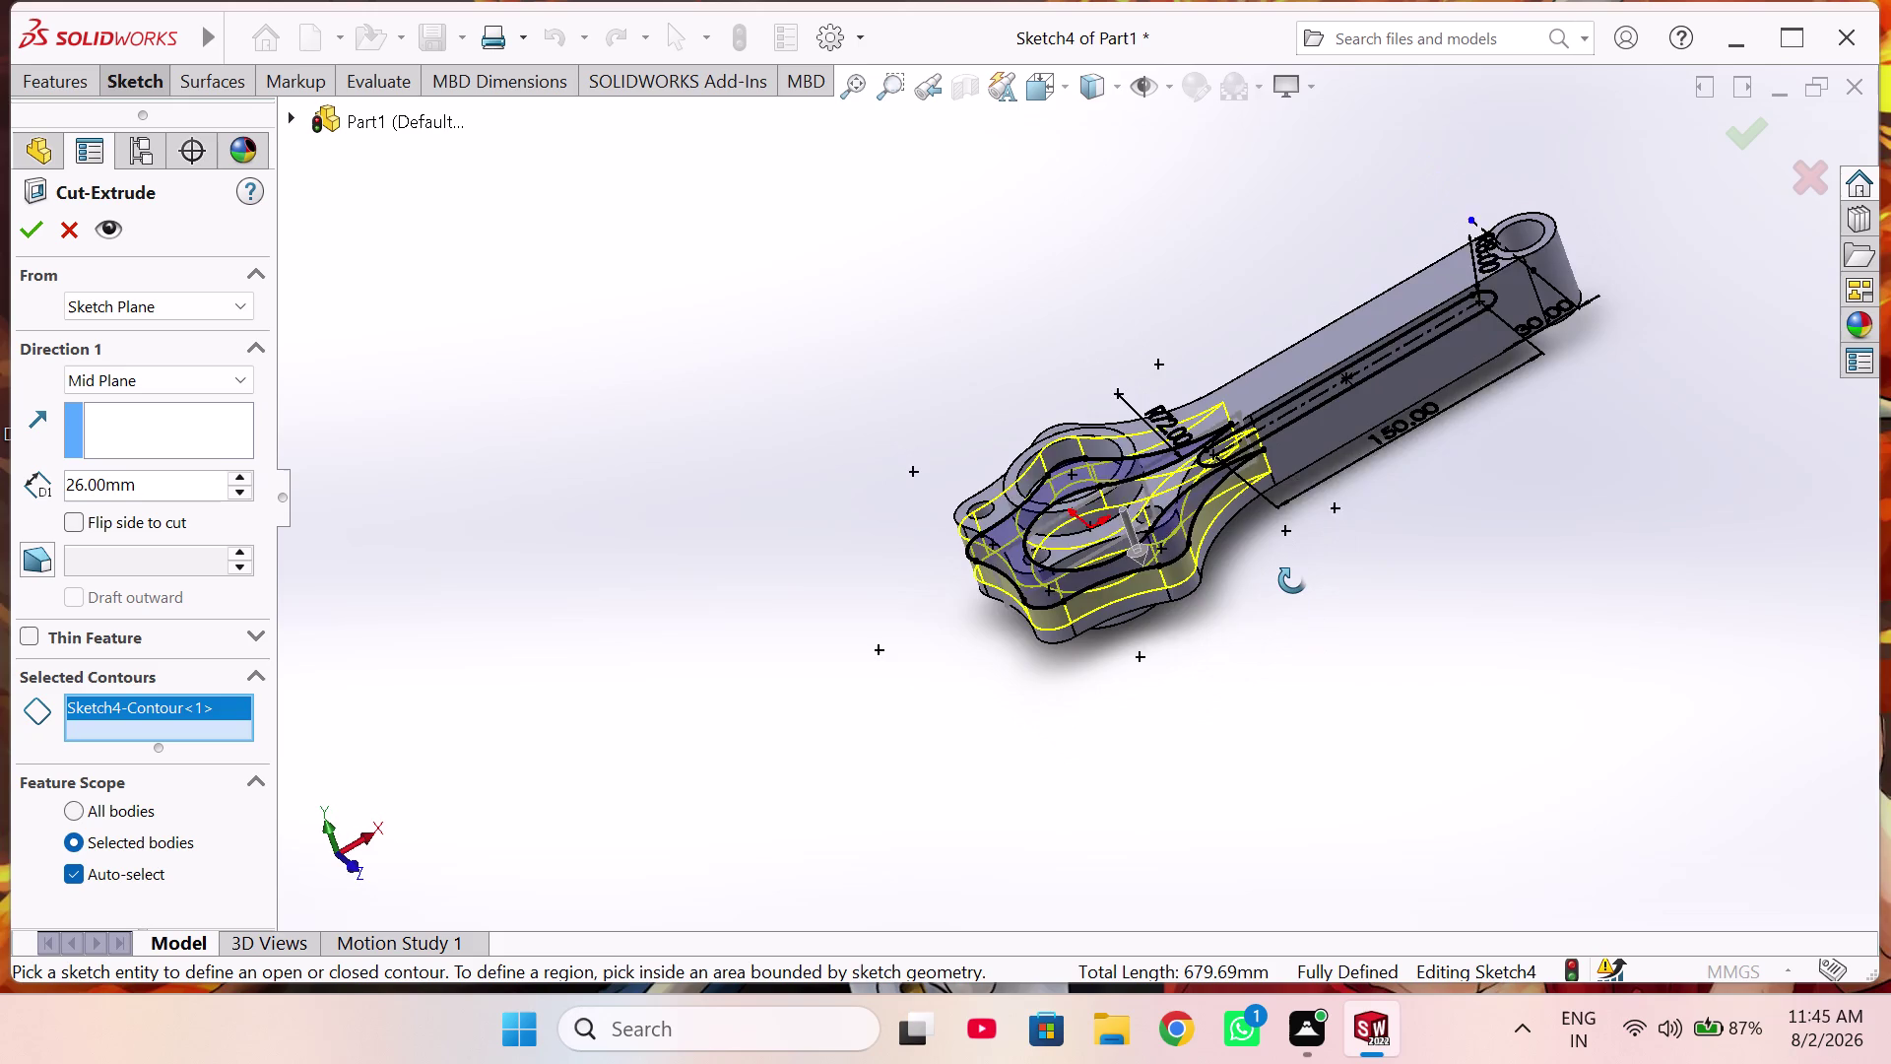
middle_drag(1293, 583, 1273, 585)
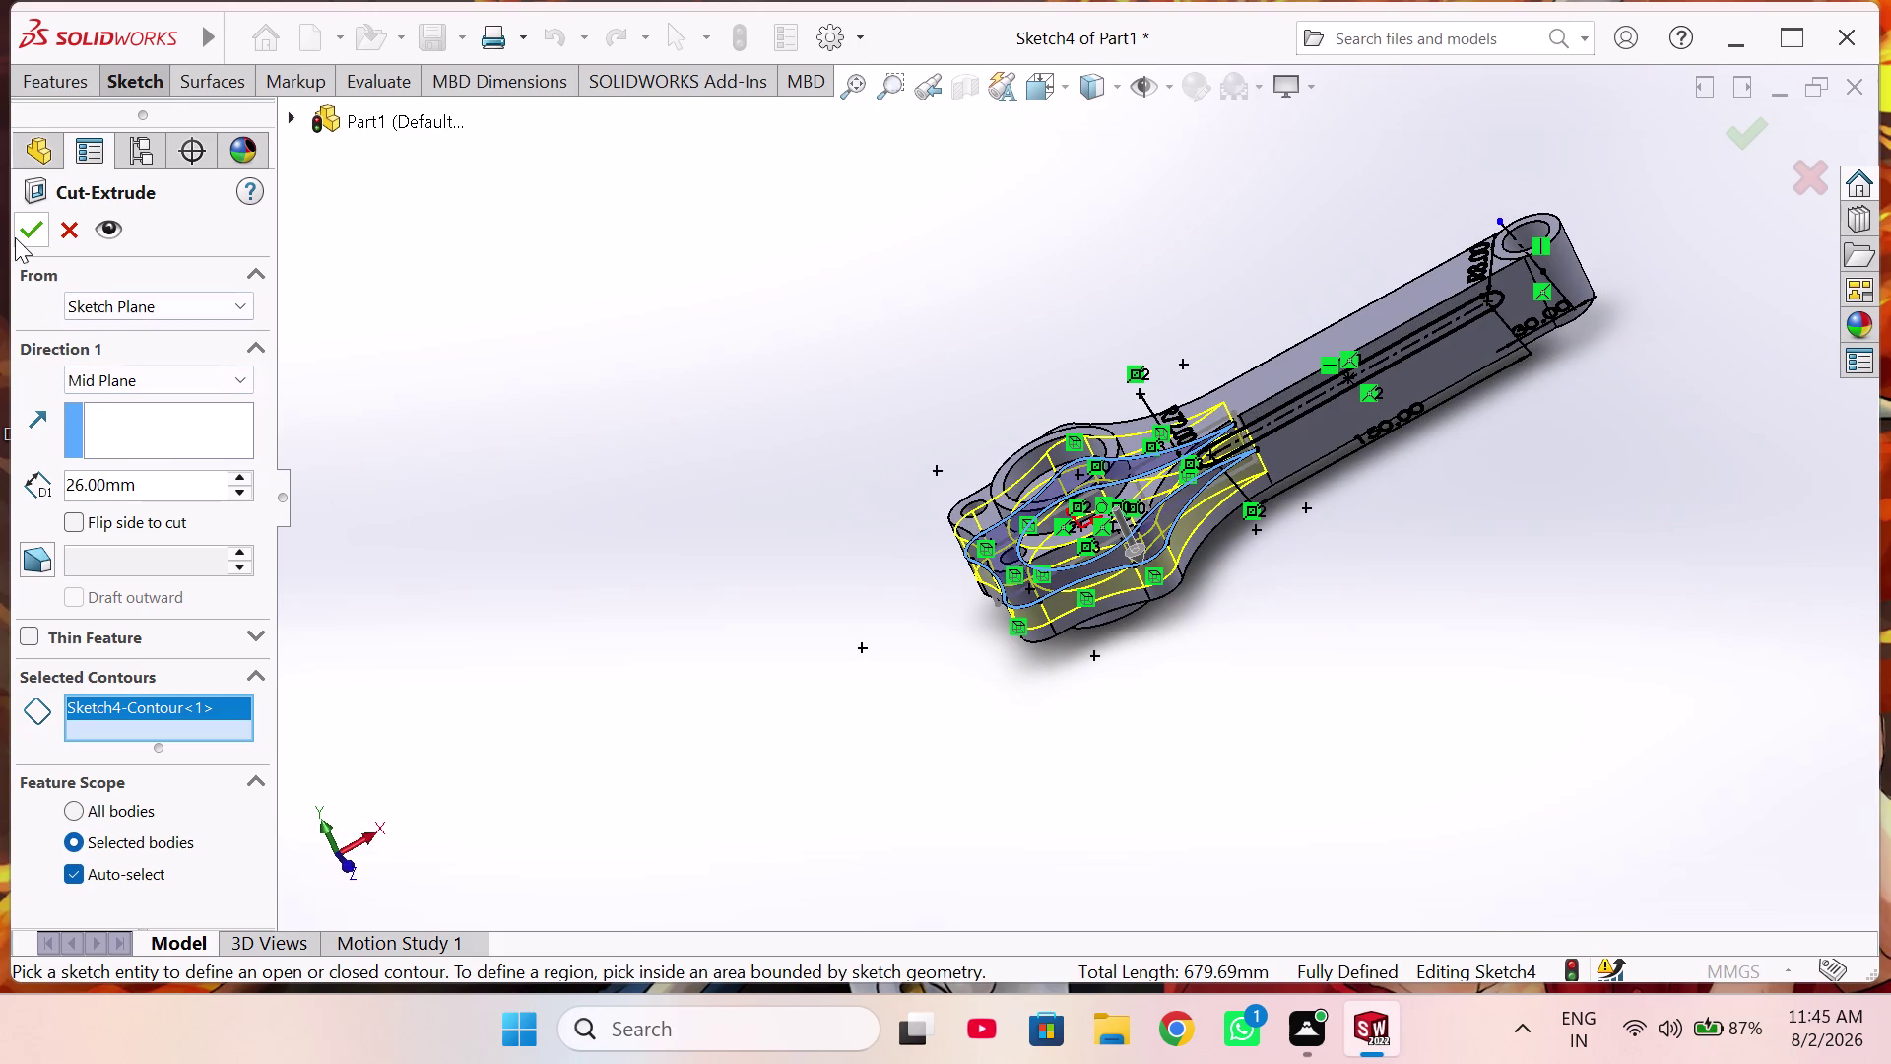
click(25, 231)
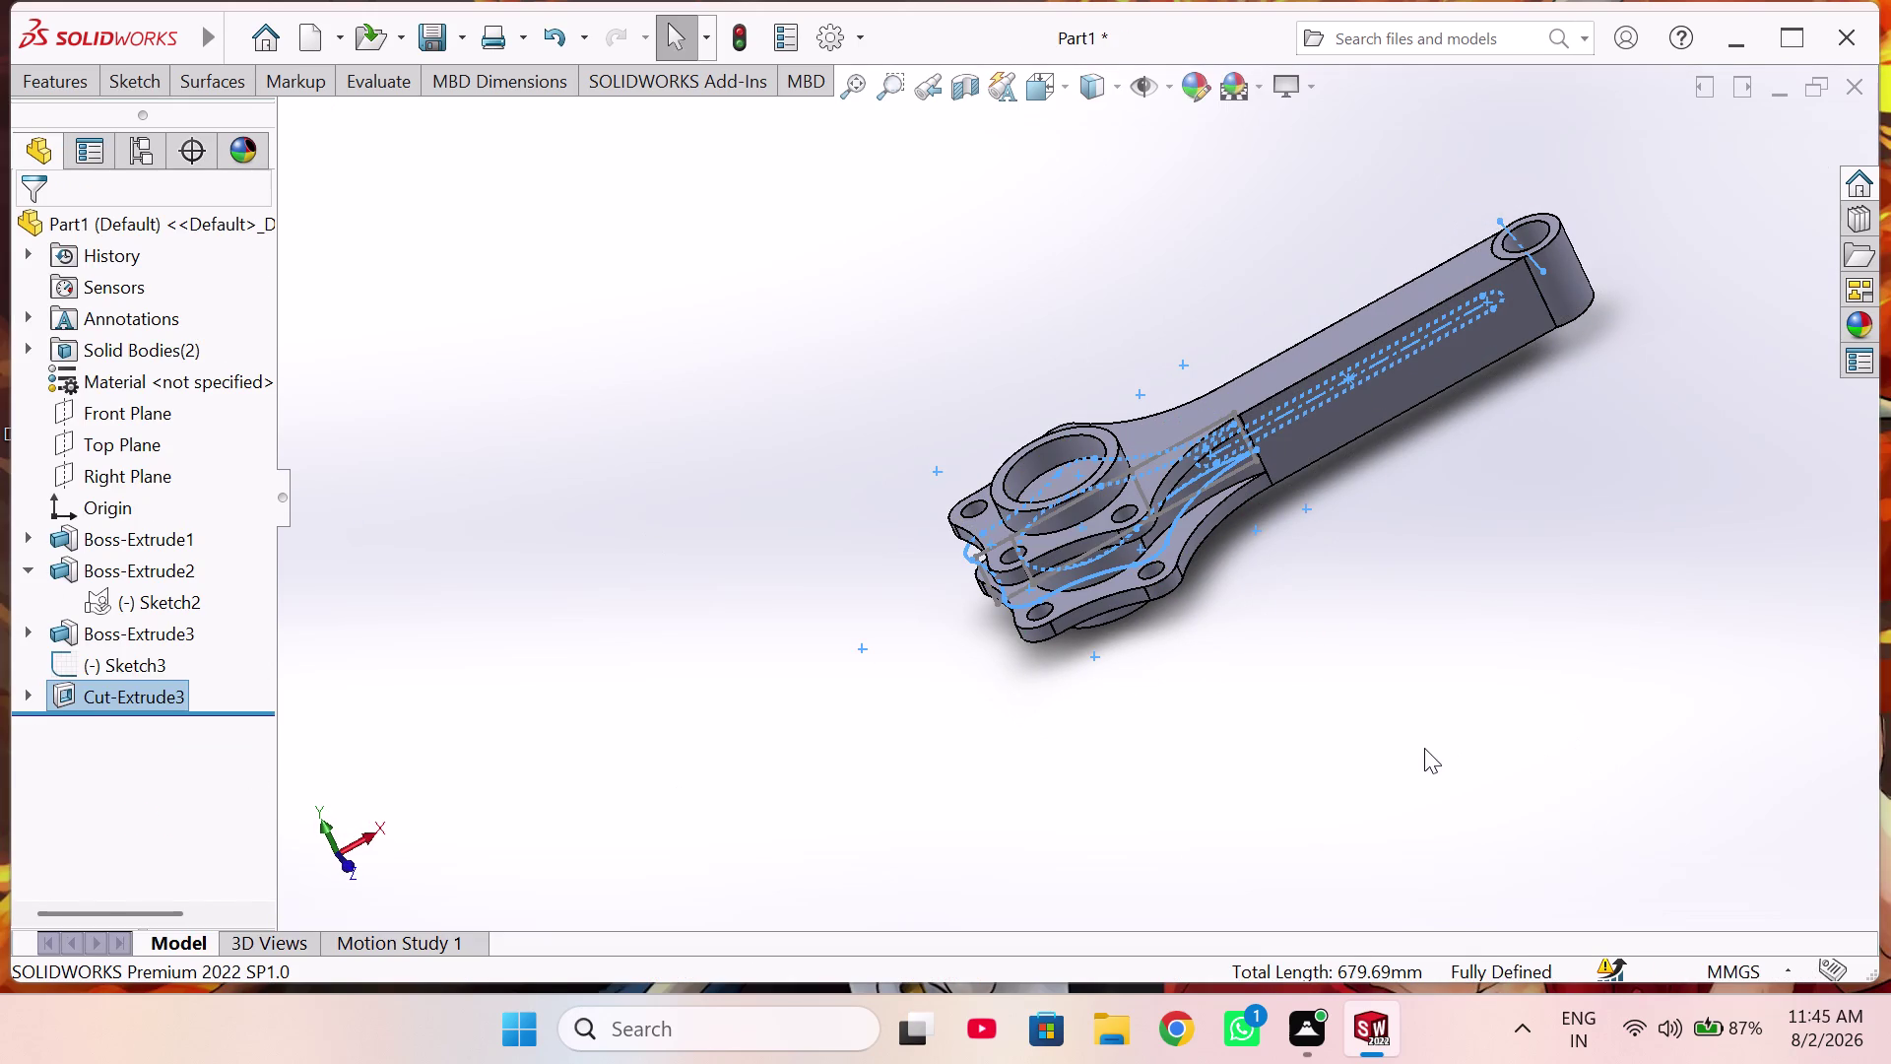
Inspect the finished cut and hide Sketch4 under Cut-Extrude3.
click(1424, 748)
middle_drag(1382, 730, 1202, 787)
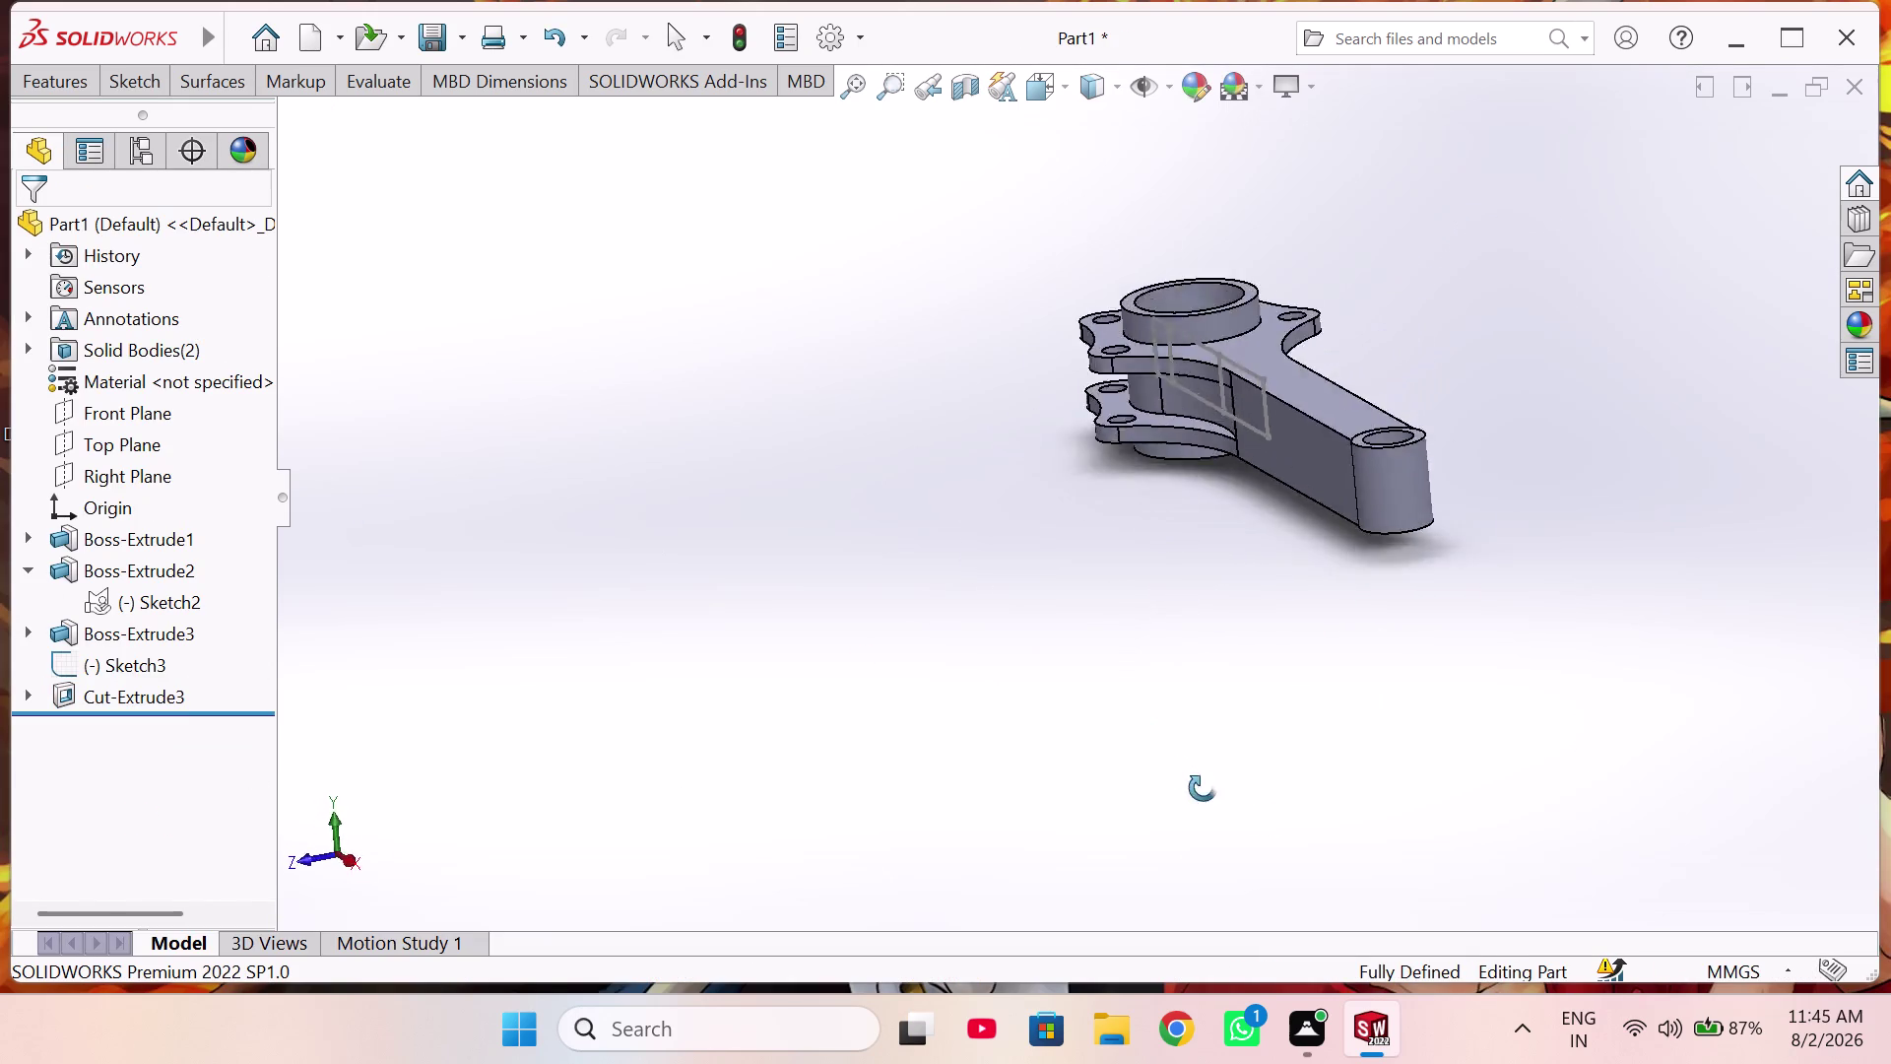
middle_drag(1202, 788, 1430, 741)
scroll(up, 3)
middle_drag(1318, 382, 1180, 670)
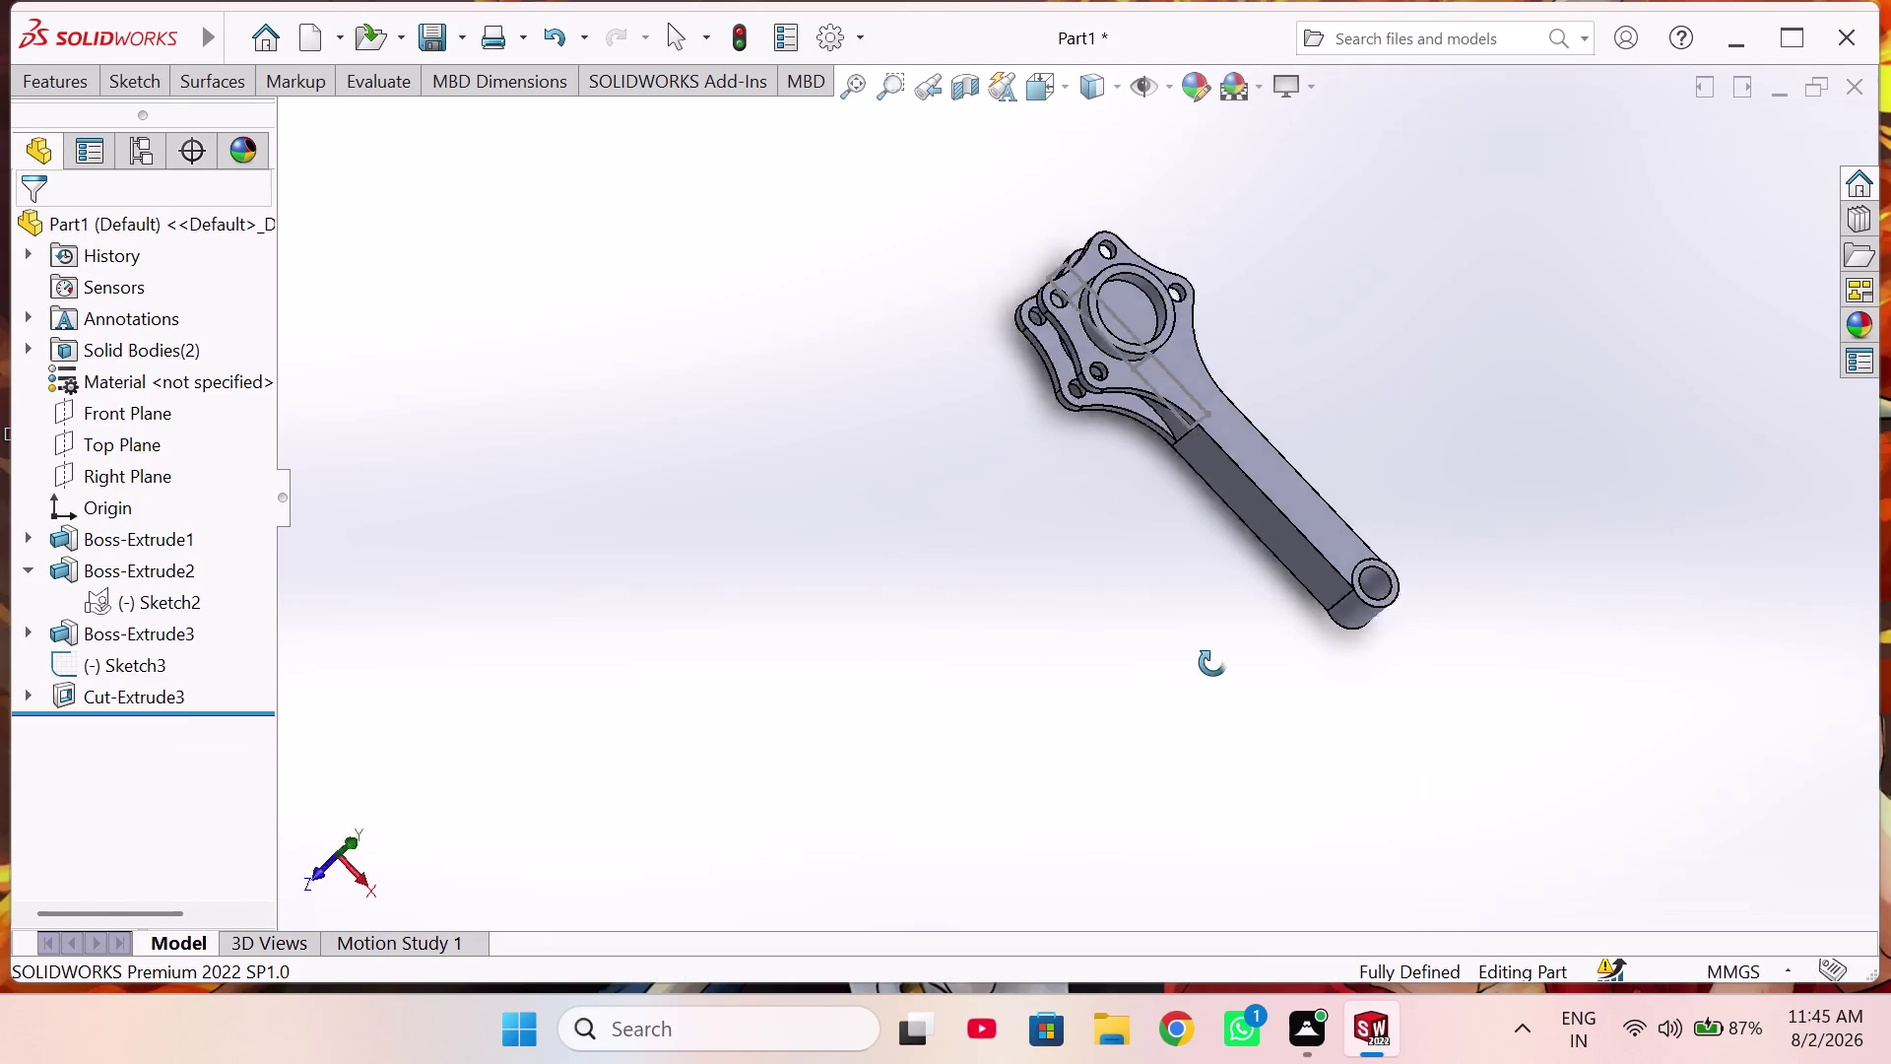
middle_drag(1180, 670, 1230, 656)
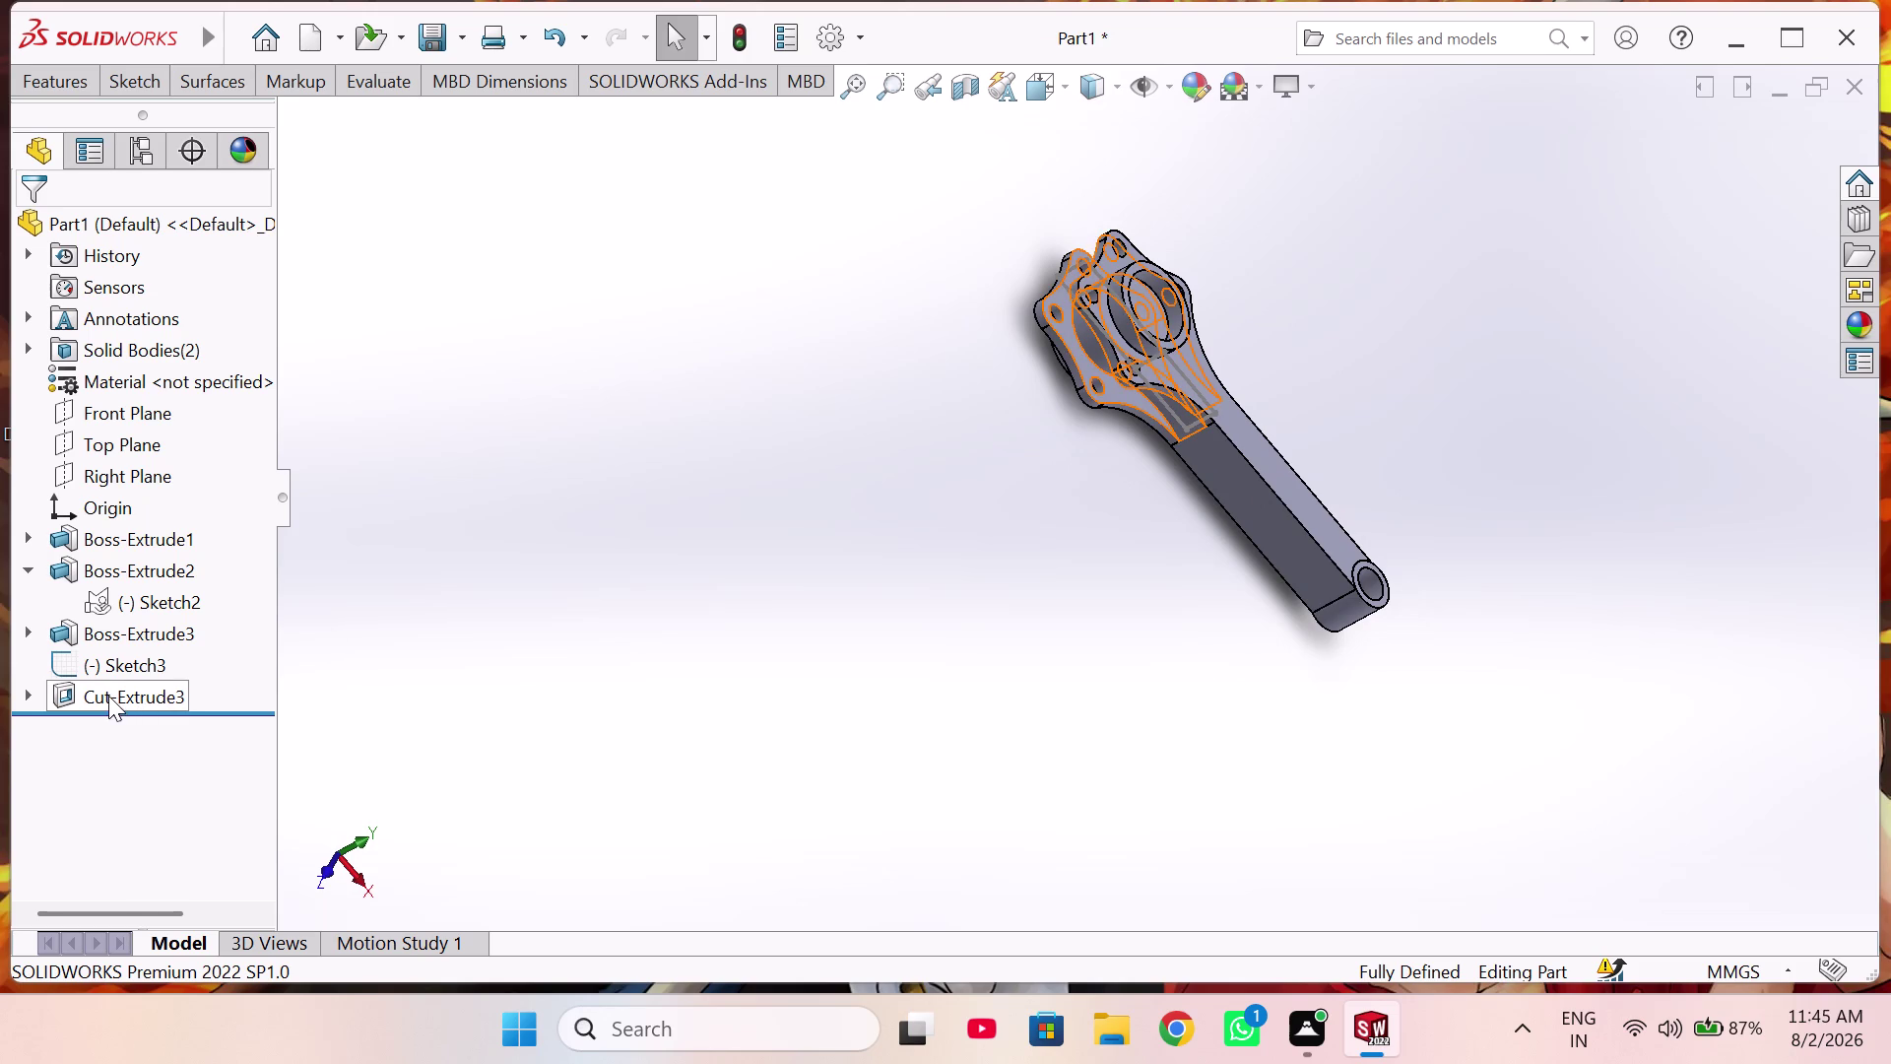
click(94, 666)
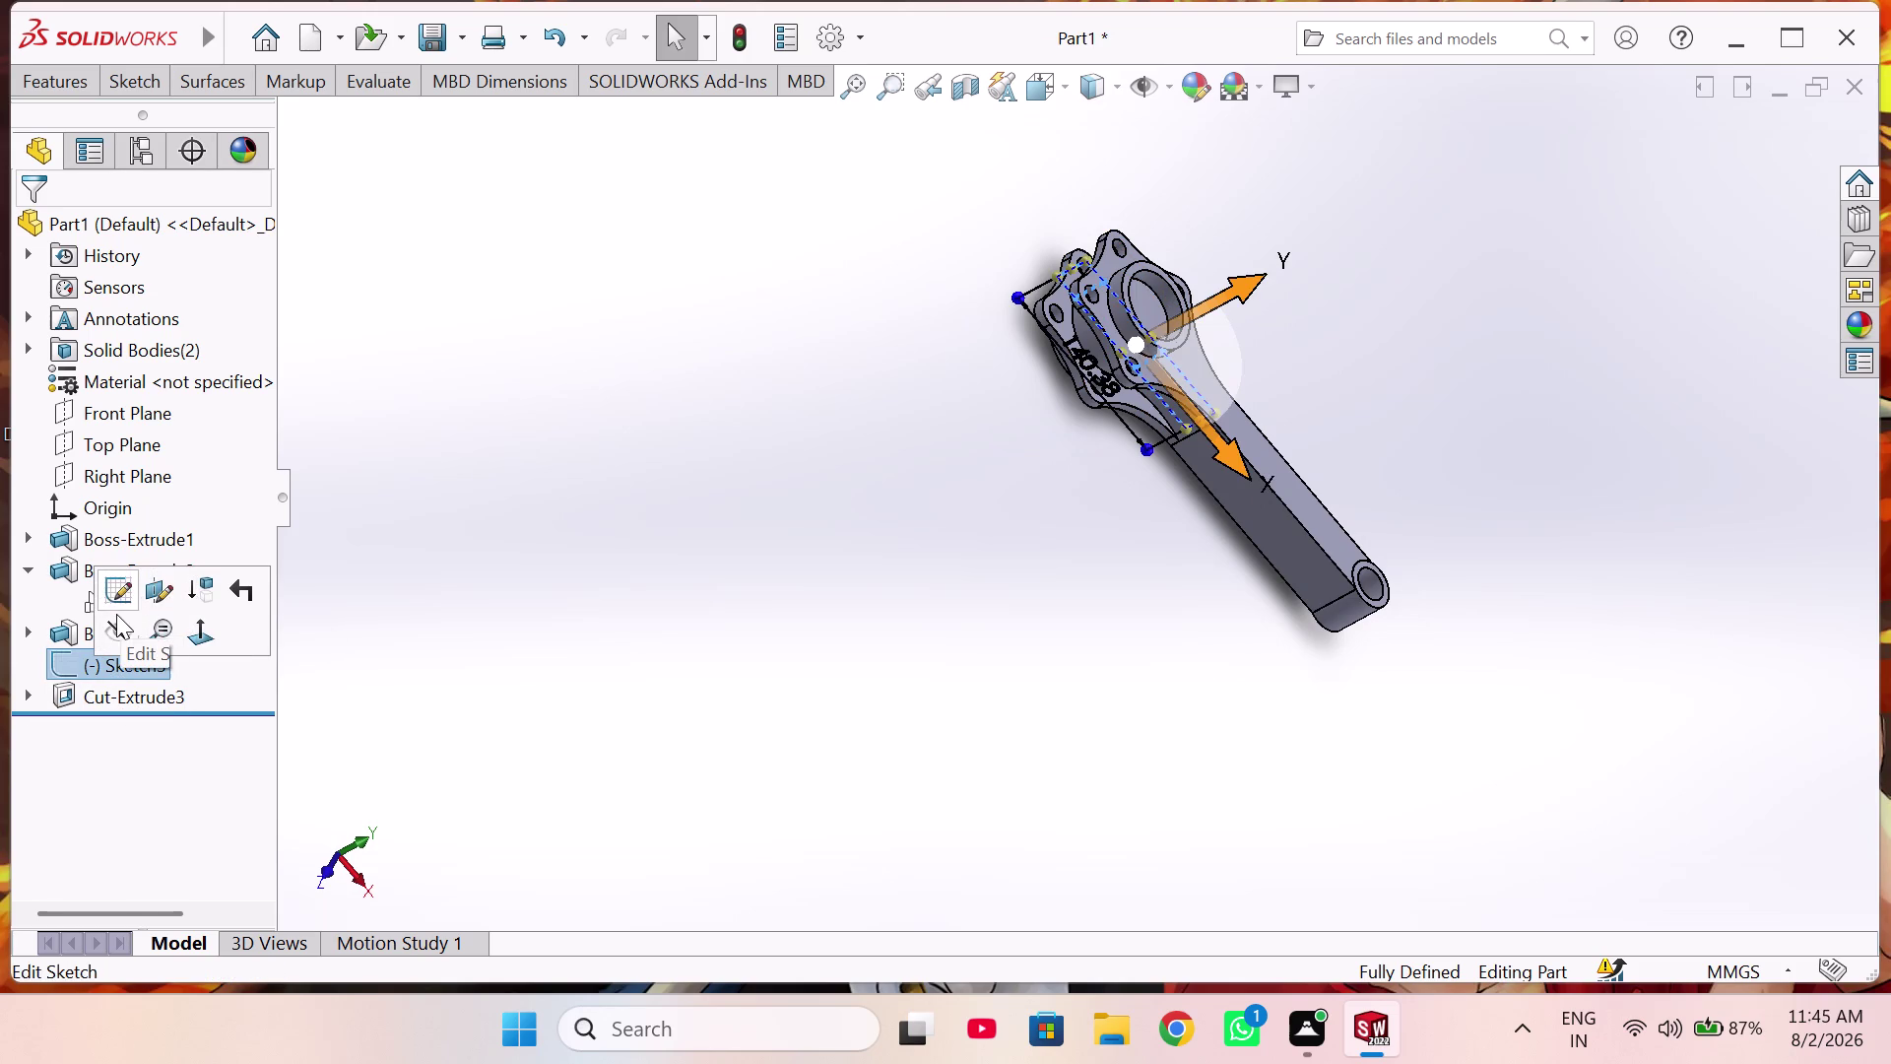
click(116, 619)
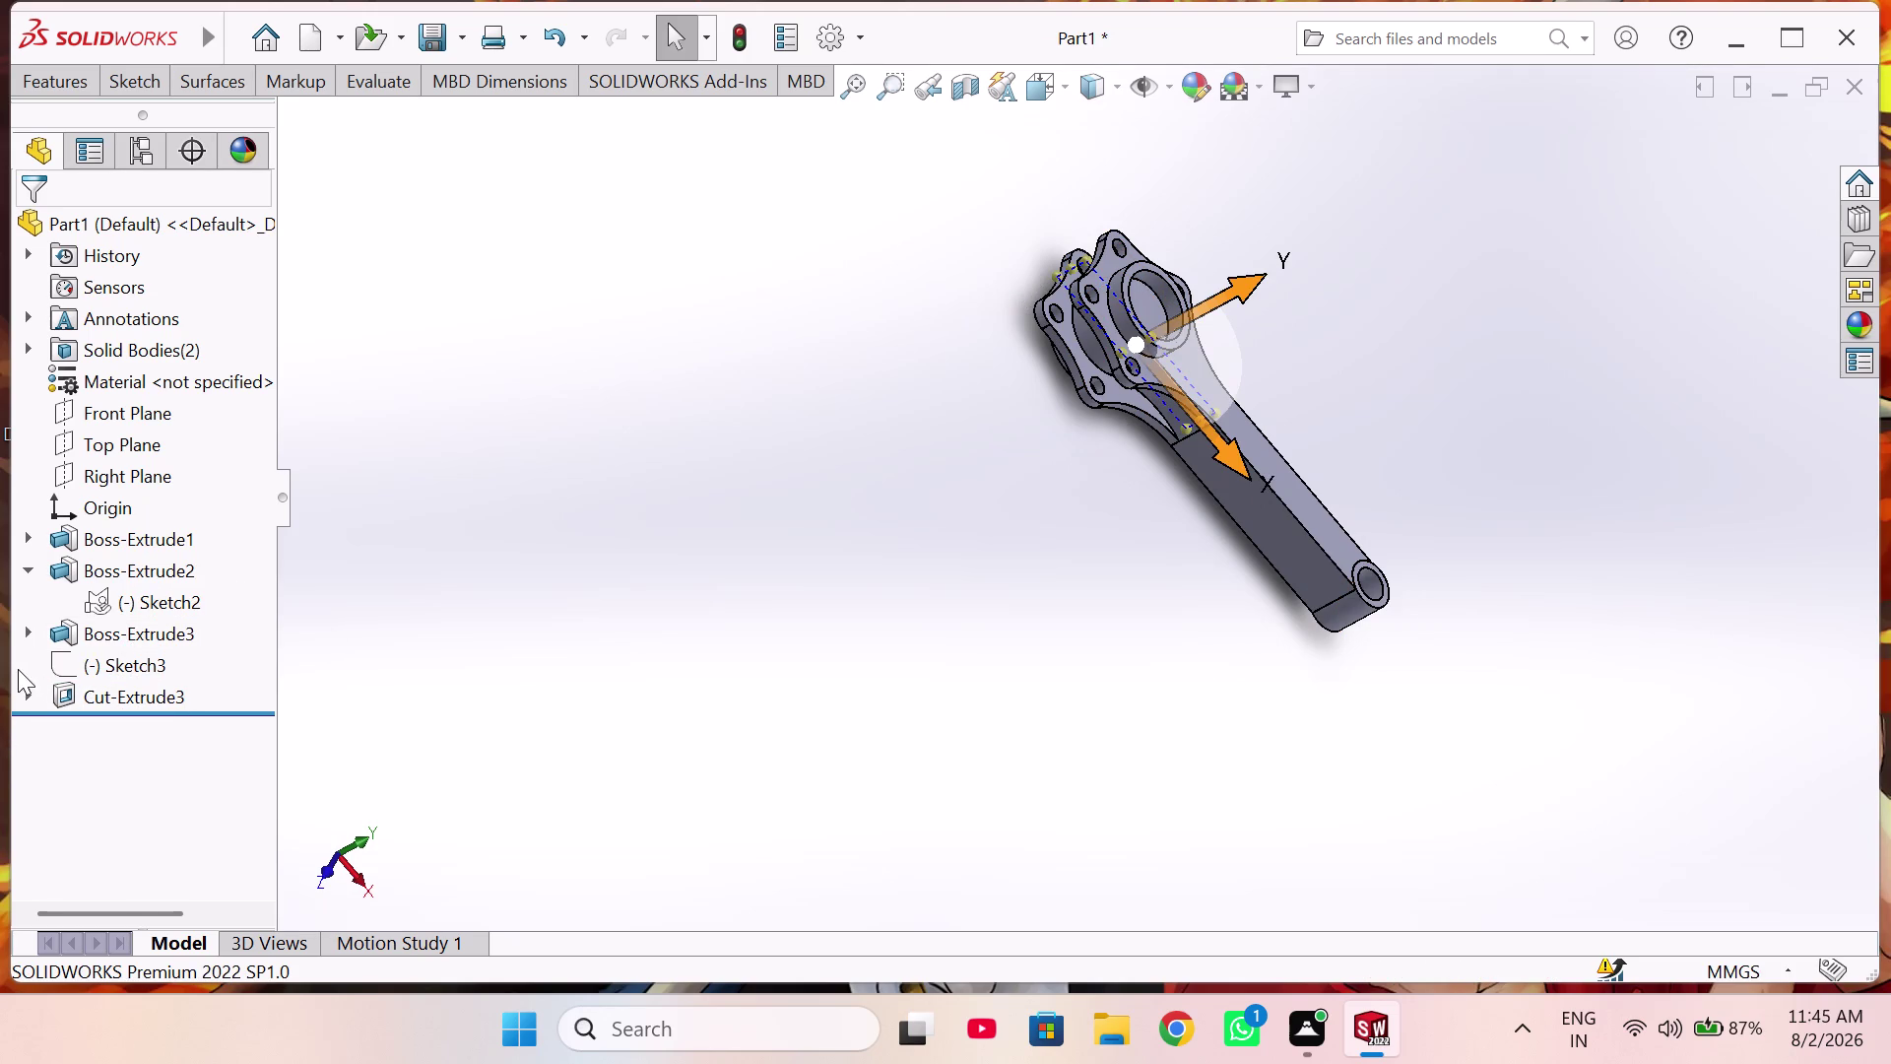
click(26, 685)
click(108, 728)
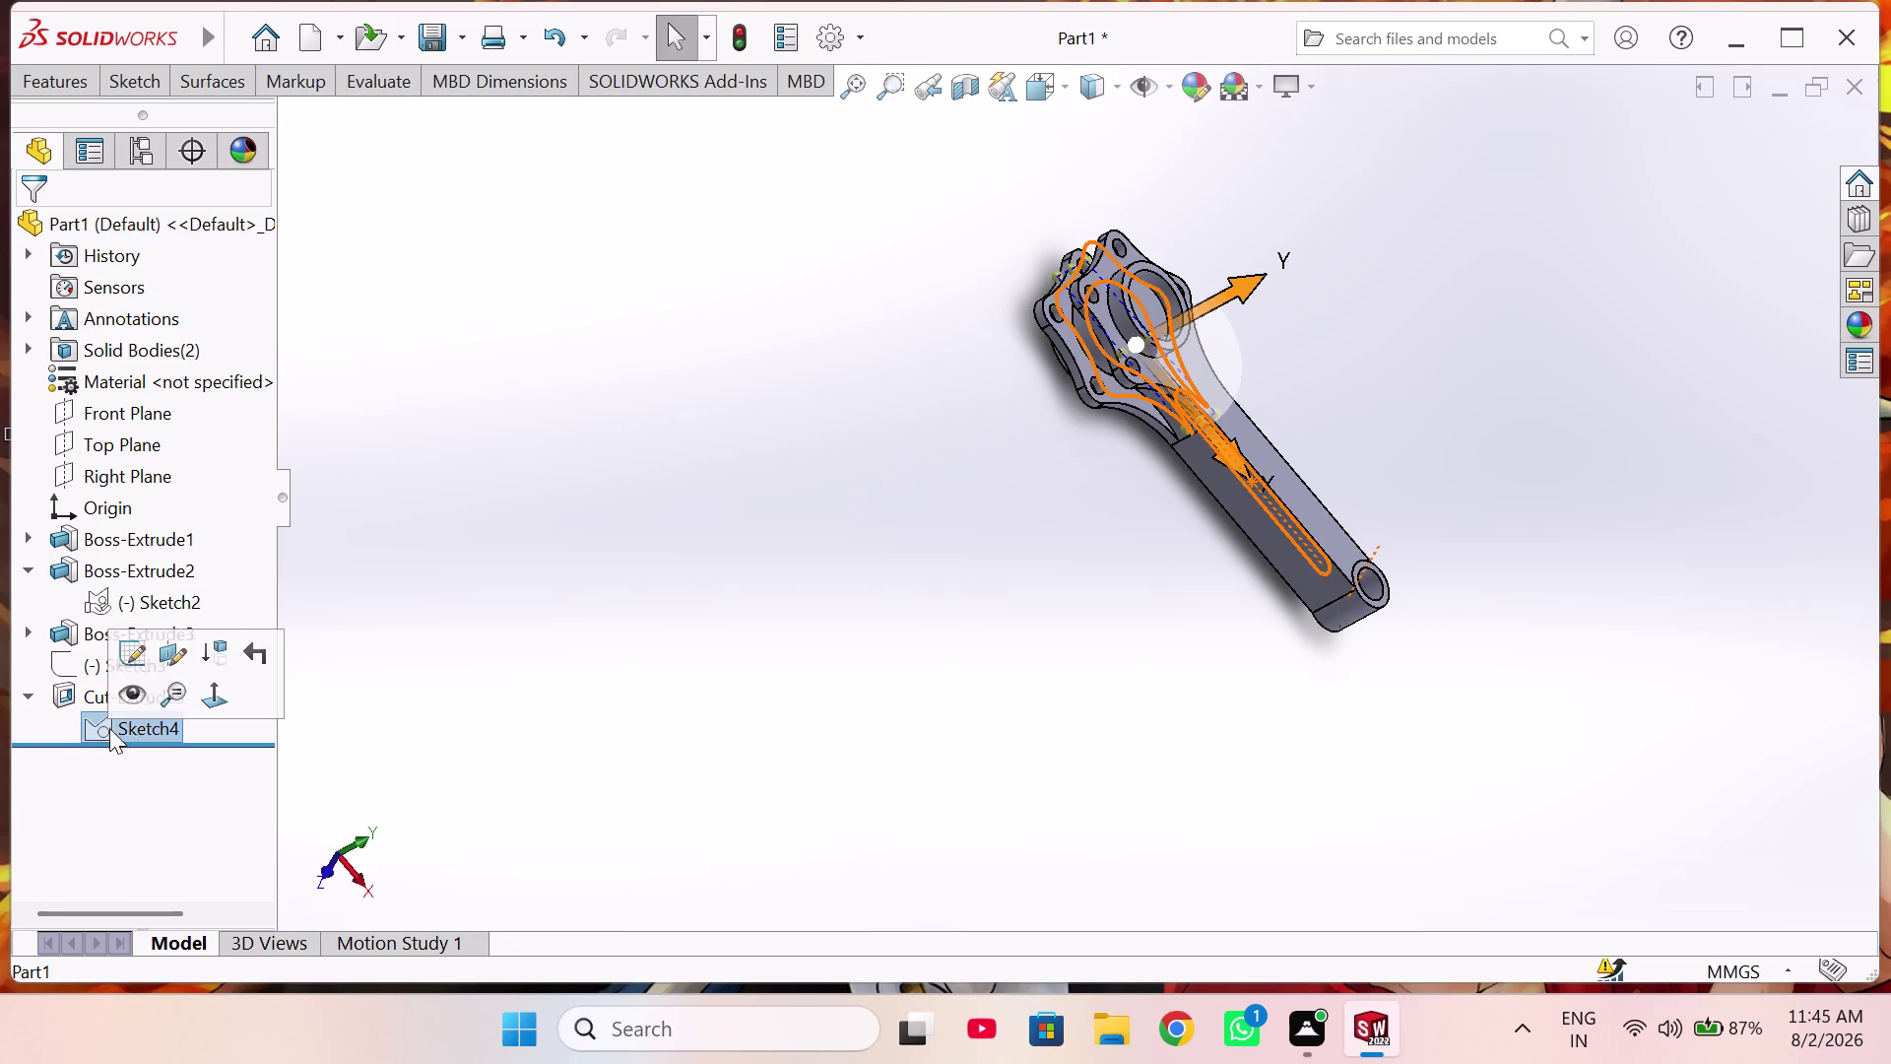
click(138, 693)
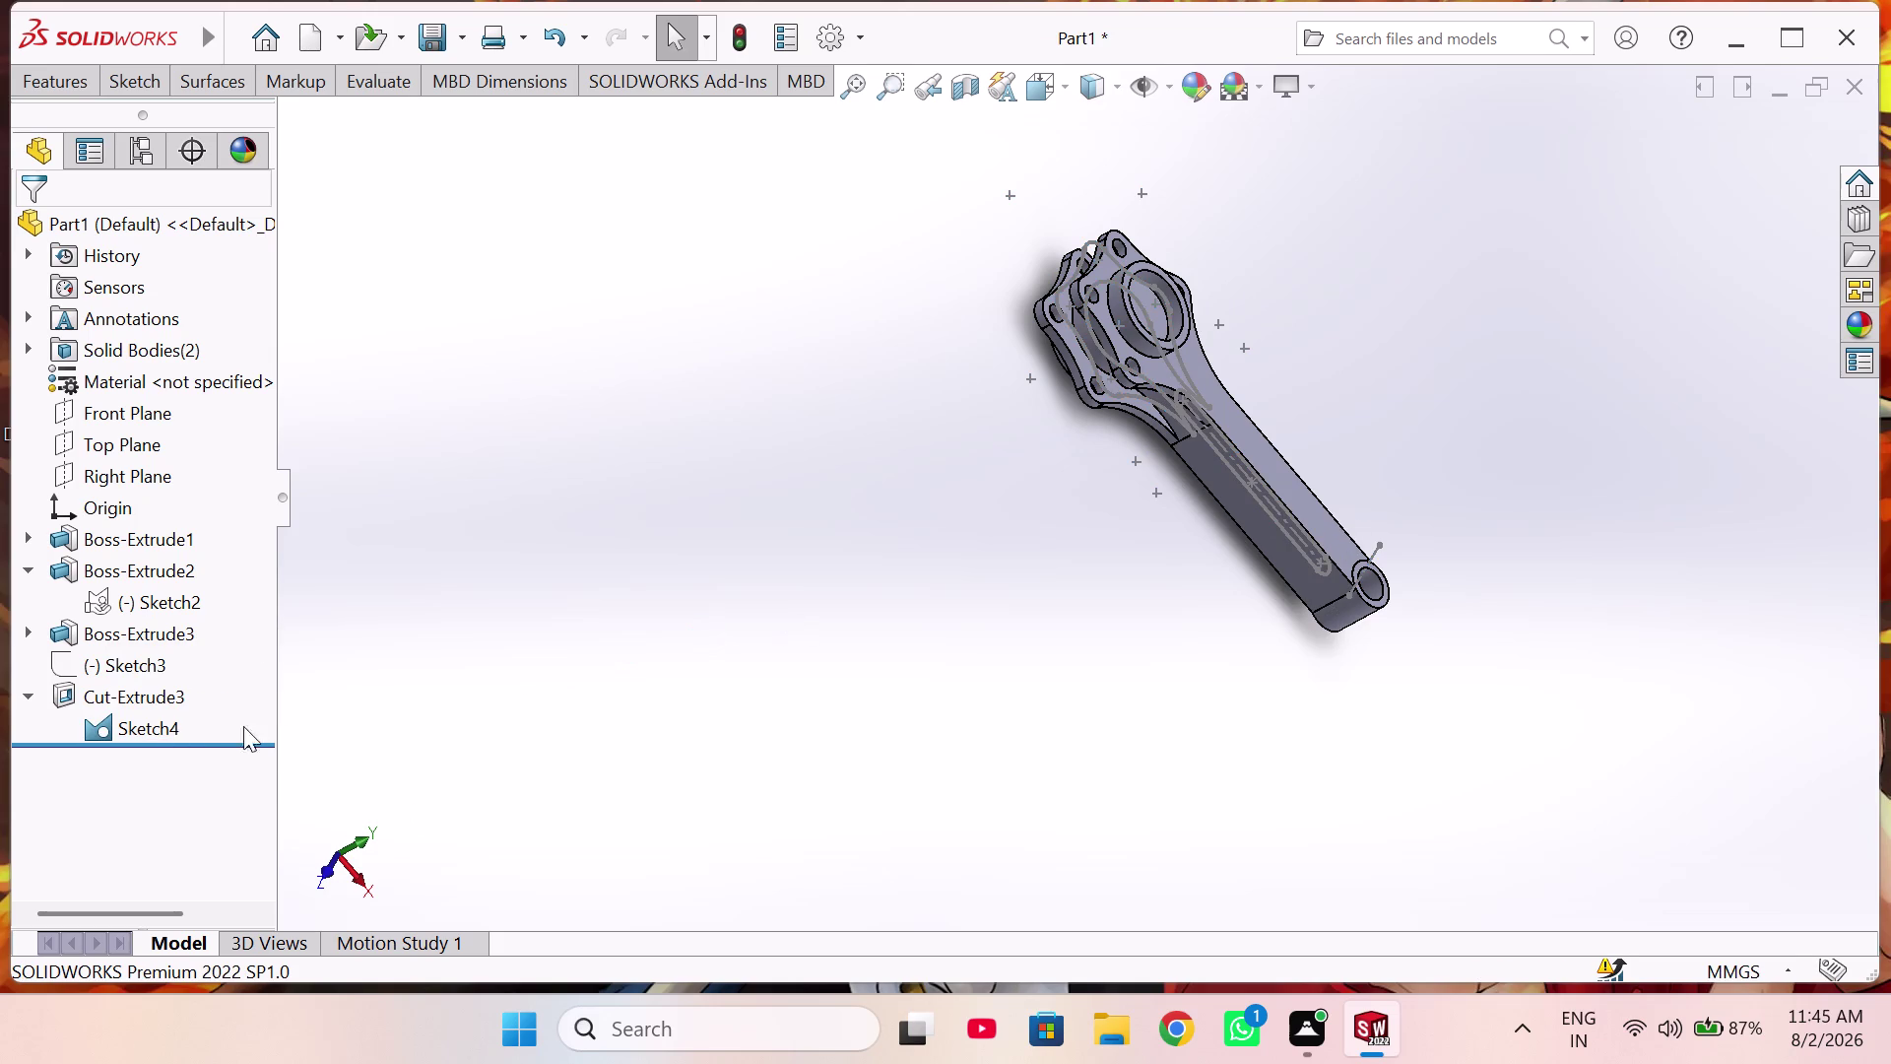
click(160, 738)
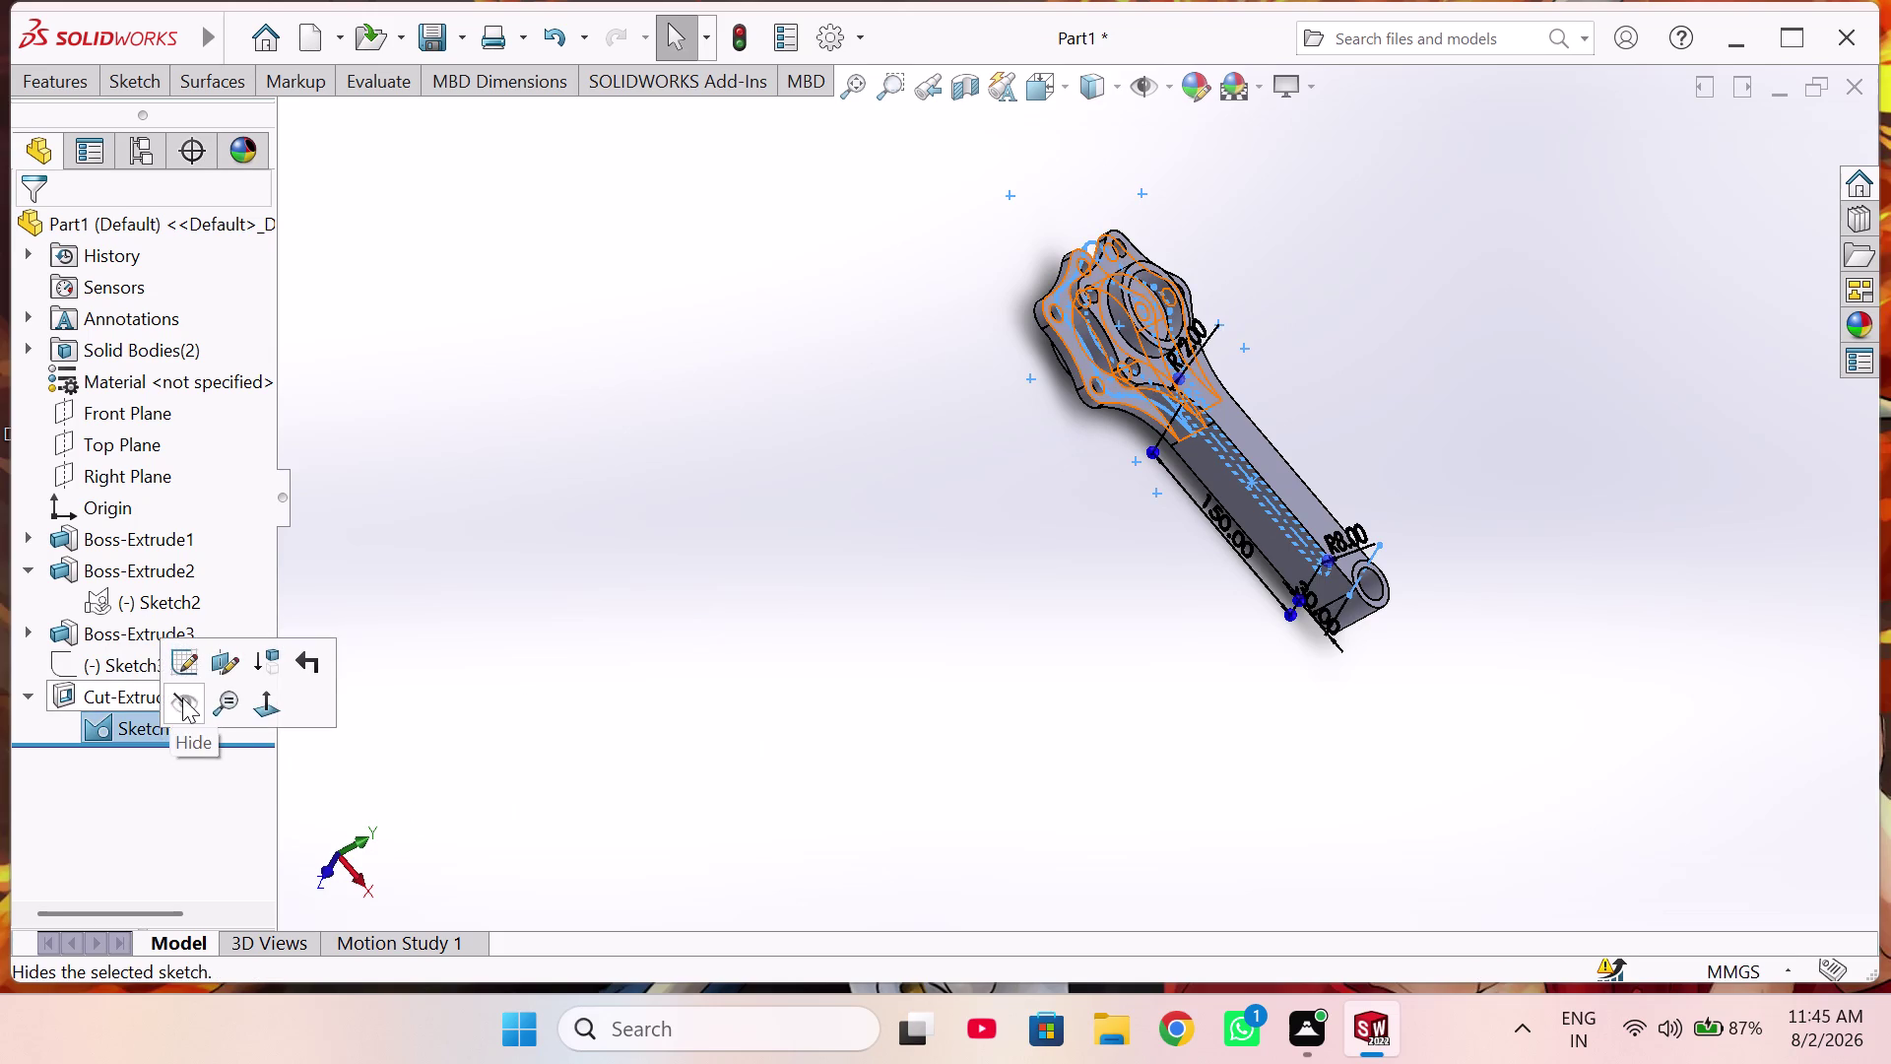
click(183, 697)
Reopen Cut-Extrude3's definition with Edit Feature.
click(920, 643)
middle_drag(1064, 598, 1064, 600)
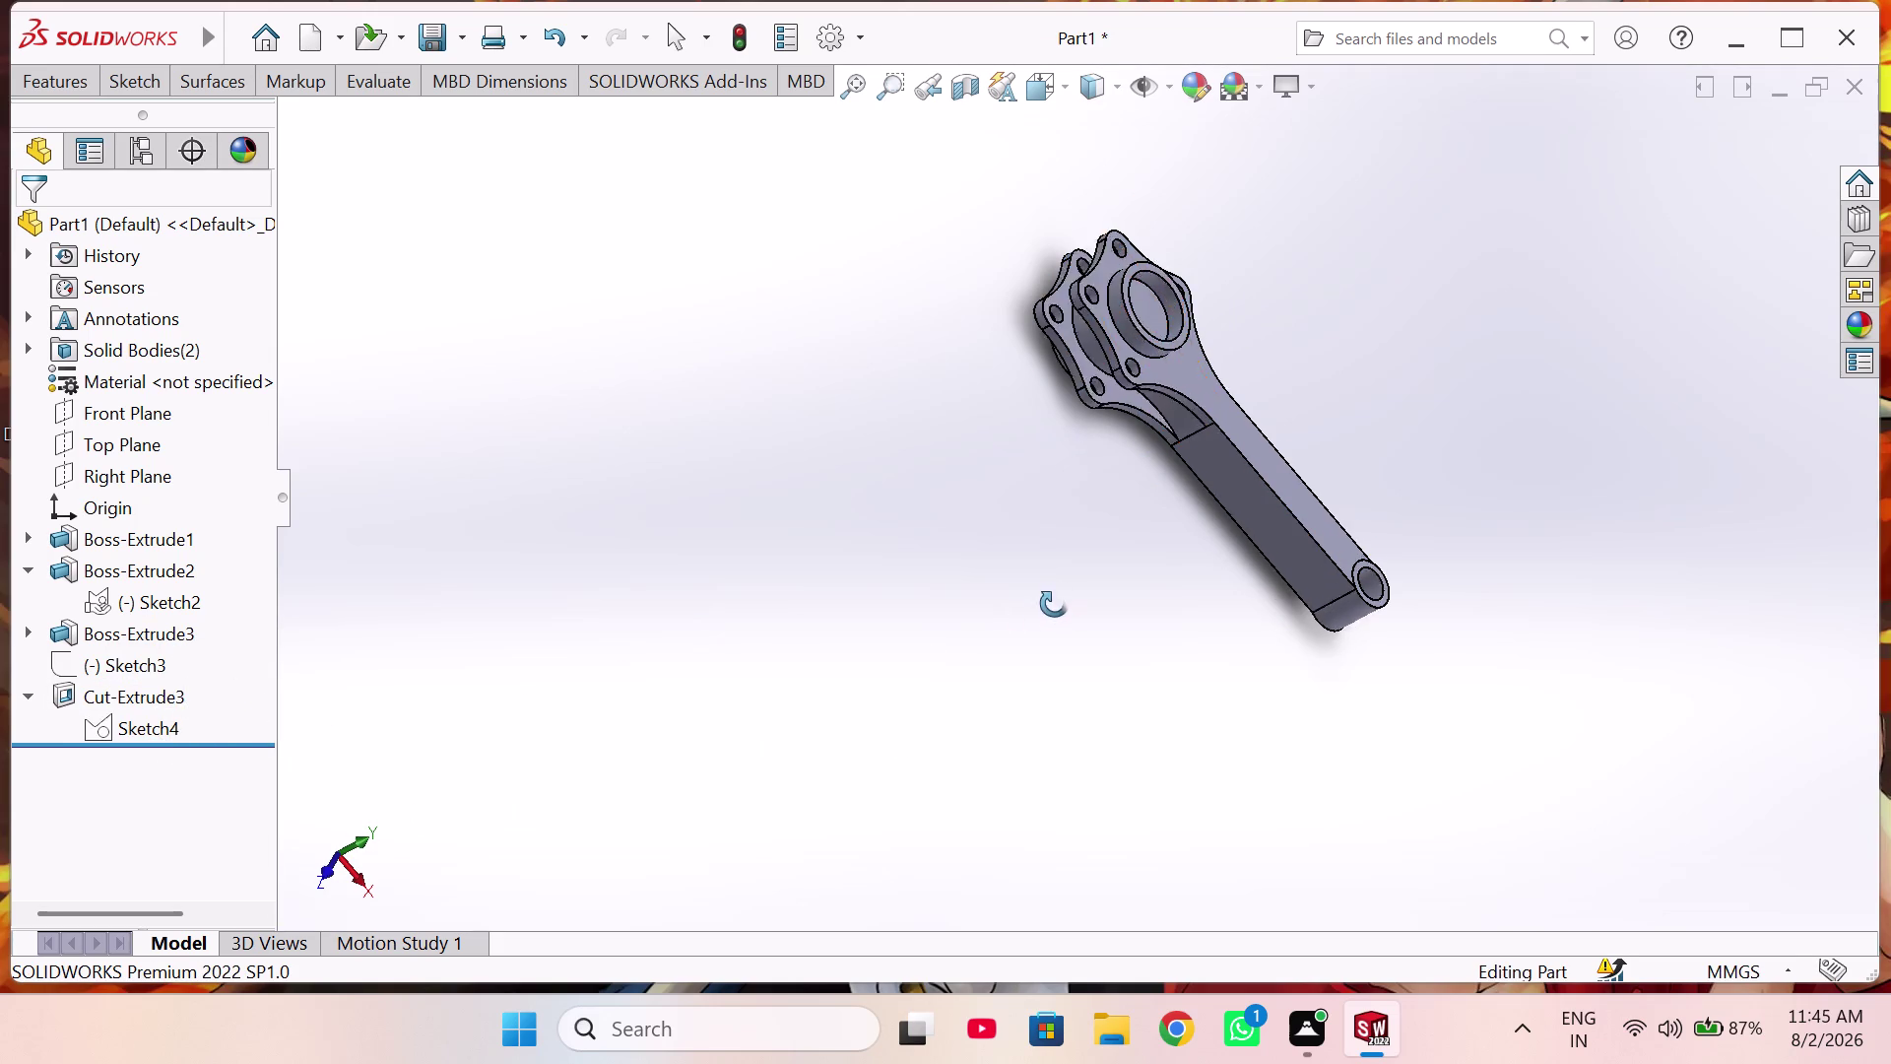
middle_drag(1064, 600, 1311, 471)
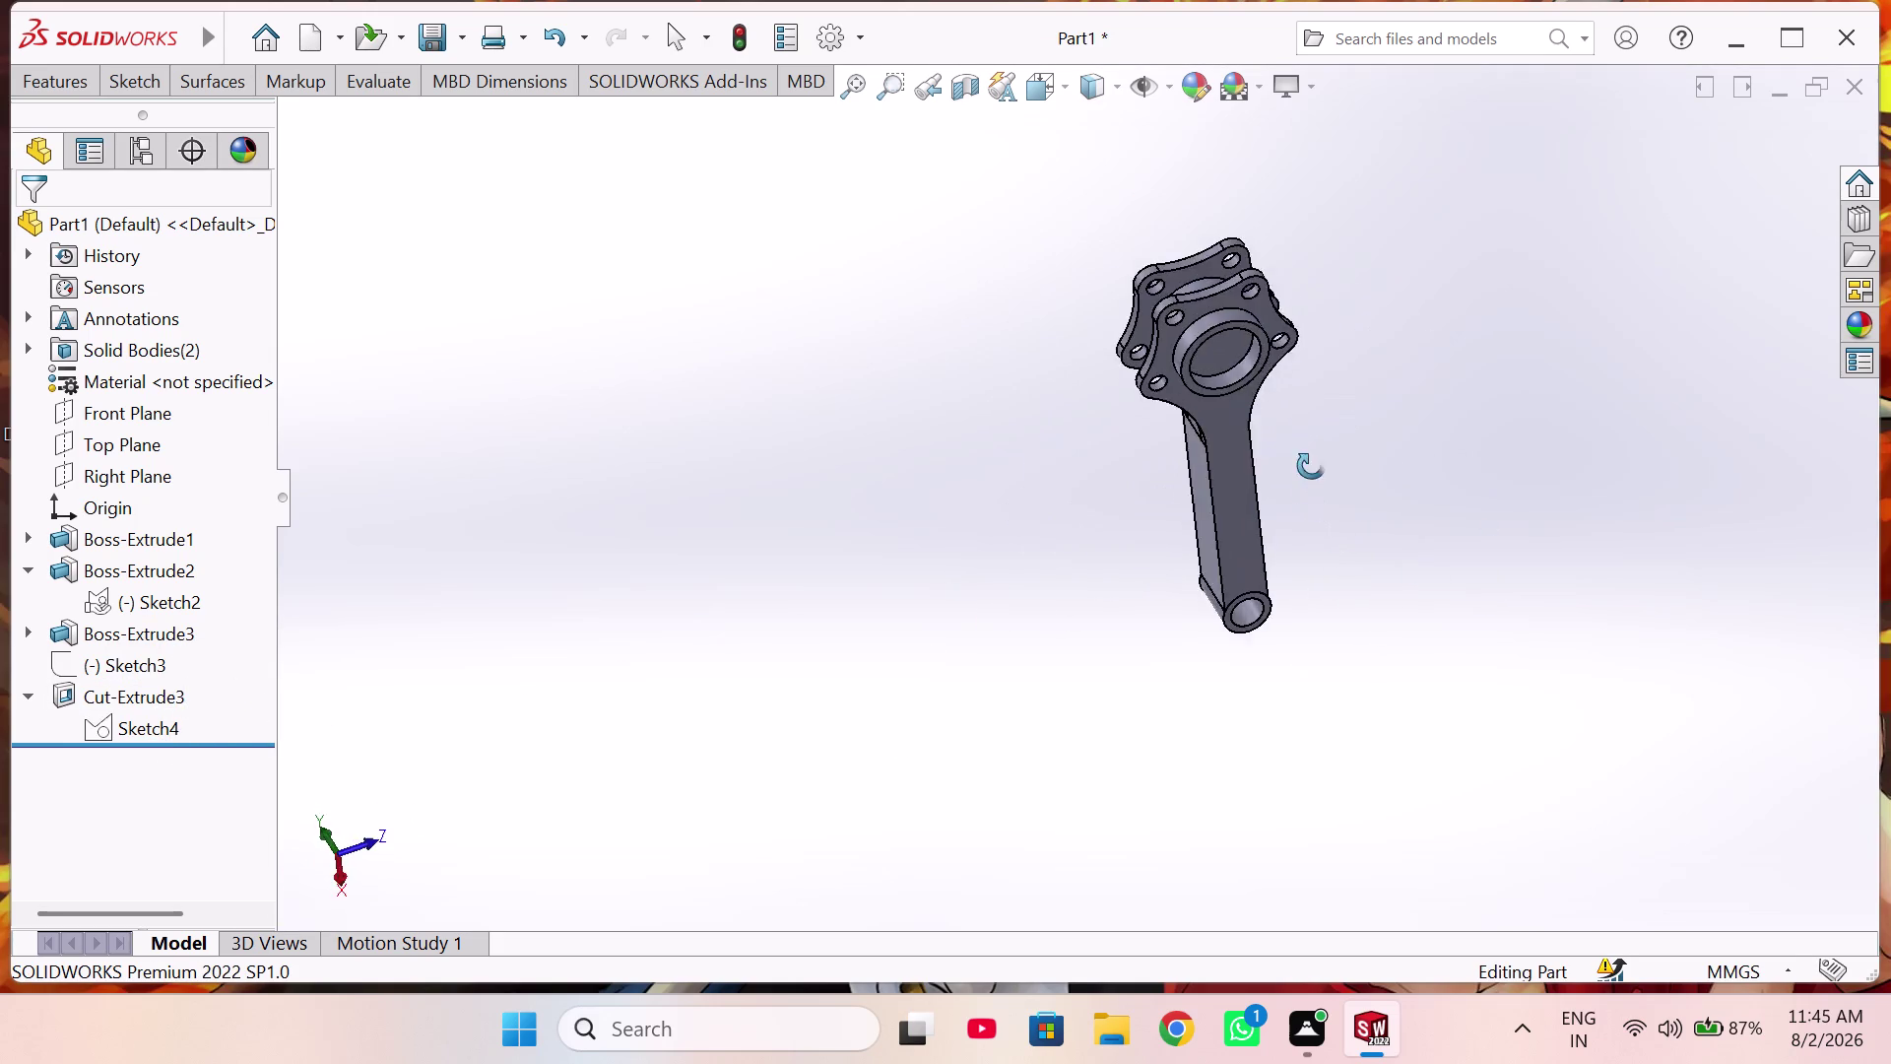
middle_drag(1311, 472, 1303, 385)
middle_drag(1284, 379, 929, 572)
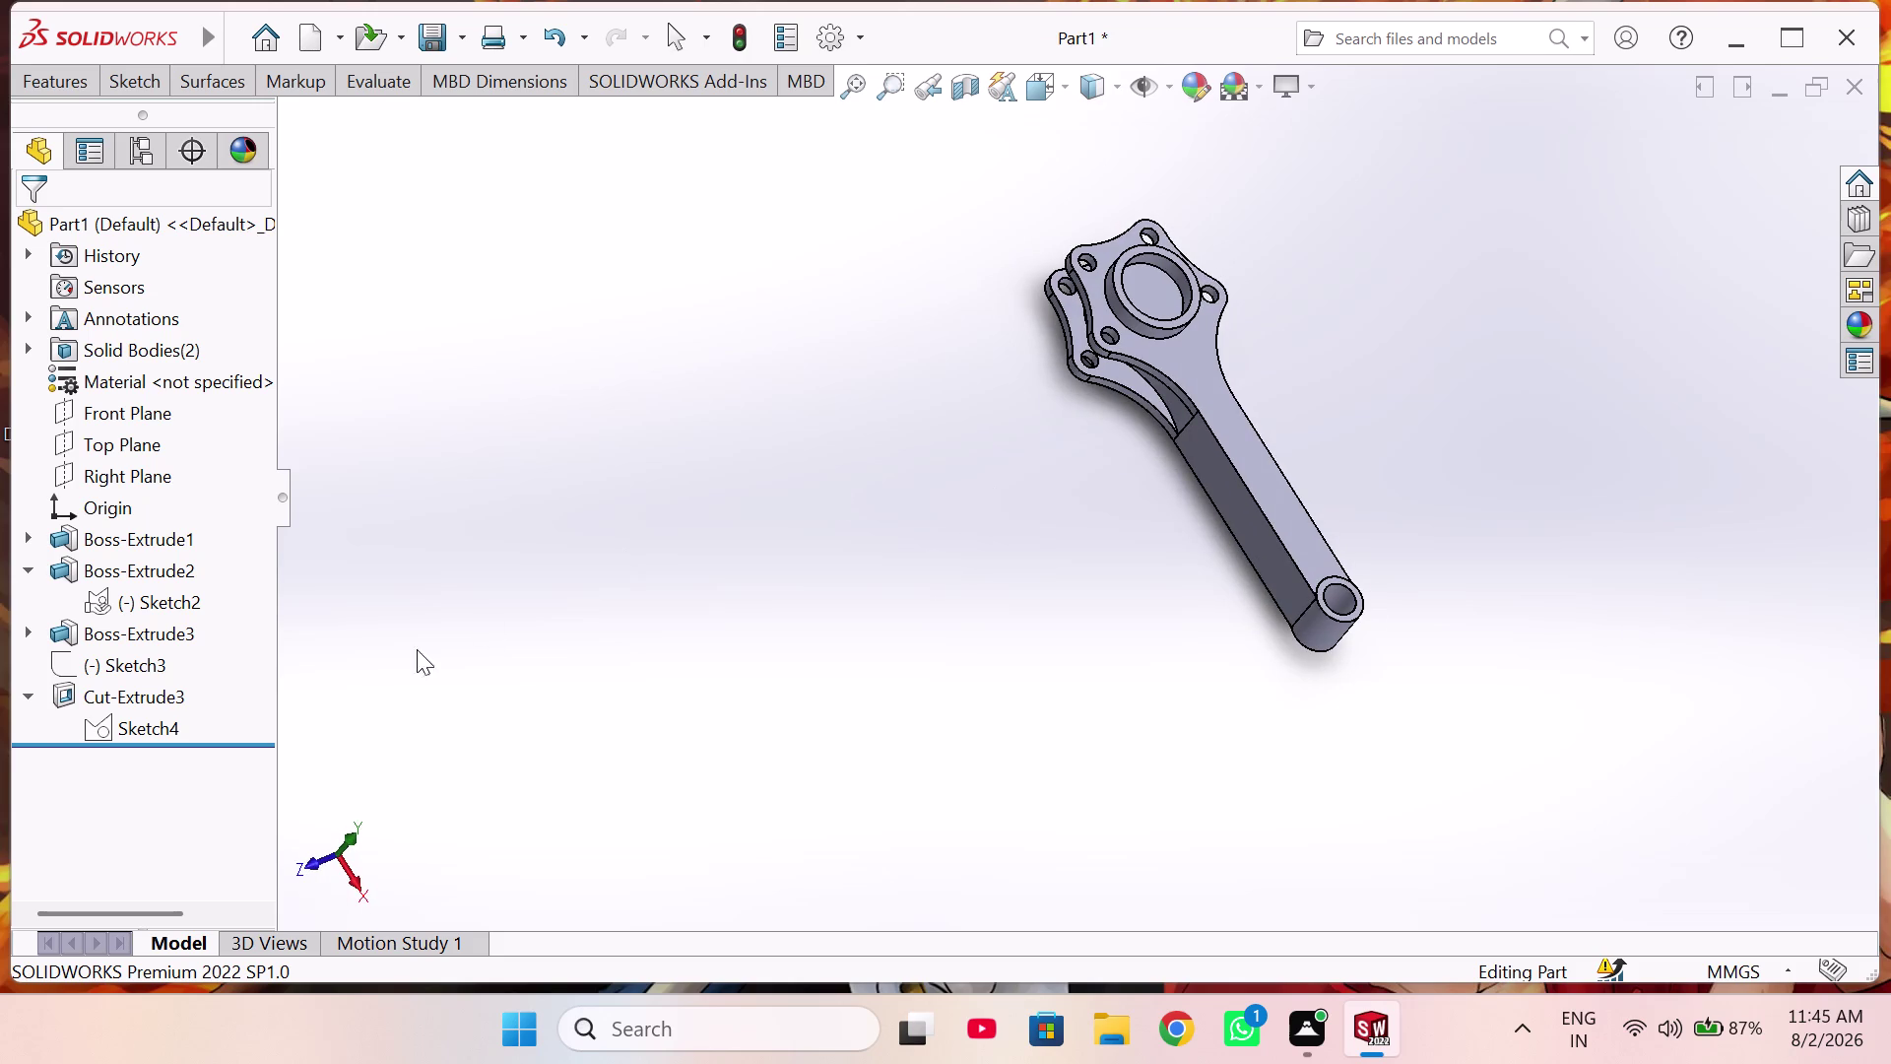
click(88, 699)
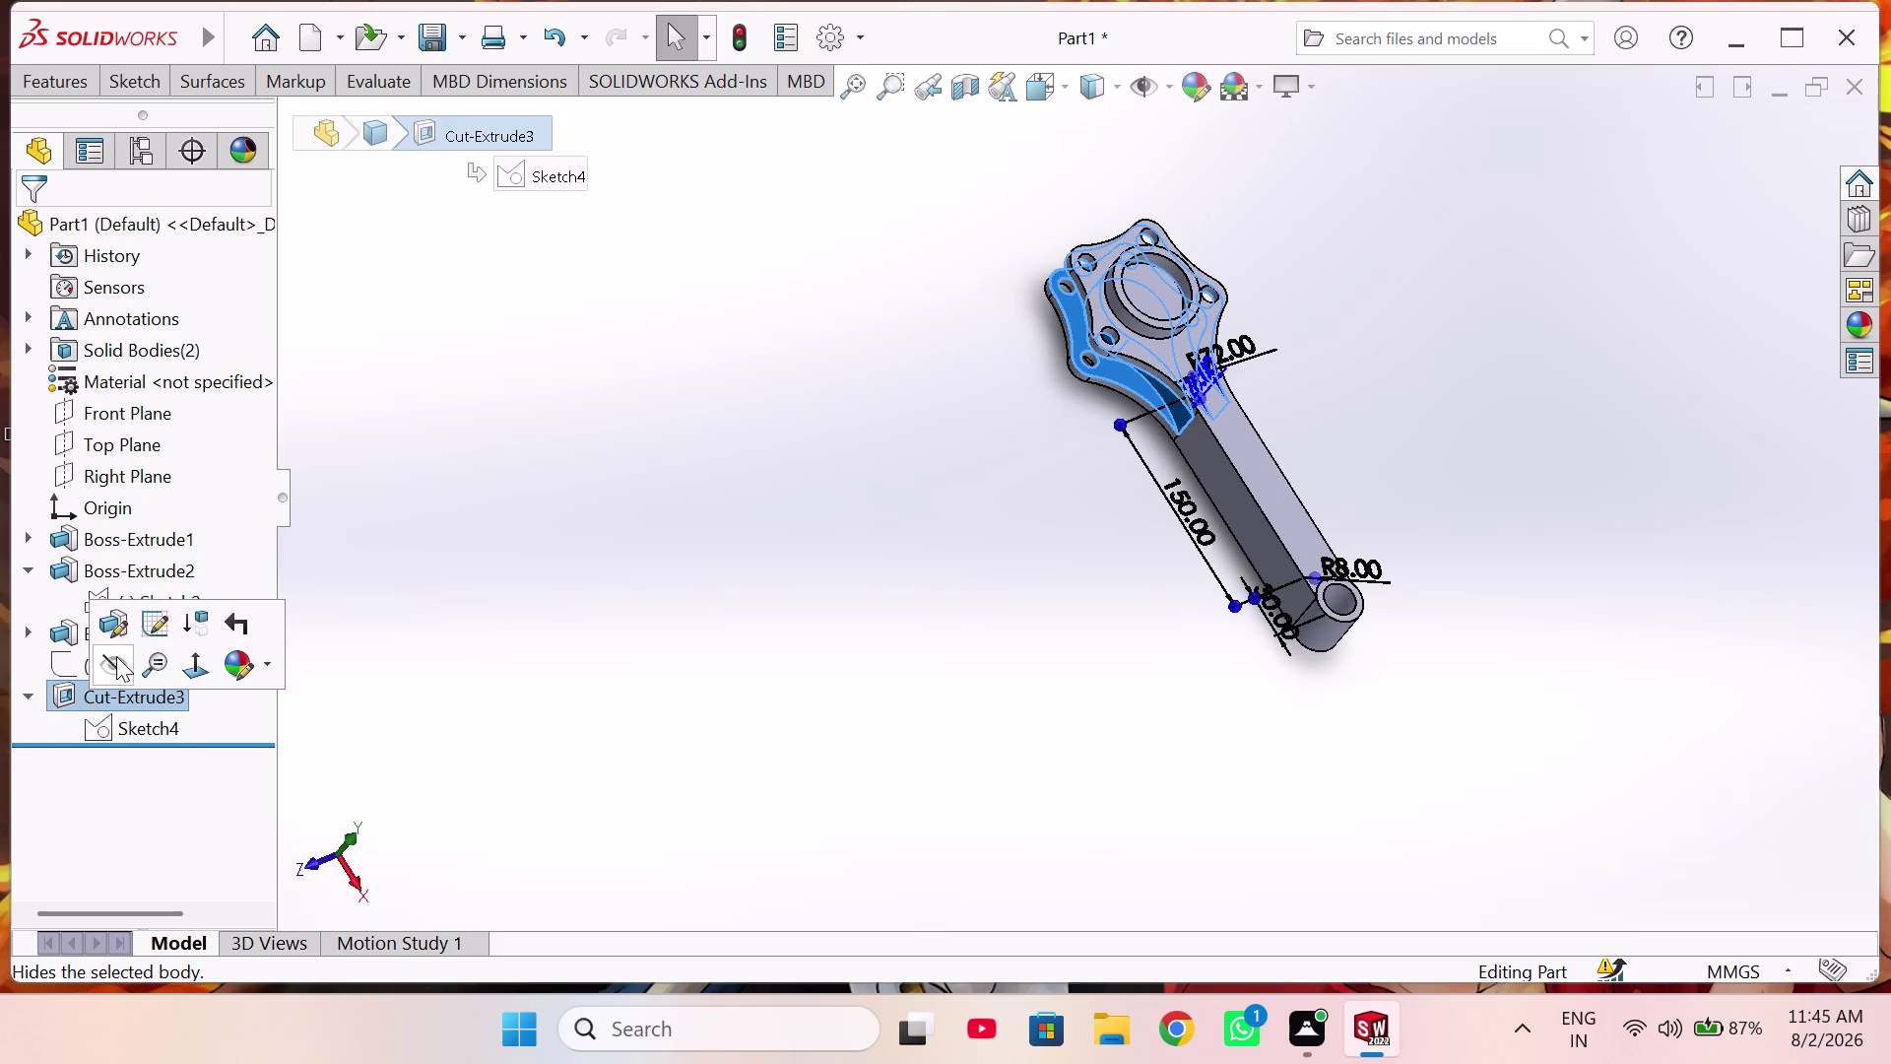
click(116, 630)
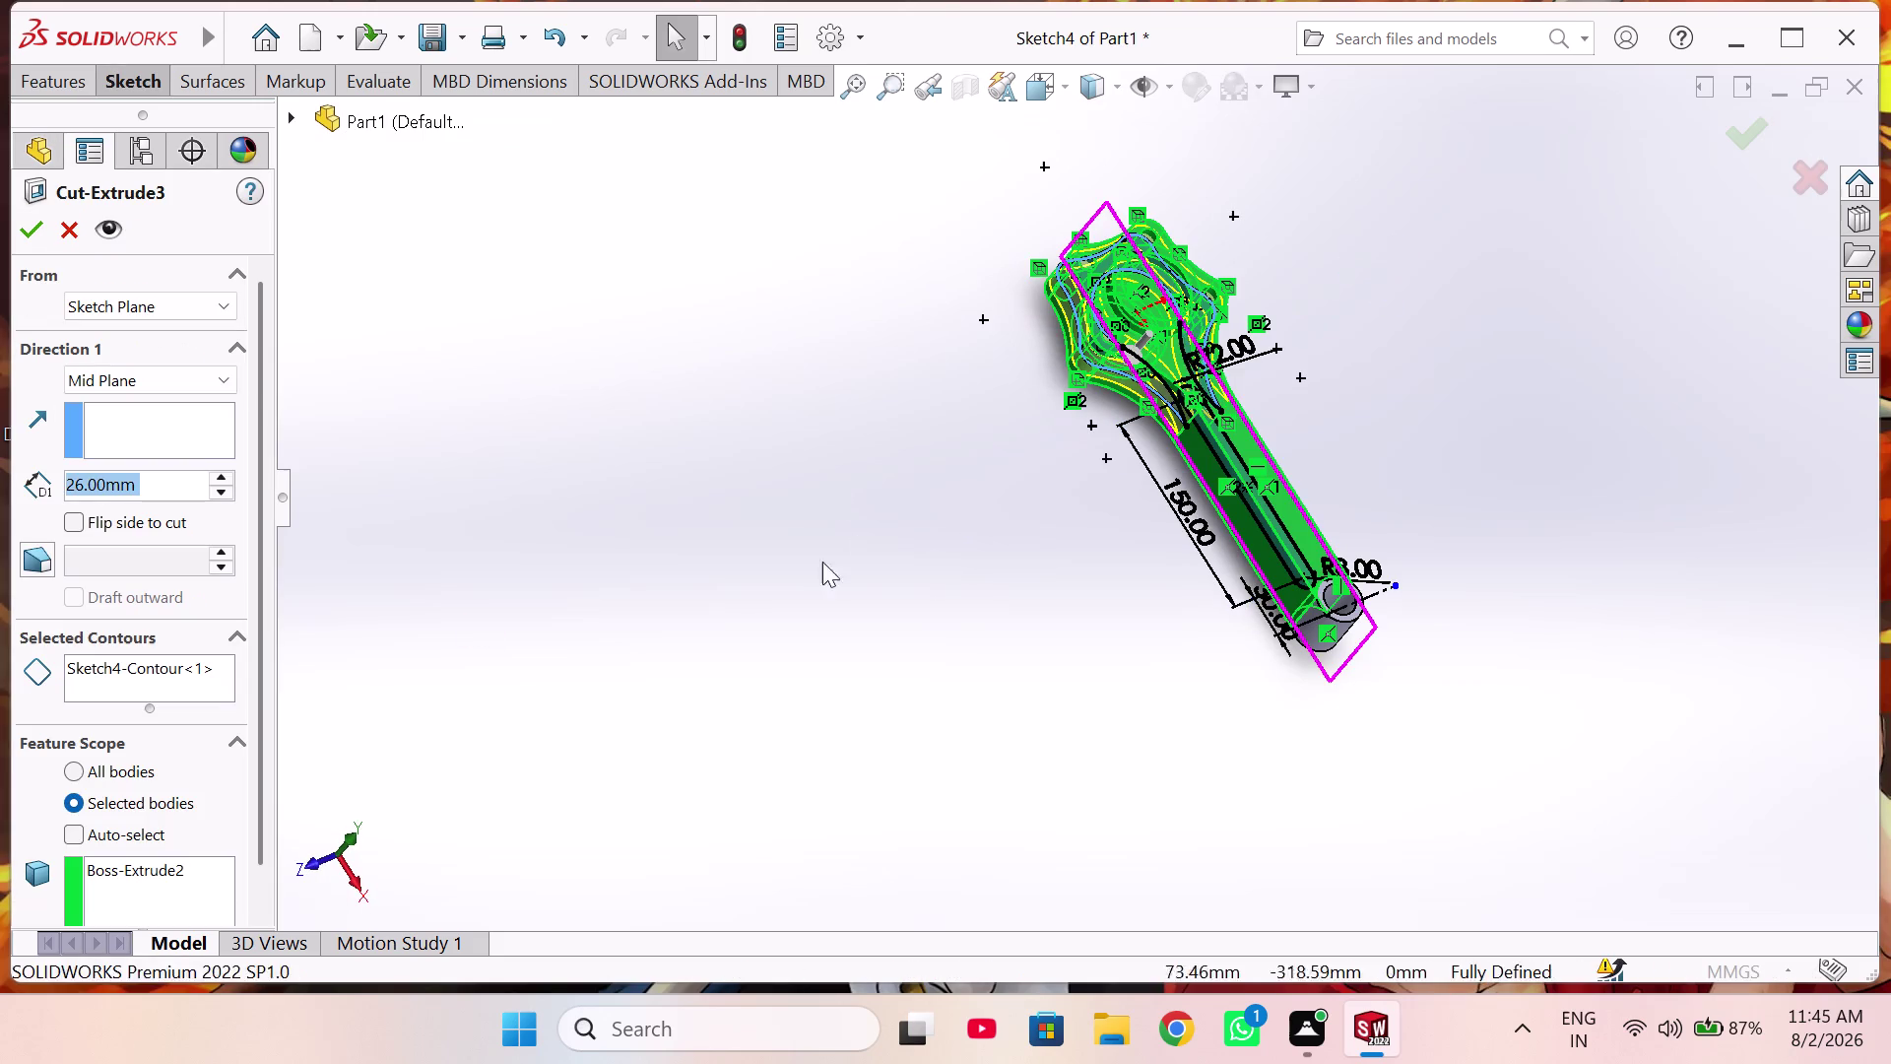
Clear the bodies listed in Cut-Extrude3's Feature Scope.
middle_drag(1202, 280, 1204, 375)
scroll(down, 3)
scroll(down, 3)
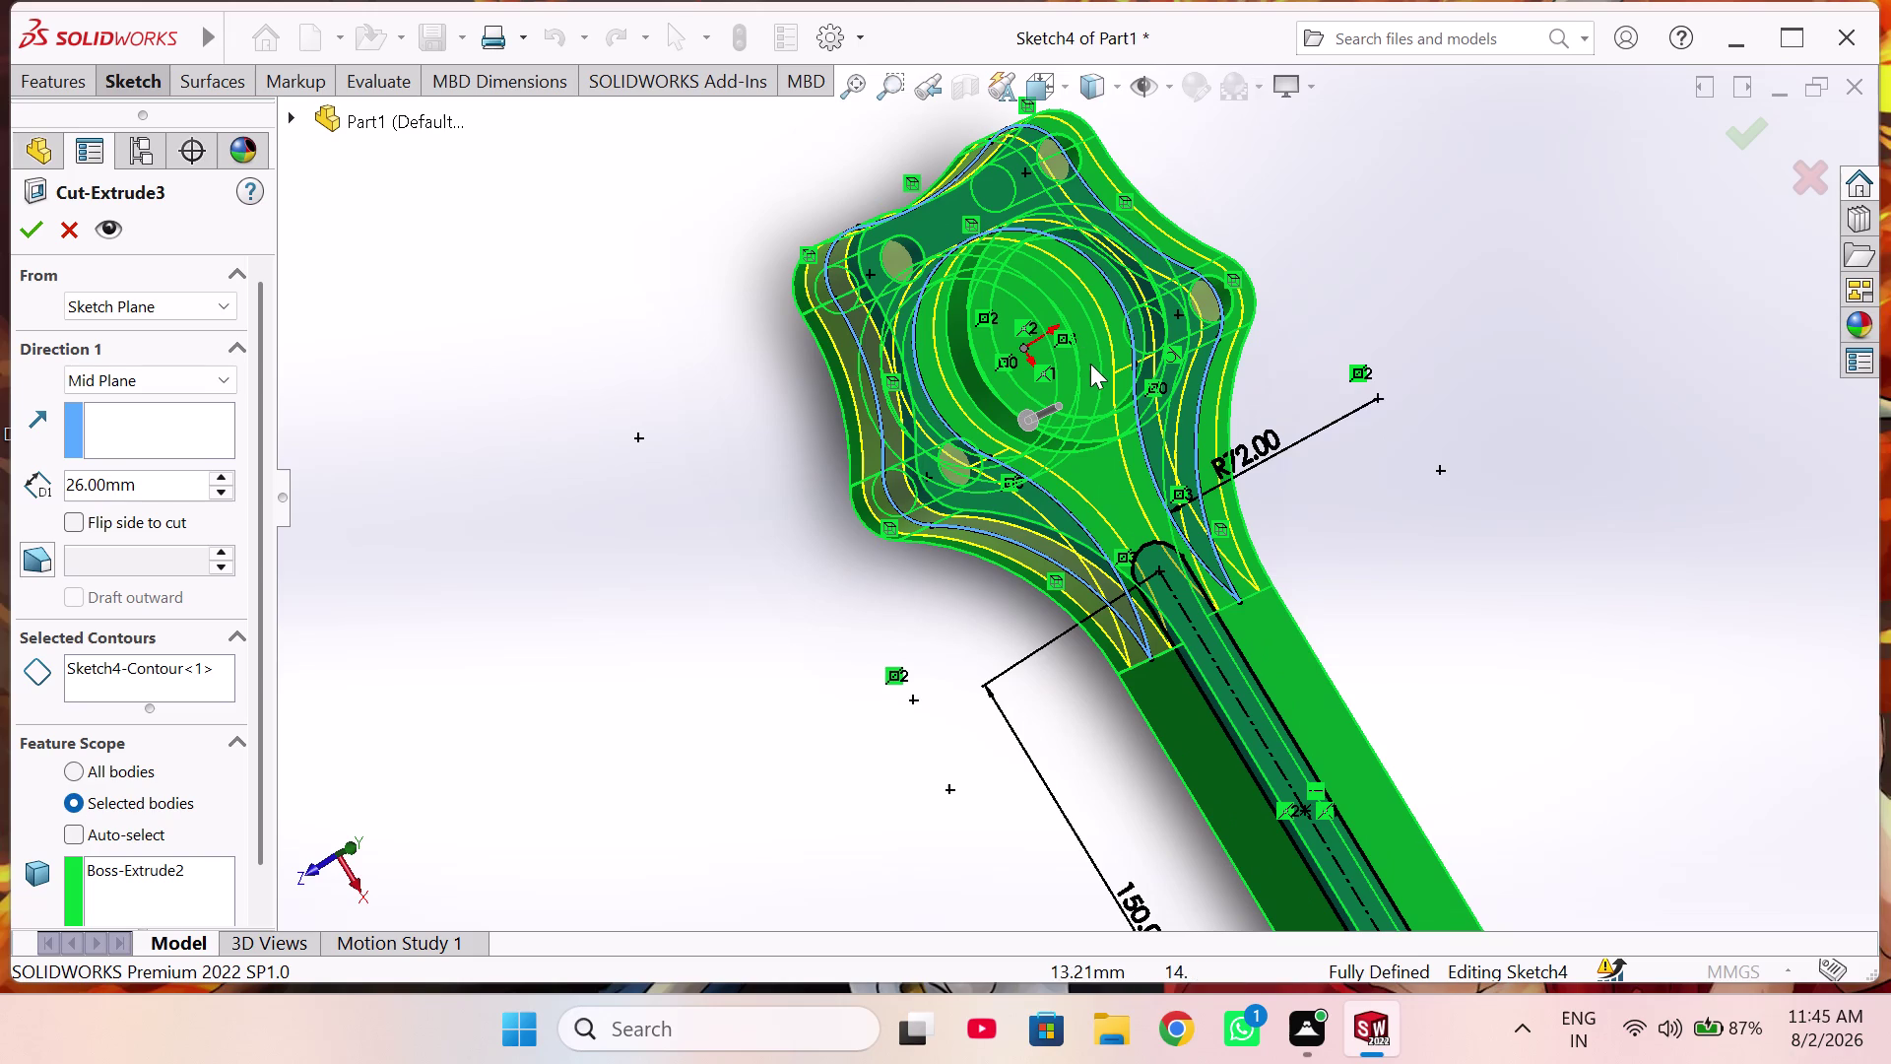
click(1091, 364)
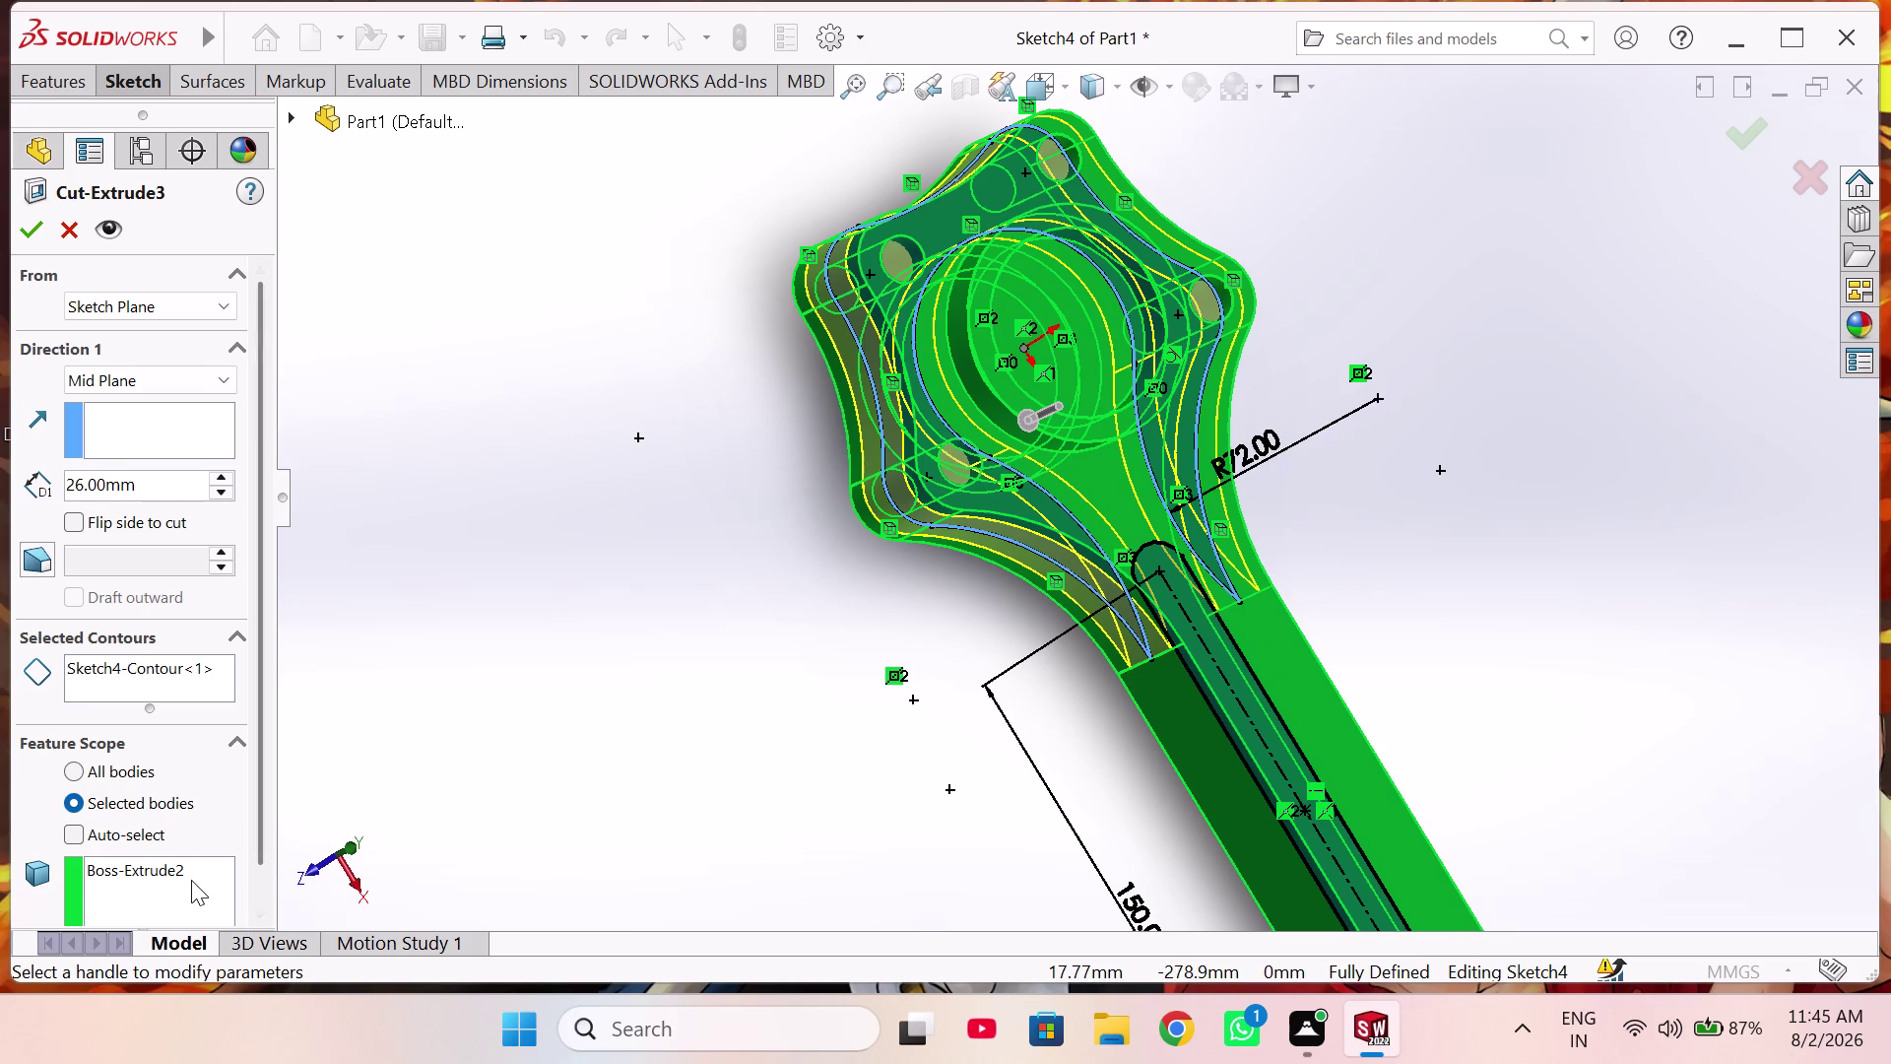
right_click(188, 872)
click(327, 744)
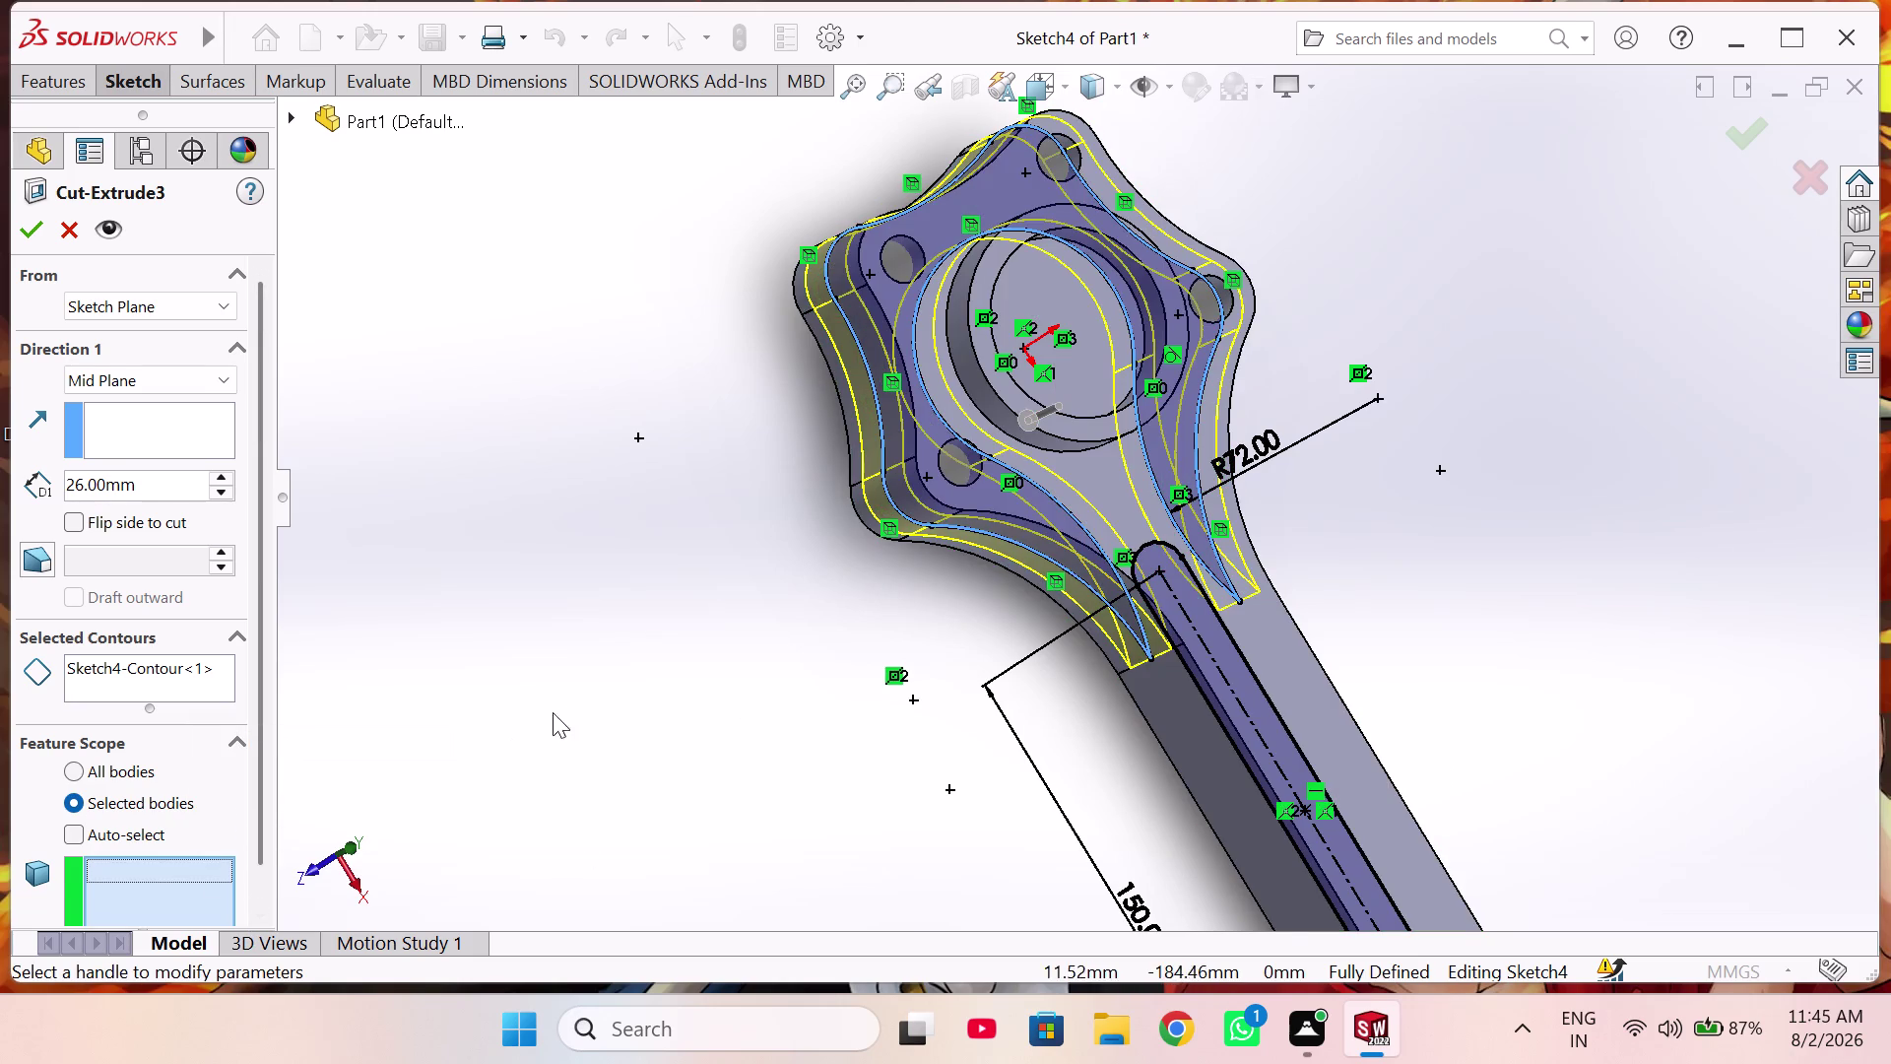
Scope the cut to the Boss-Extrude2 body and apply the edit.
scroll(up, 3)
scroll(down, 3)
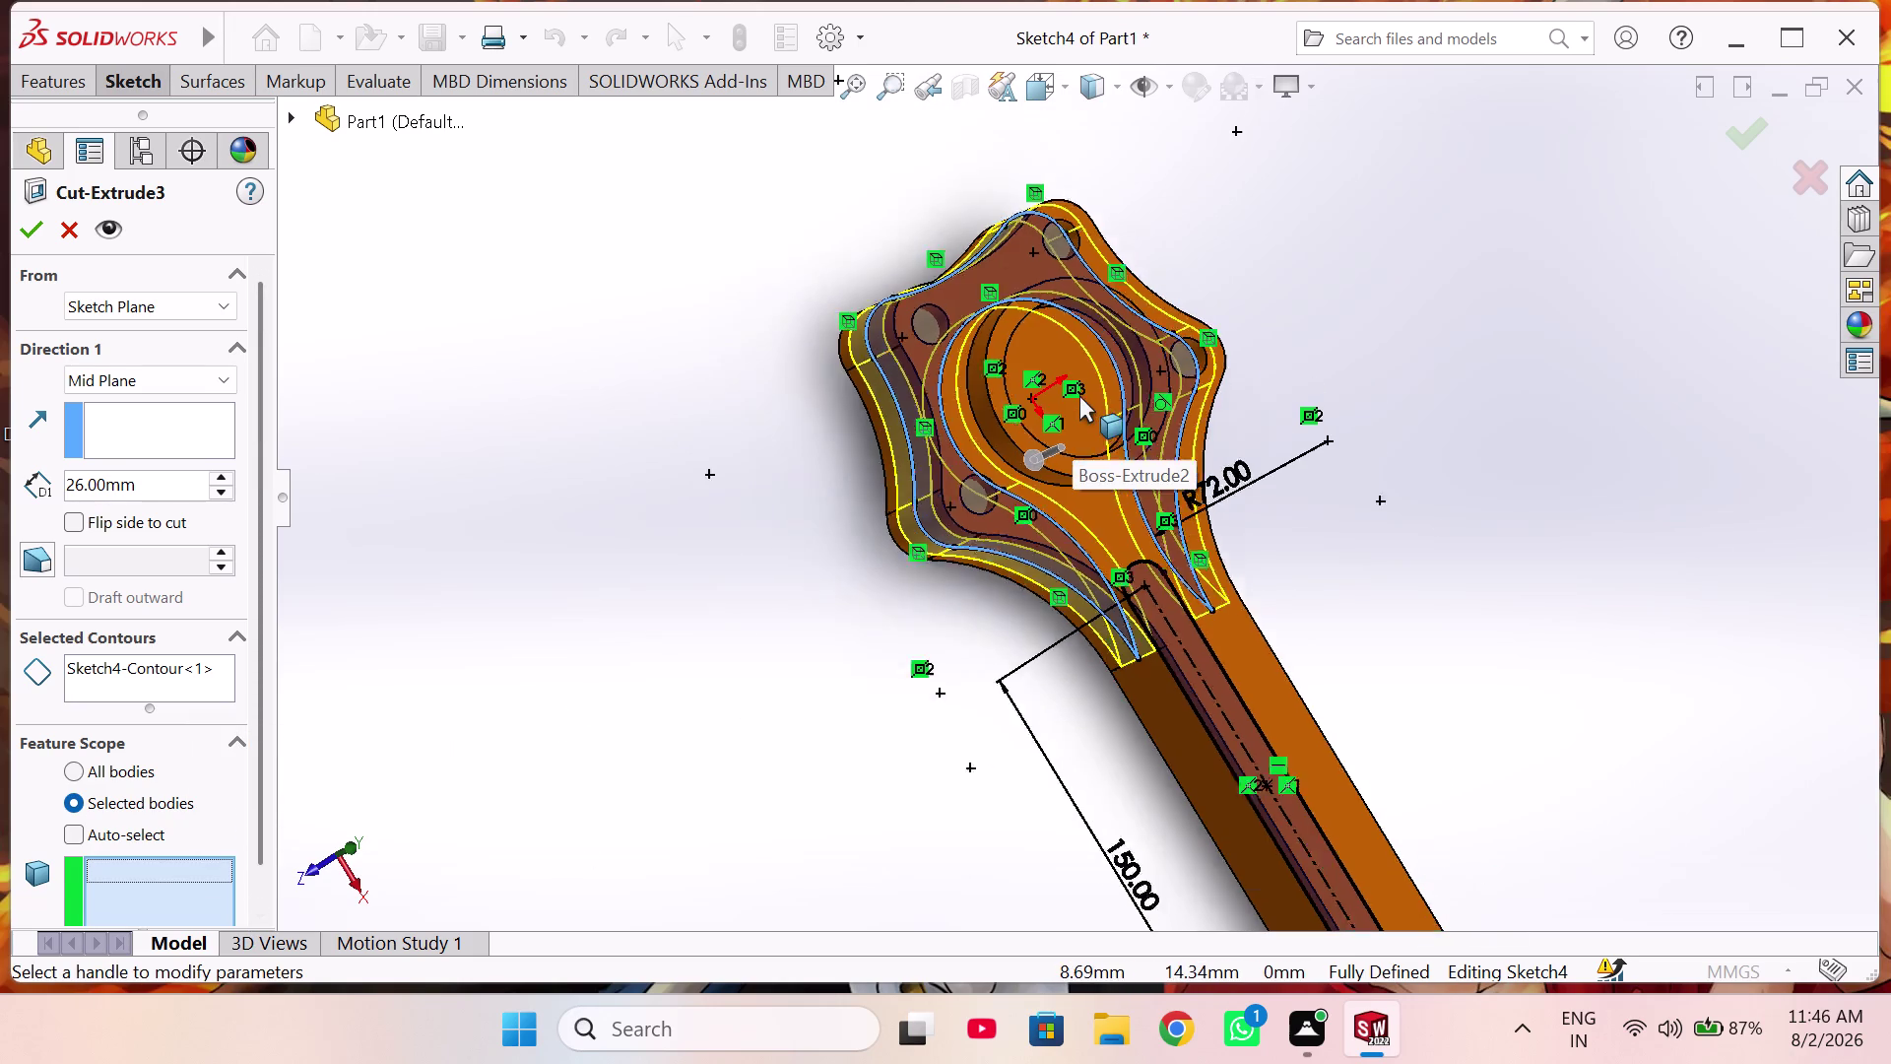
middle_drag(1078, 392, 1054, 410)
middle_drag(1038, 354, 1007, 381)
click(1057, 336)
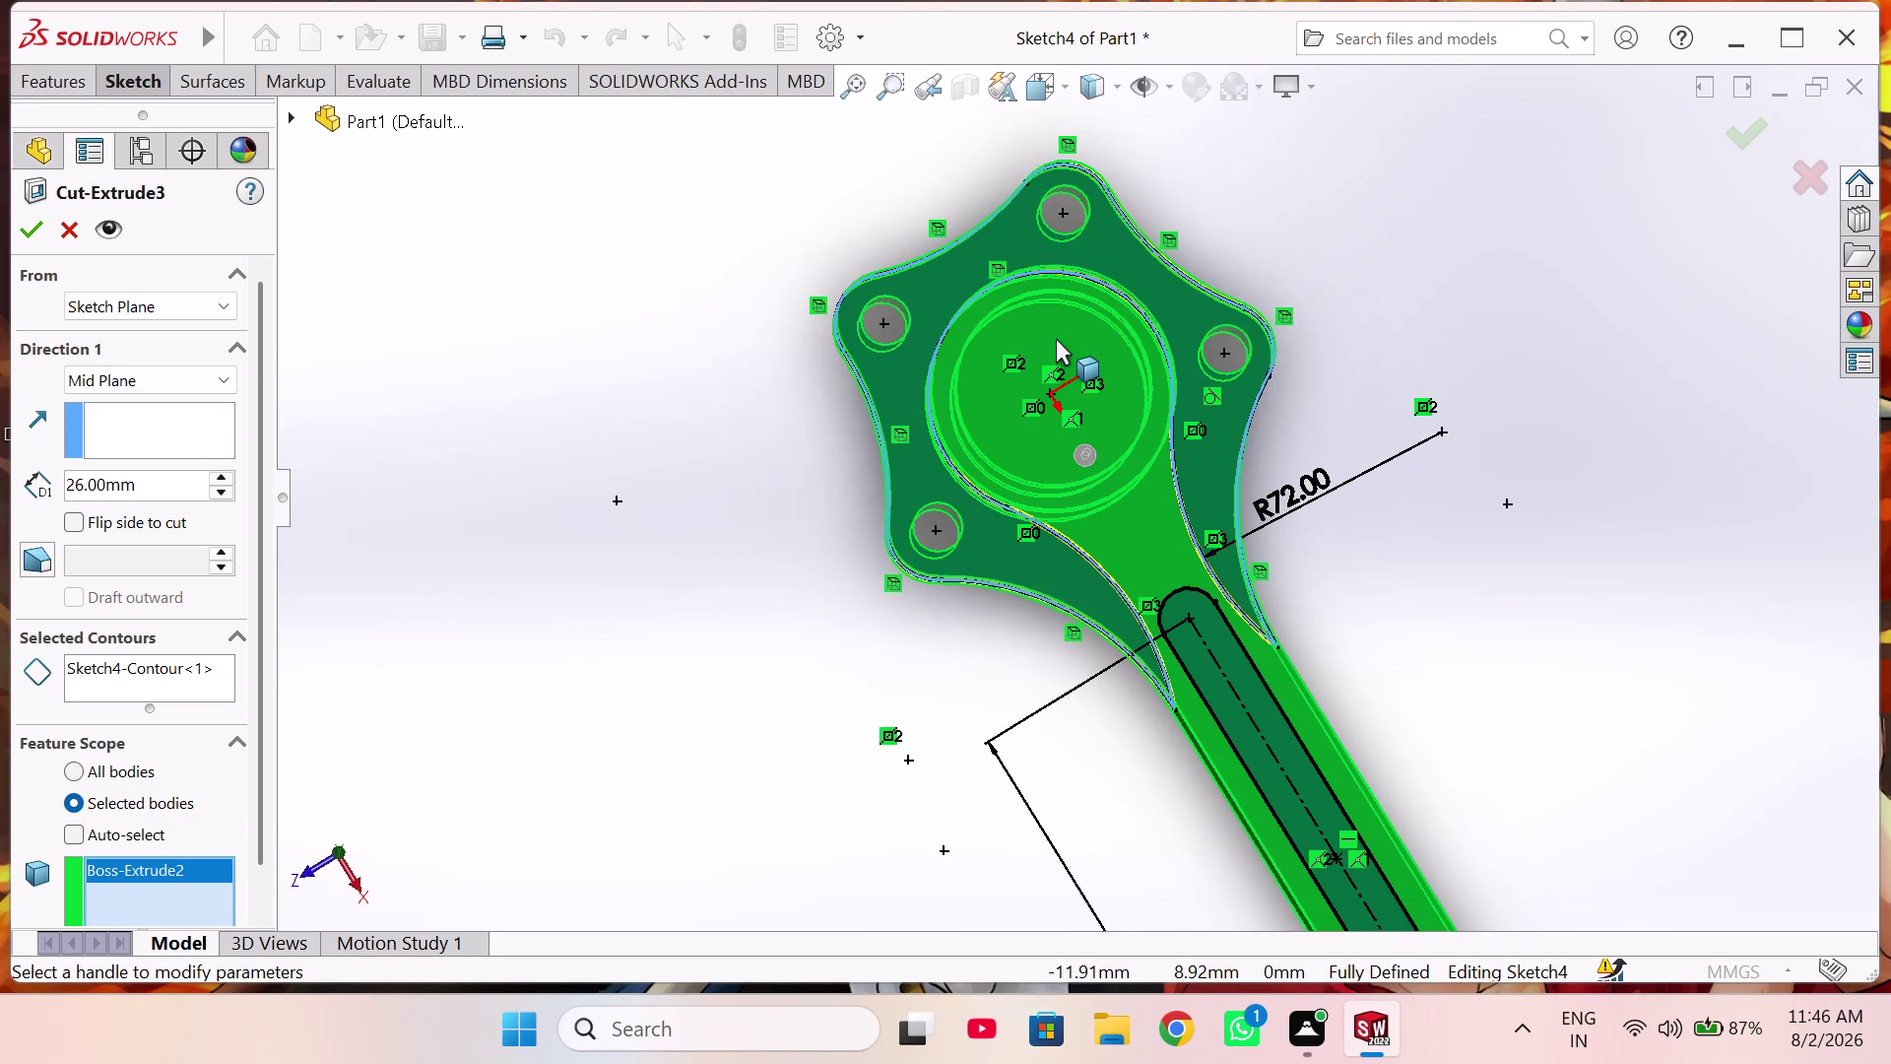
scroll(up, 3)
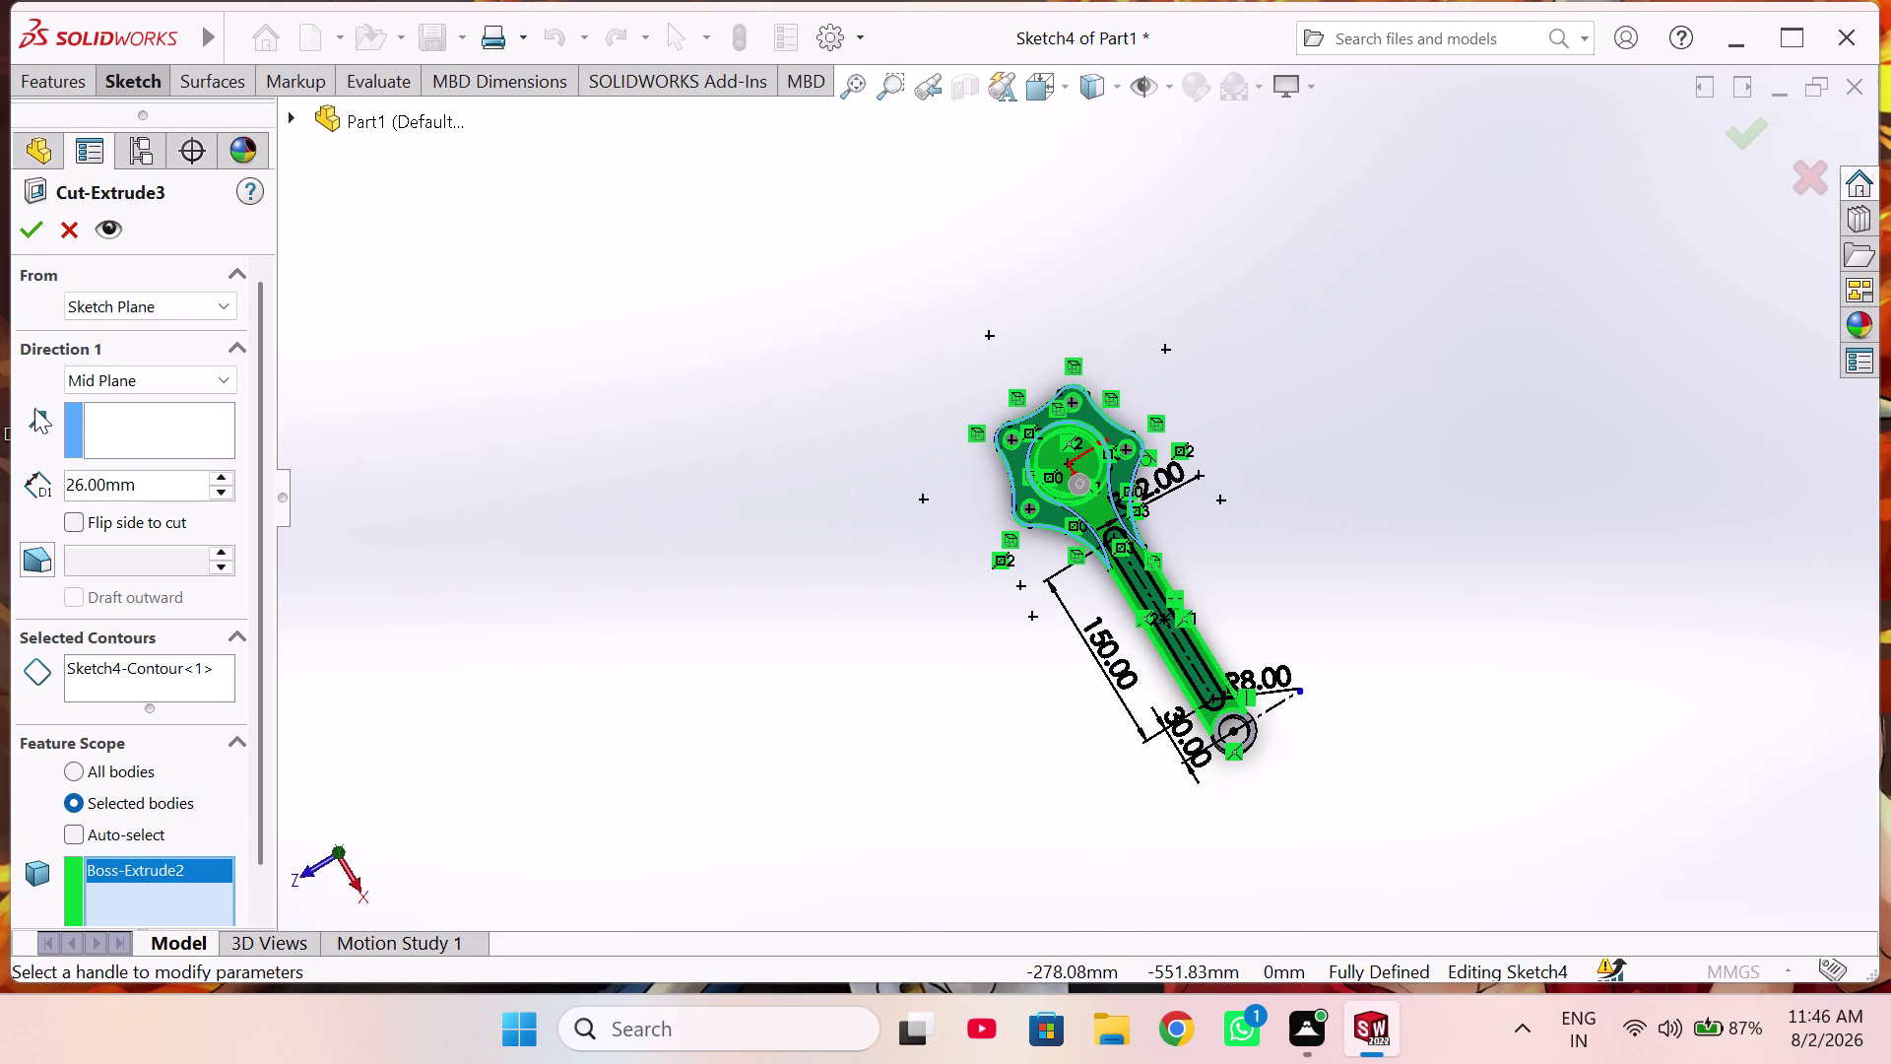
click(38, 239)
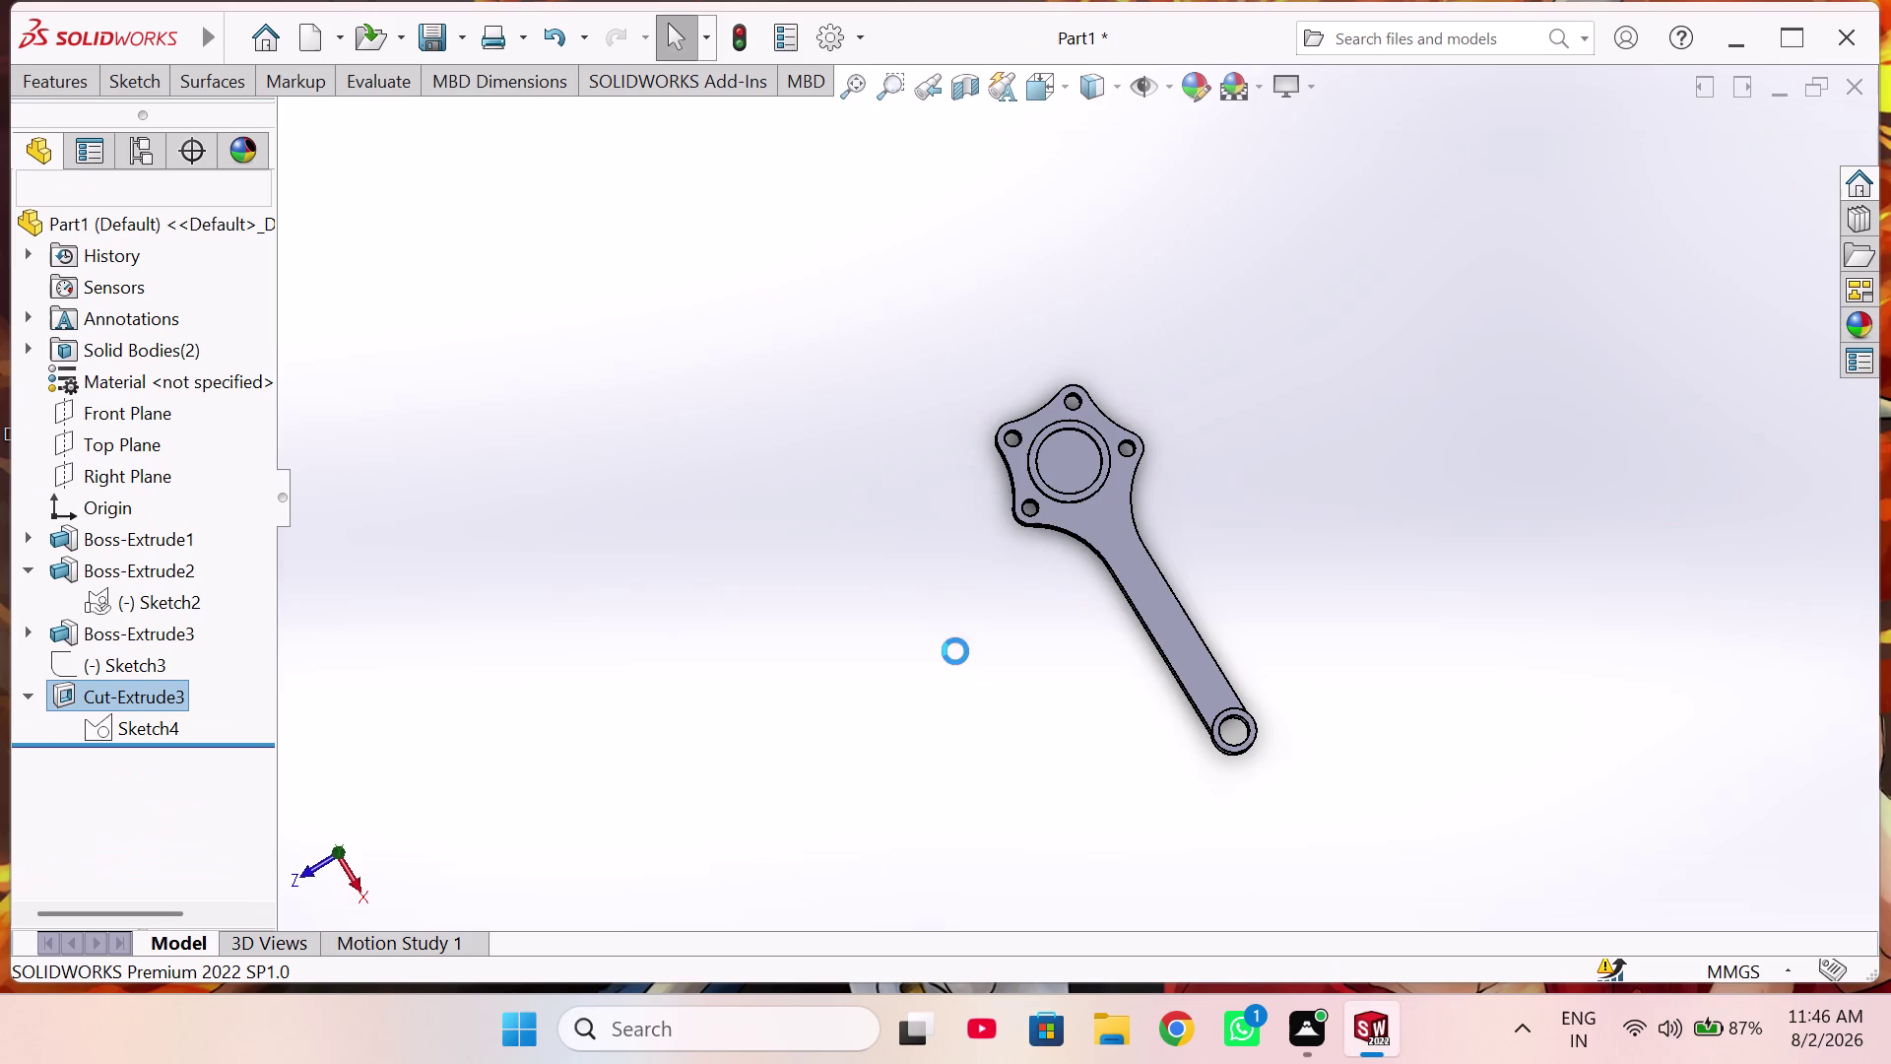
Reopen Cut-Extrude3 and remove Boss-Extrude2 from its Feature Scope bodies.
middle_drag(928, 635, 1036, 607)
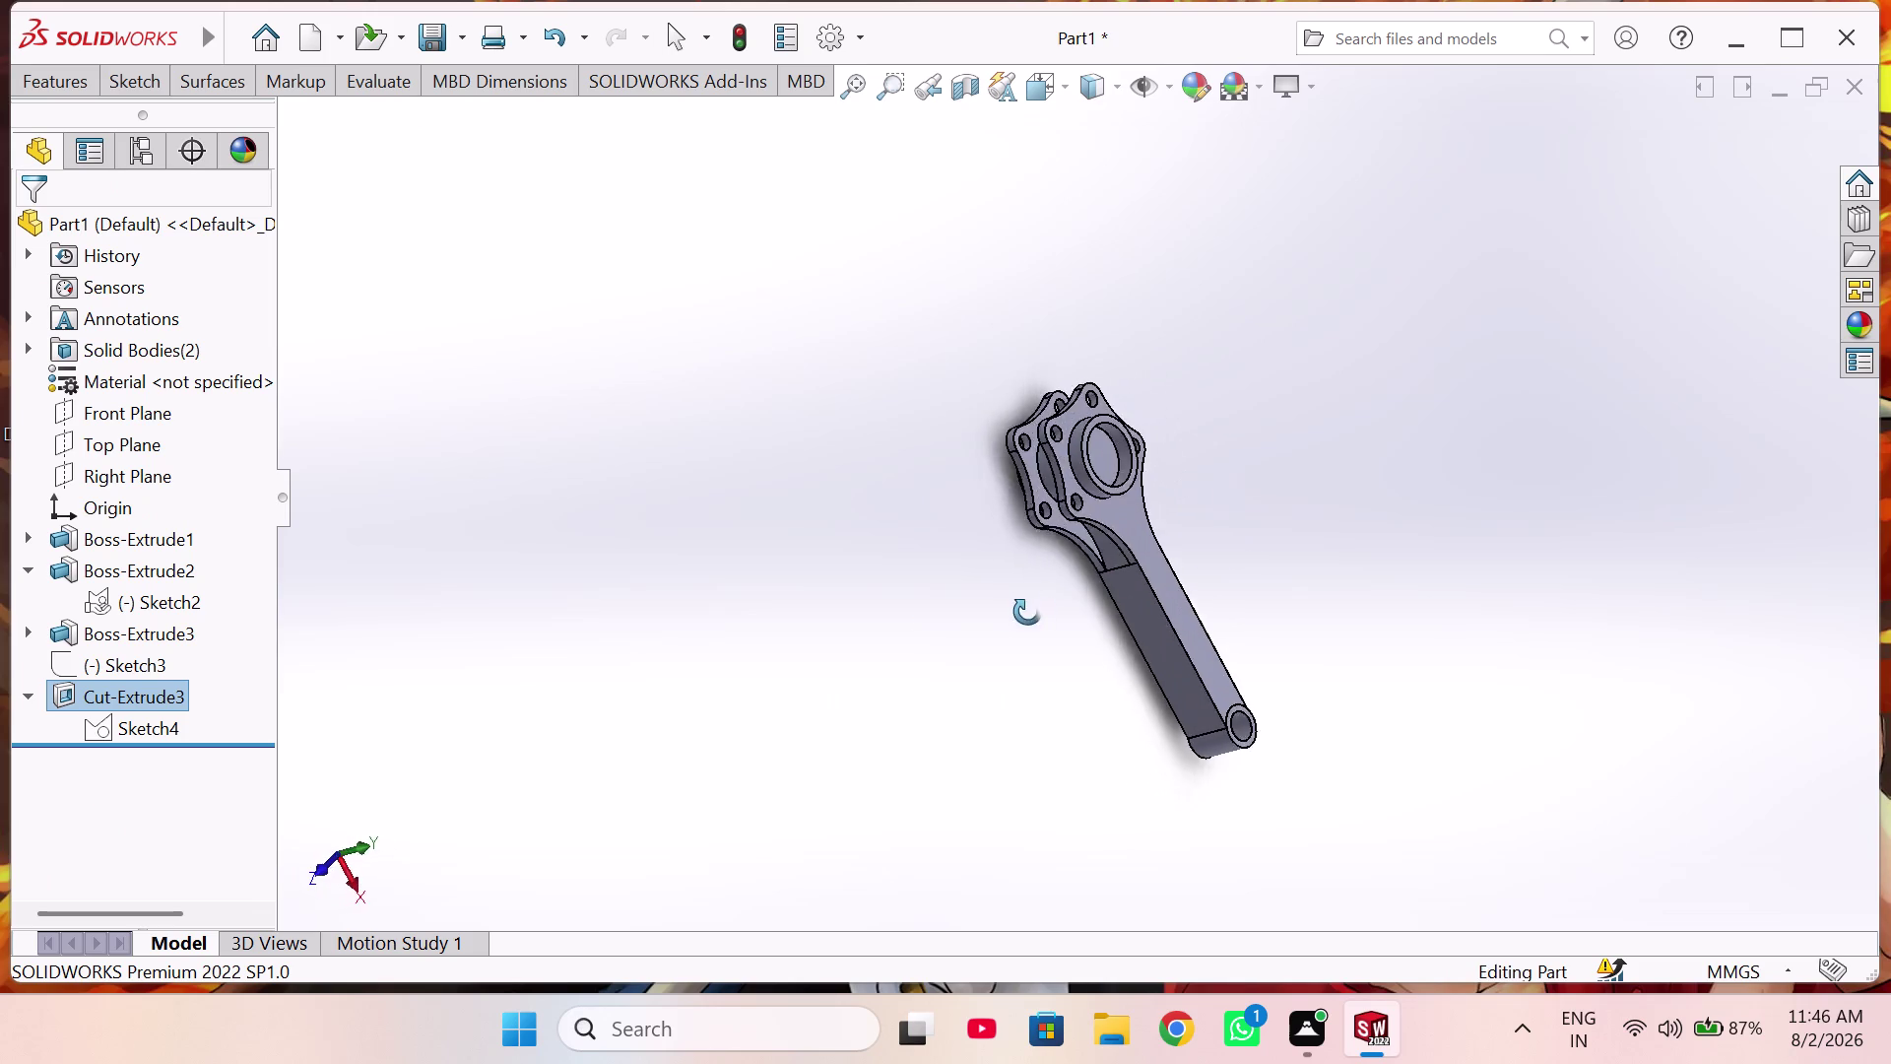
middle_drag(1036, 608, 994, 626)
click(54, 690)
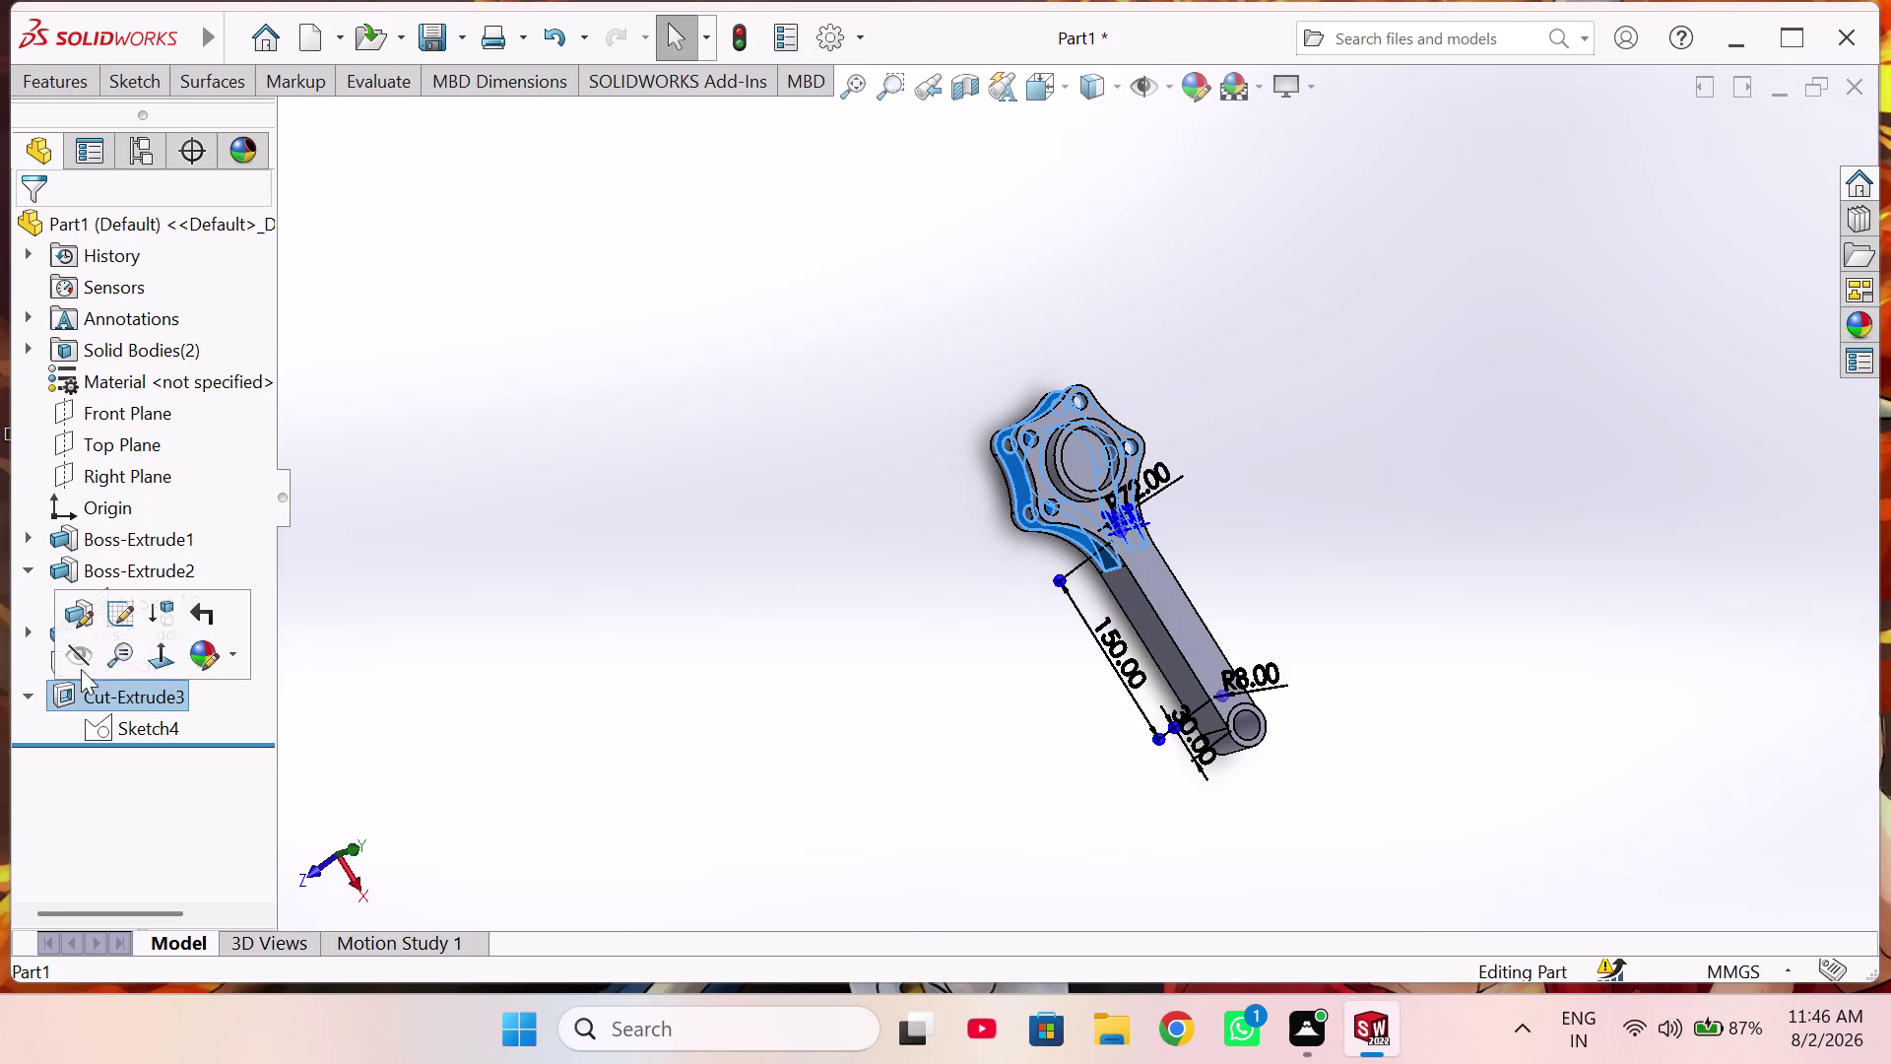
click(77, 609)
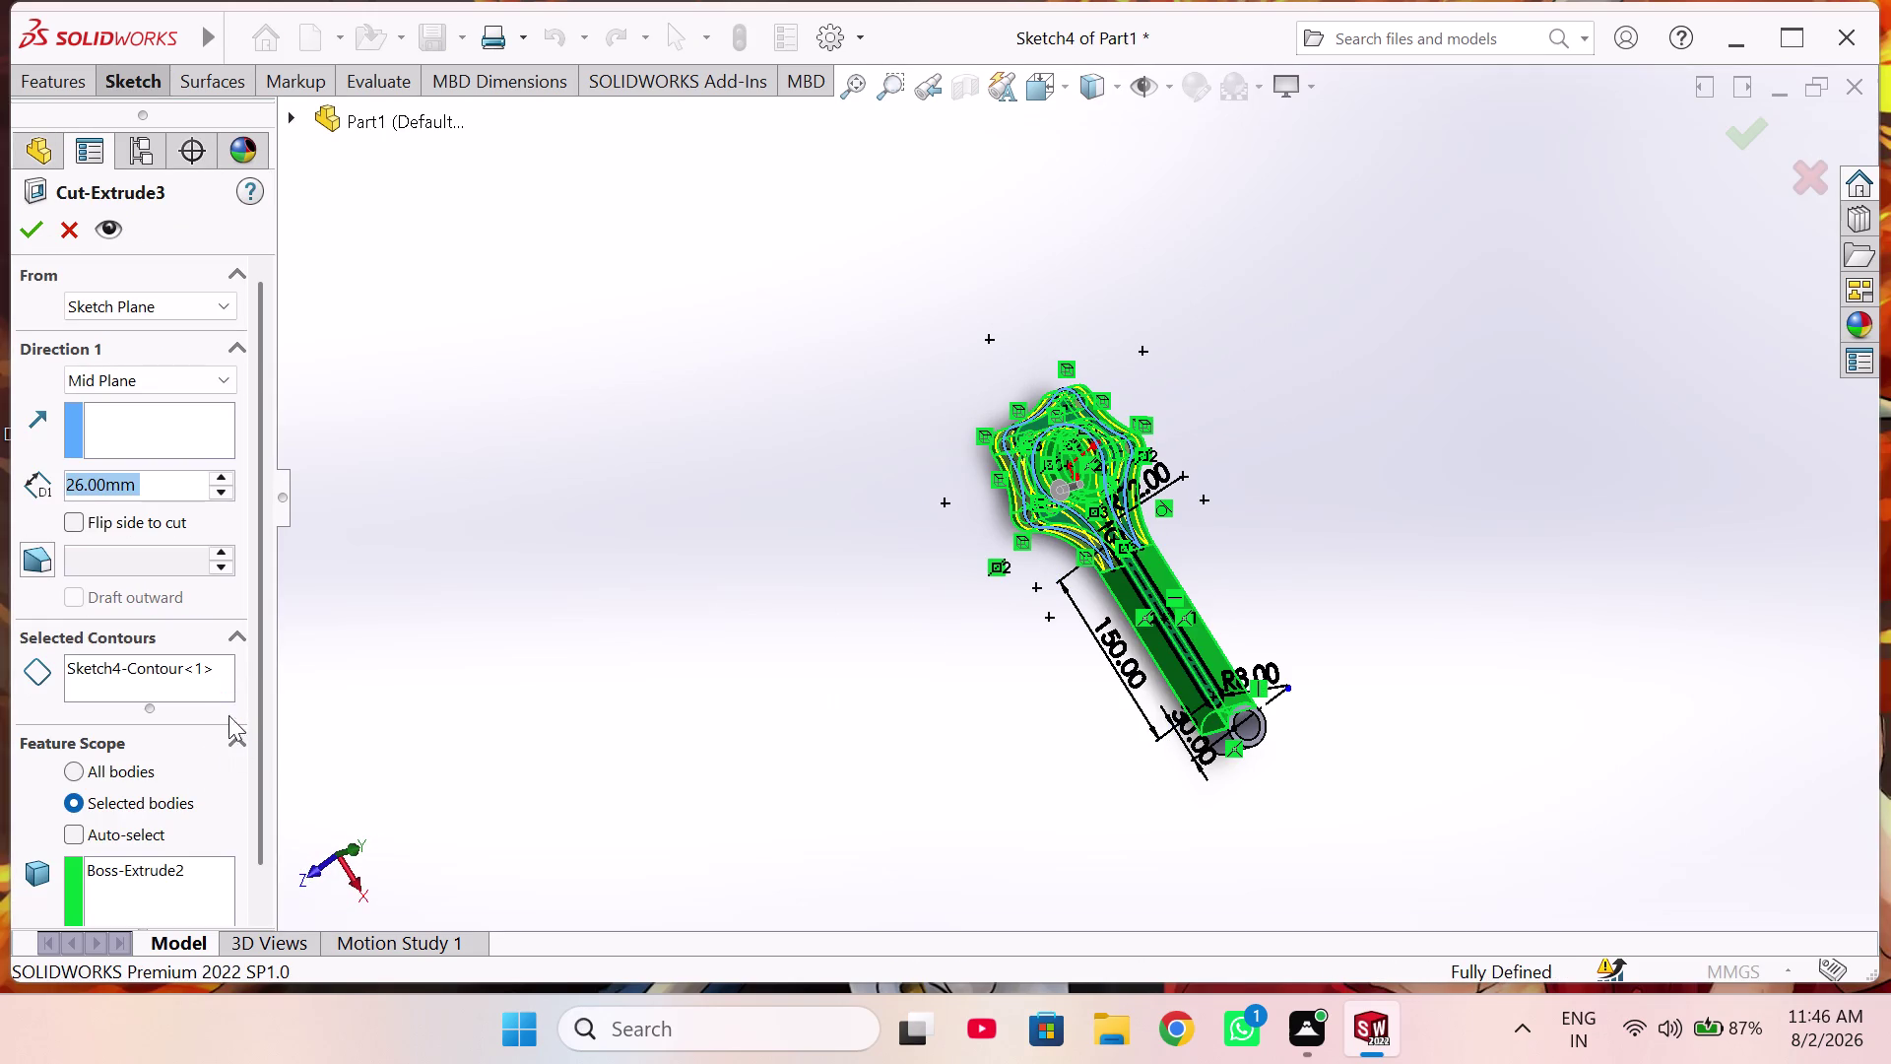
click(190, 691)
scroll(down, 3)
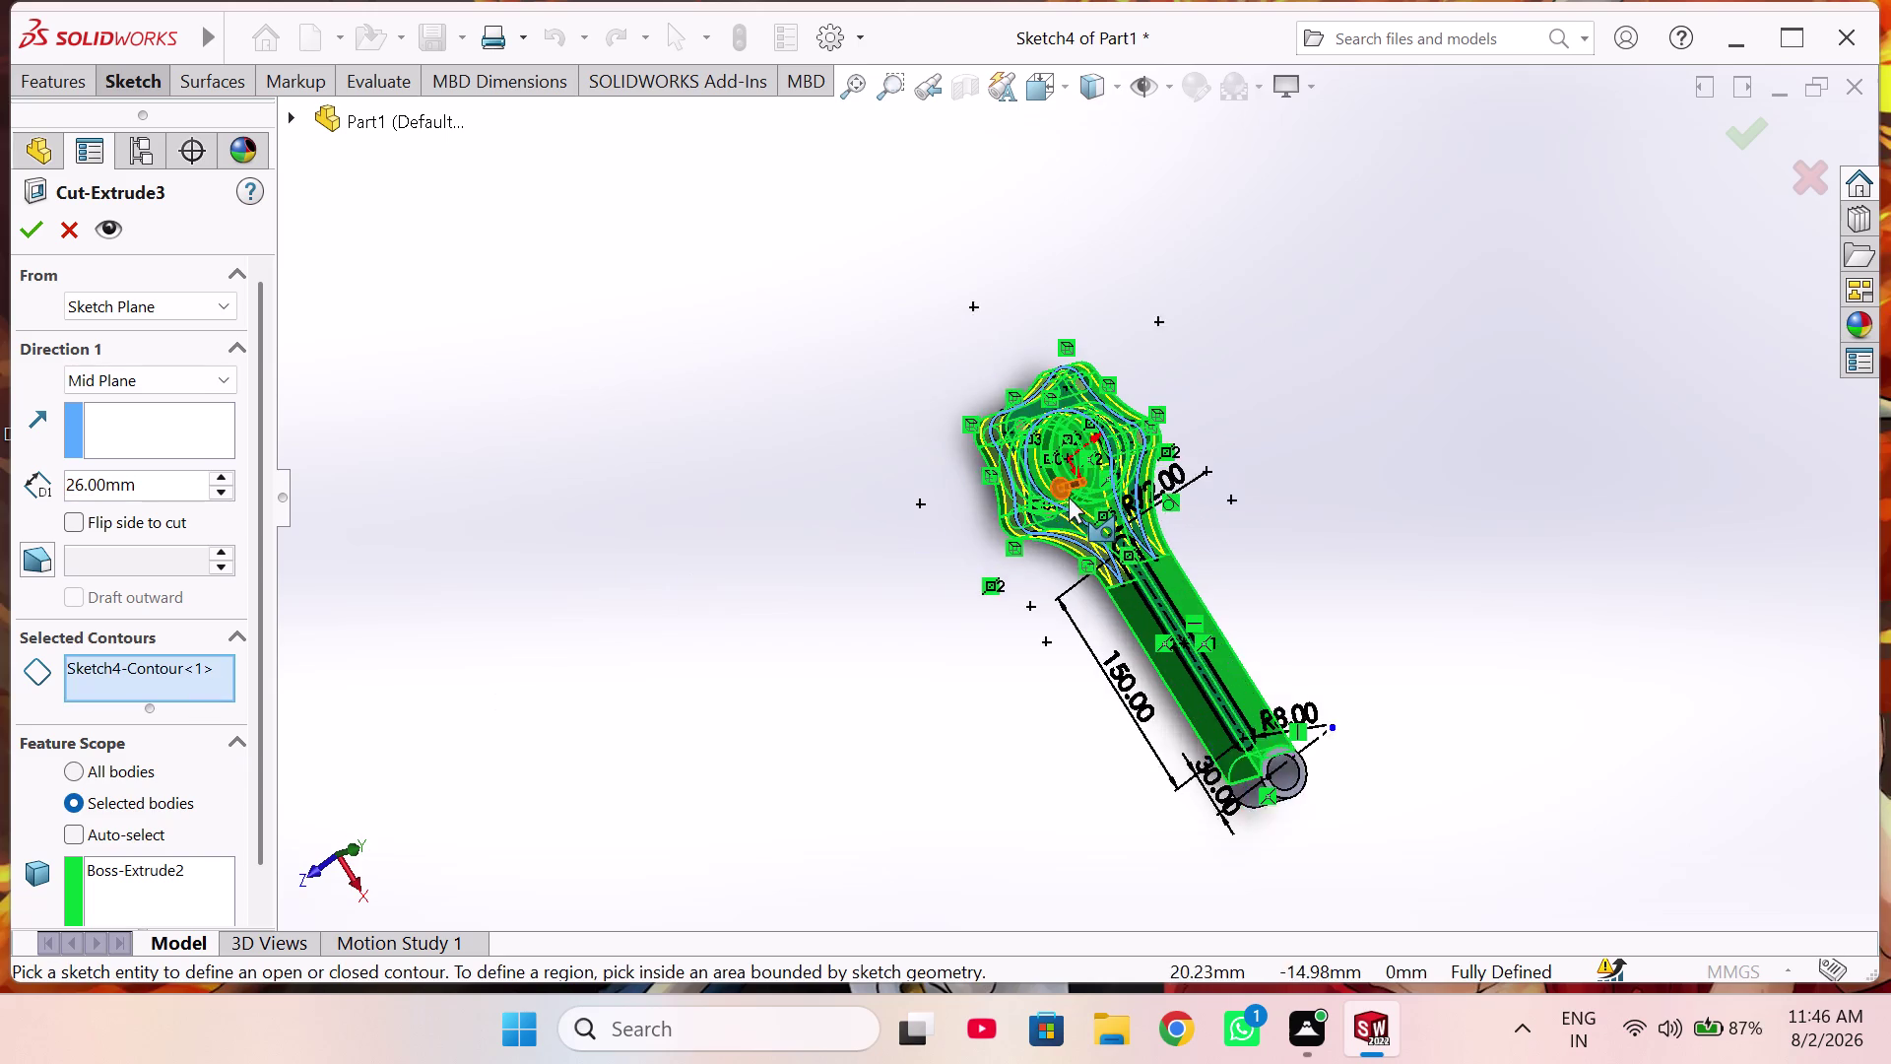
scroll(down, 3)
middle_drag(1173, 486, 1139, 513)
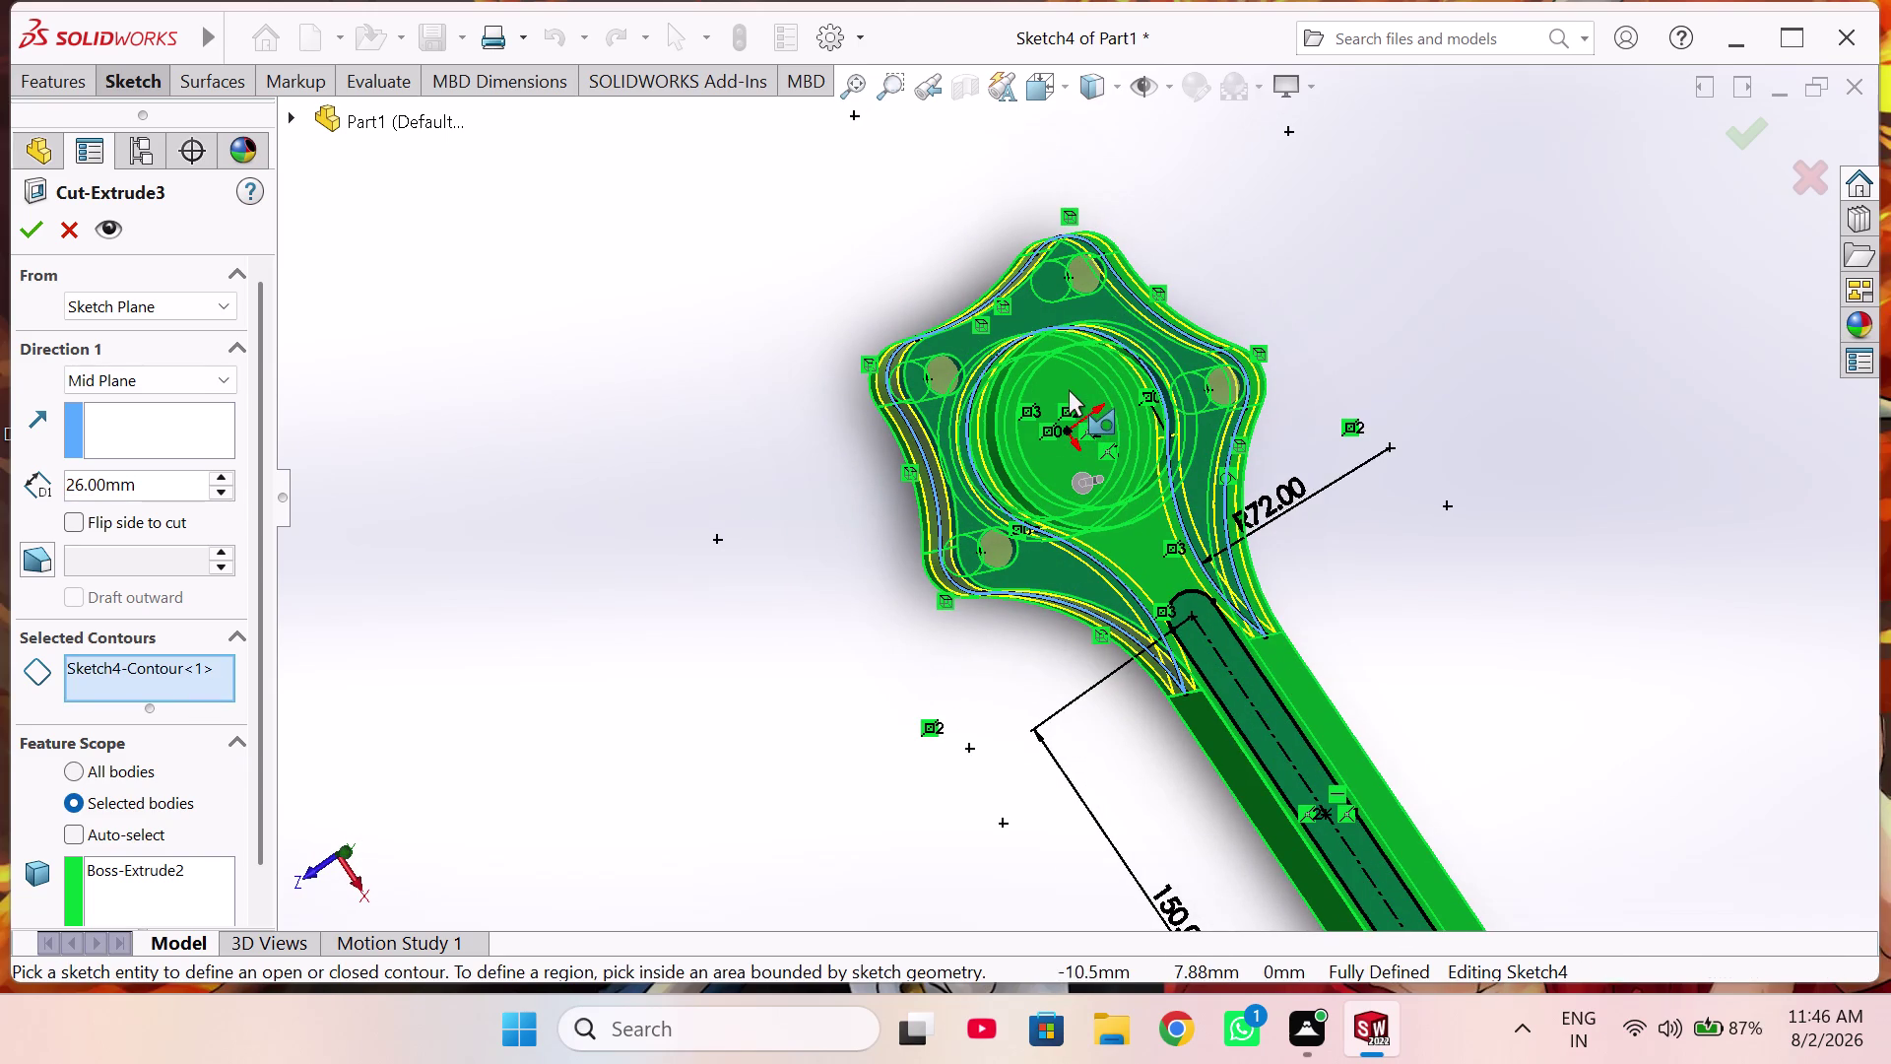
scroll(down, 3)
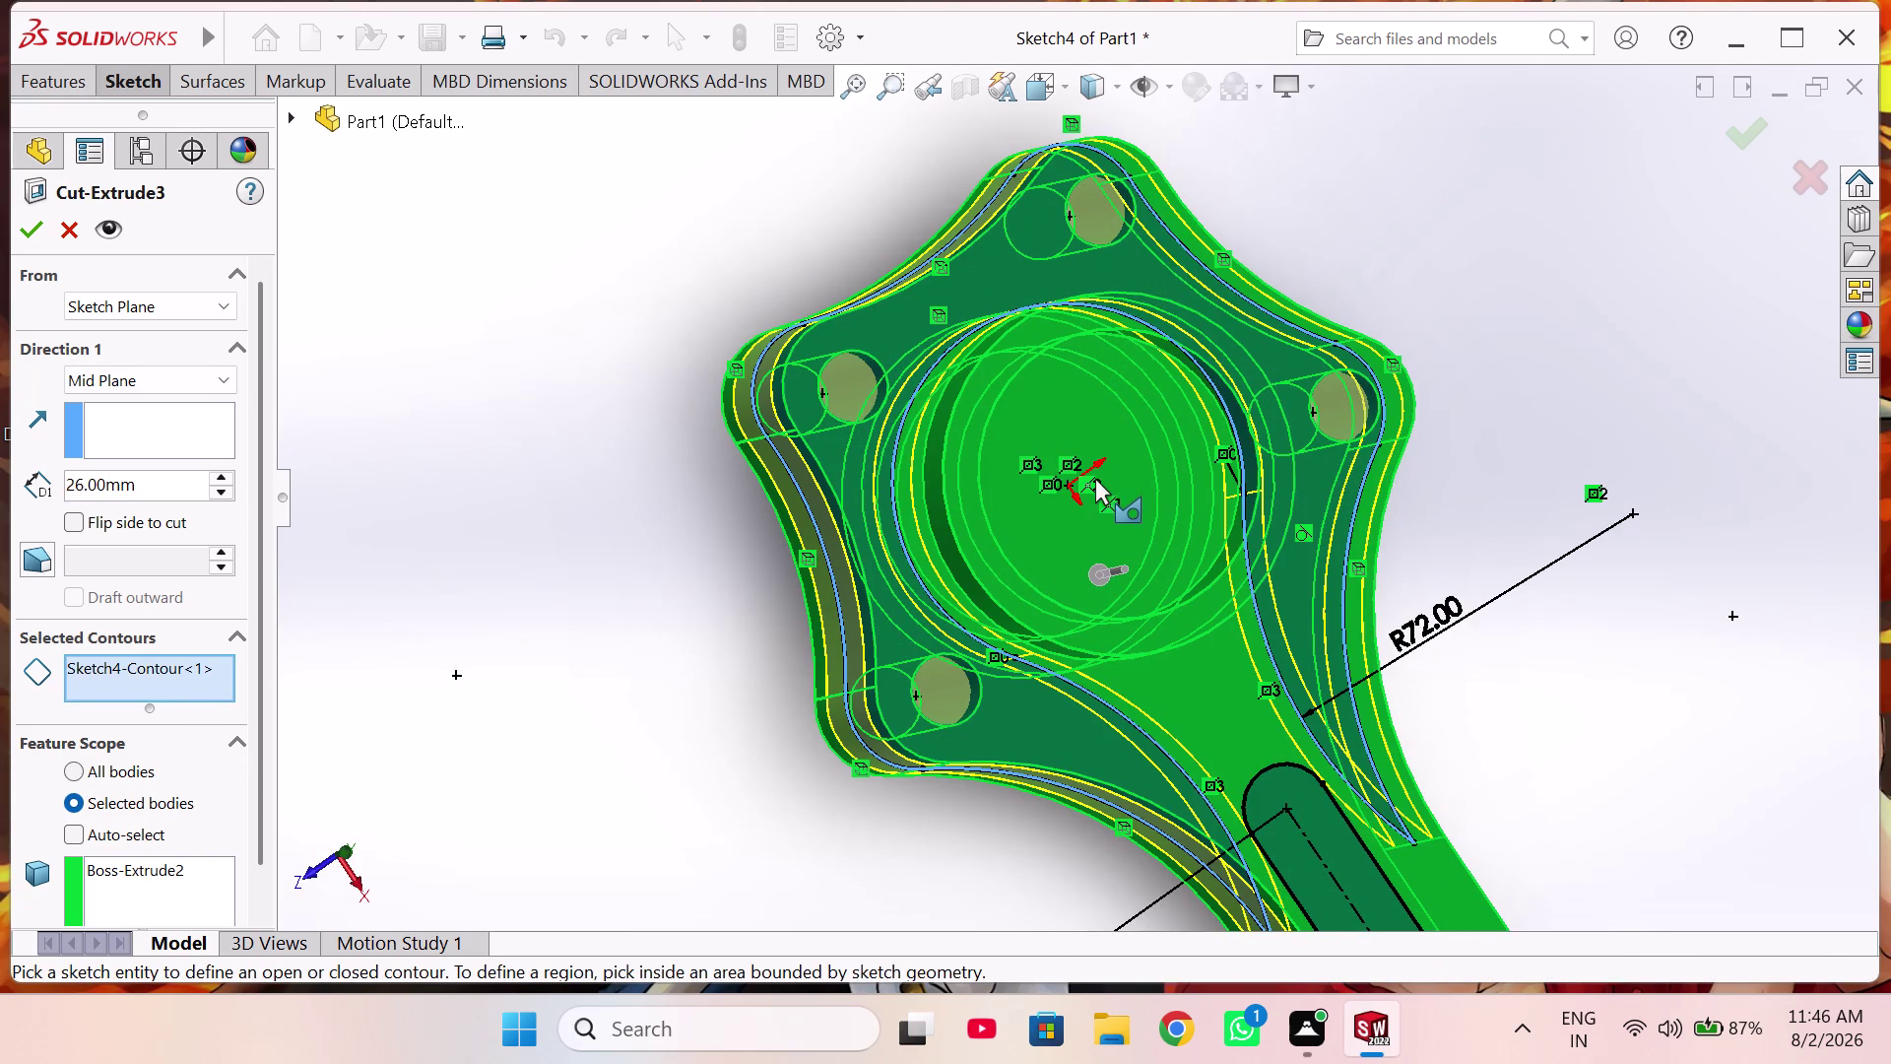
scroll(up, 3)
right_click(179, 869)
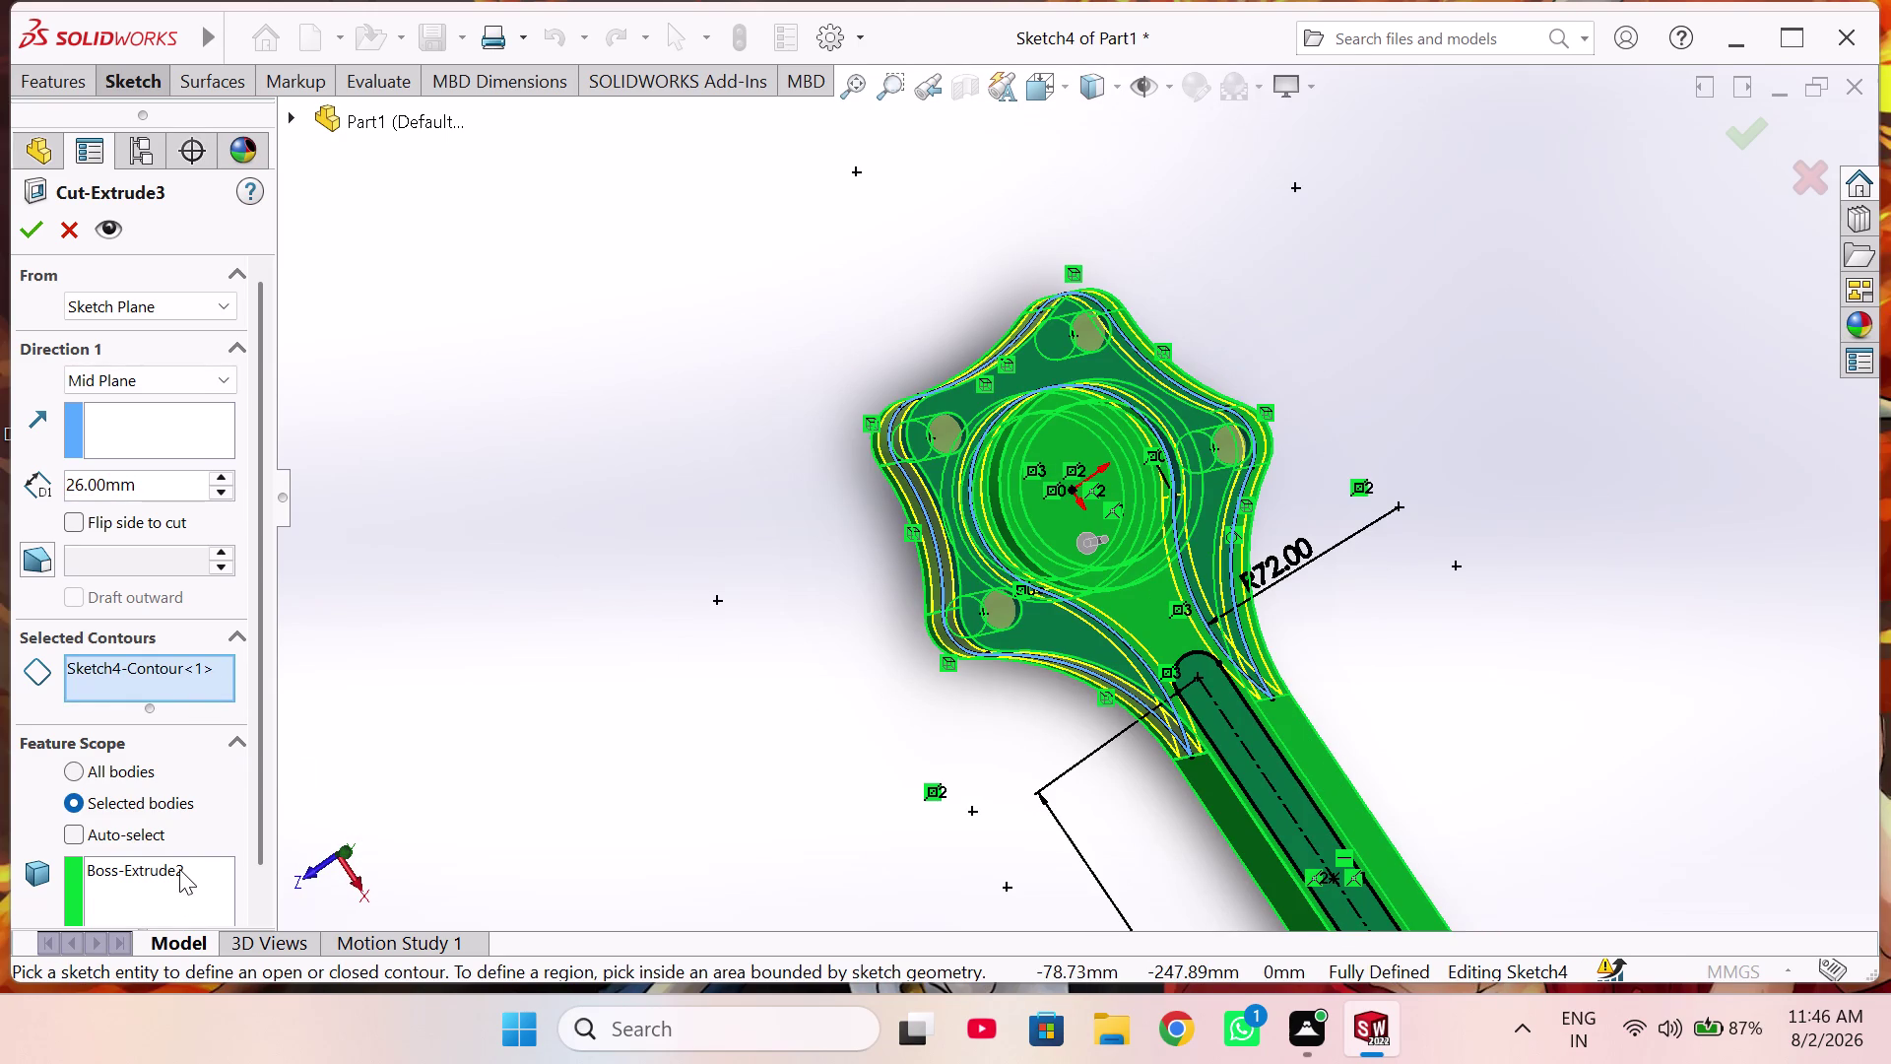
click(290, 773)
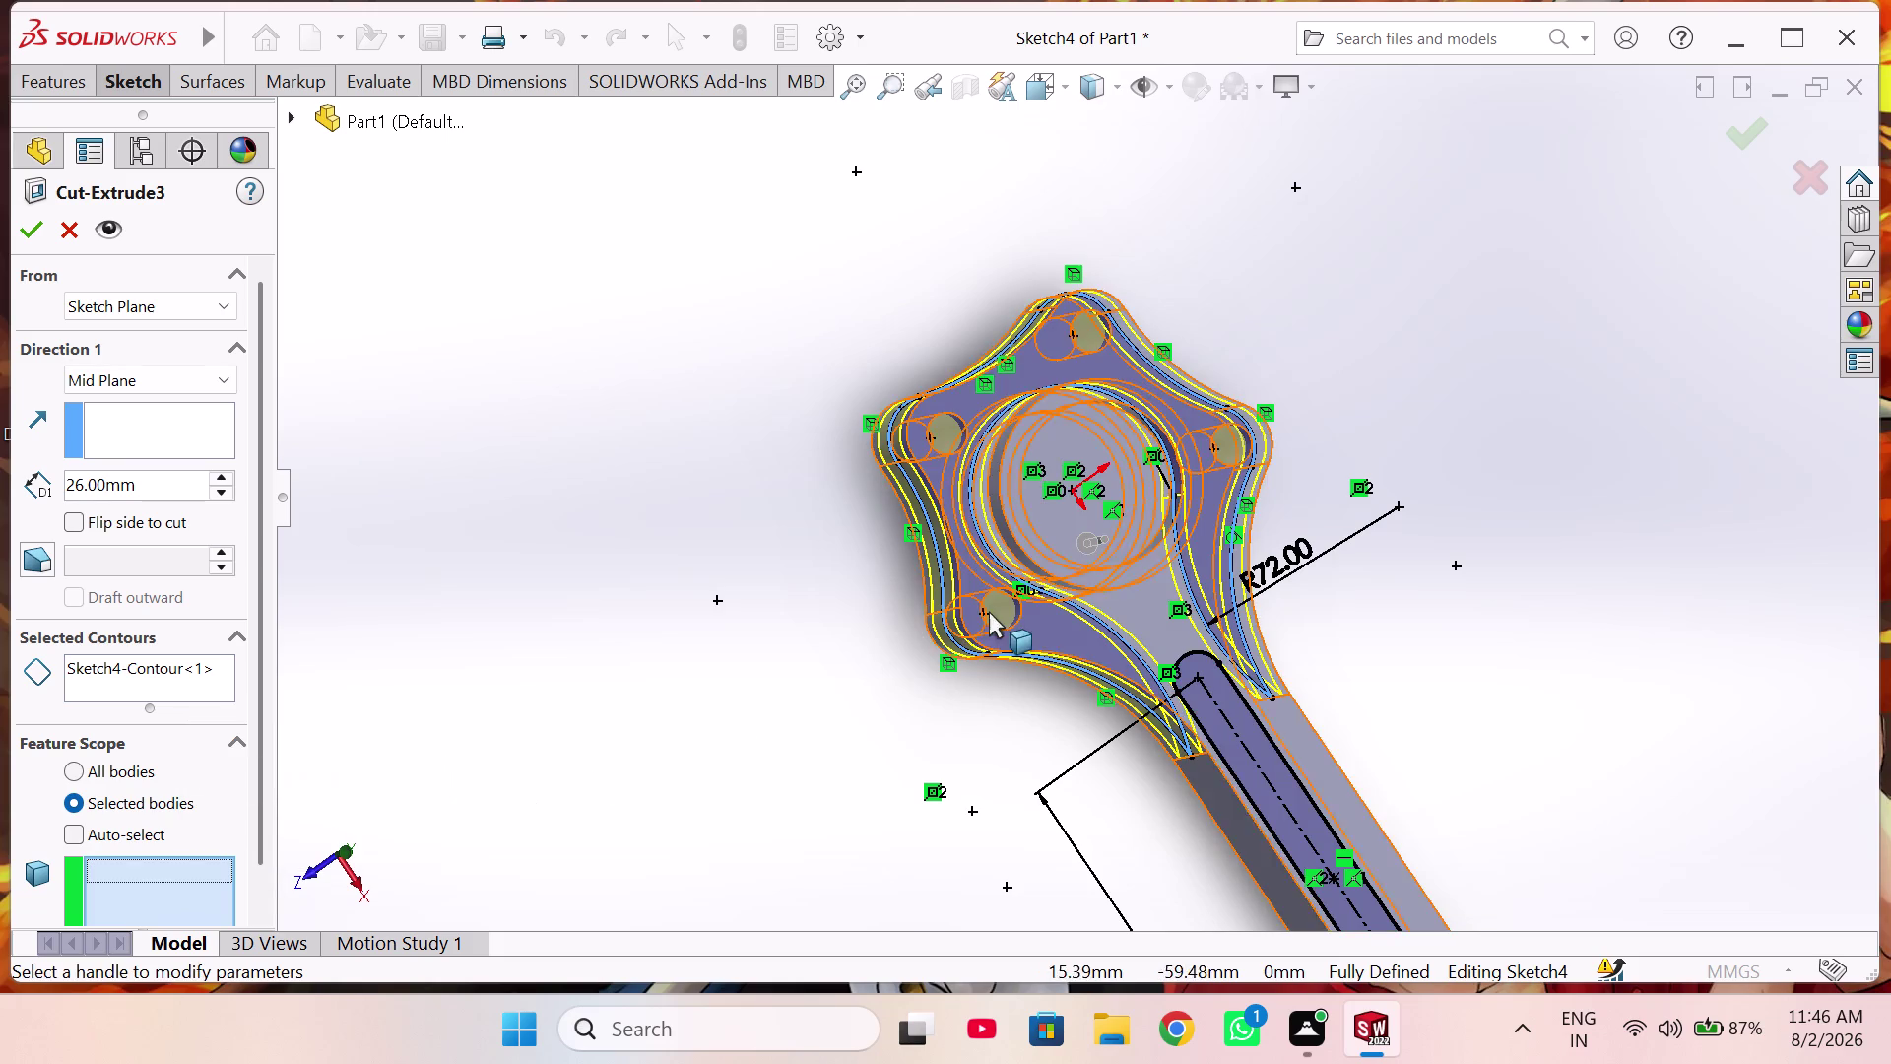
Review Cut-Extrude3's selected contours while turning the big end to face the screen.
scroll(down, 3)
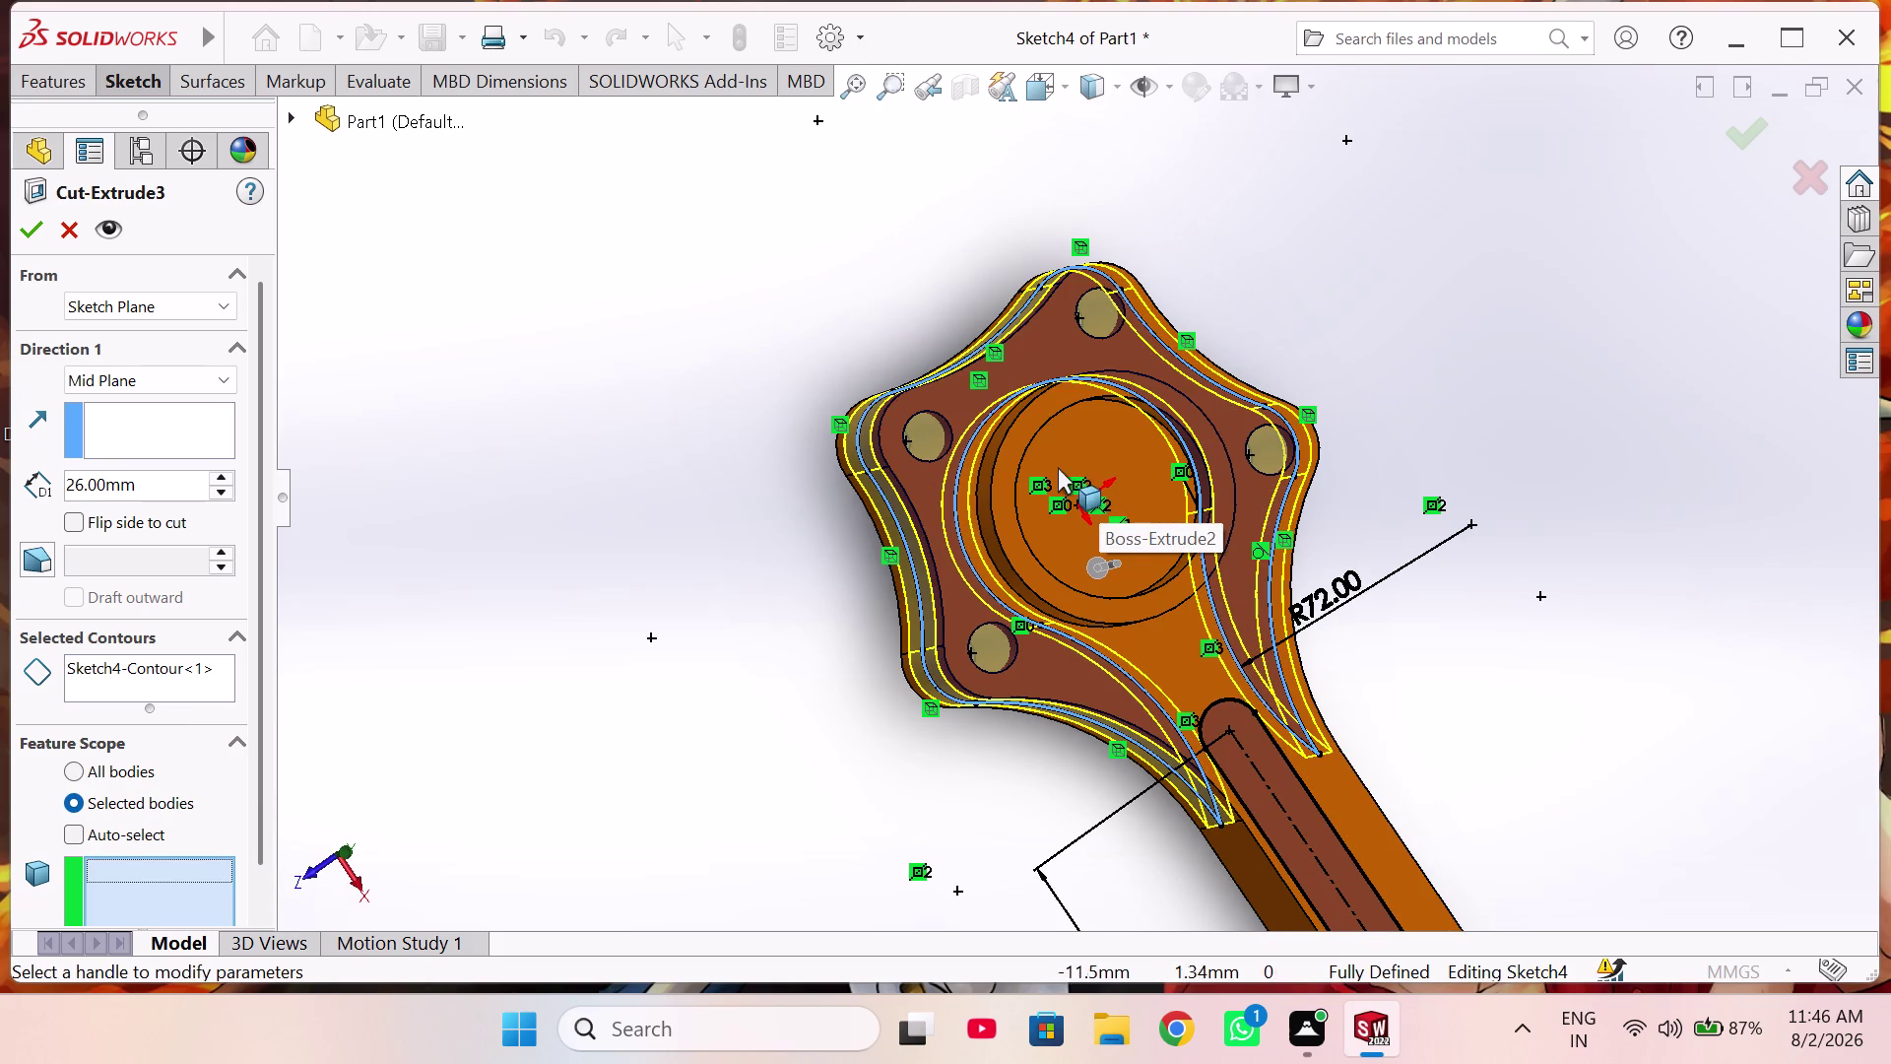
scroll(down, 3)
click(1494, 493)
scroll(up, 3)
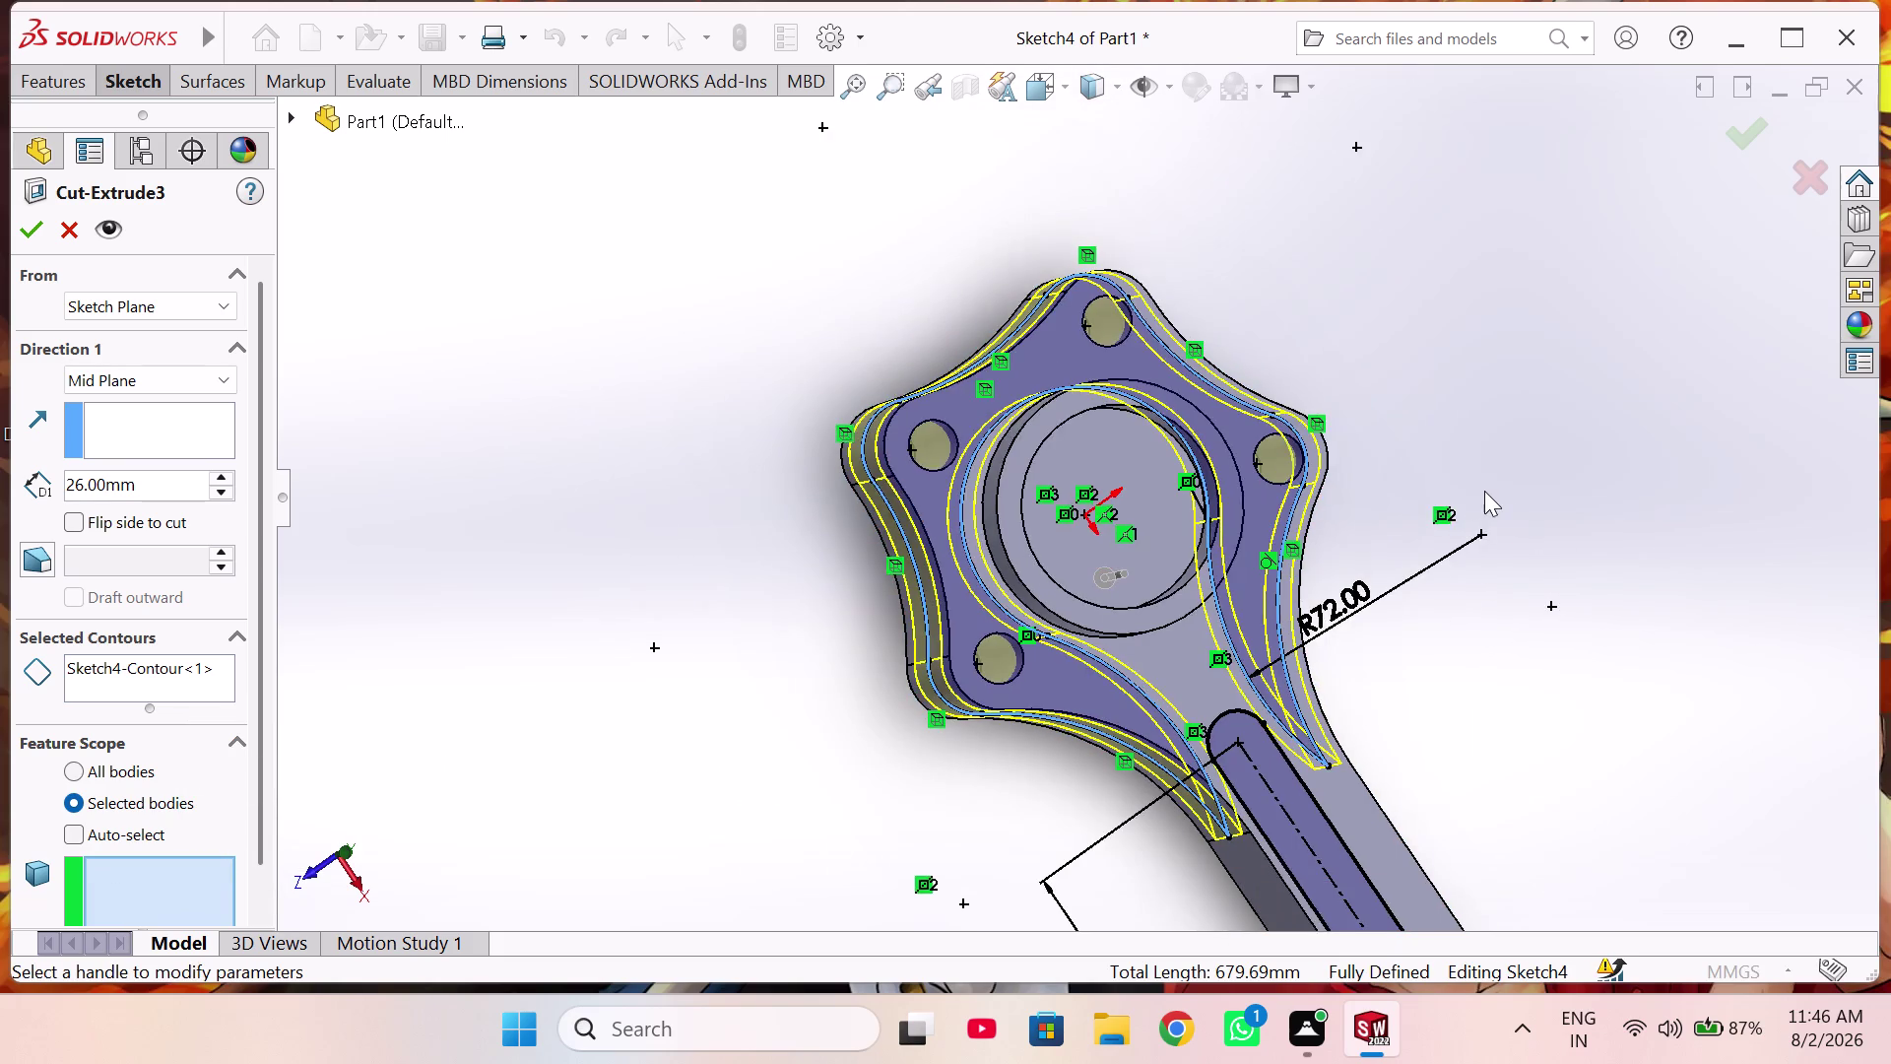
middle_drag(1460, 496, 1493, 454)
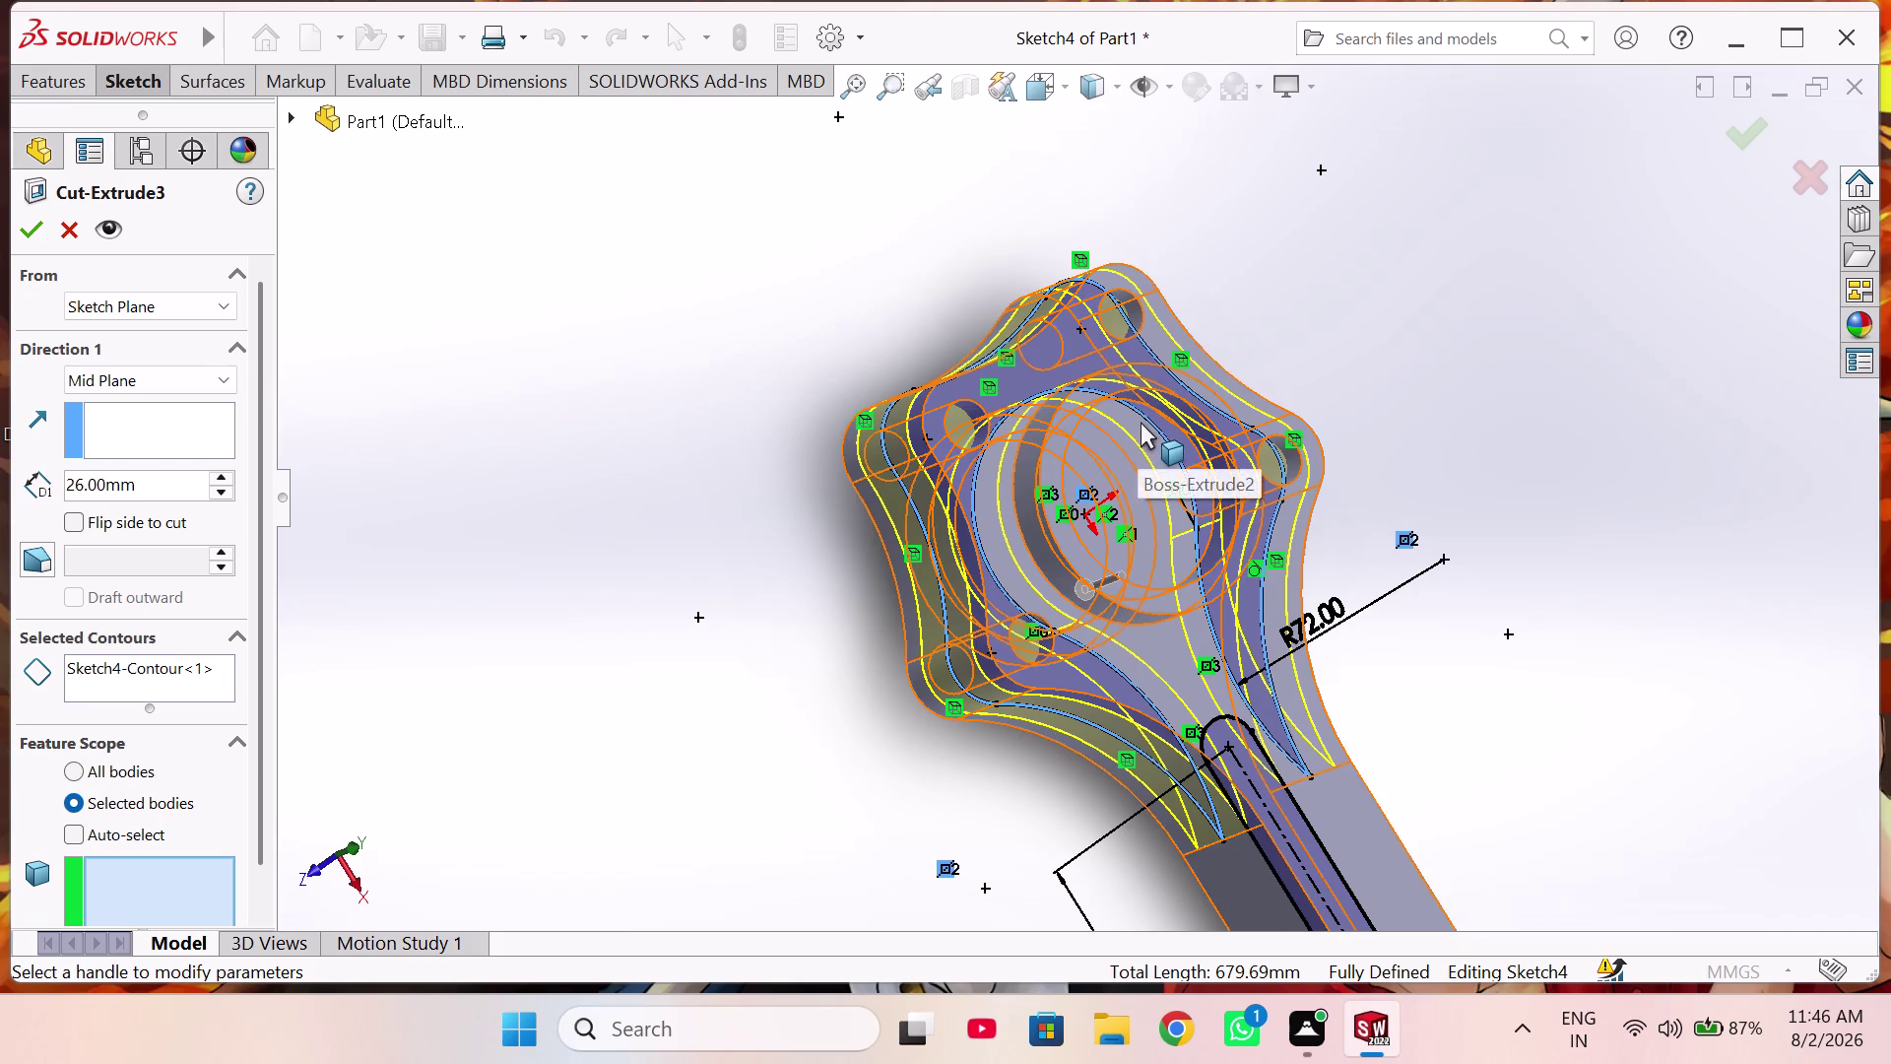
click(1145, 420)
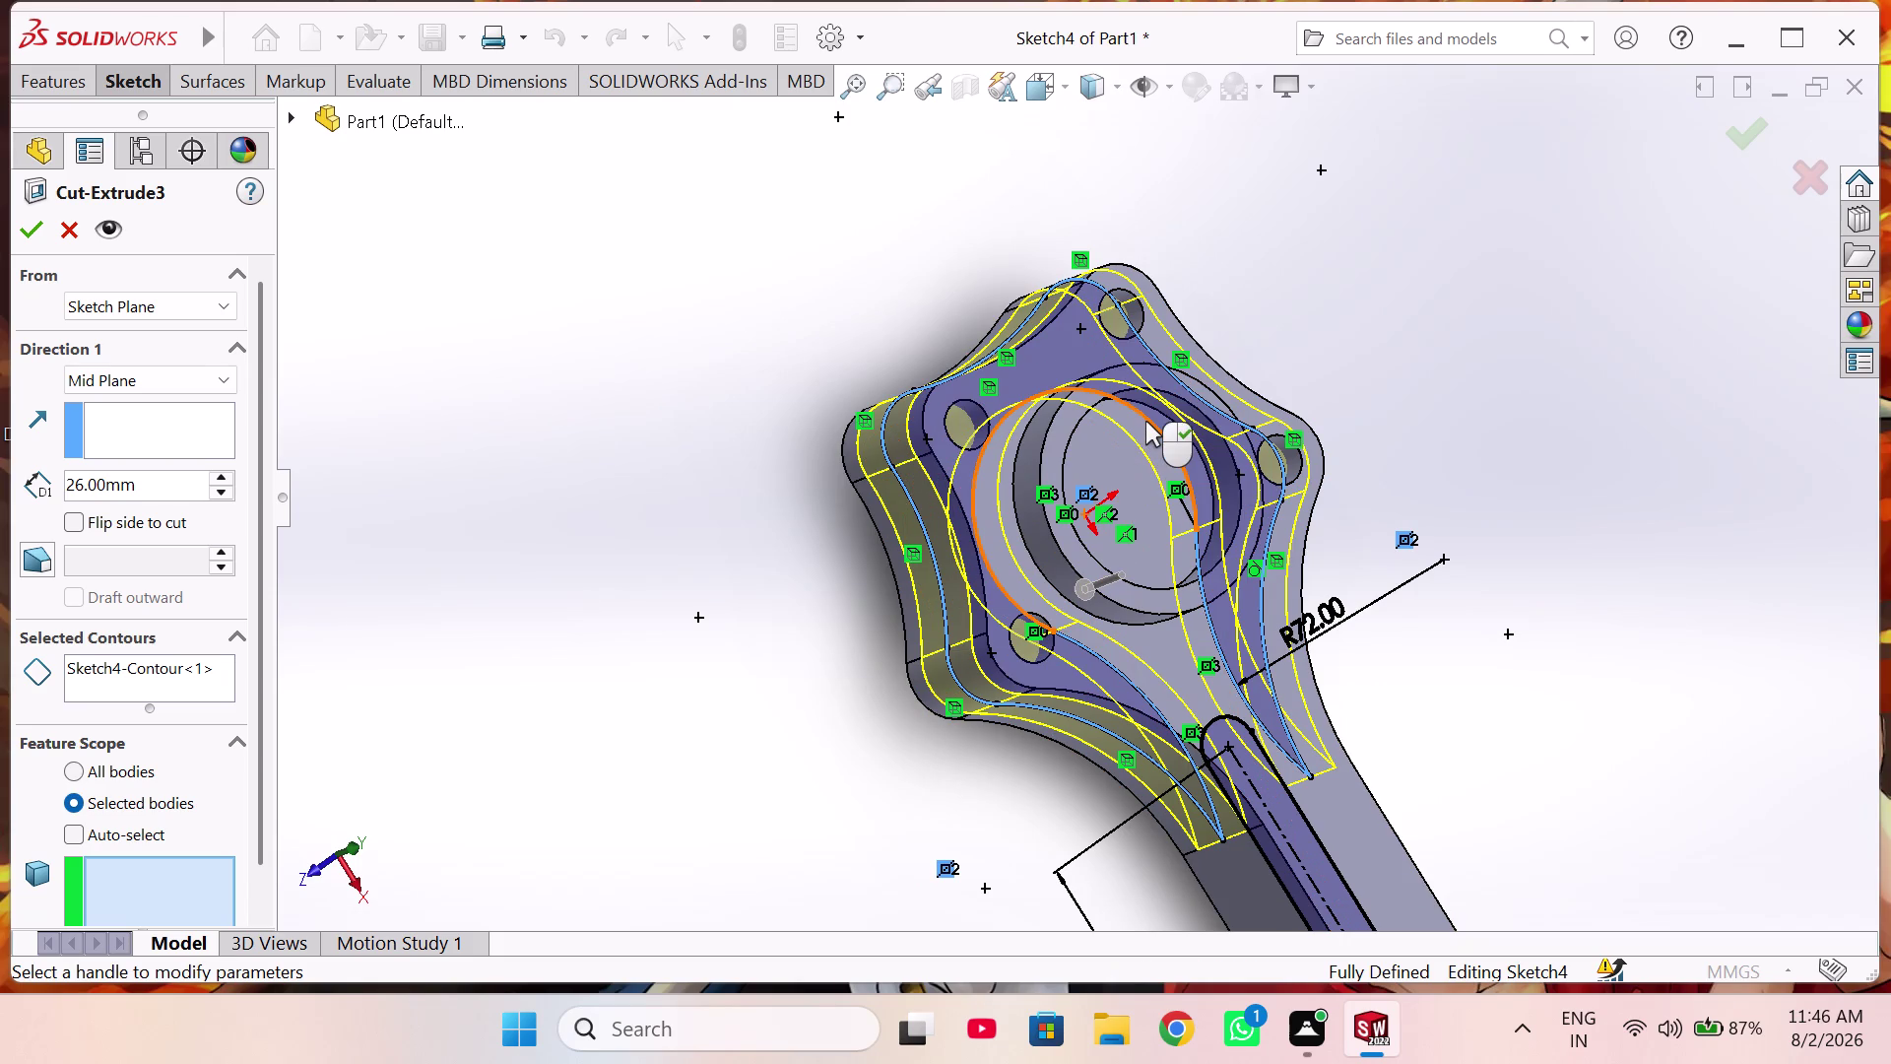
click(660, 550)
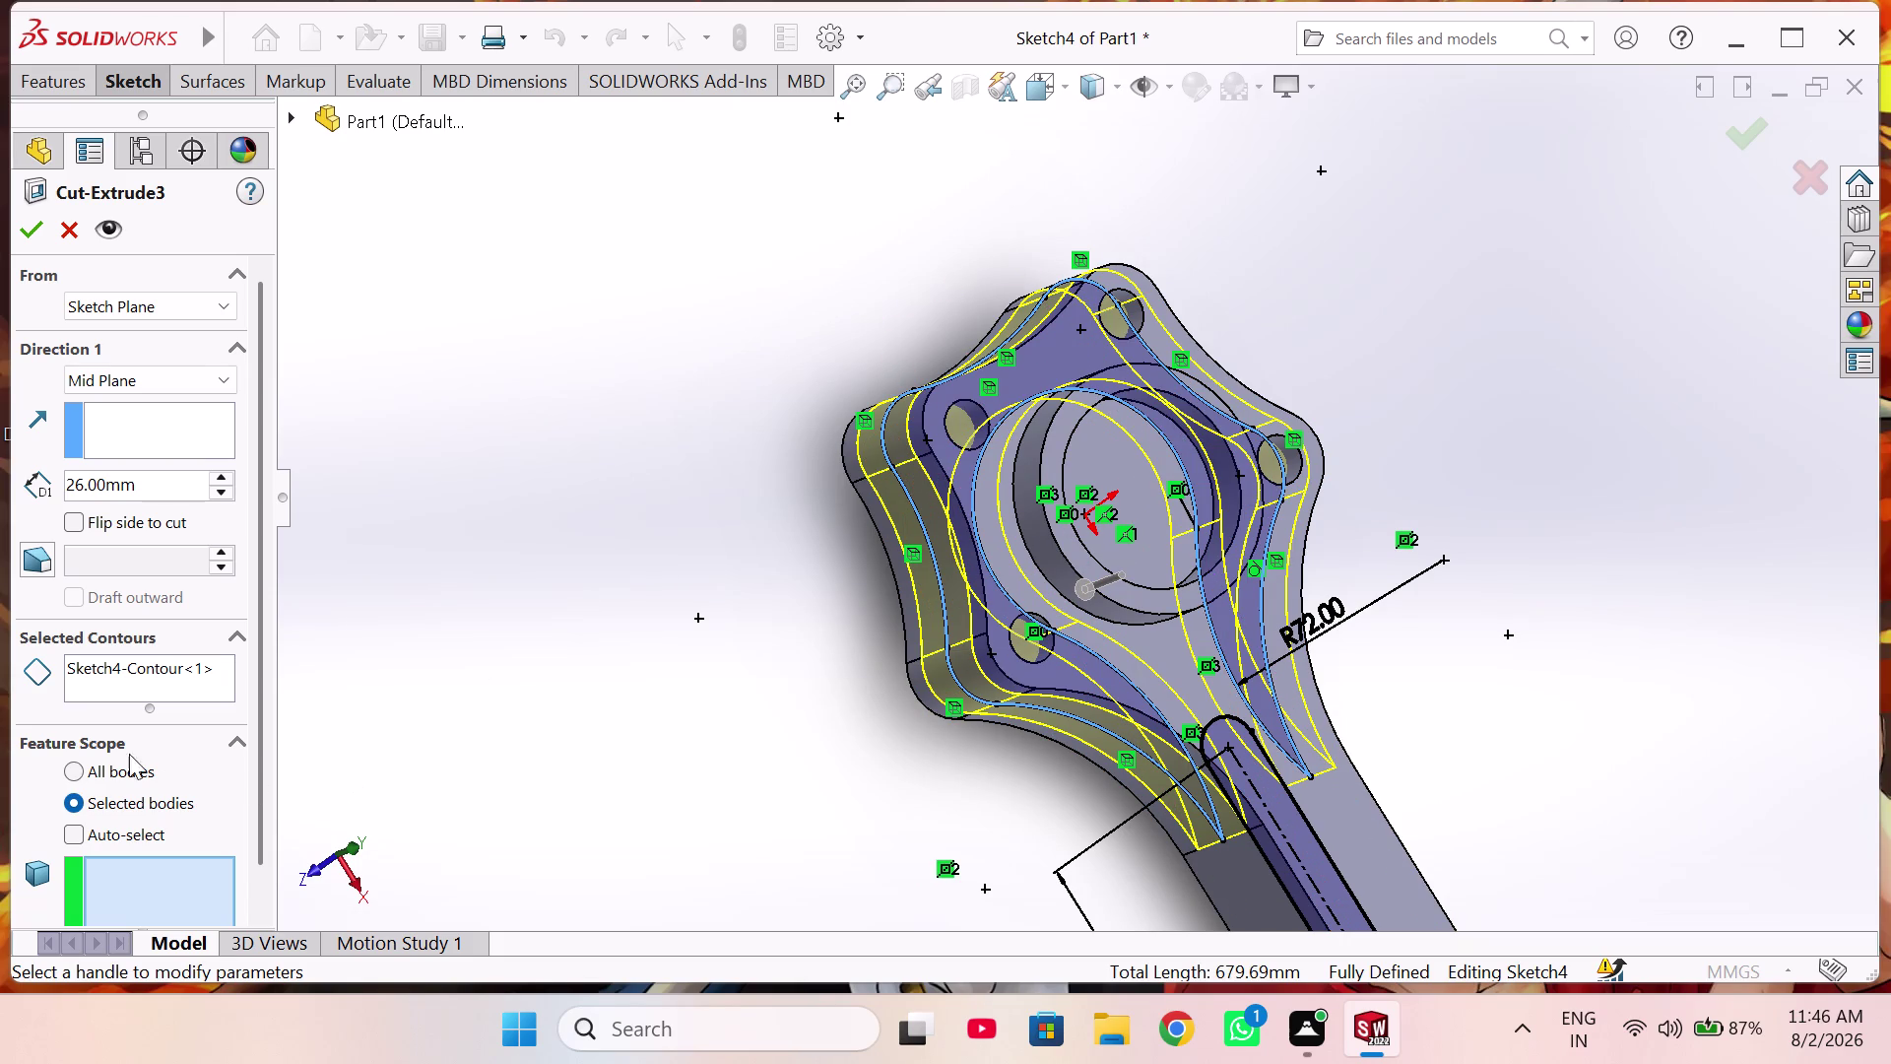
click(183, 687)
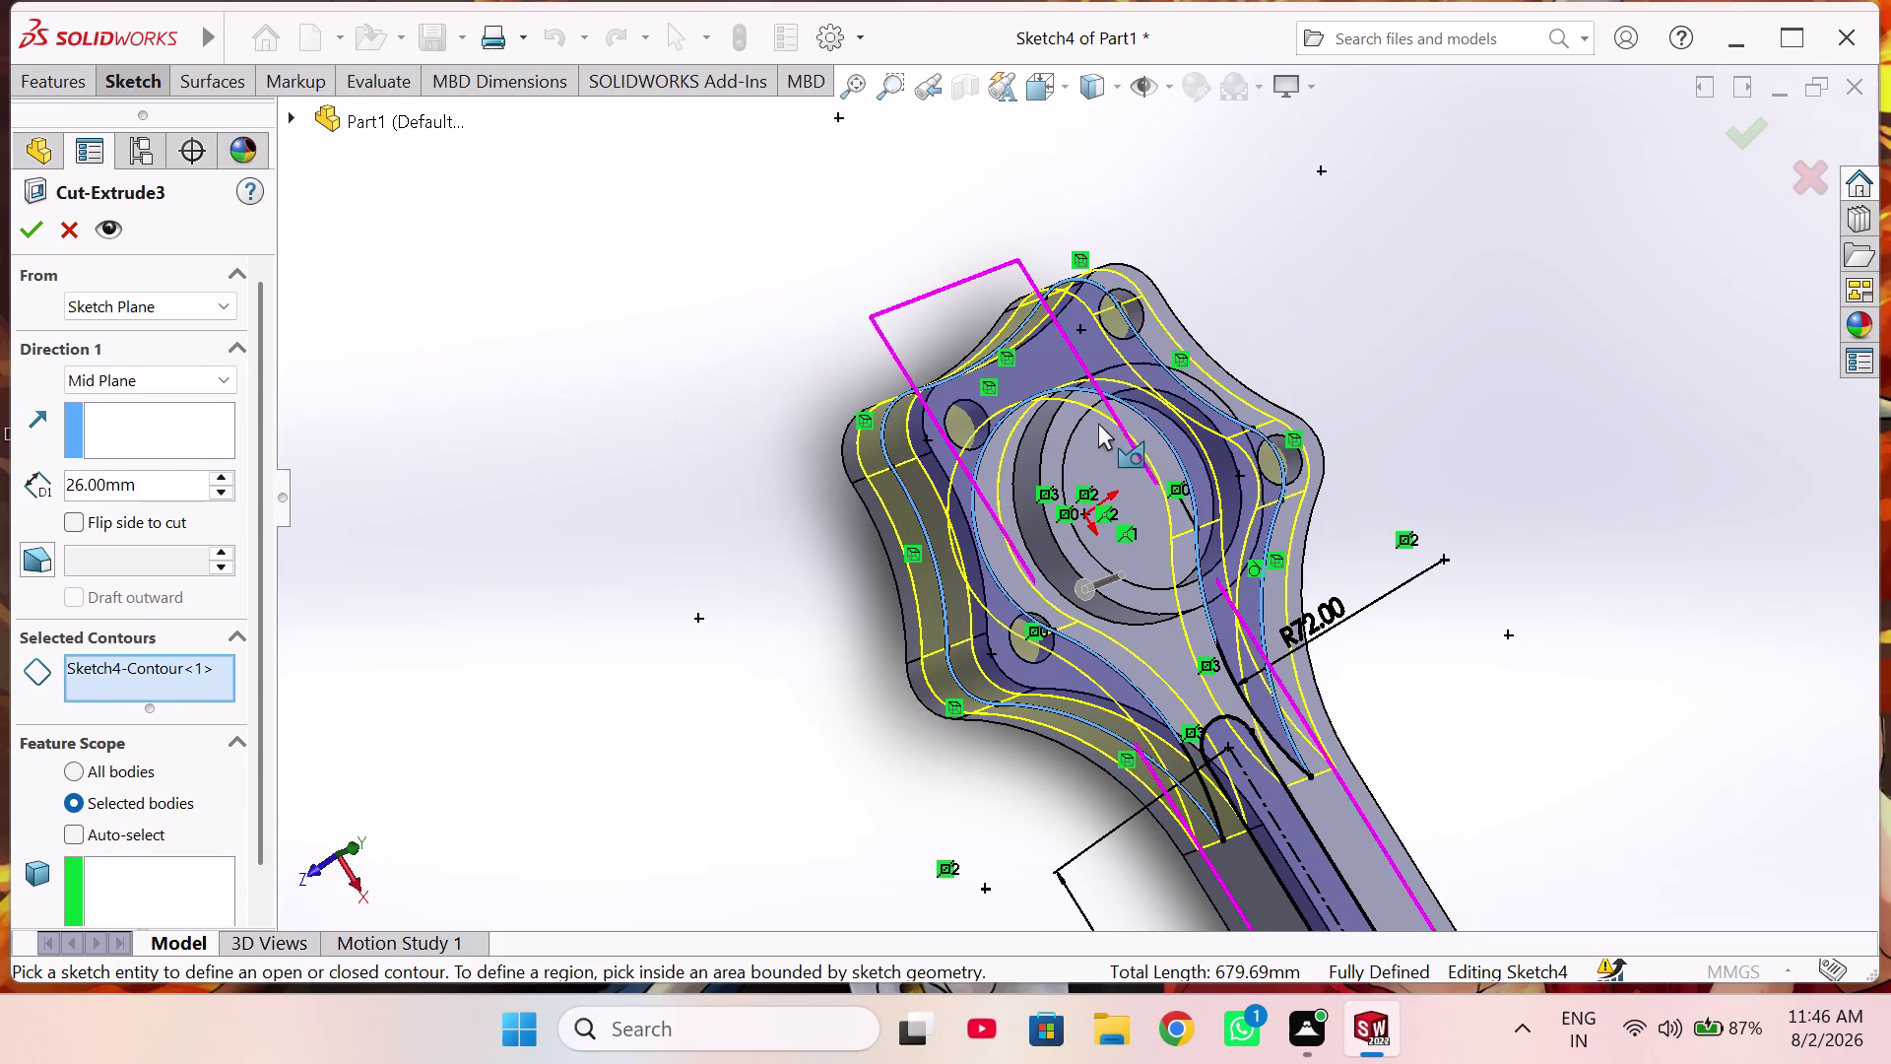
click(1087, 441)
middle_drag(1099, 516, 1098, 516)
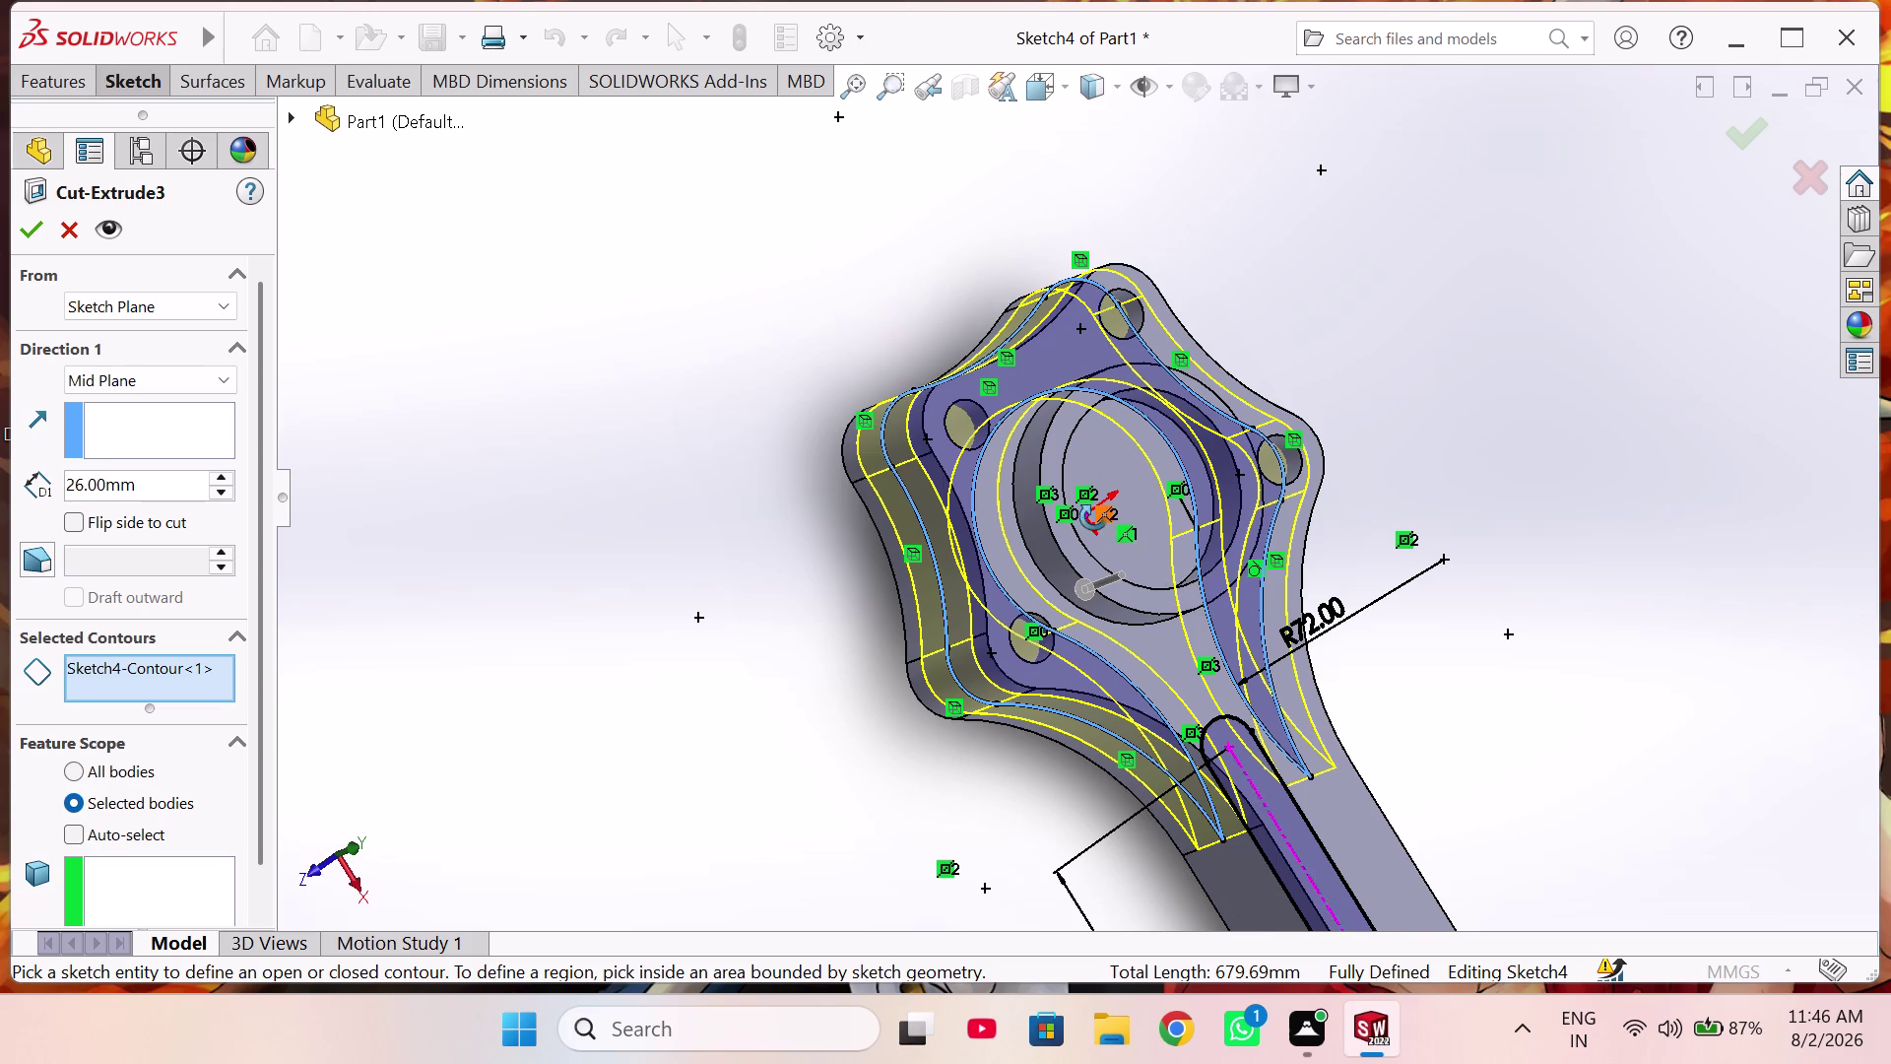
middle_drag(1098, 515, 1053, 538)
middle_drag(1095, 460, 1045, 500)
scroll(up, 3)
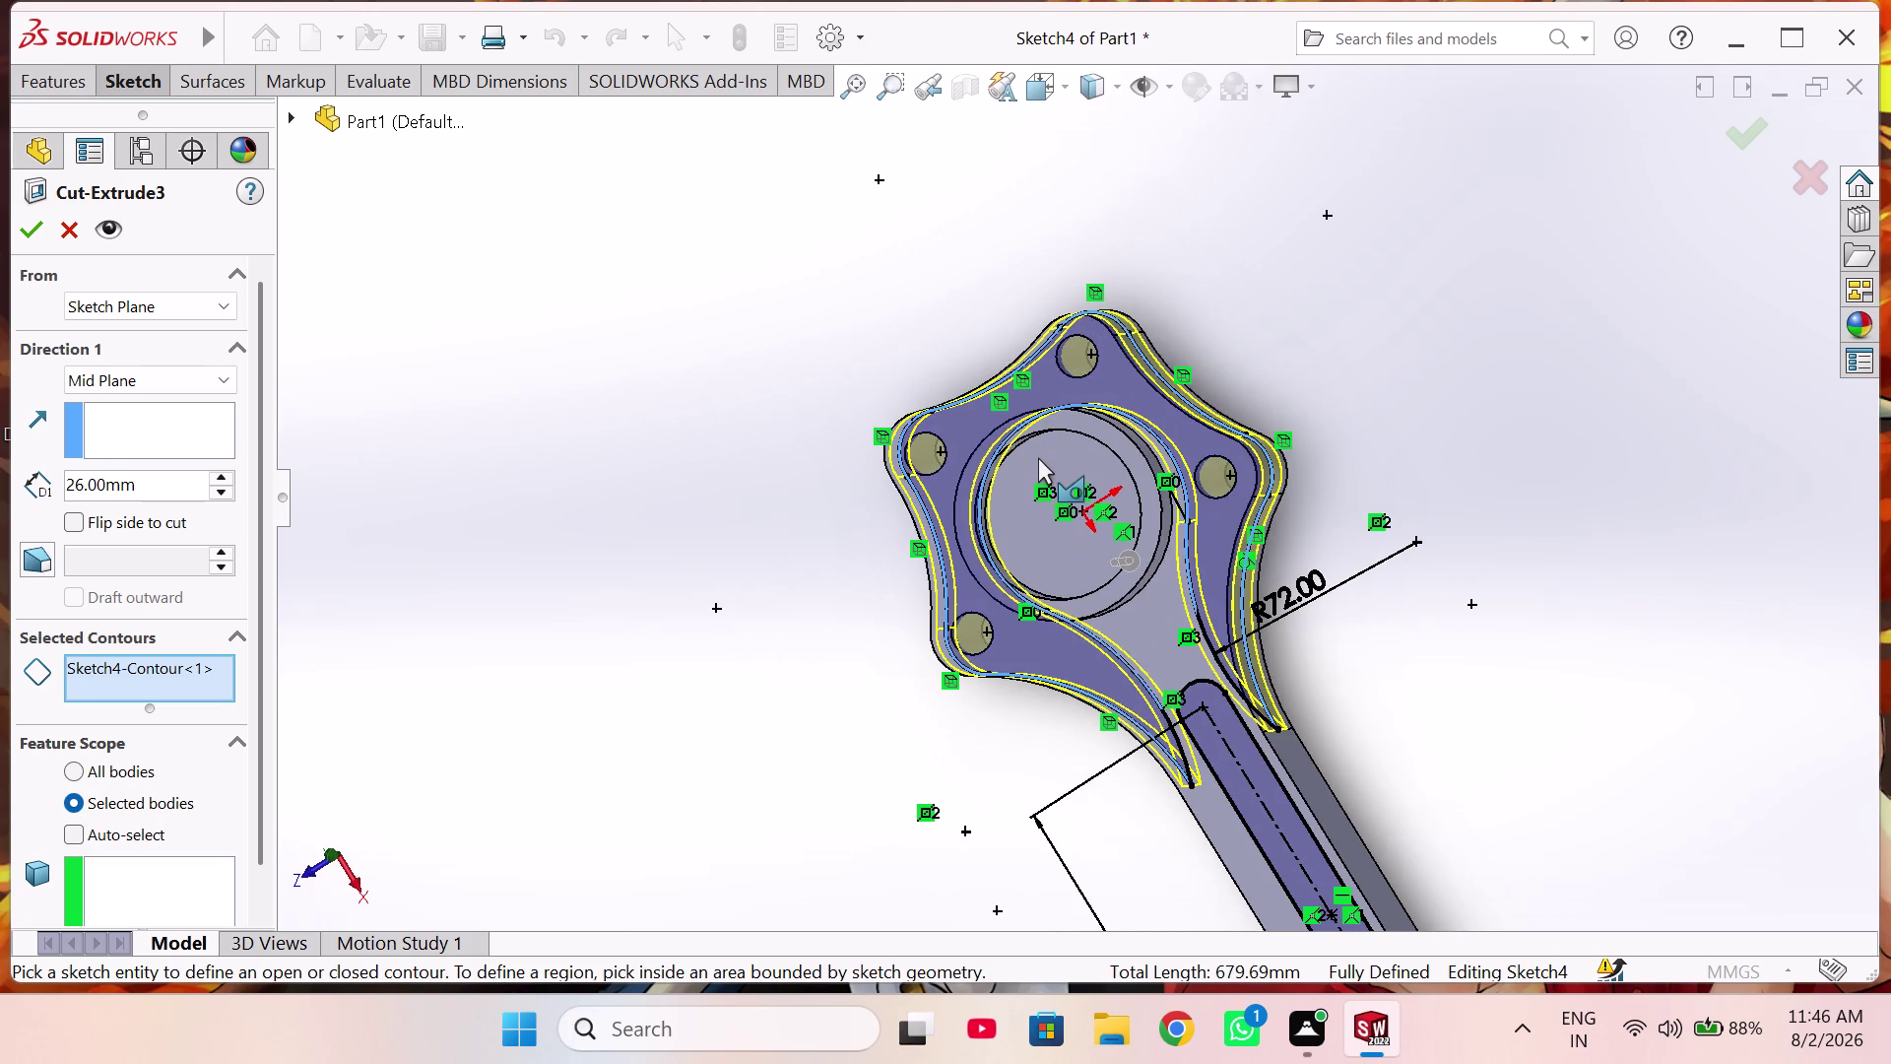
scroll(down, 3)
middle_drag(1052, 470, 1076, 470)
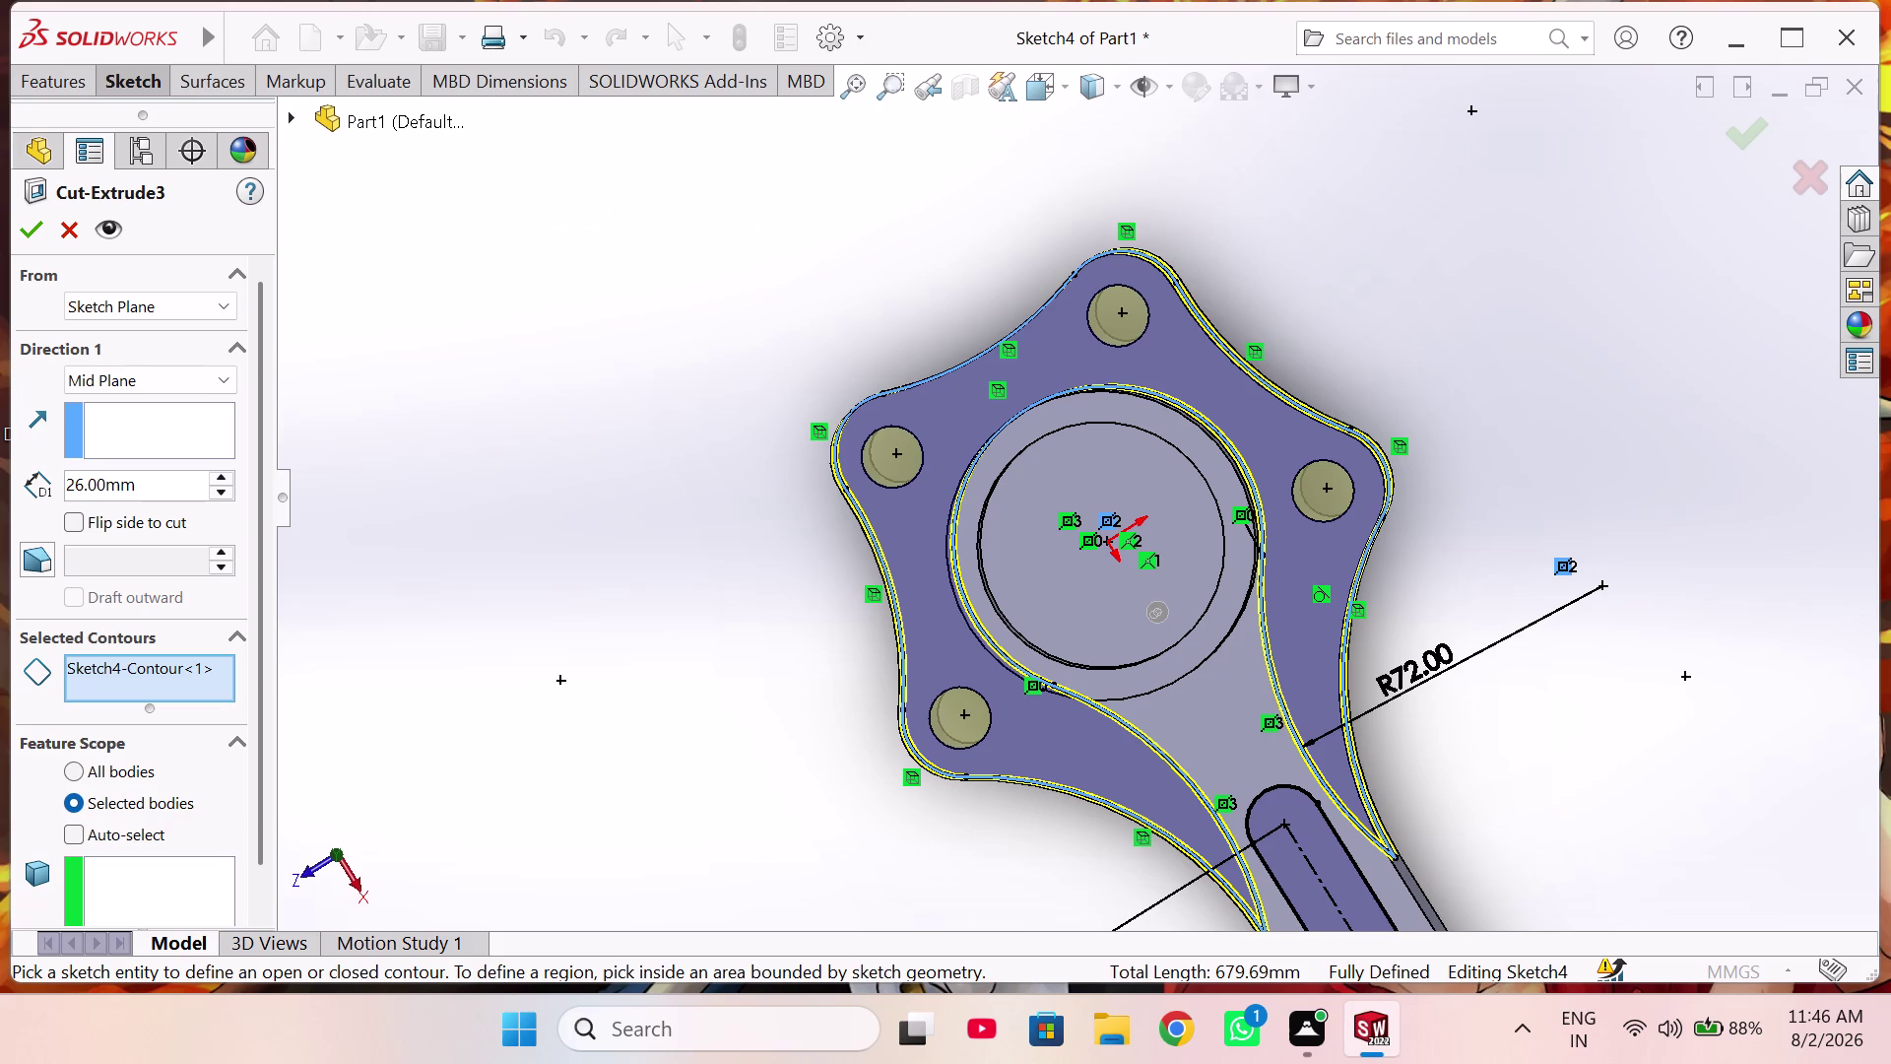
Close the Cut-Extrude3 PropertyManager without further changes.
click(137, 83)
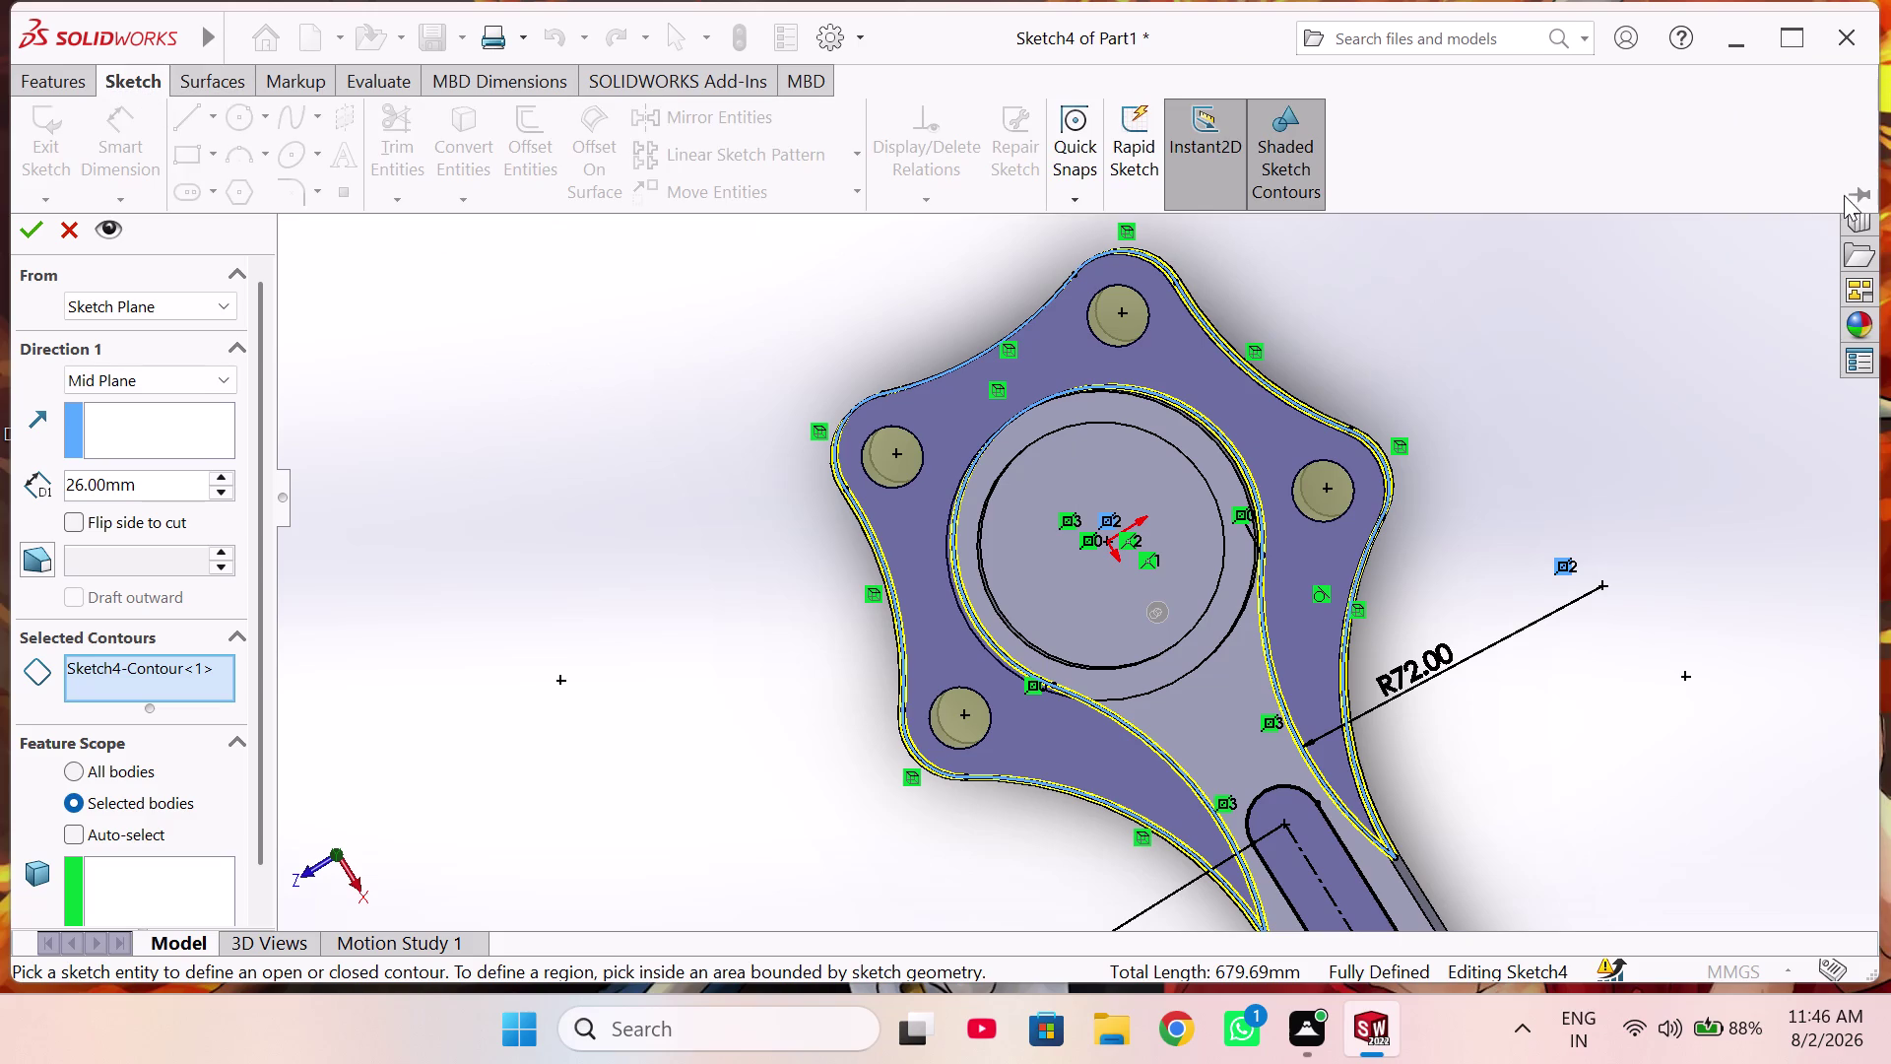
click(1713, 303)
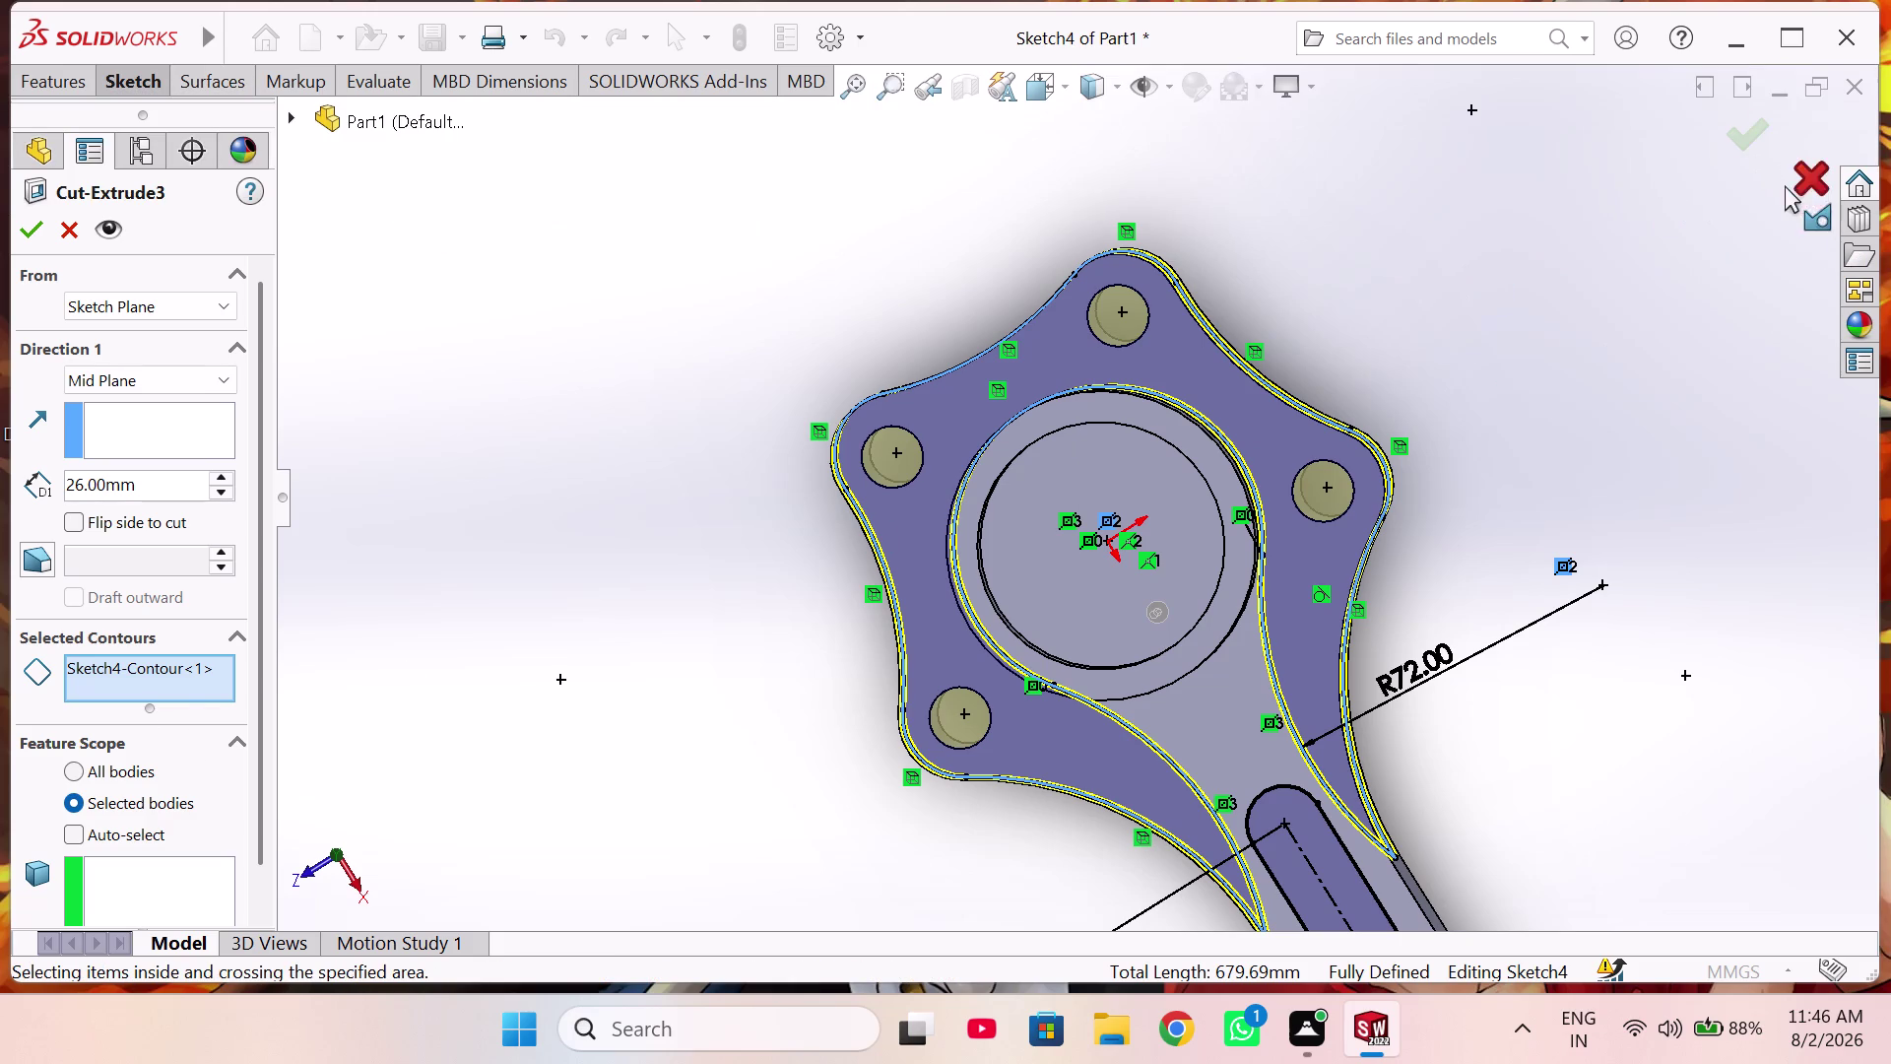
click(1819, 165)
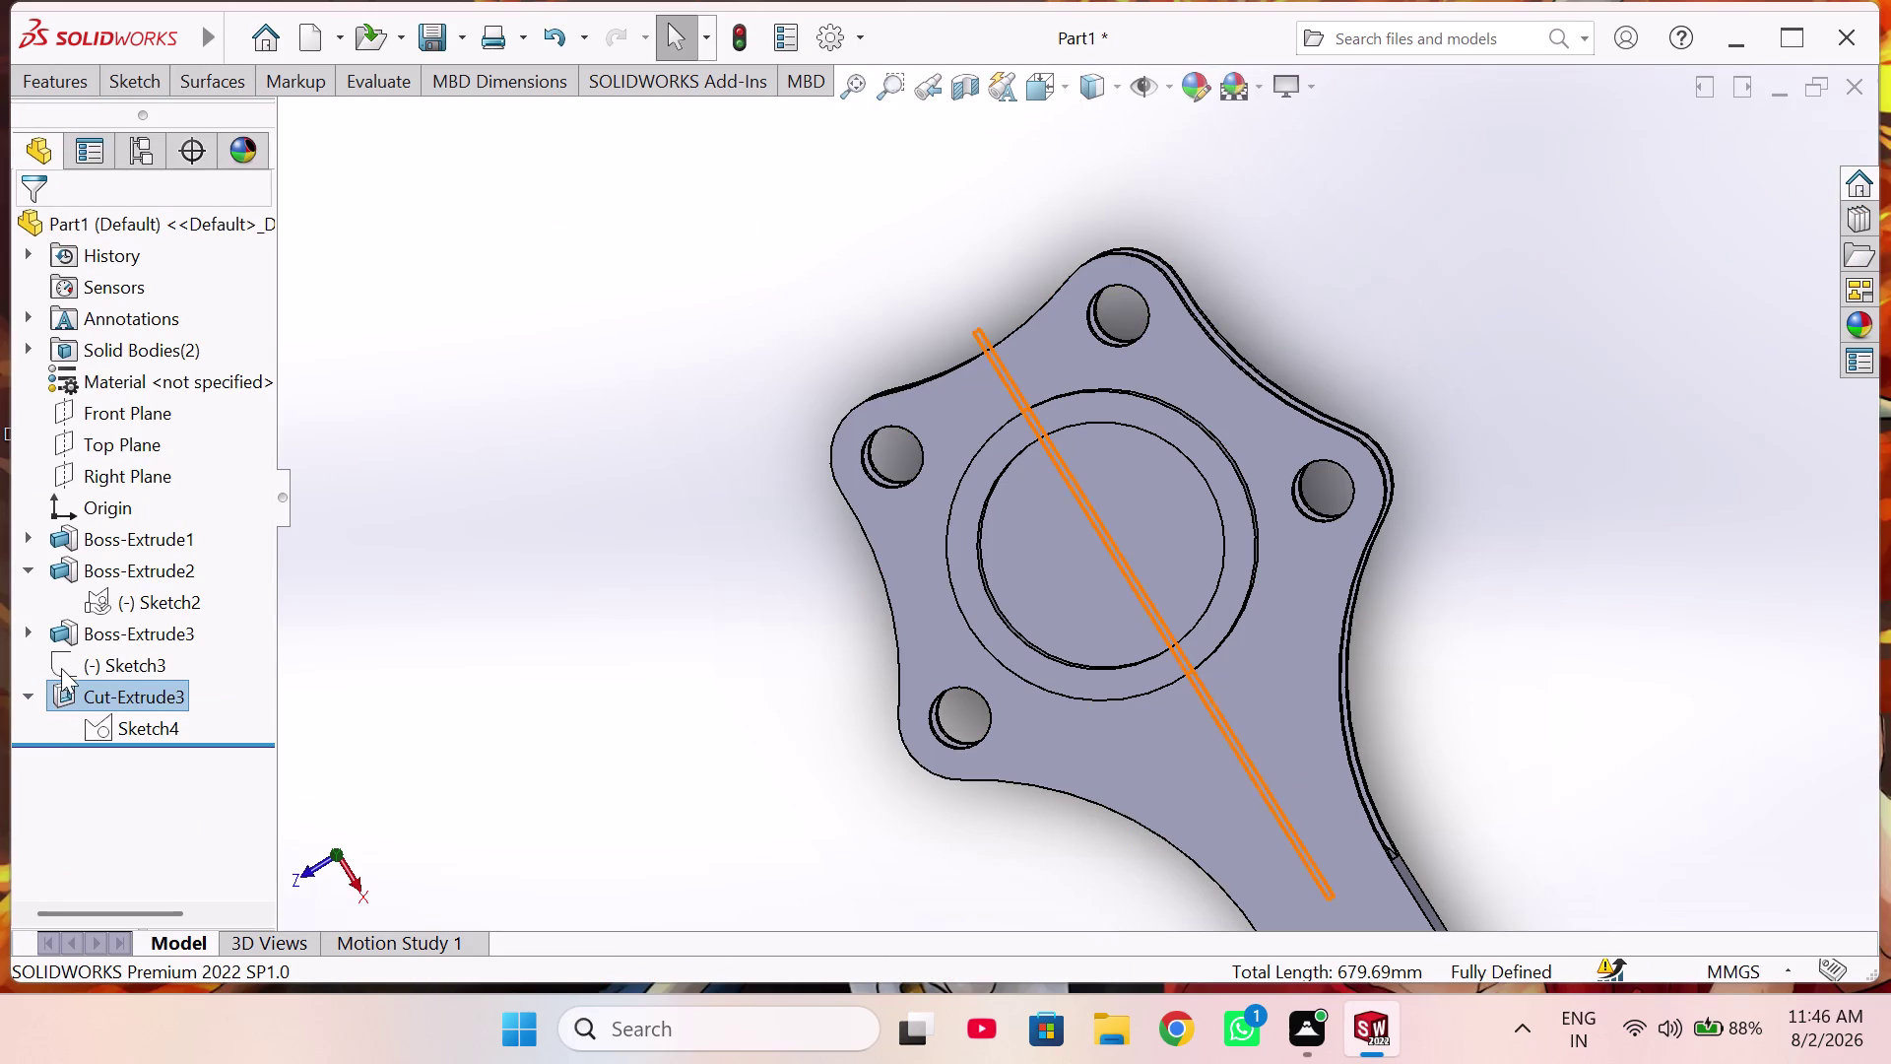
Convert the 52 mm bore edge into Sketch4, exit the sketch, and select Cut-Extrude3.
click(121, 731)
click(148, 653)
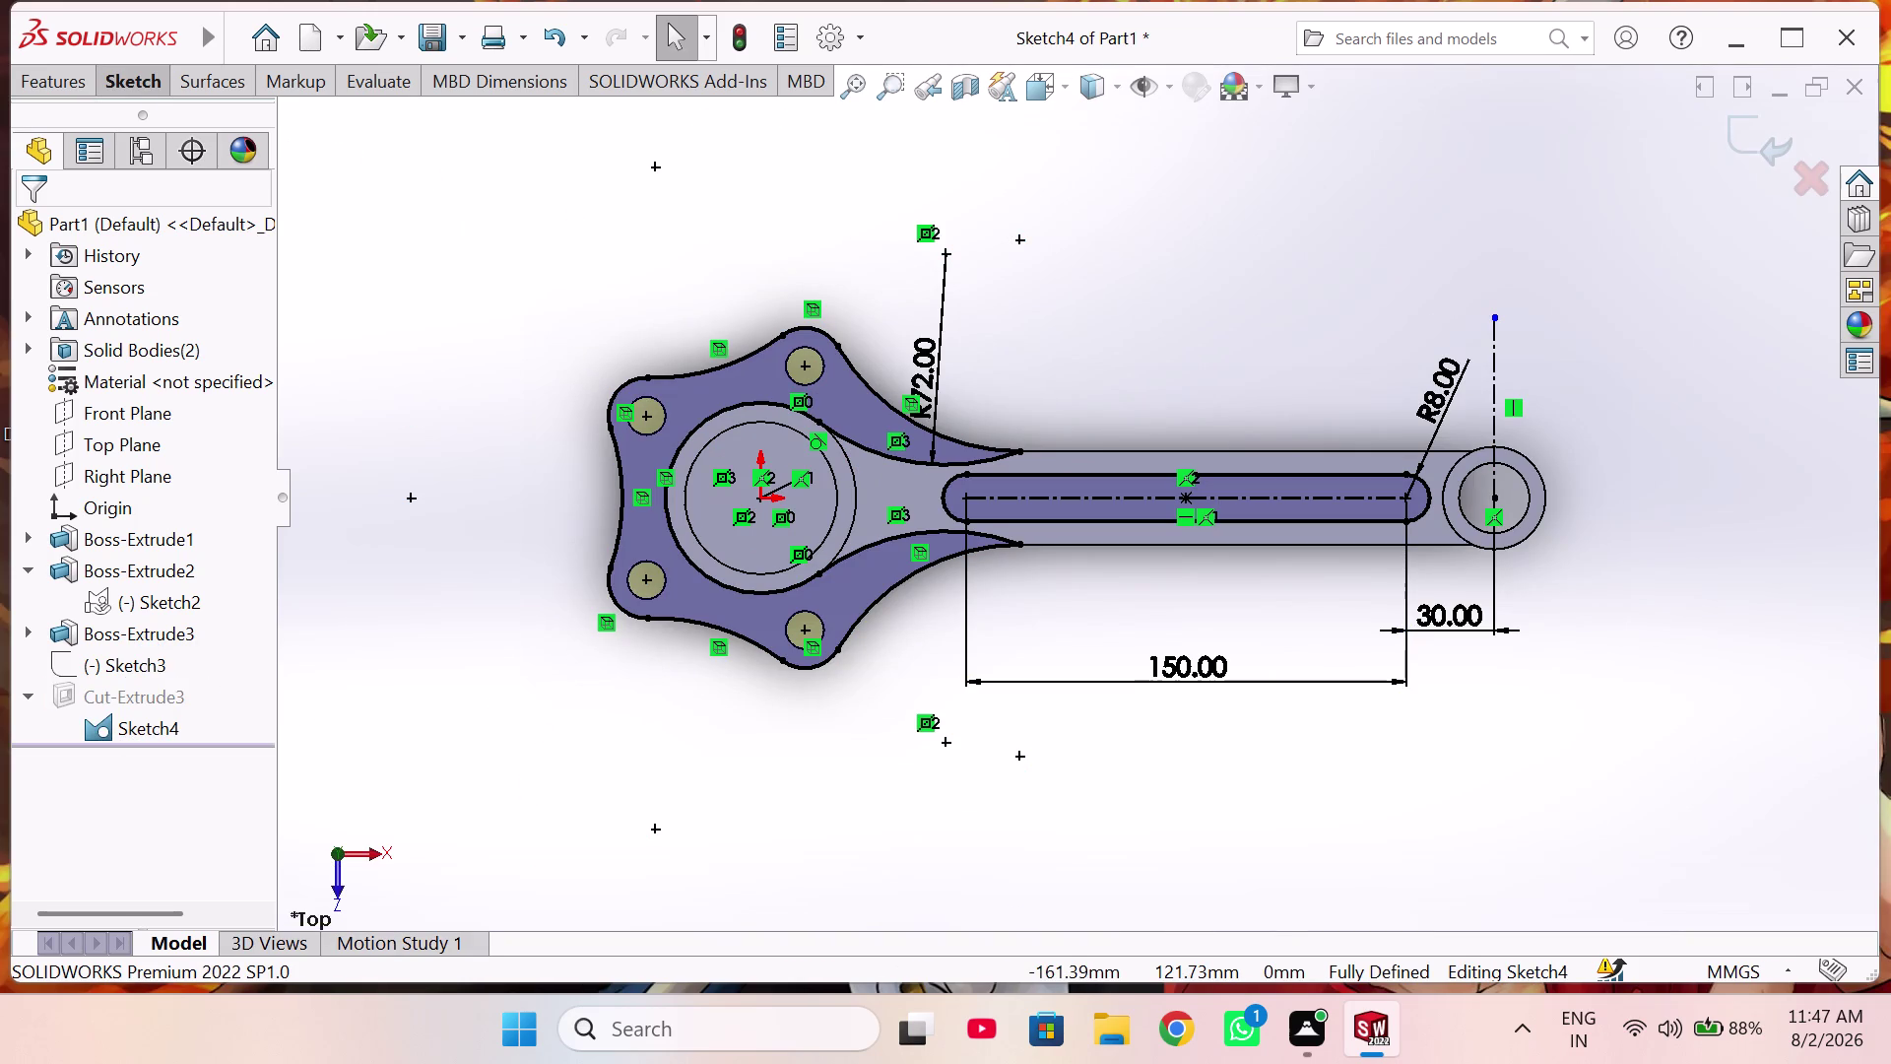
click(146, 80)
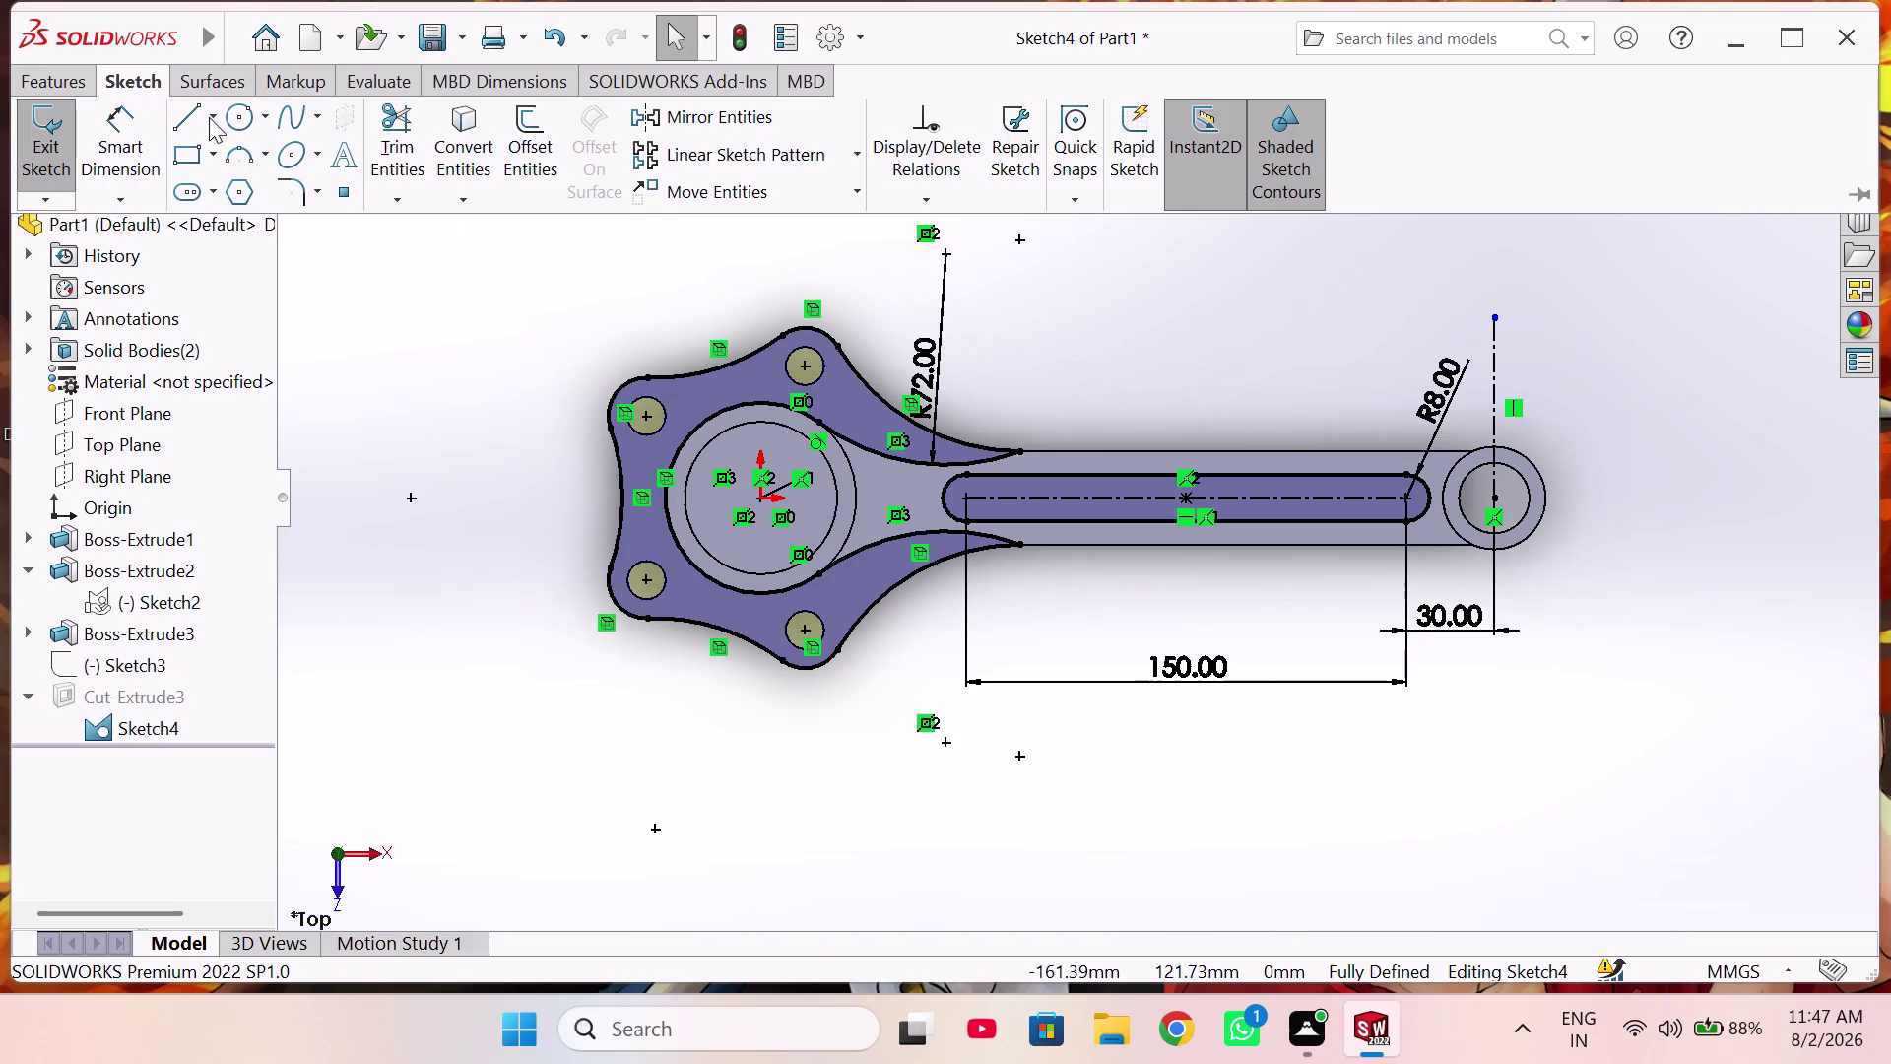
click(479, 142)
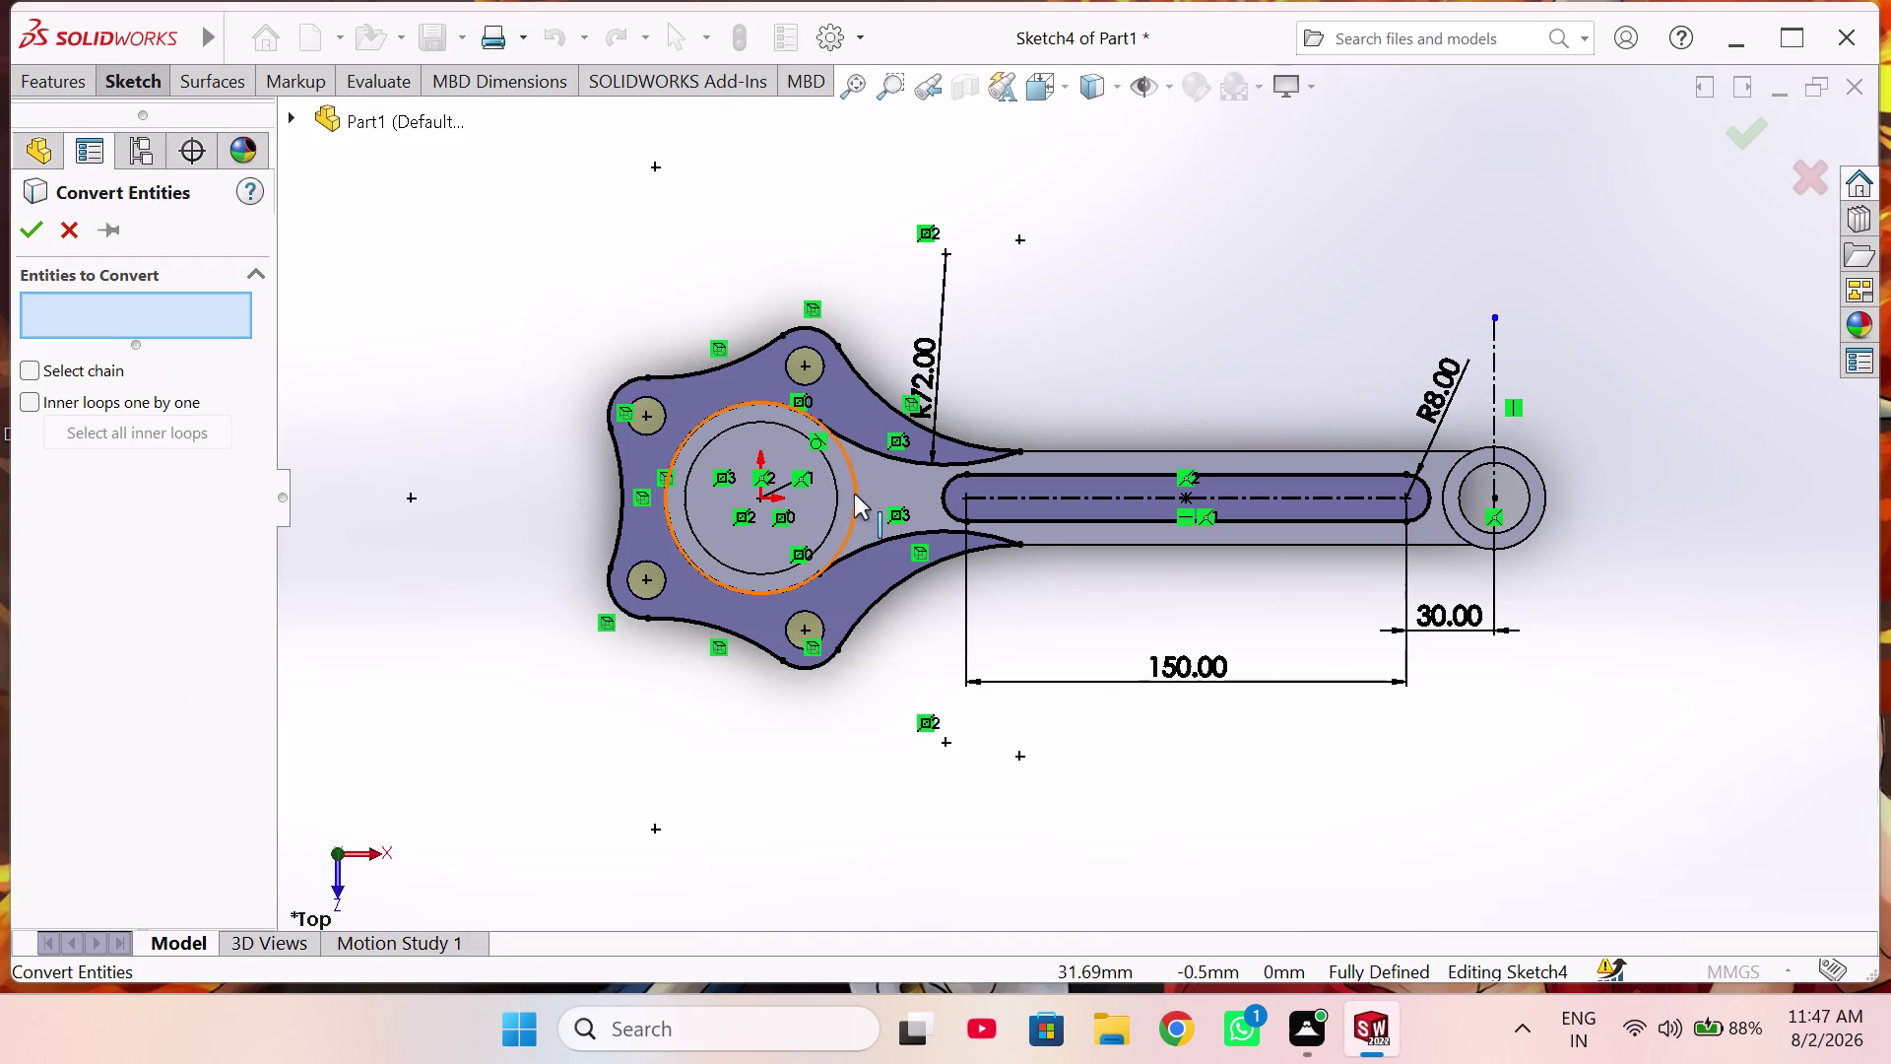
click(801, 436)
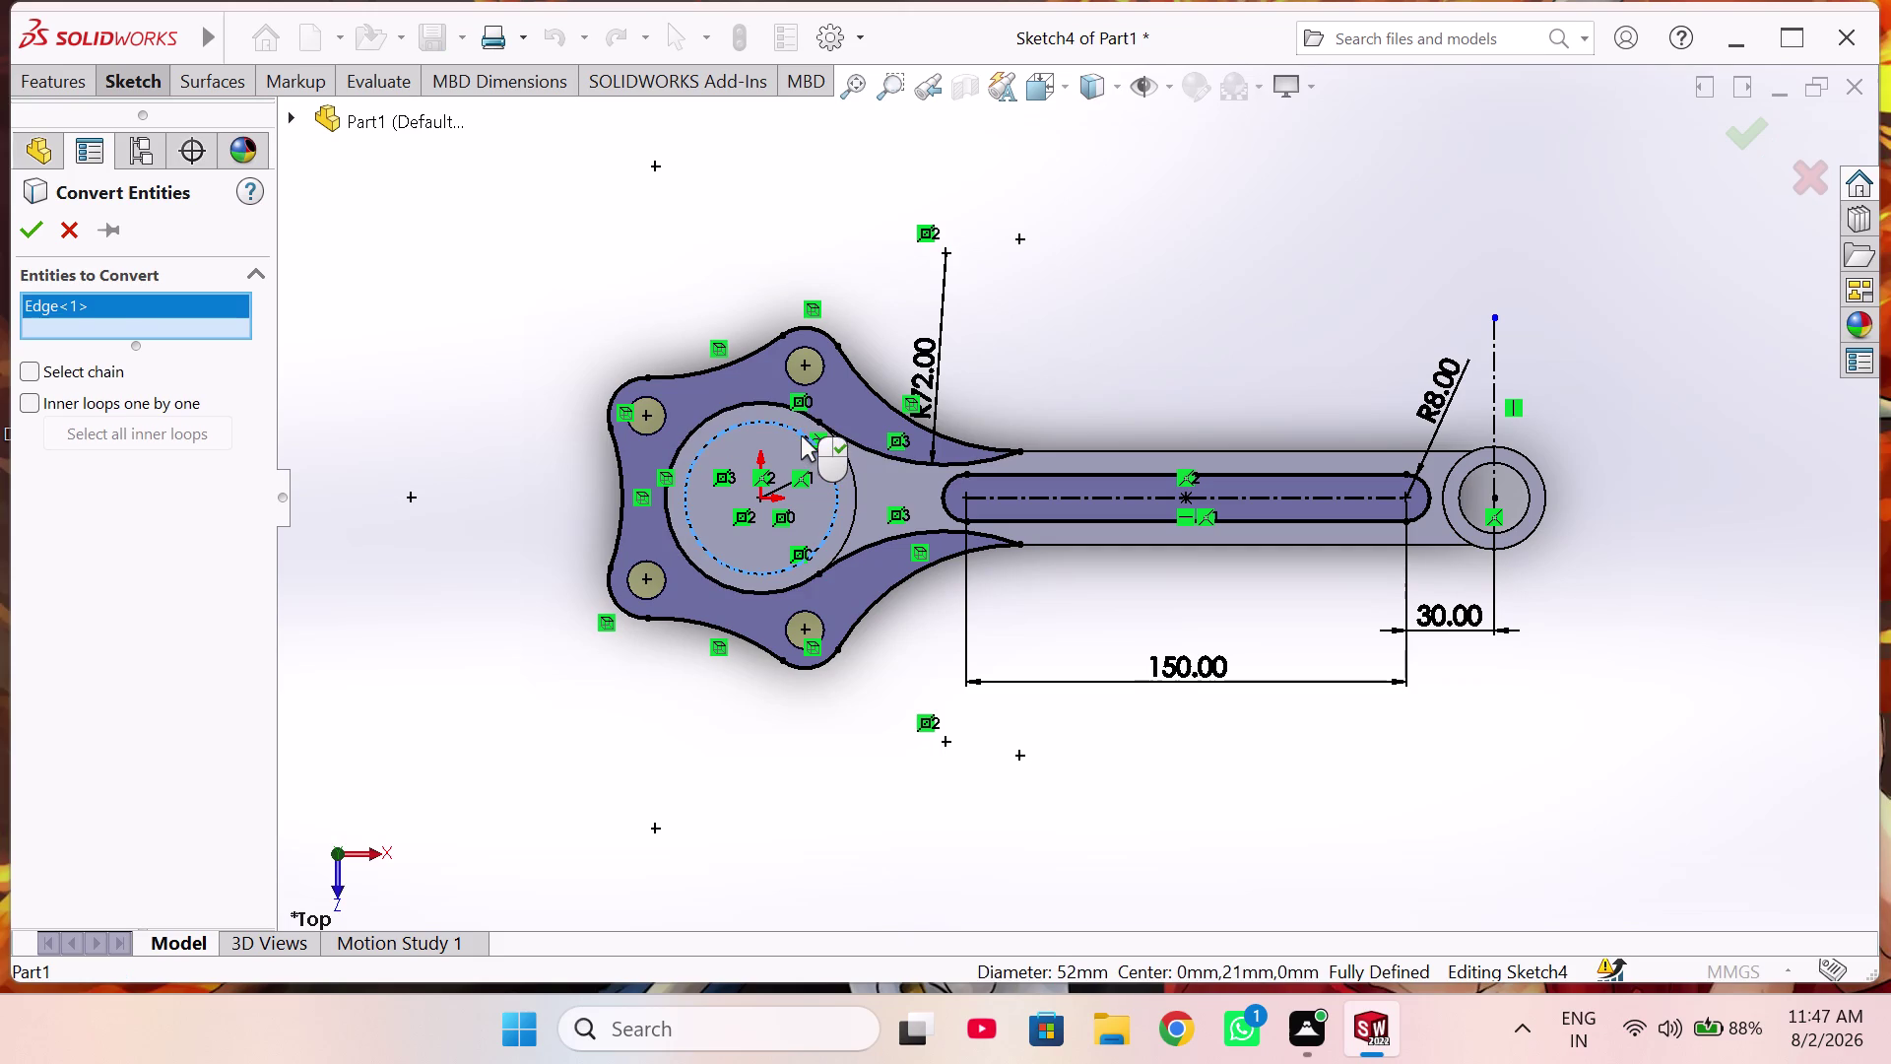
click(37, 225)
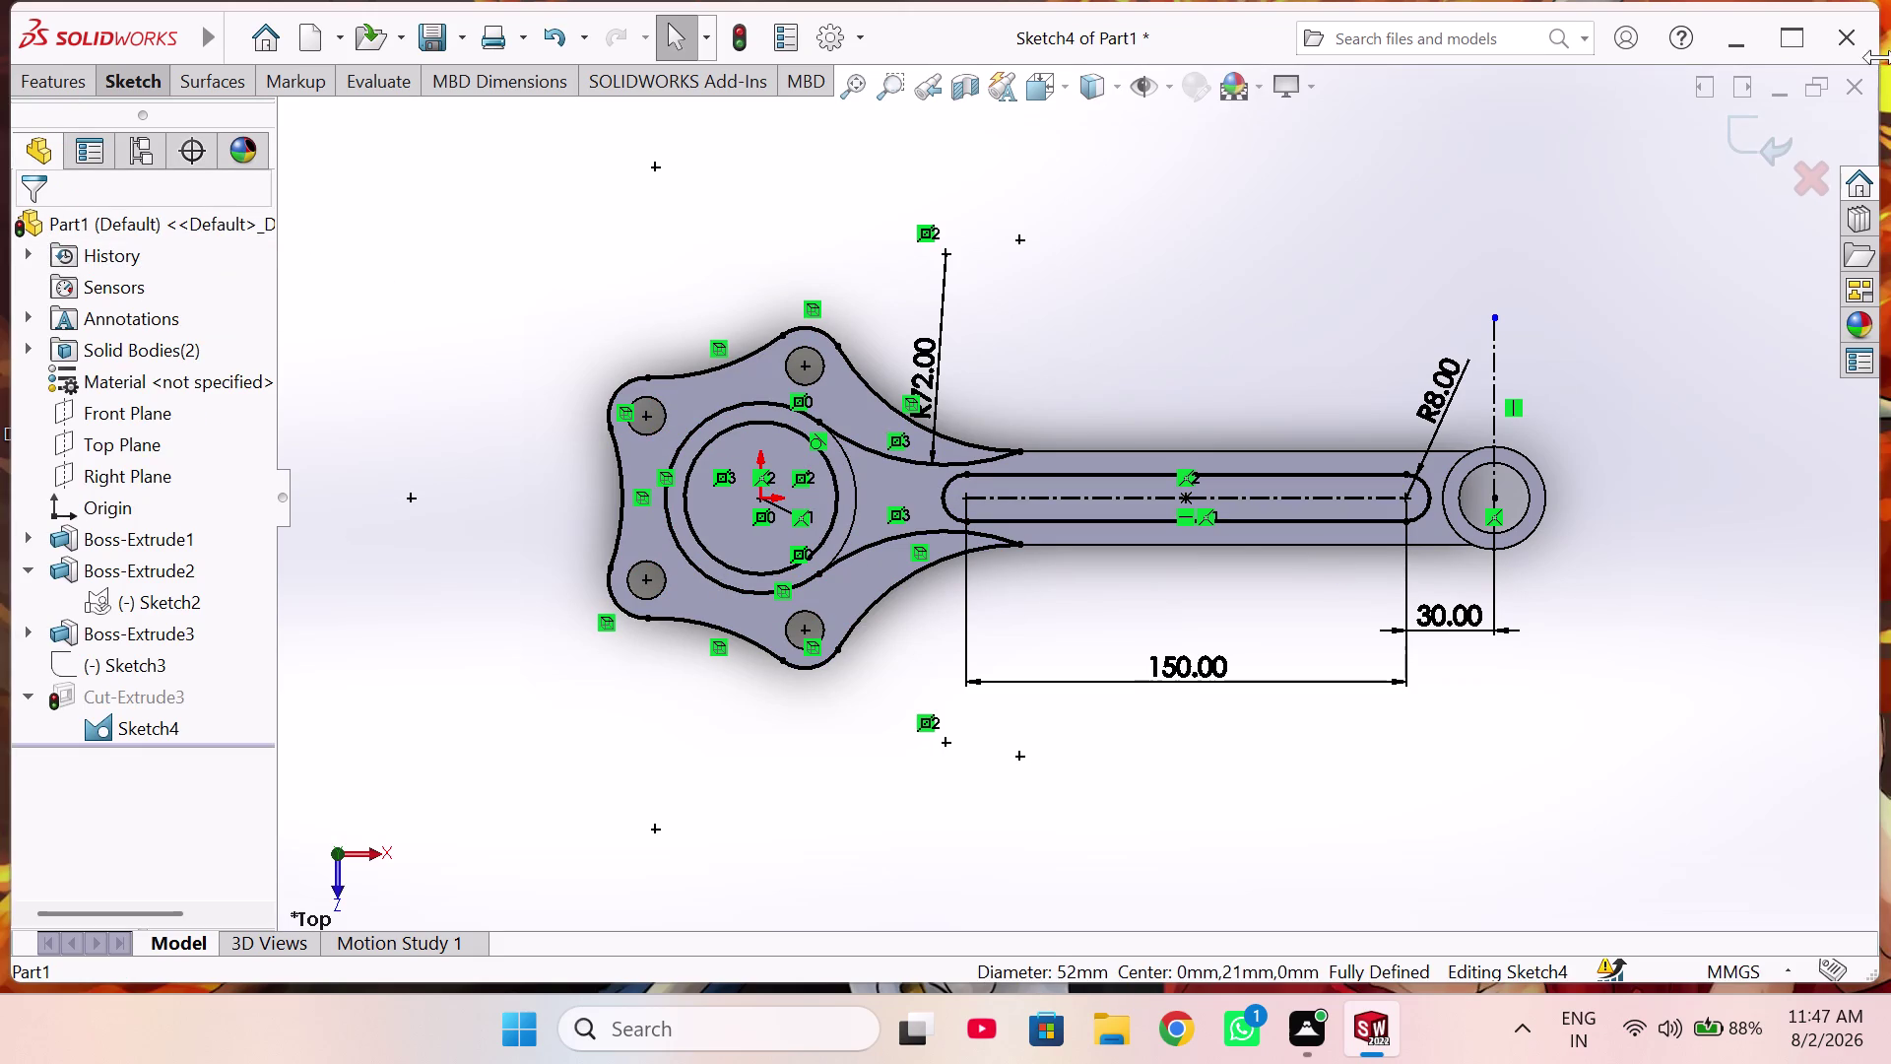
click(1749, 147)
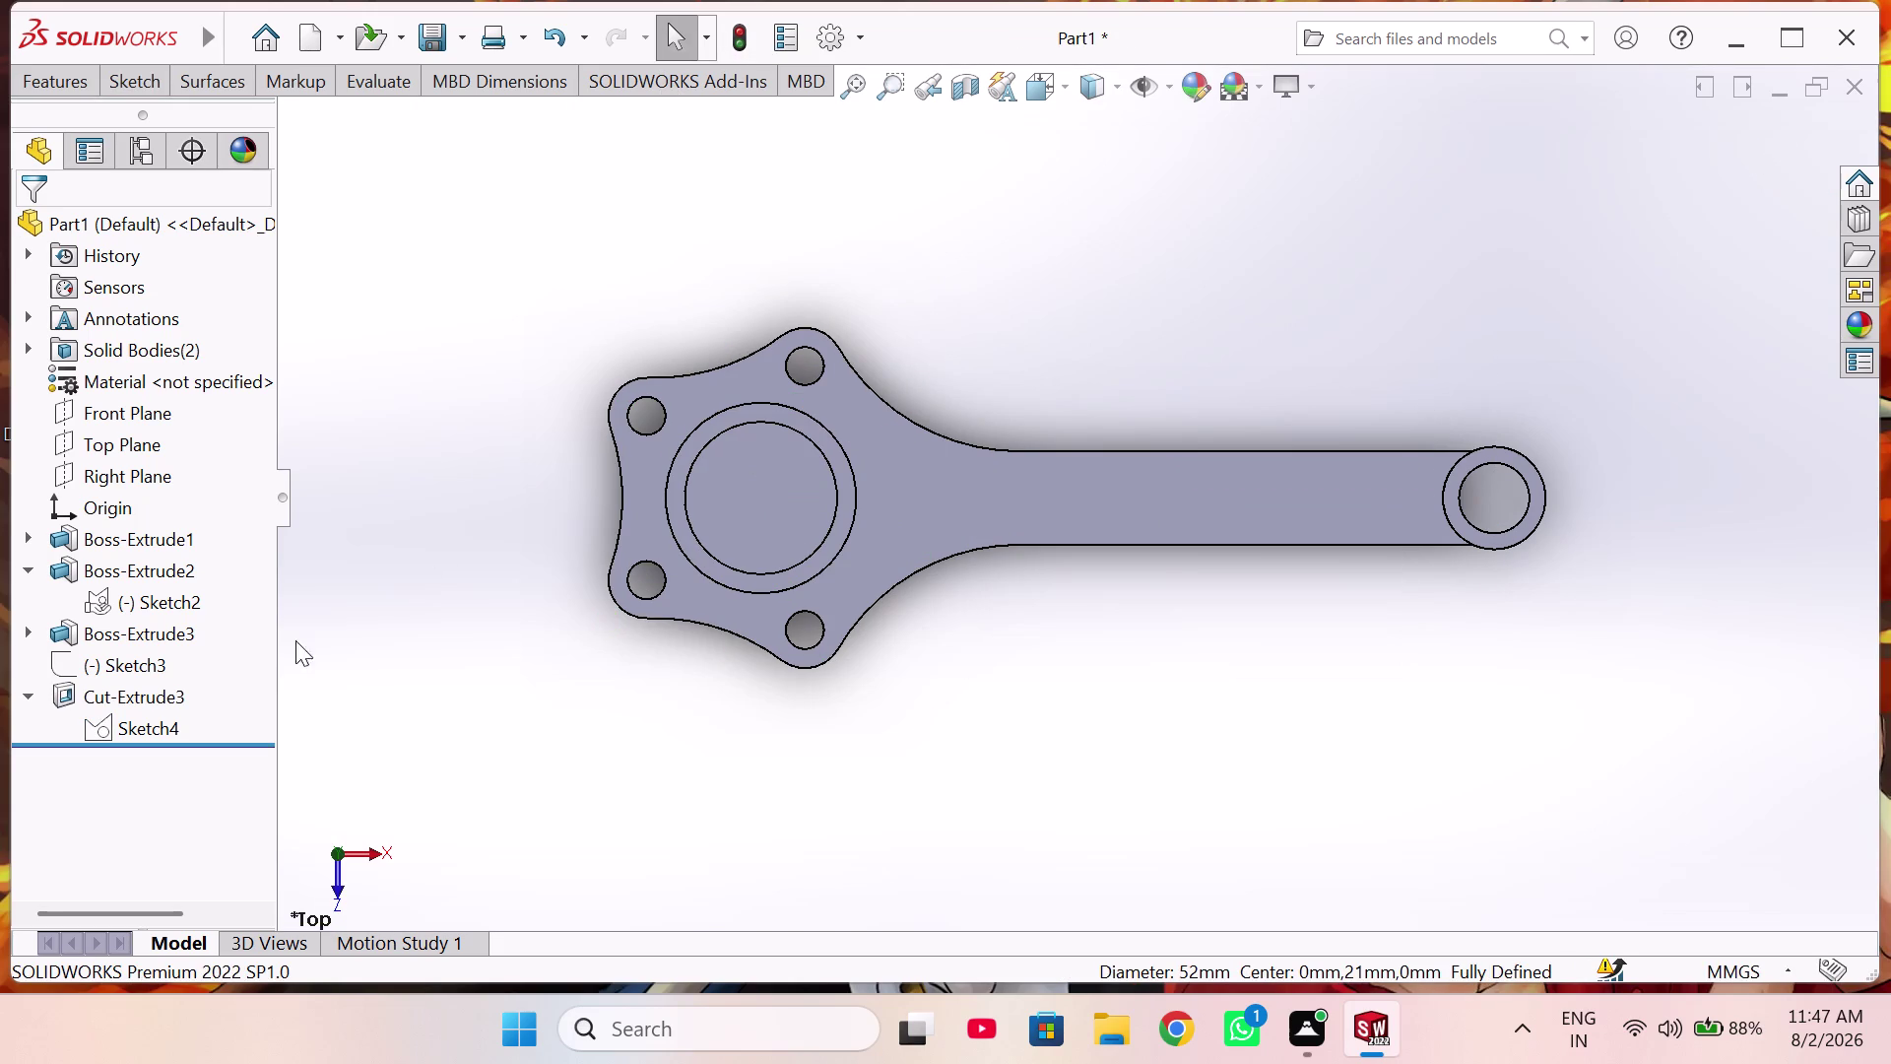
click(147, 696)
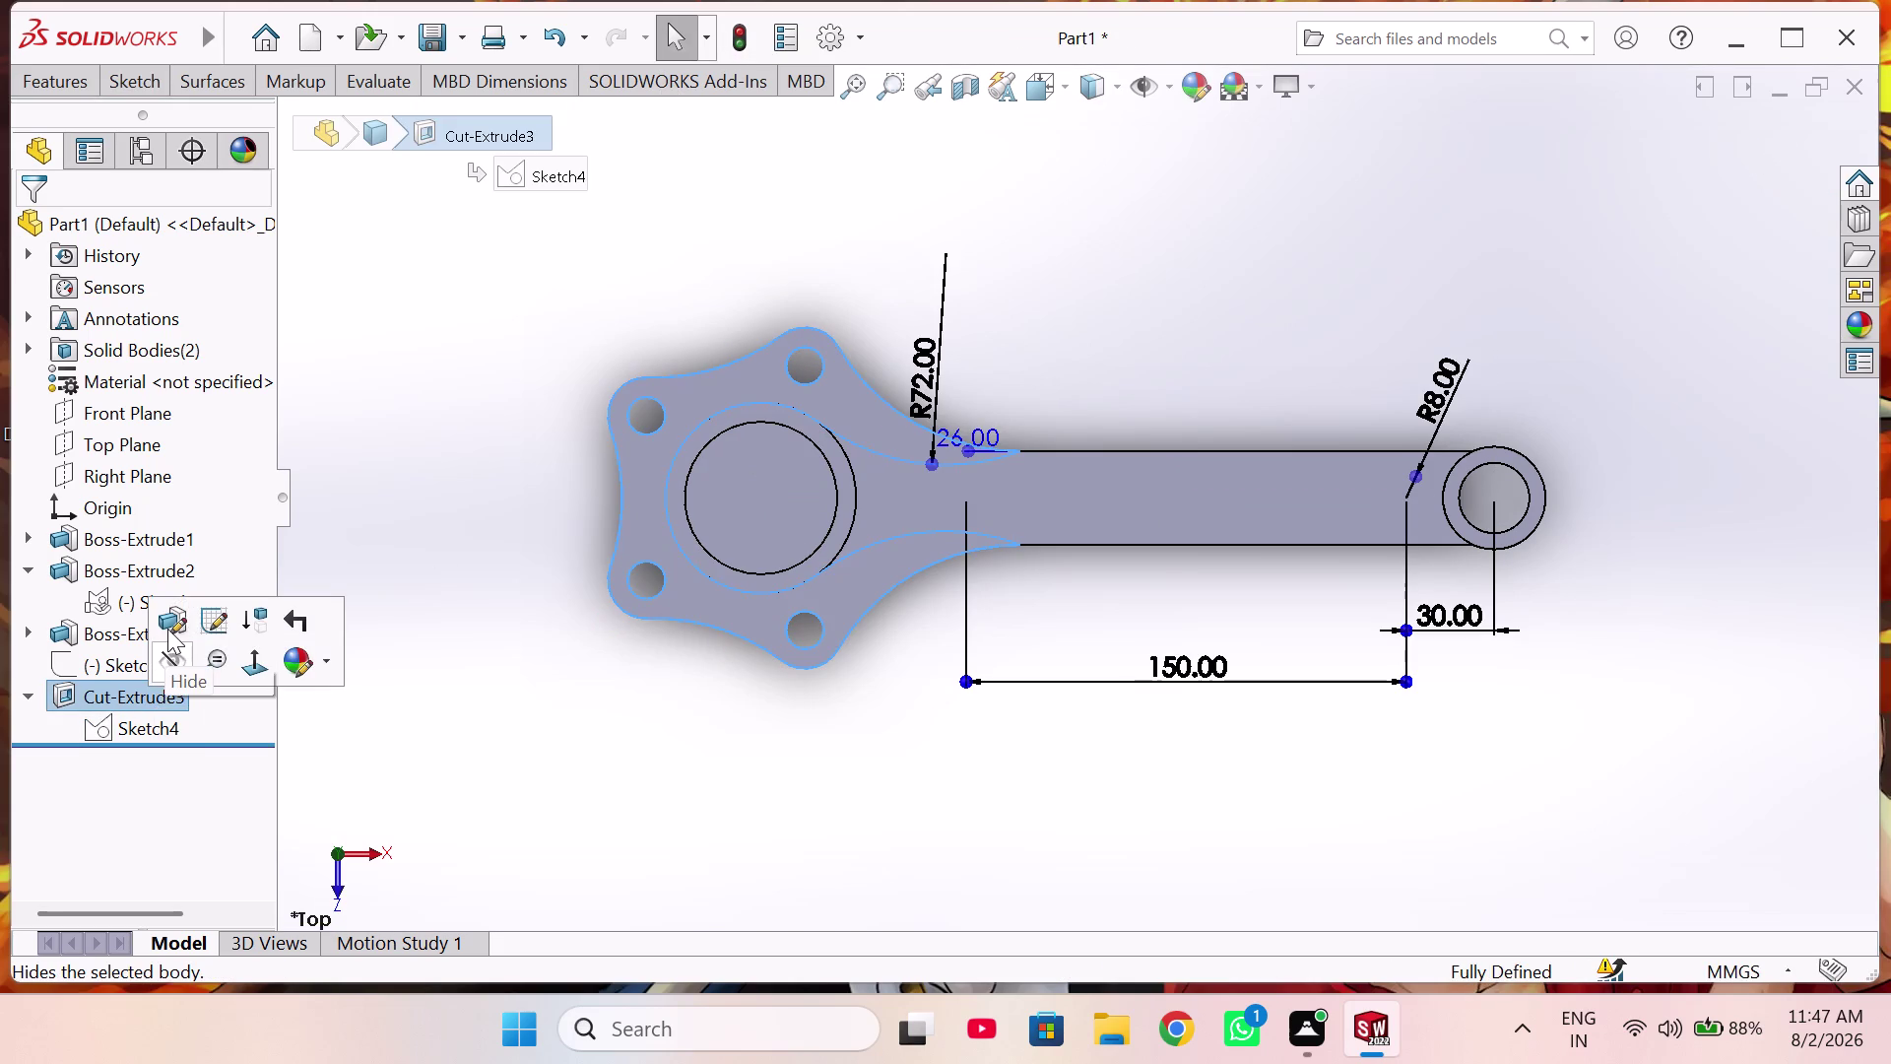
Add the second Sketch4 contour around the bore to Cut-Extrude3's selected contours.
click(167, 628)
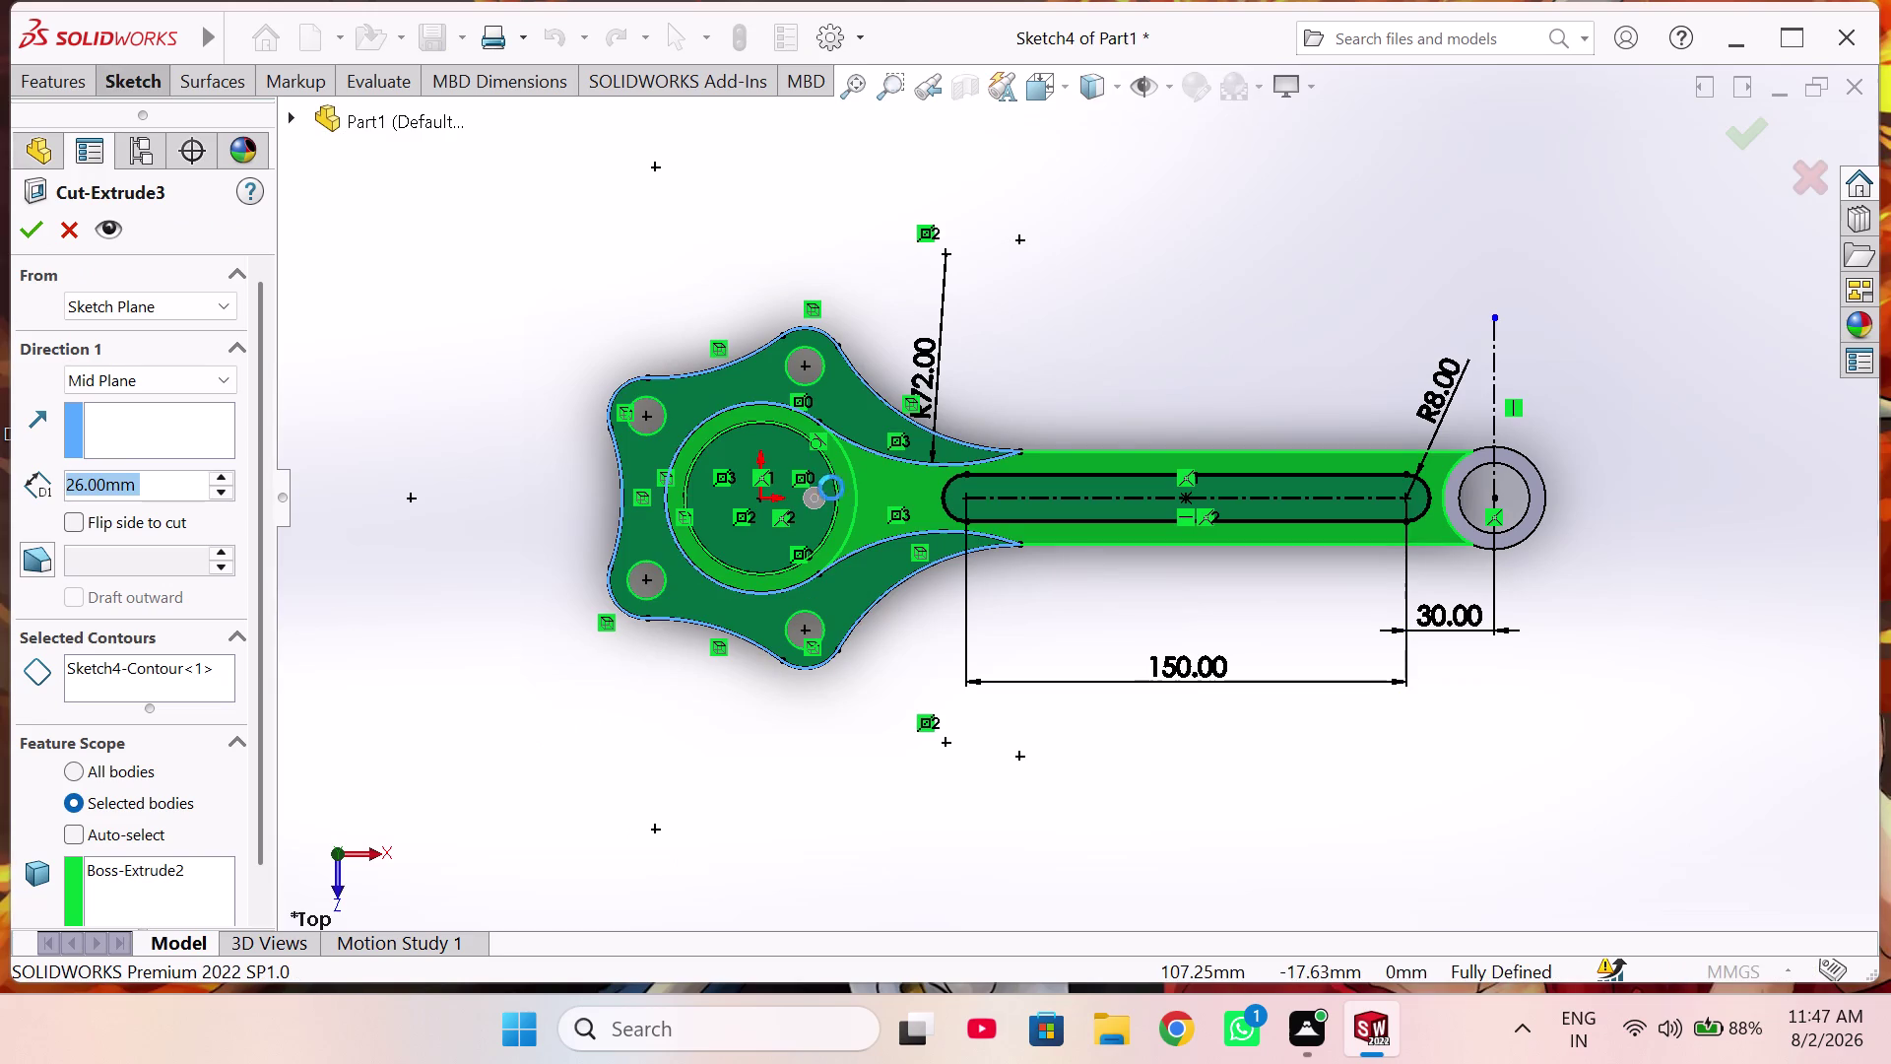
click(150, 692)
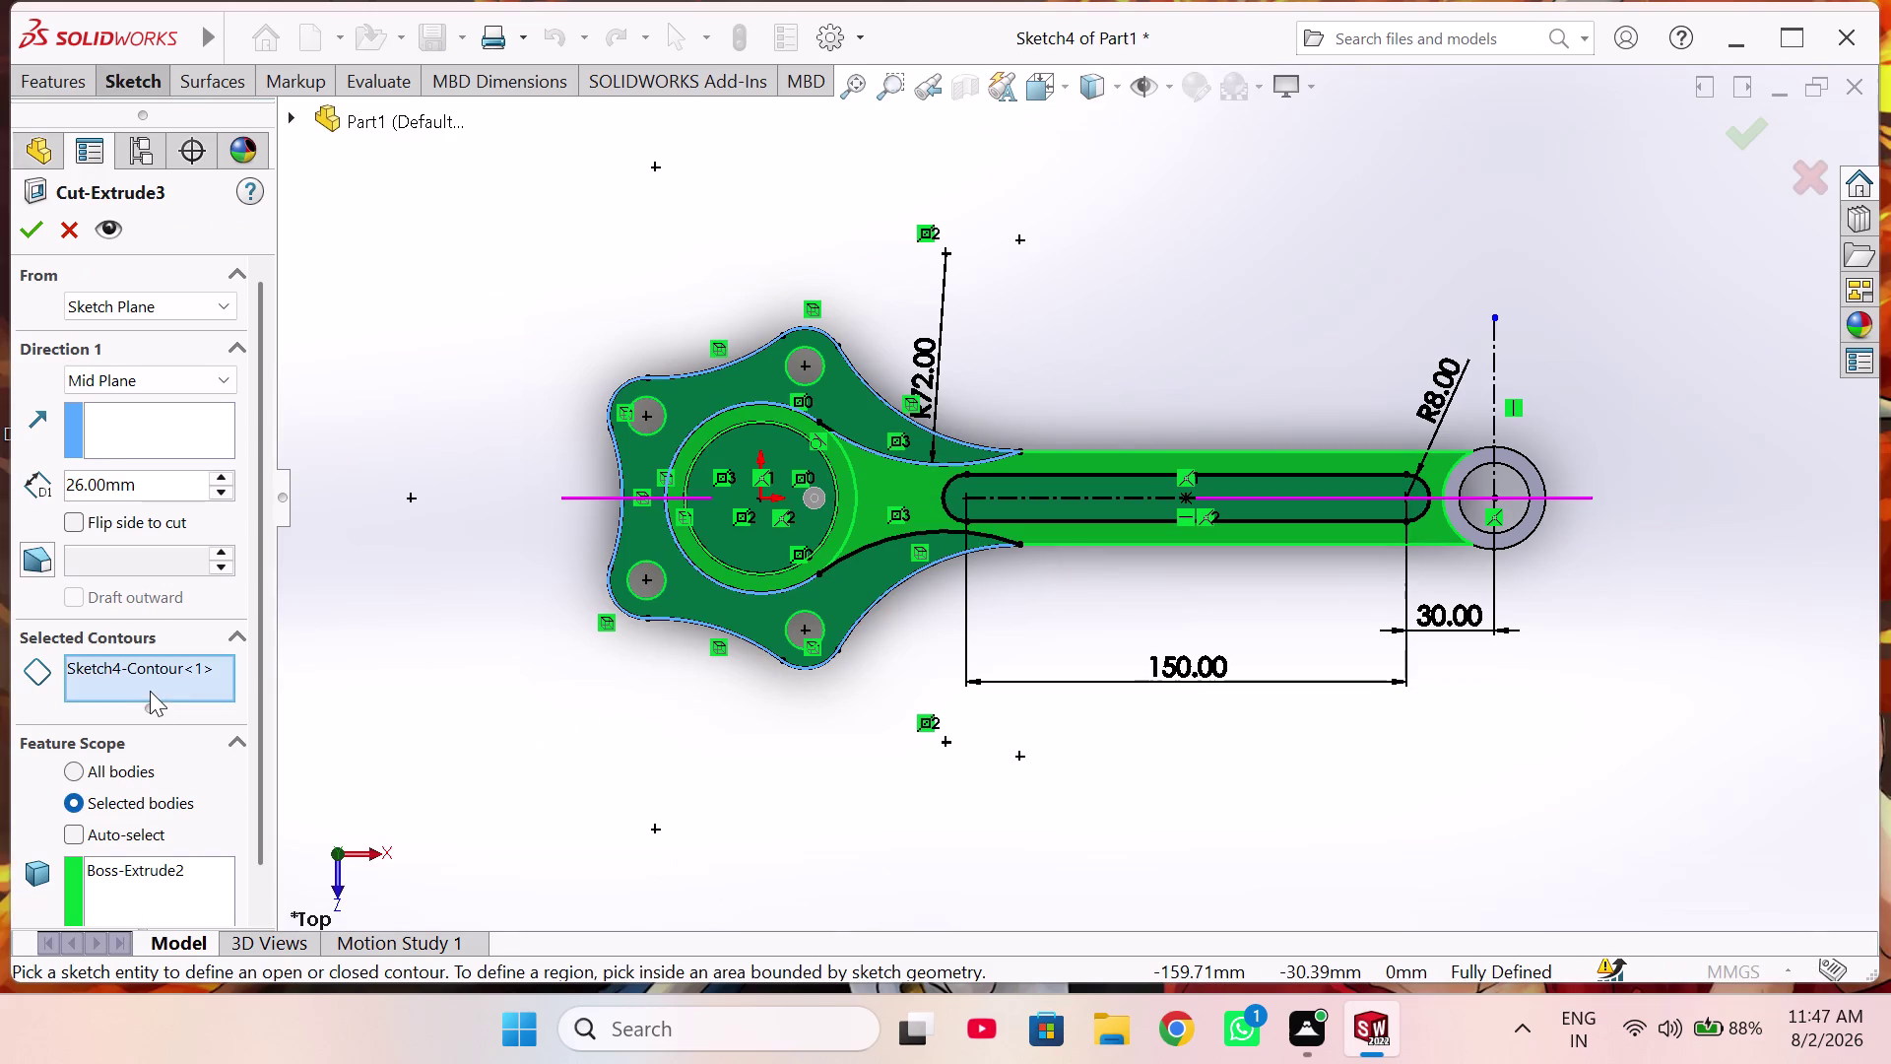
click(791, 426)
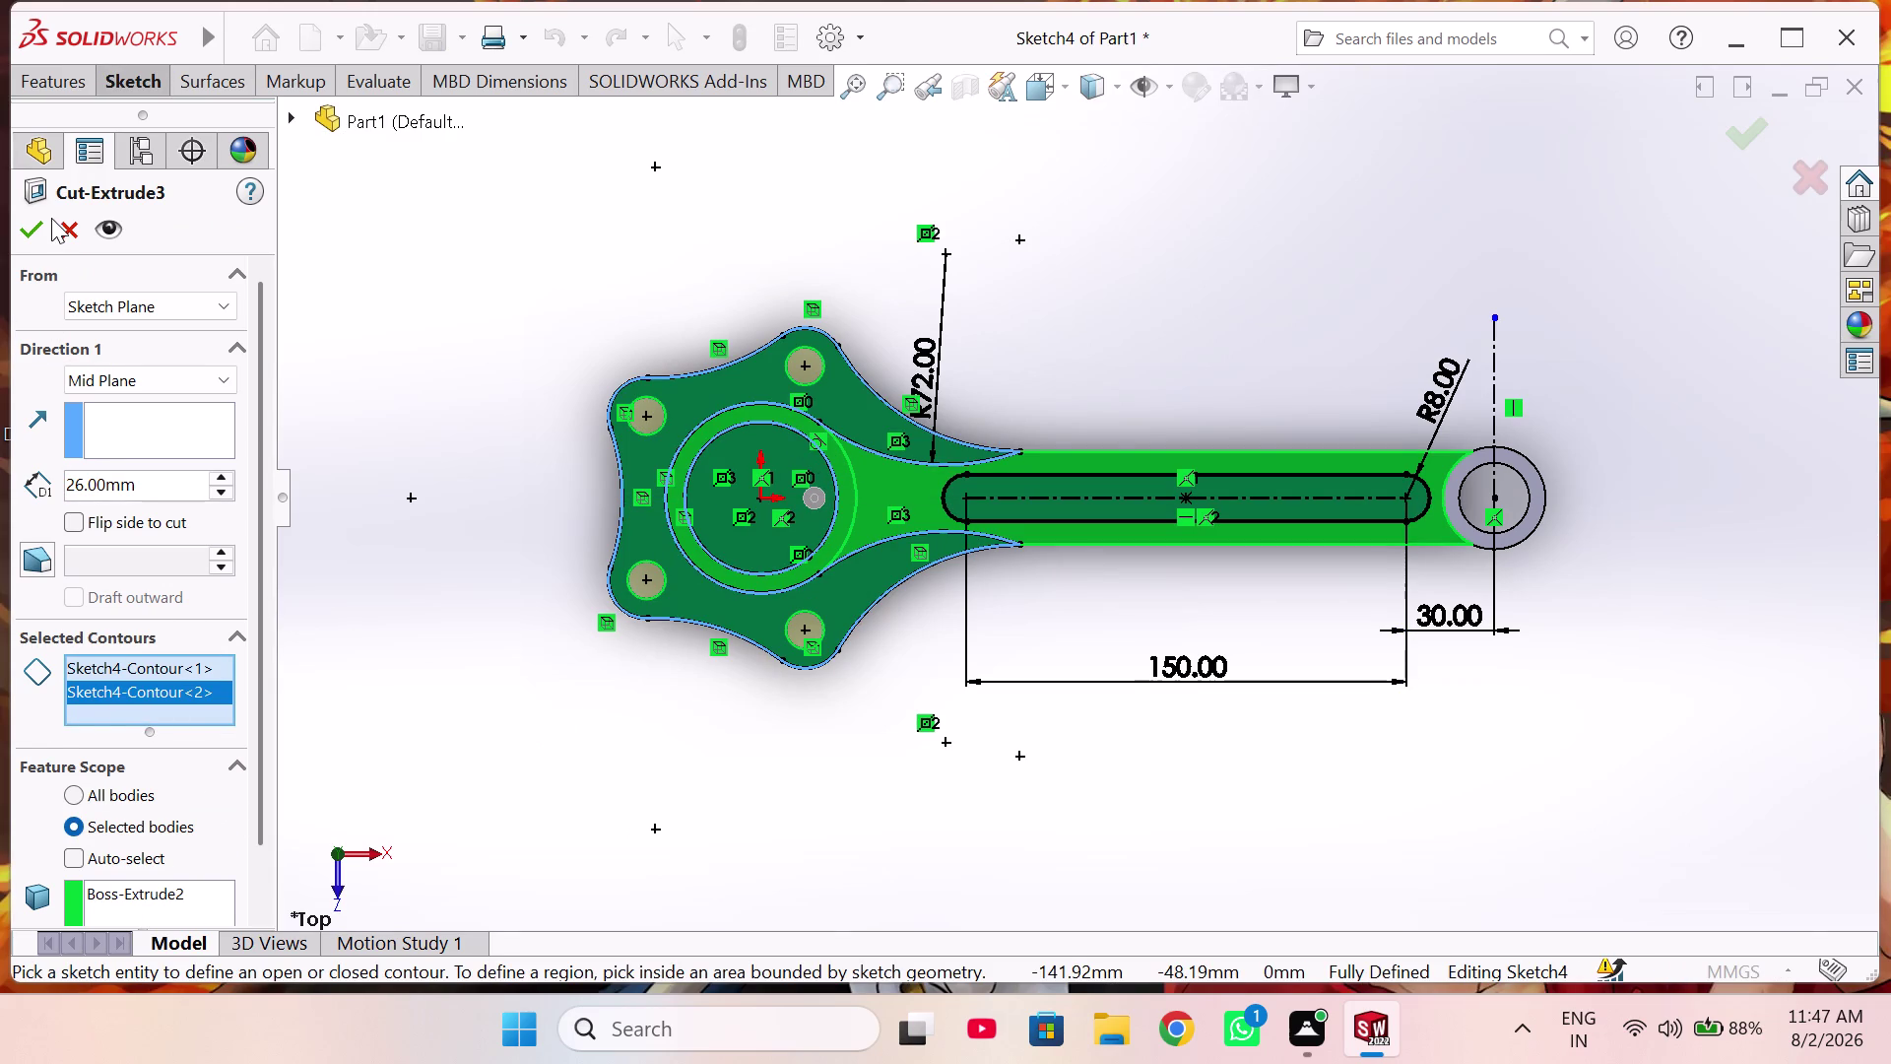
click(40, 231)
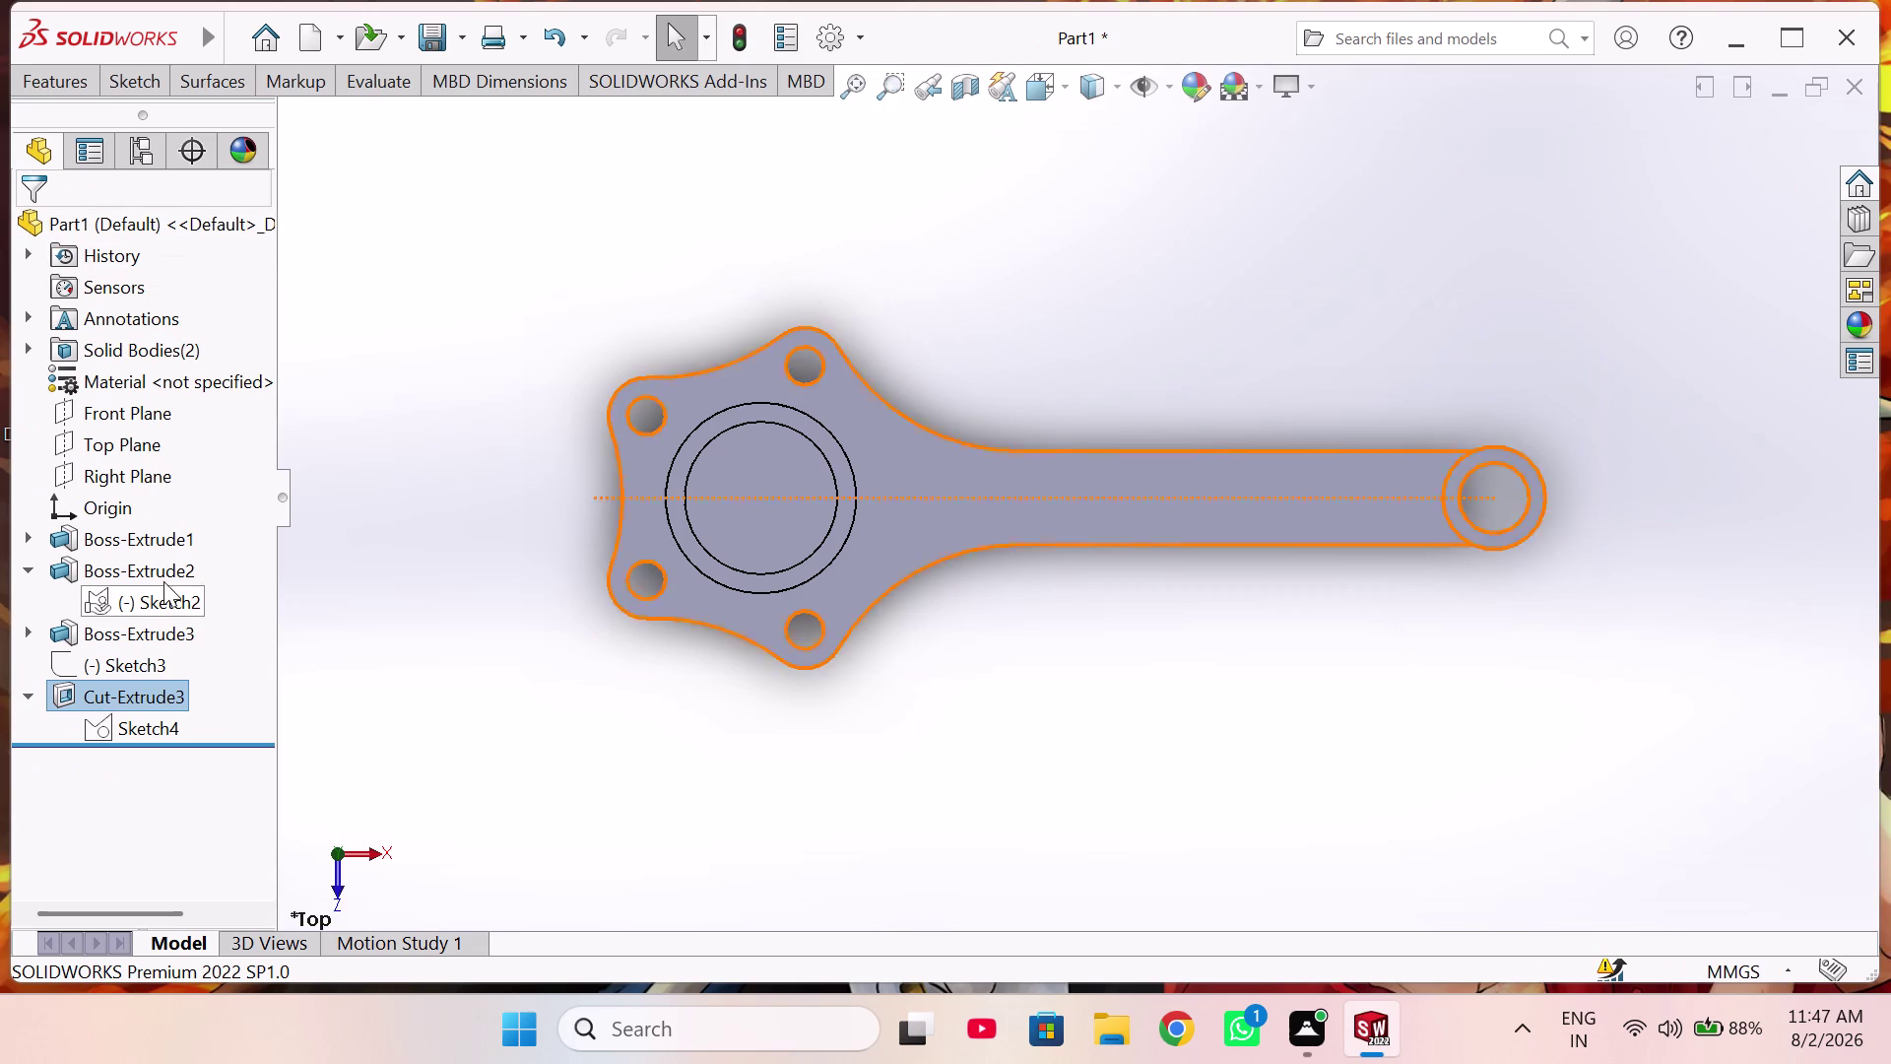
click(104, 695)
click(361, 801)
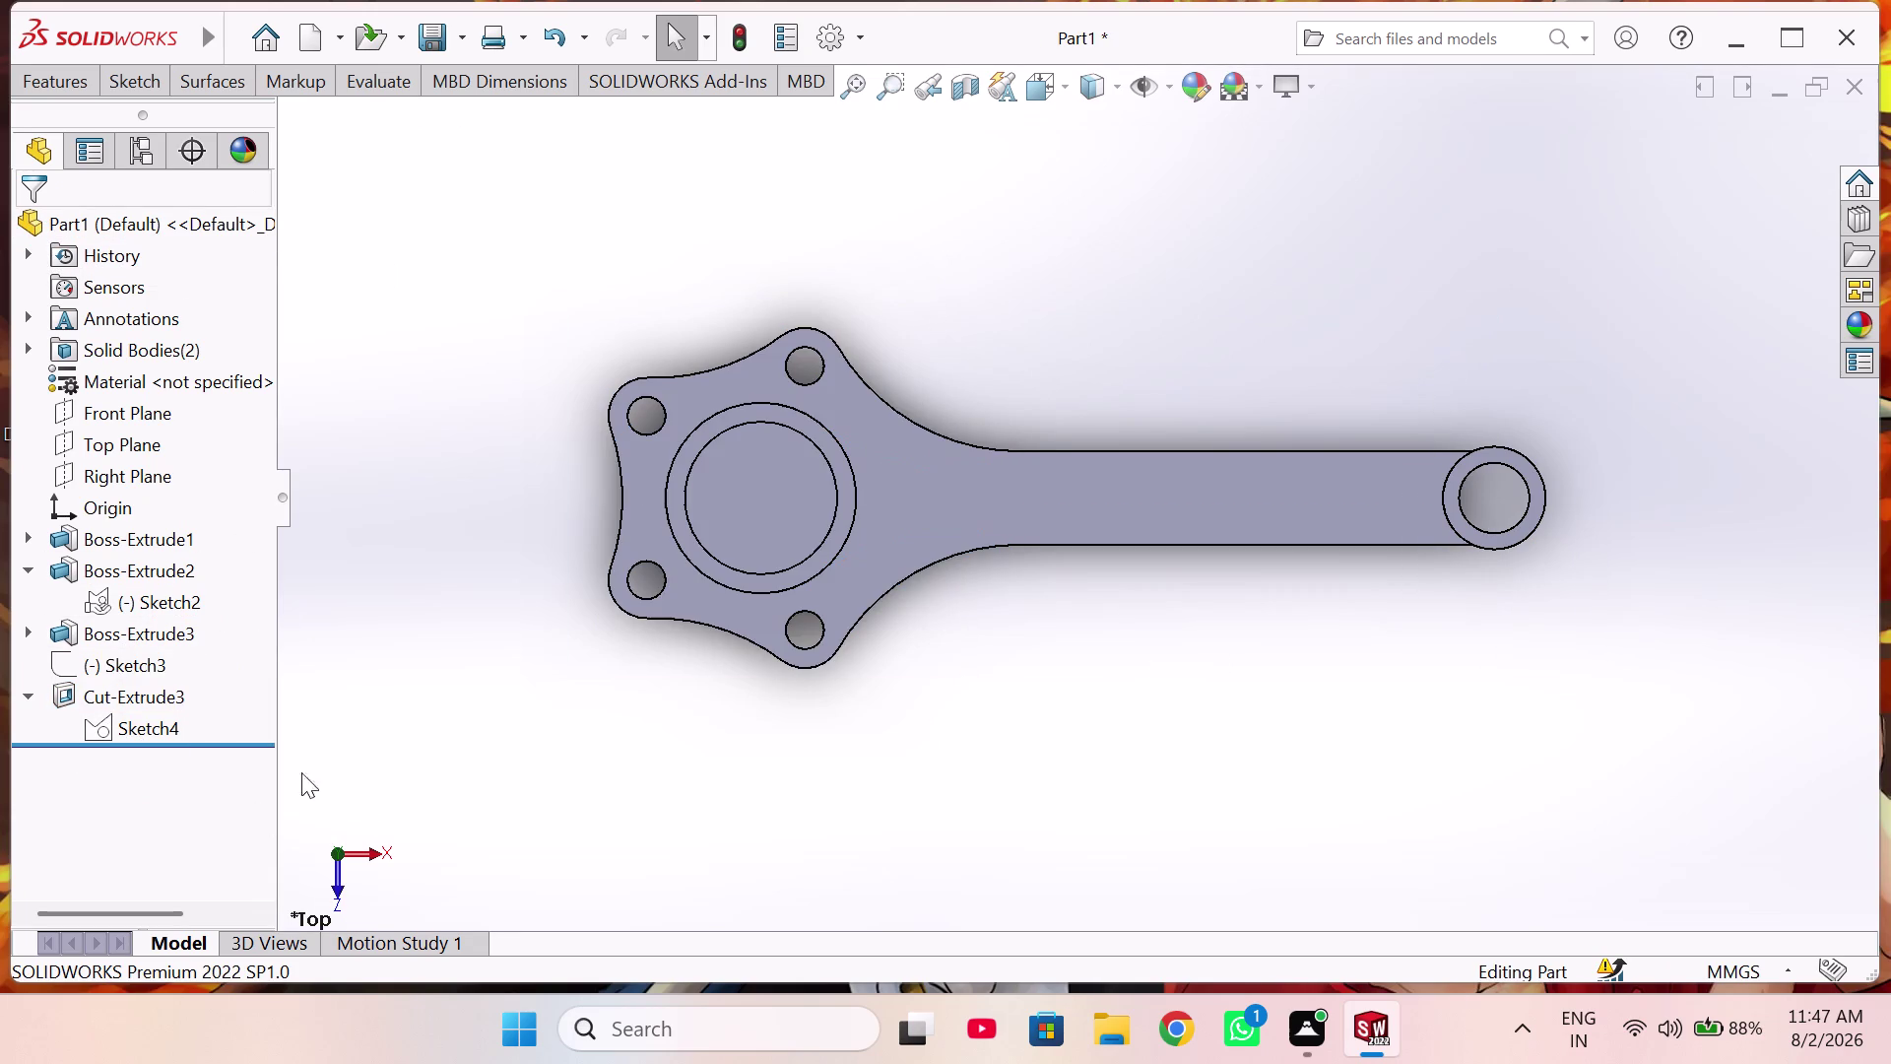
Reapply Cut-Extrude3 with Mid Plane 26 mm, Sketch4 contours 1 and 2, scoped to Boss-Extrude2.
click(91, 692)
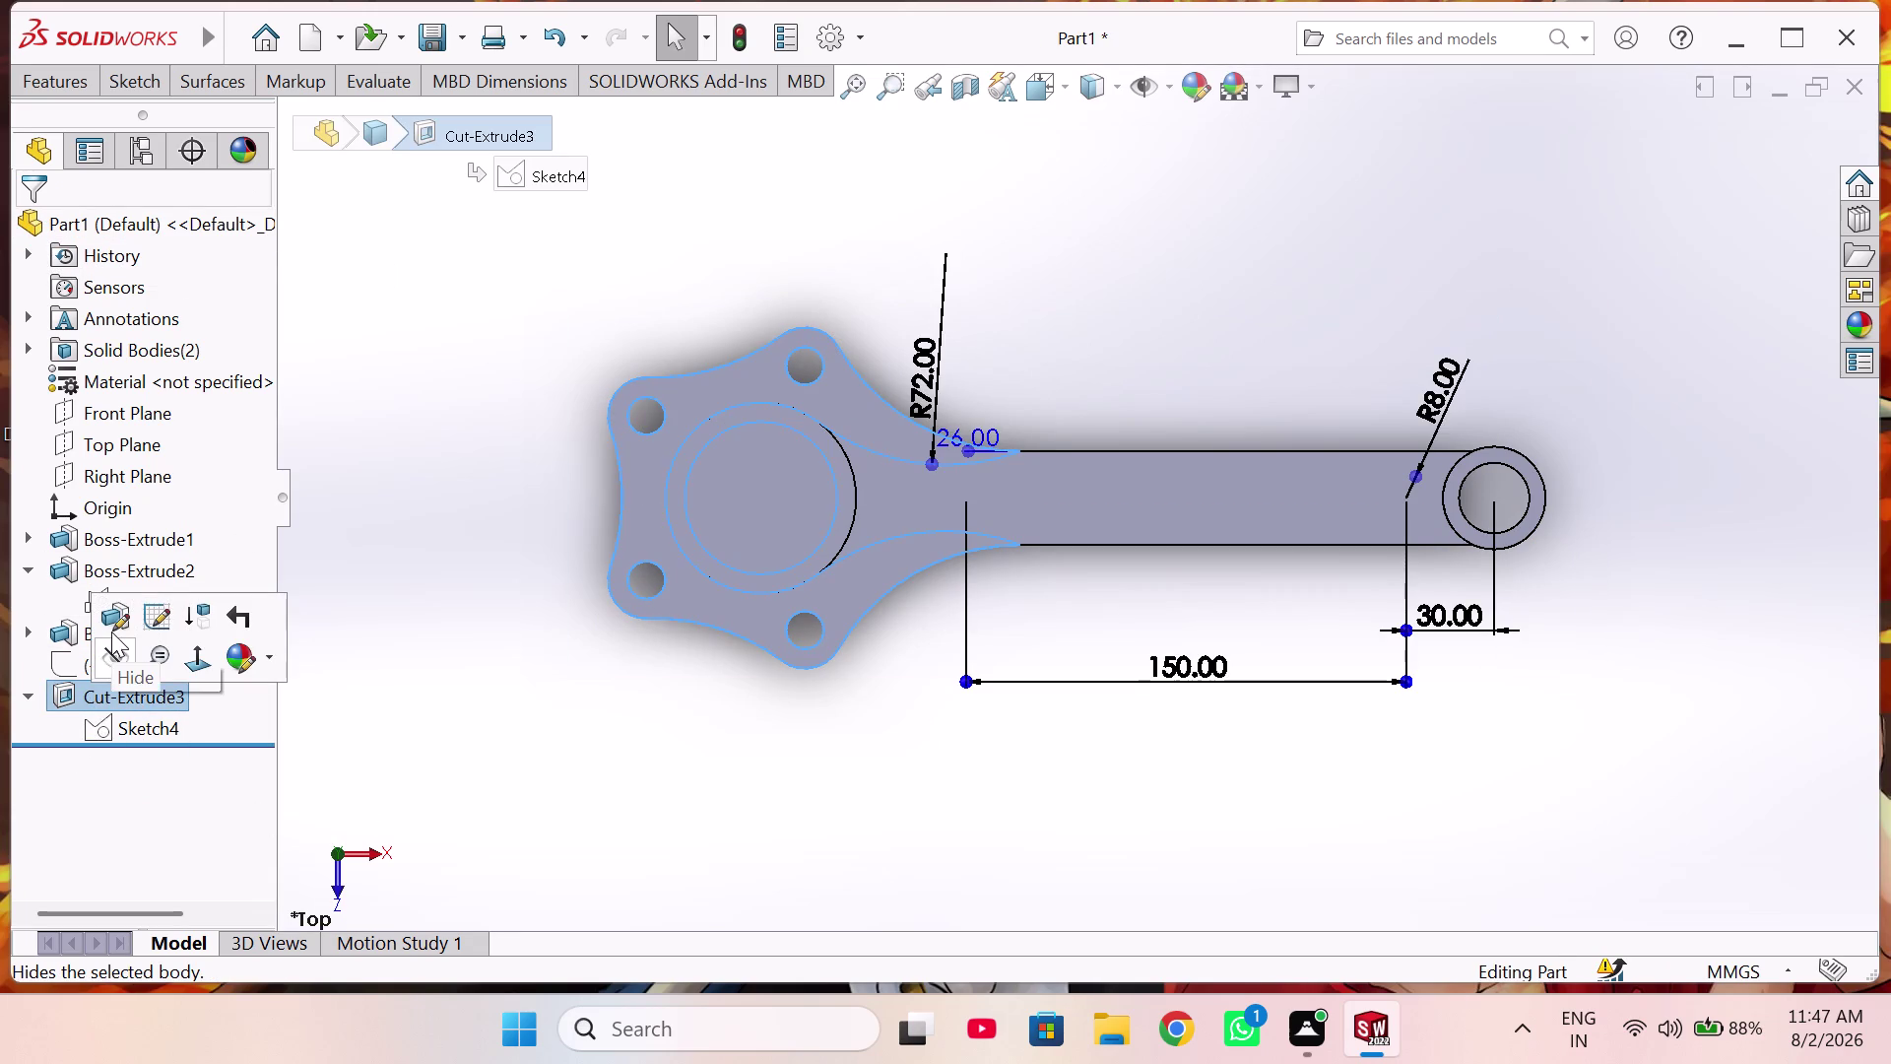
click(112, 631)
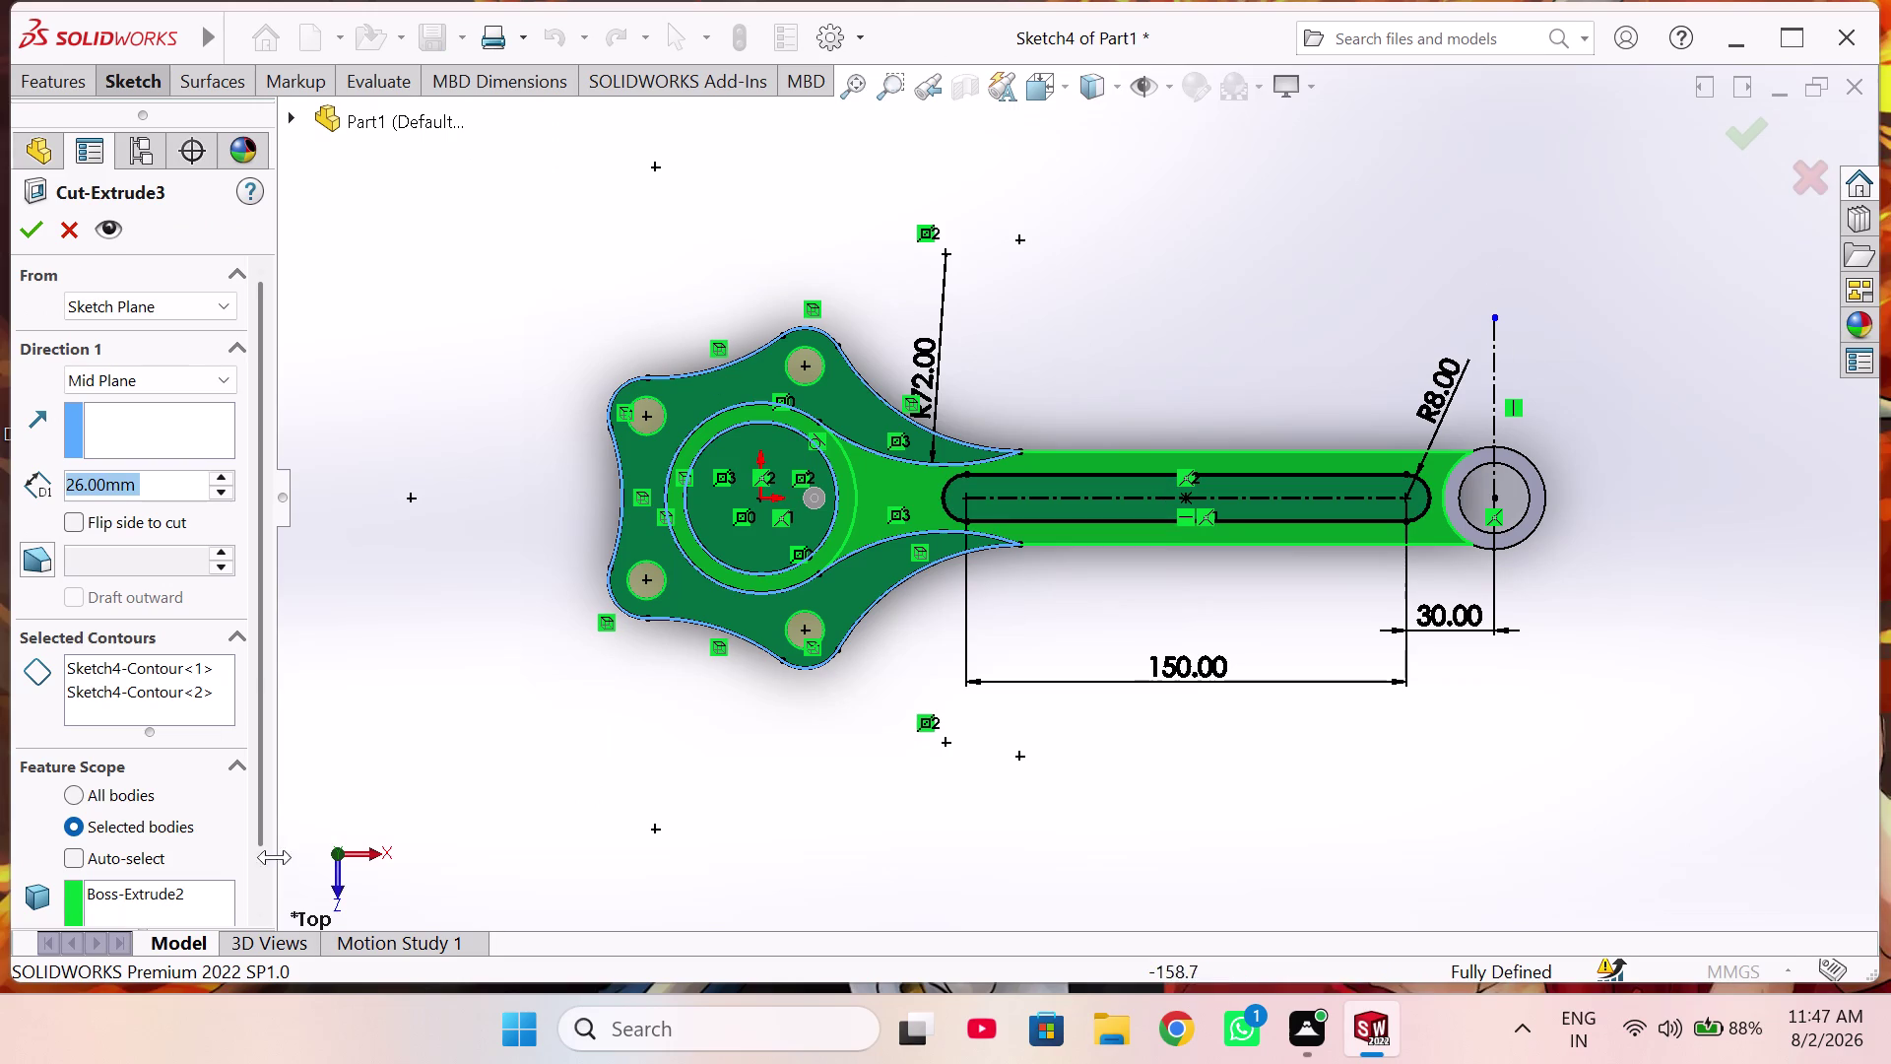
click(173, 881)
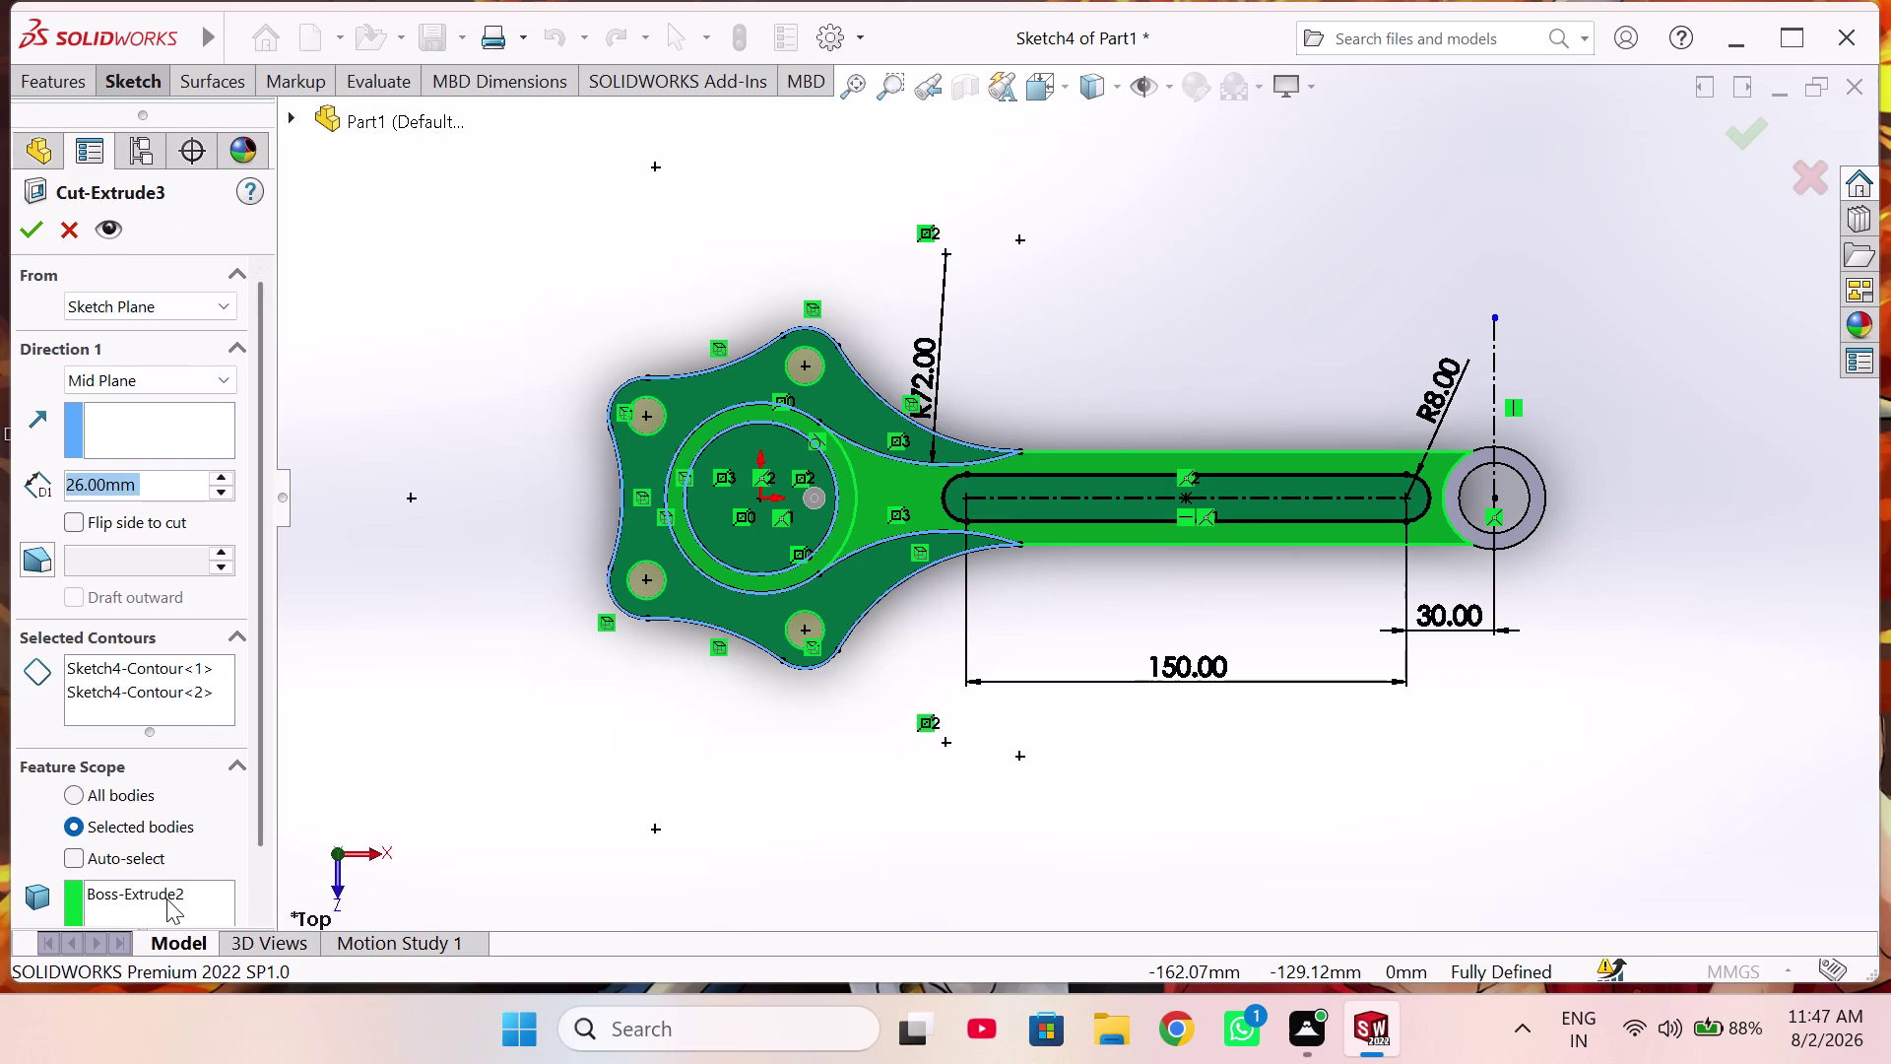
click(166, 898)
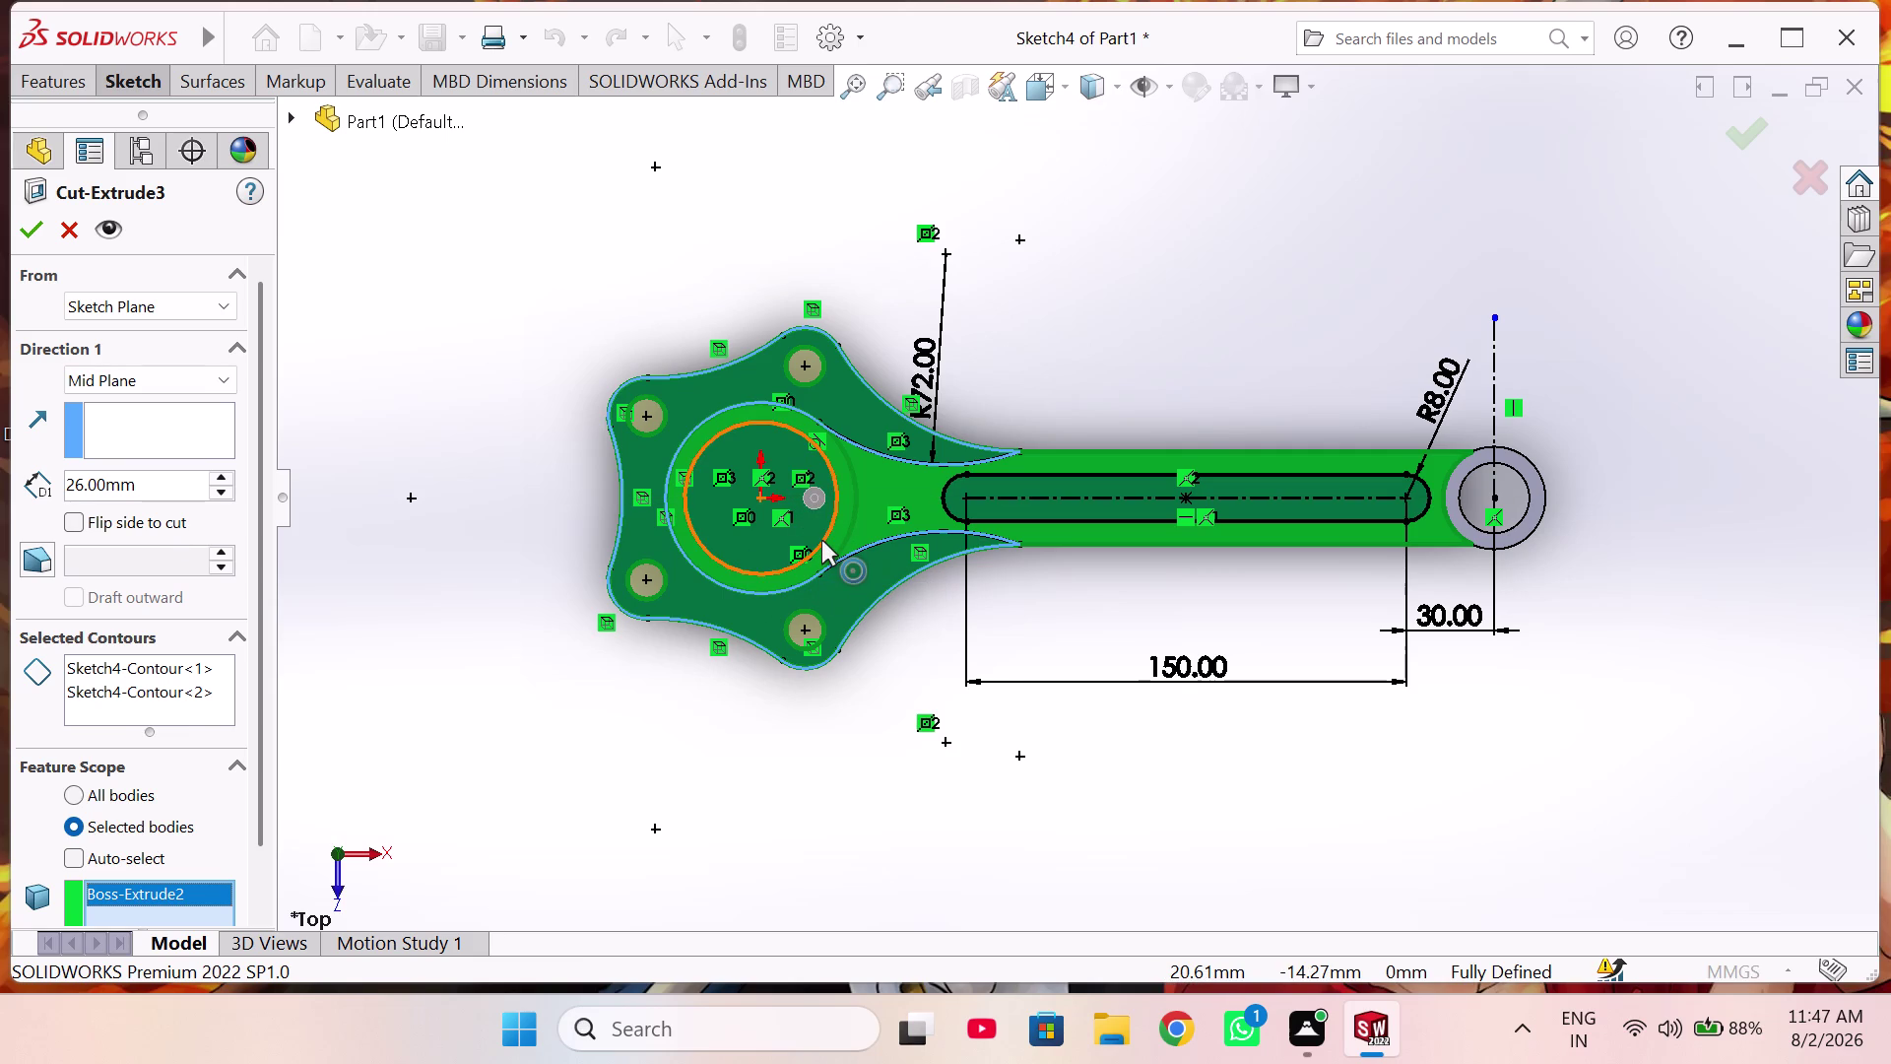
click(206, 706)
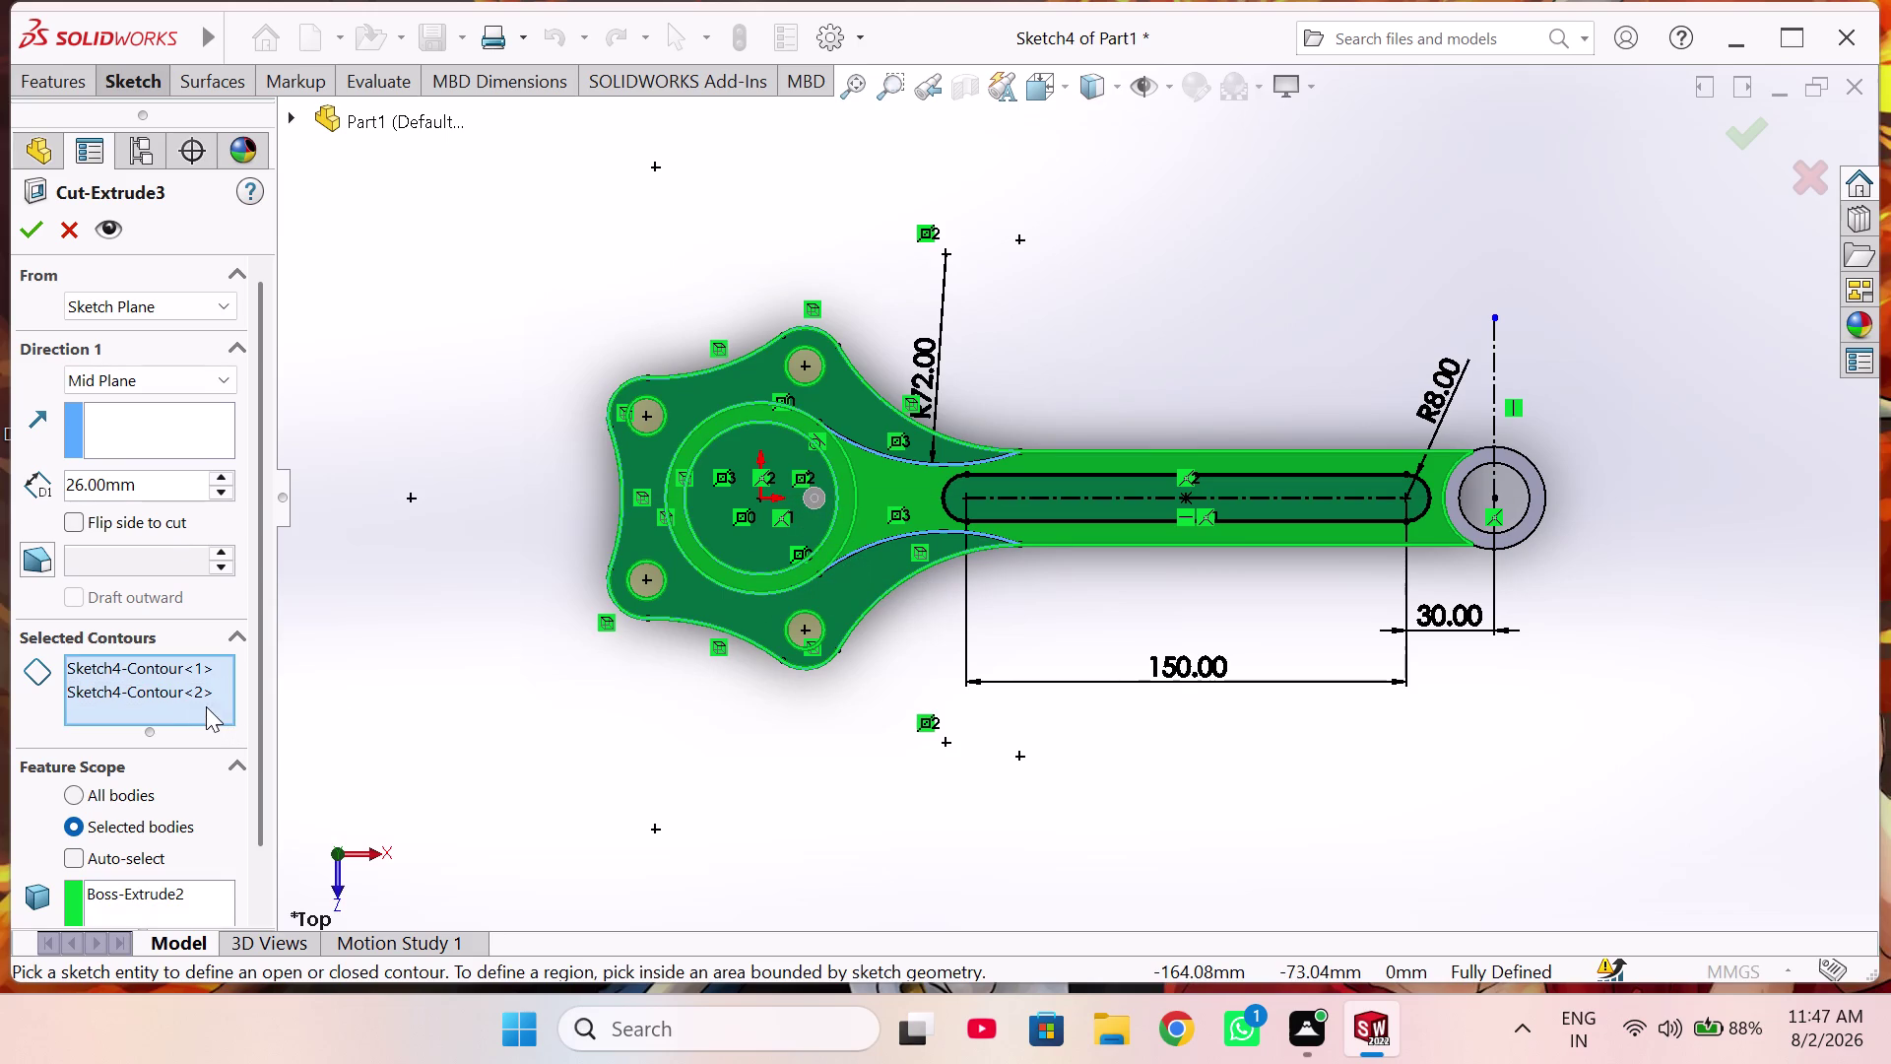
click(175, 690)
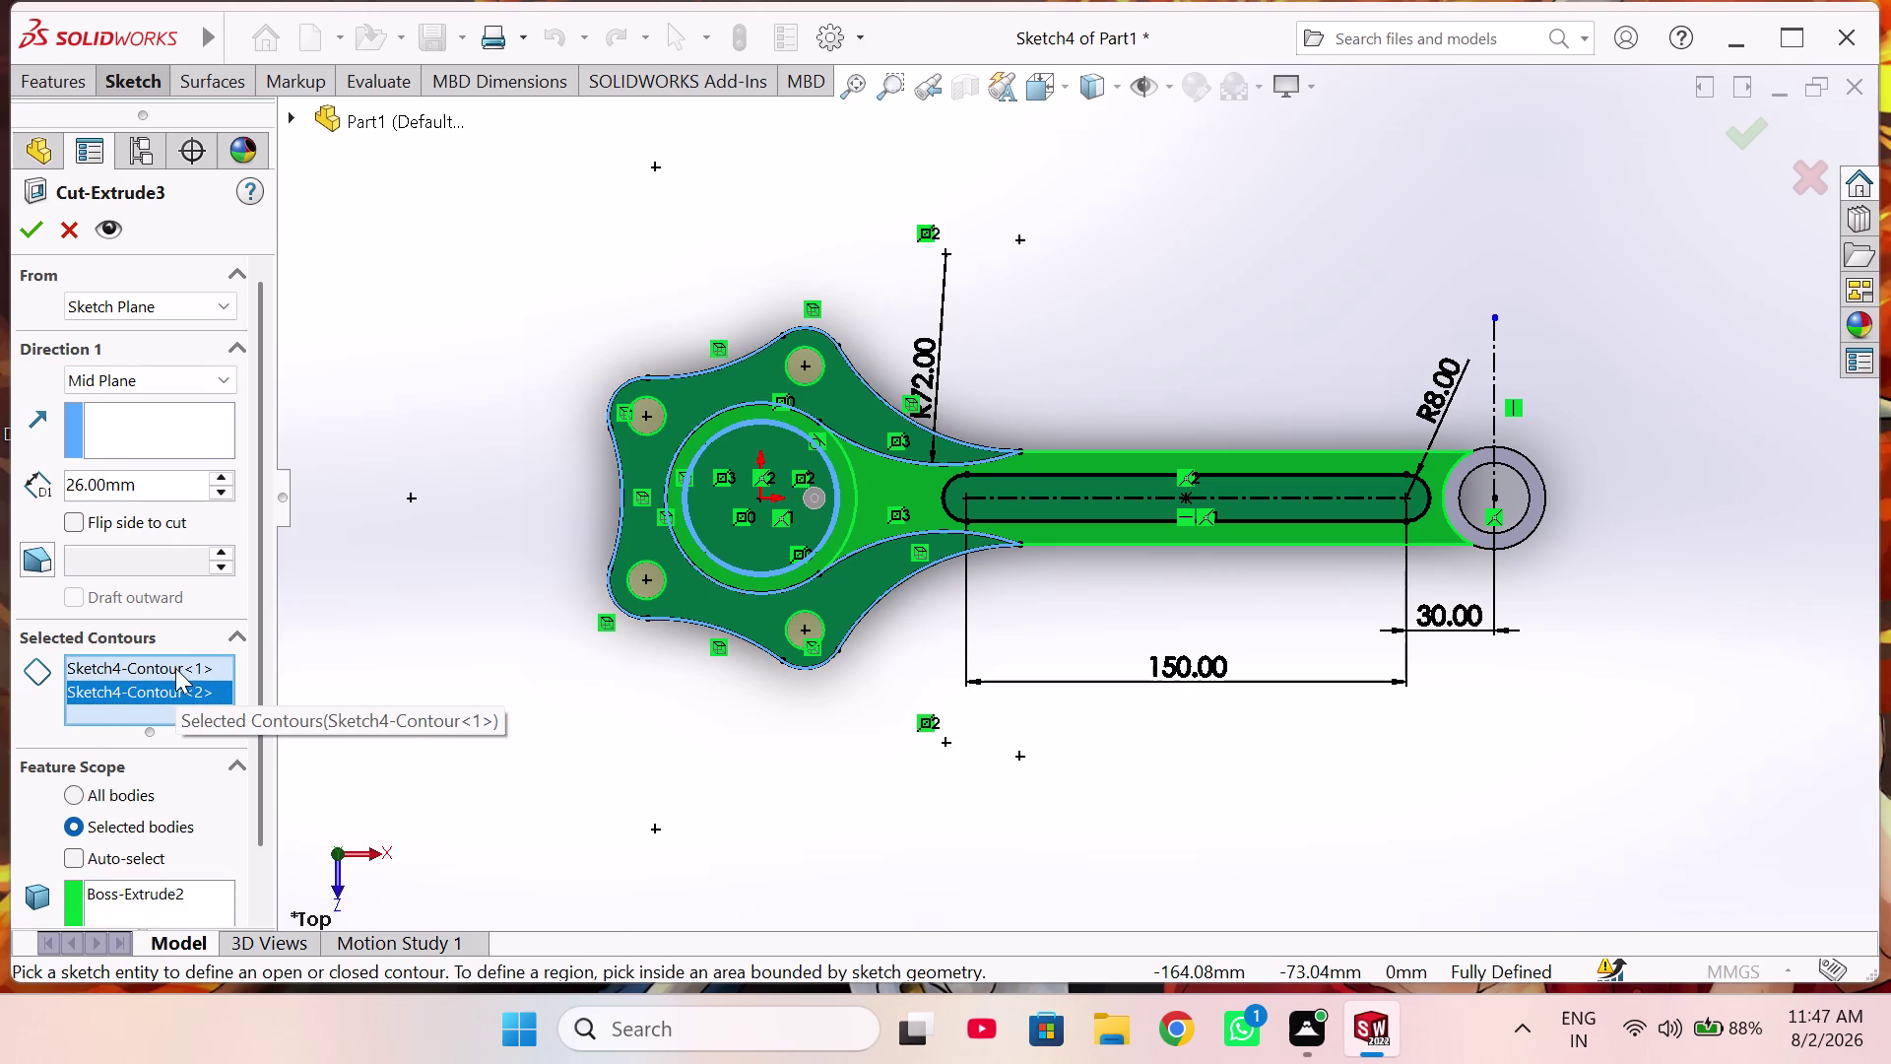
click(175, 666)
click(196, 687)
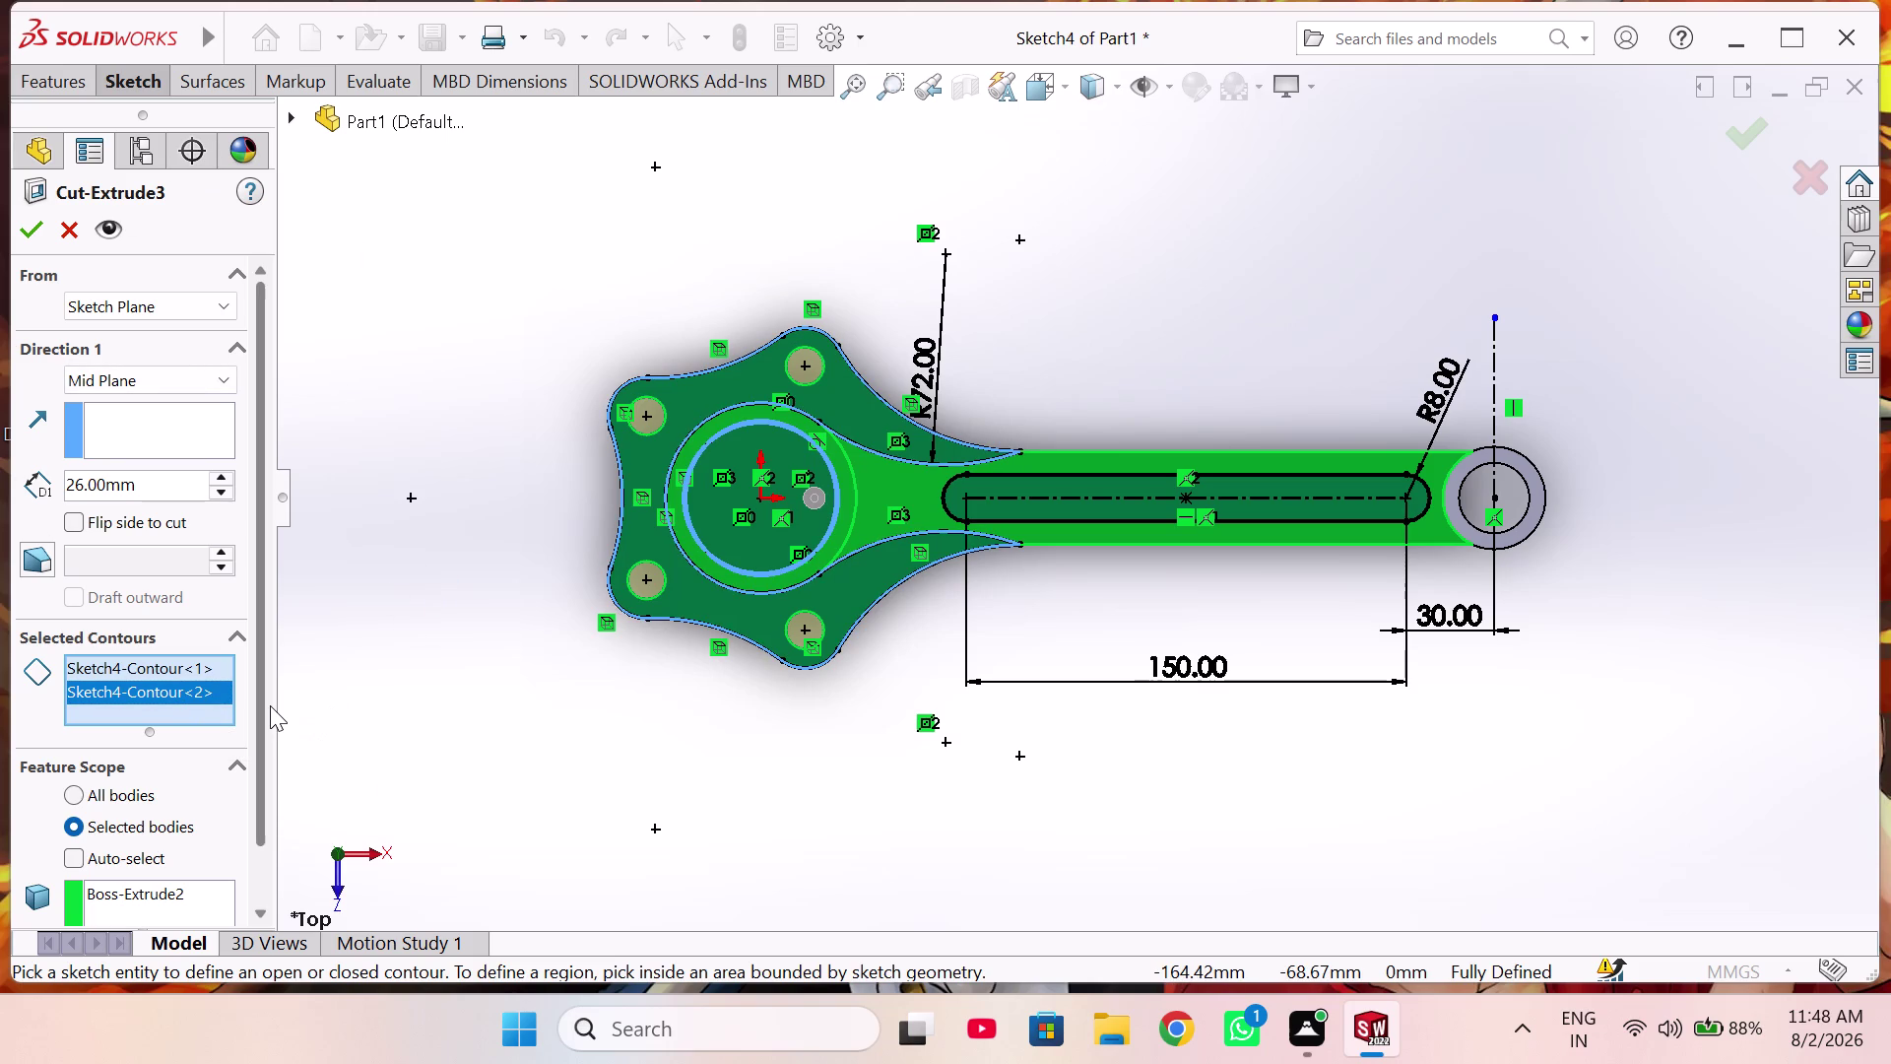
scroll(down, 3)
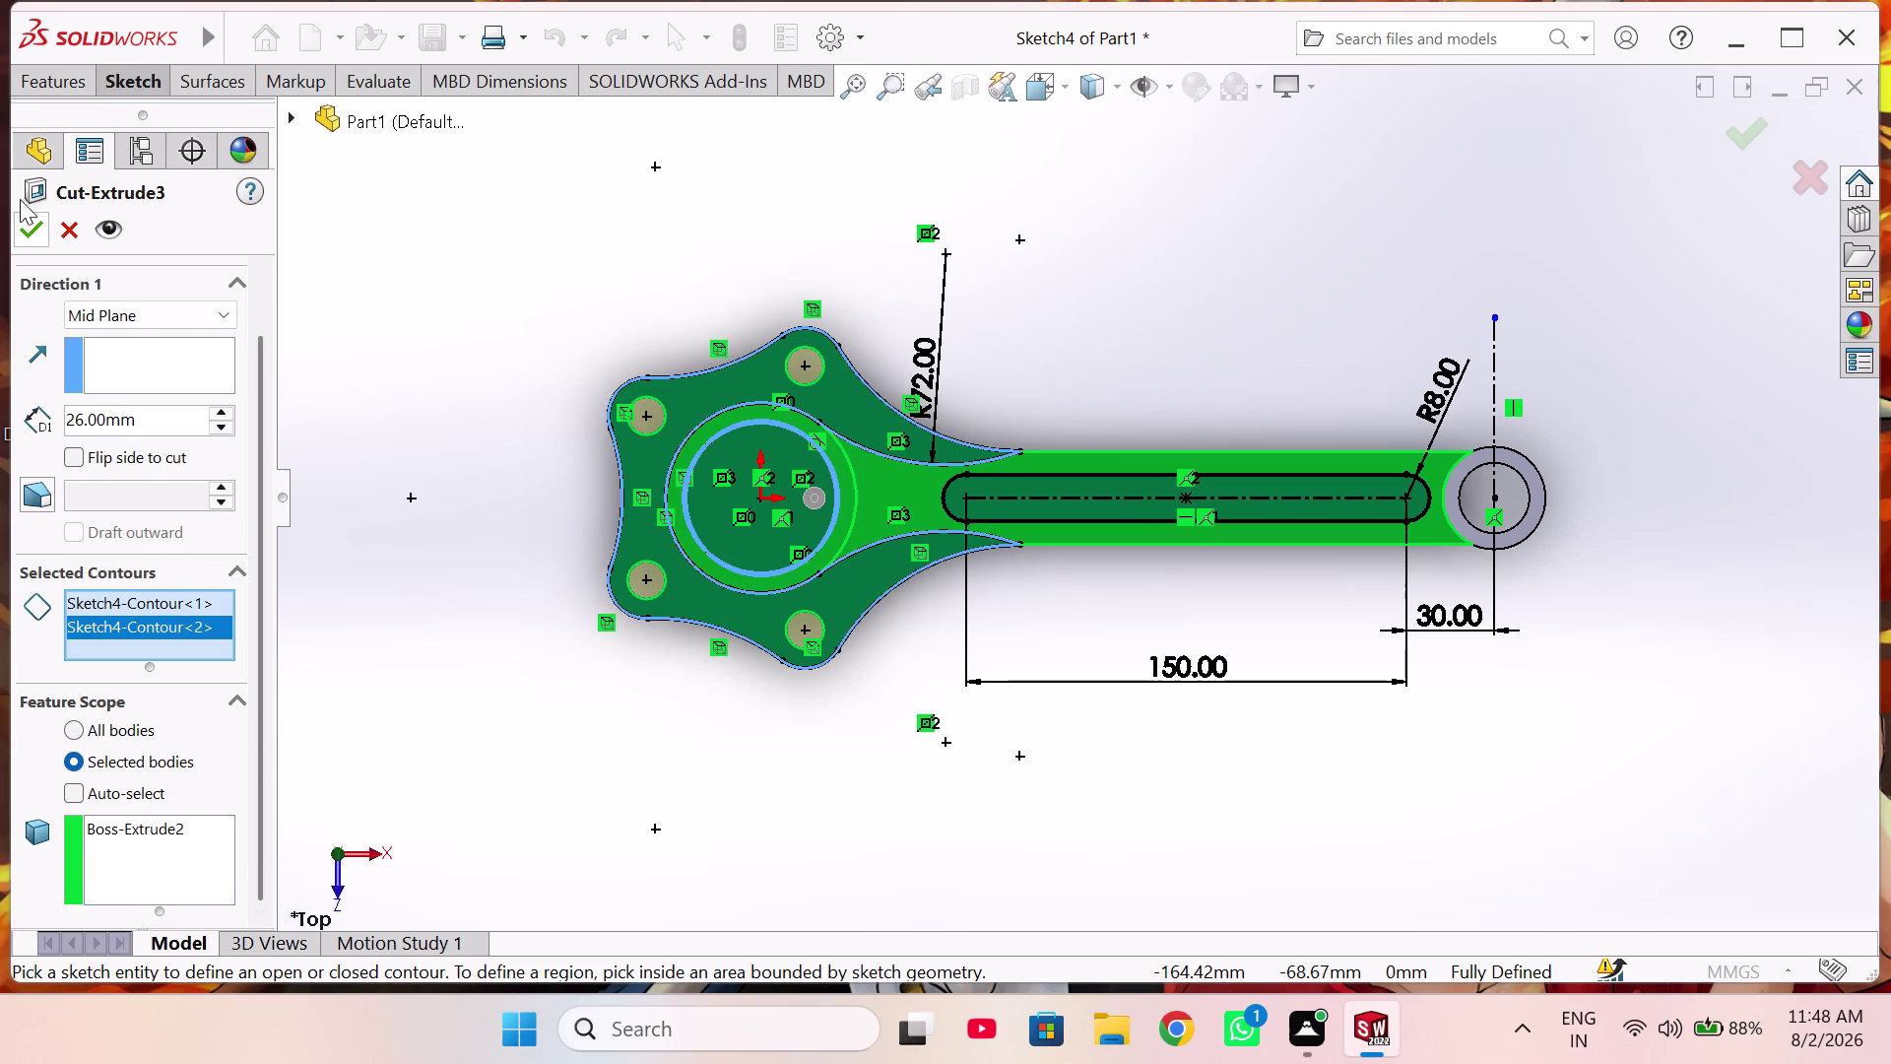
click(22, 229)
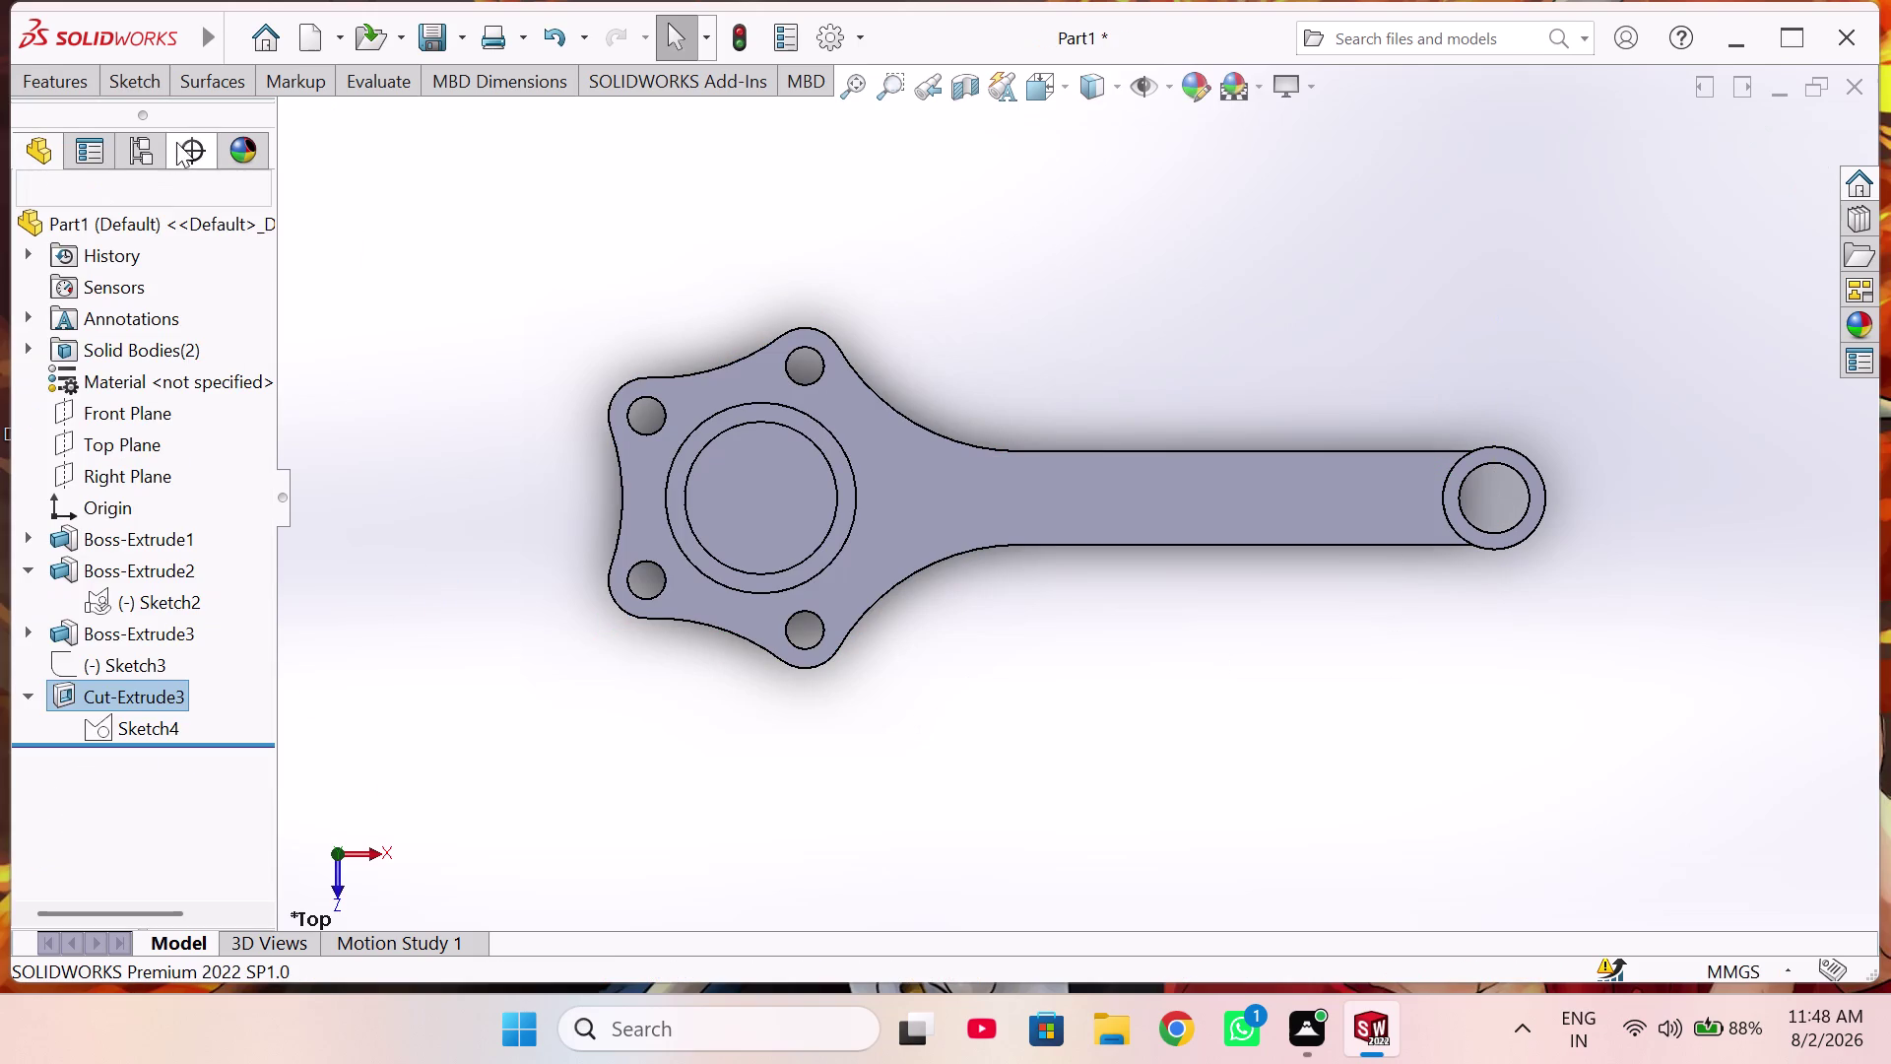
Orbit the rod to inspect the cut and the big-end bore.
click(731, 44)
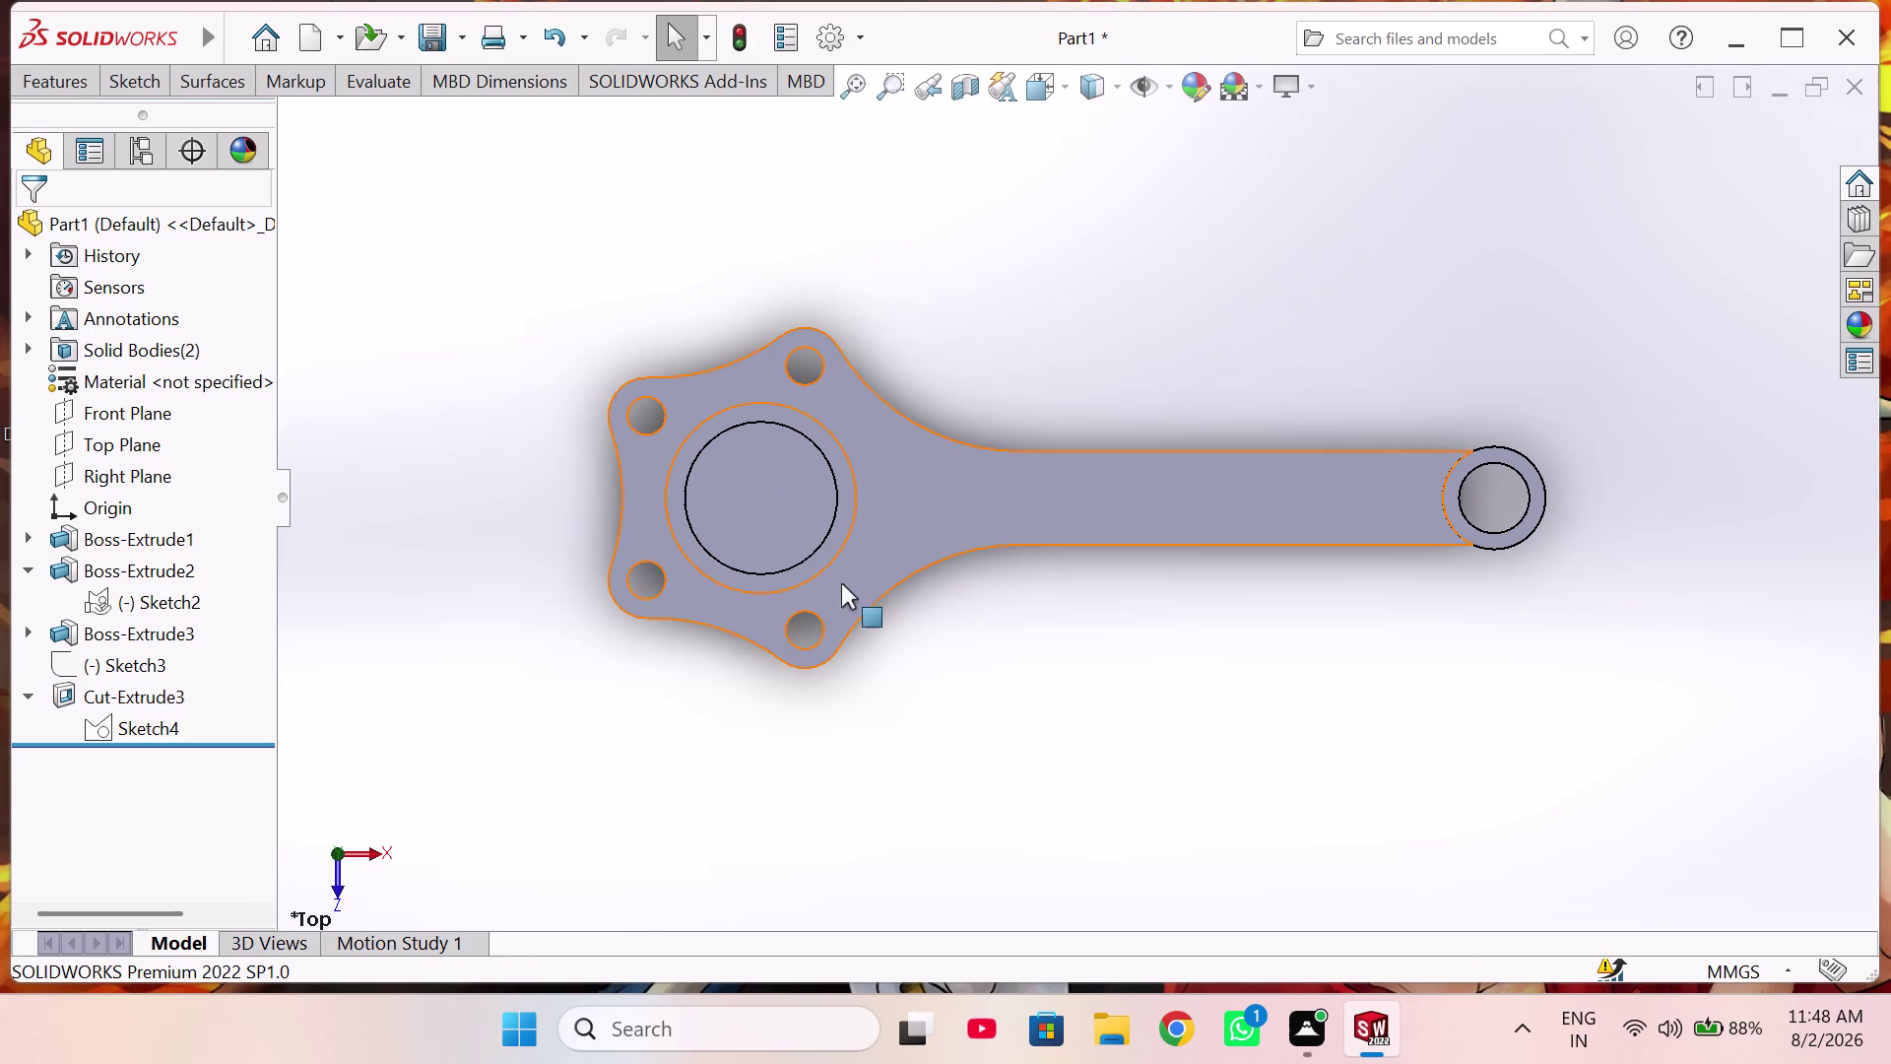
middle_drag(790, 465, 1071, 385)
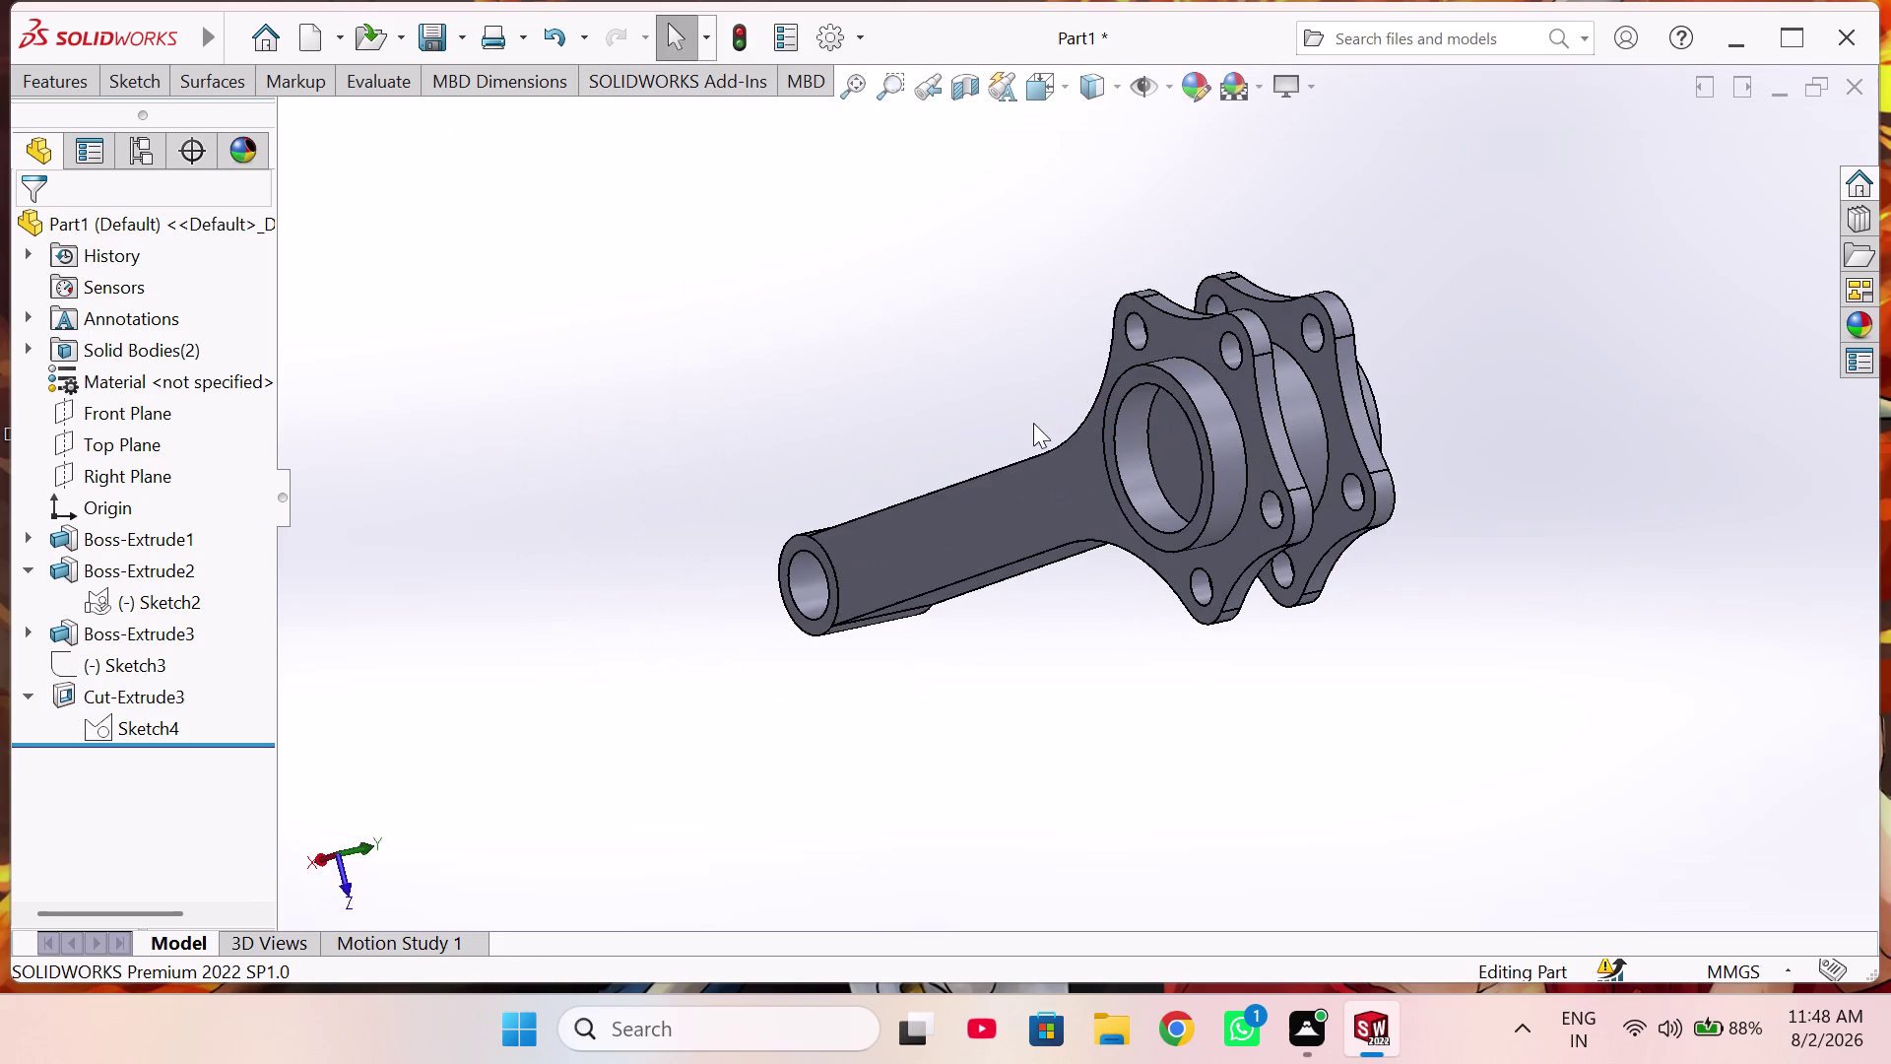
middle_drag(1002, 442, 989, 449)
middle_drag(1275, 471, 967, 582)
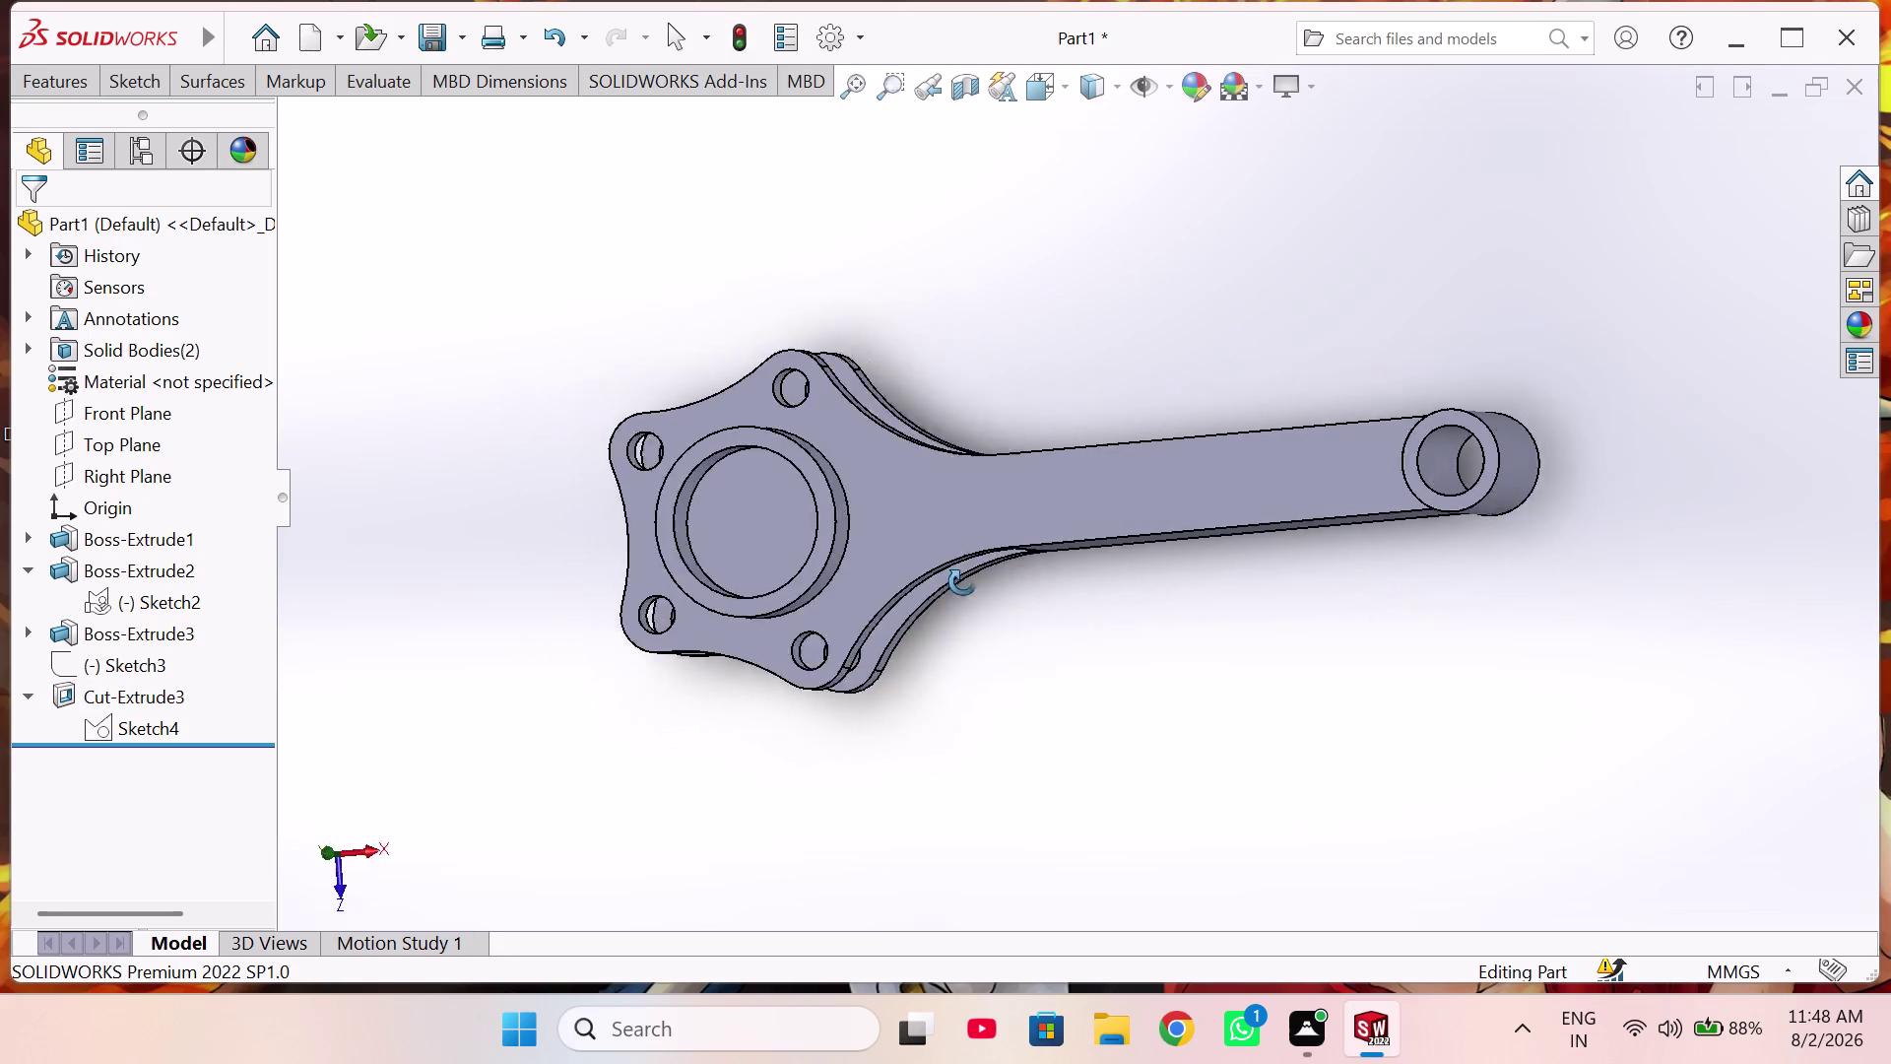
middle_drag(967, 582, 919, 595)
middle_drag(908, 475, 1066, 501)
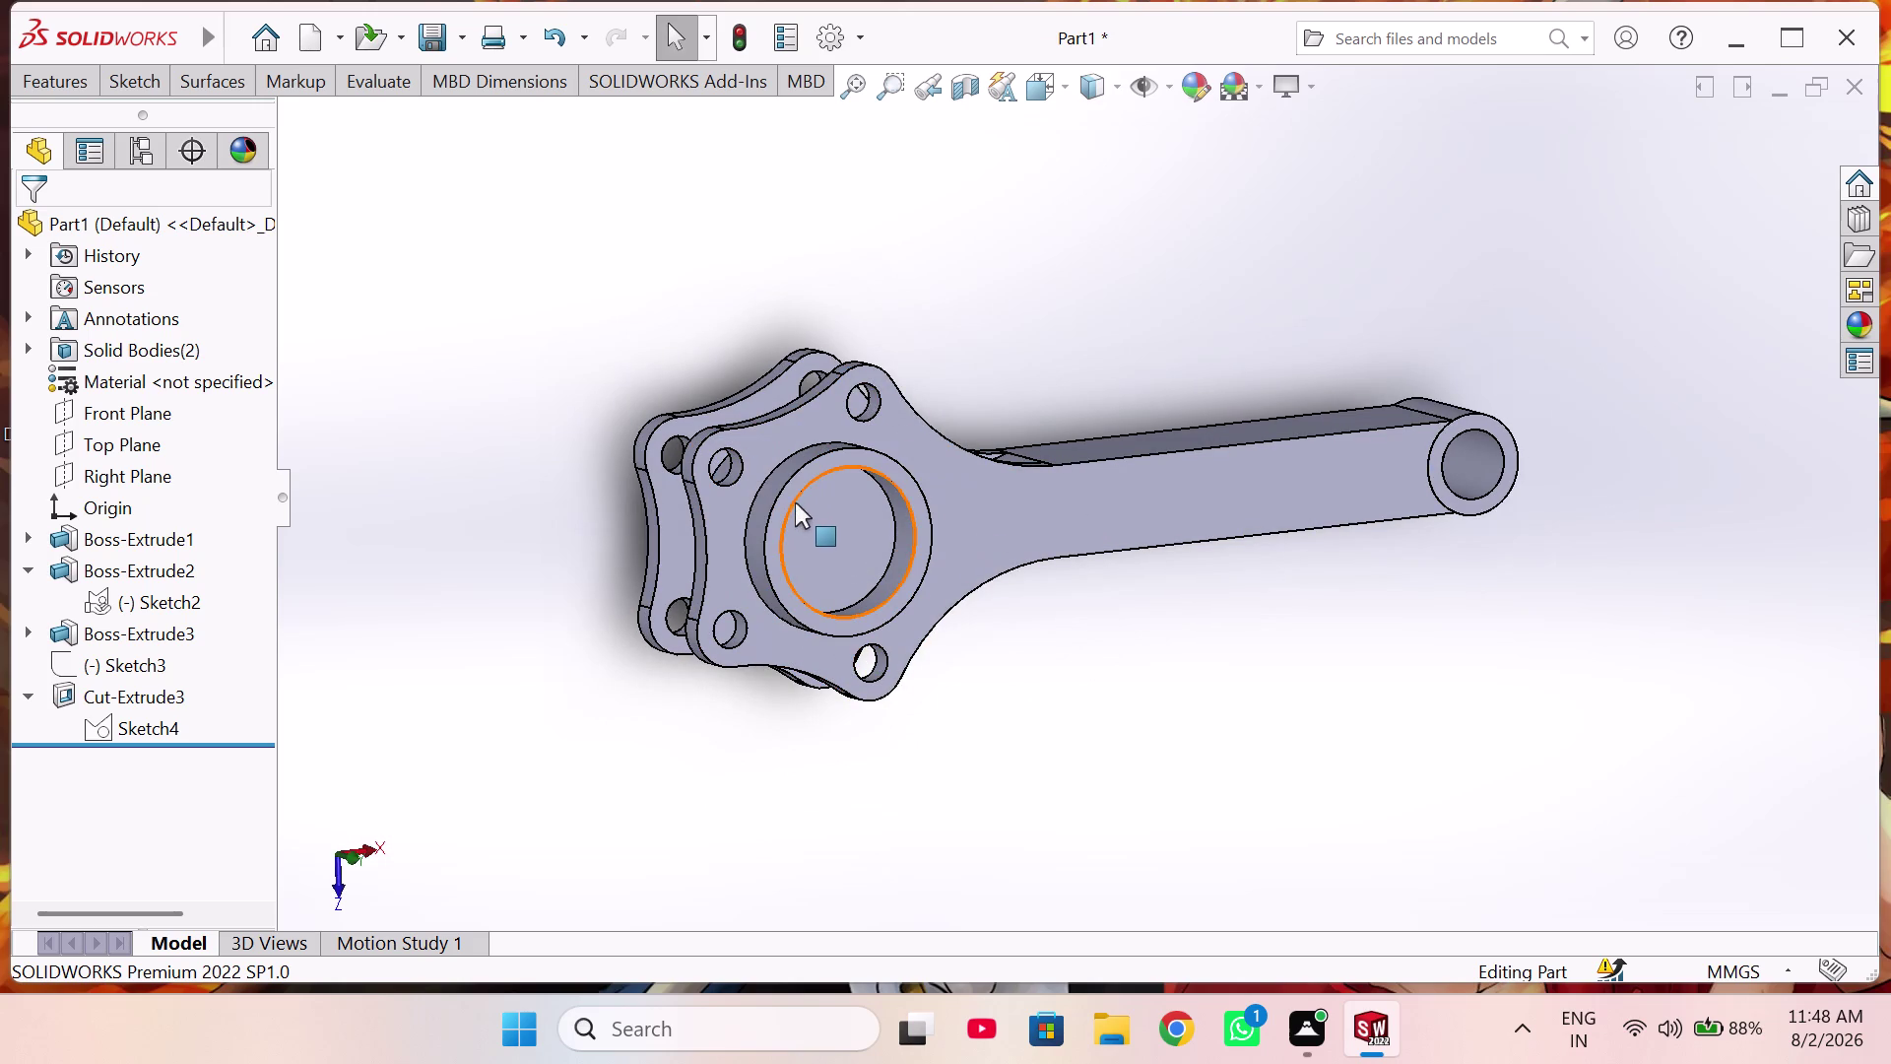
middle_drag(807, 530, 785, 527)
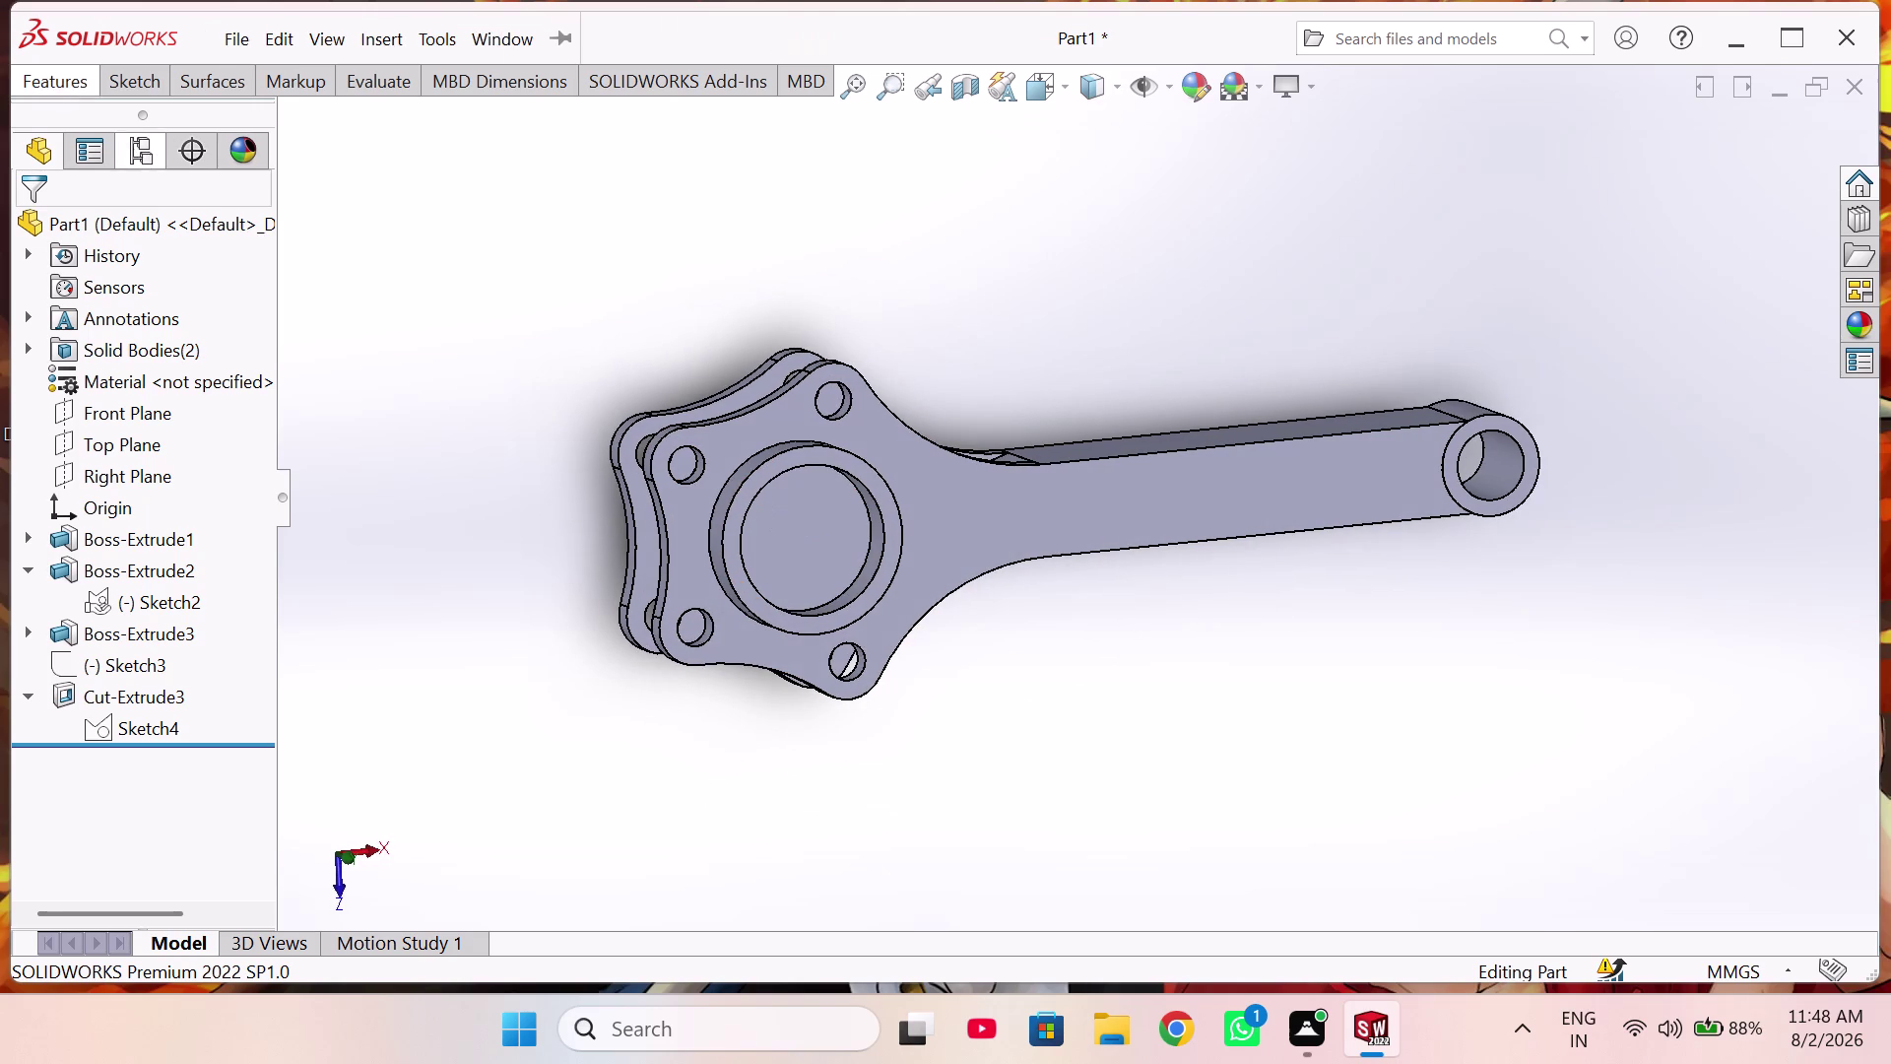
Adjust the view toward a near-top view of the big end.
click(147, 84)
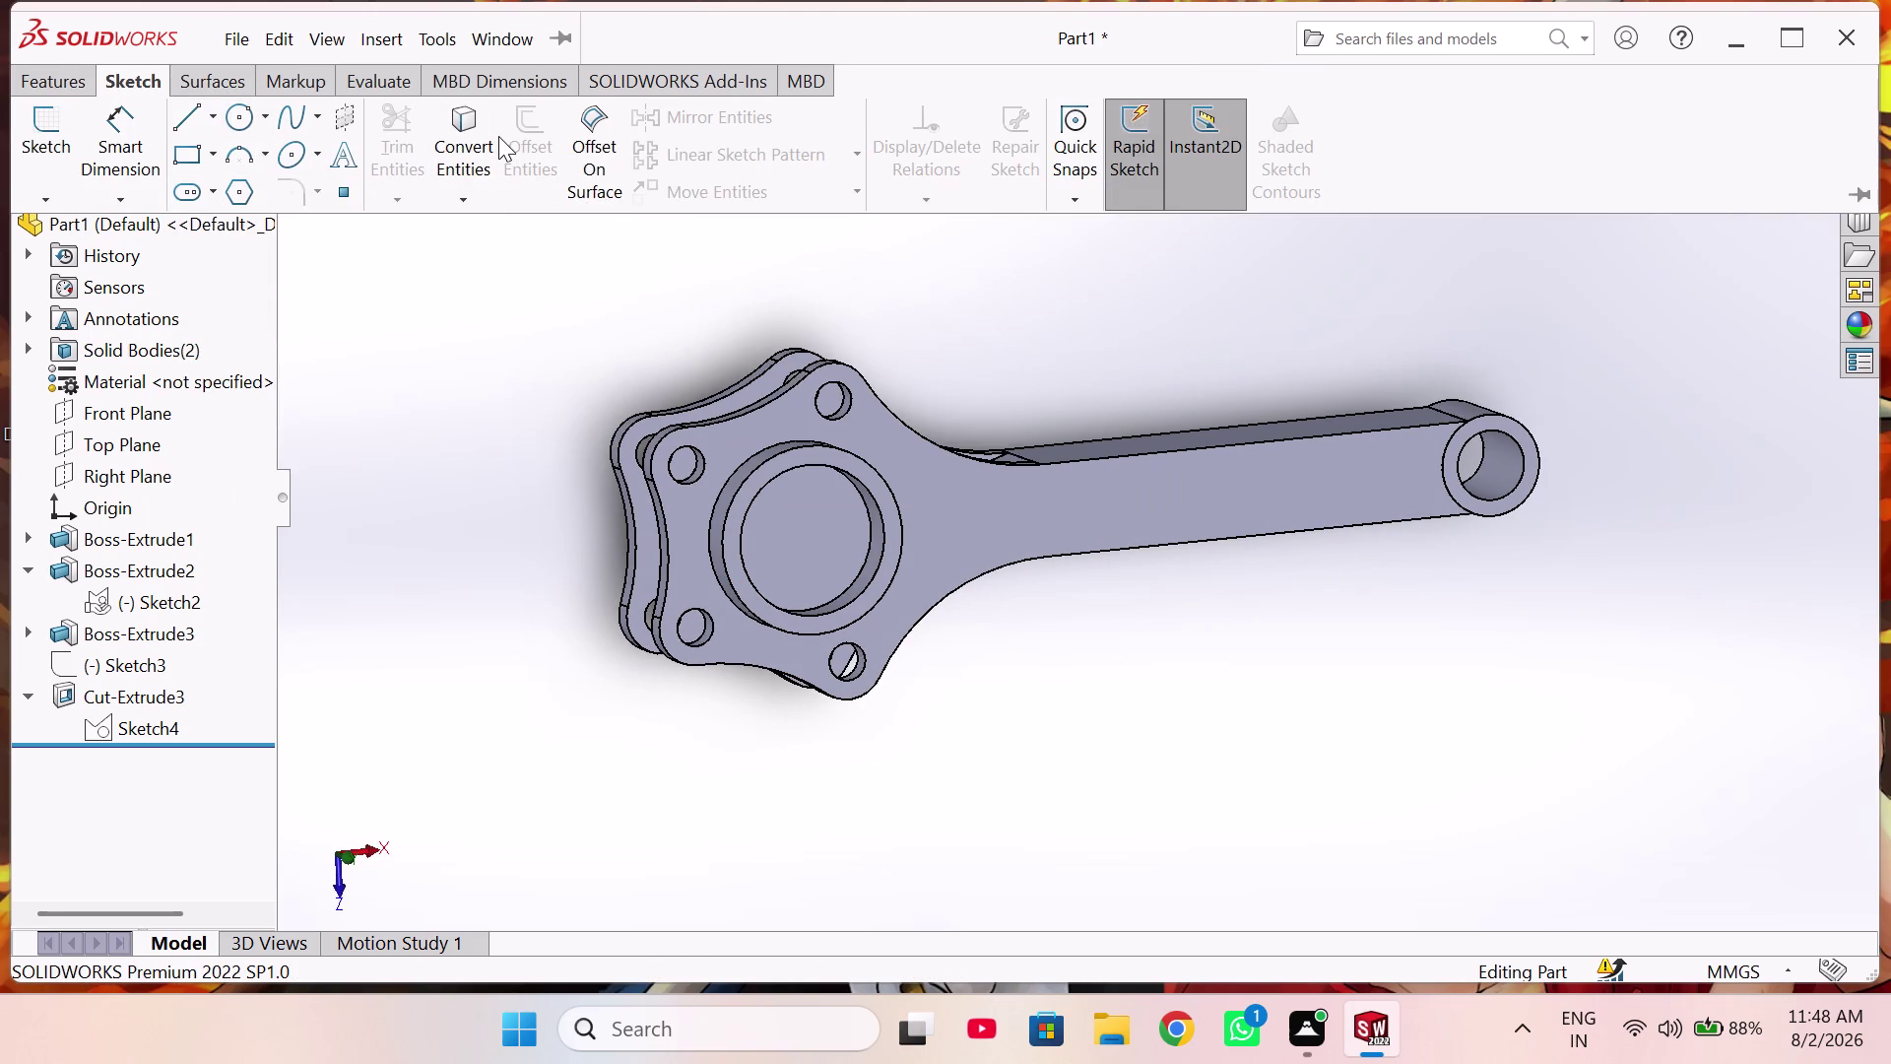
click(474, 154)
middle_drag(759, 527, 757, 519)
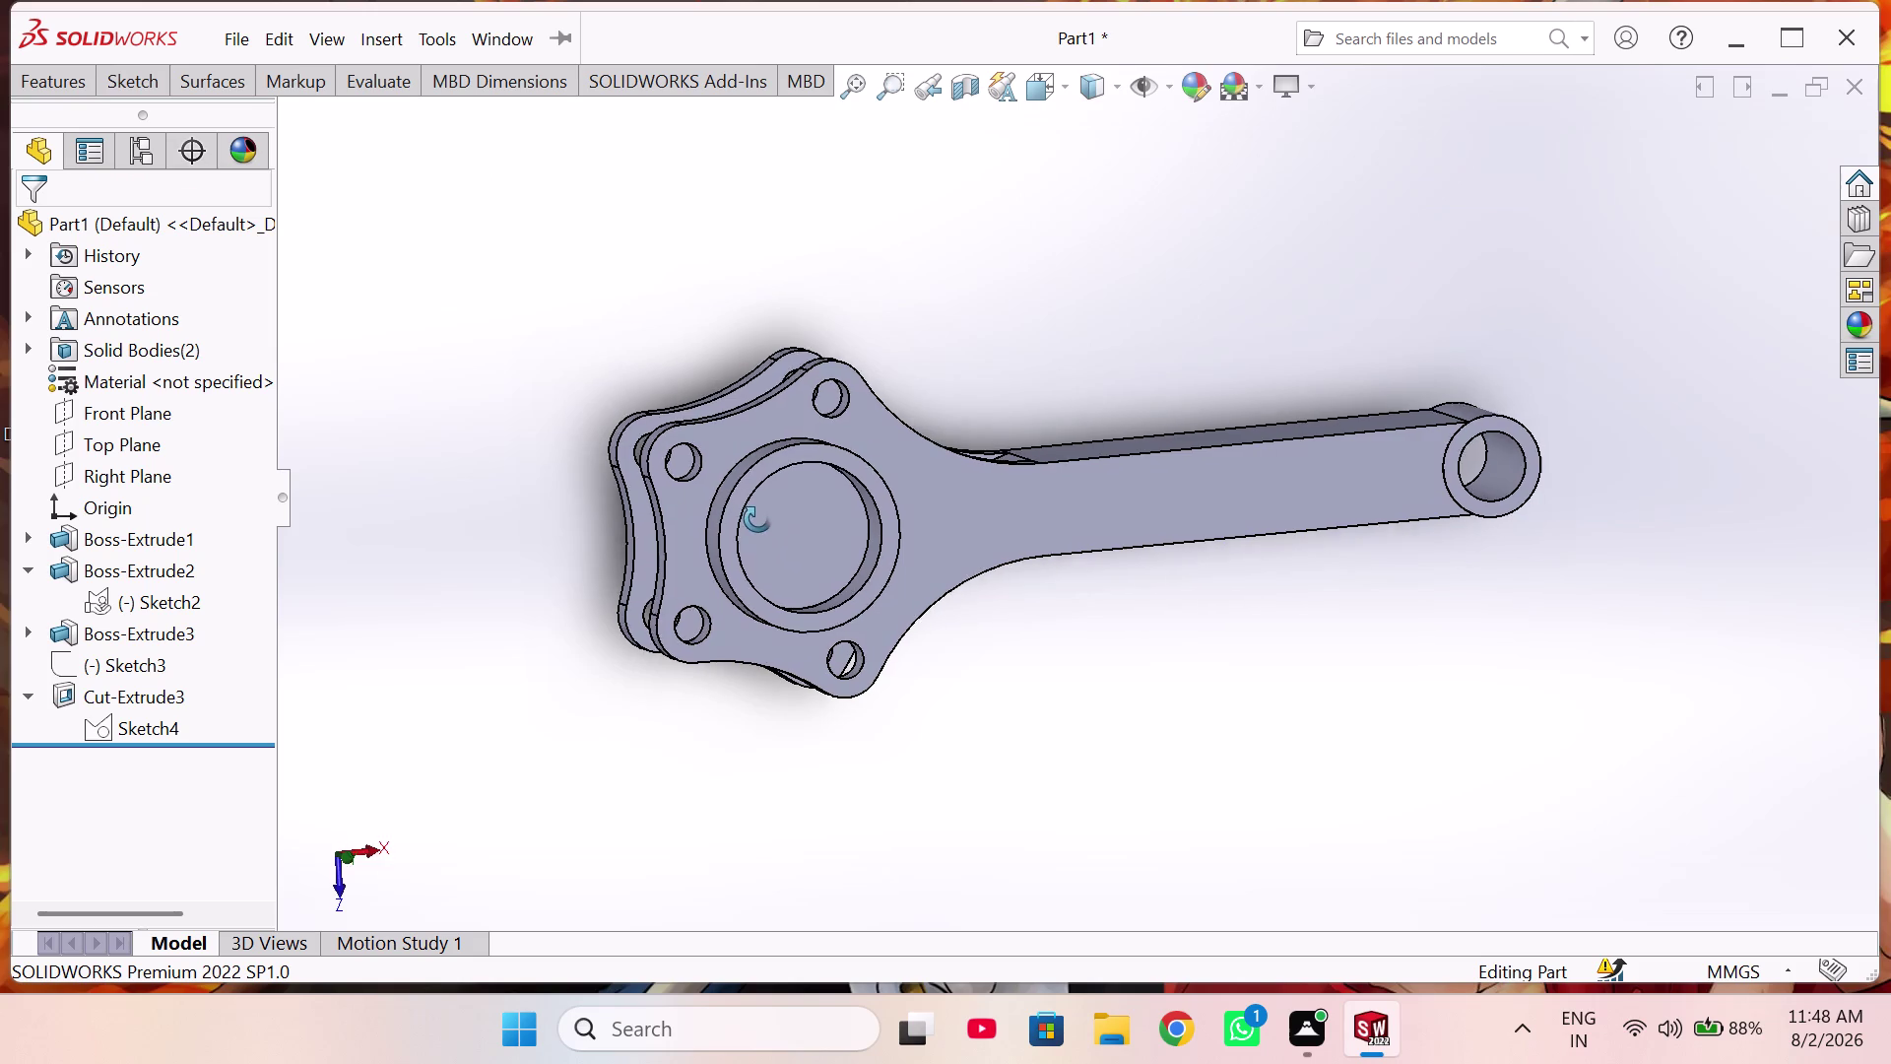
middle_drag(758, 519, 746, 481)
middle_drag(802, 456, 802, 457)
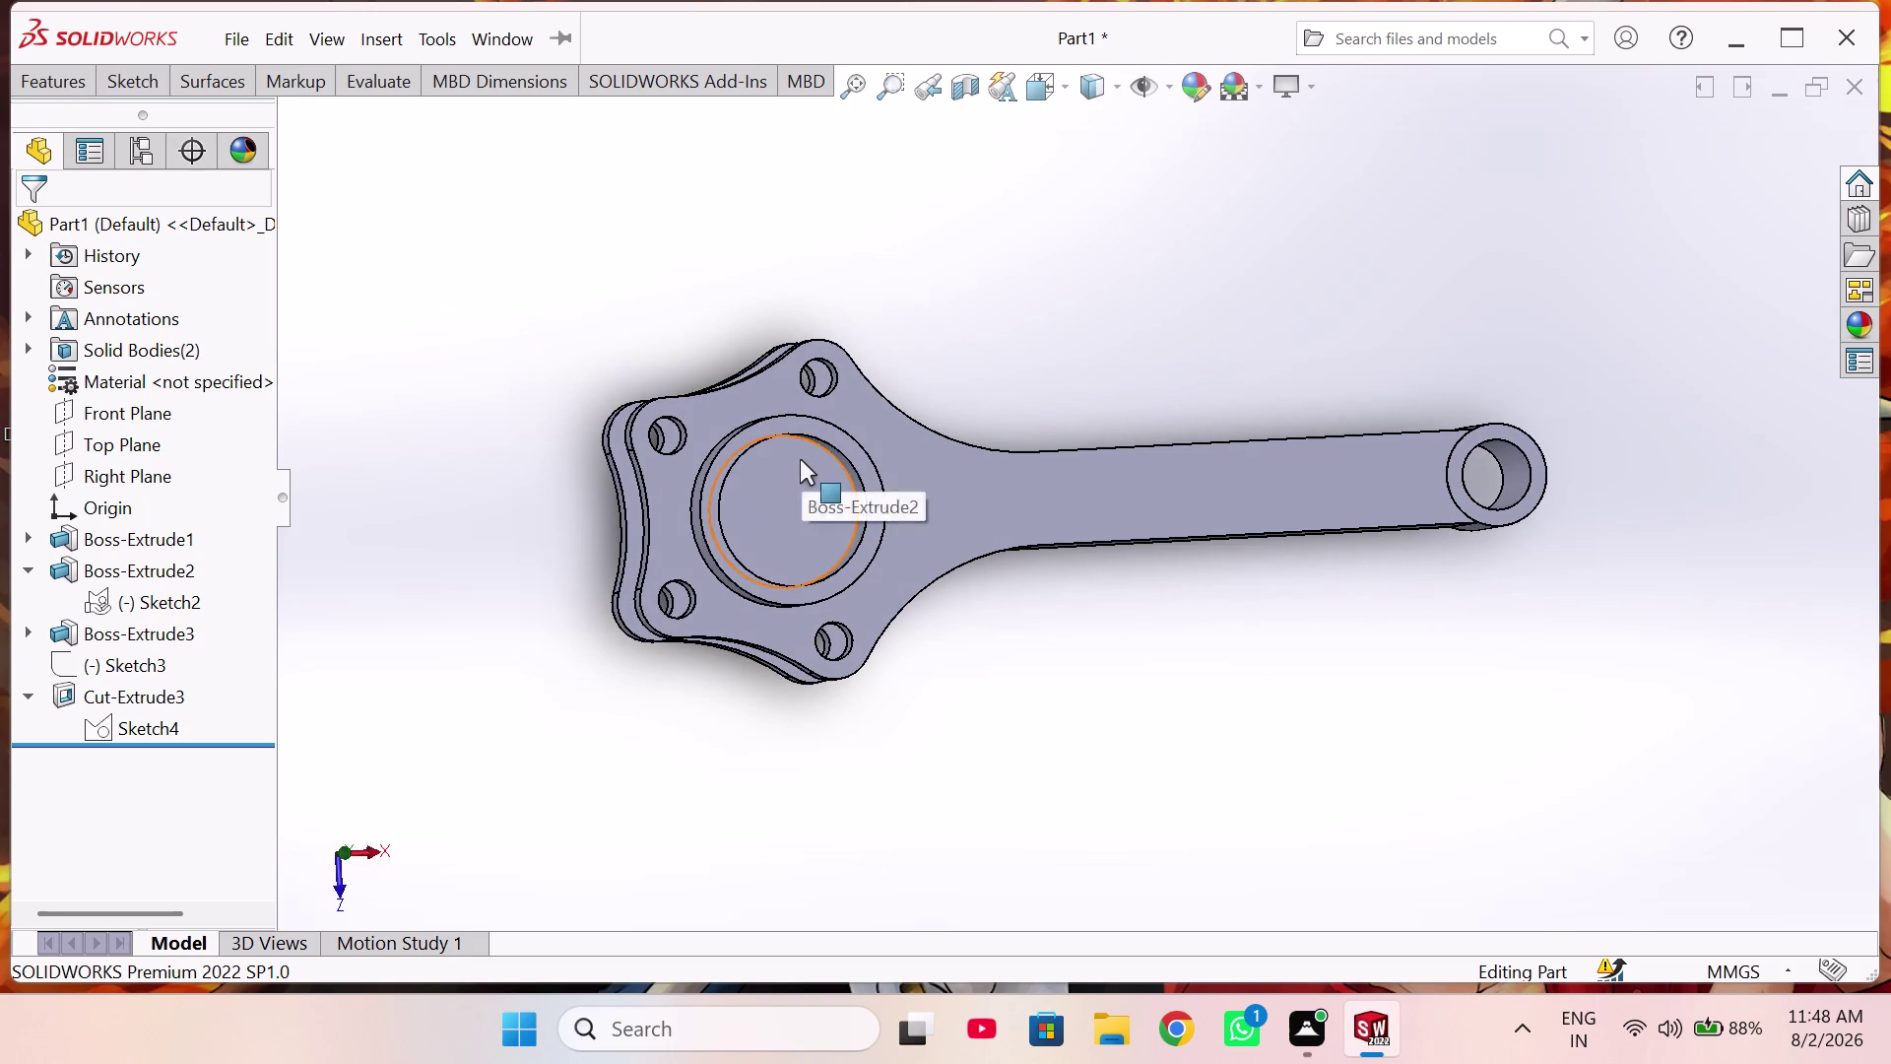
middle_drag(802, 457, 787, 461)
scroll(down, 3)
middle_drag(779, 509, 779, 434)
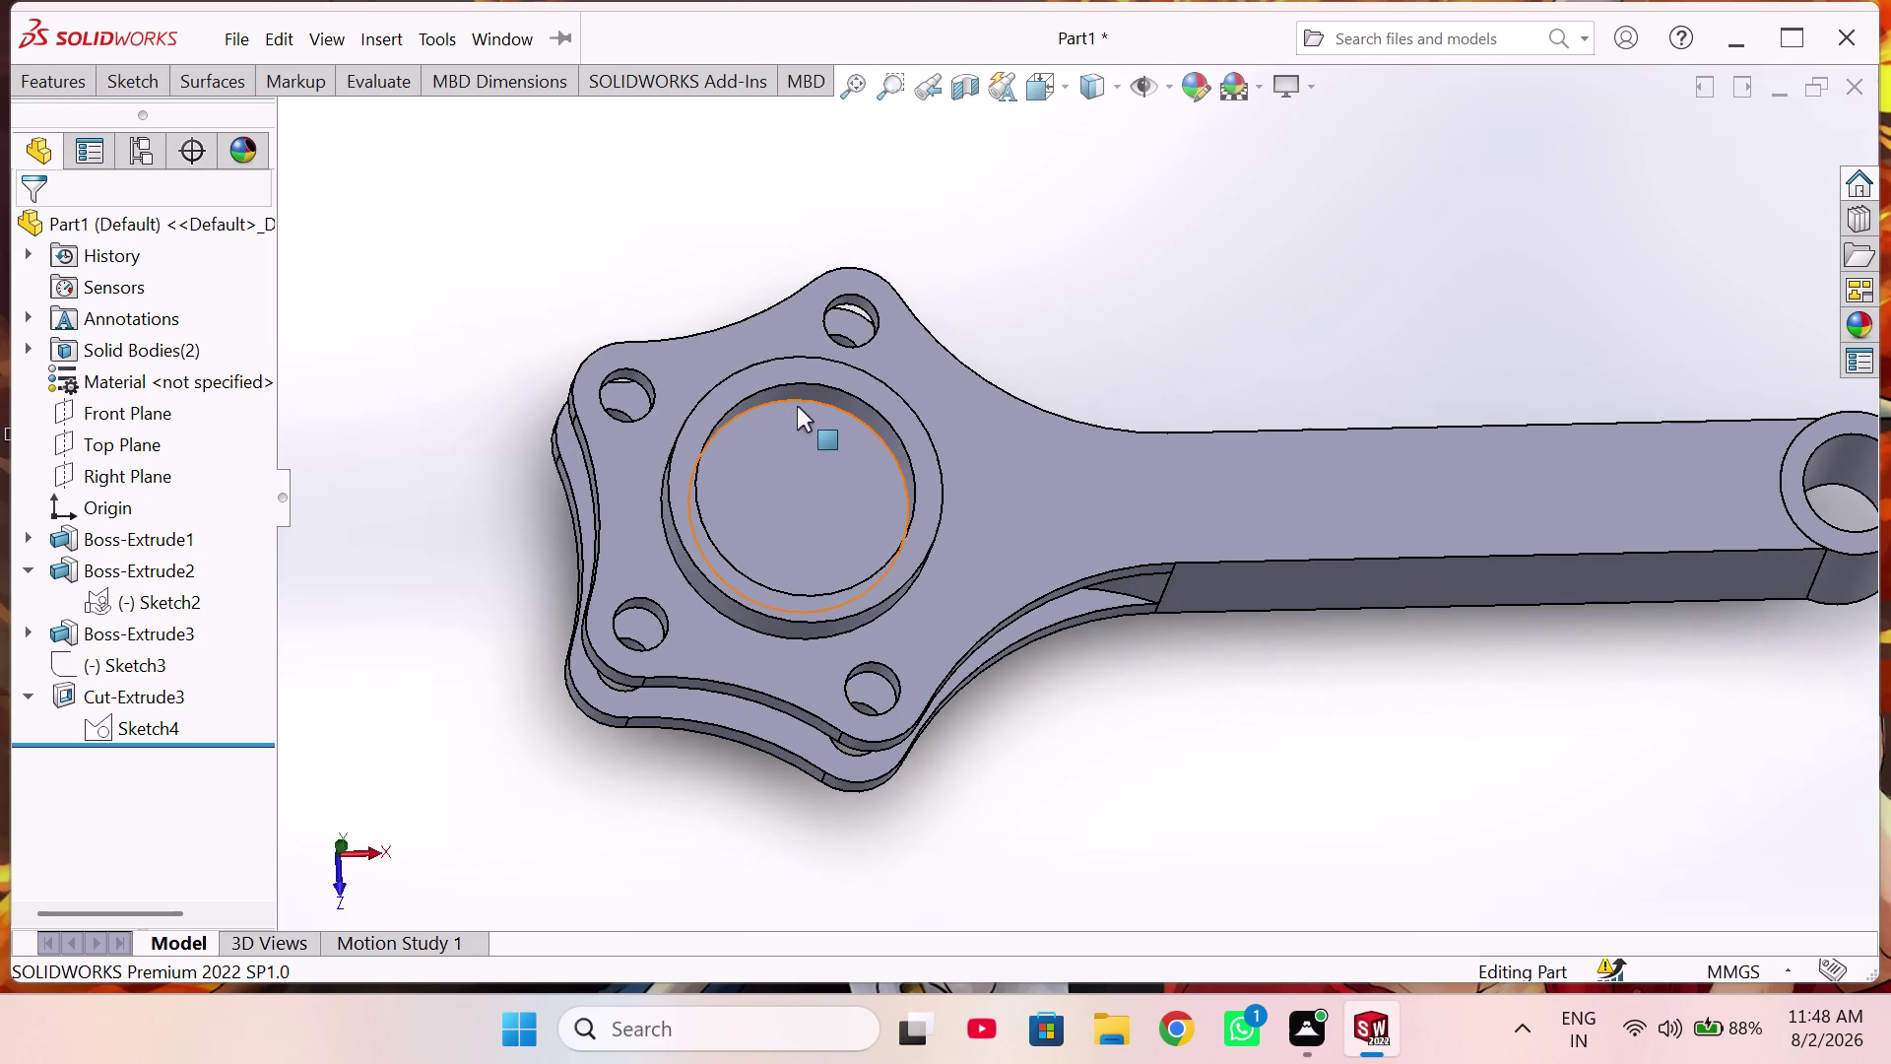
Open and close the File menu, then select Top Plane in the tree.
click(813, 403)
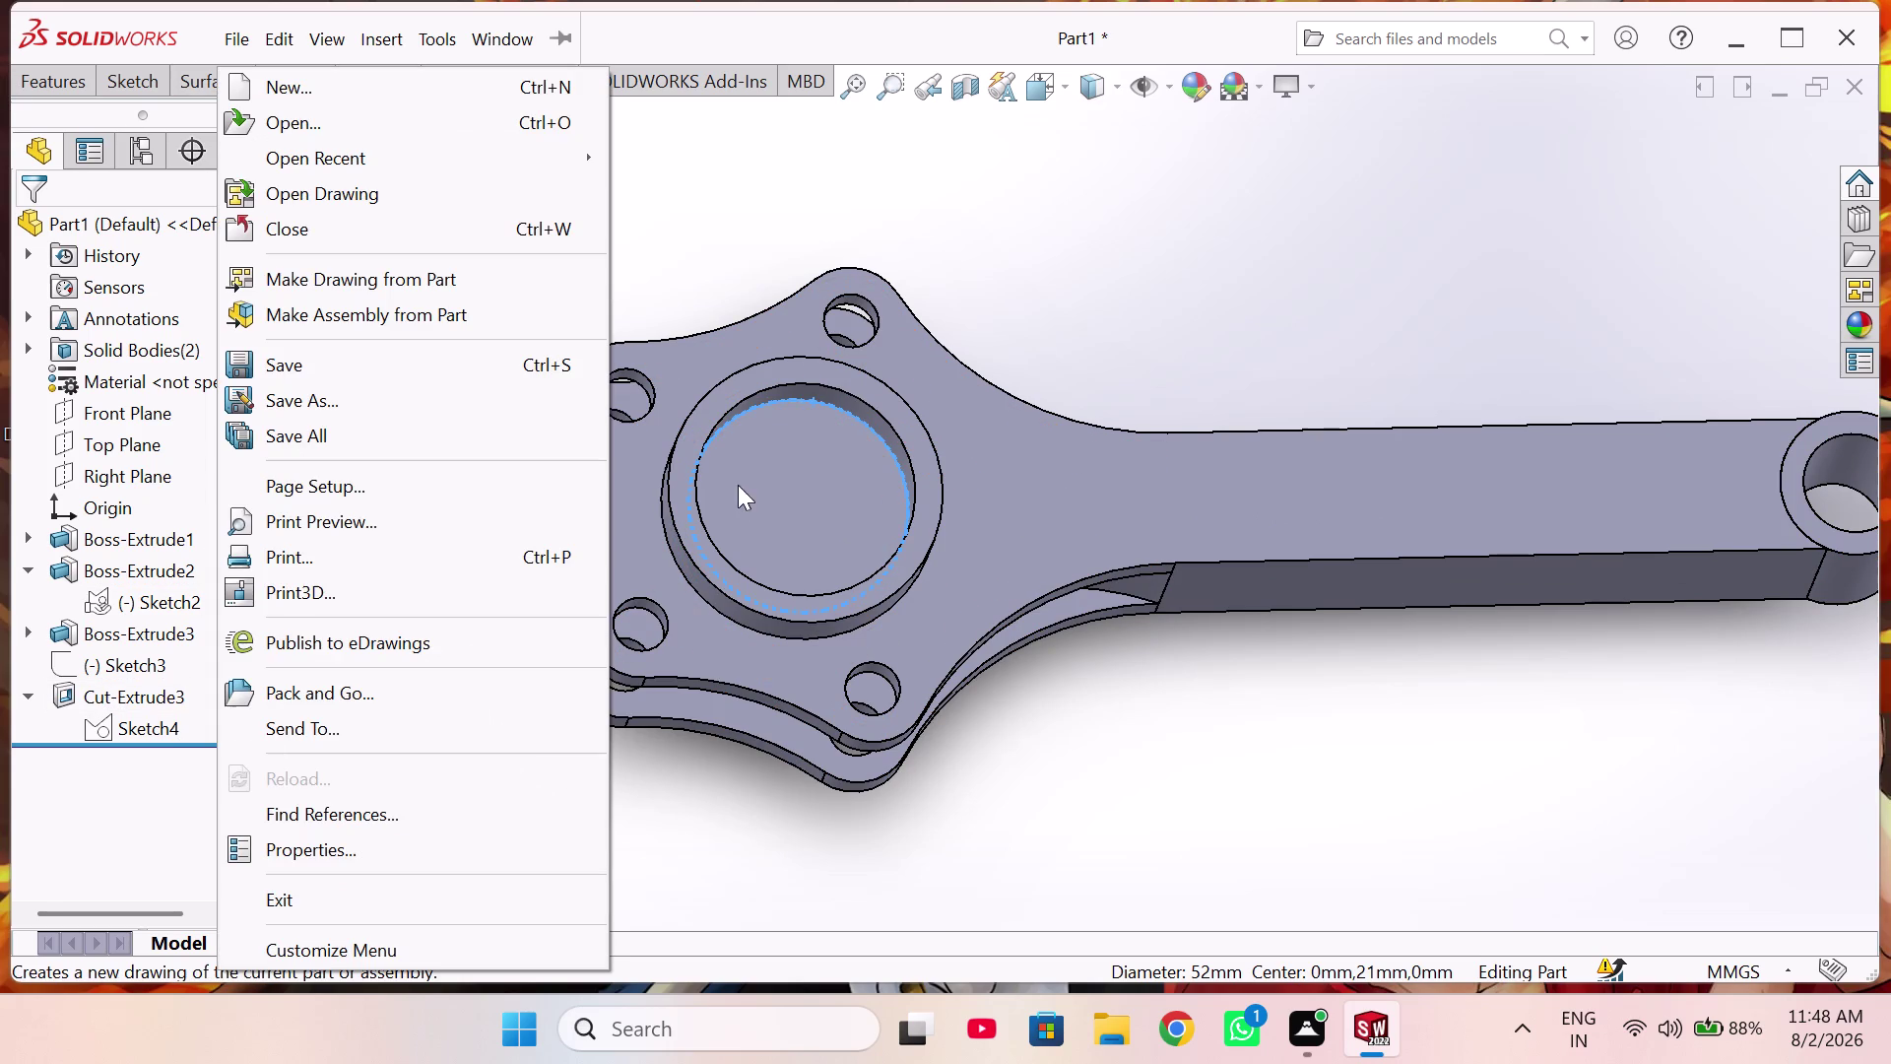
drag(977, 222, 955, 211)
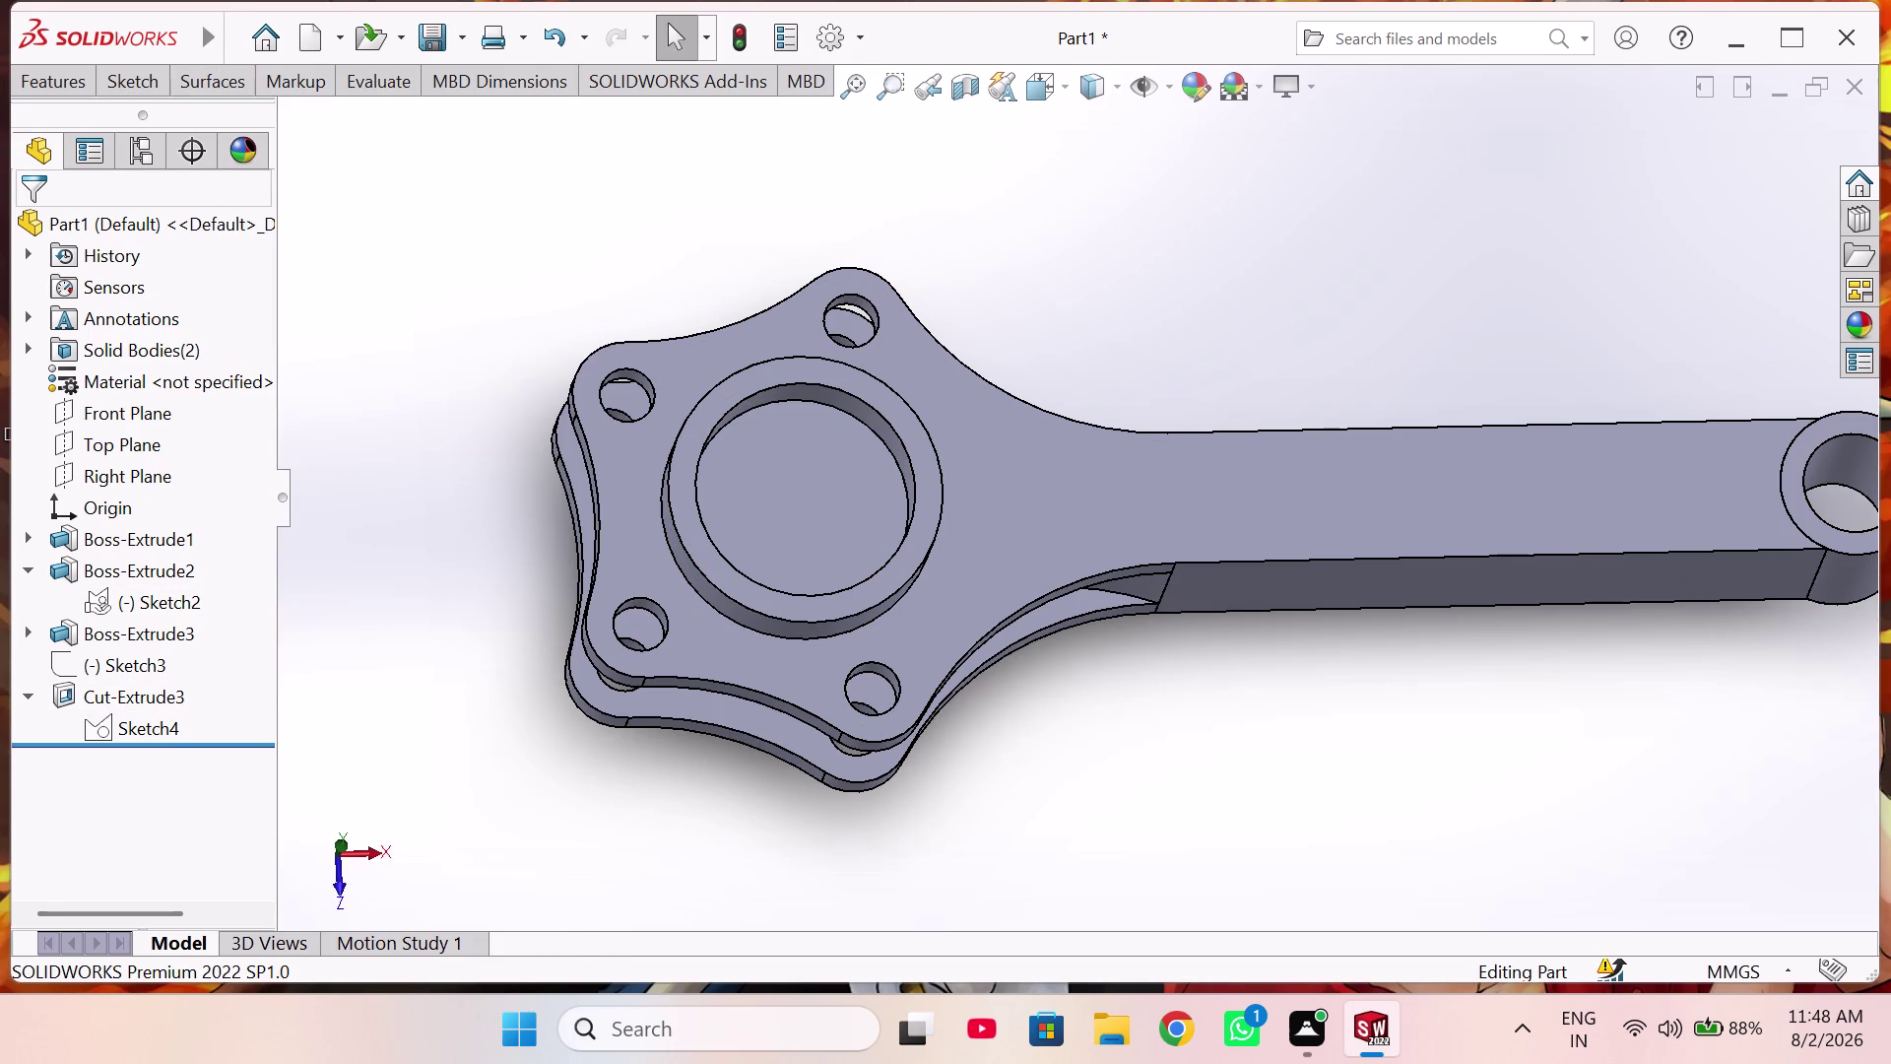
click(146, 82)
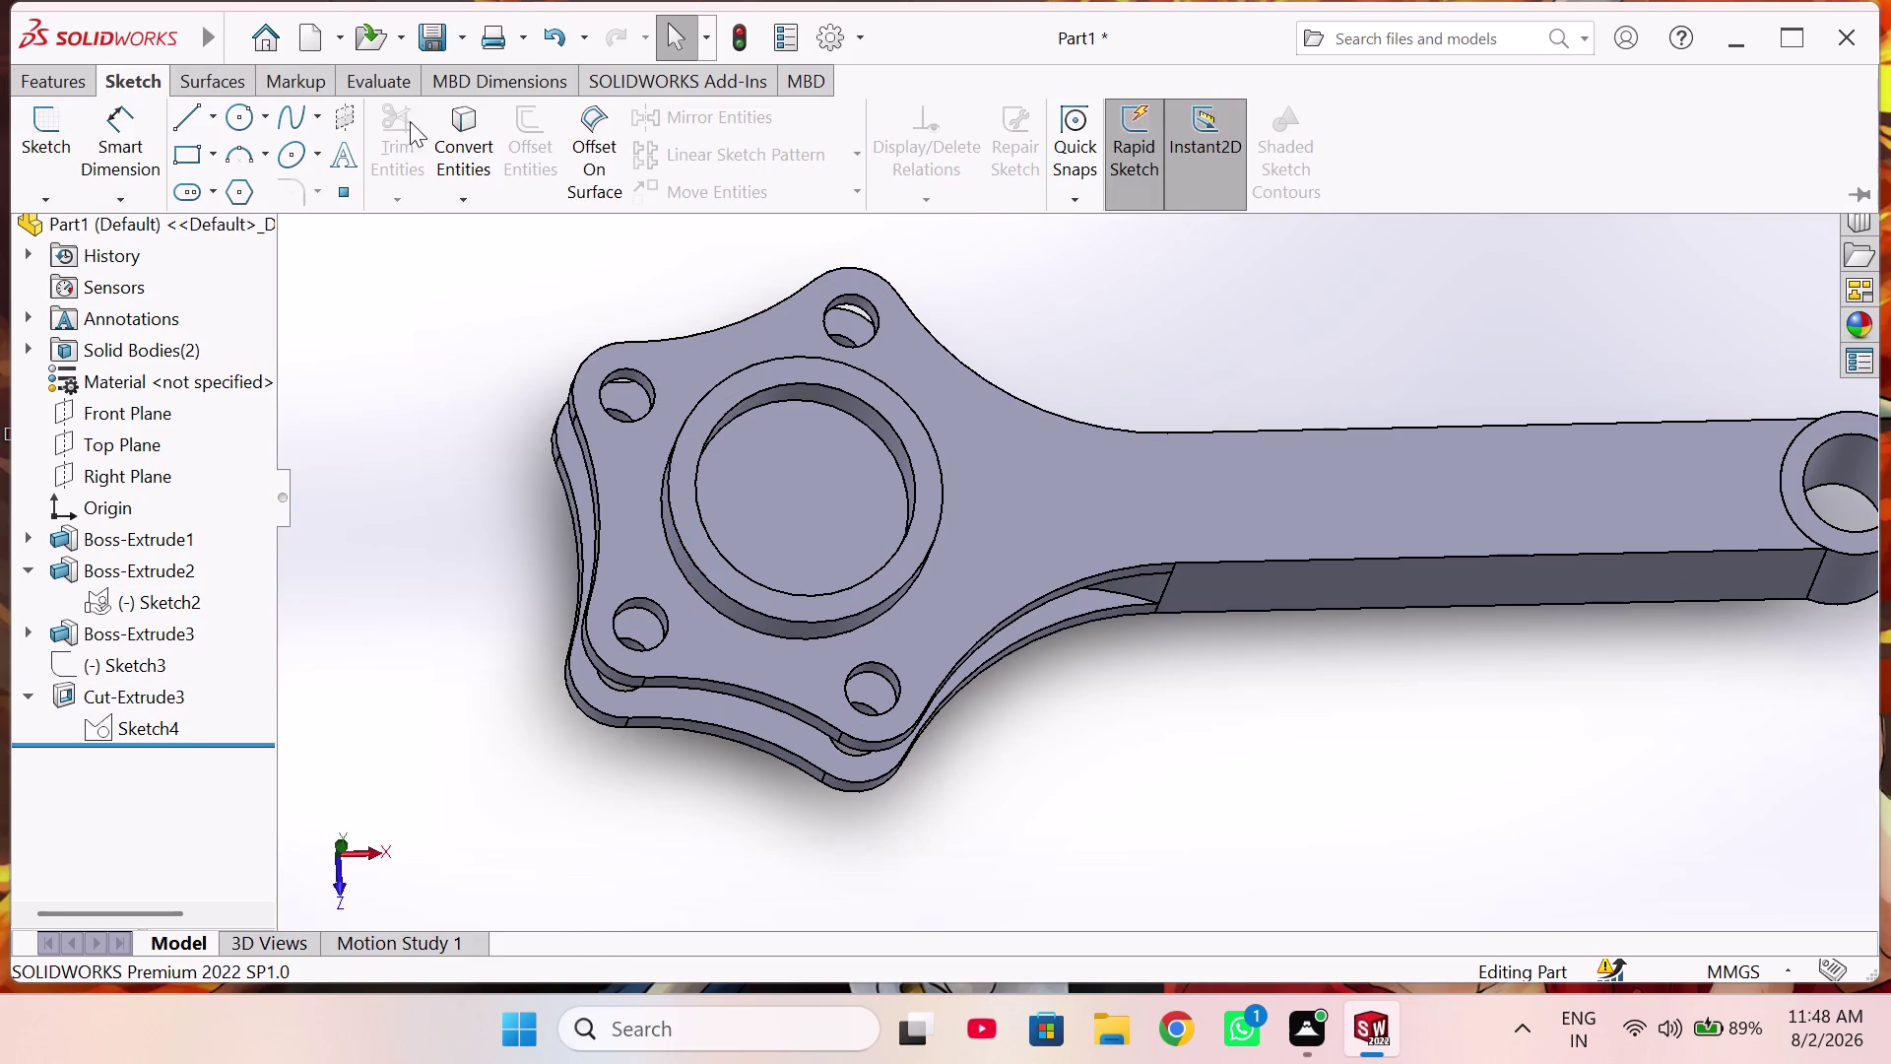
click(137, 435)
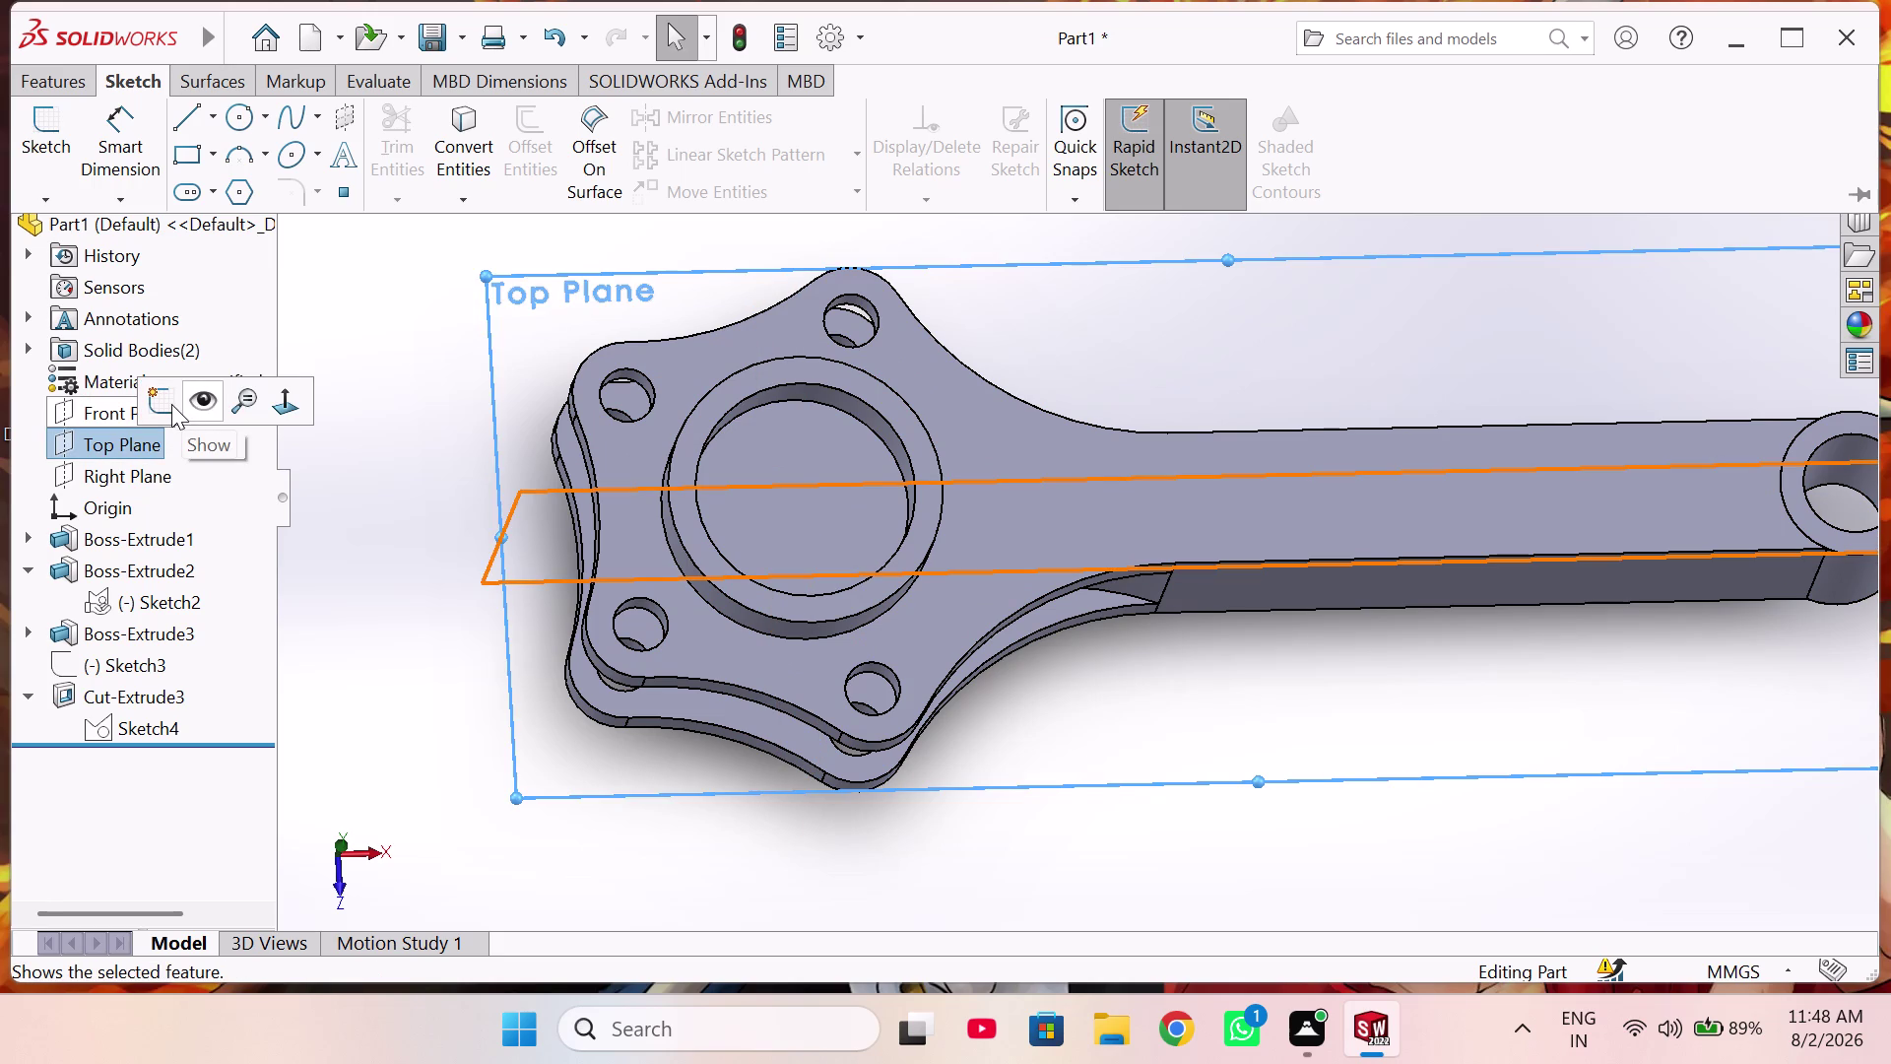
Start a Top Plane sketch with Convert Entities, clearing the wrongly picked bore face.
click(157, 400)
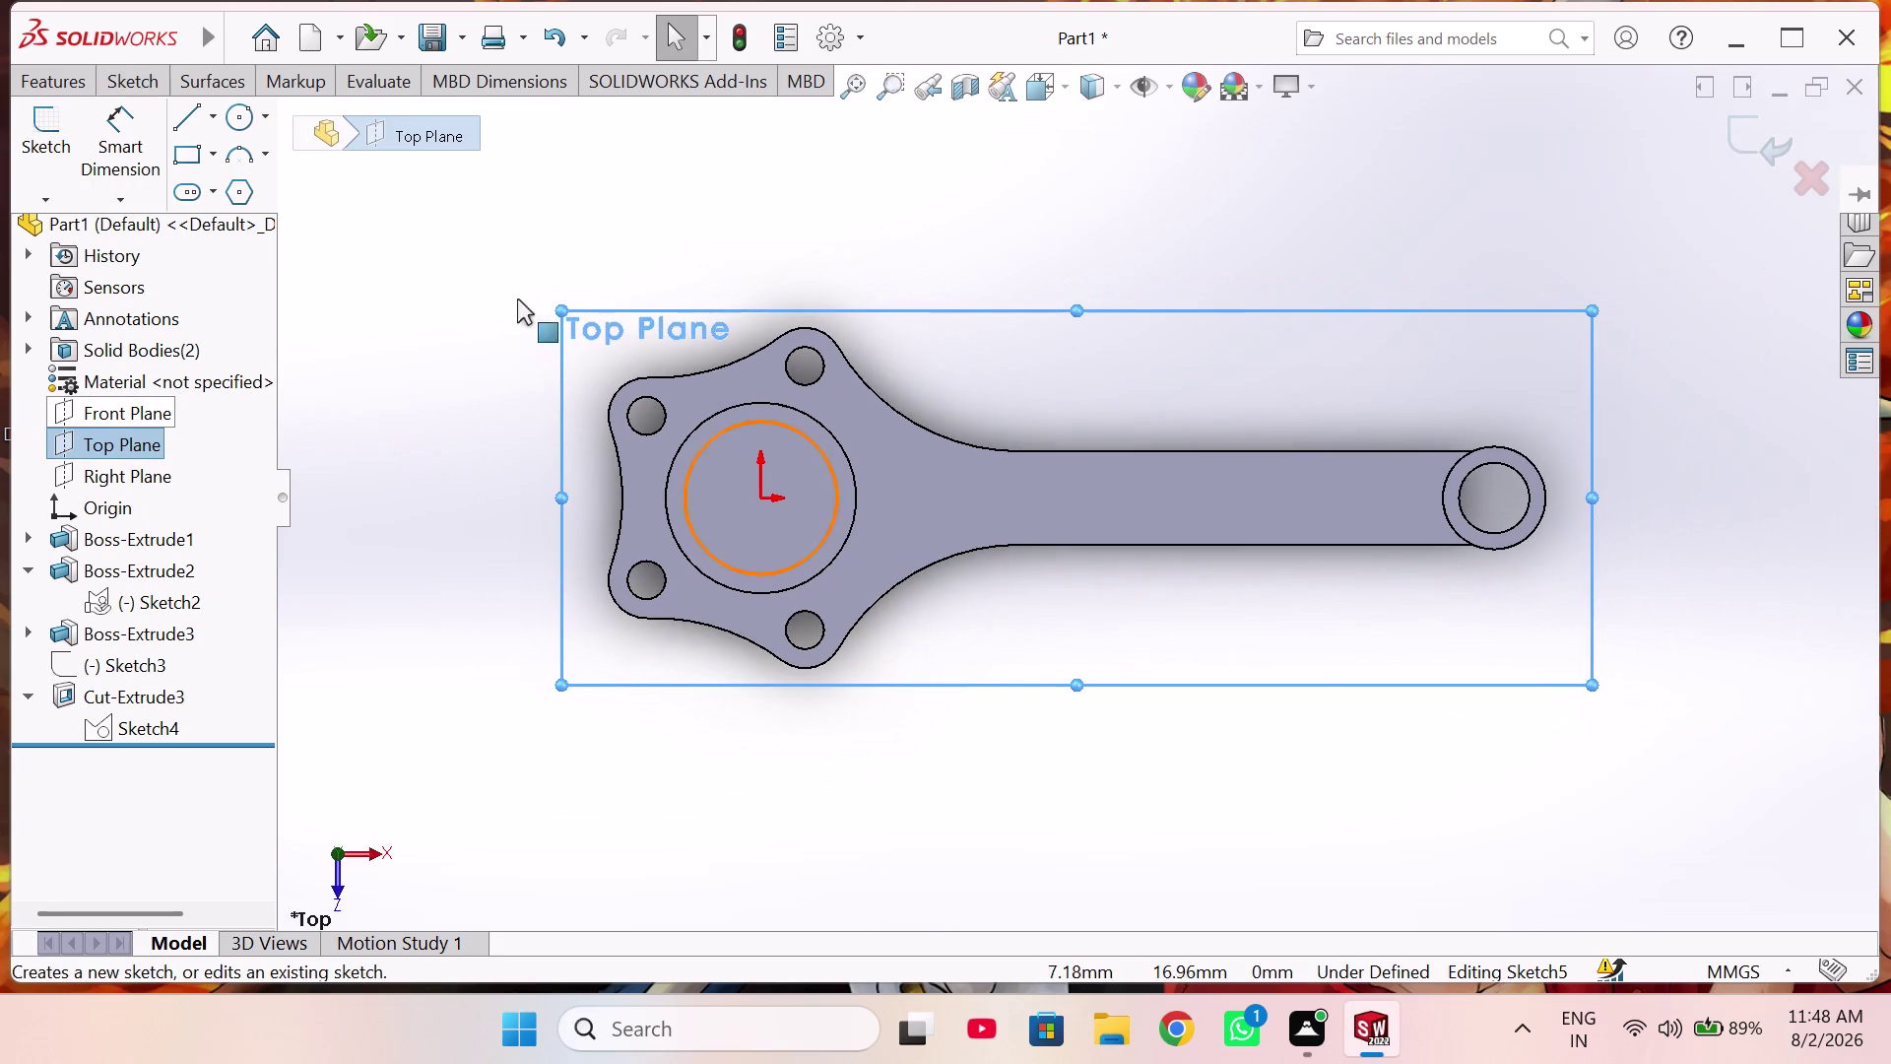
click(157, 75)
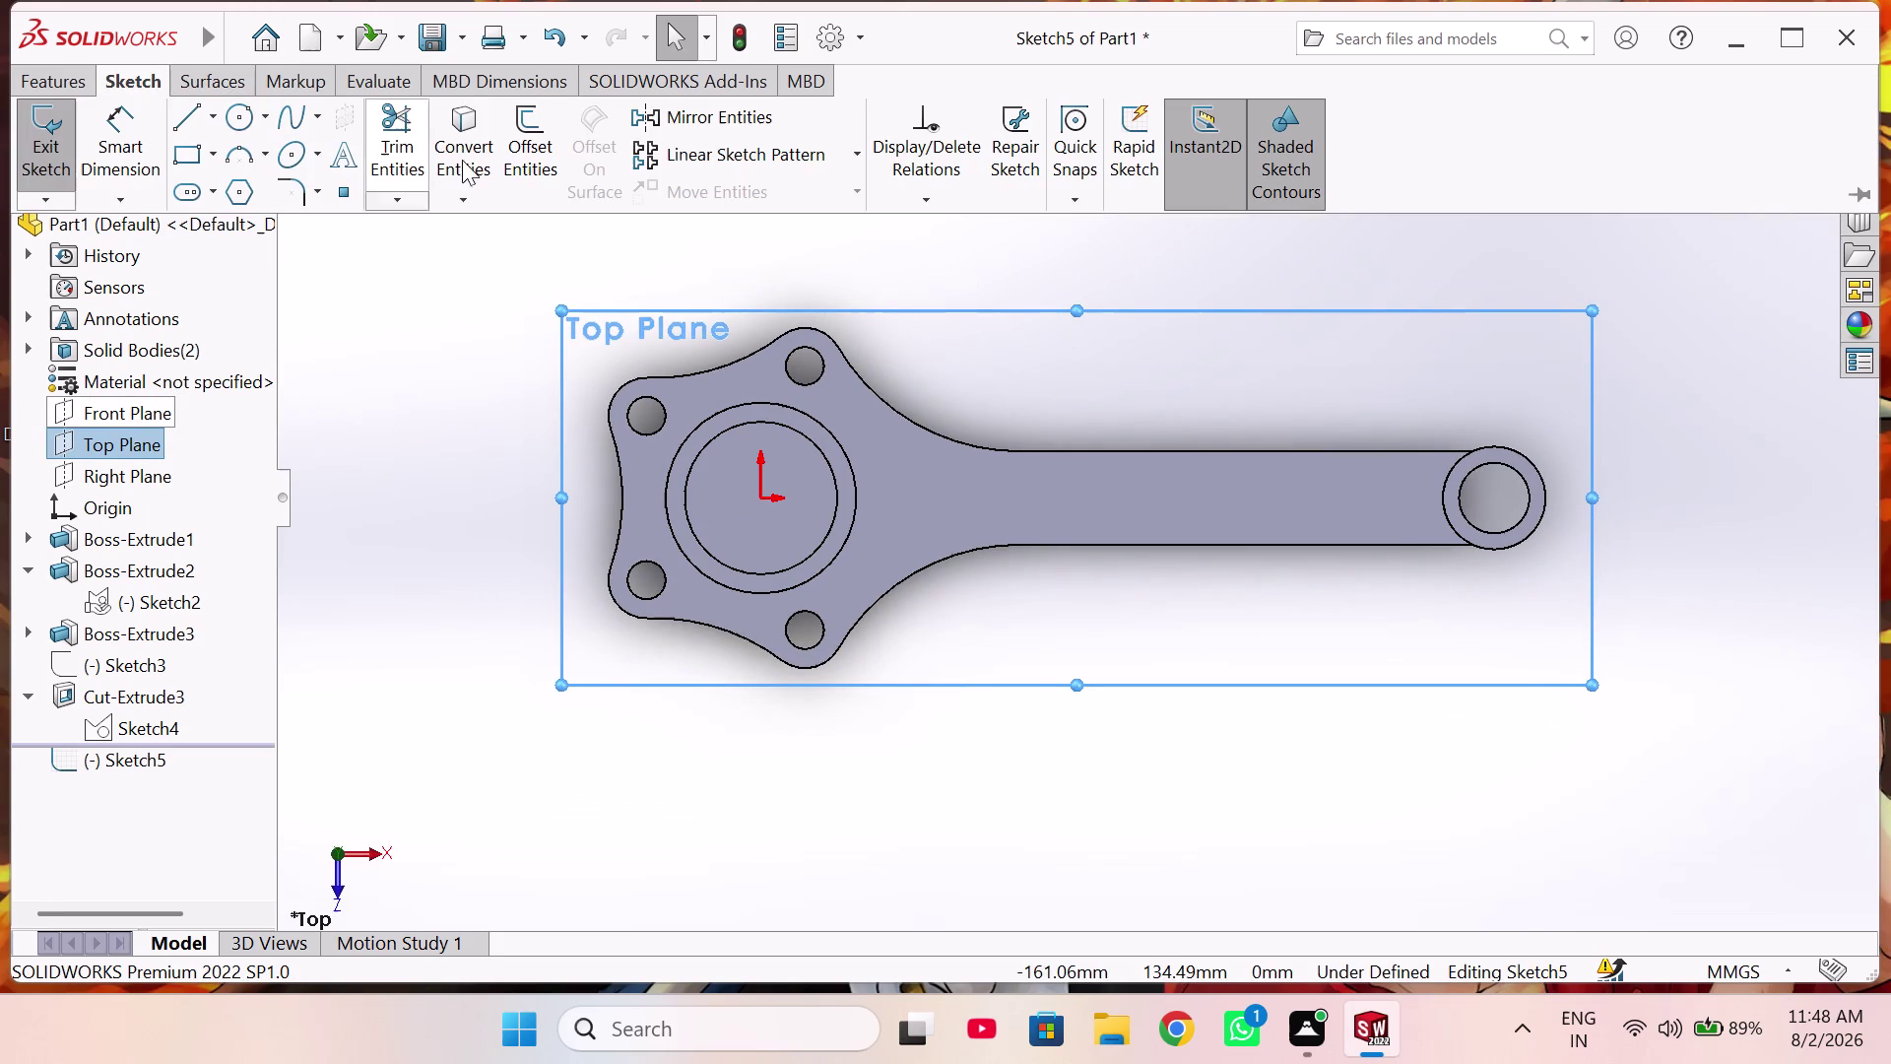
click(477, 141)
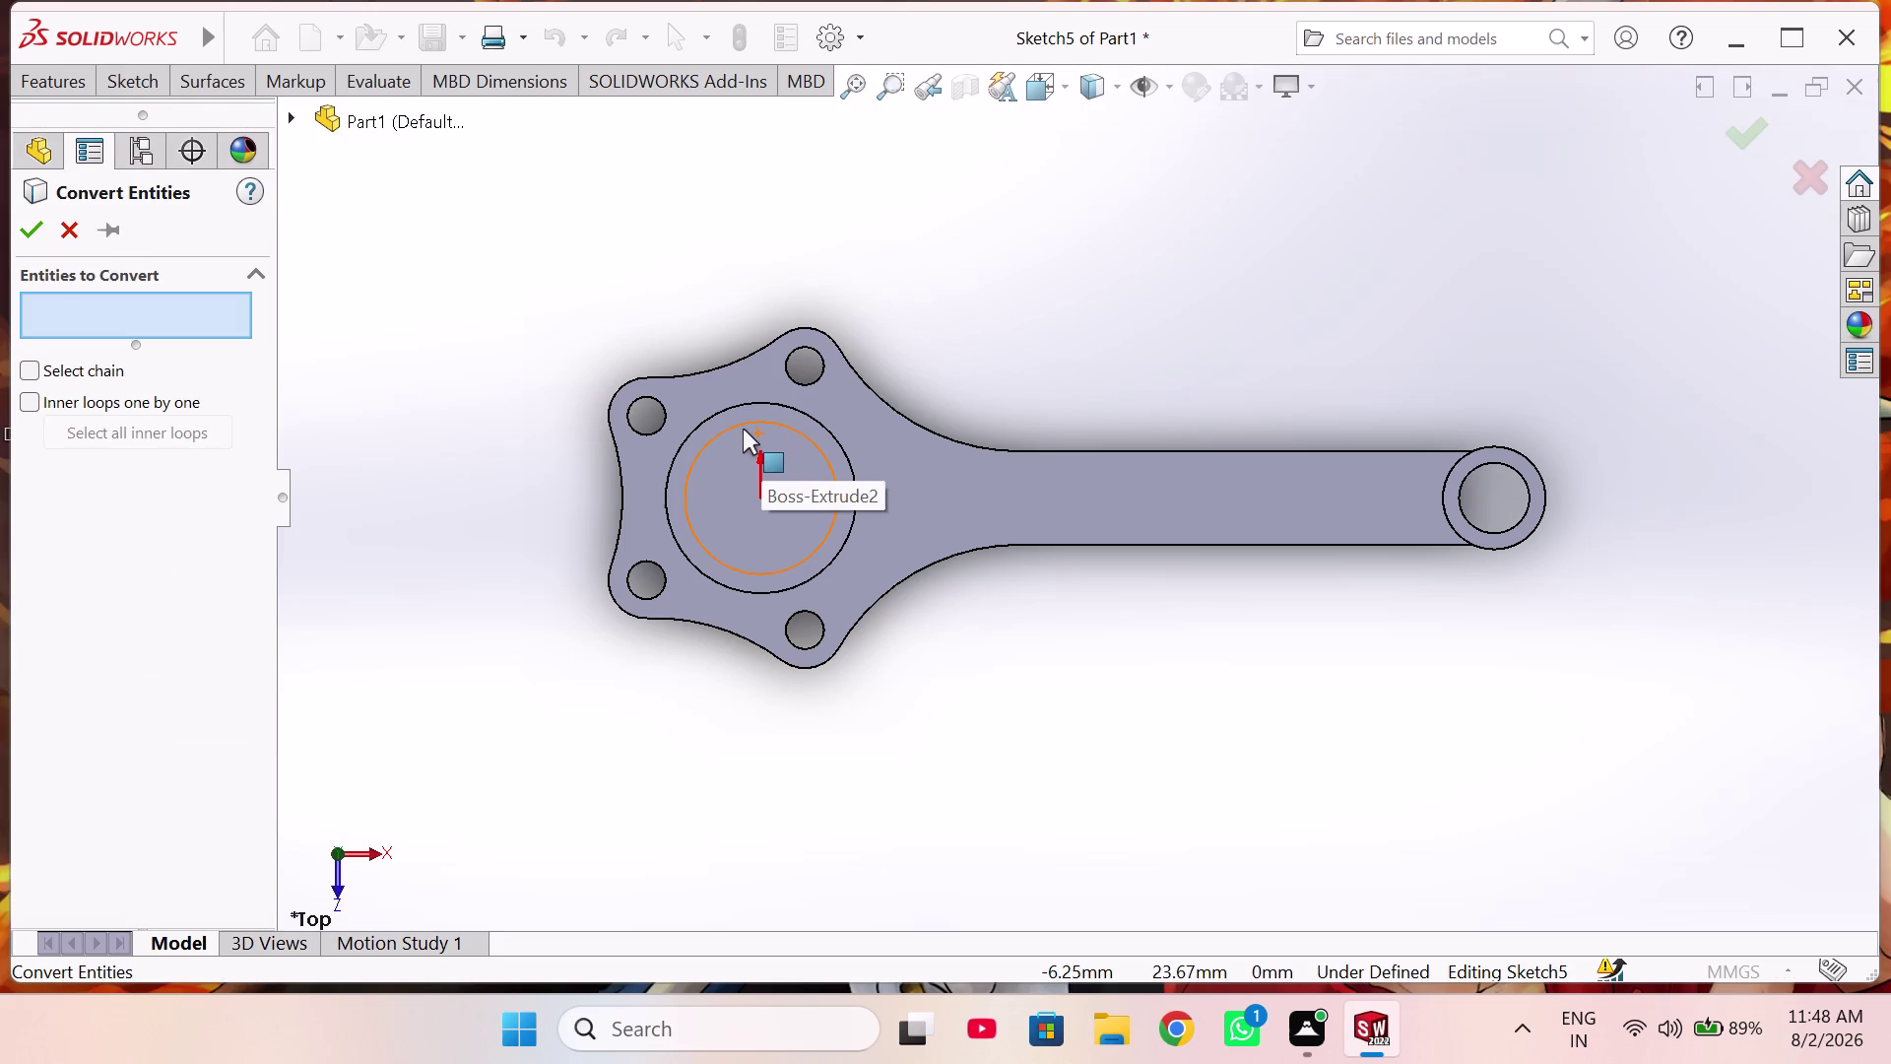
click(742, 428)
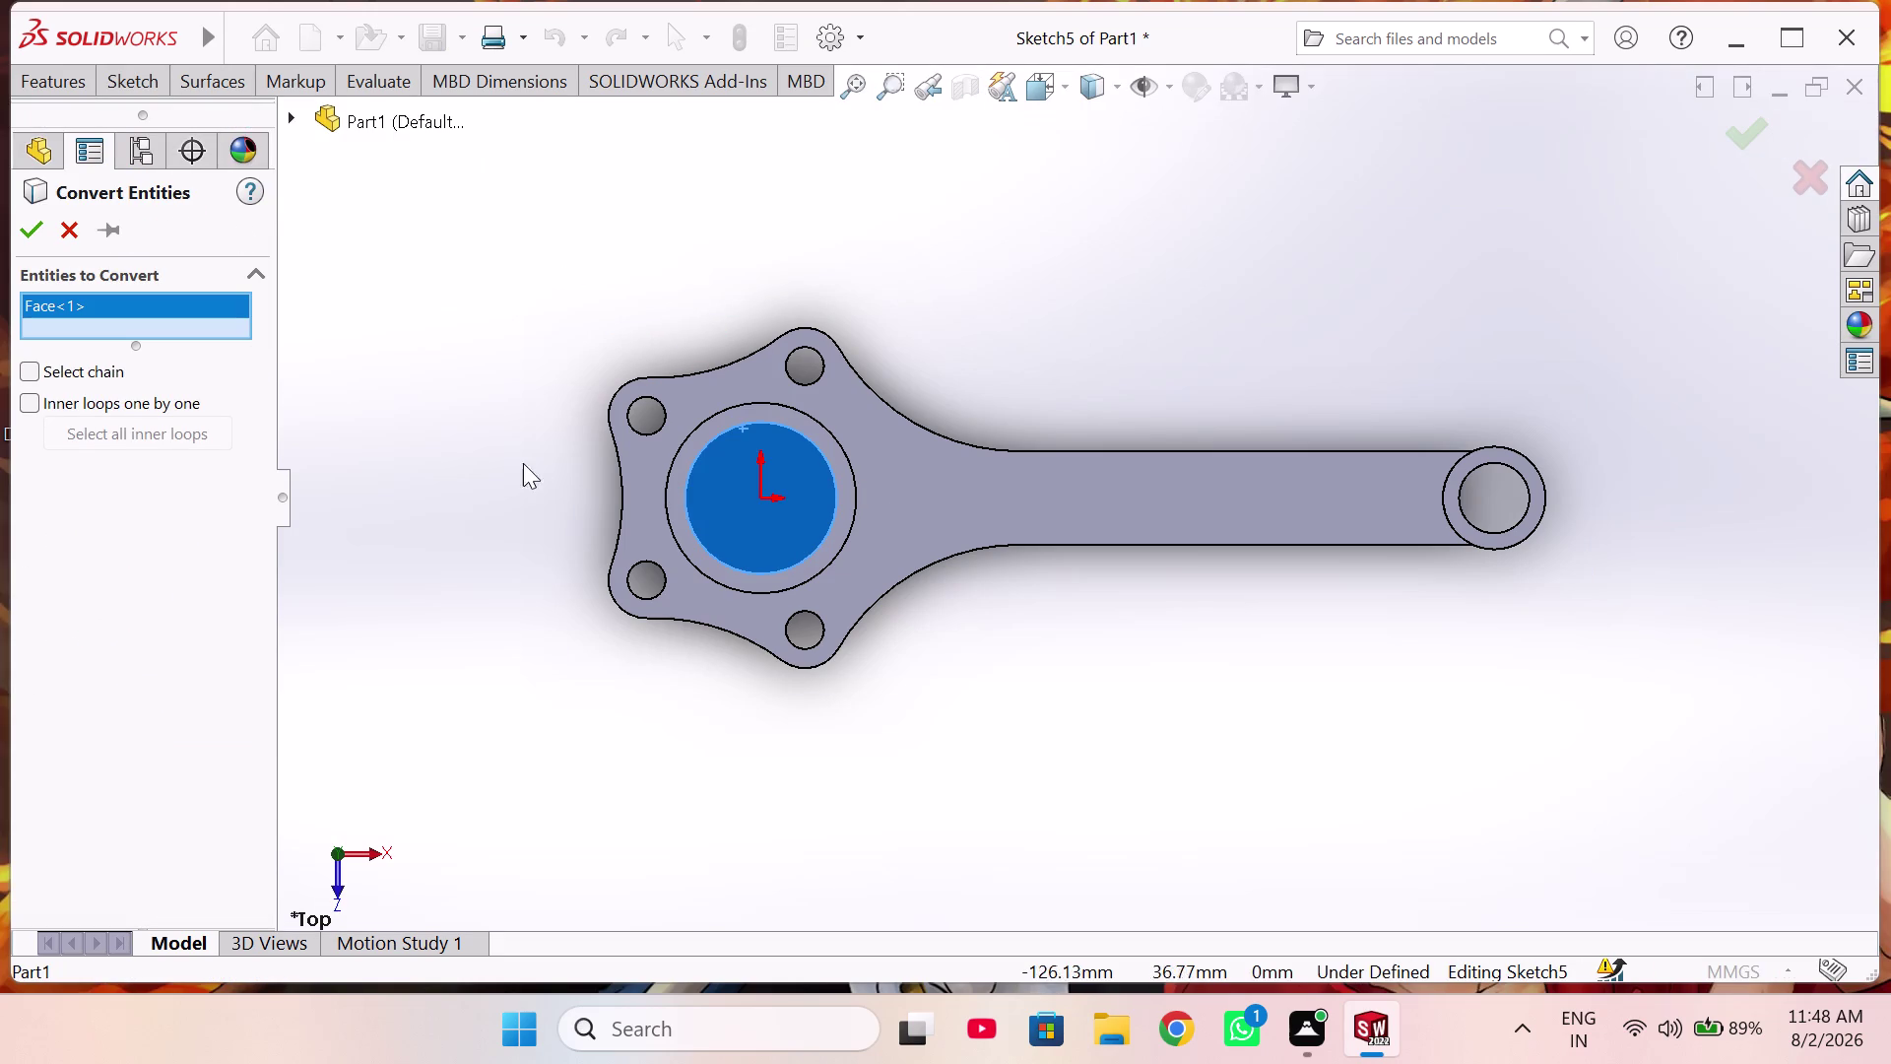
right_click(207, 314)
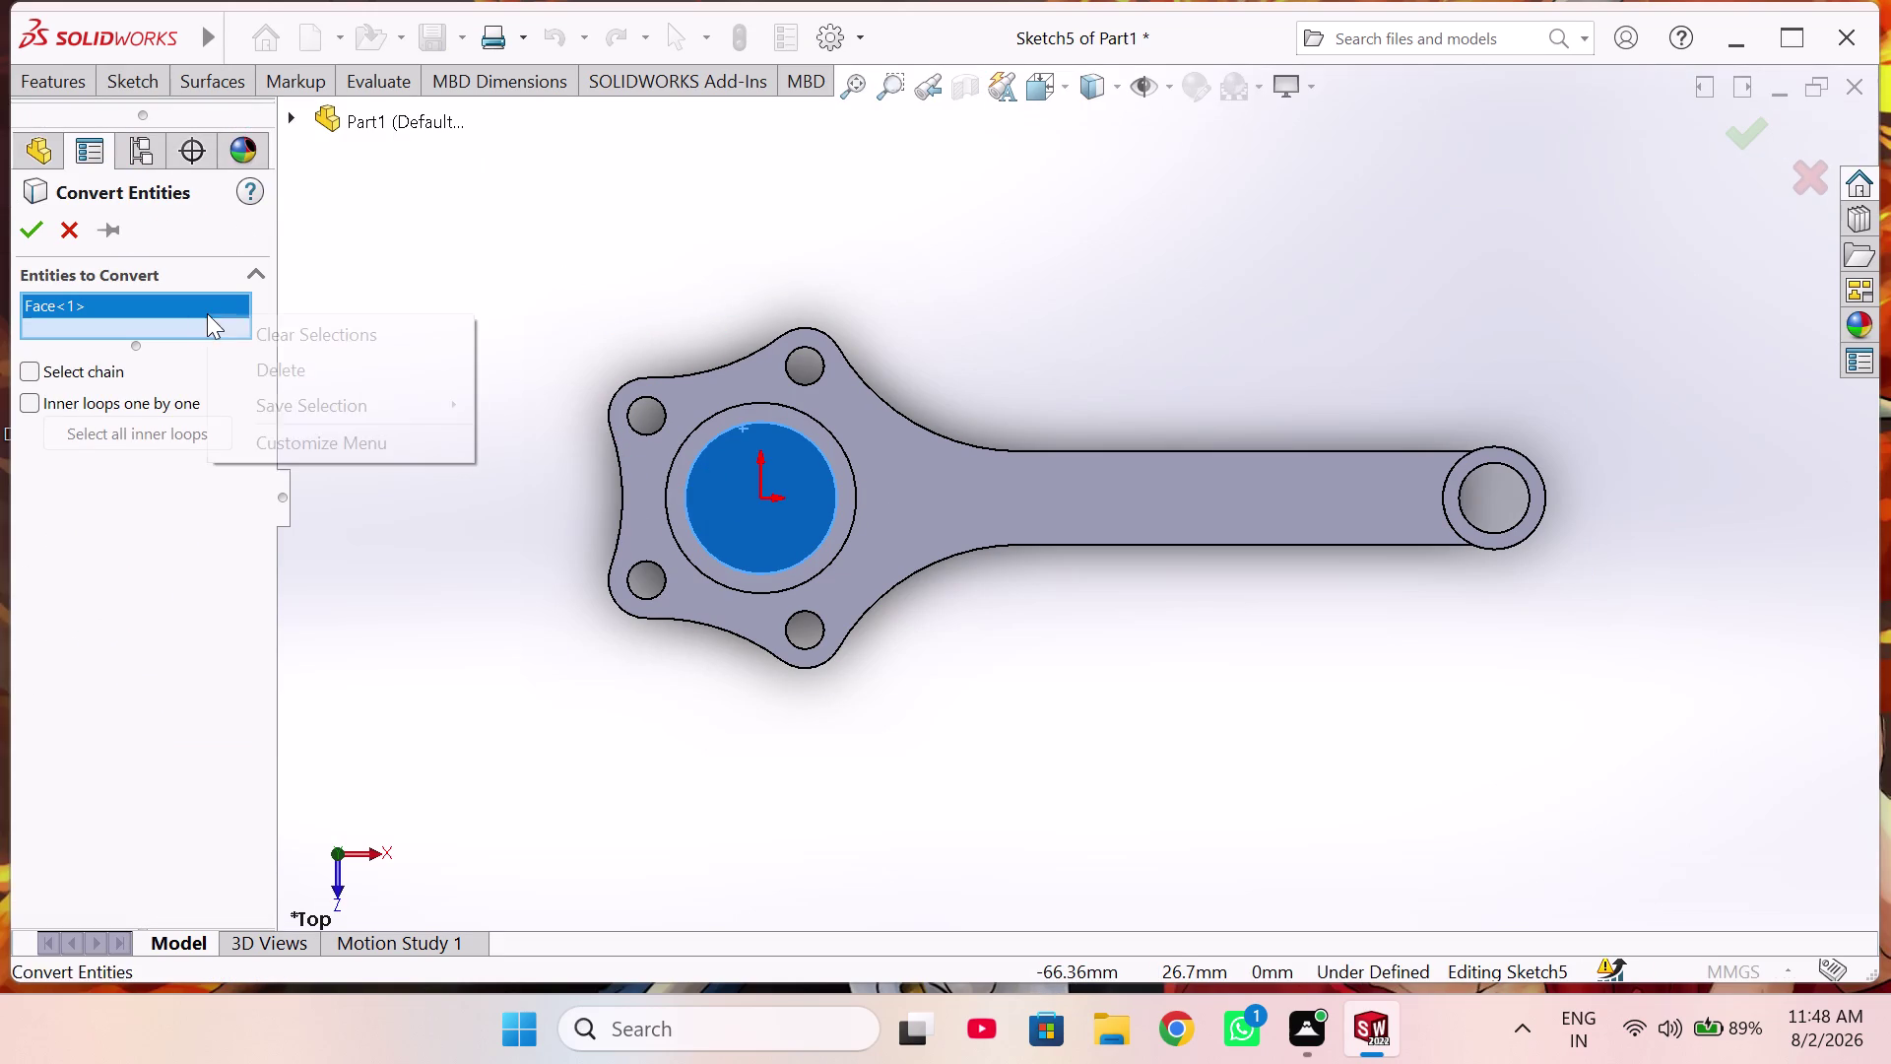
click(278, 358)
scroll(down, 3)
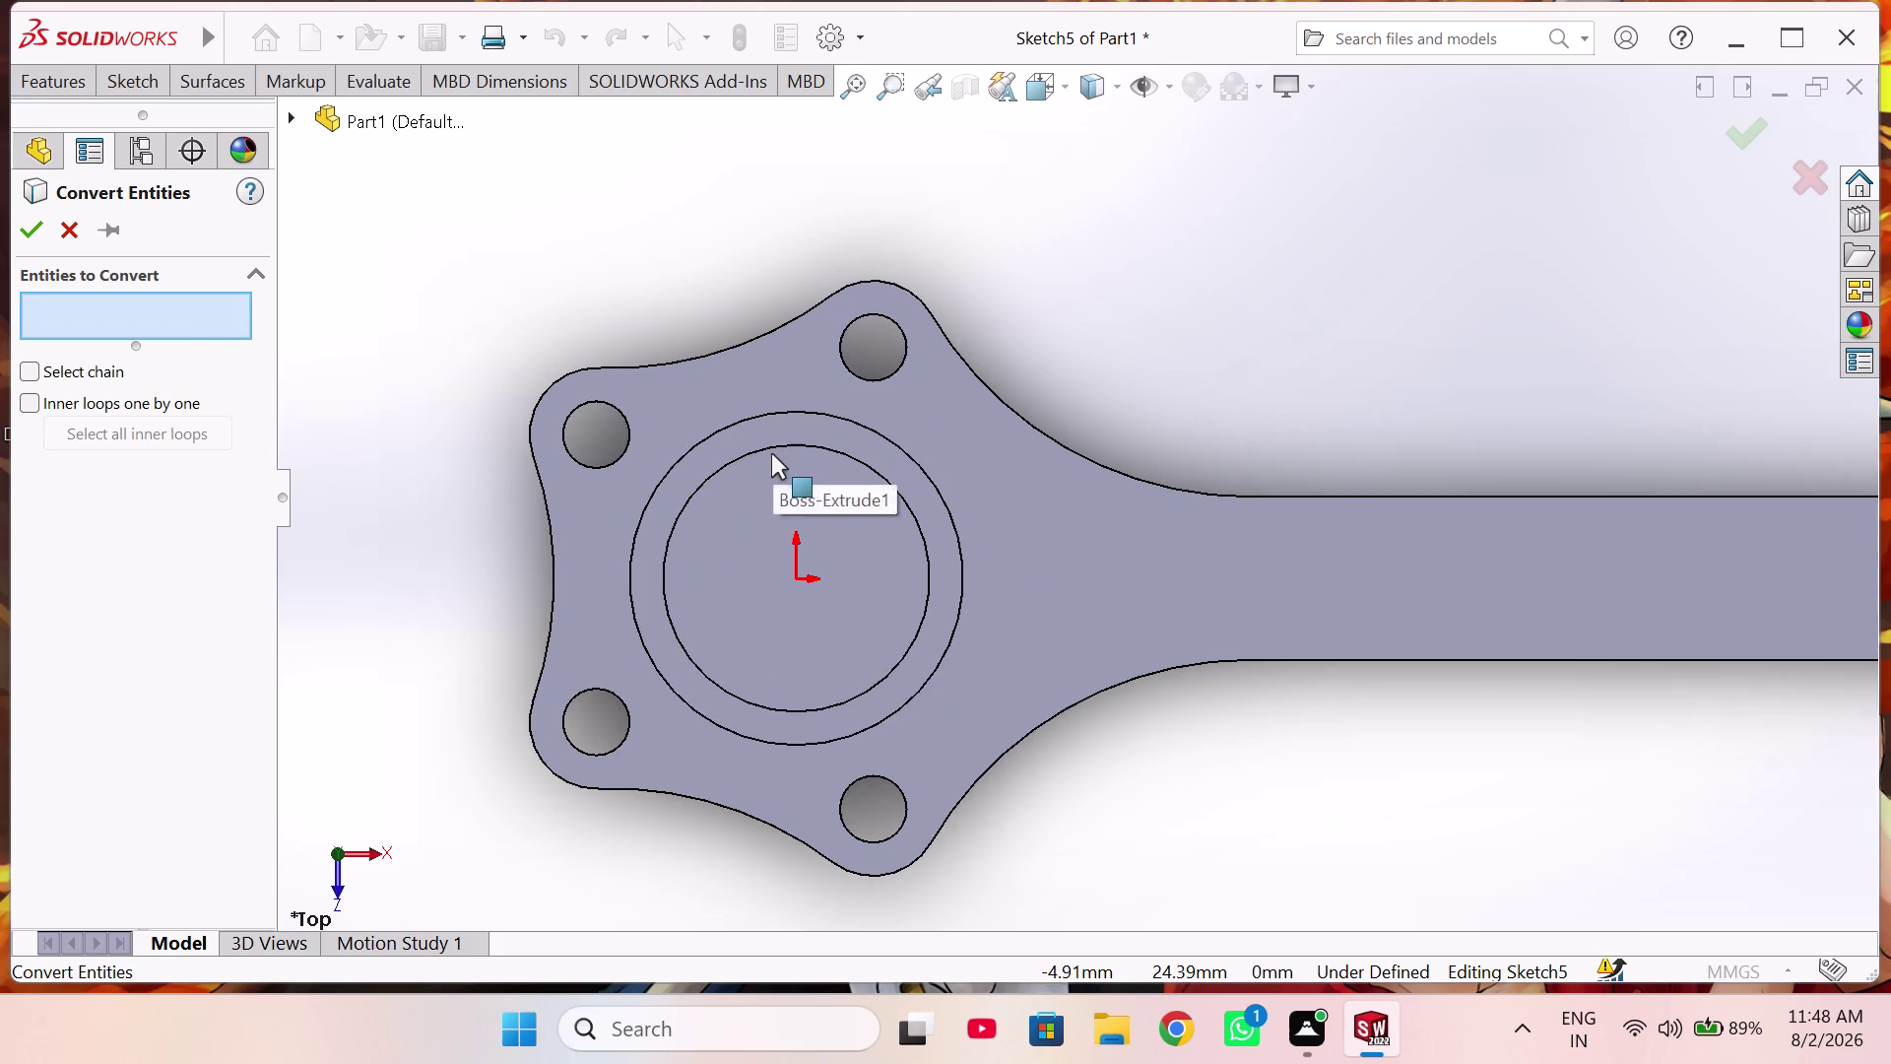
Convert the bore's 52 mm circular edge into Sketch5 and exit the sketch.
click(760, 453)
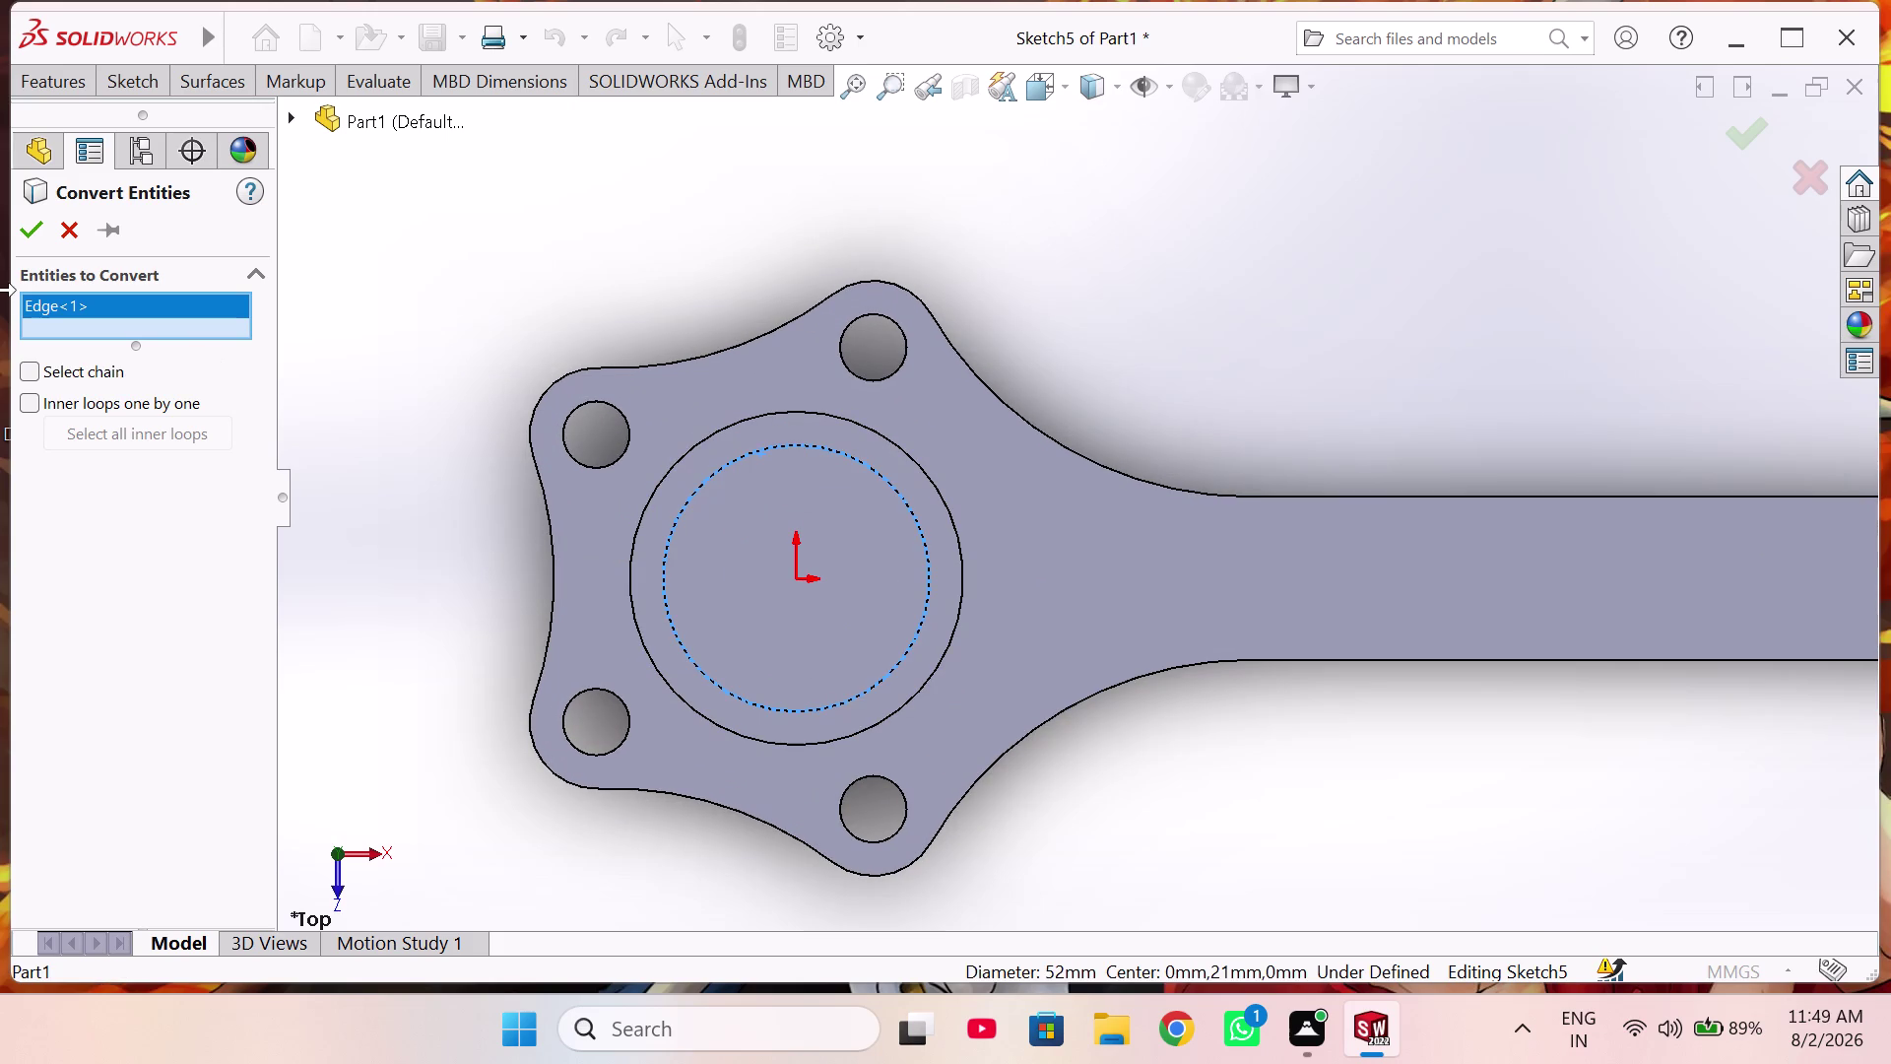
click(18, 229)
scroll(up, 3)
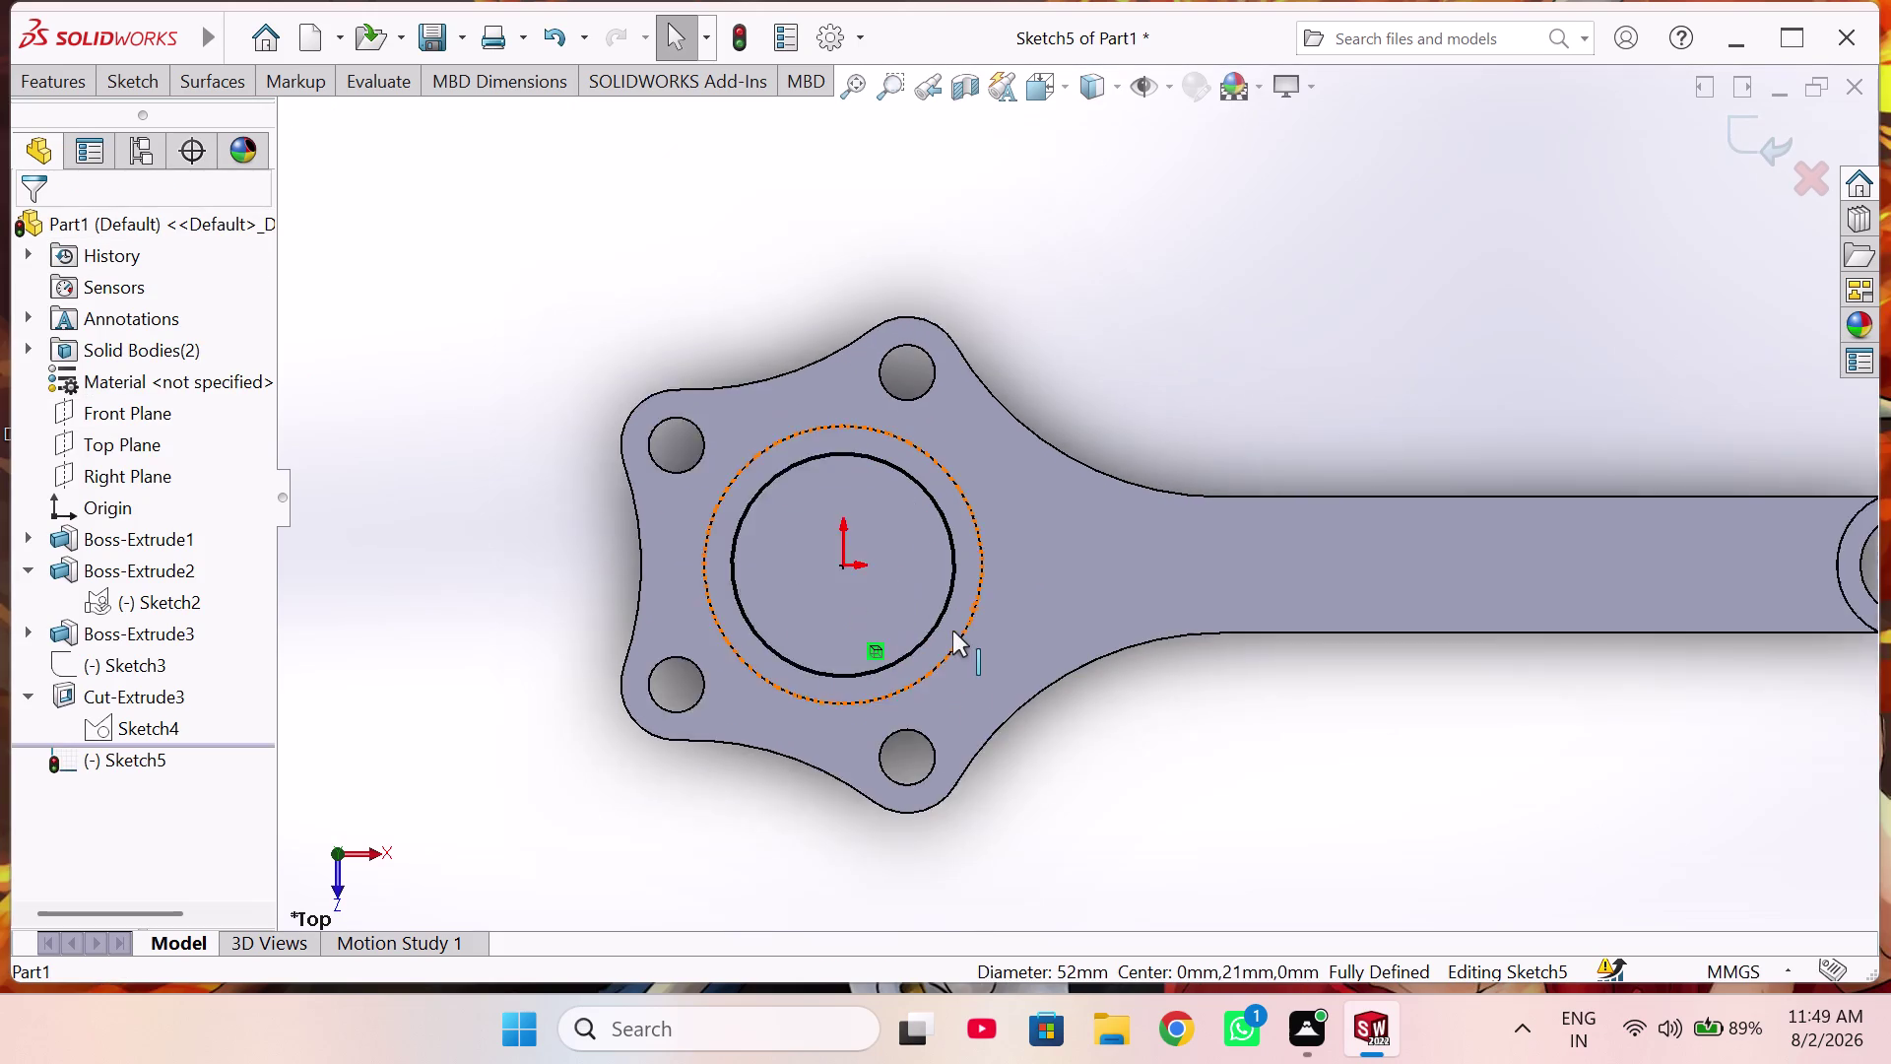
scroll(up, 3)
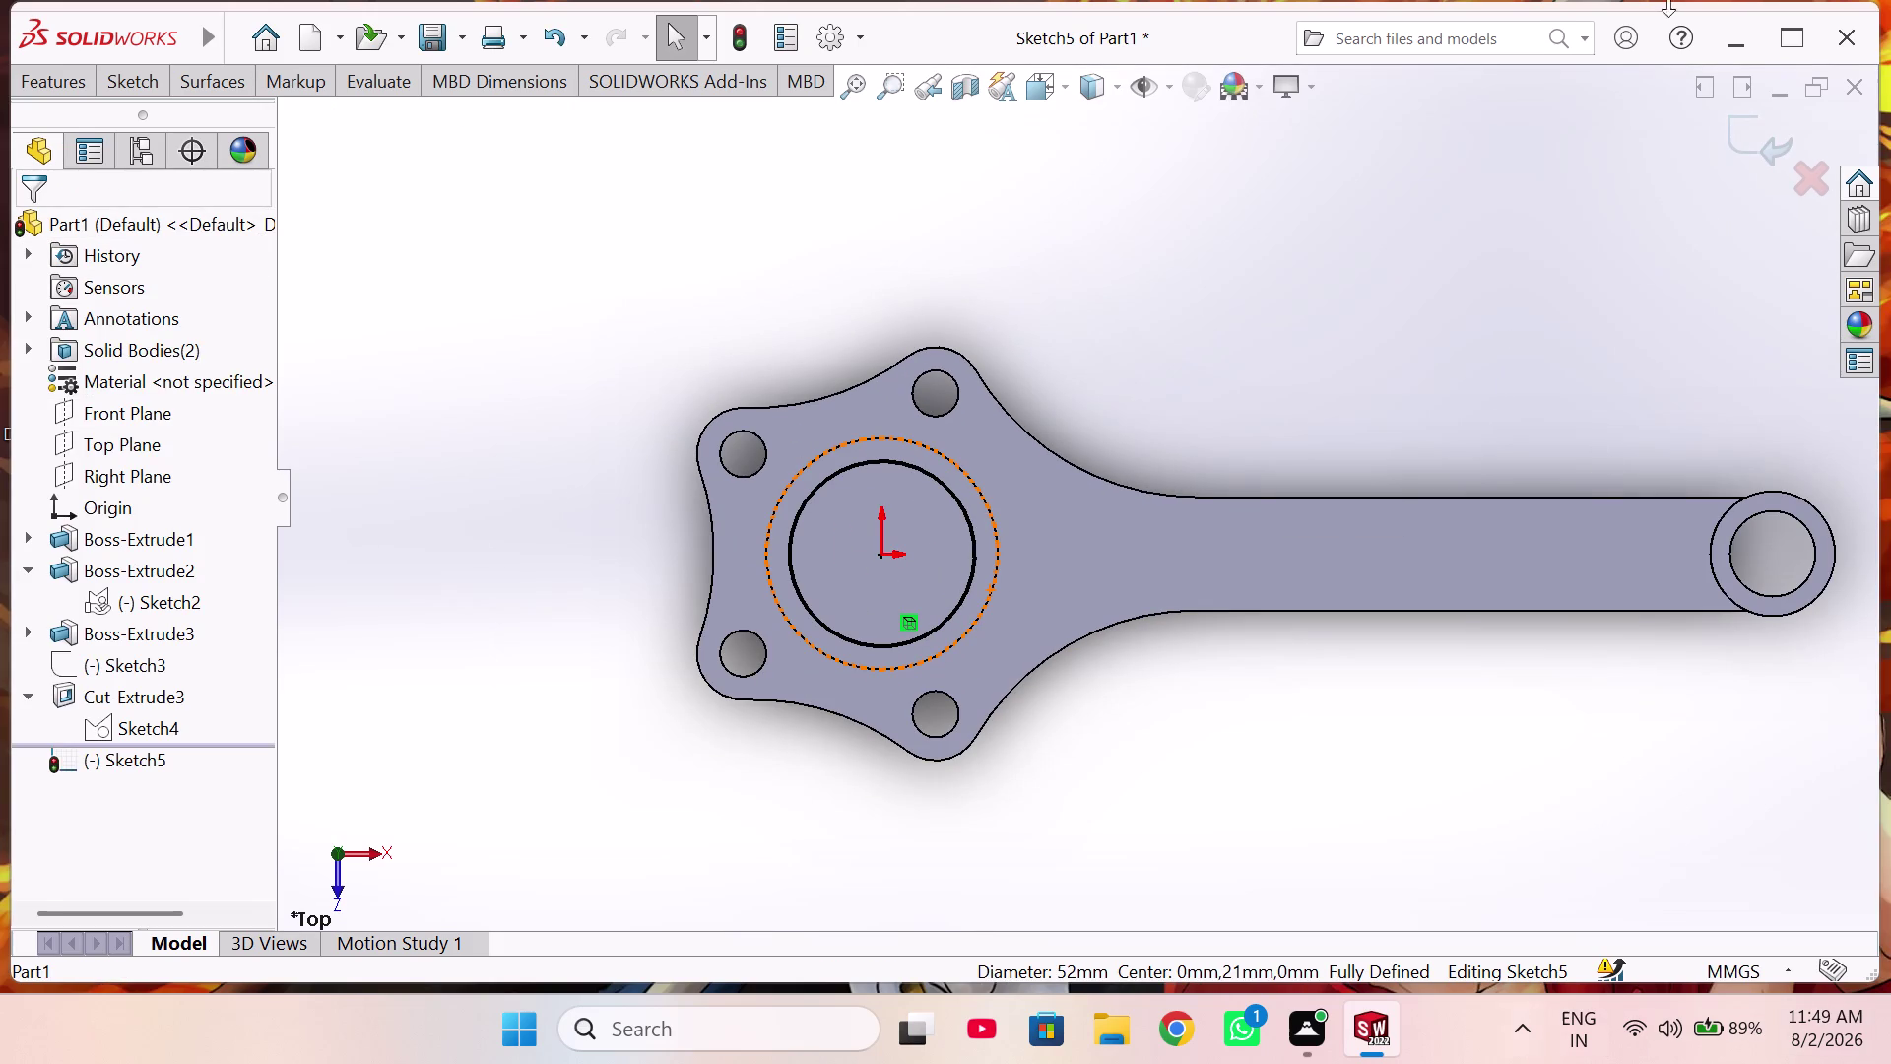
click(1737, 144)
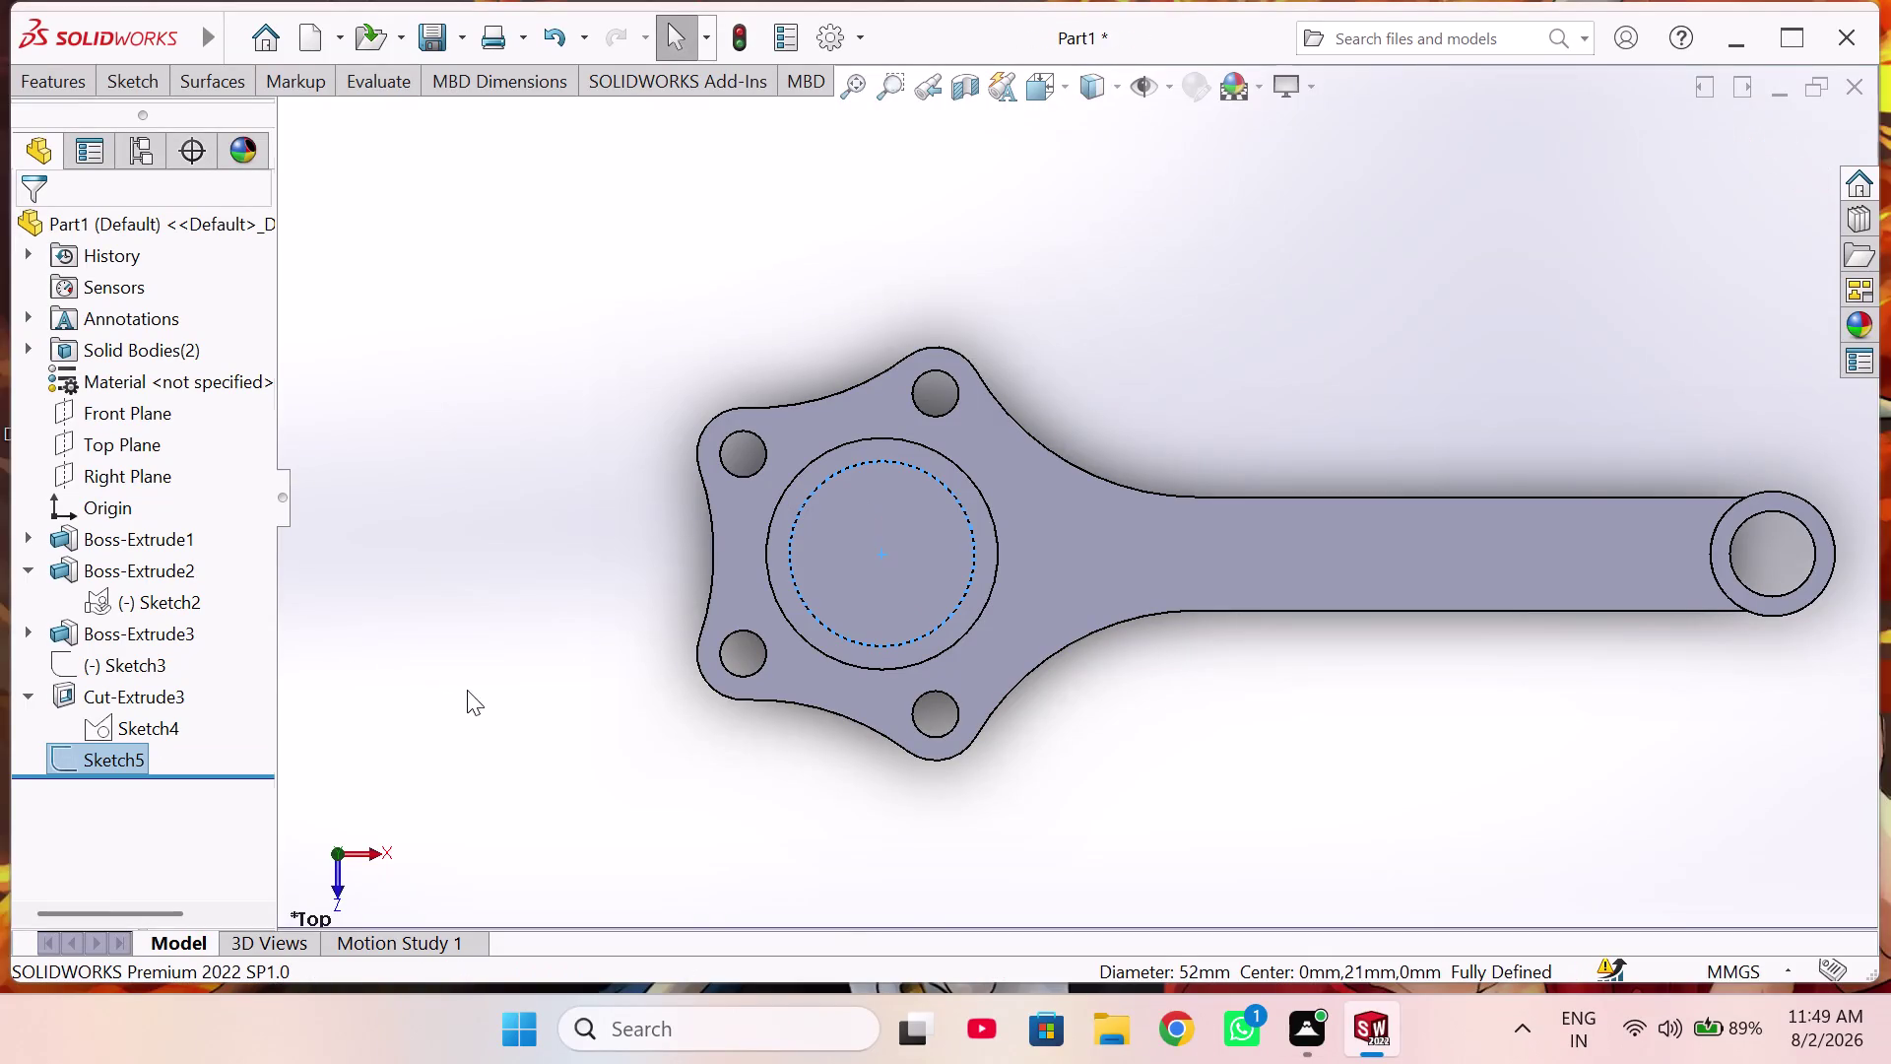
Cut Sketch5's 52 mm circle mid-plane to 86 mm depth, then orbit to inspect the bore.
click(38, 70)
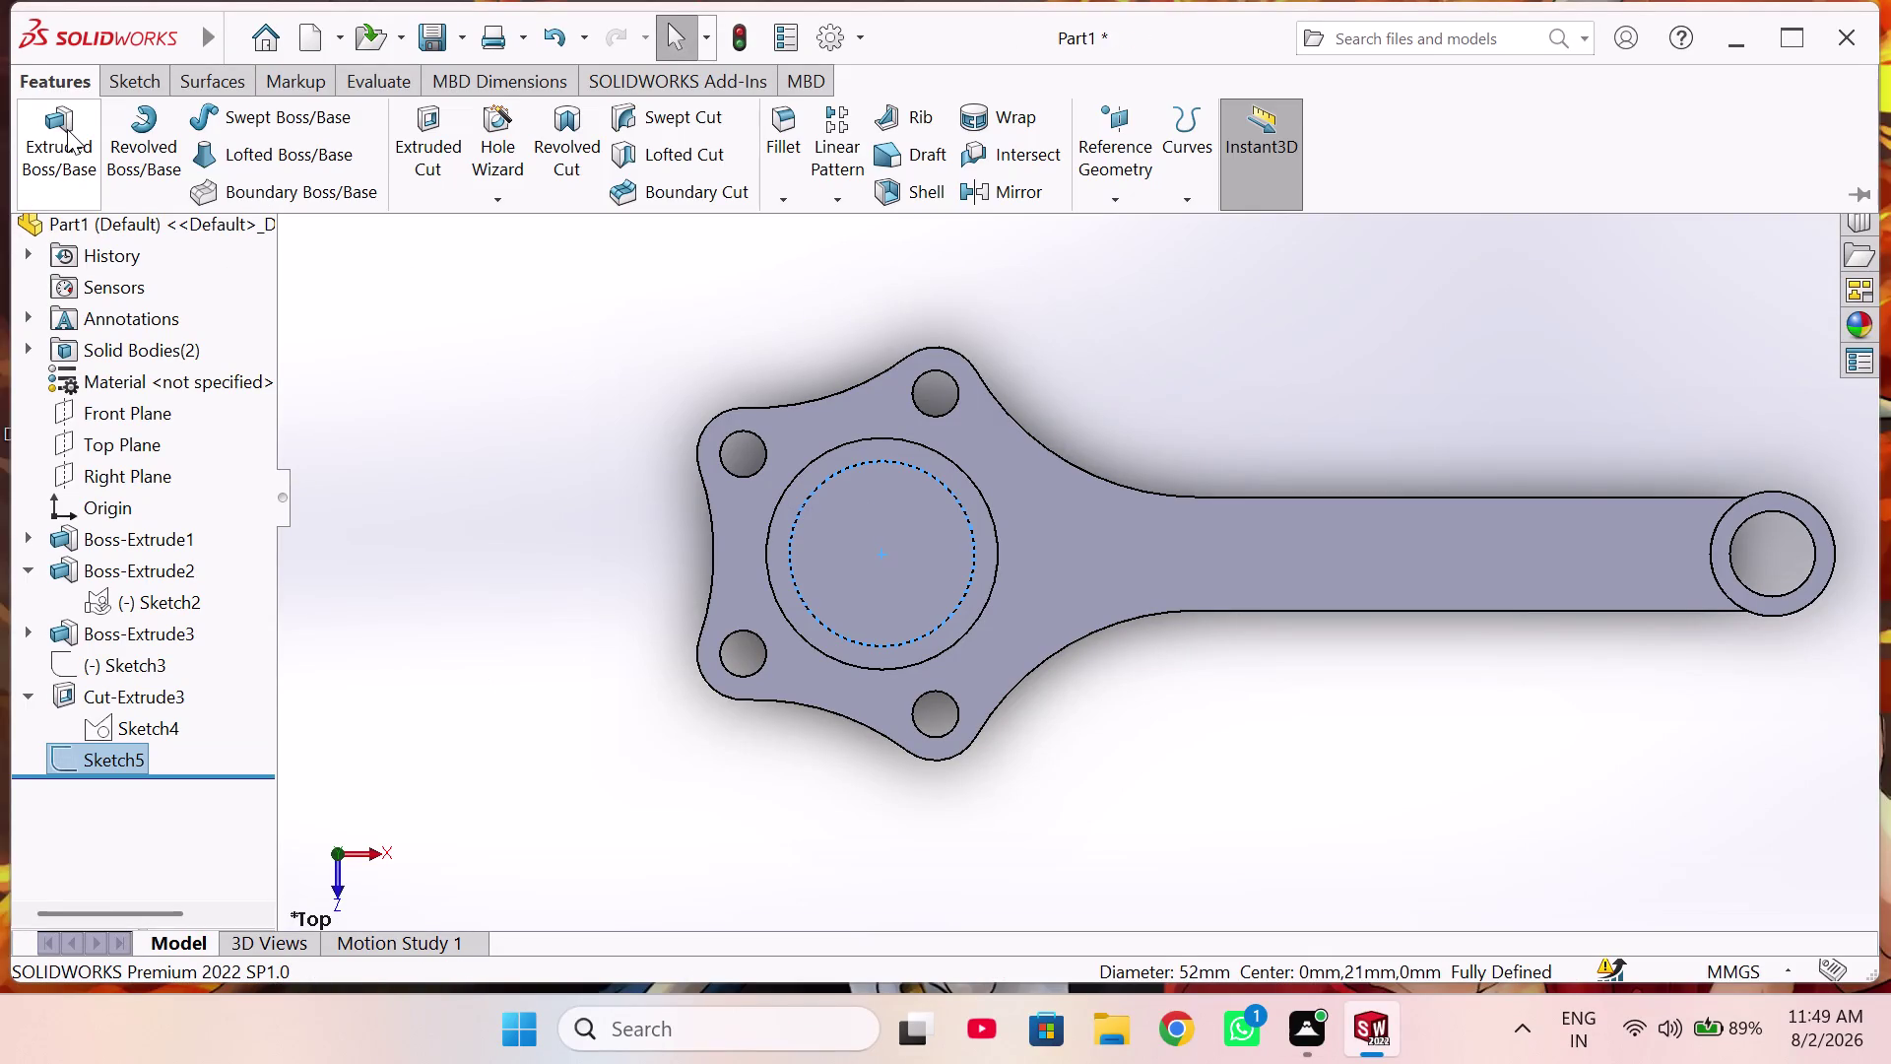
click(410, 166)
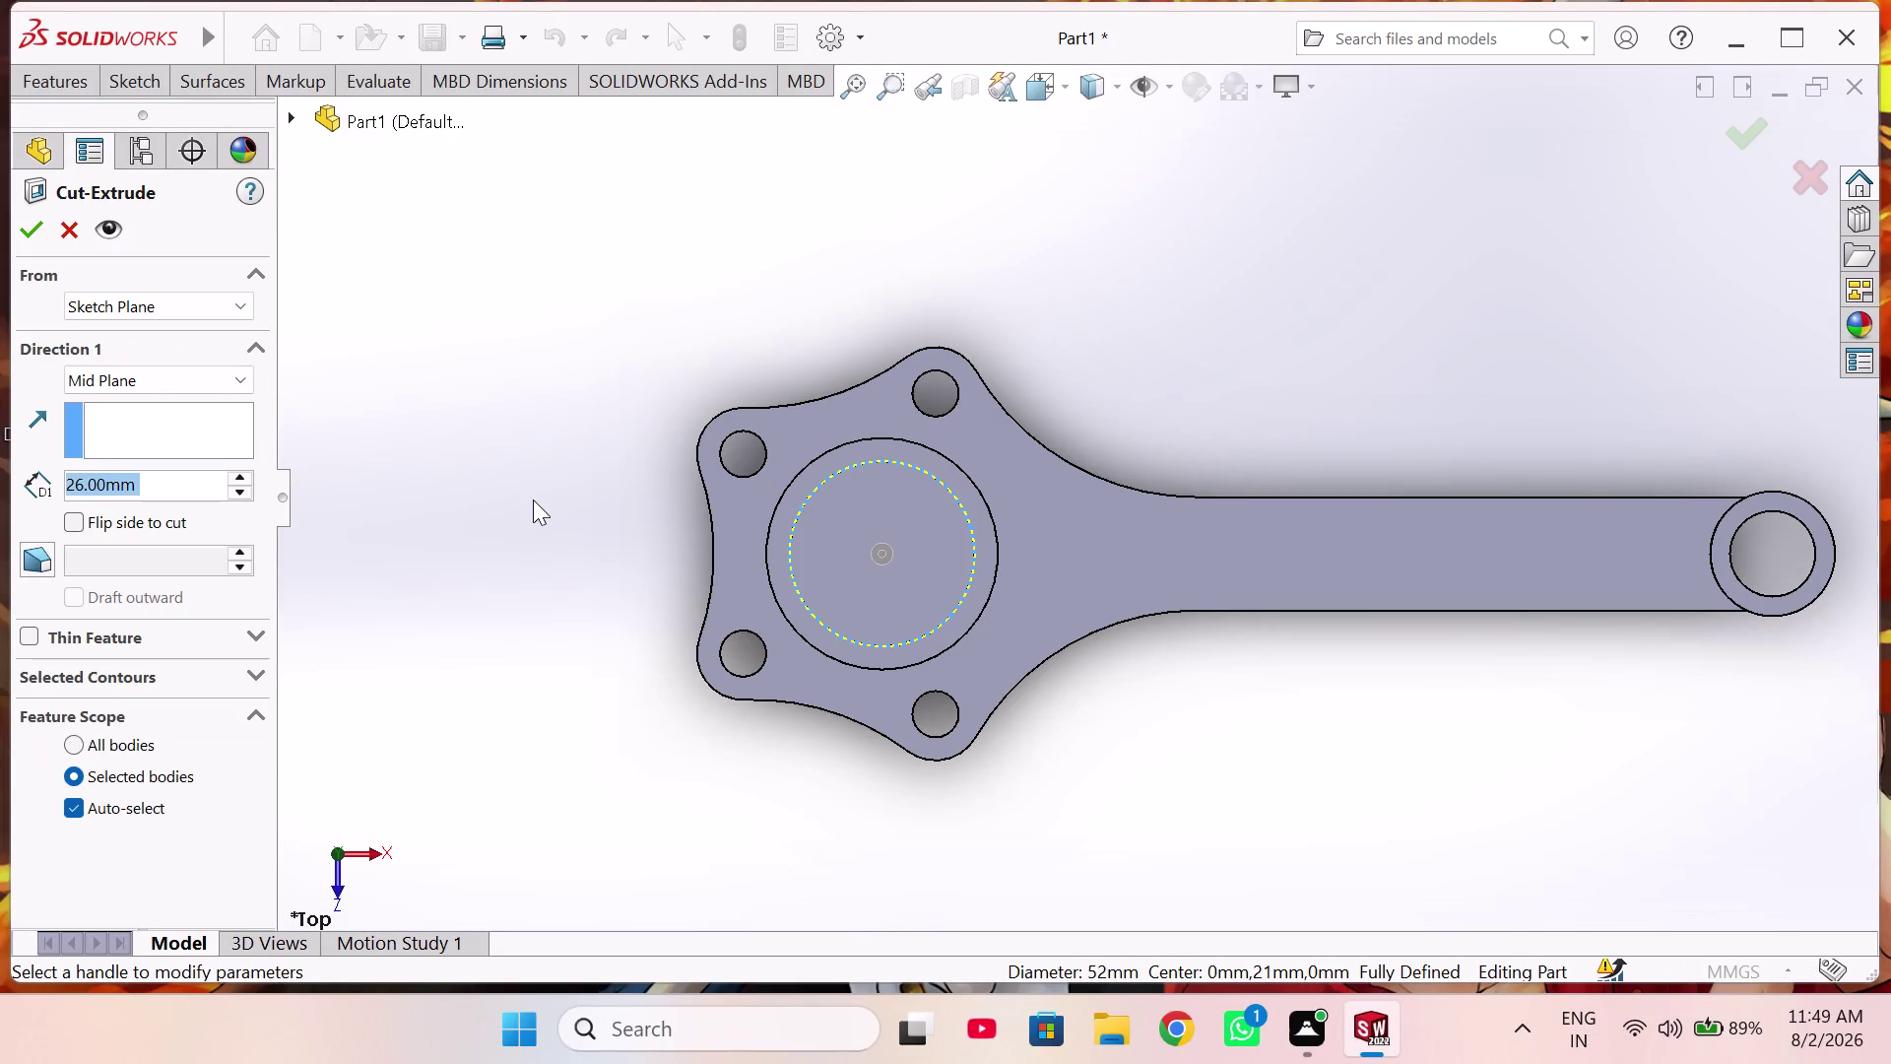
middle_drag(530, 499, 724, 492)
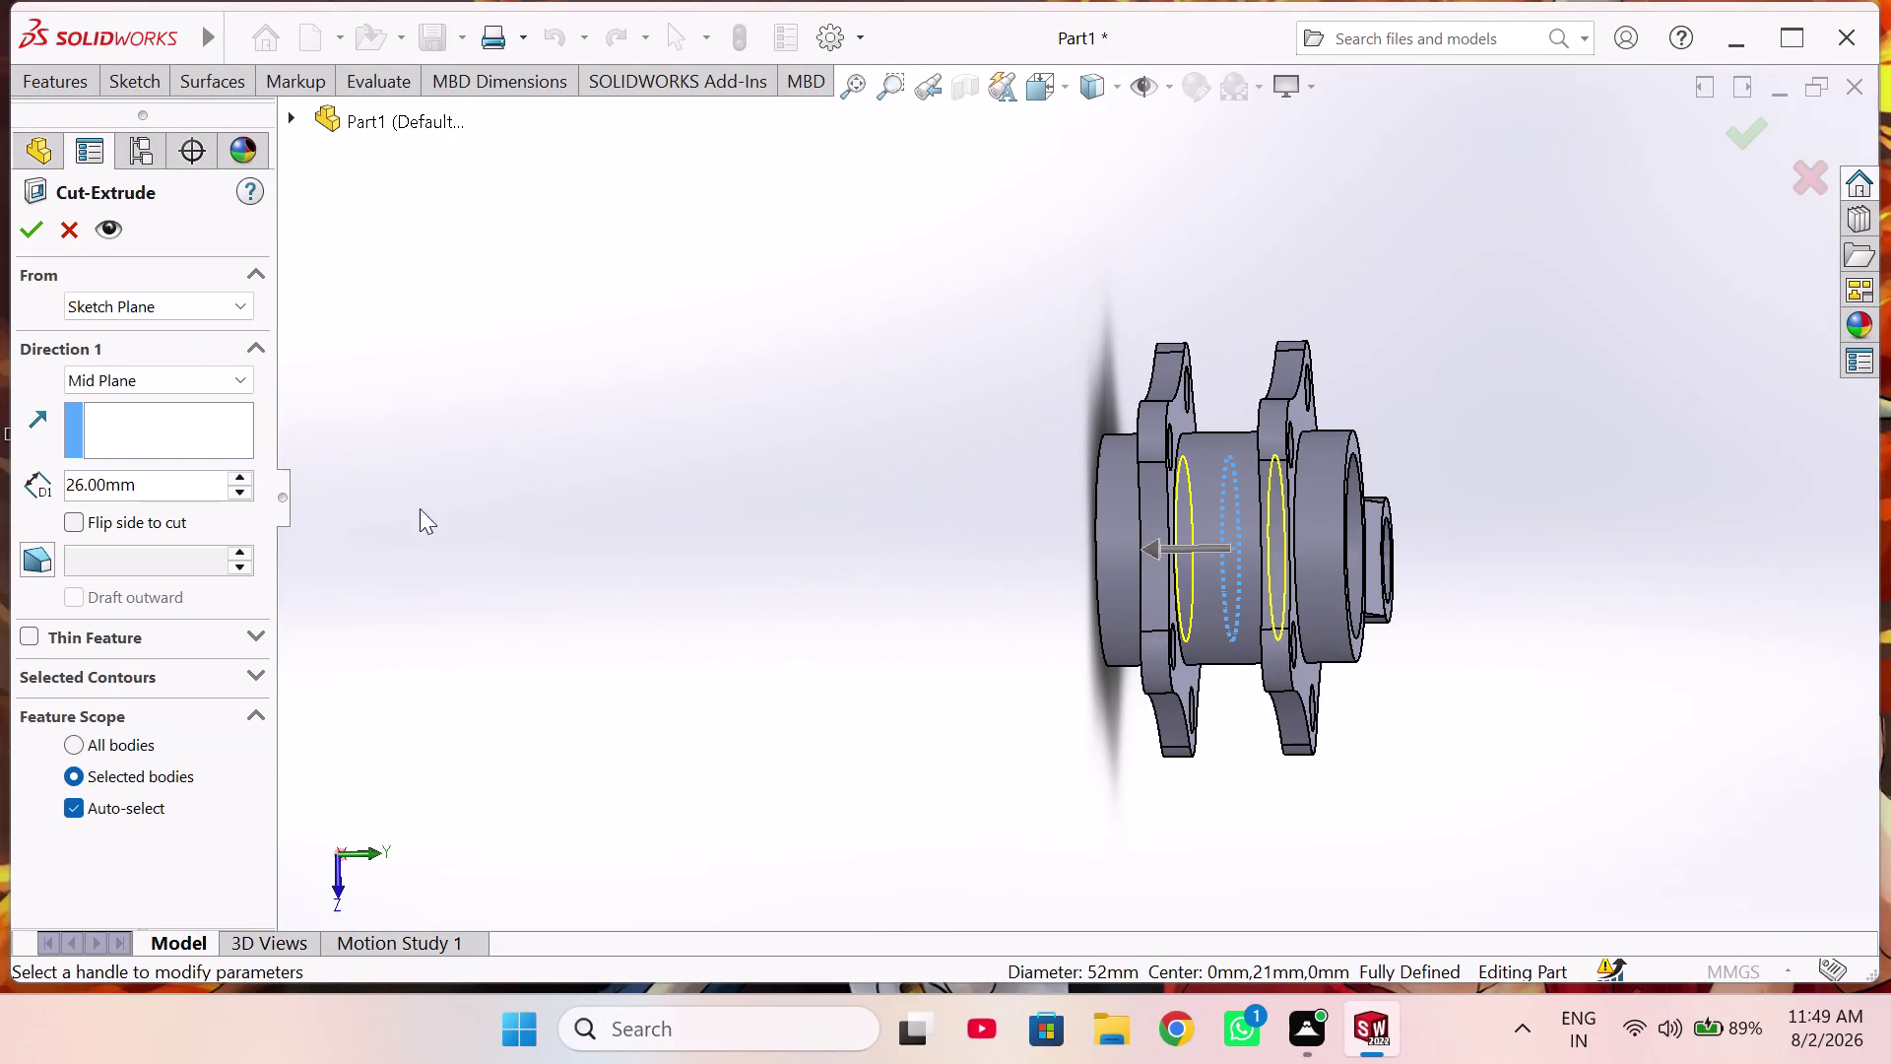
triple_click(245, 477)
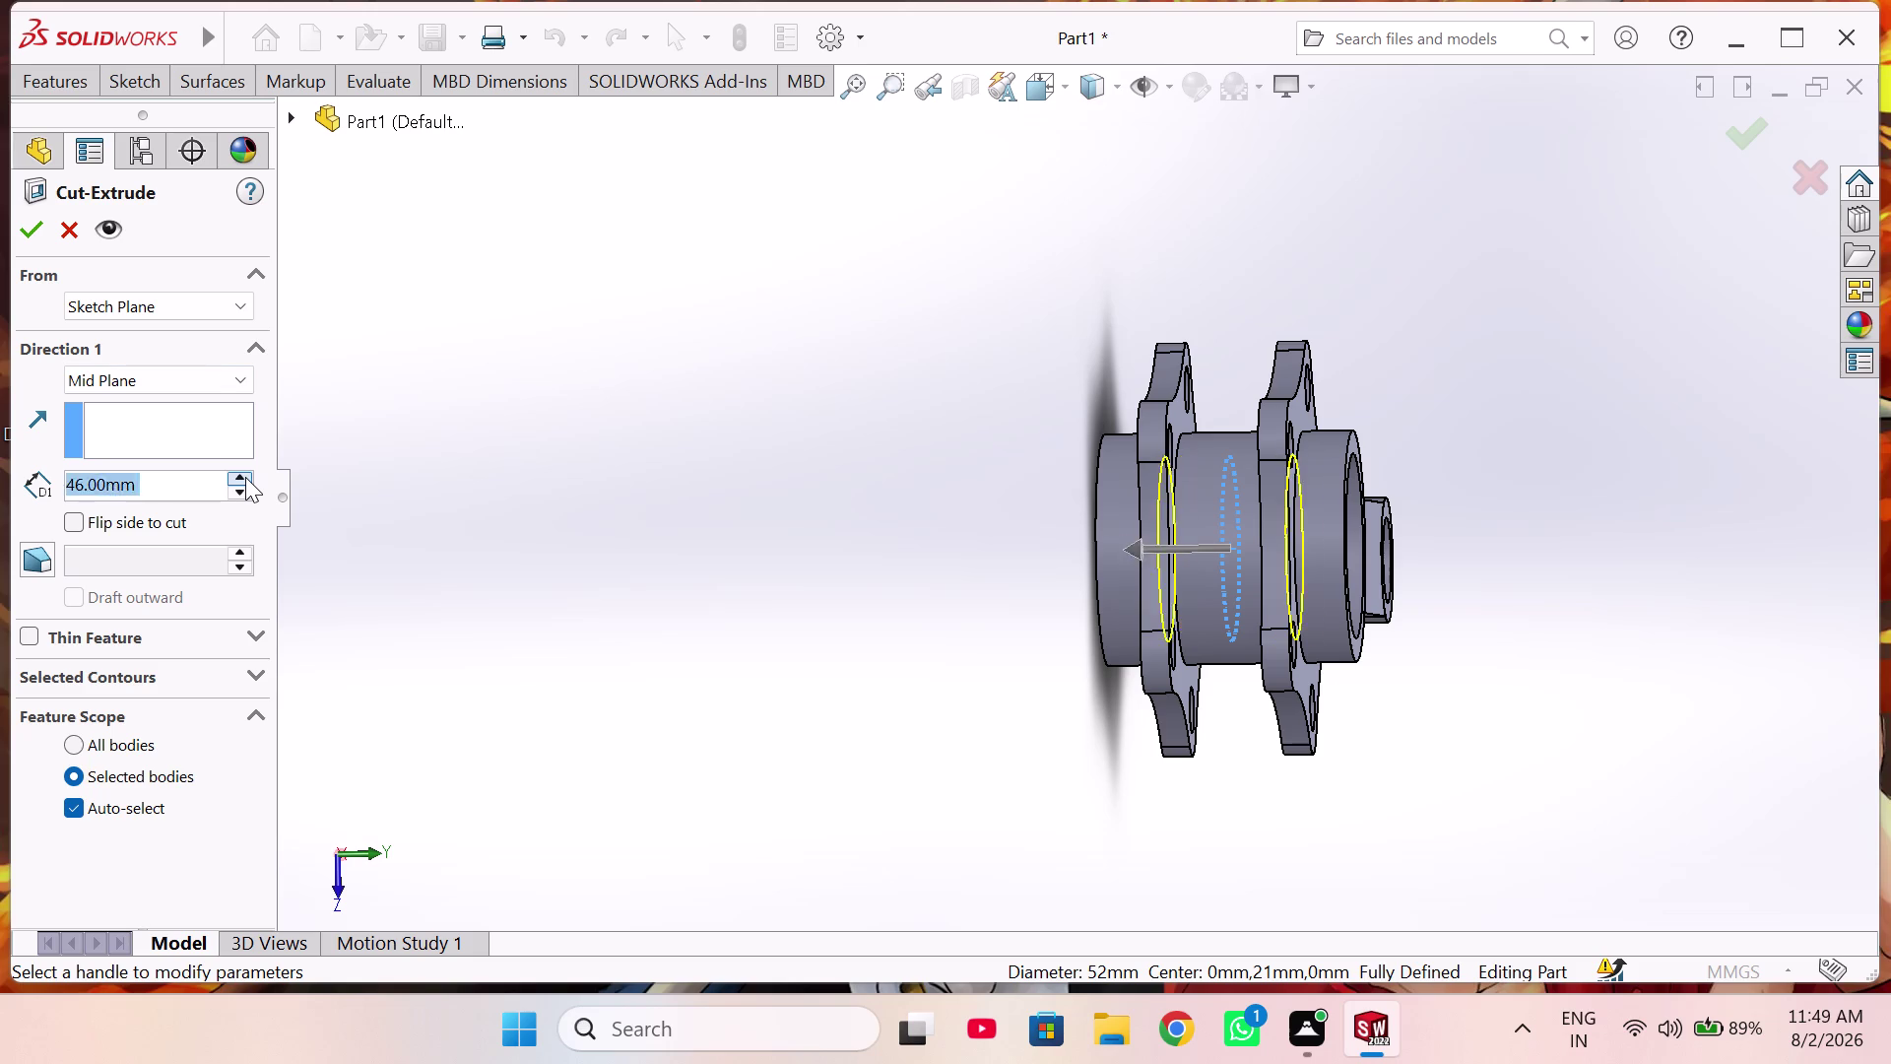
triple_click(246, 476)
click(21, 247)
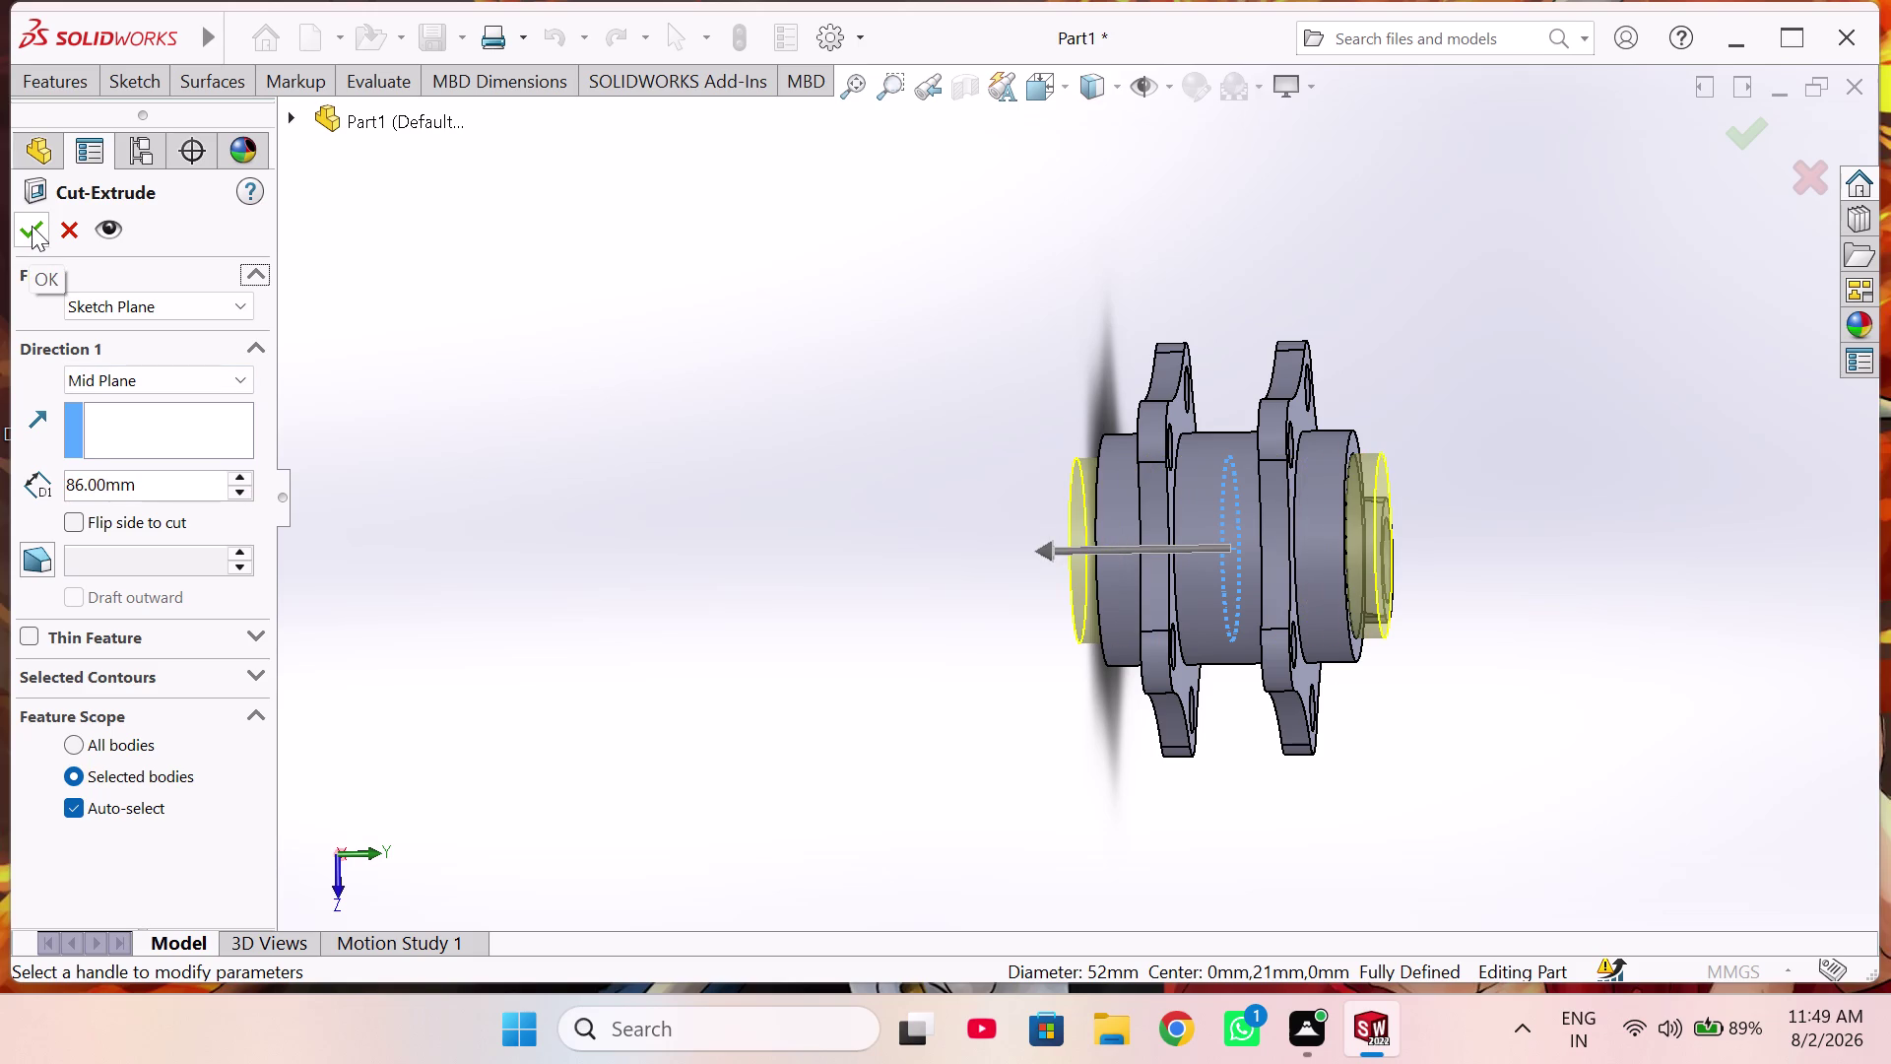
click(31, 225)
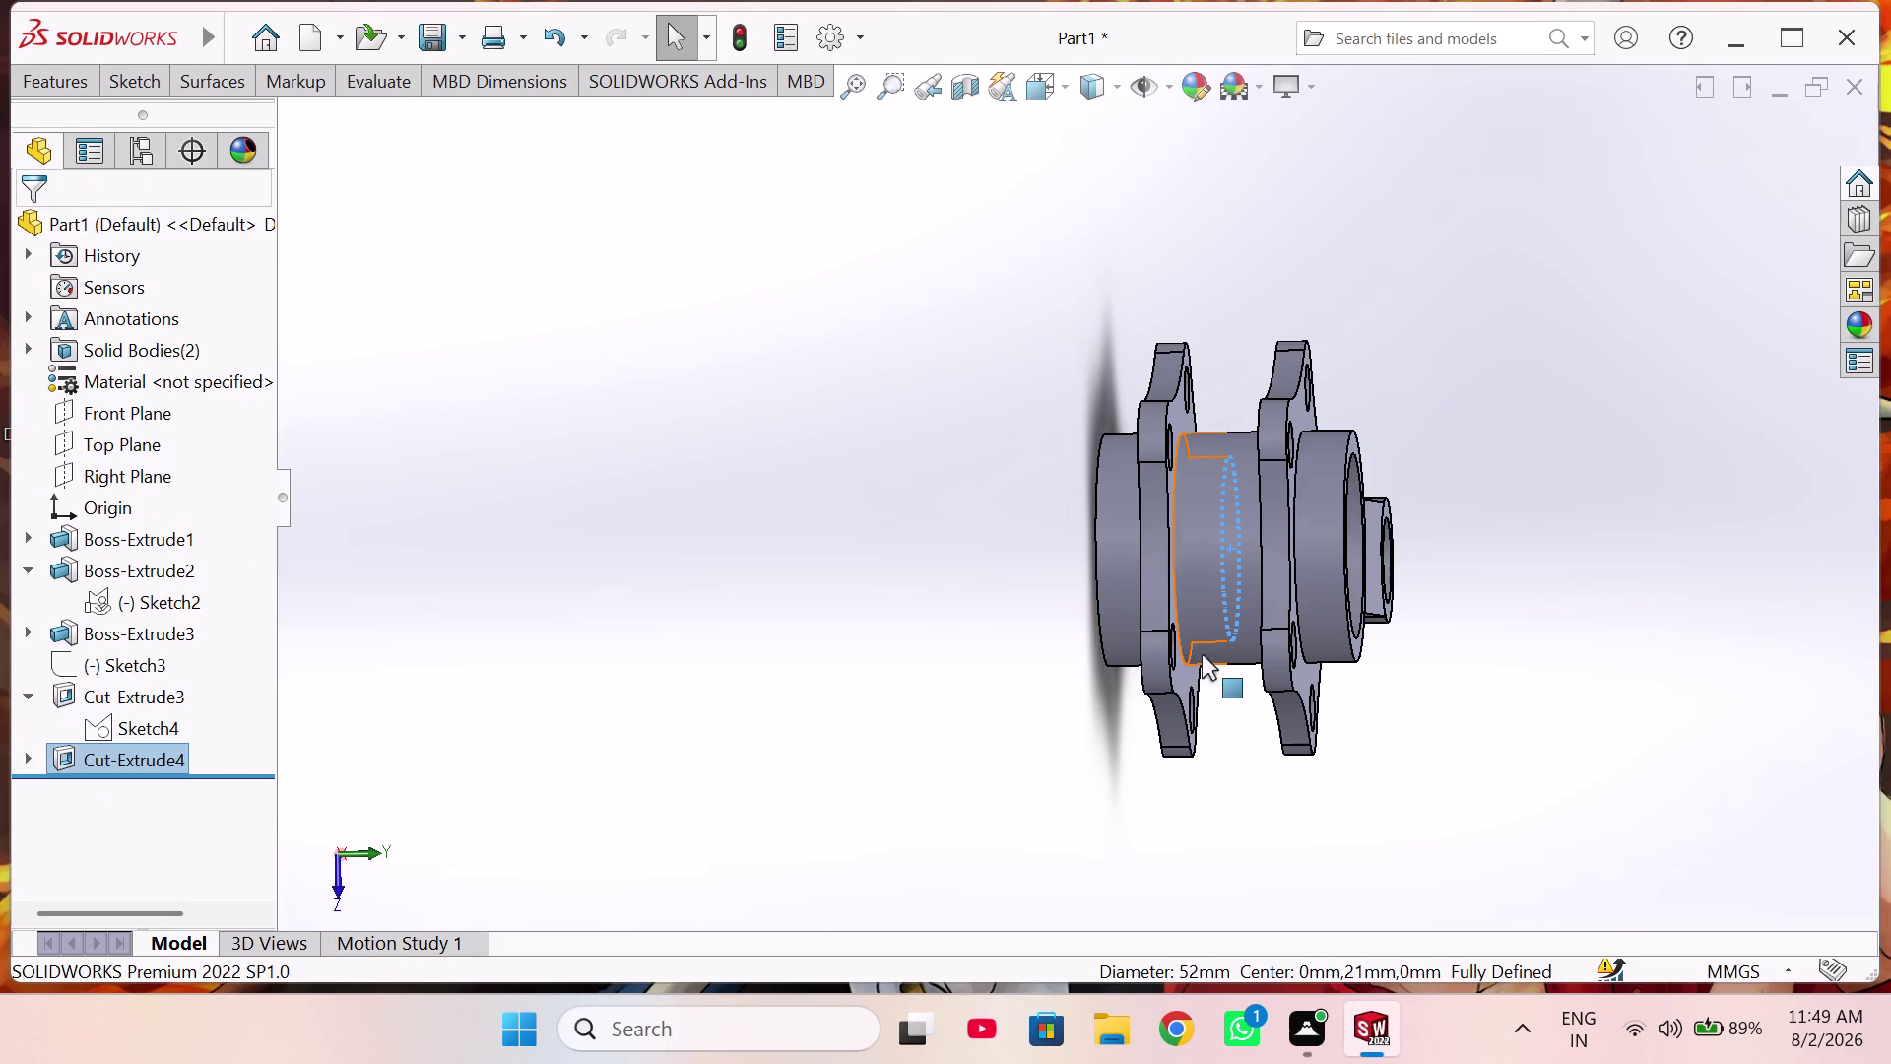
middle_drag(1186, 654, 903, 618)
scroll(up, 3)
scroll(up, 3)
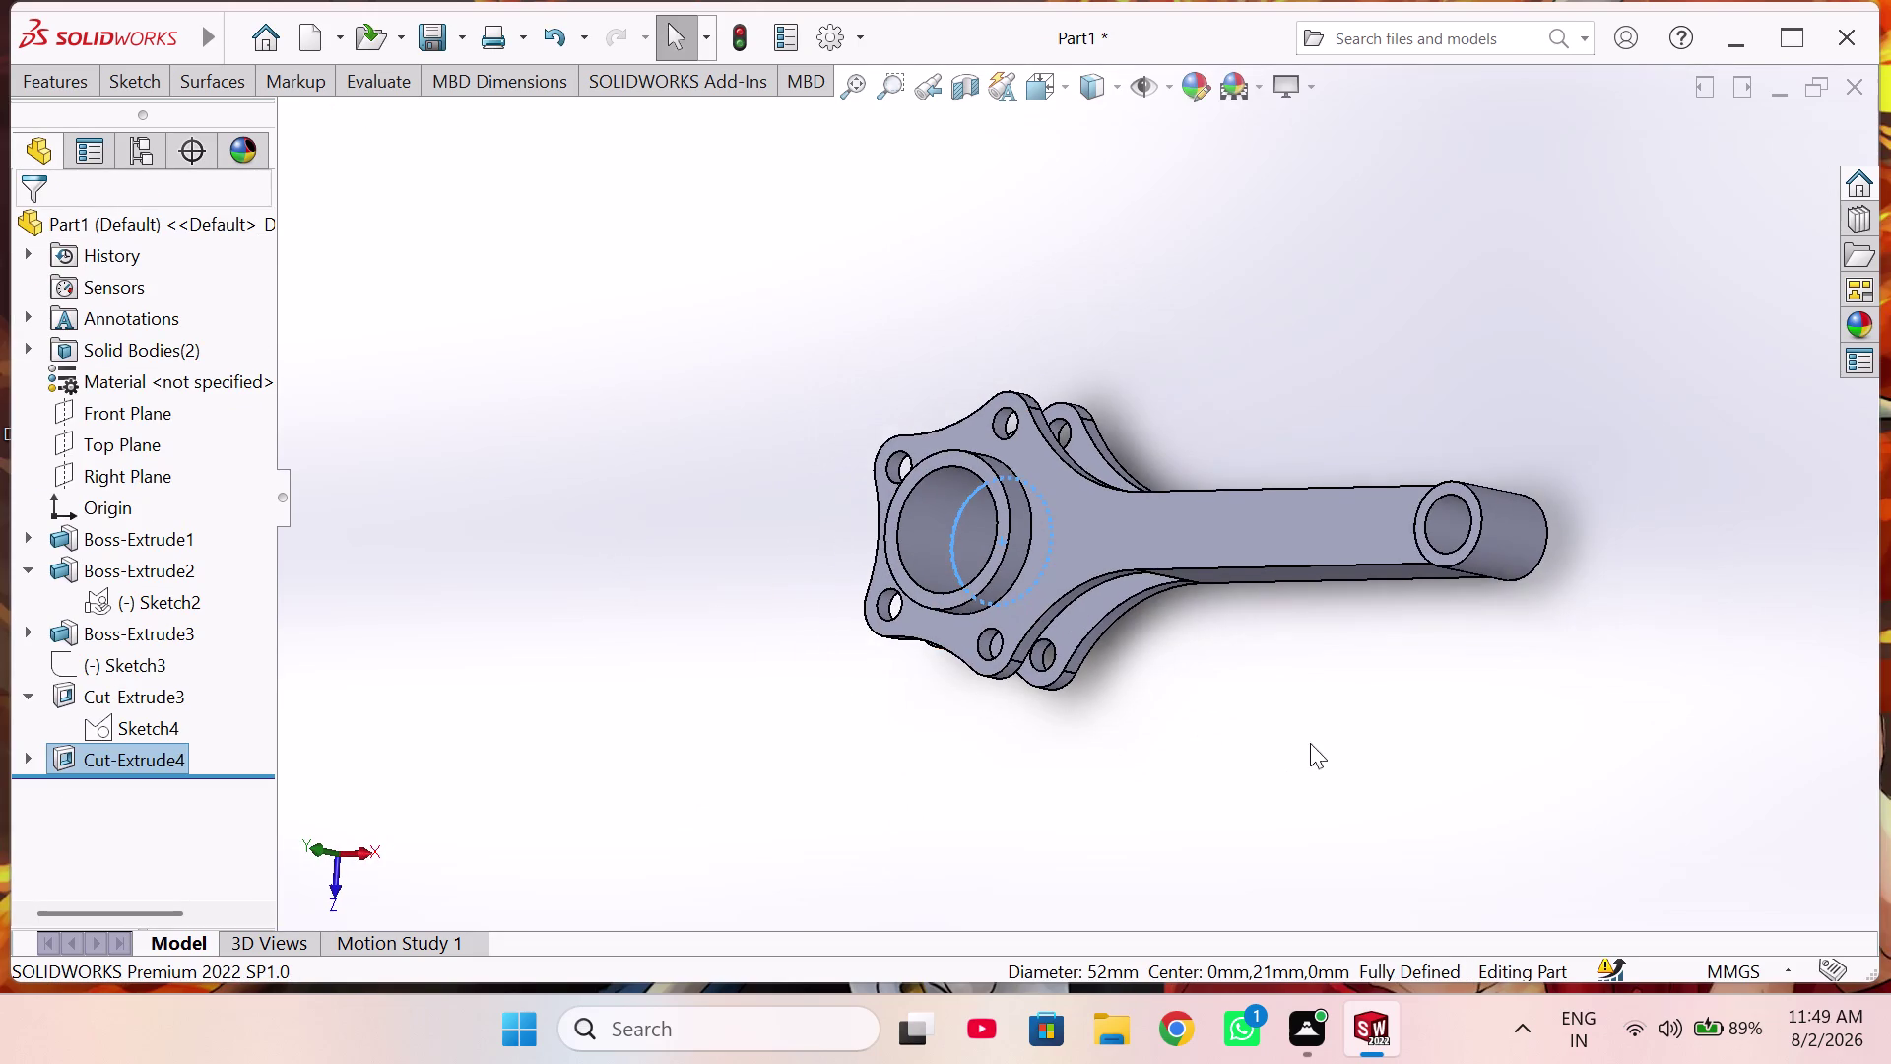
middle_drag(1328, 675, 1373, 499)
middle_drag(1255, 675, 1246, 717)
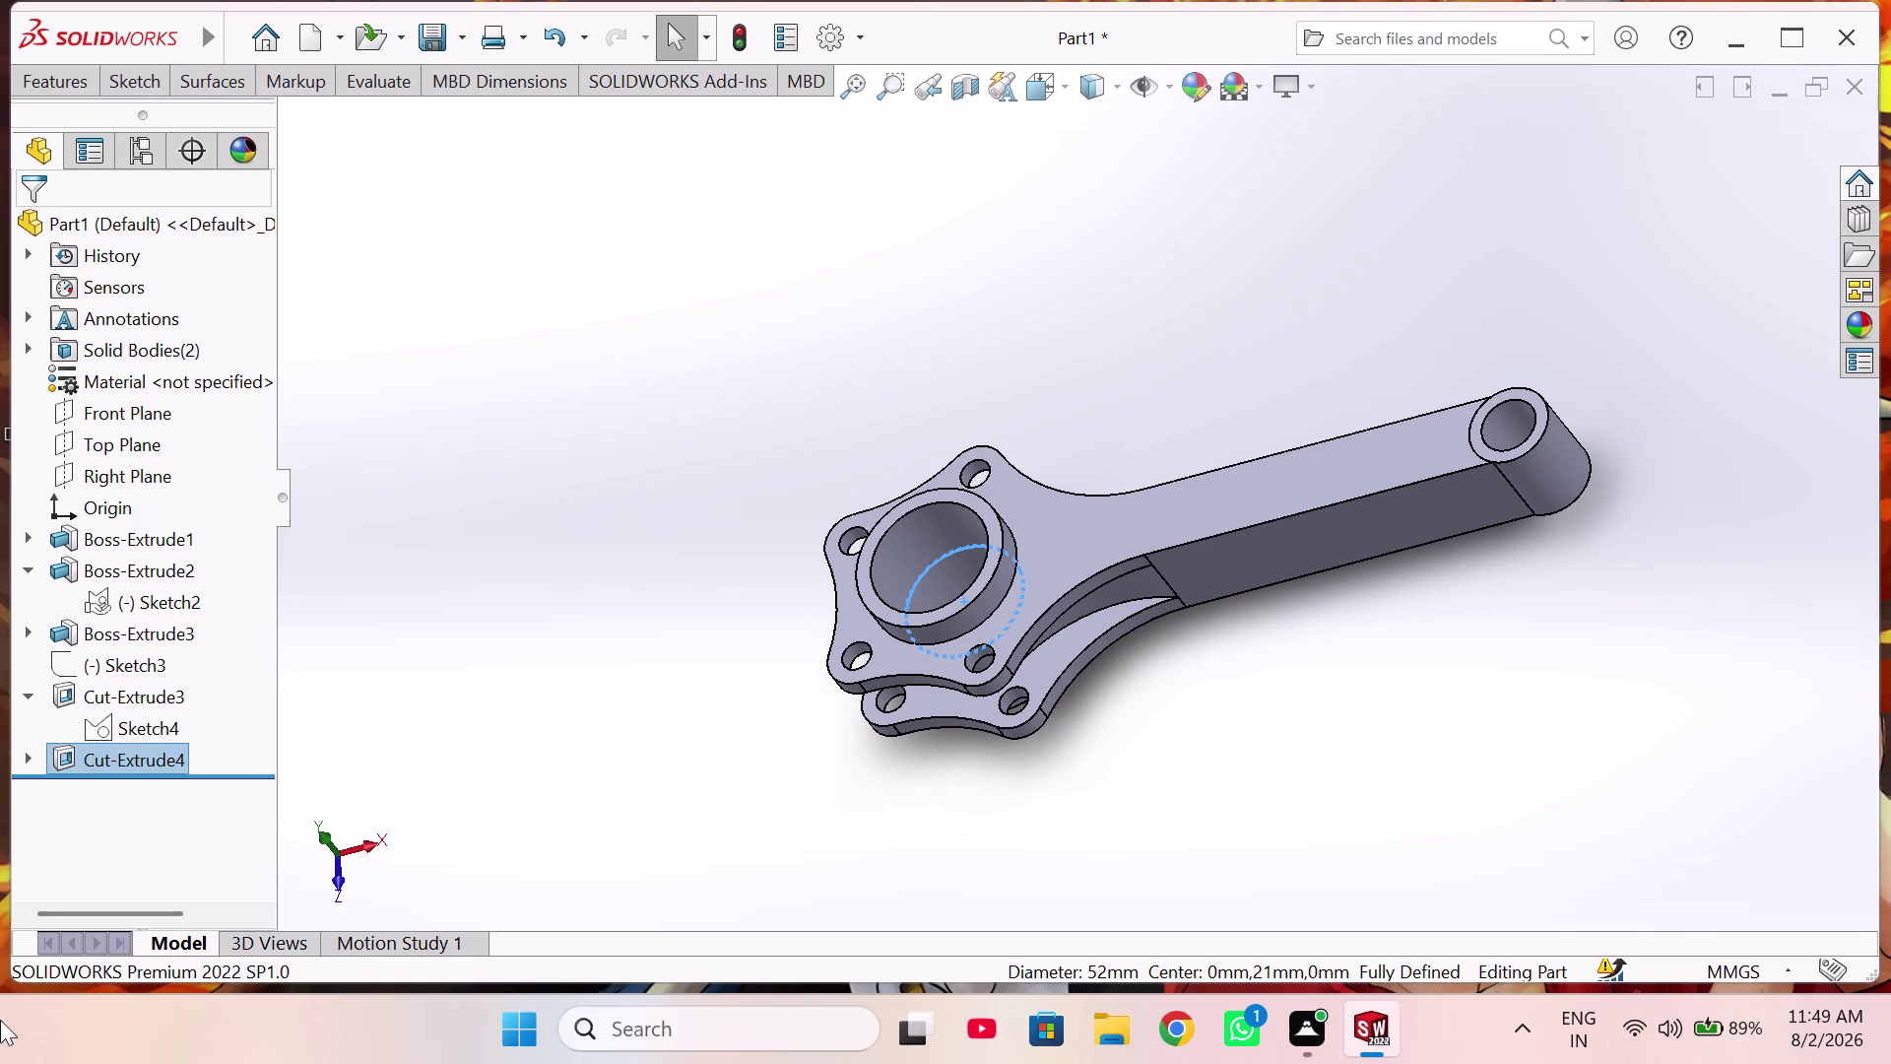
double_click(1361, 455)
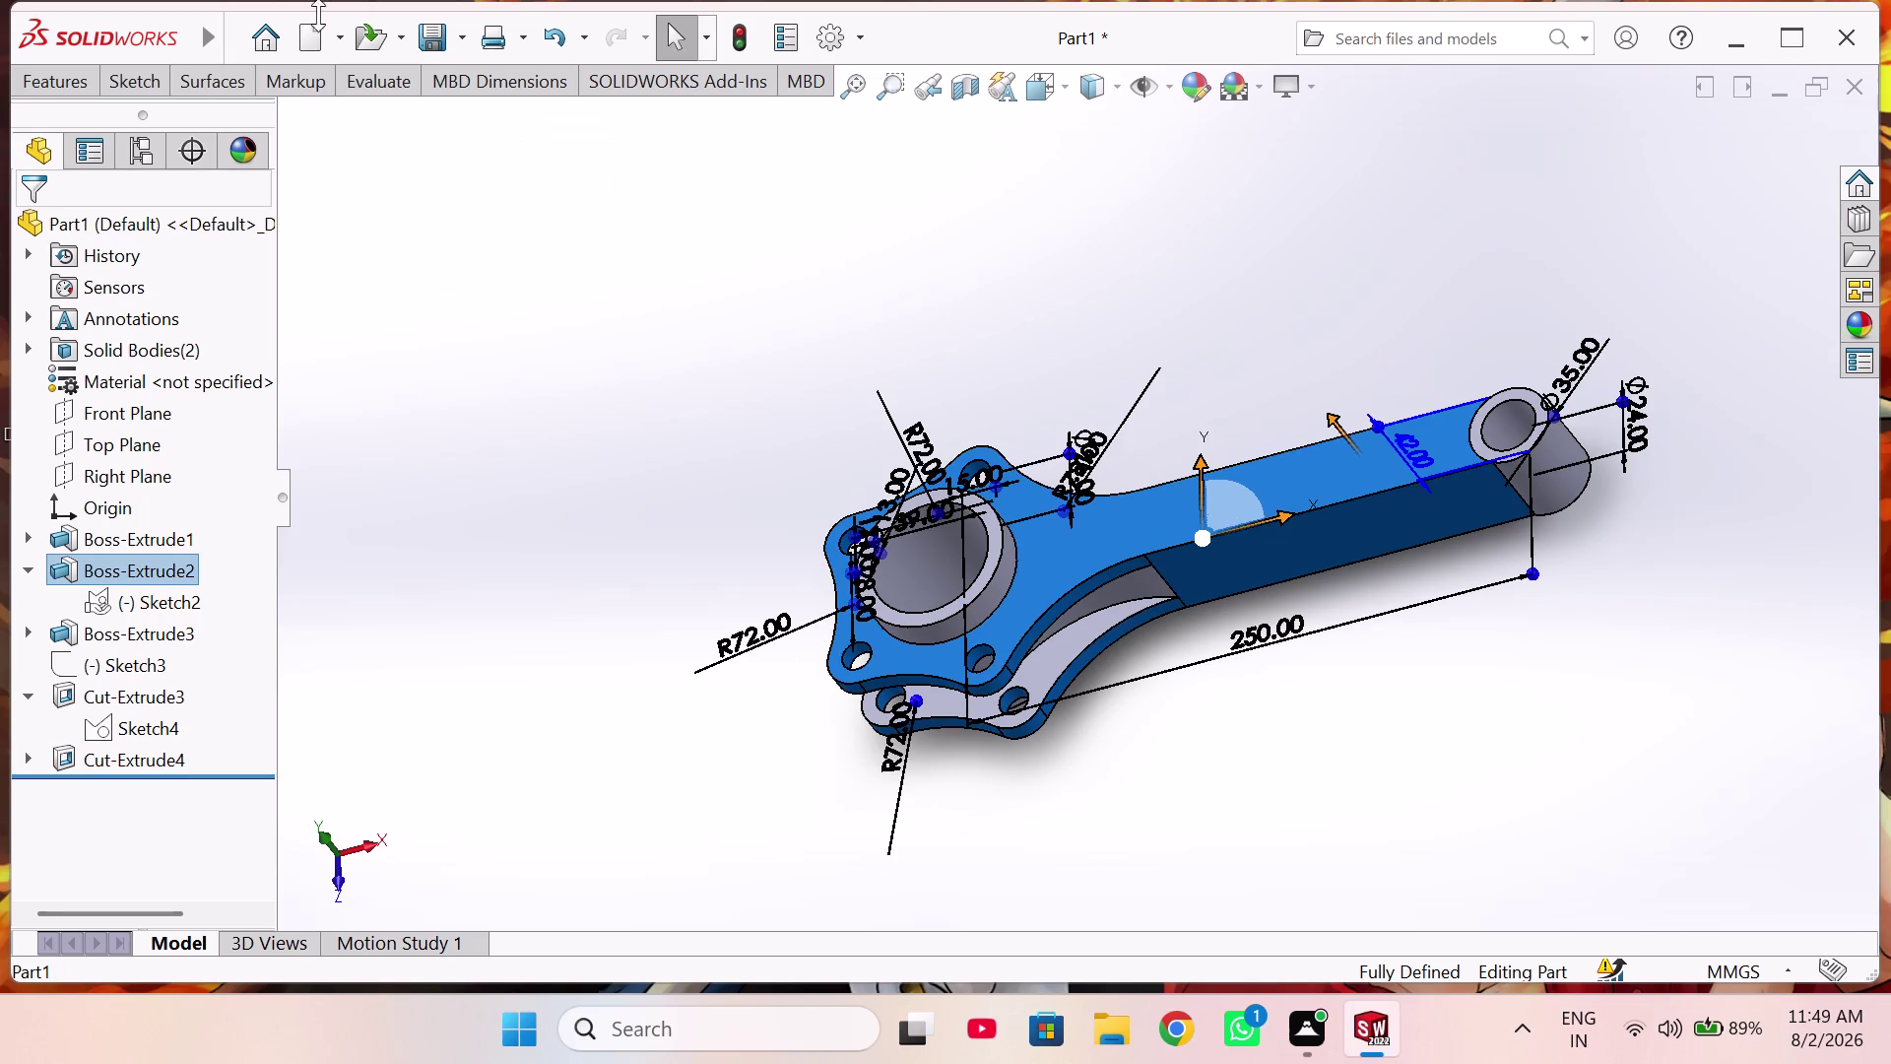
click(837, 257)
middle_drag(1122, 305, 1160, 407)
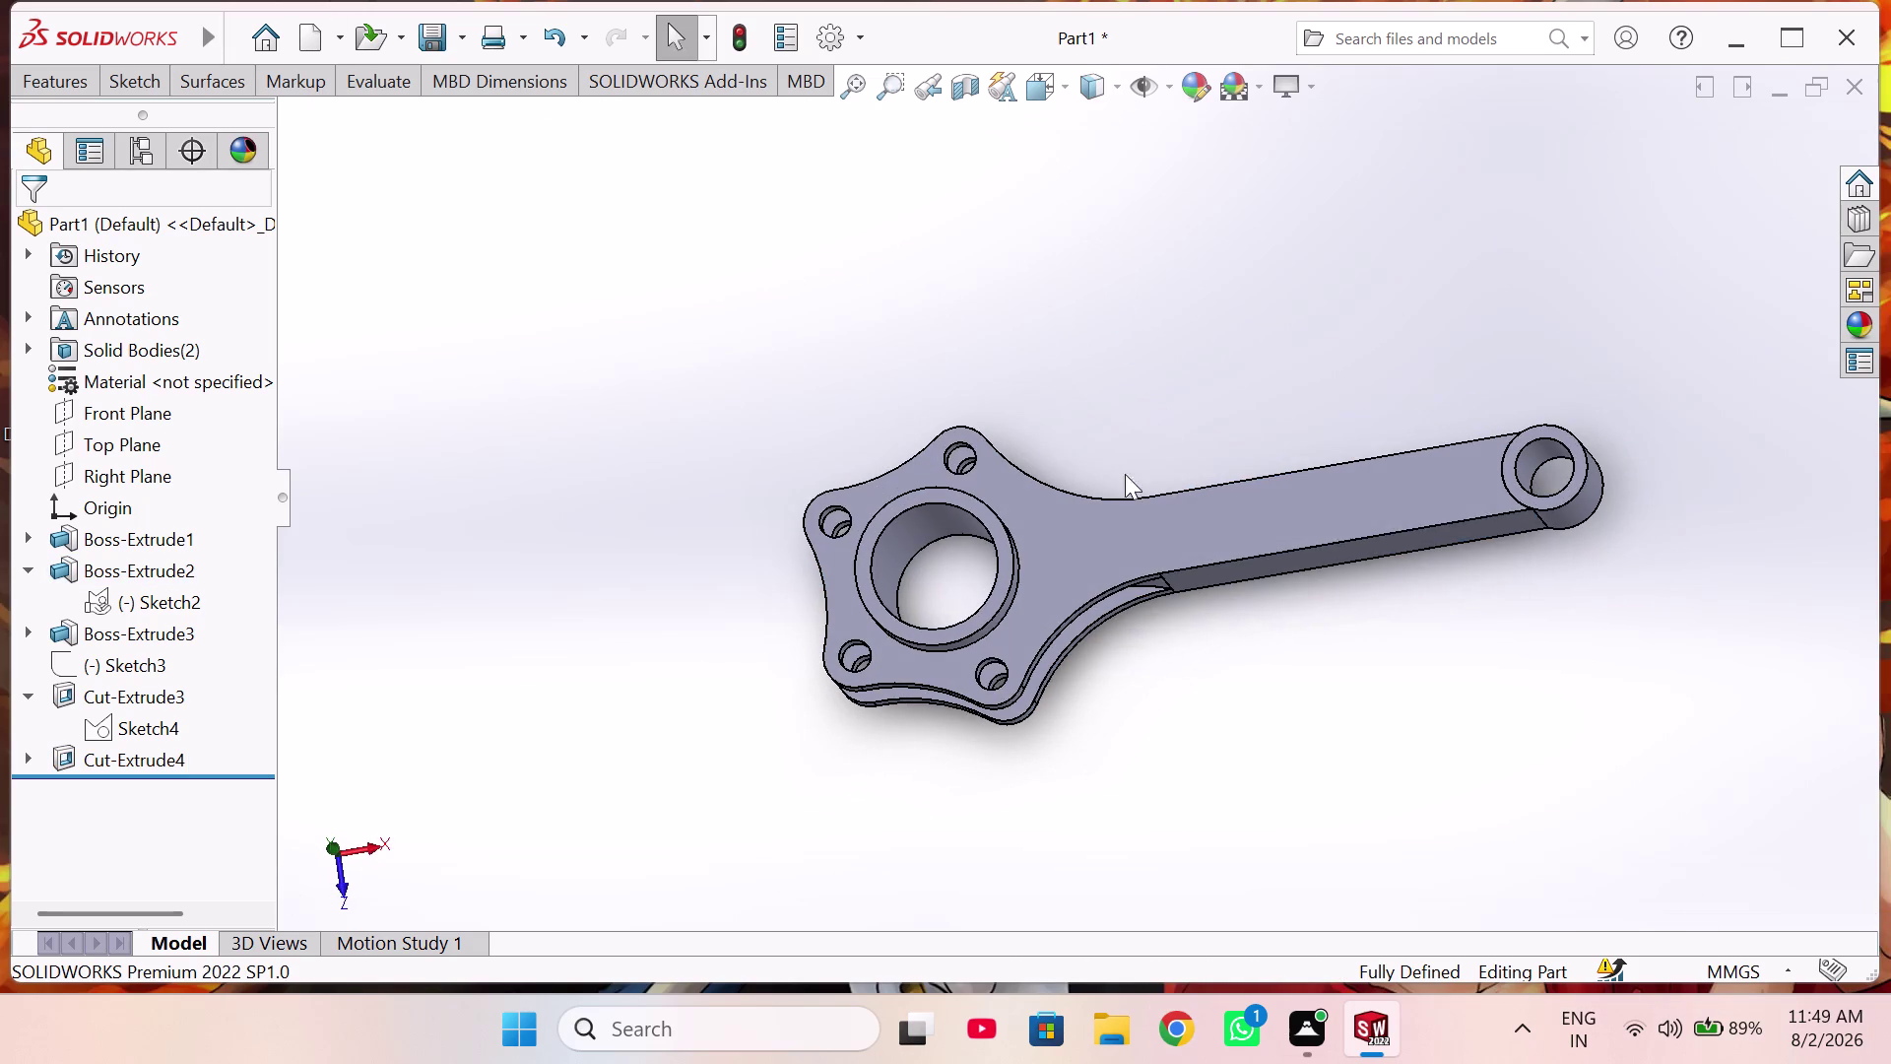
click(1239, 504)
click(1345, 442)
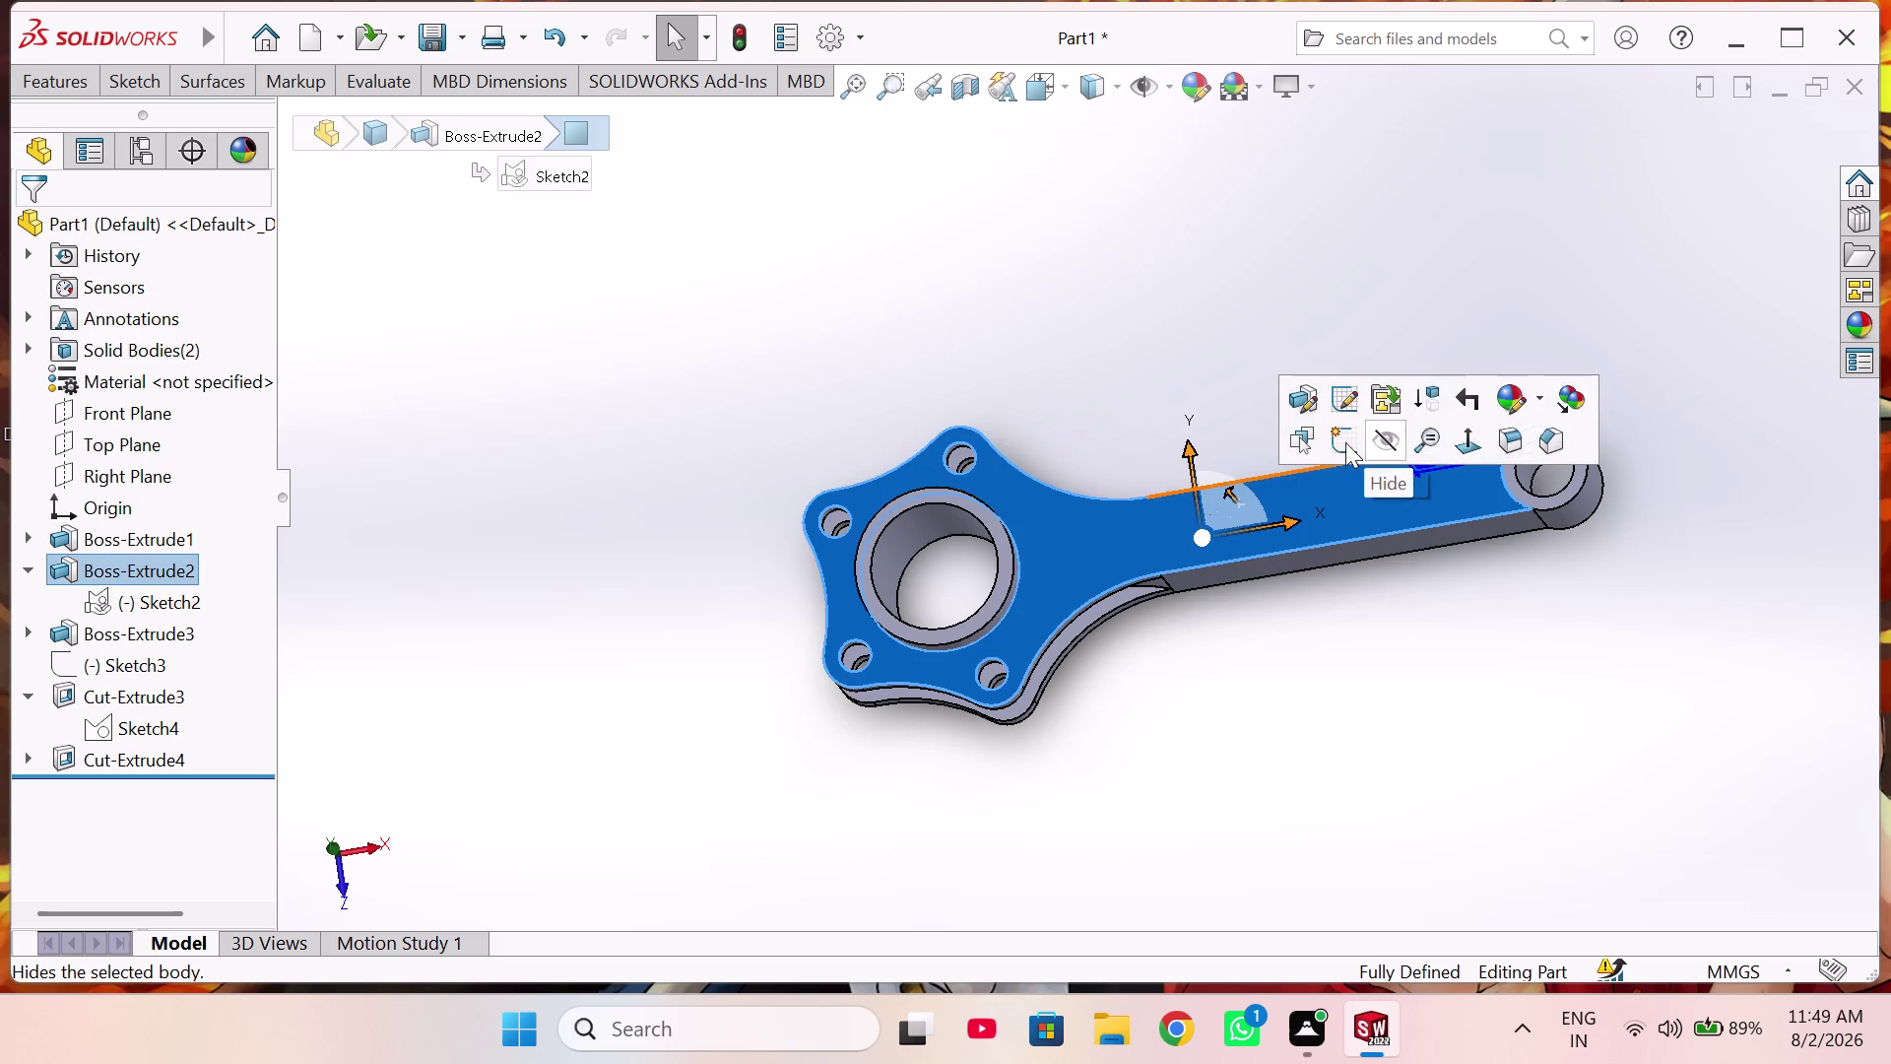
Orbit to look down on the rod, open Sketch6, and select Sketch4 in the tree.
middle_drag(1152, 701, 1138, 533)
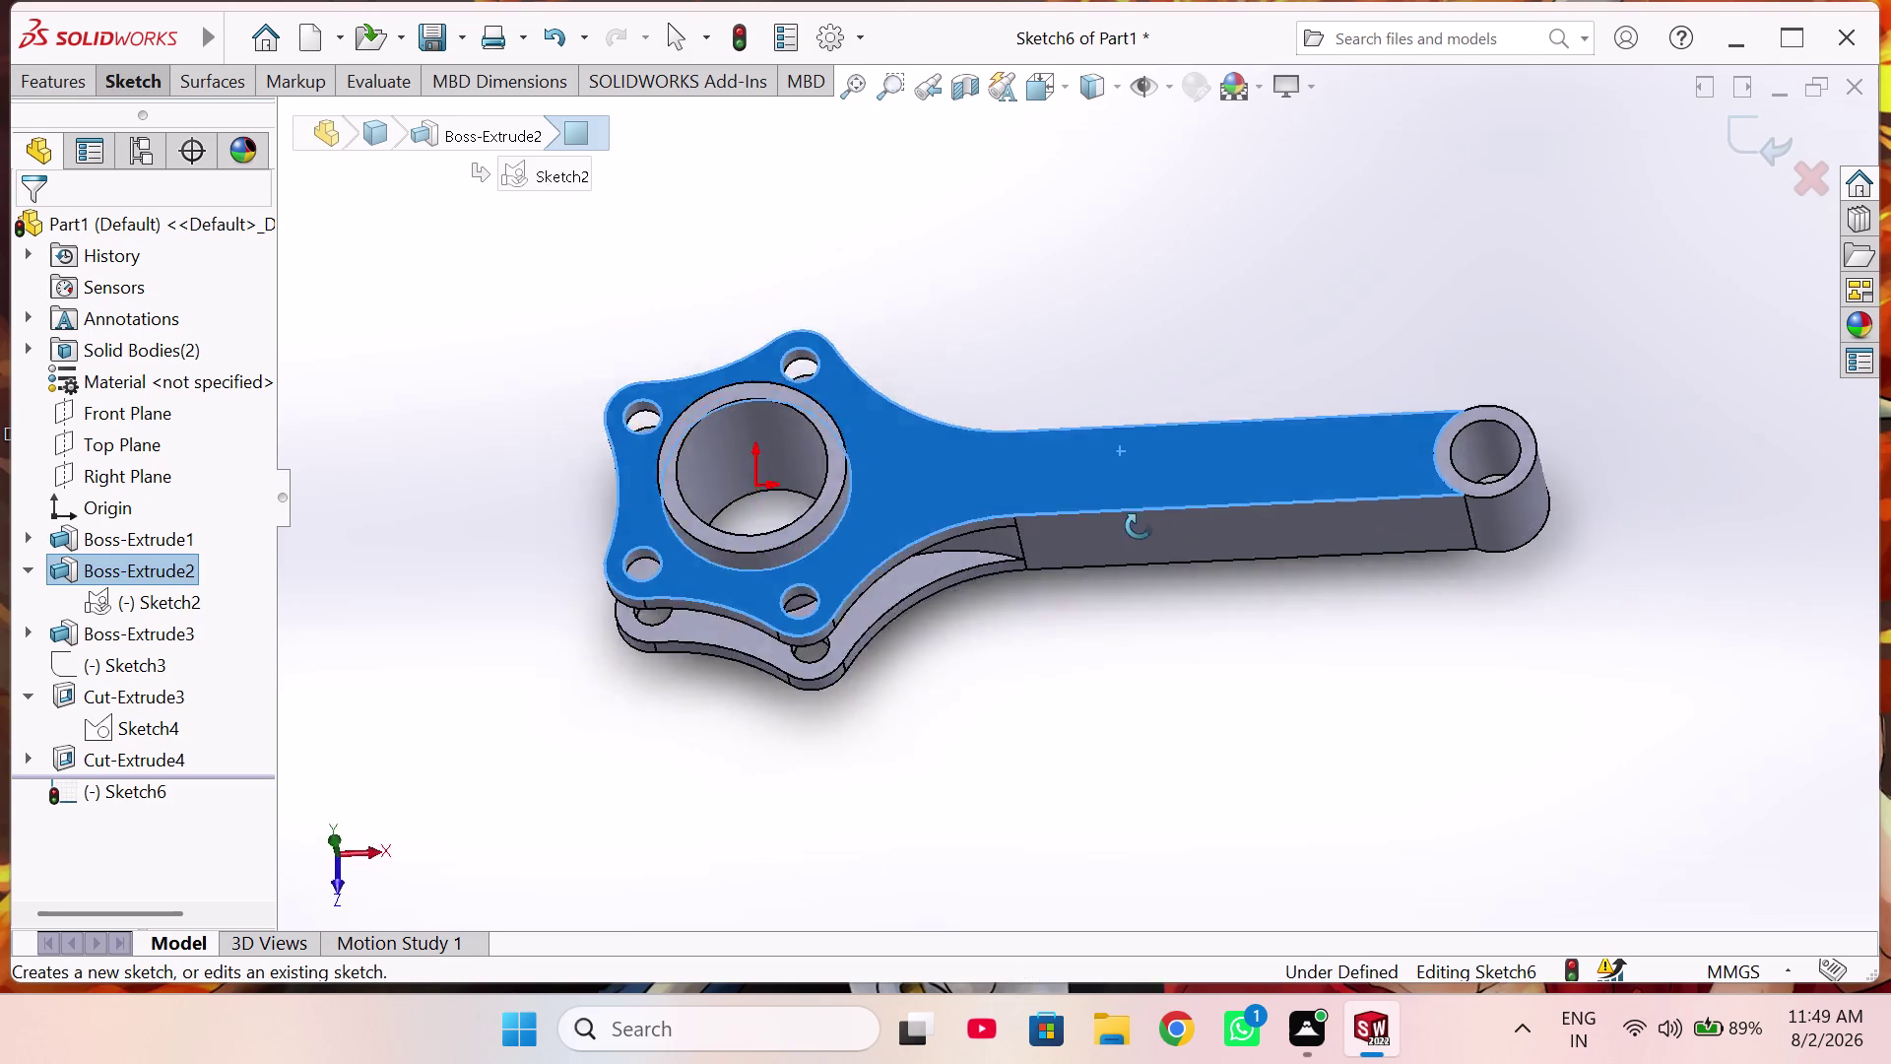
middle_drag(1138, 533, 1149, 634)
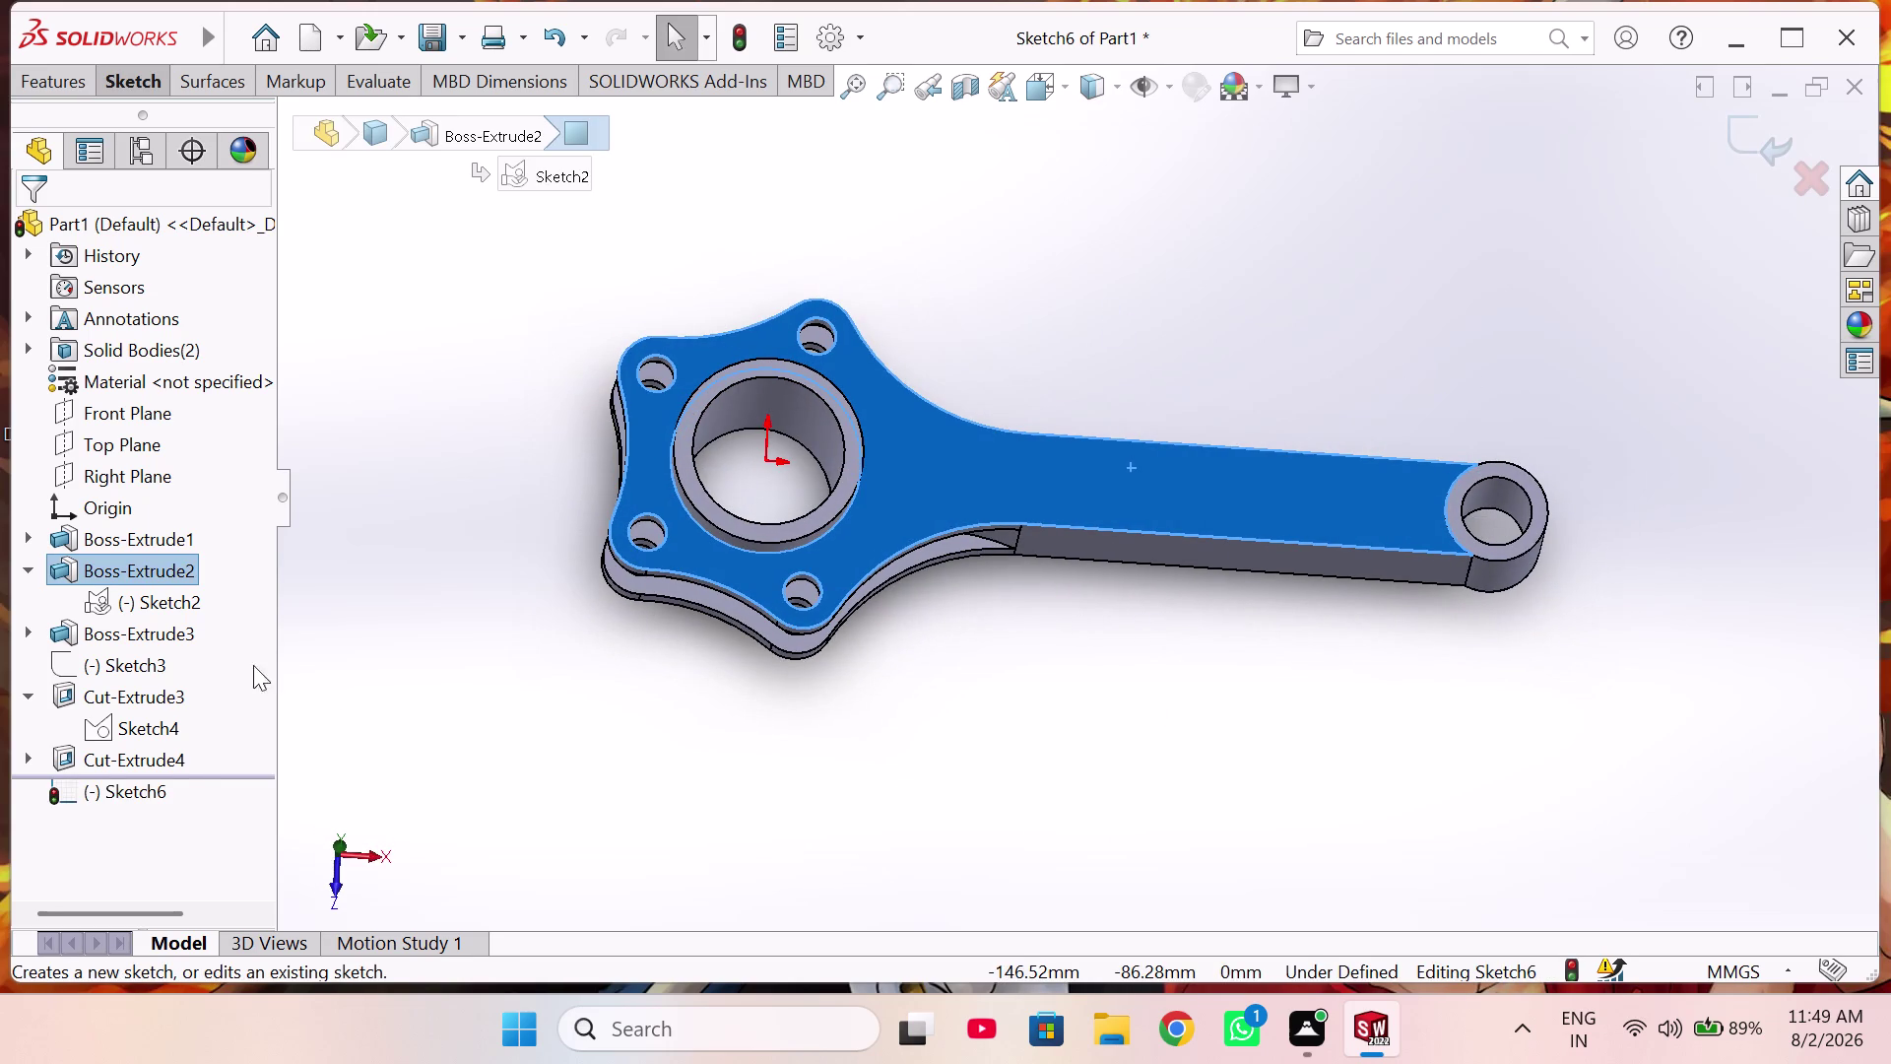
click(111, 721)
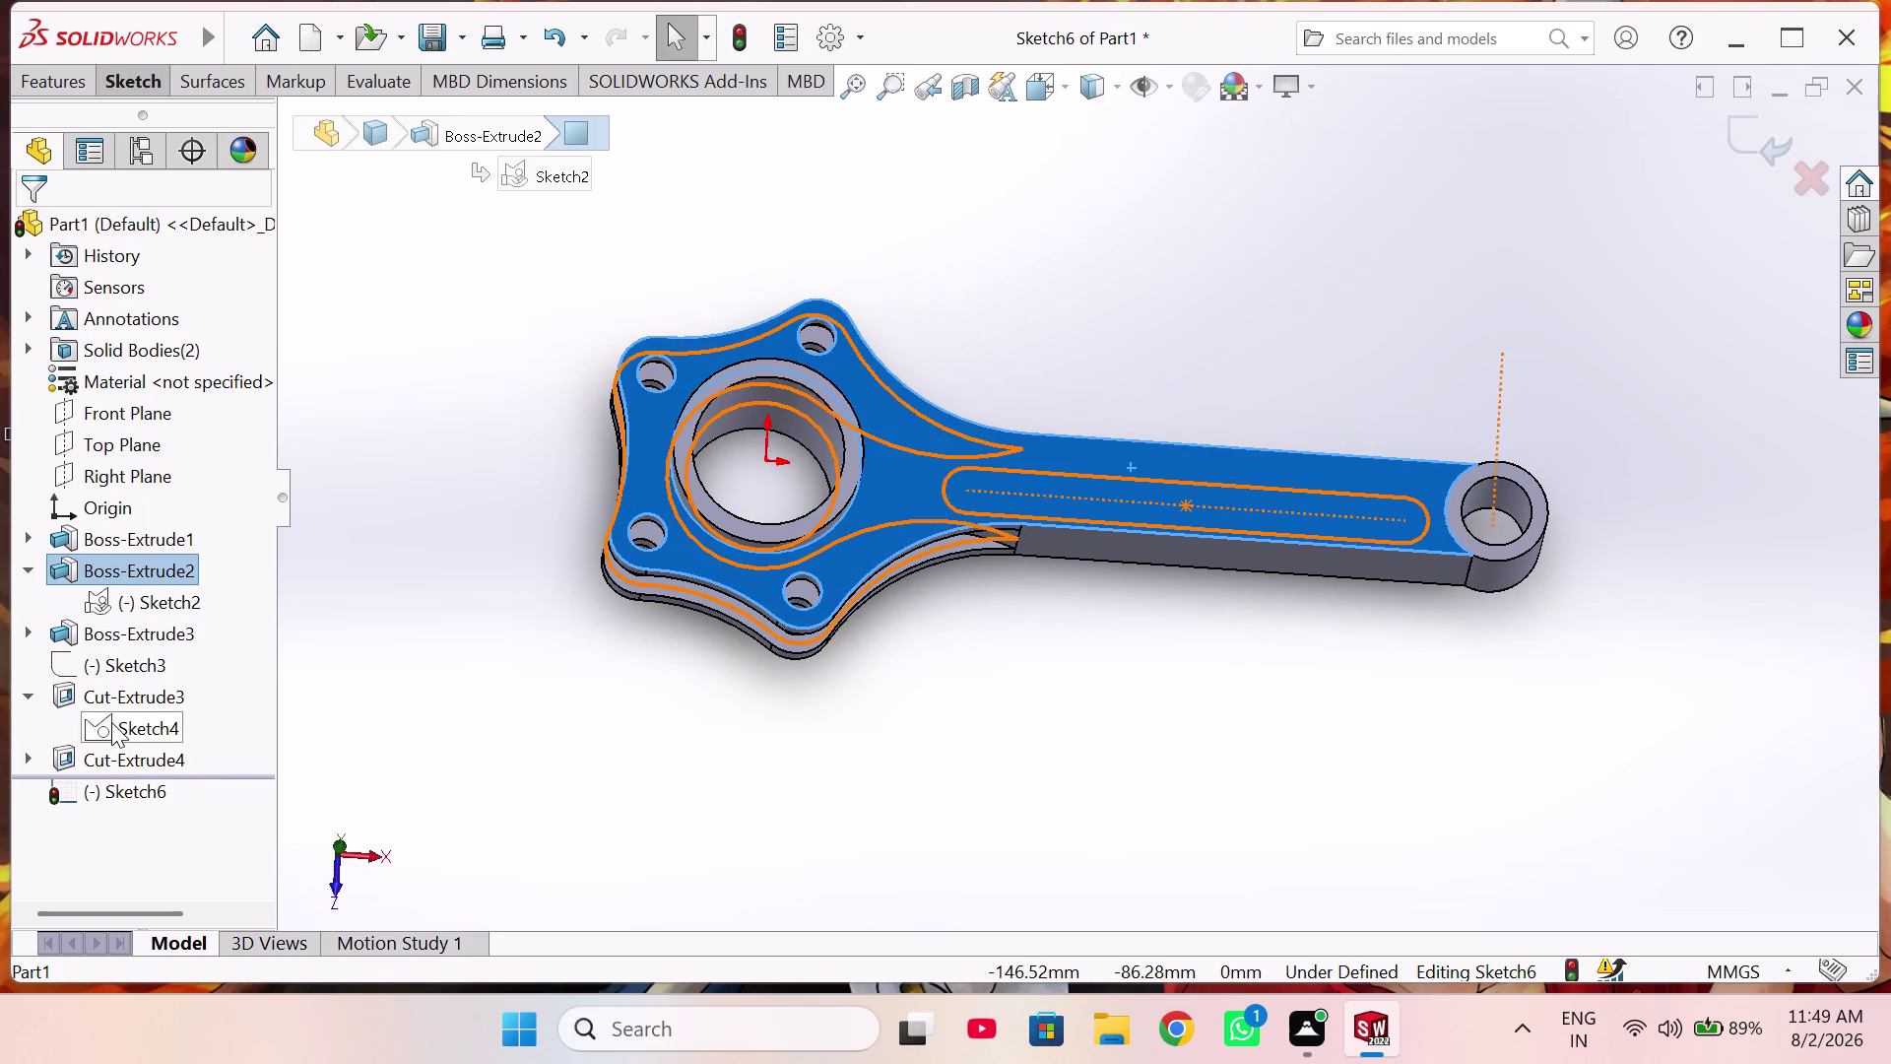
click(339, 749)
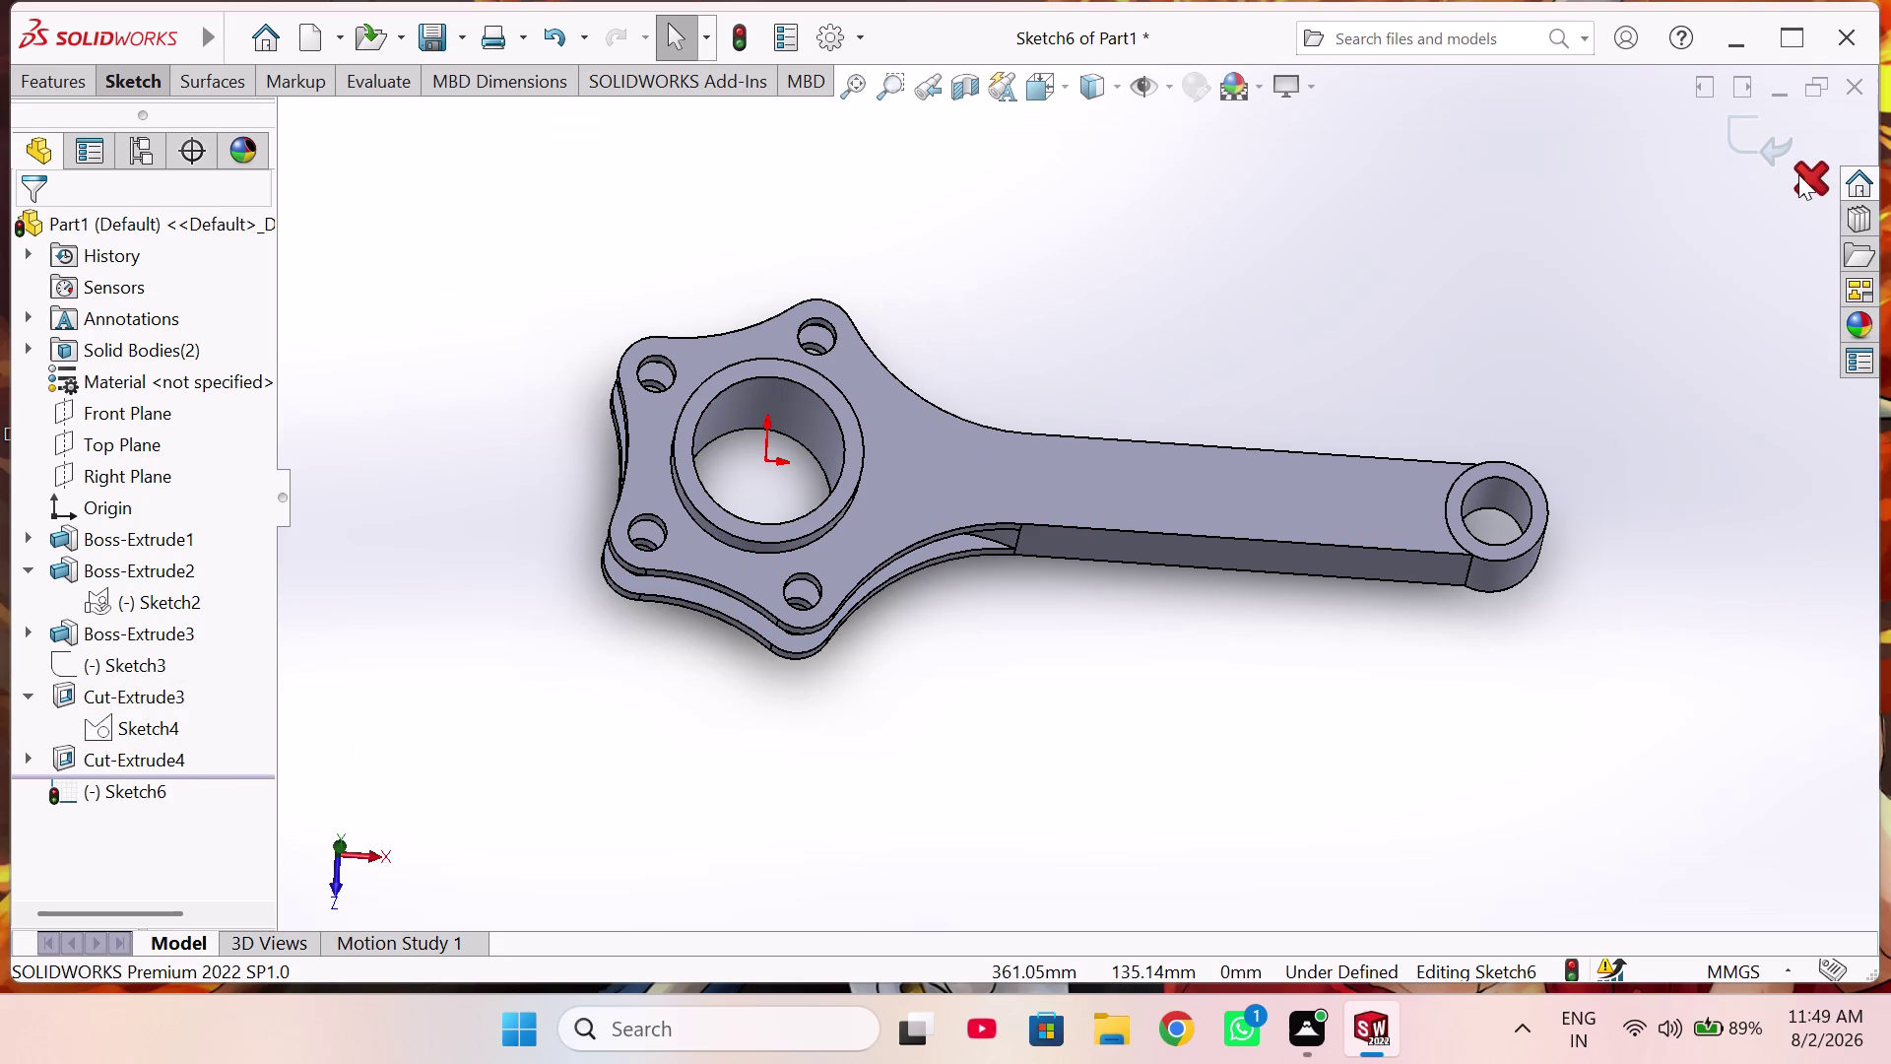
Exit the empty Sketch6 and discard its changes.
click(132, 723)
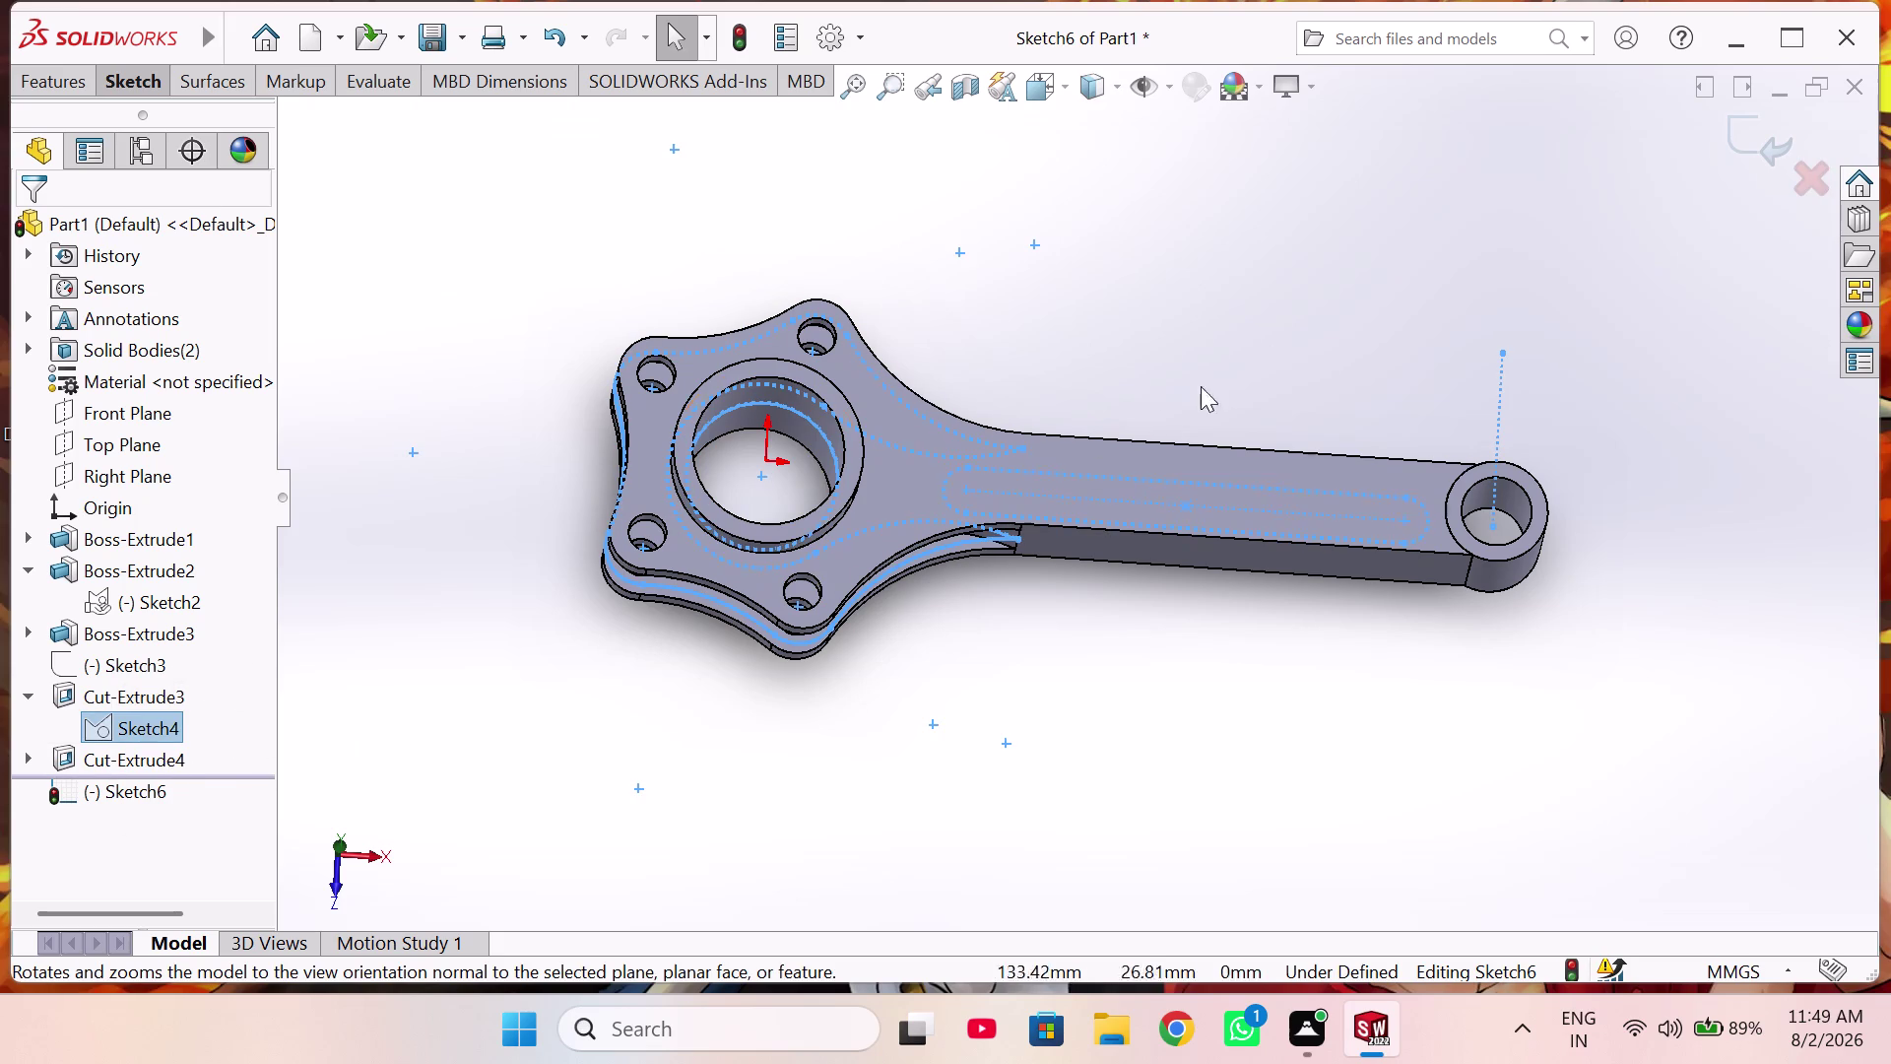
click(54, 79)
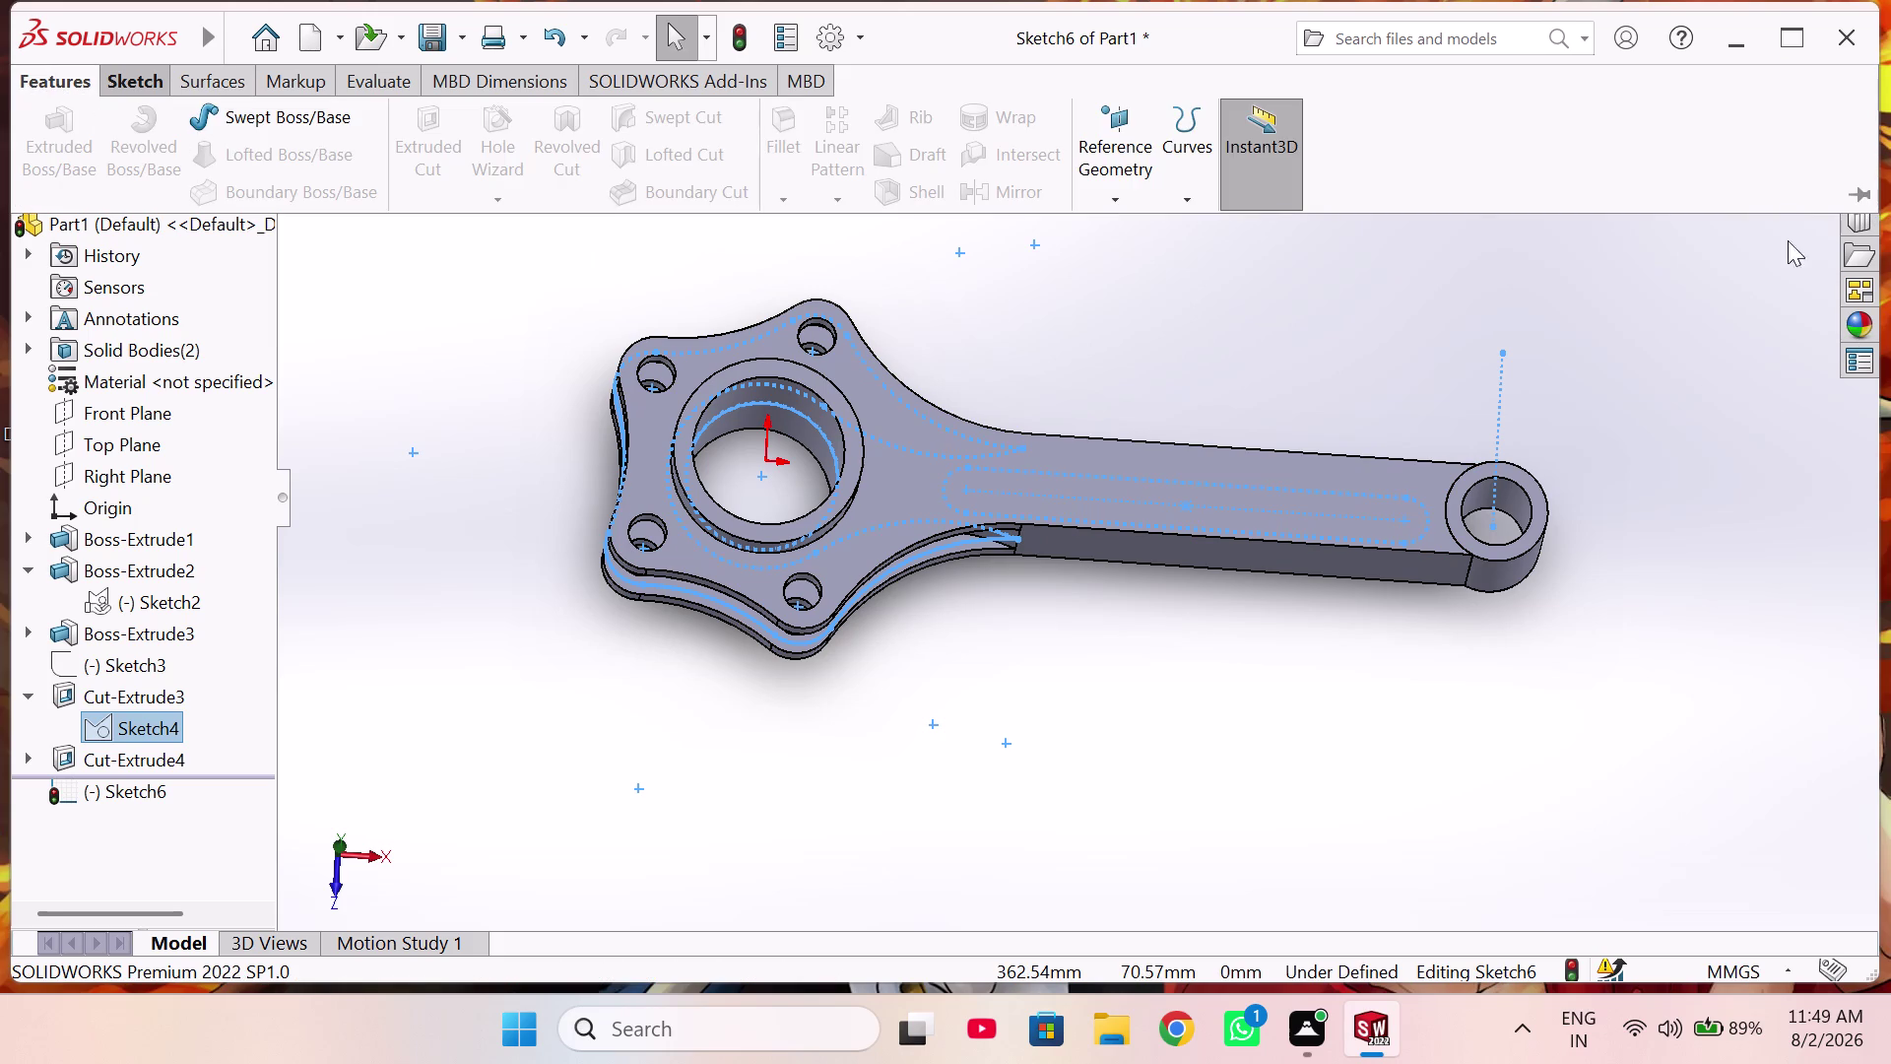
click(1598, 445)
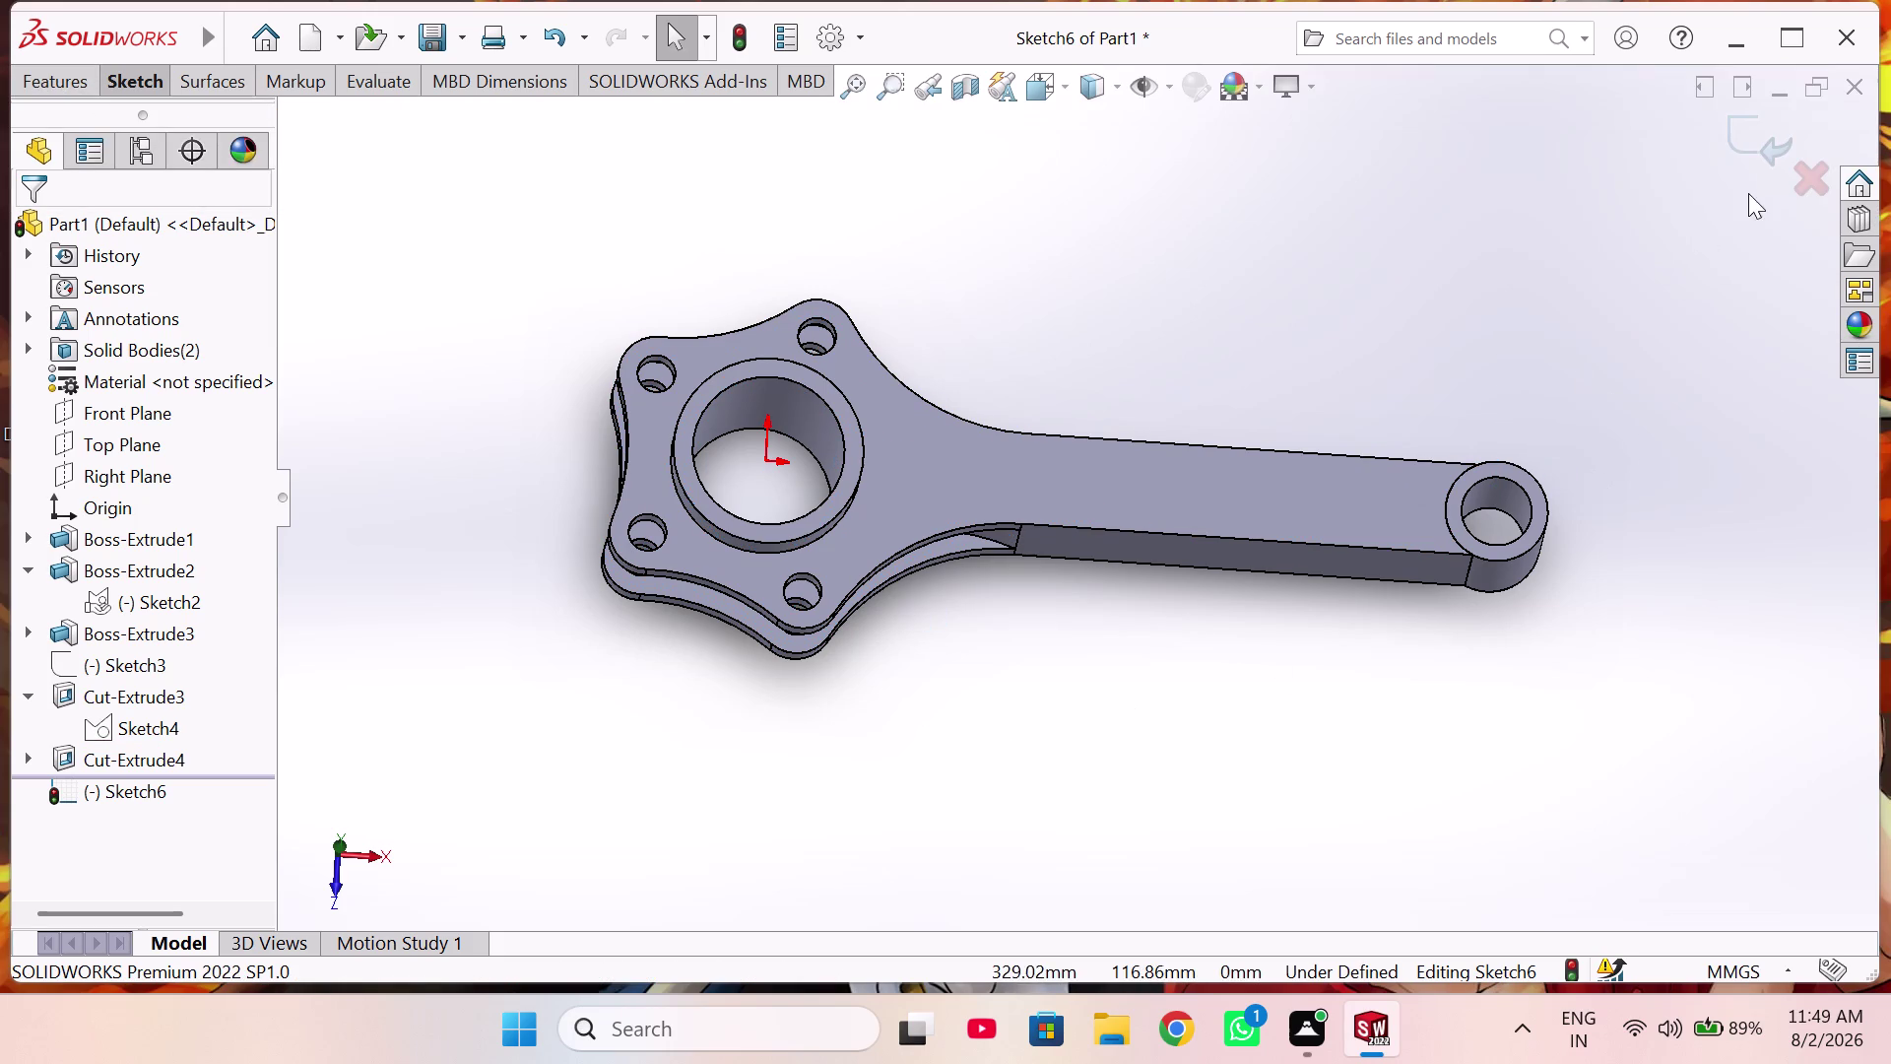
click(1787, 189)
click(919, 521)
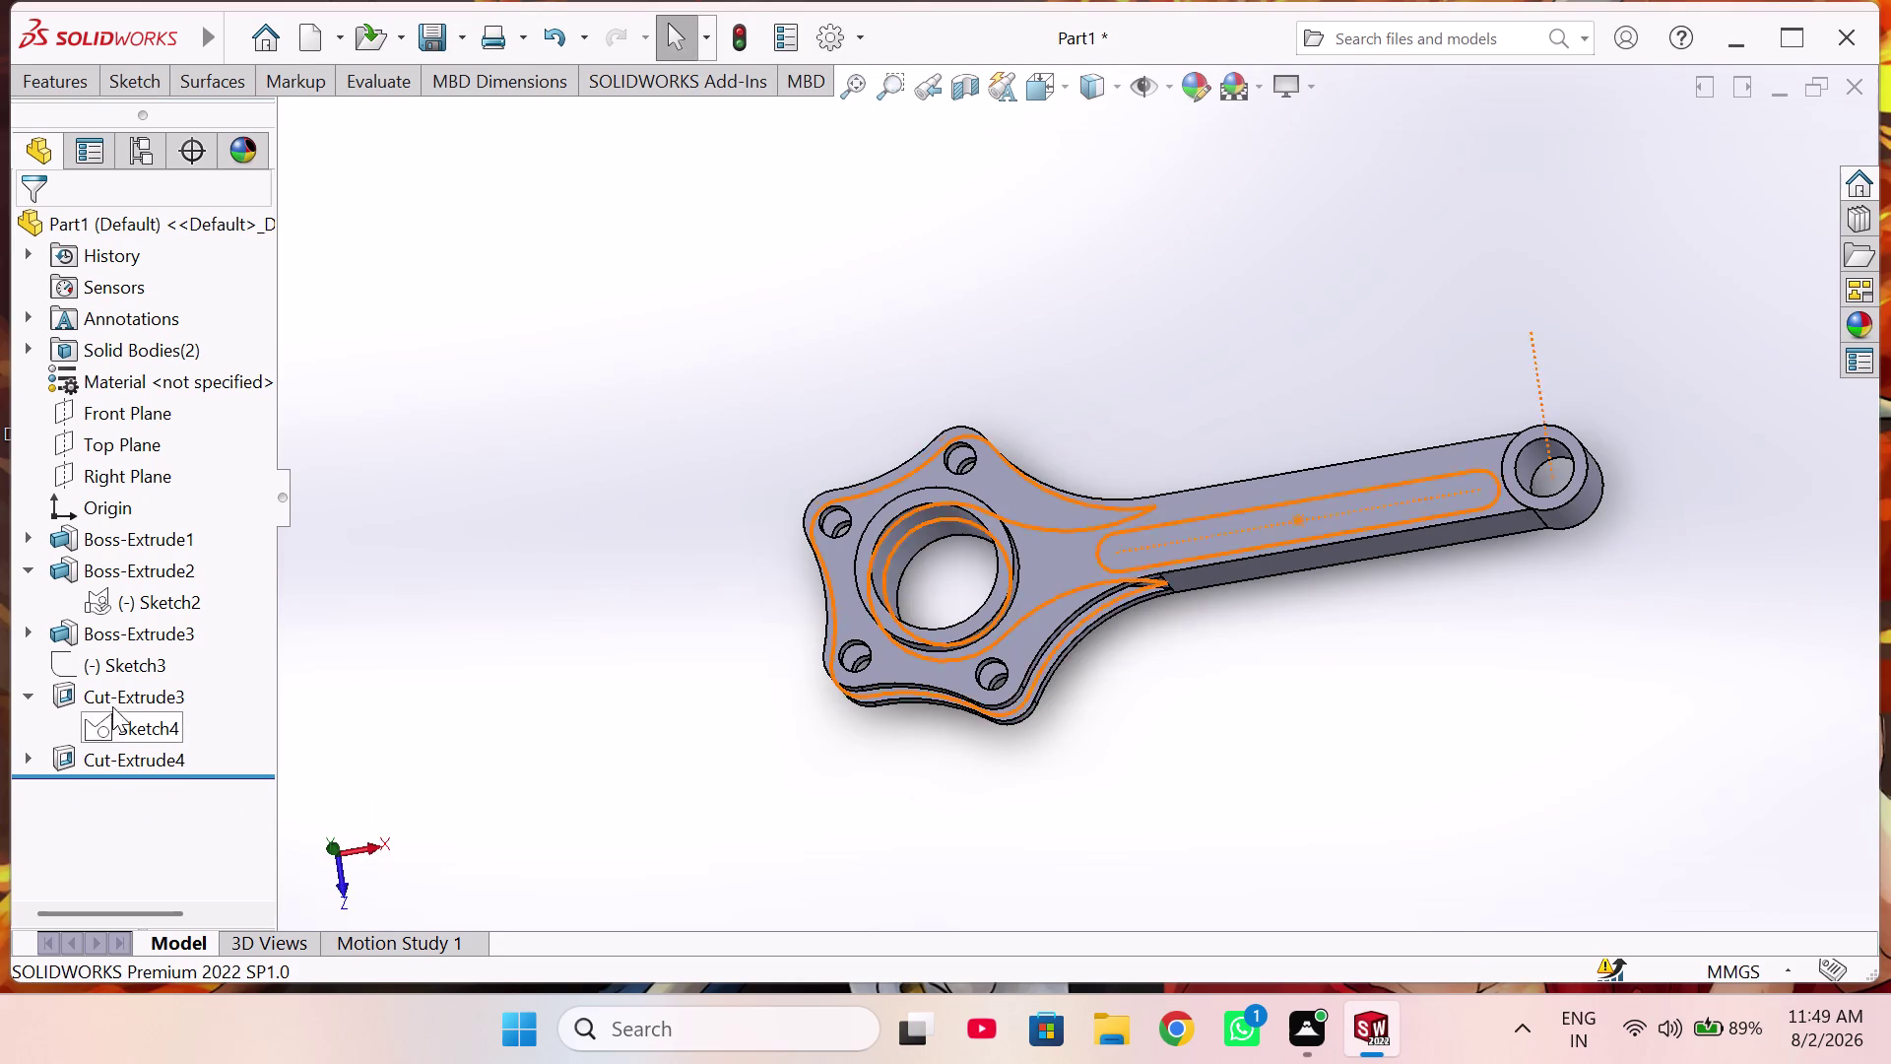
Show Sketch4 with its dimensions and start an Extruded Cut from it.
click(124, 728)
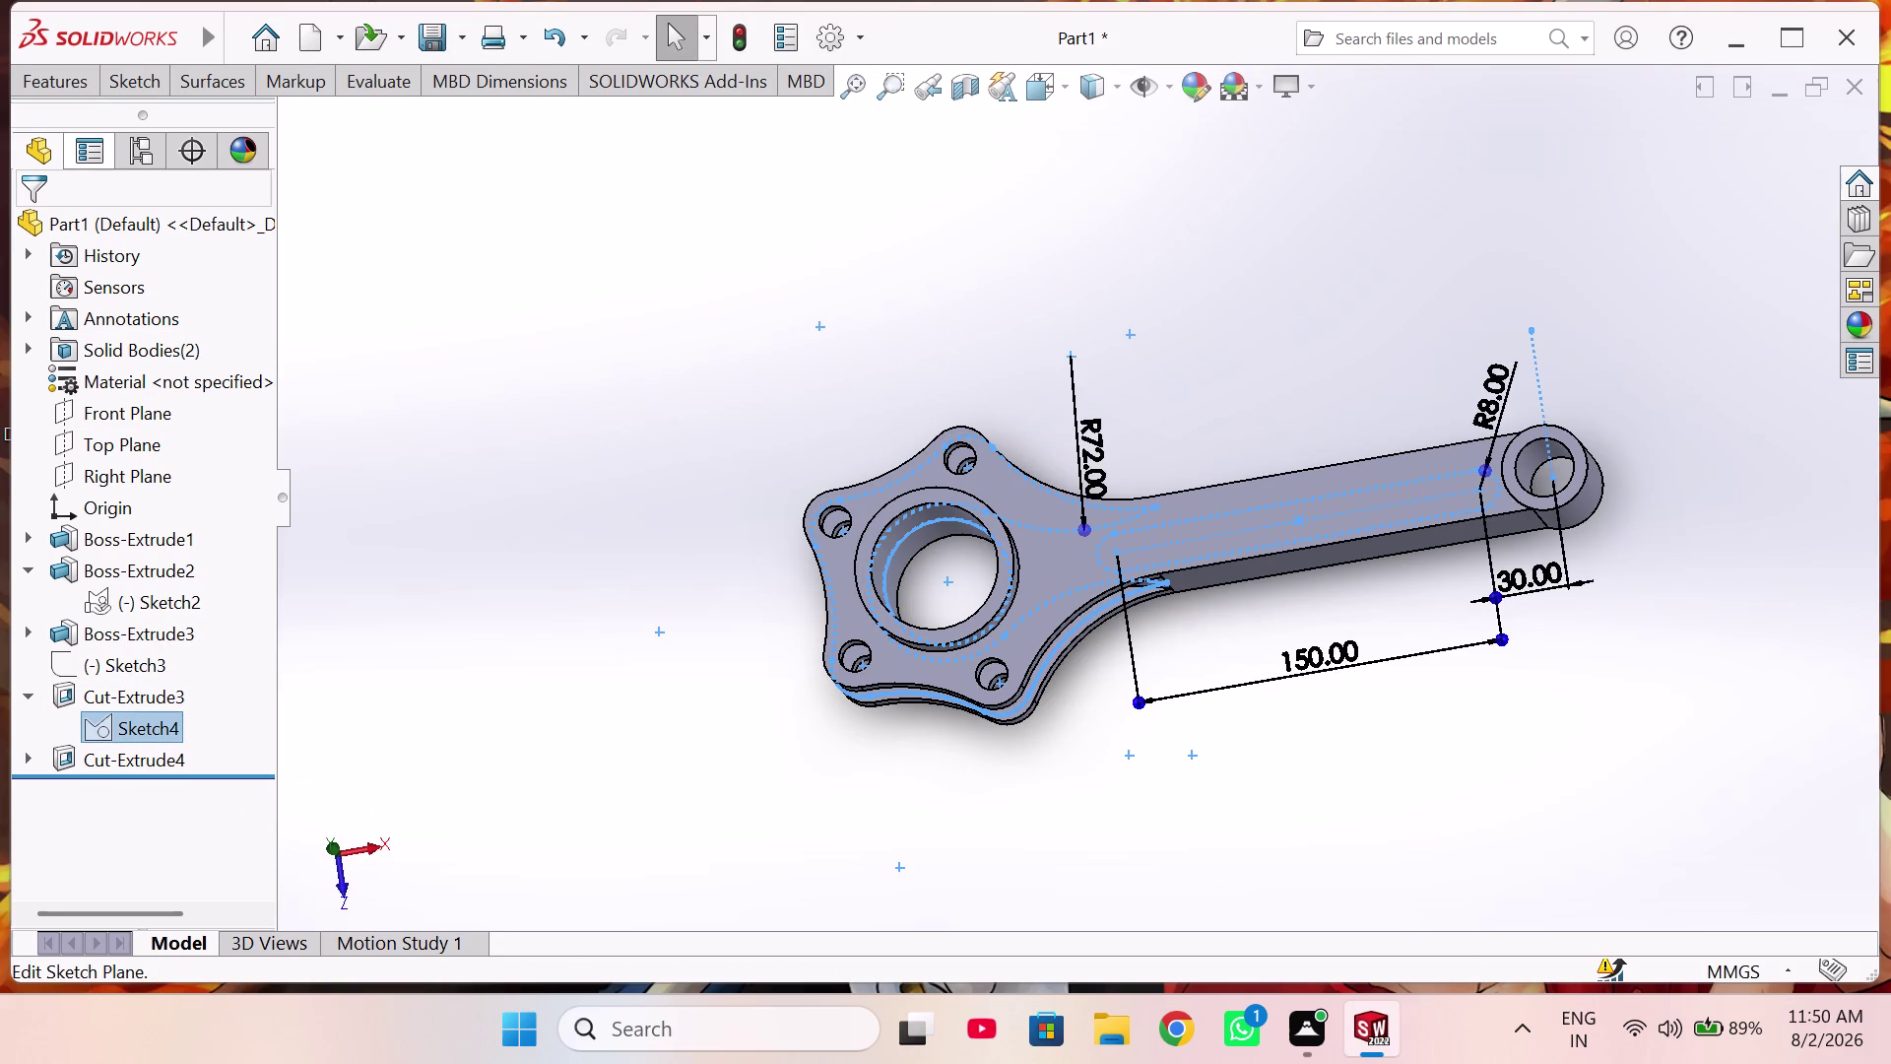
click(84, 79)
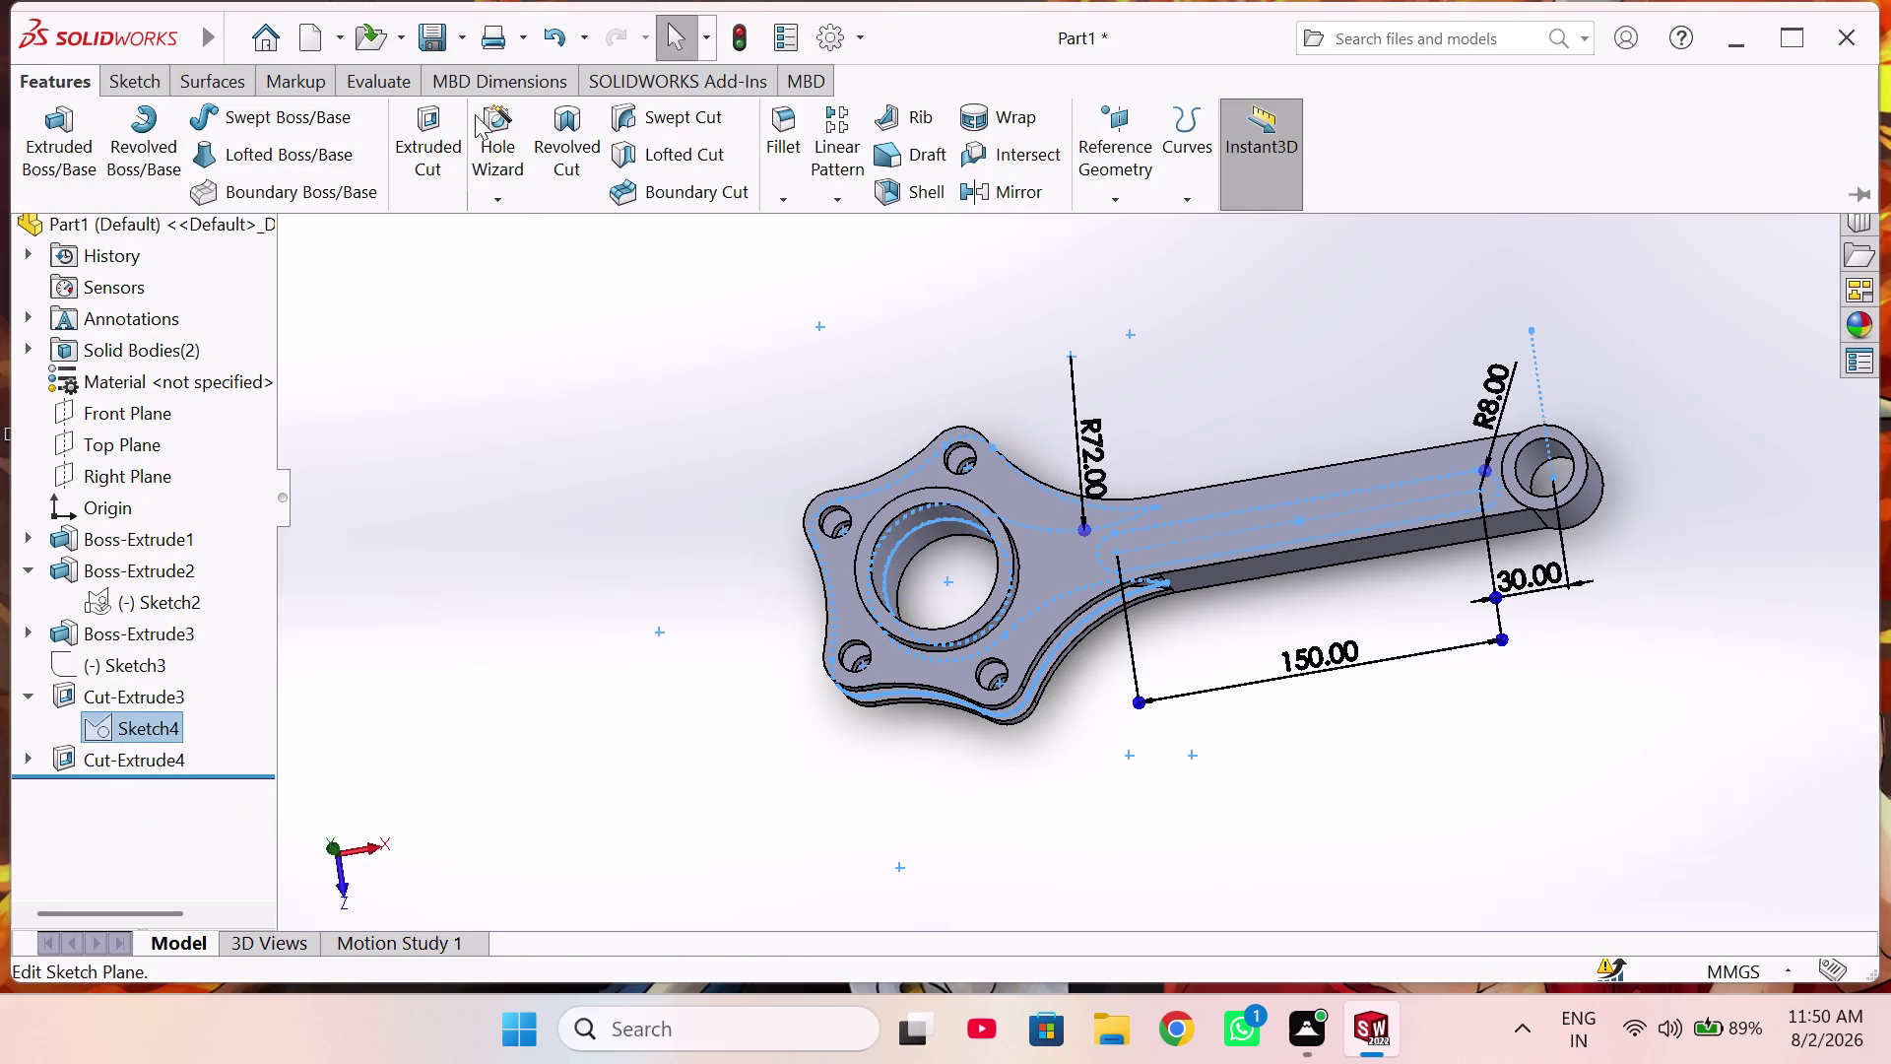
click(443, 157)
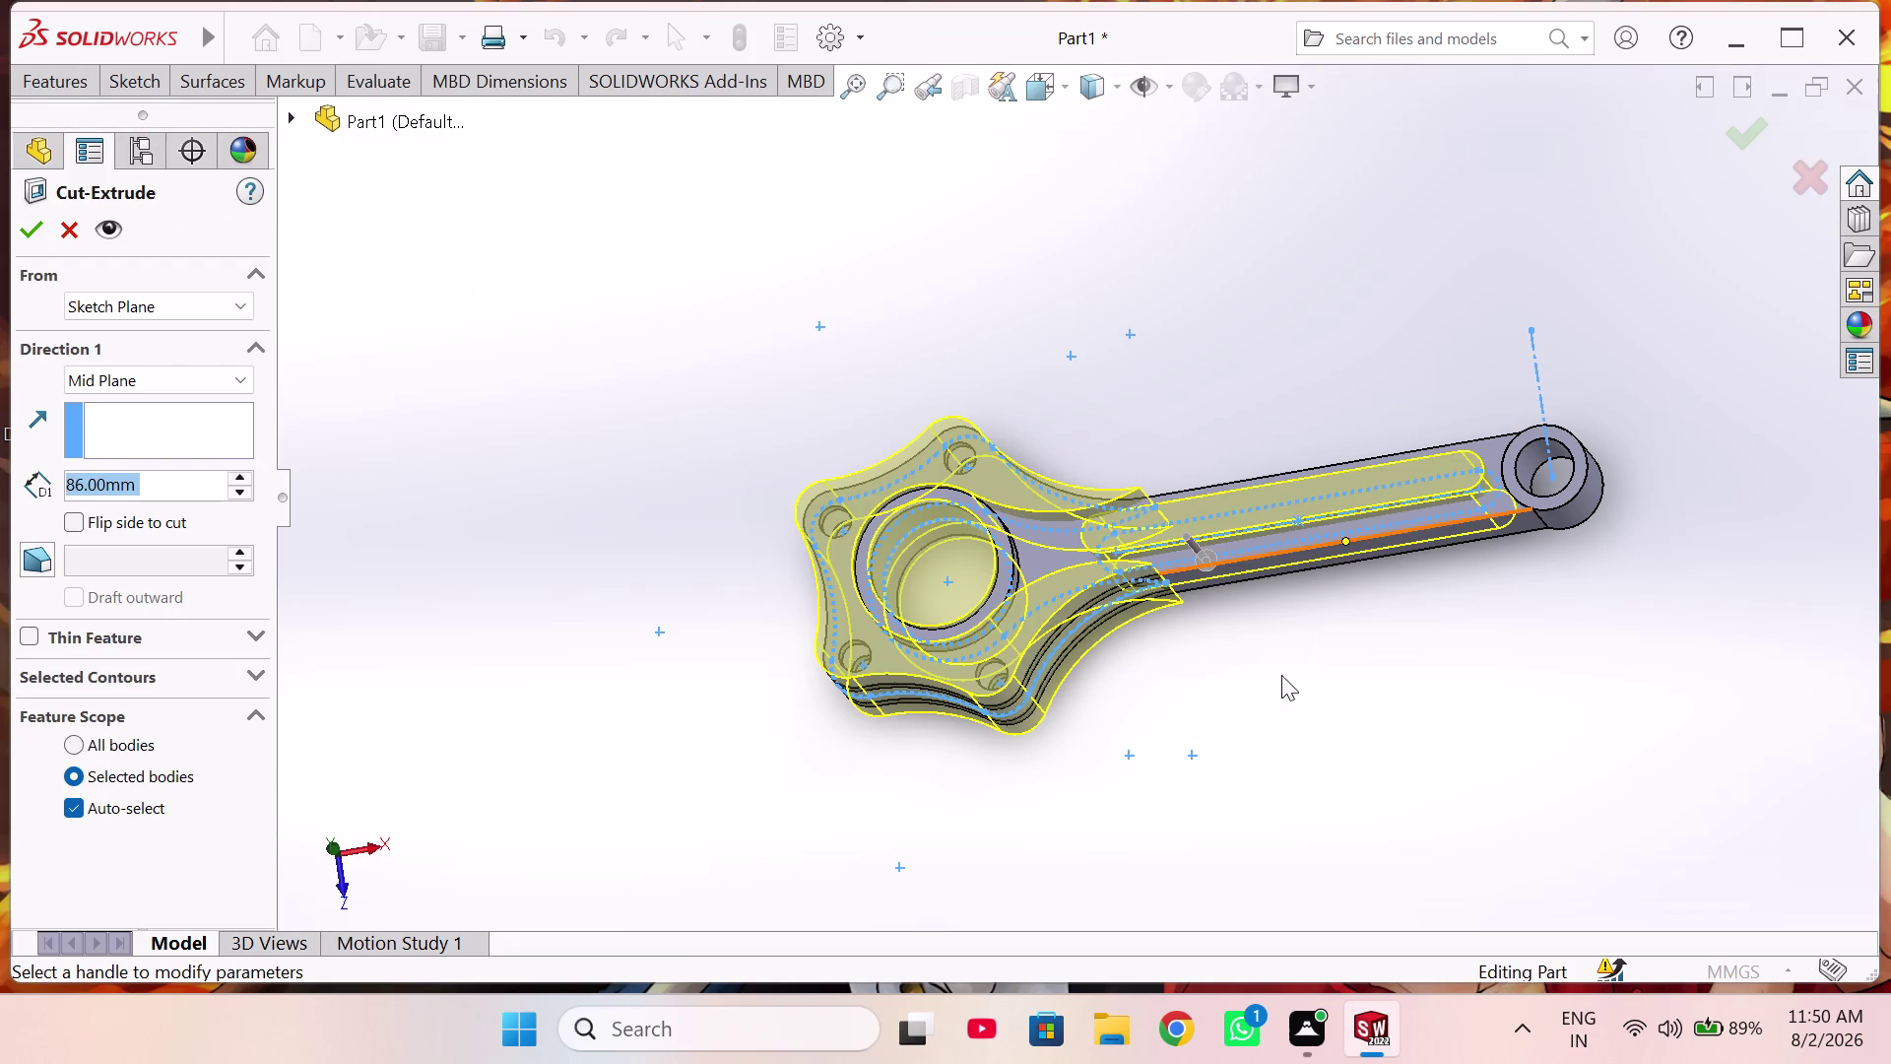
Delete the existing Sketch4 entry from the cut's Selected Contours.
middle_drag(1263, 712, 1248, 606)
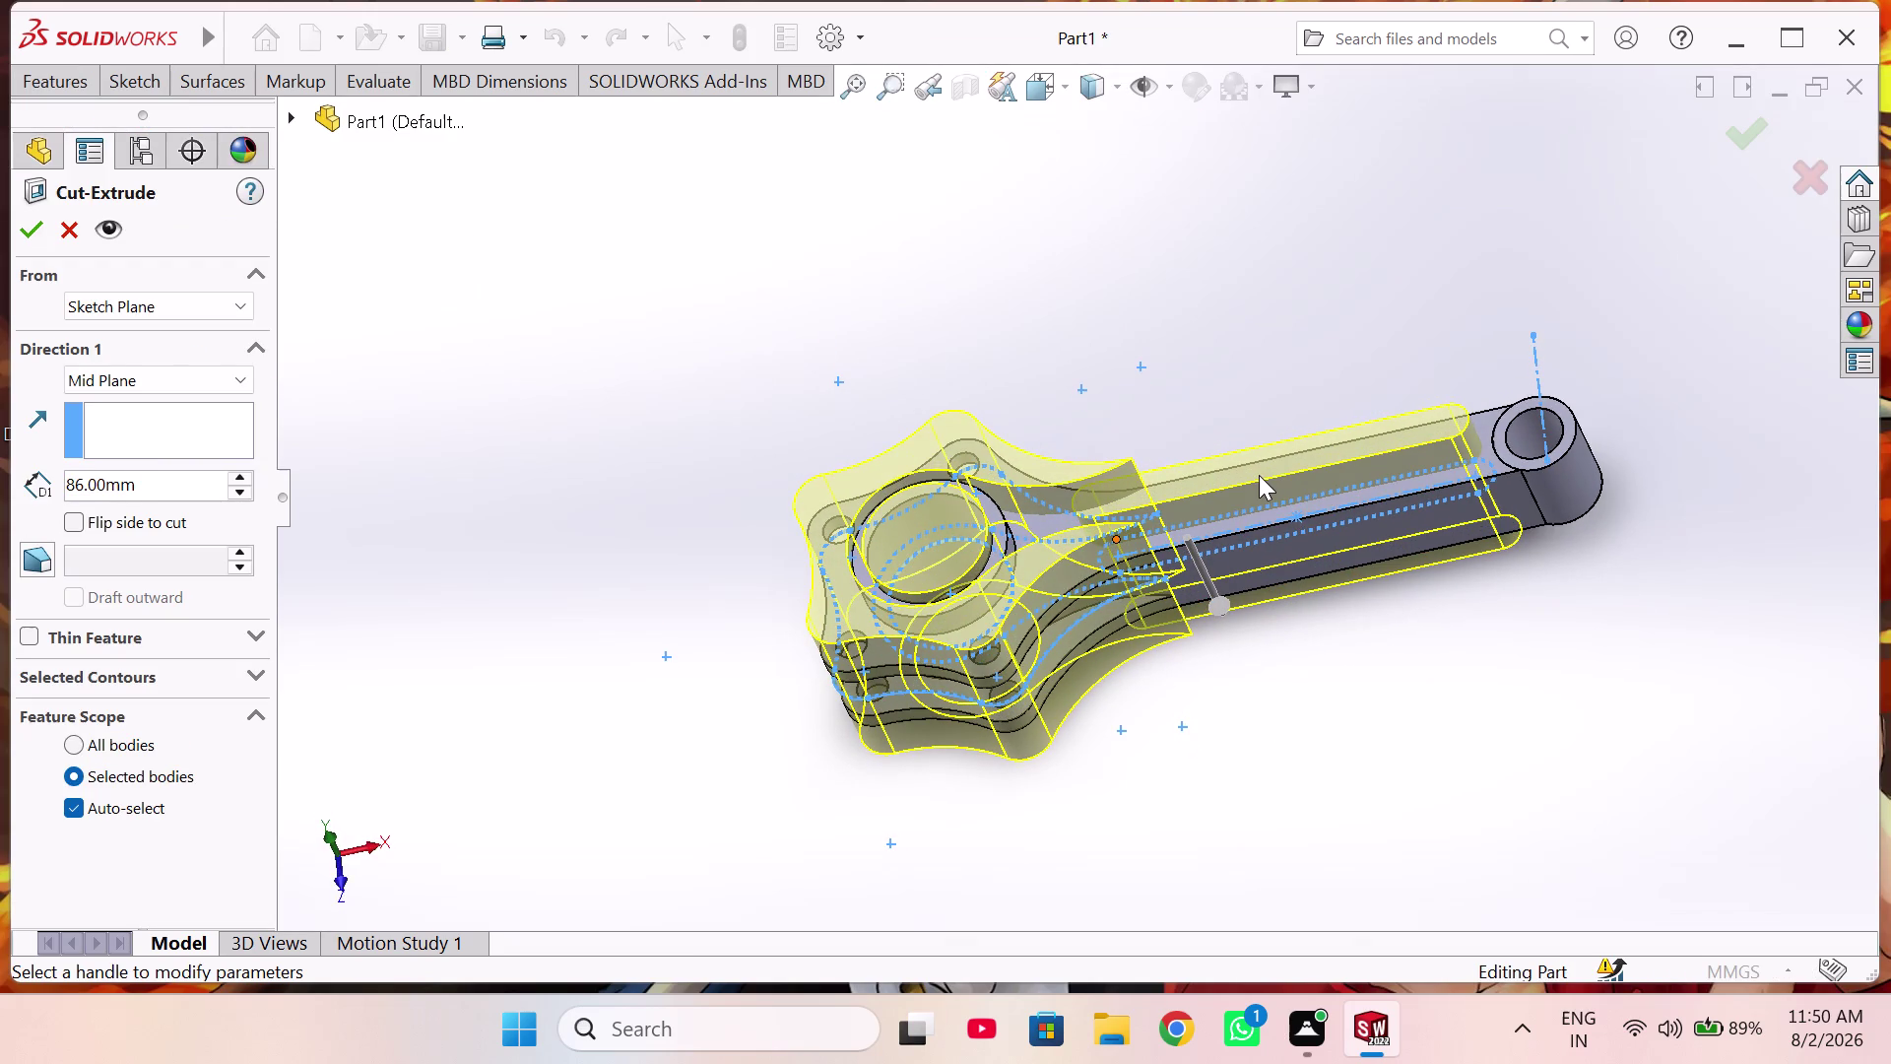
click(1258, 474)
click(257, 676)
click(212, 716)
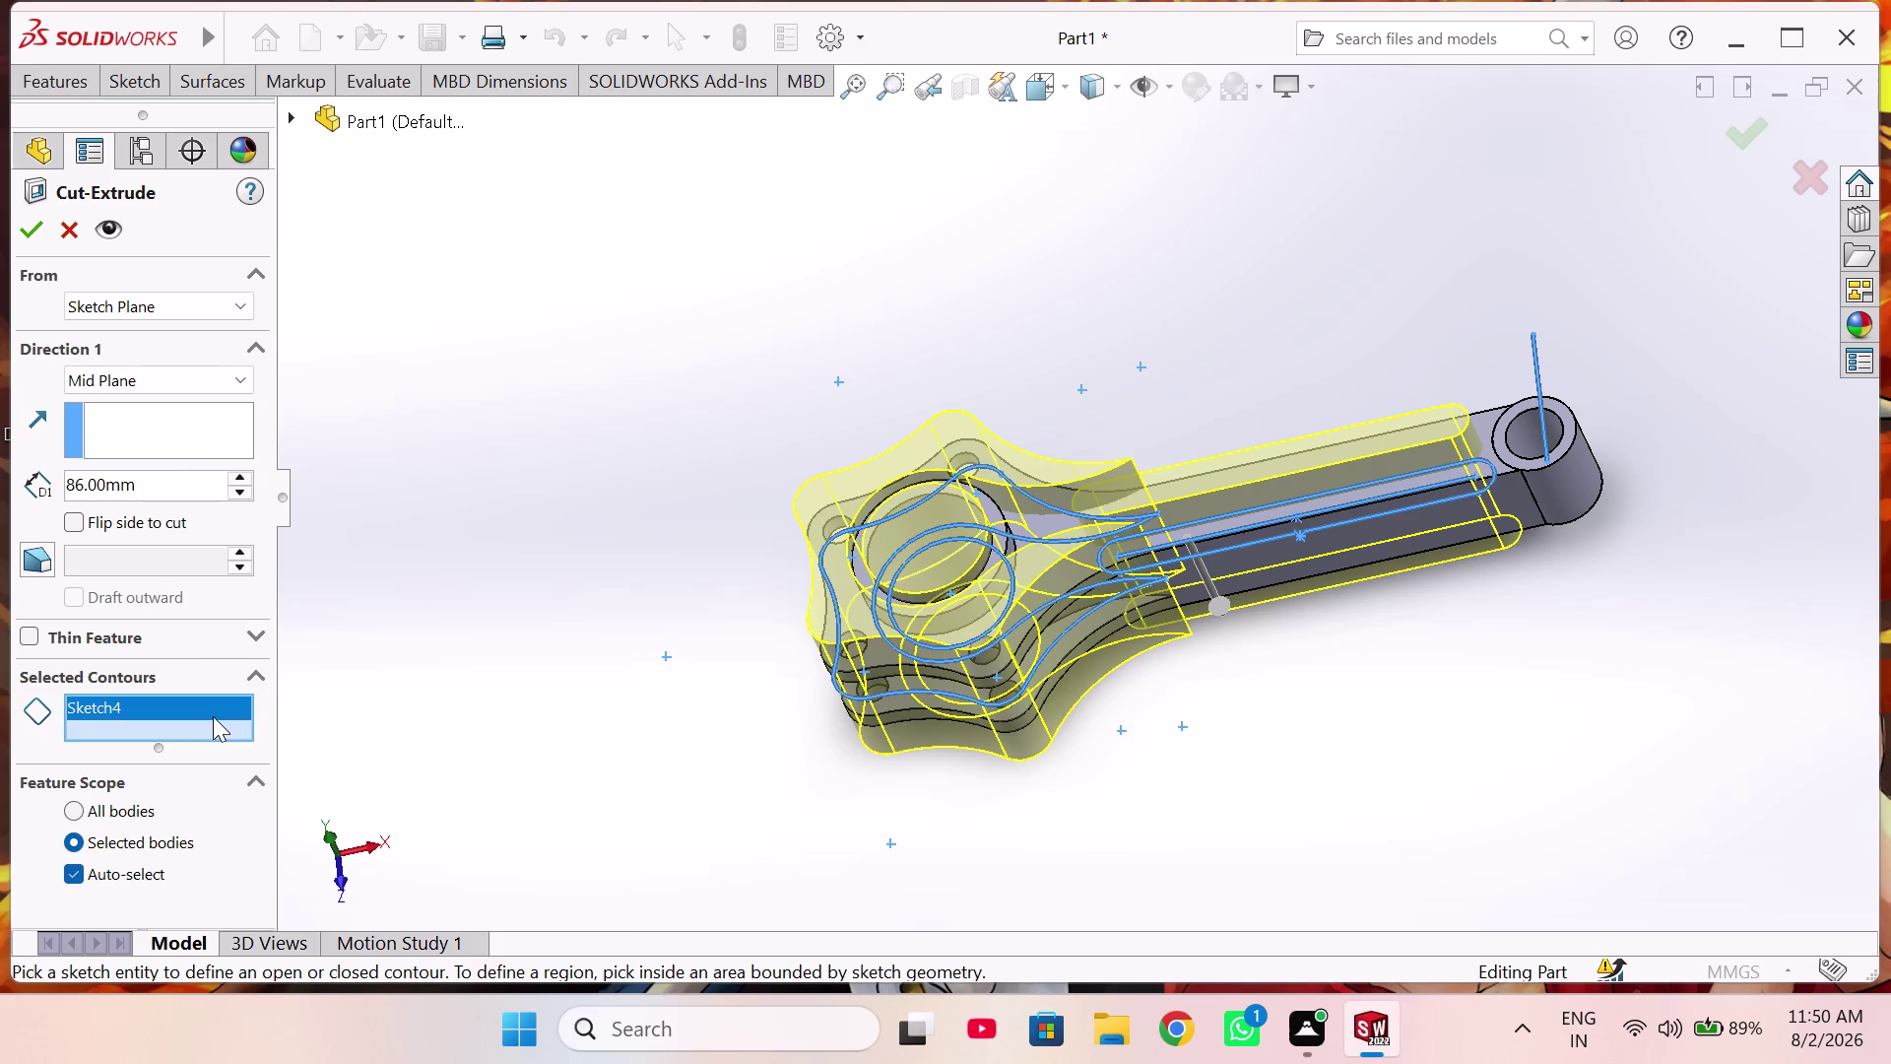
right_click(213, 716)
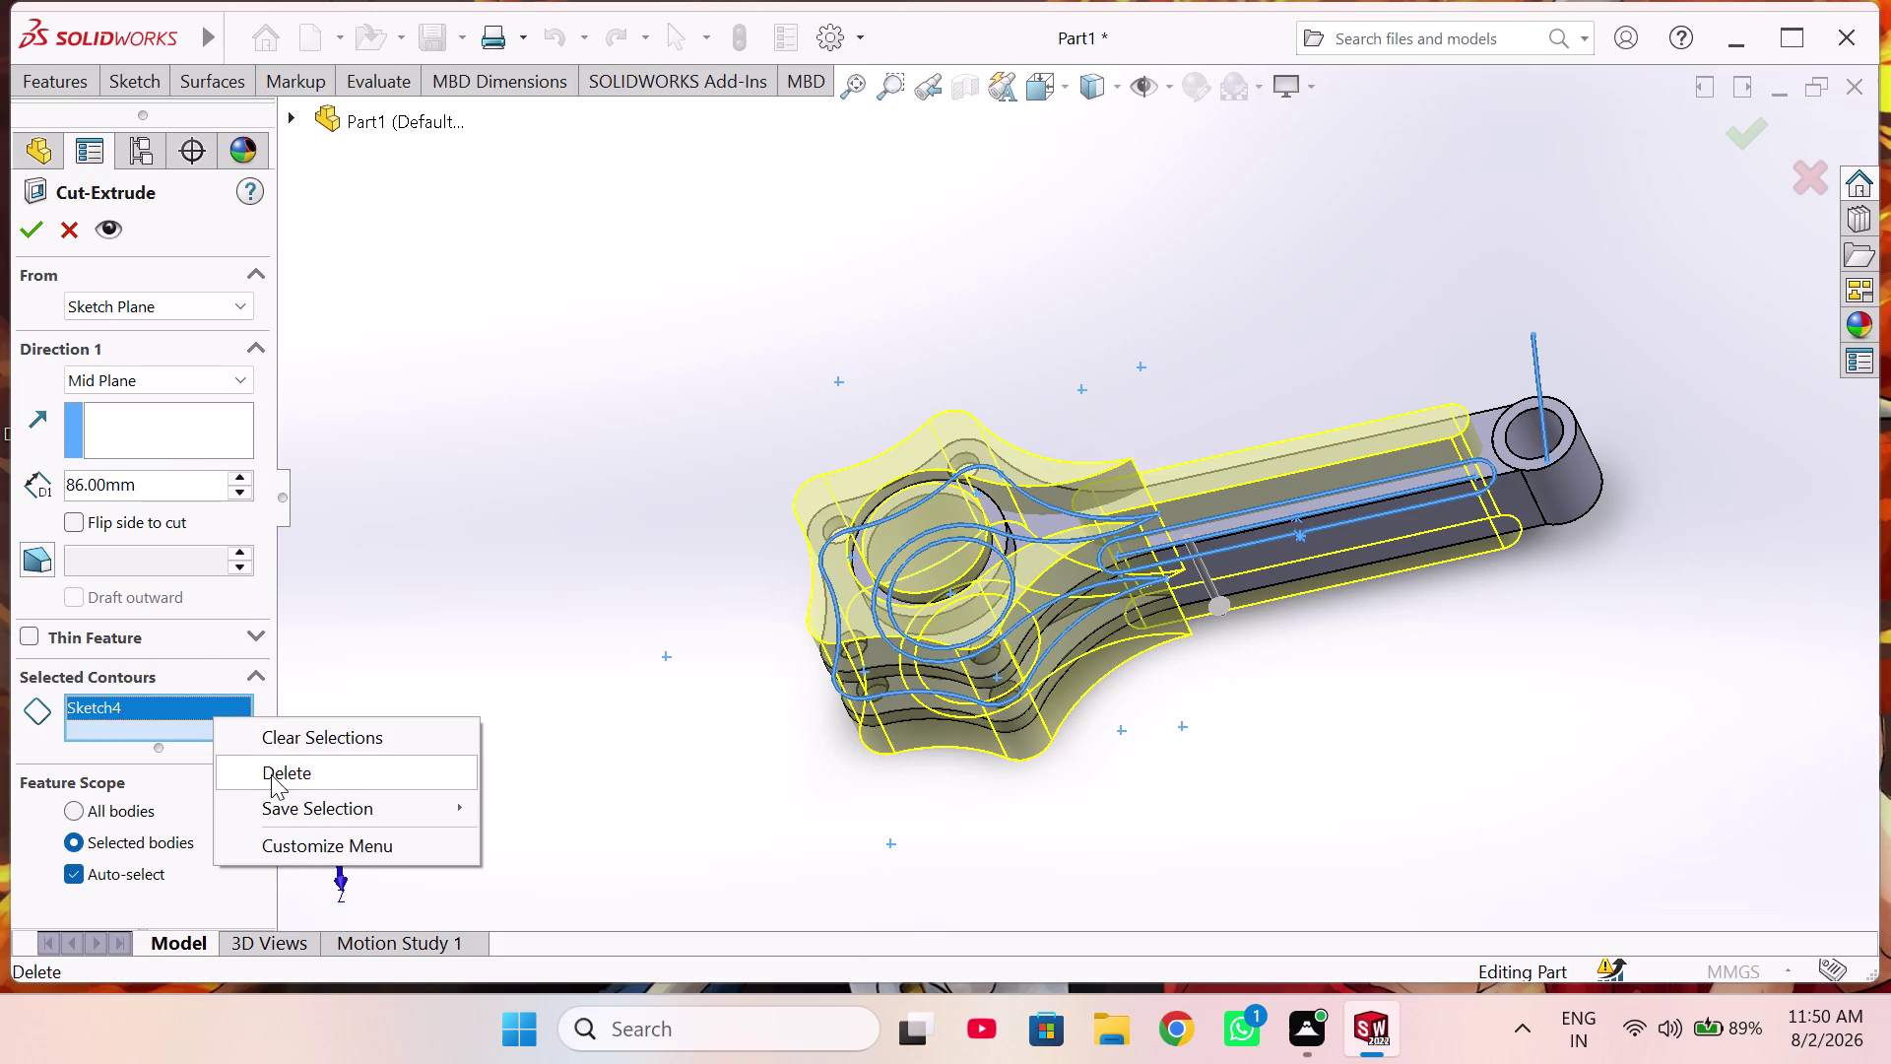
click(271, 774)
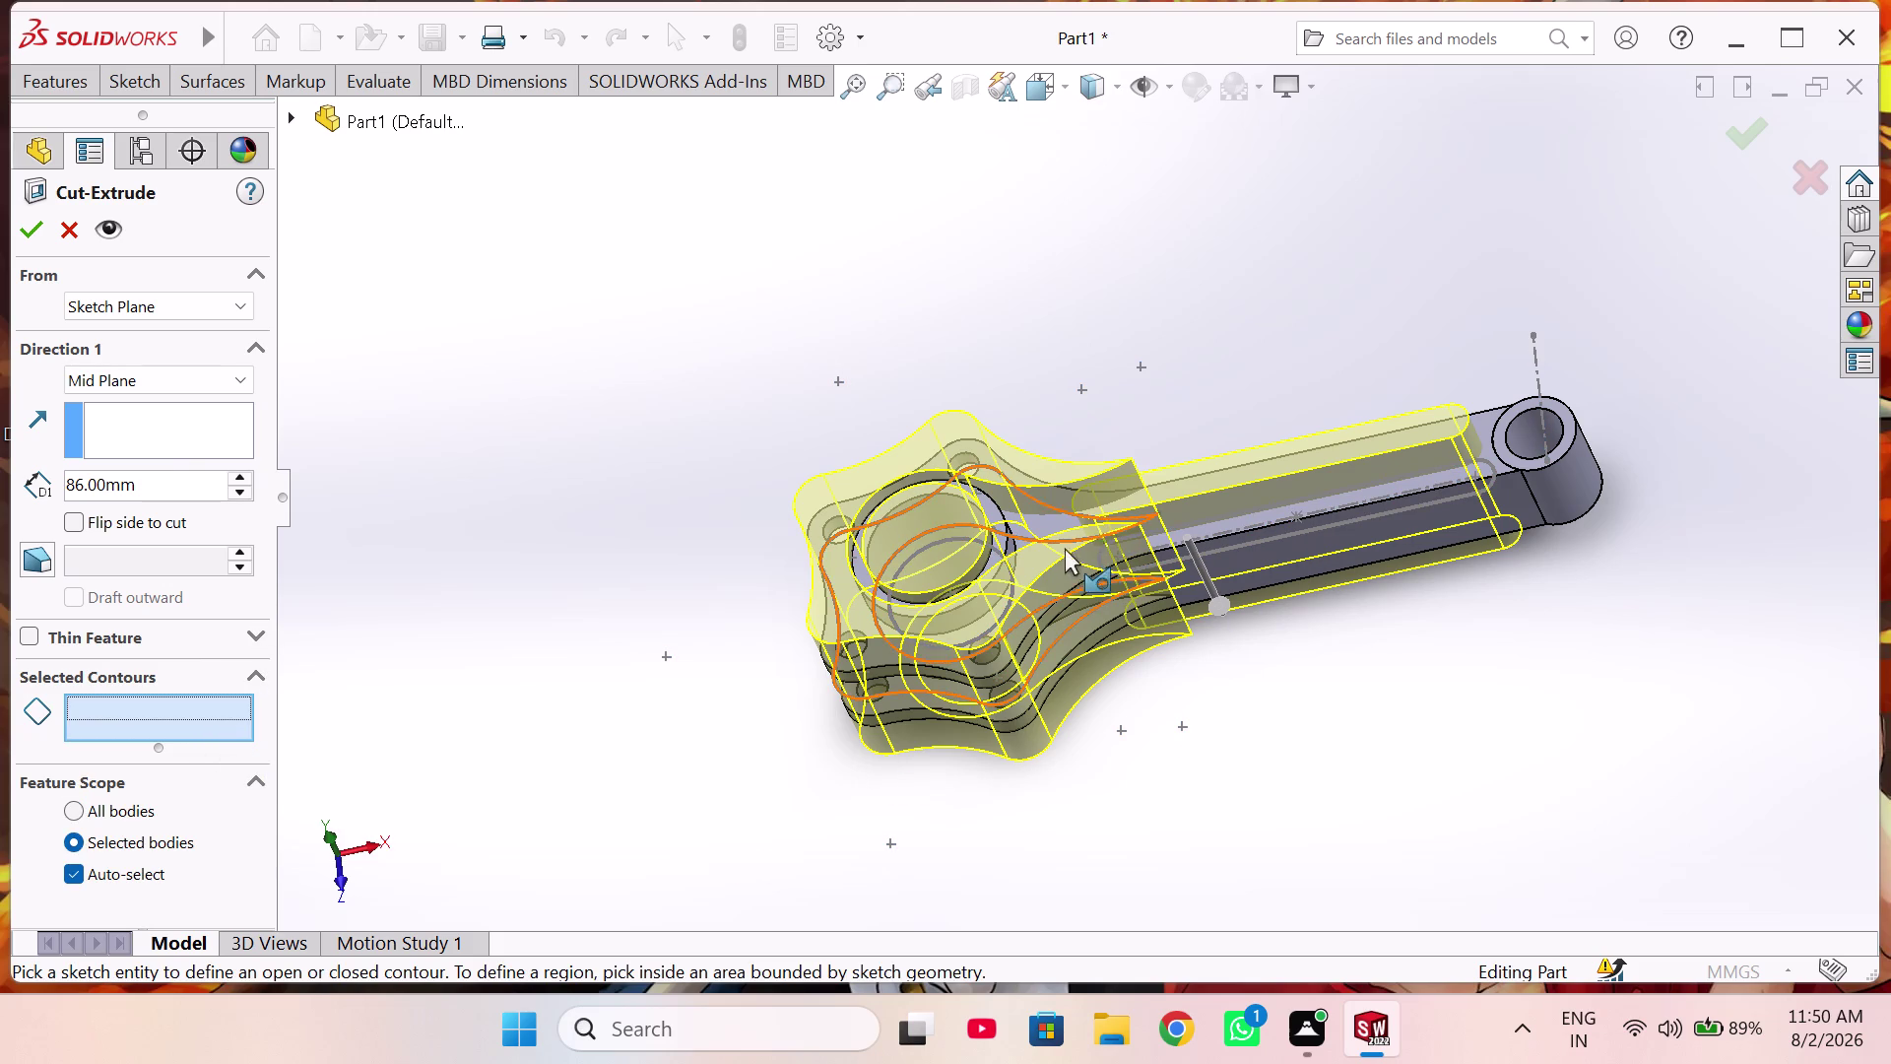
Pick the long shank slot as the sole cut contour and preview it from the side.
middle_drag(1351, 515, 1365, 561)
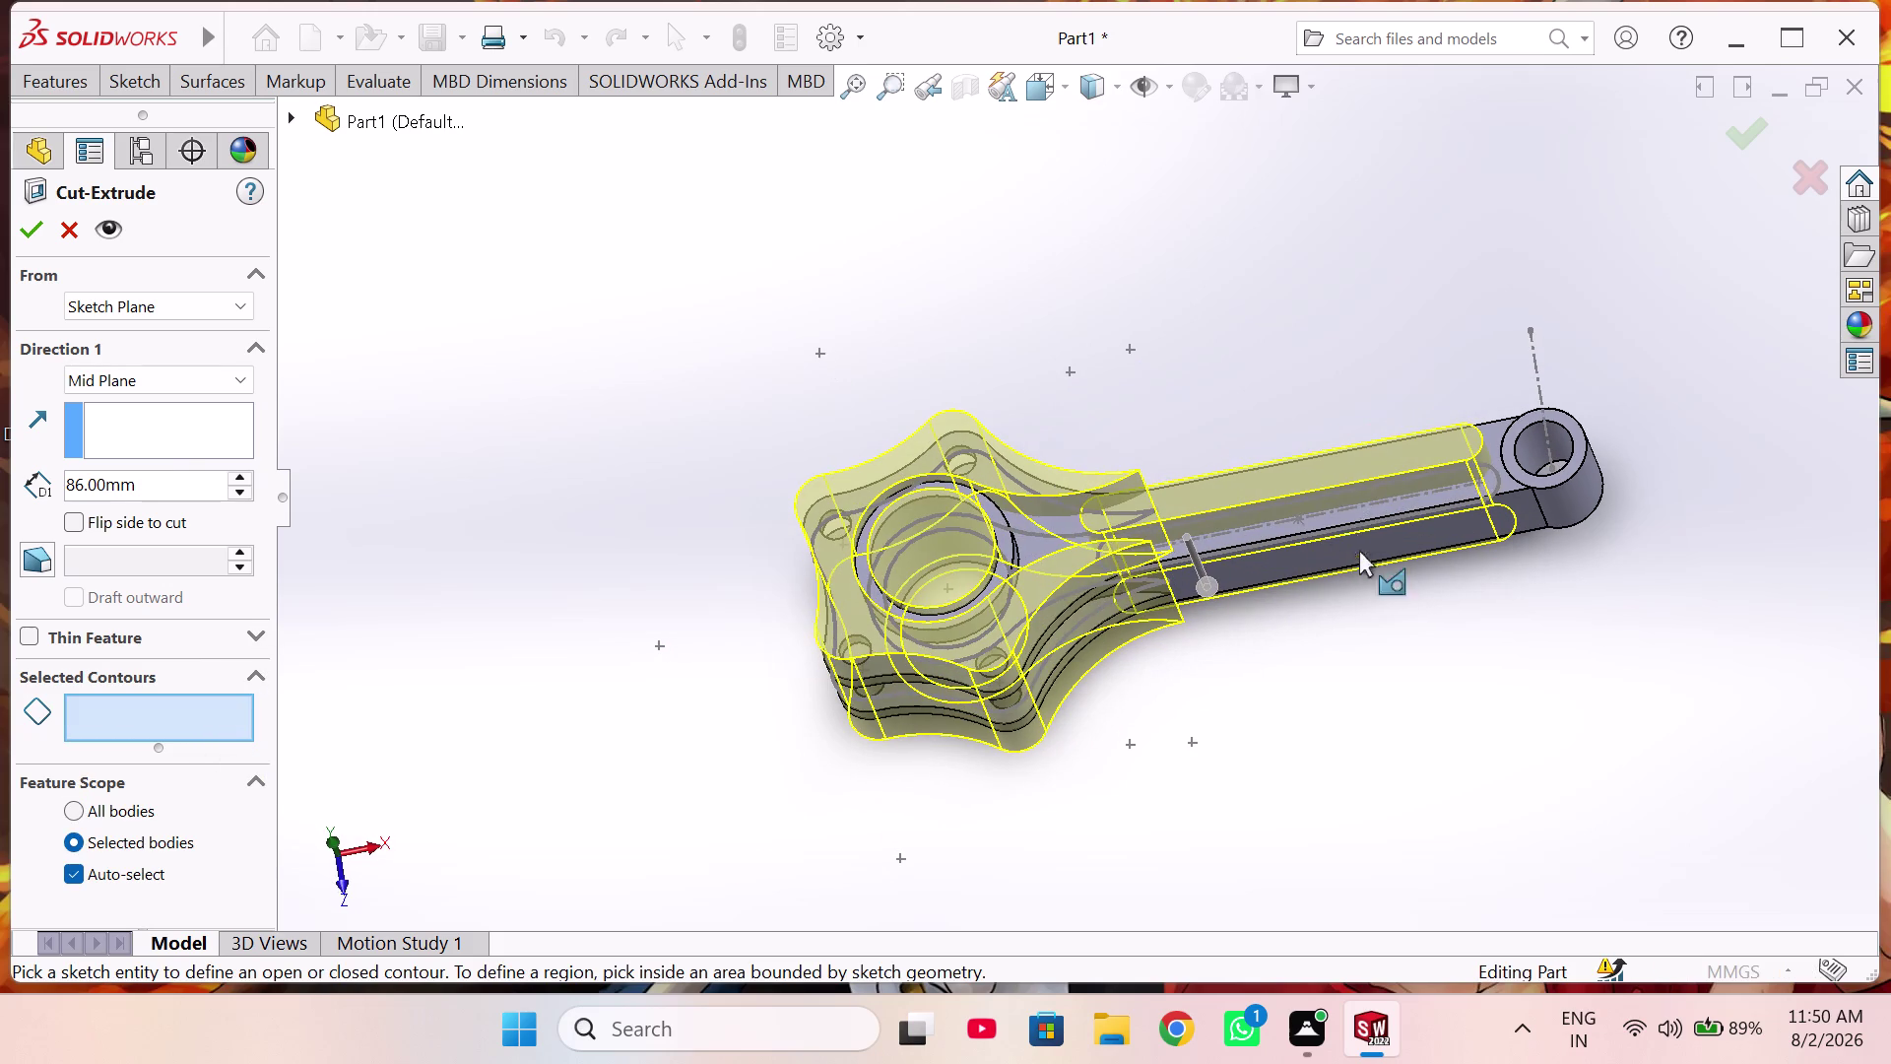
click(1346, 508)
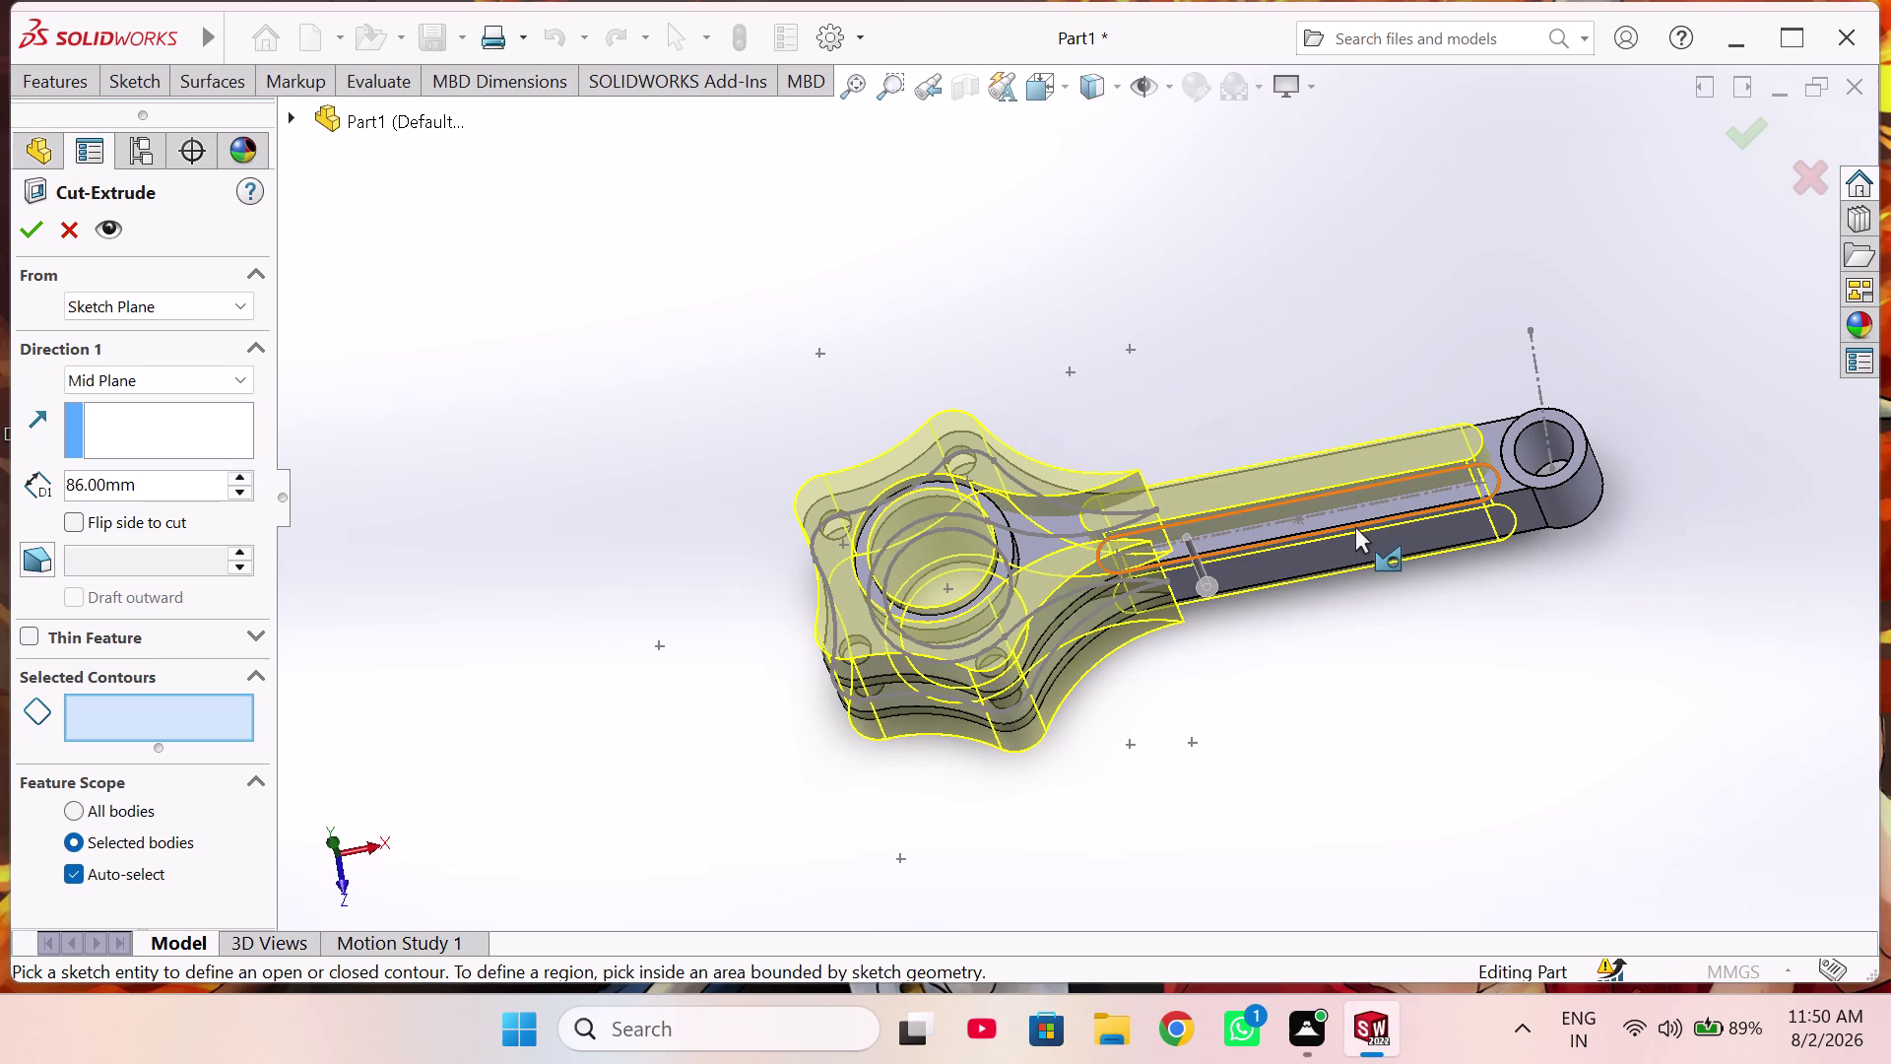
click(1355, 526)
middle_drag(1273, 571, 1275, 571)
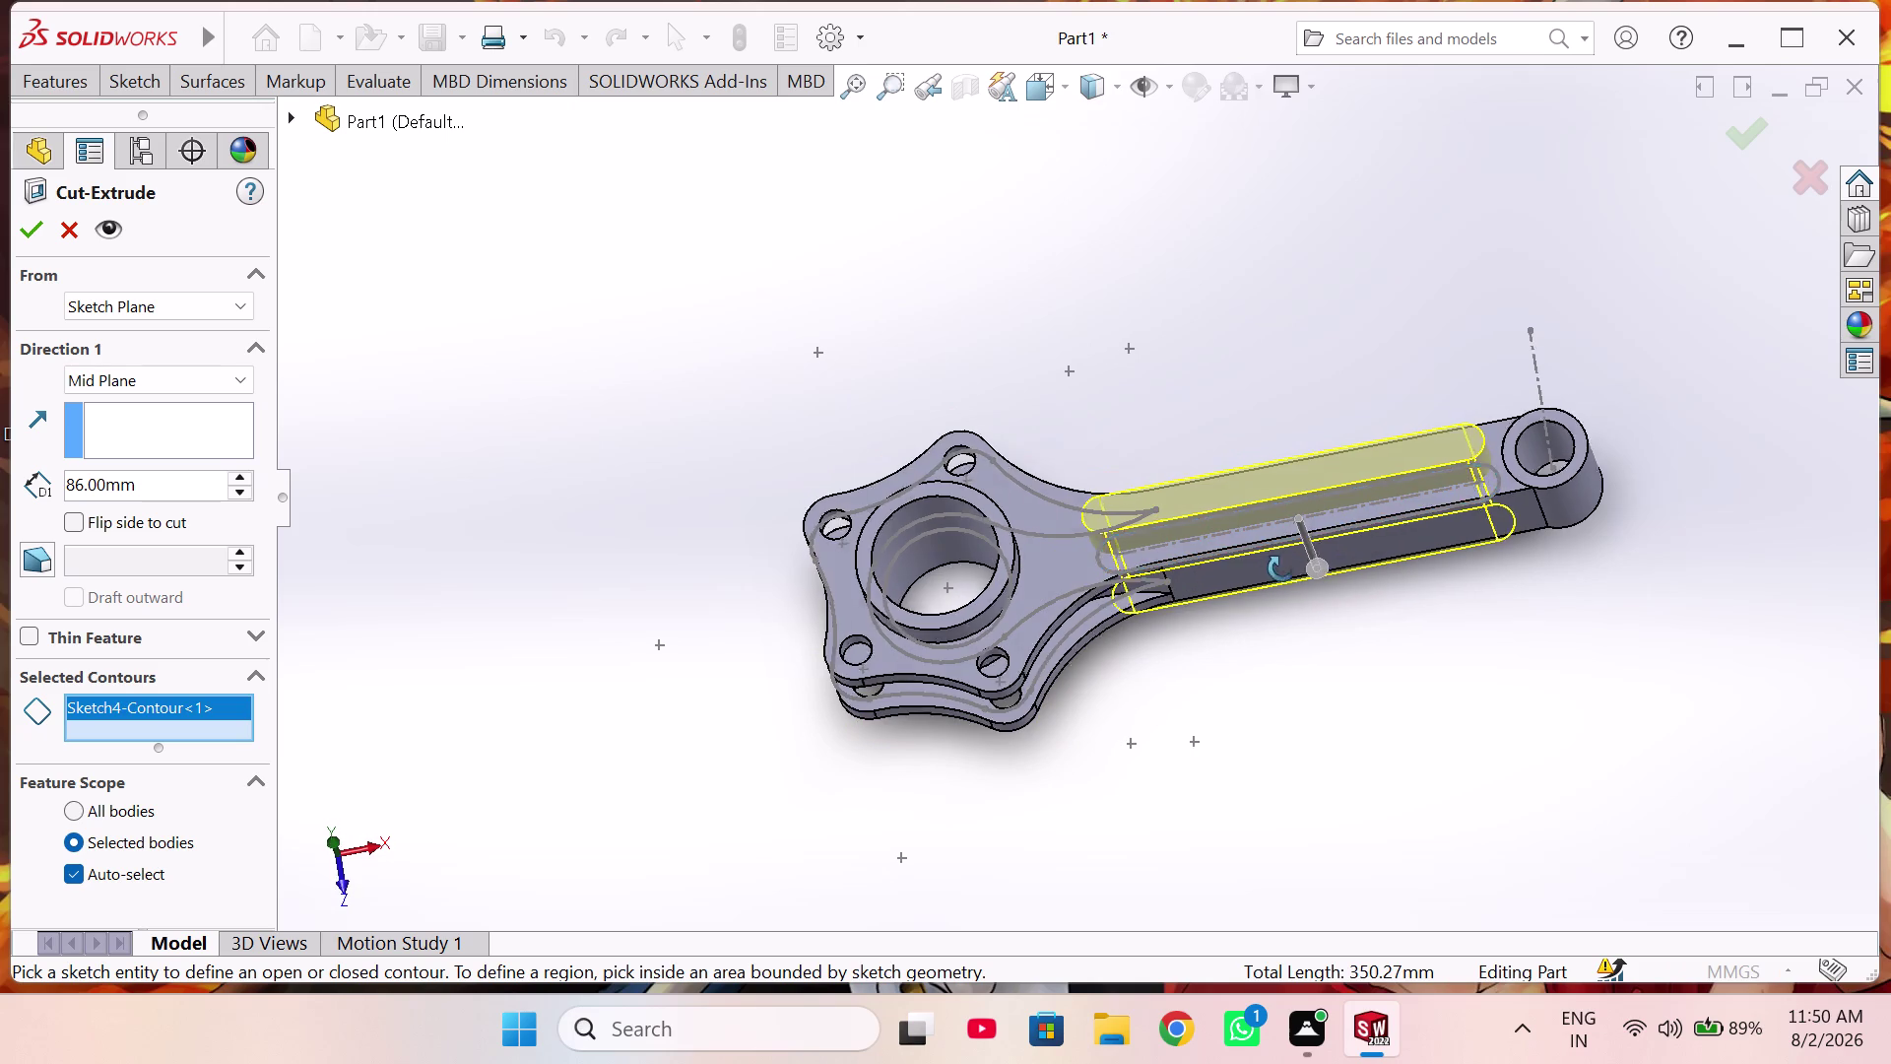
middle_drag(1275, 571, 1295, 380)
Try a 30 mm thin-wall cut, then turn Thin Feature off for a solid cut.
middle_drag(1239, 643, 1222, 534)
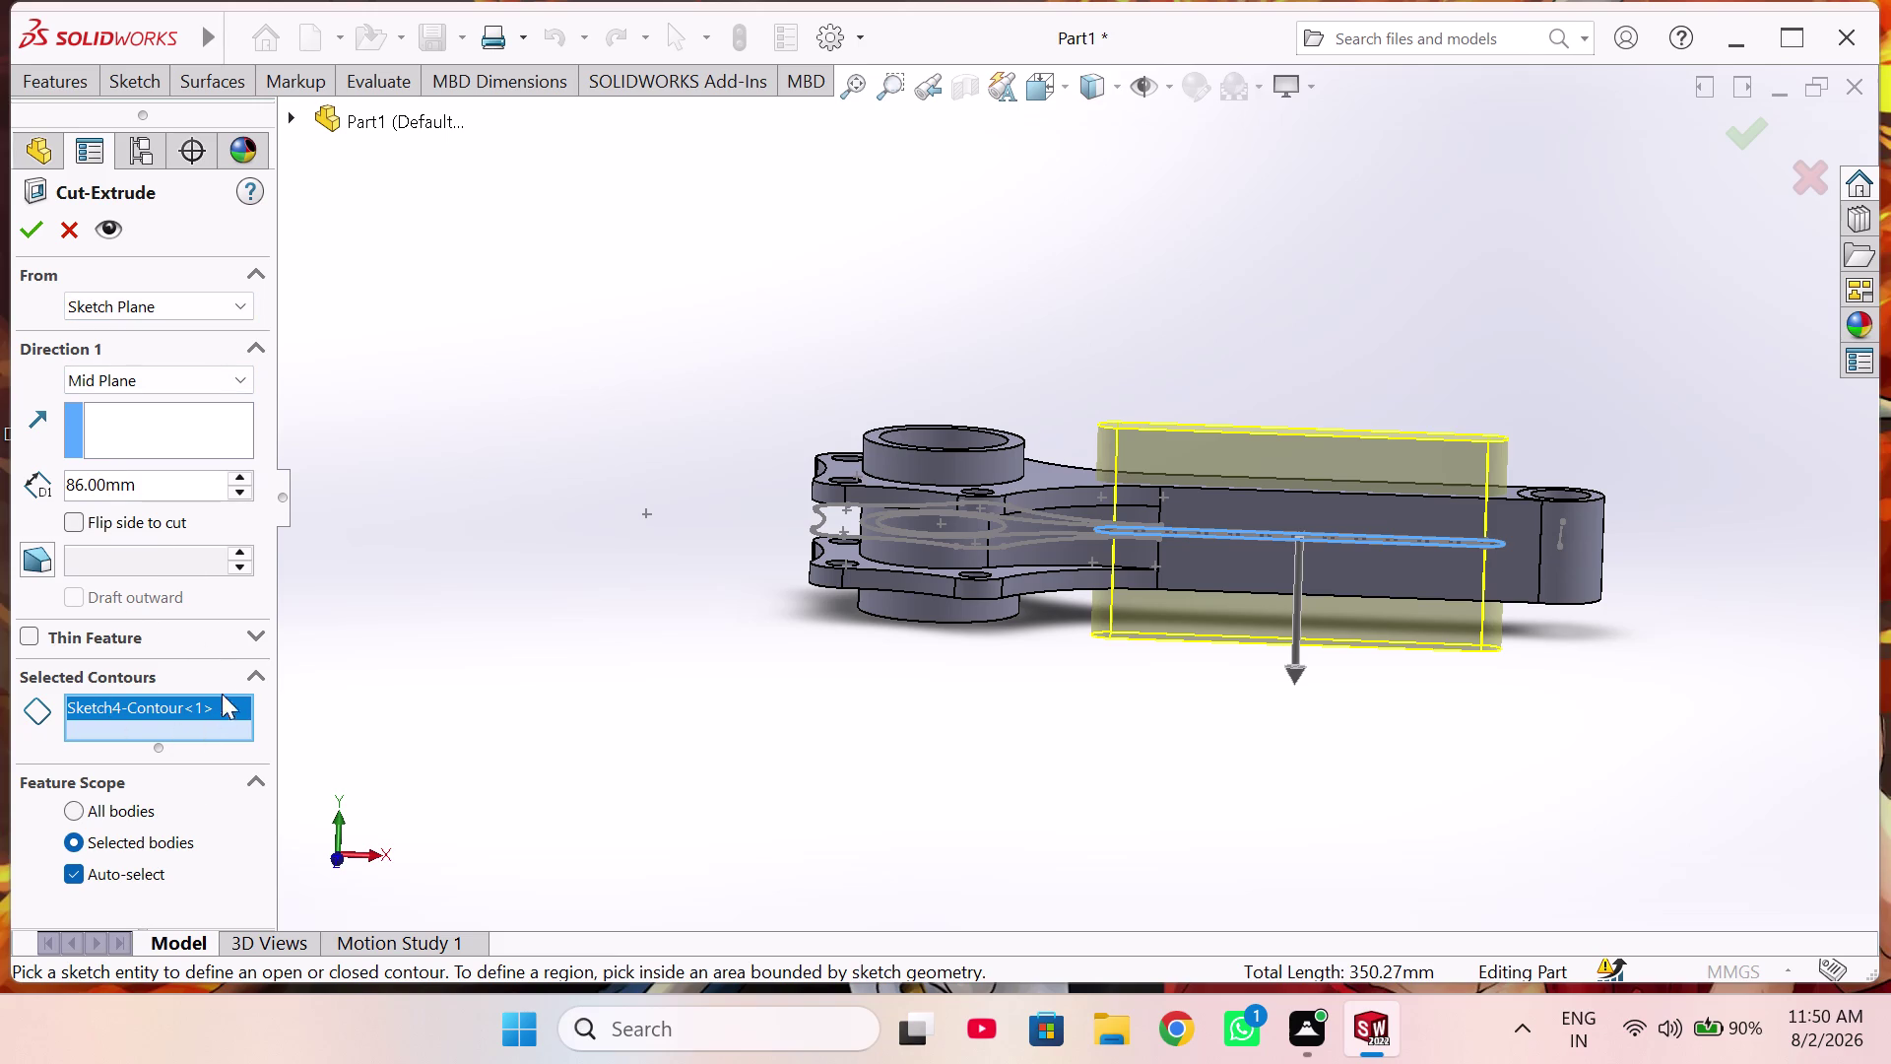
click(233, 629)
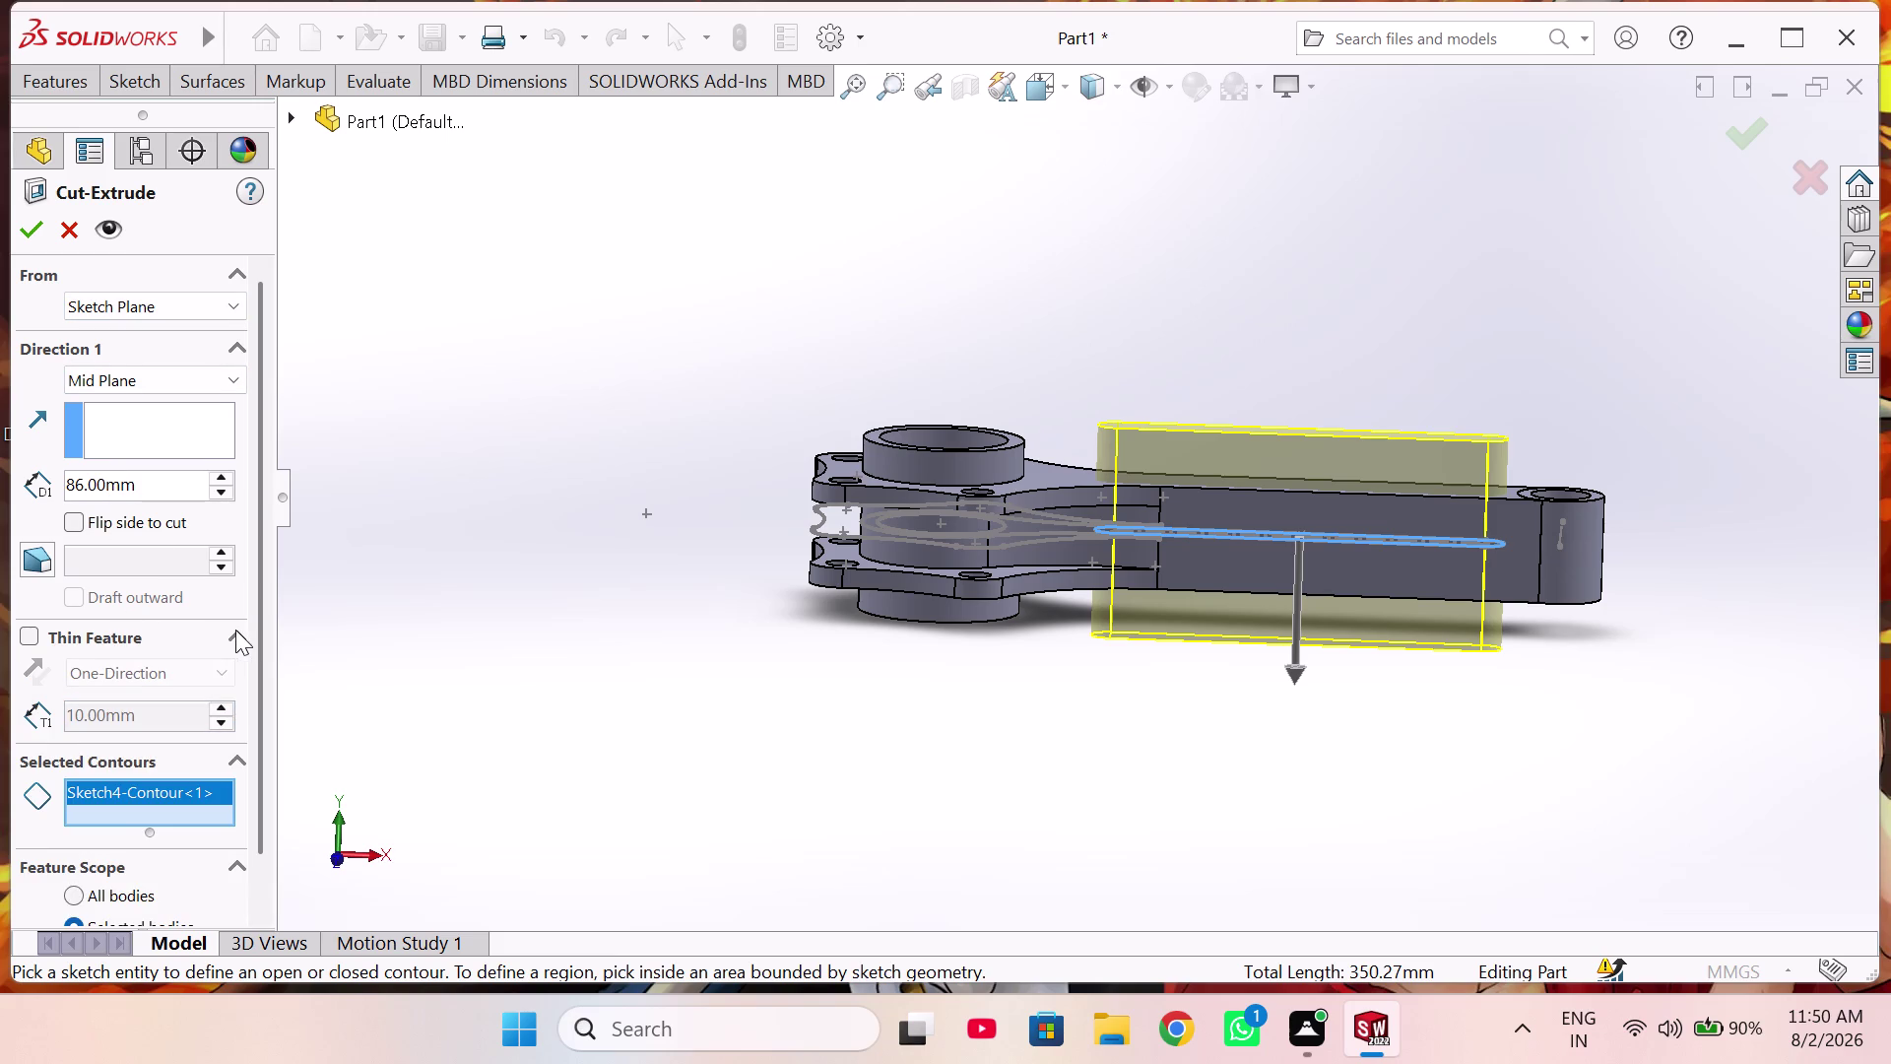
click(241, 342)
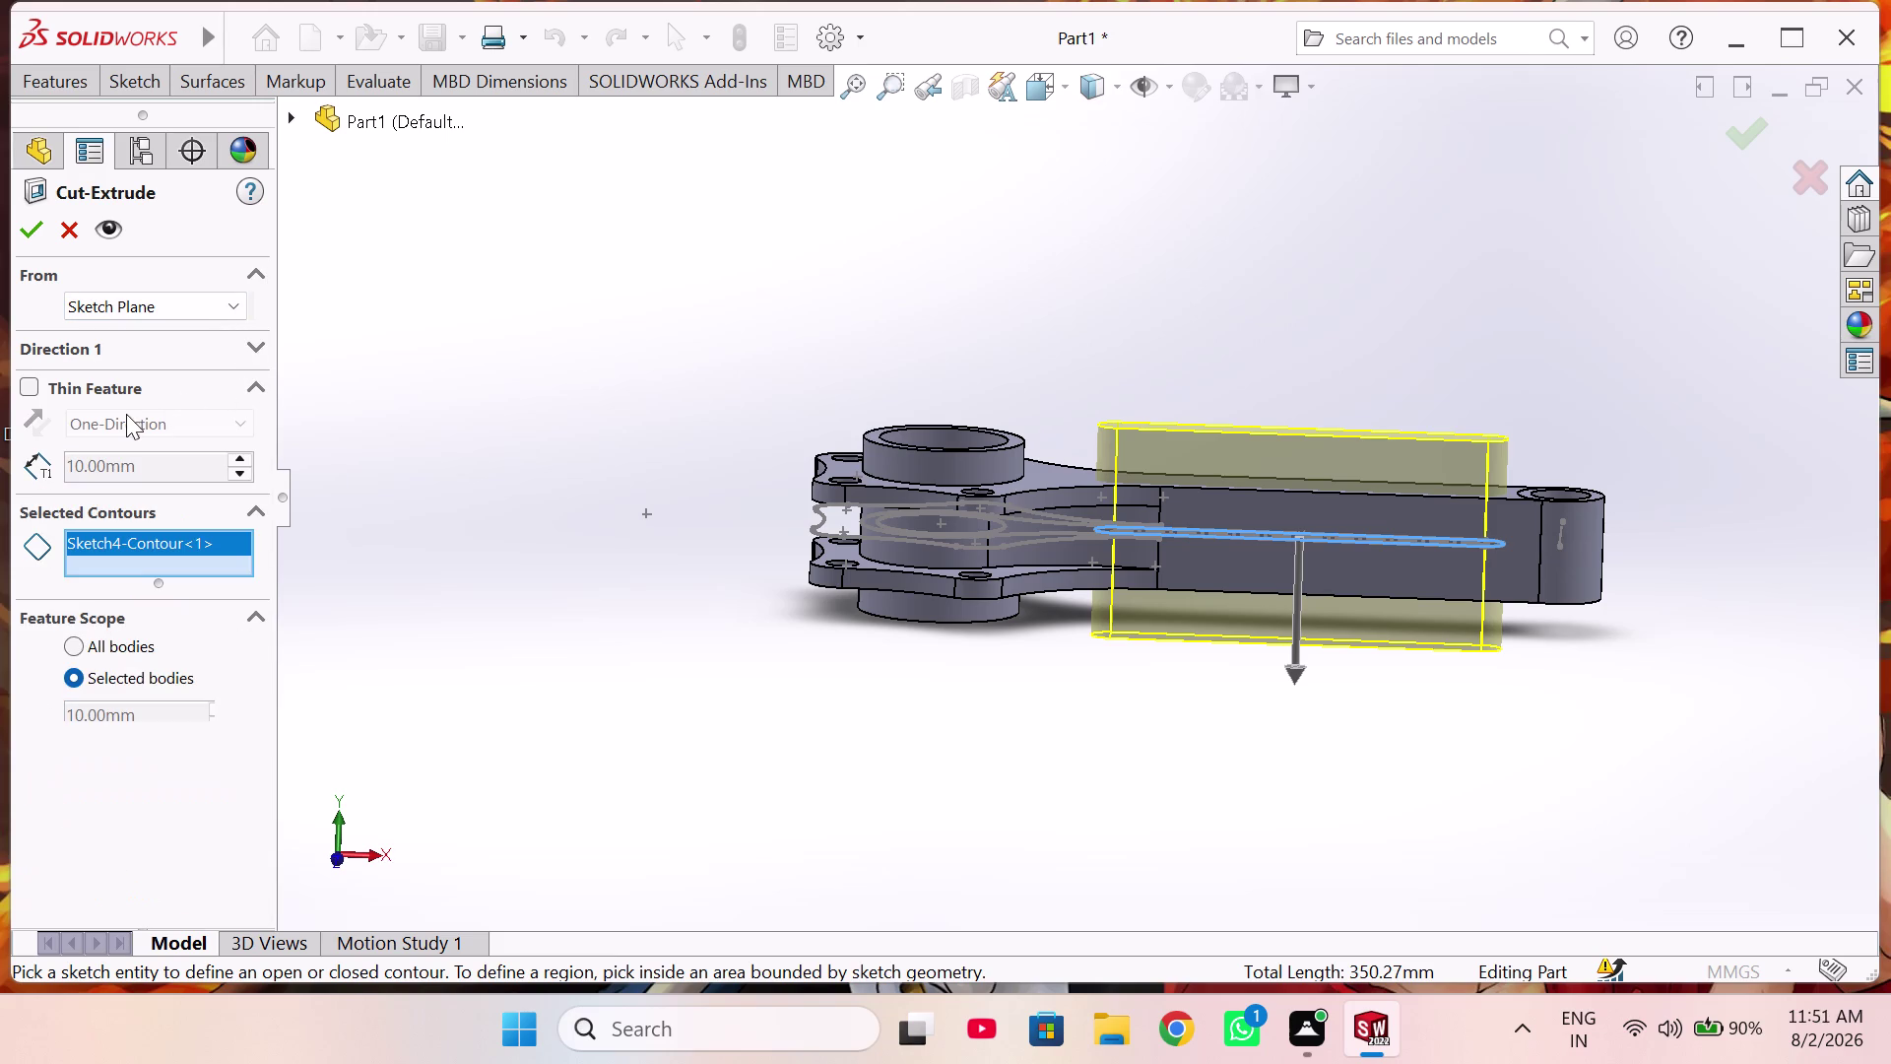
click(31, 388)
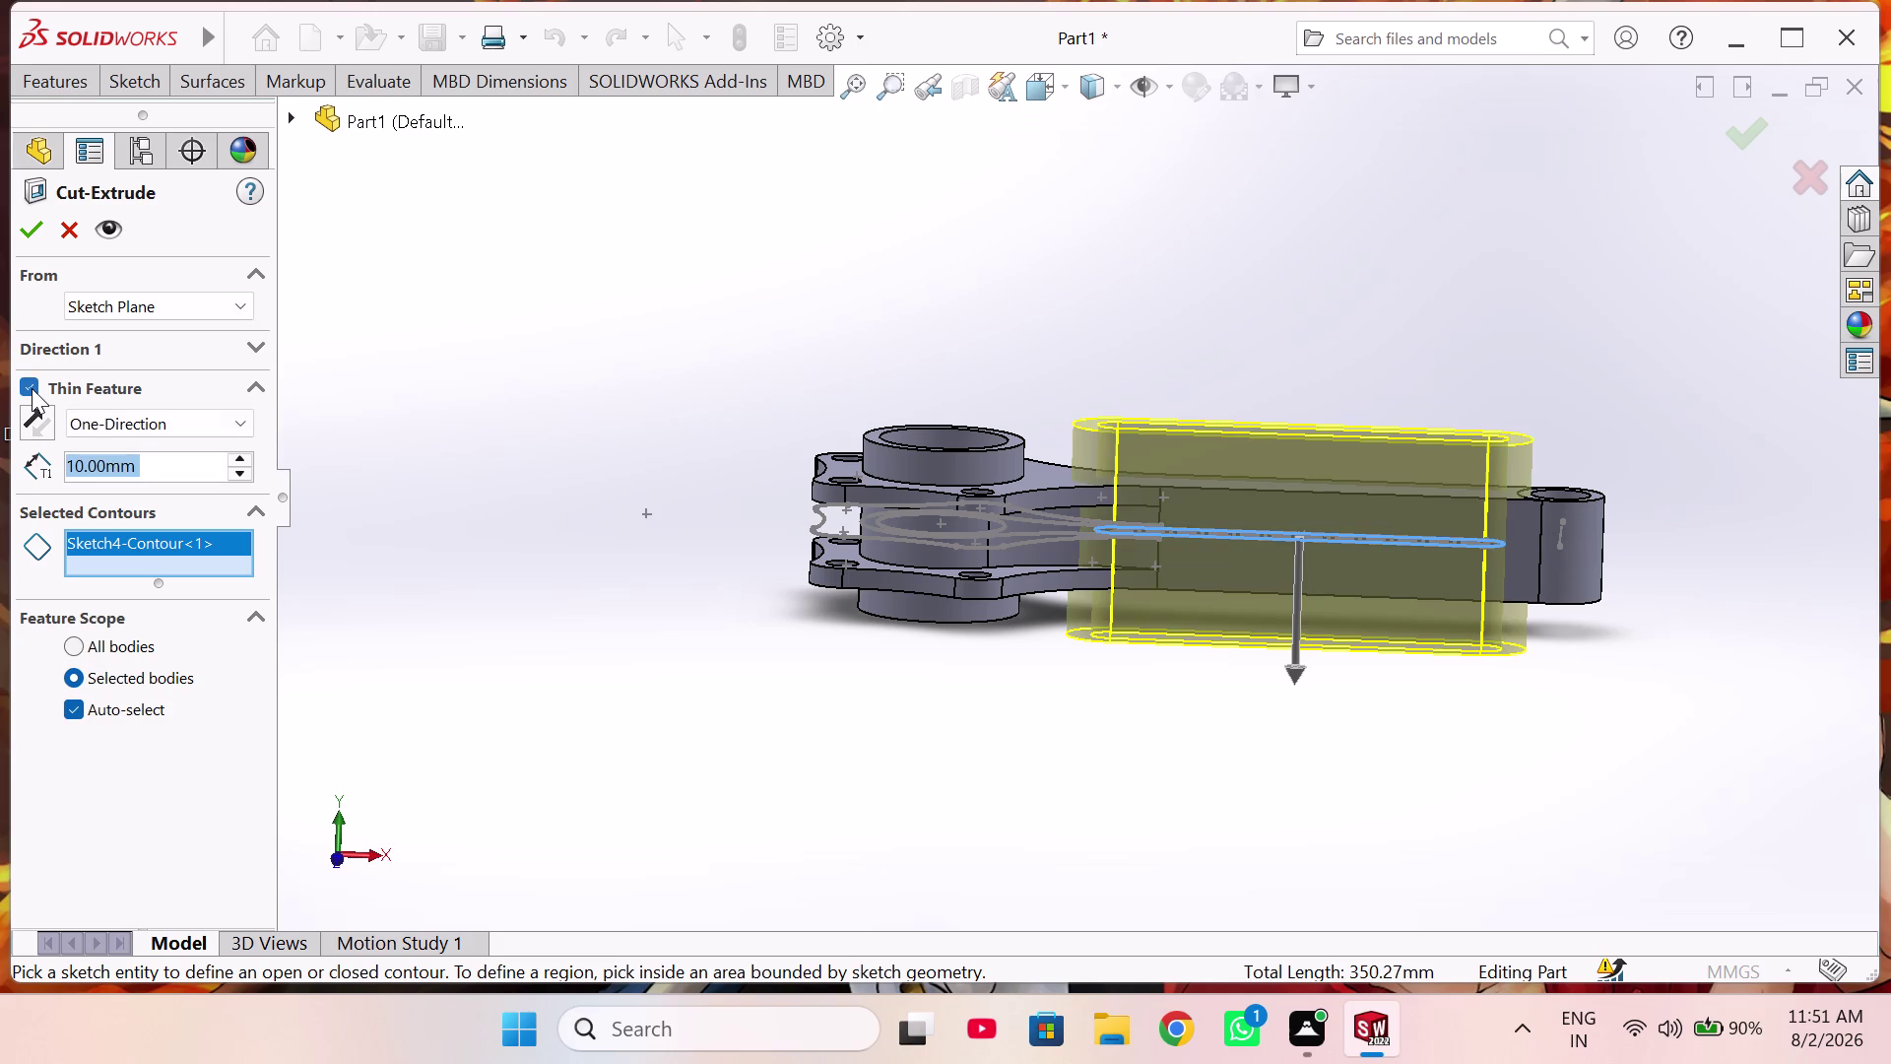
click(234, 455)
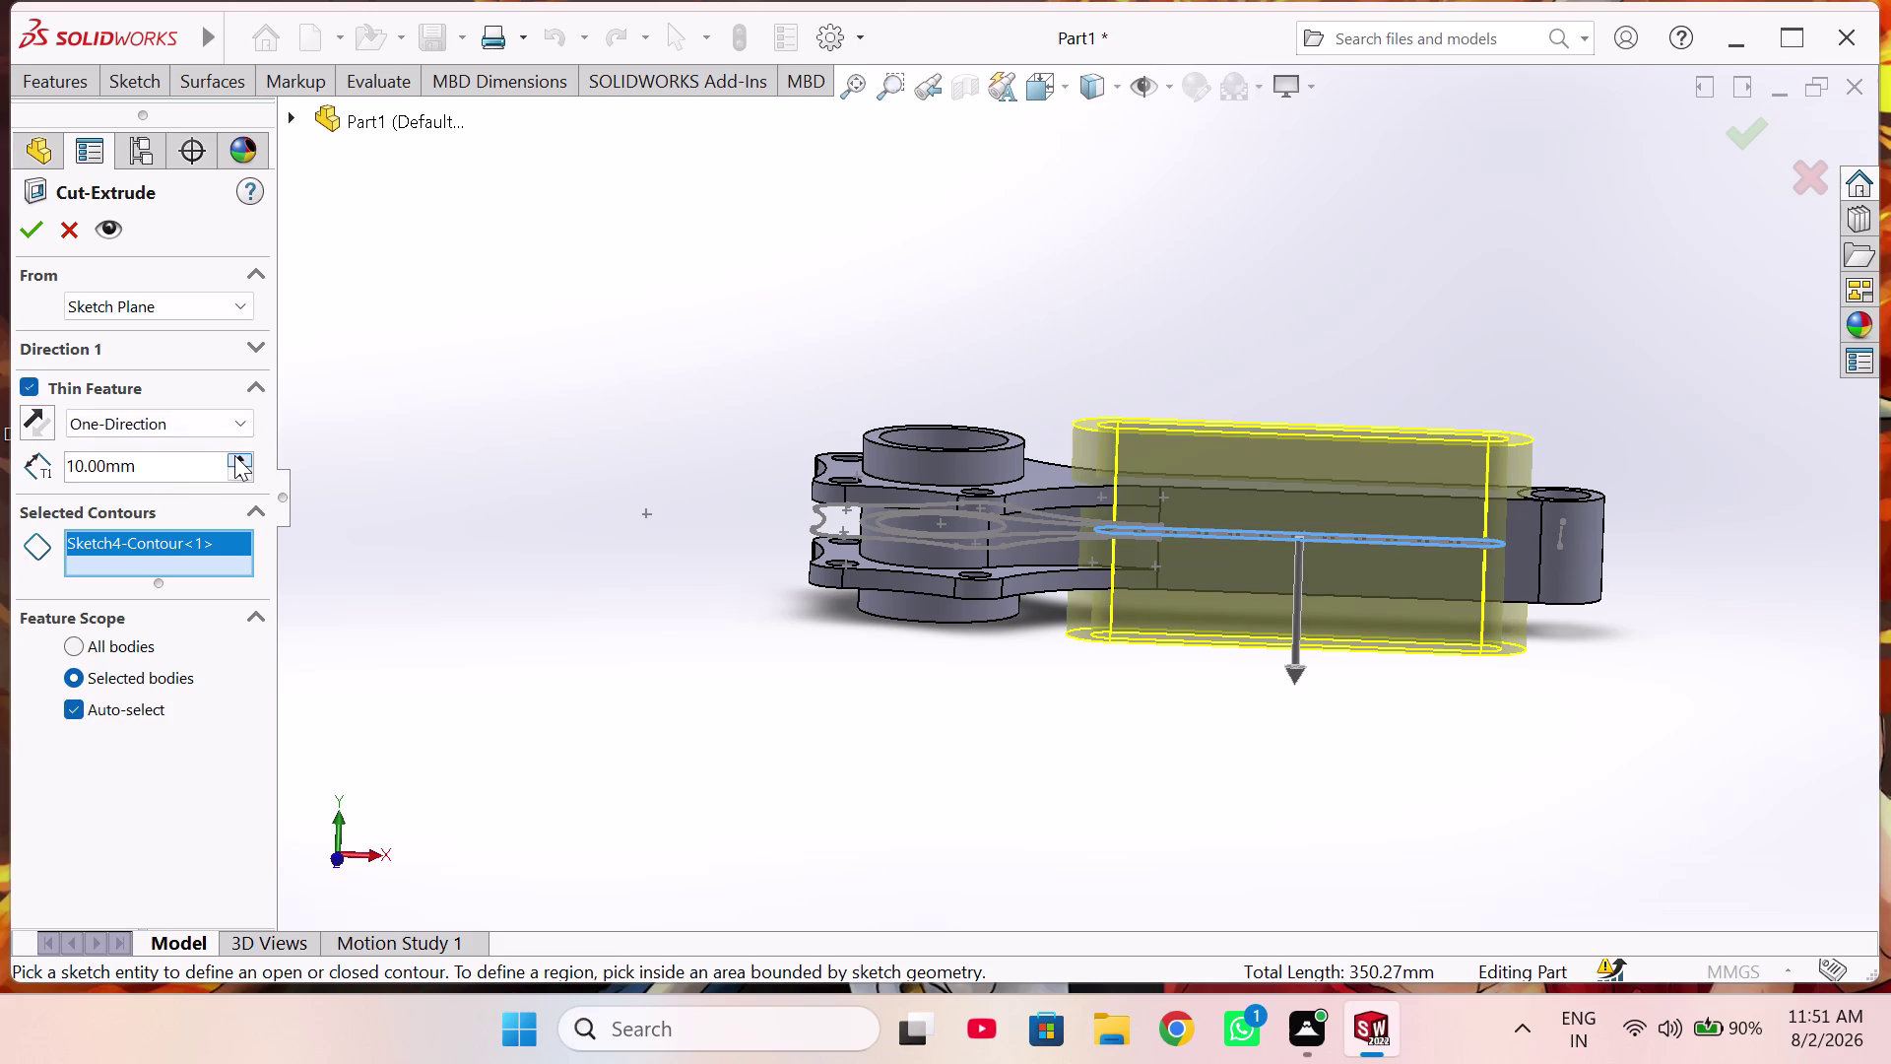
click(236, 466)
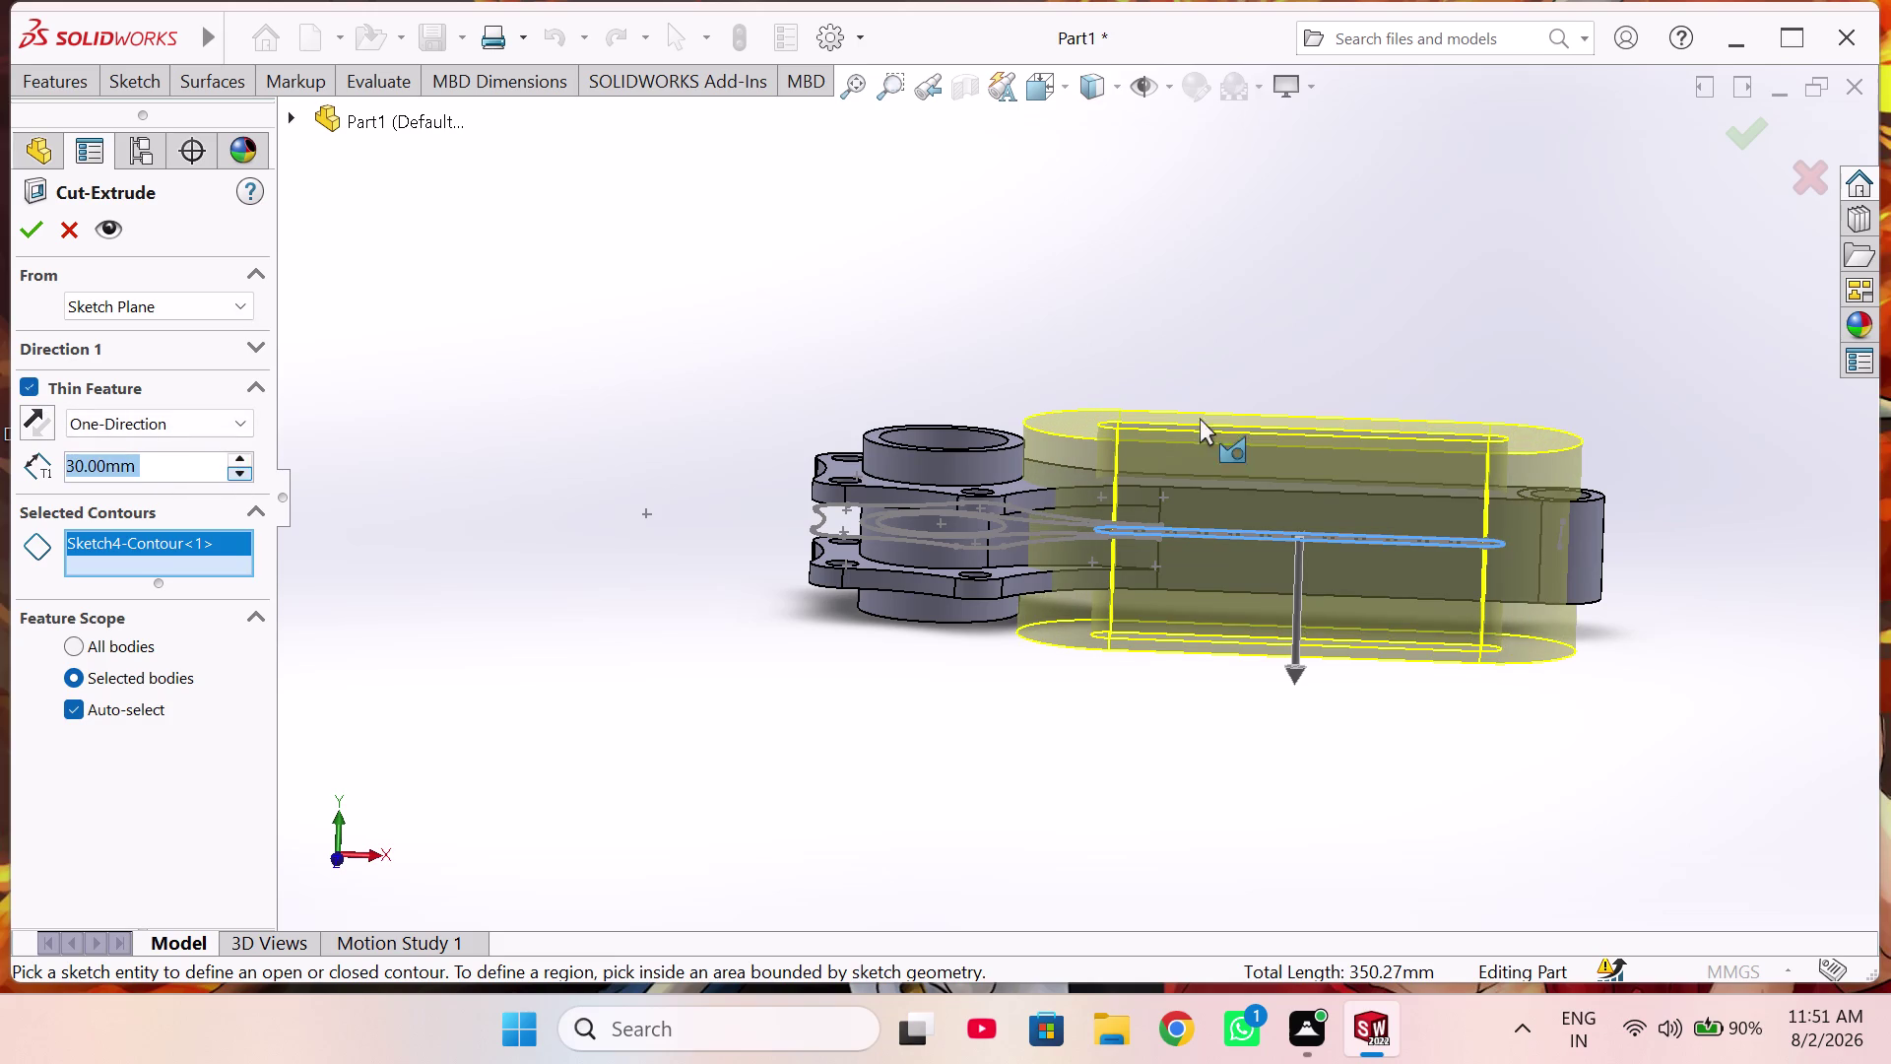
middle_drag(1305, 307, 1303, 465)
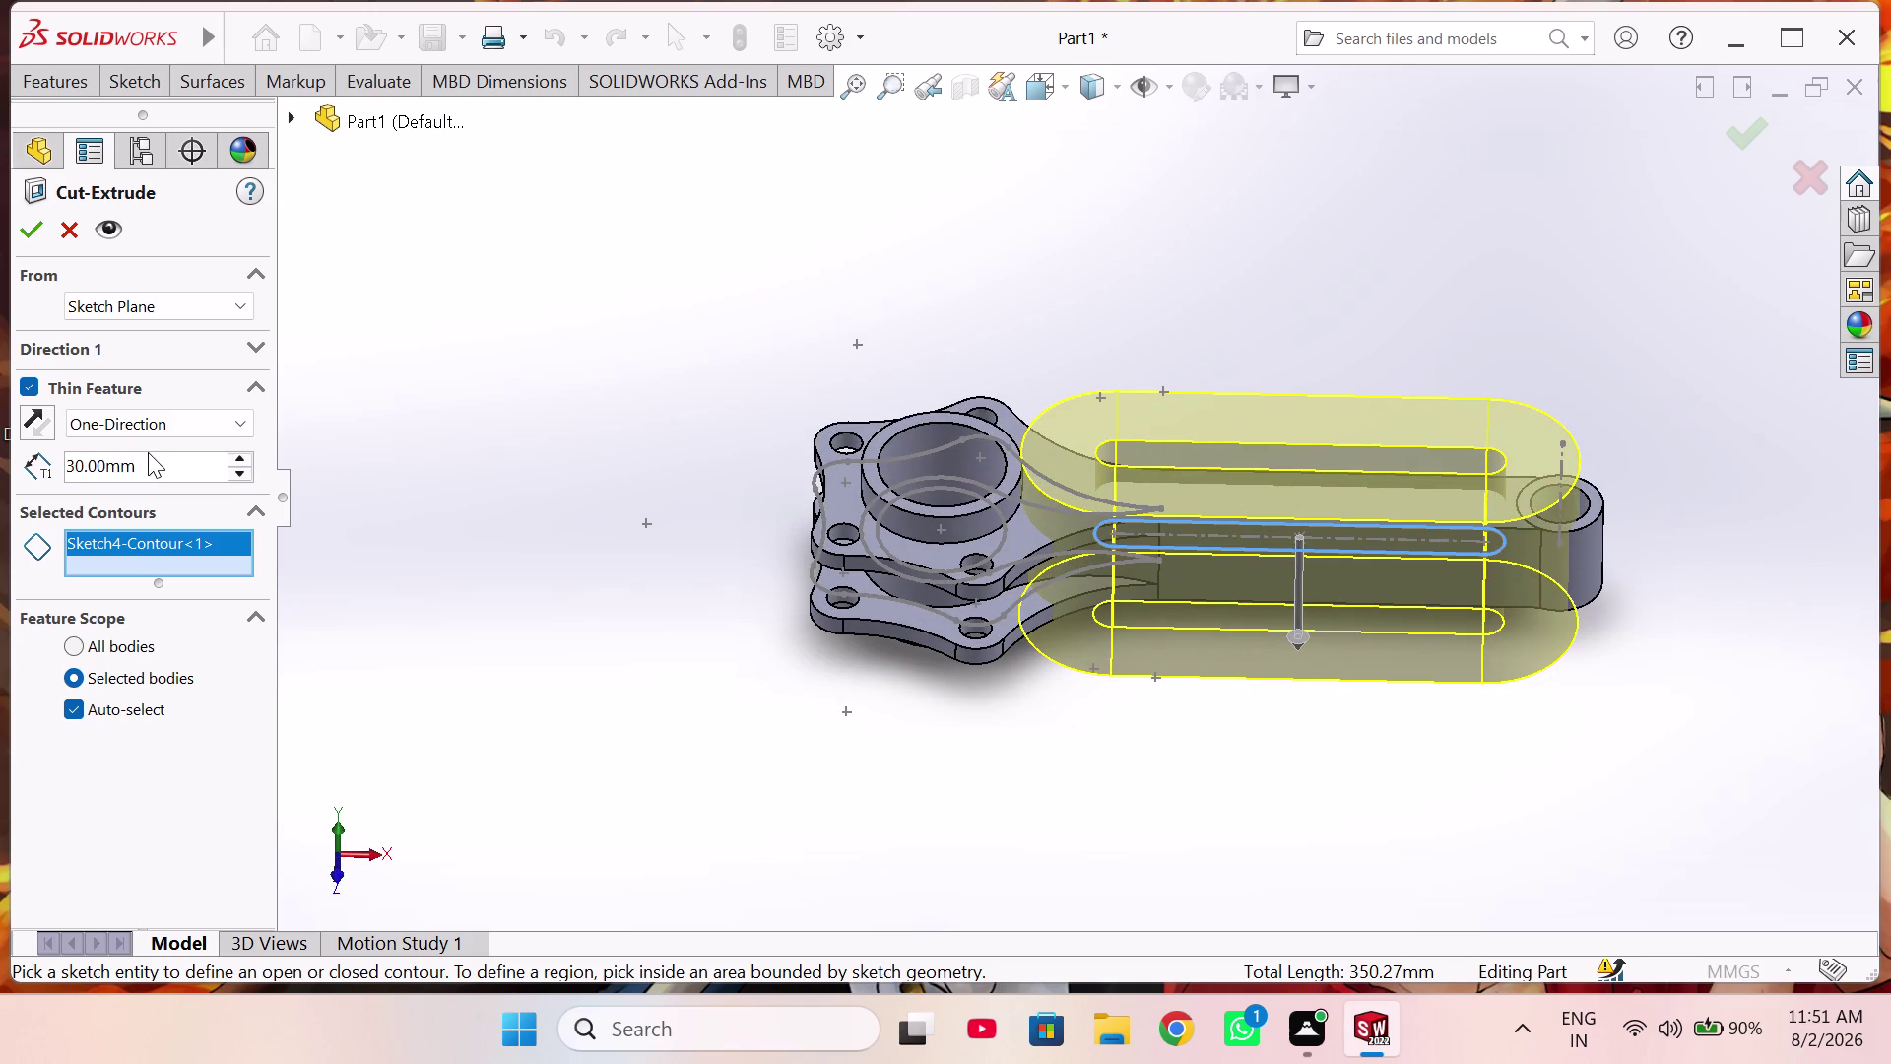
click(30, 391)
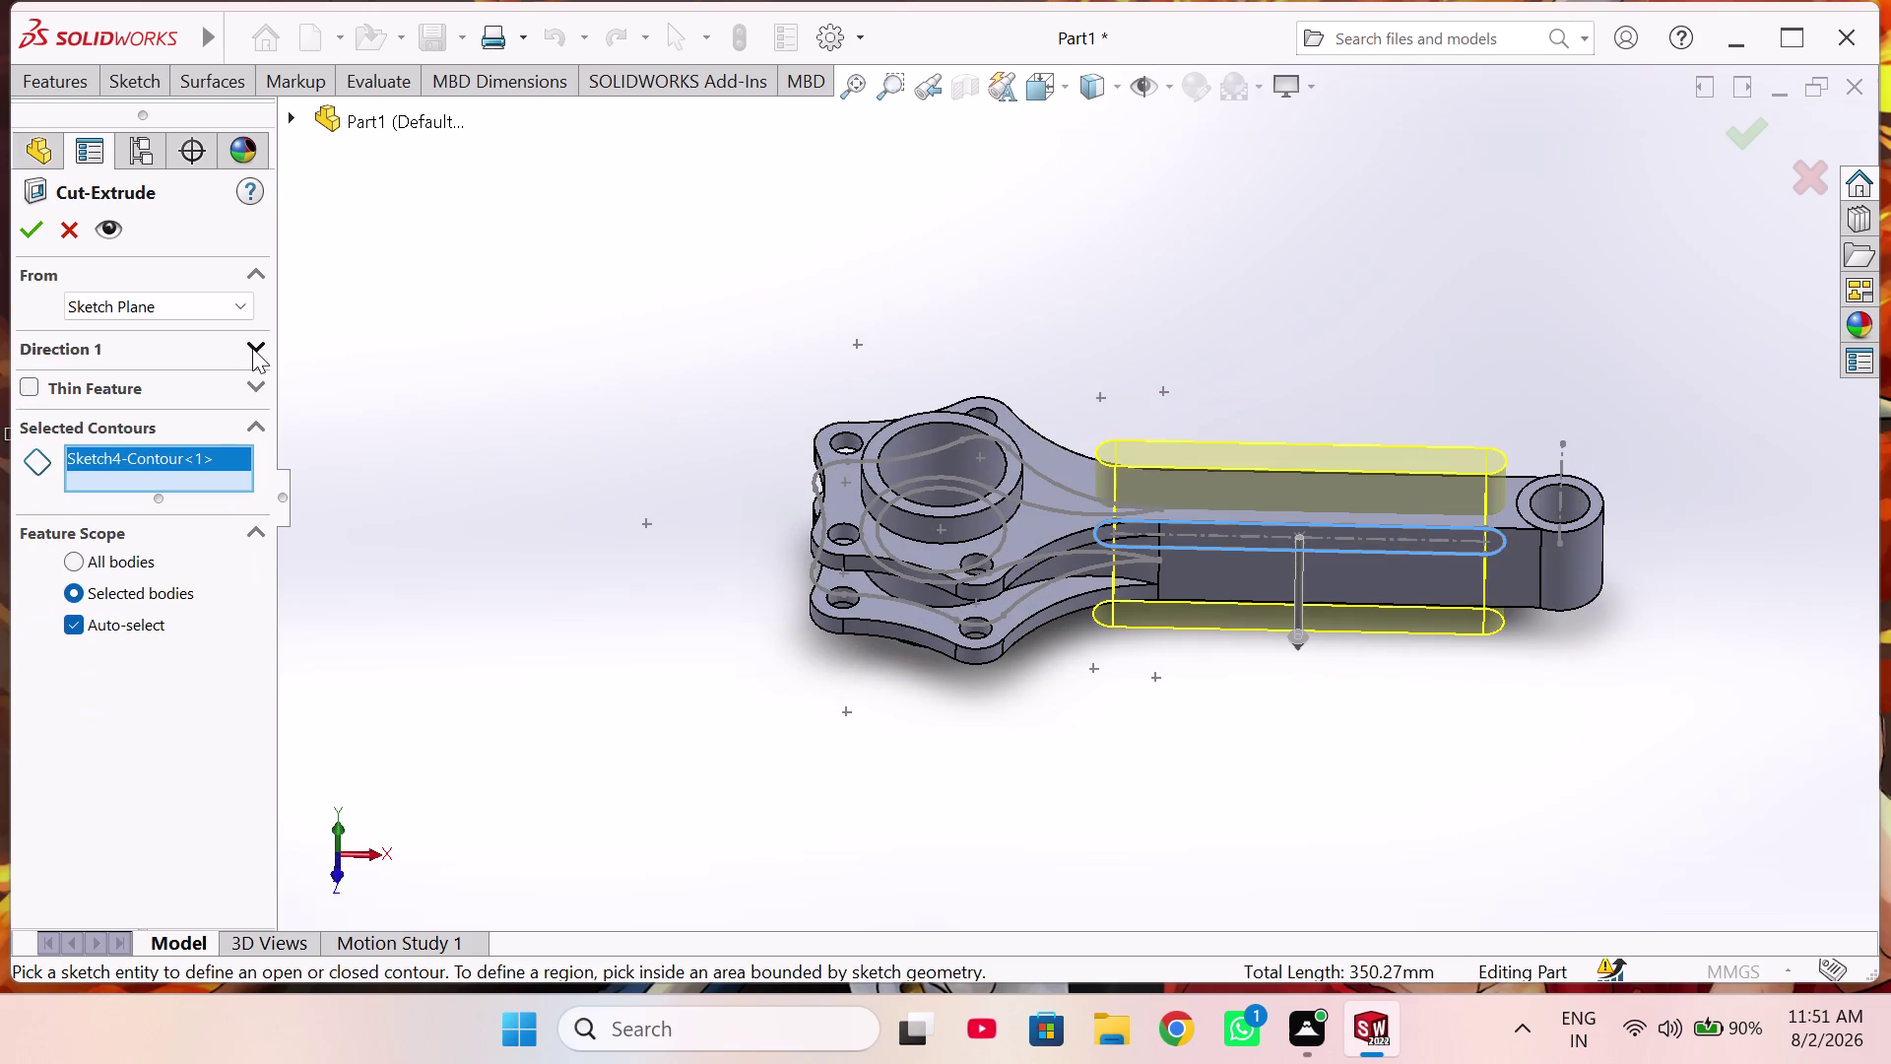
Expand Direction 1 and change the end condition to Blind at 86 mm.
click(256, 344)
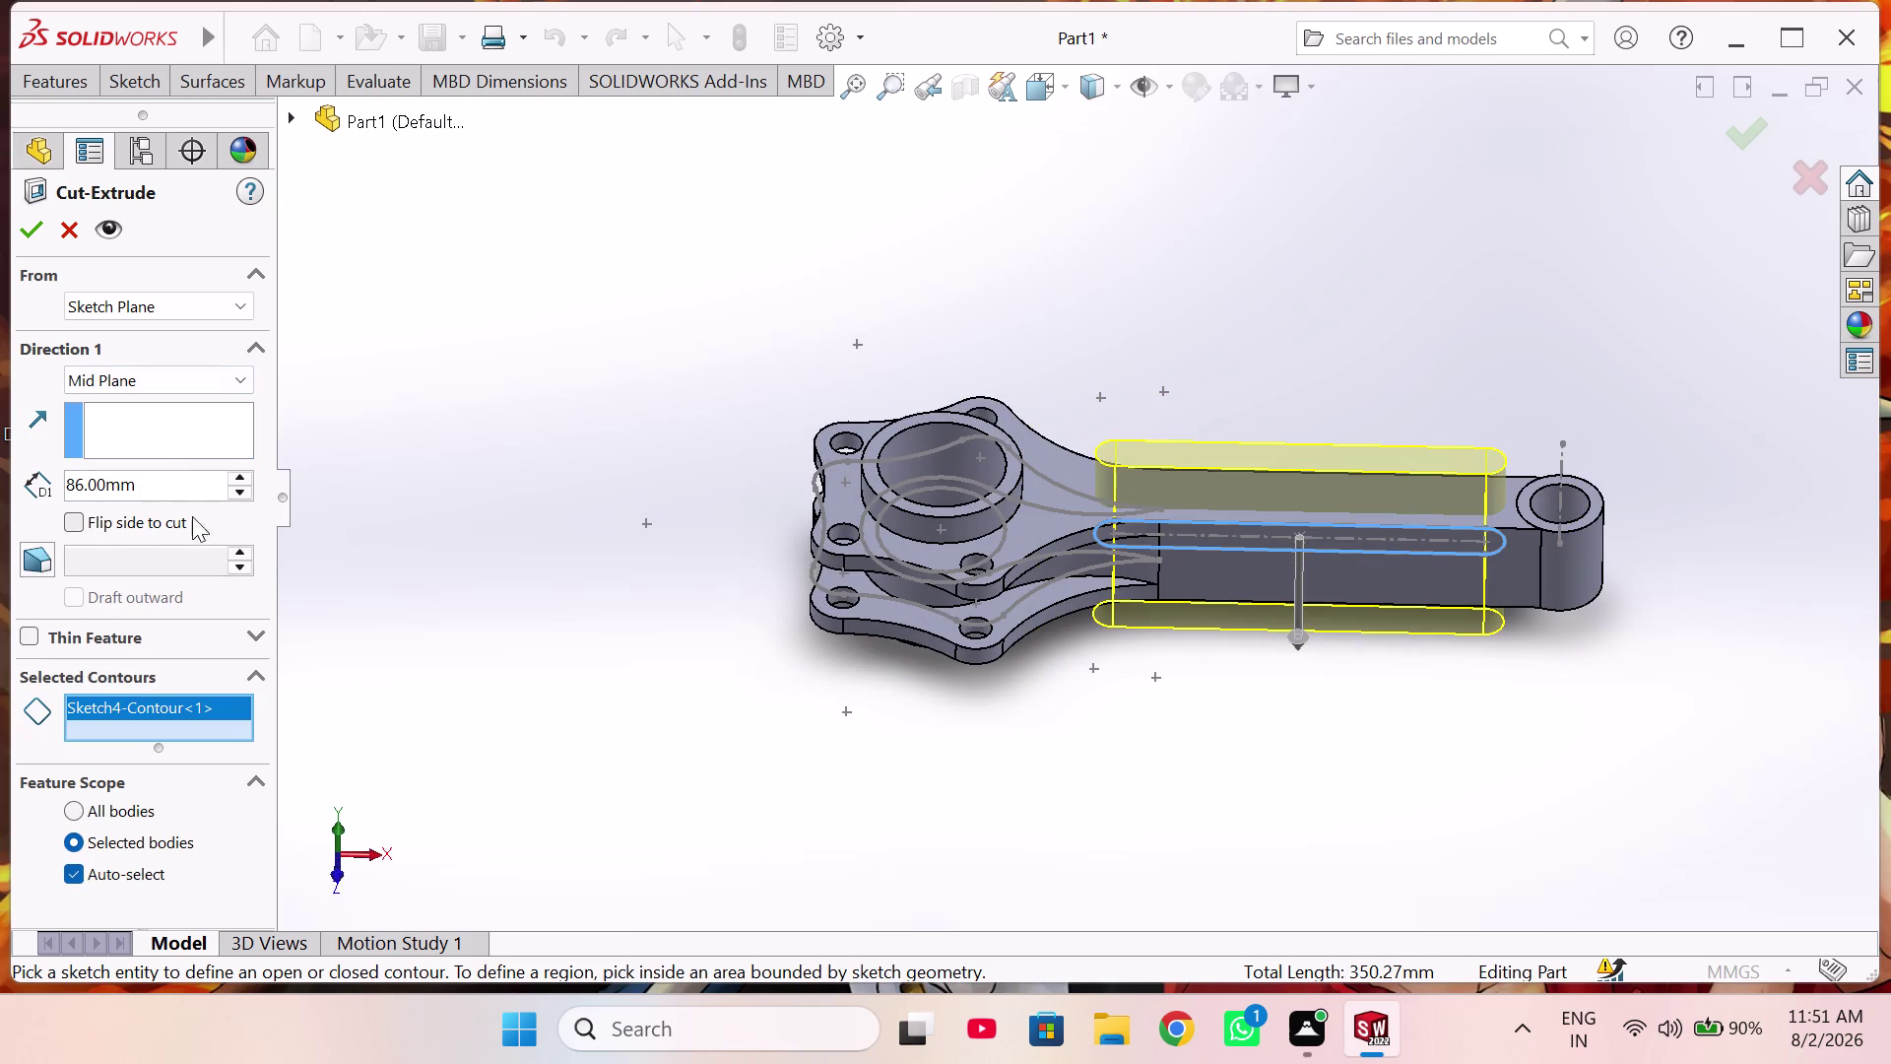
click(77, 523)
click(78, 523)
click(200, 377)
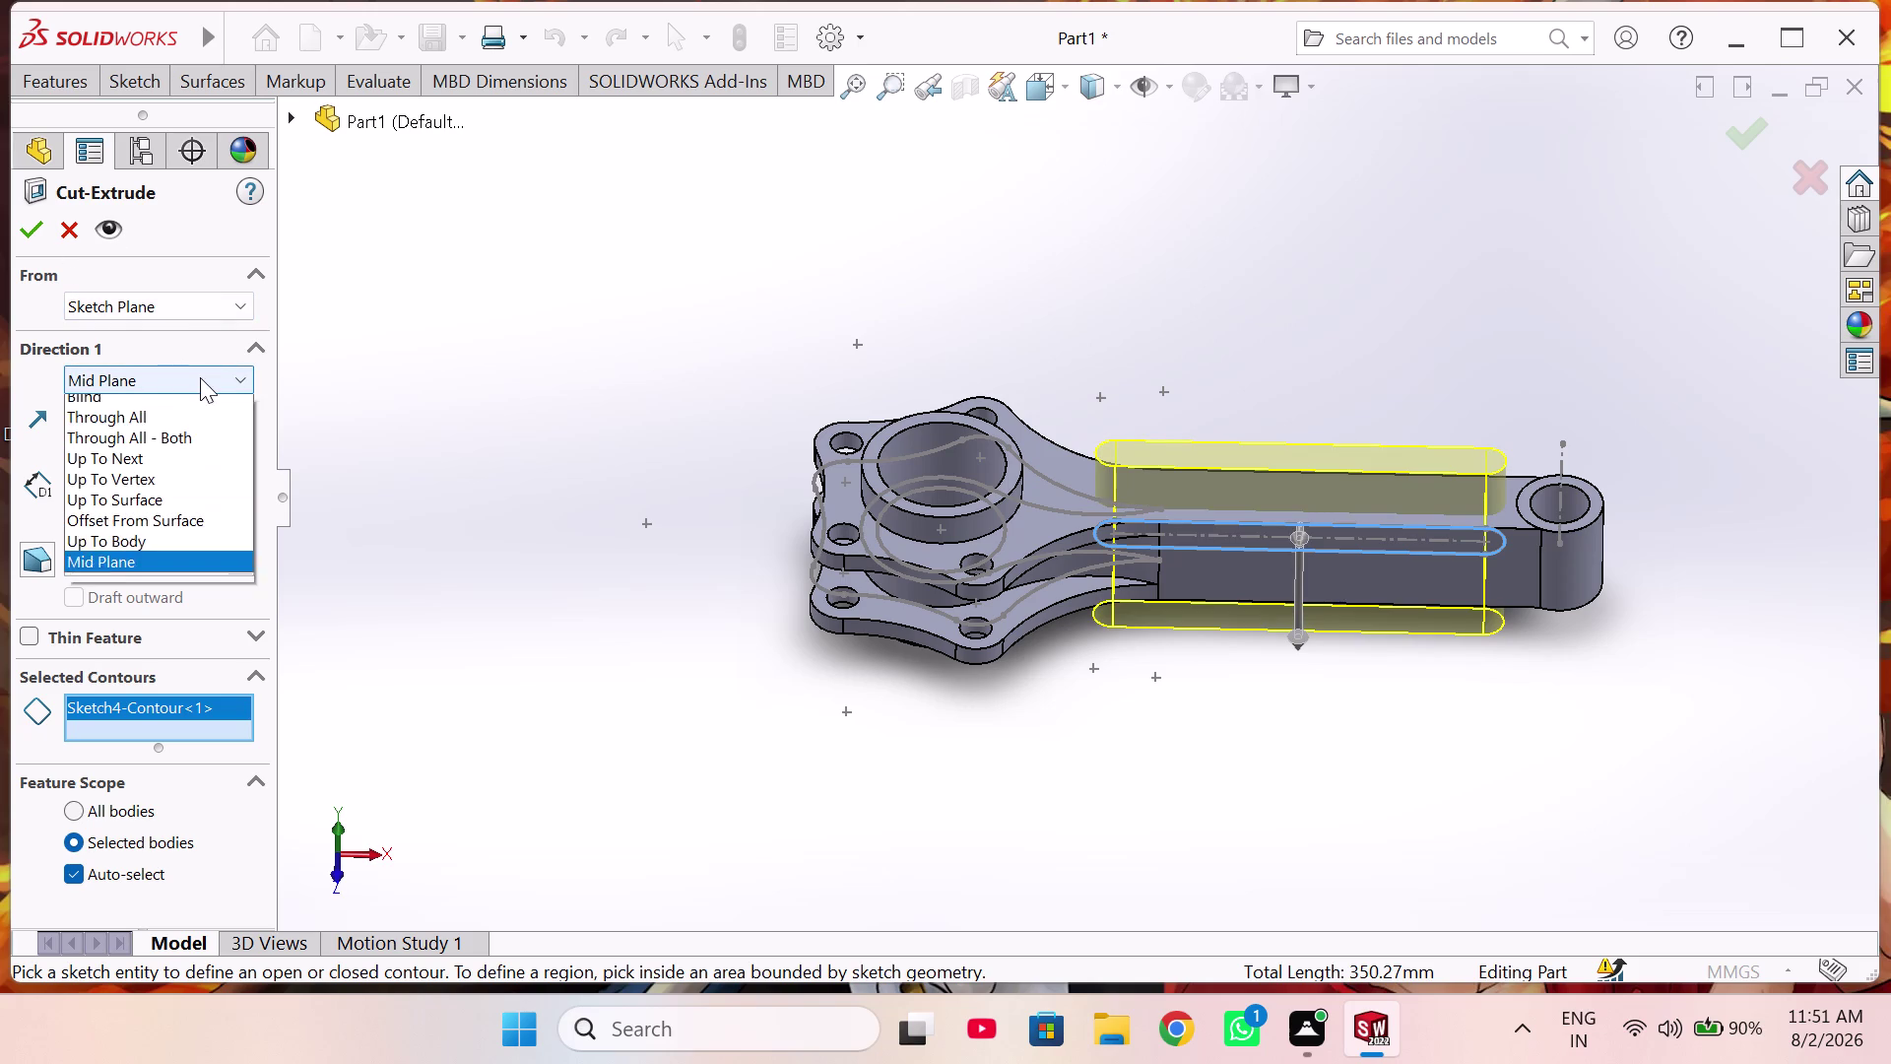
click(189, 404)
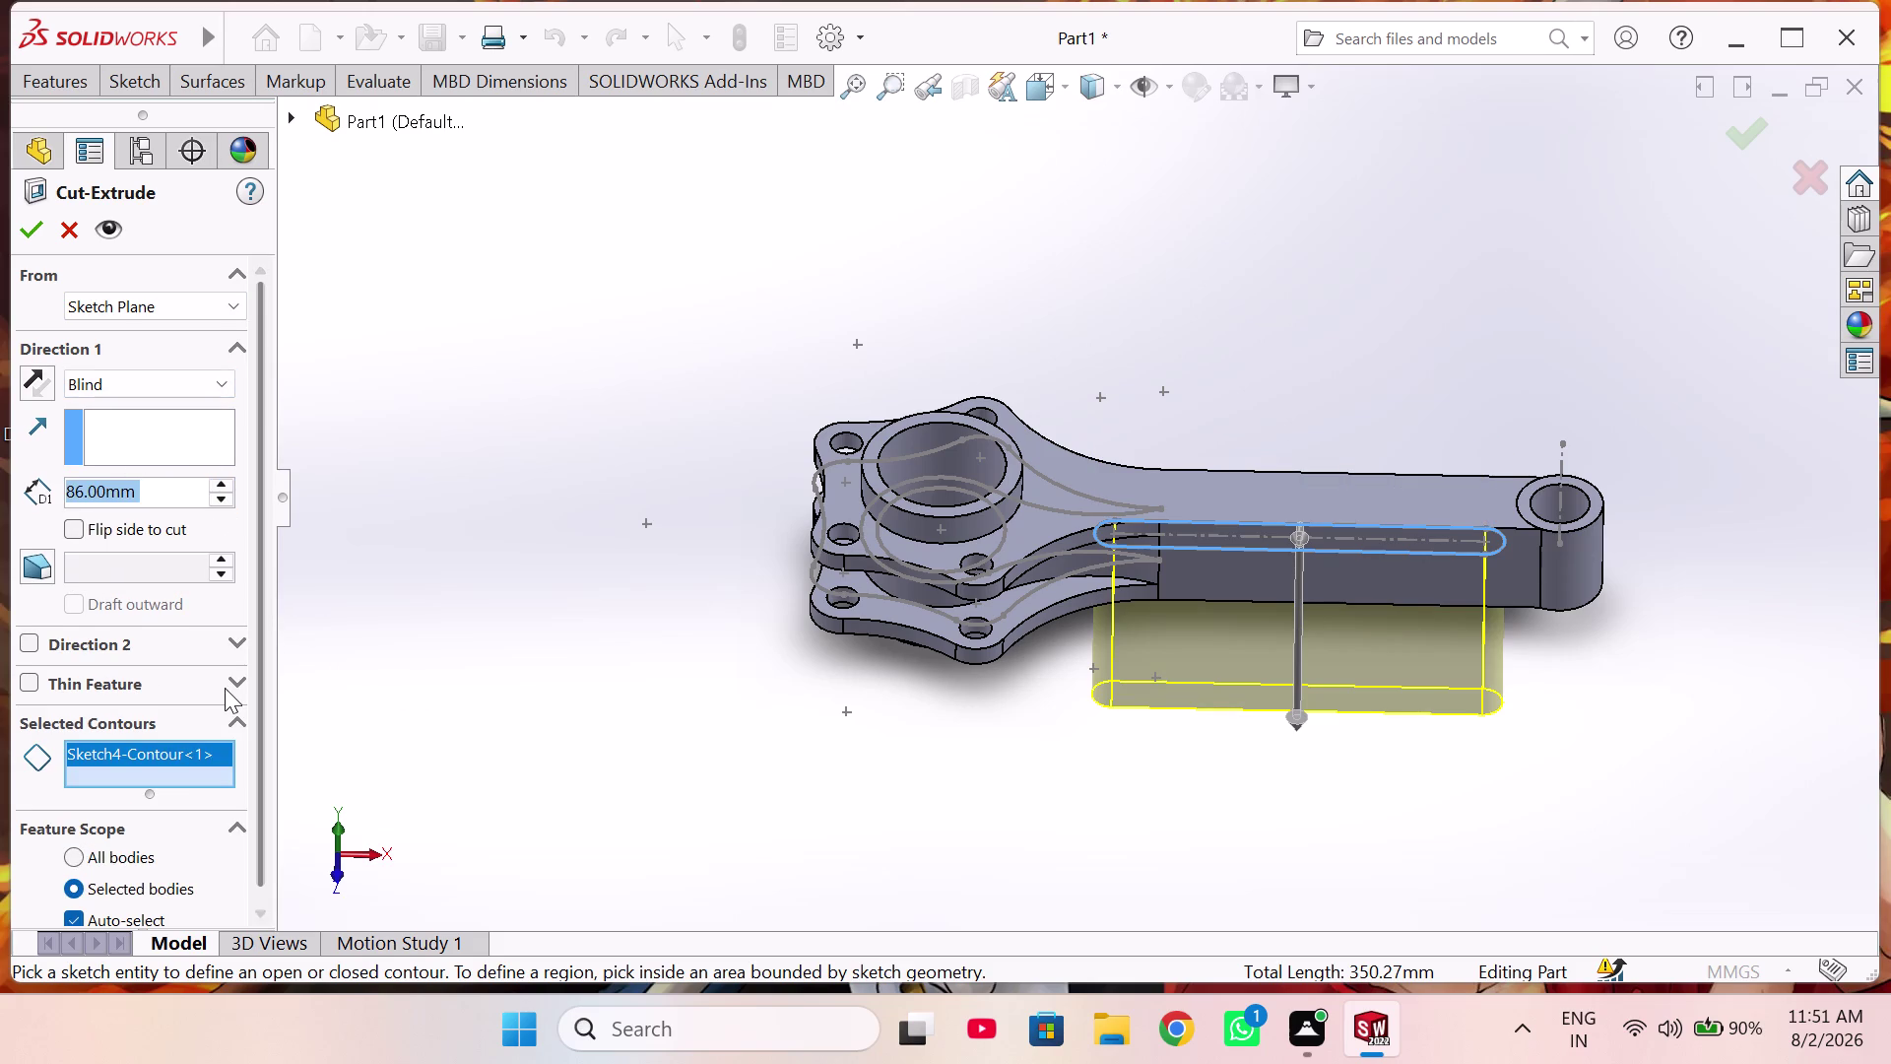
Start the blind slot cut from a 10 mm offset off the sketch plane.
scroll(down, 3)
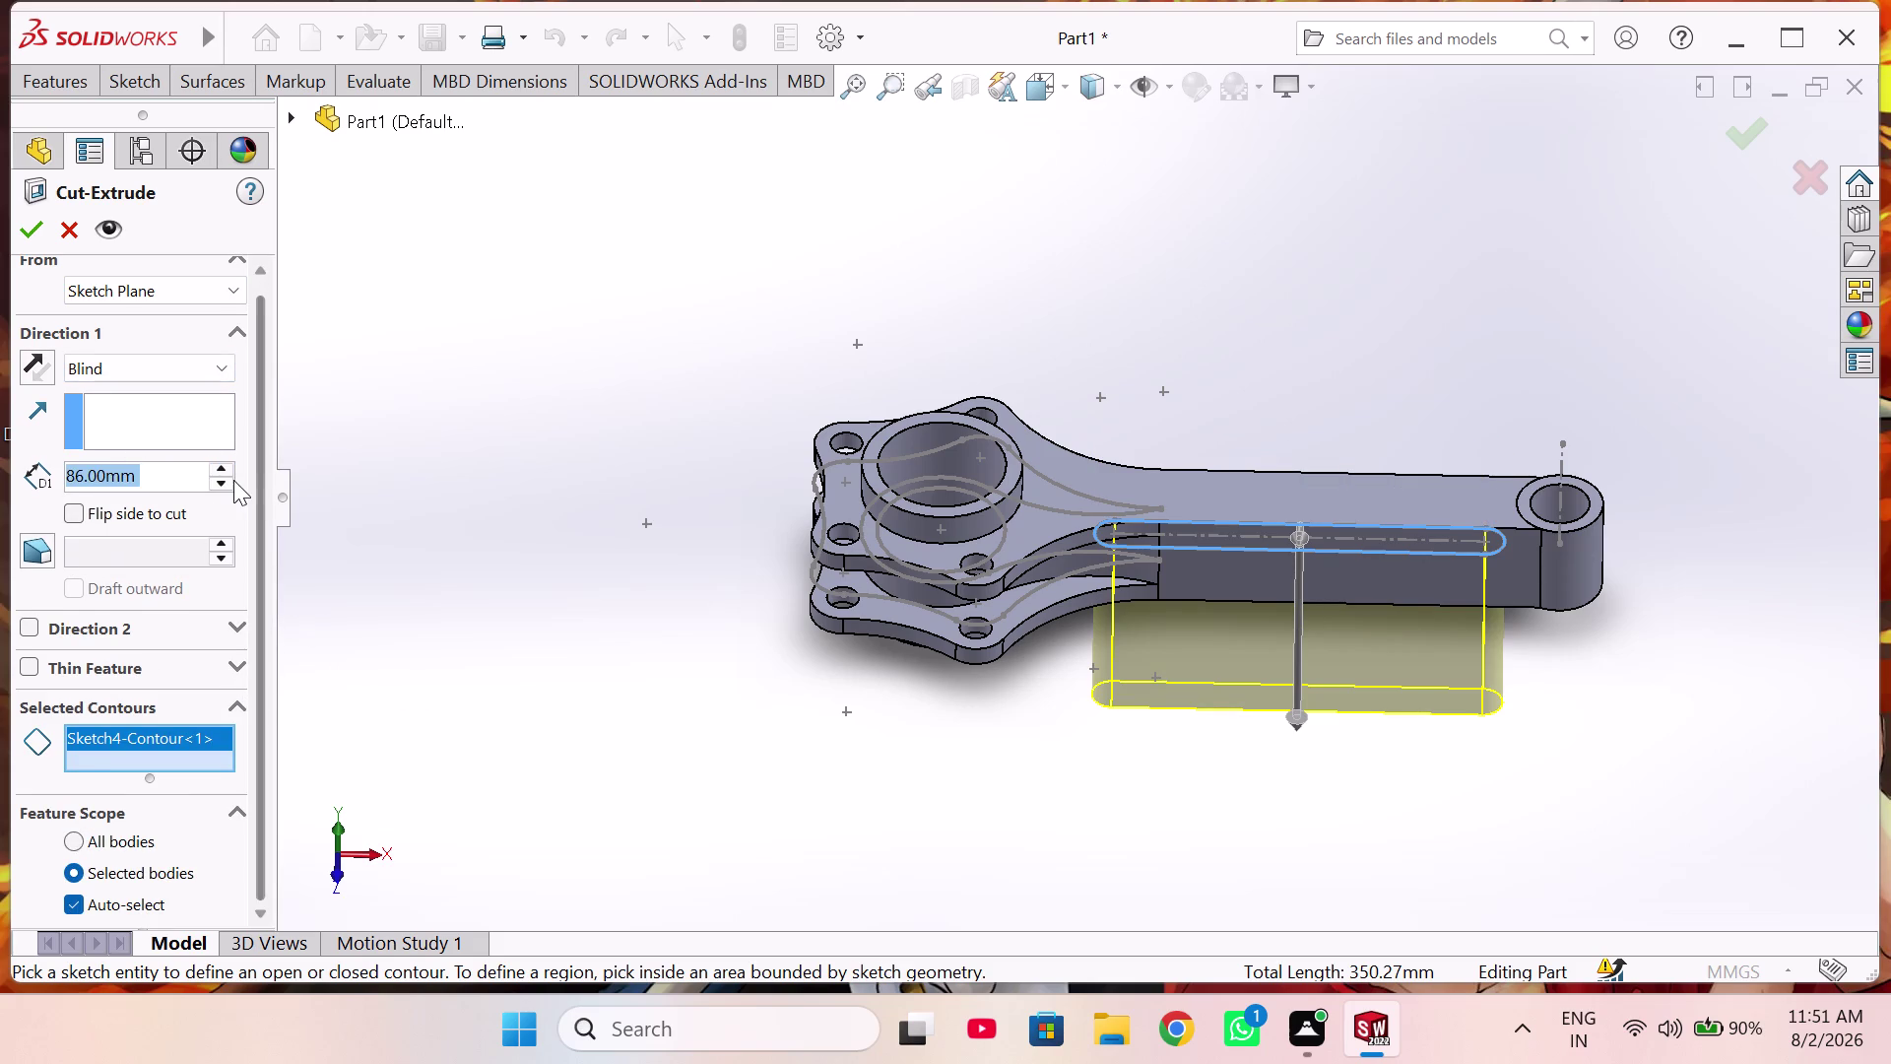
scroll(down, 3)
scroll(down, 3)
scroll(up, 3)
scroll(up, 3)
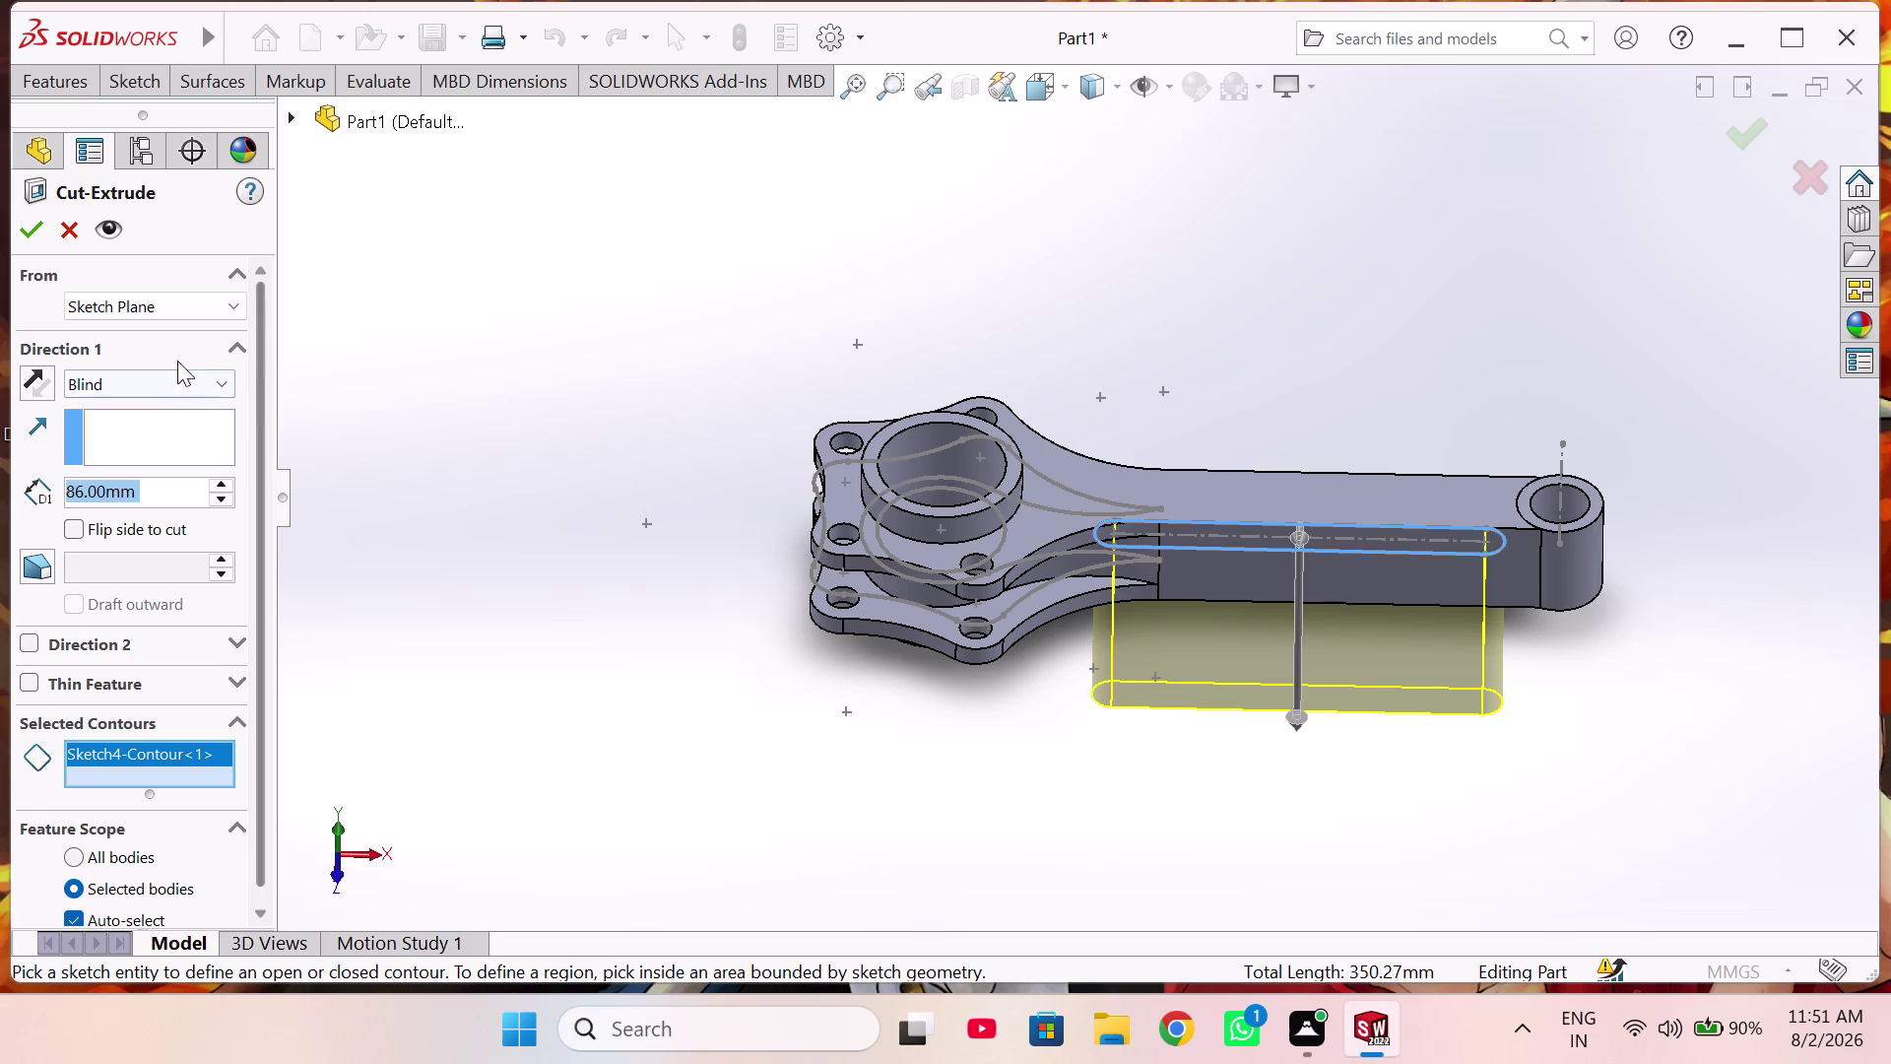
click(202, 311)
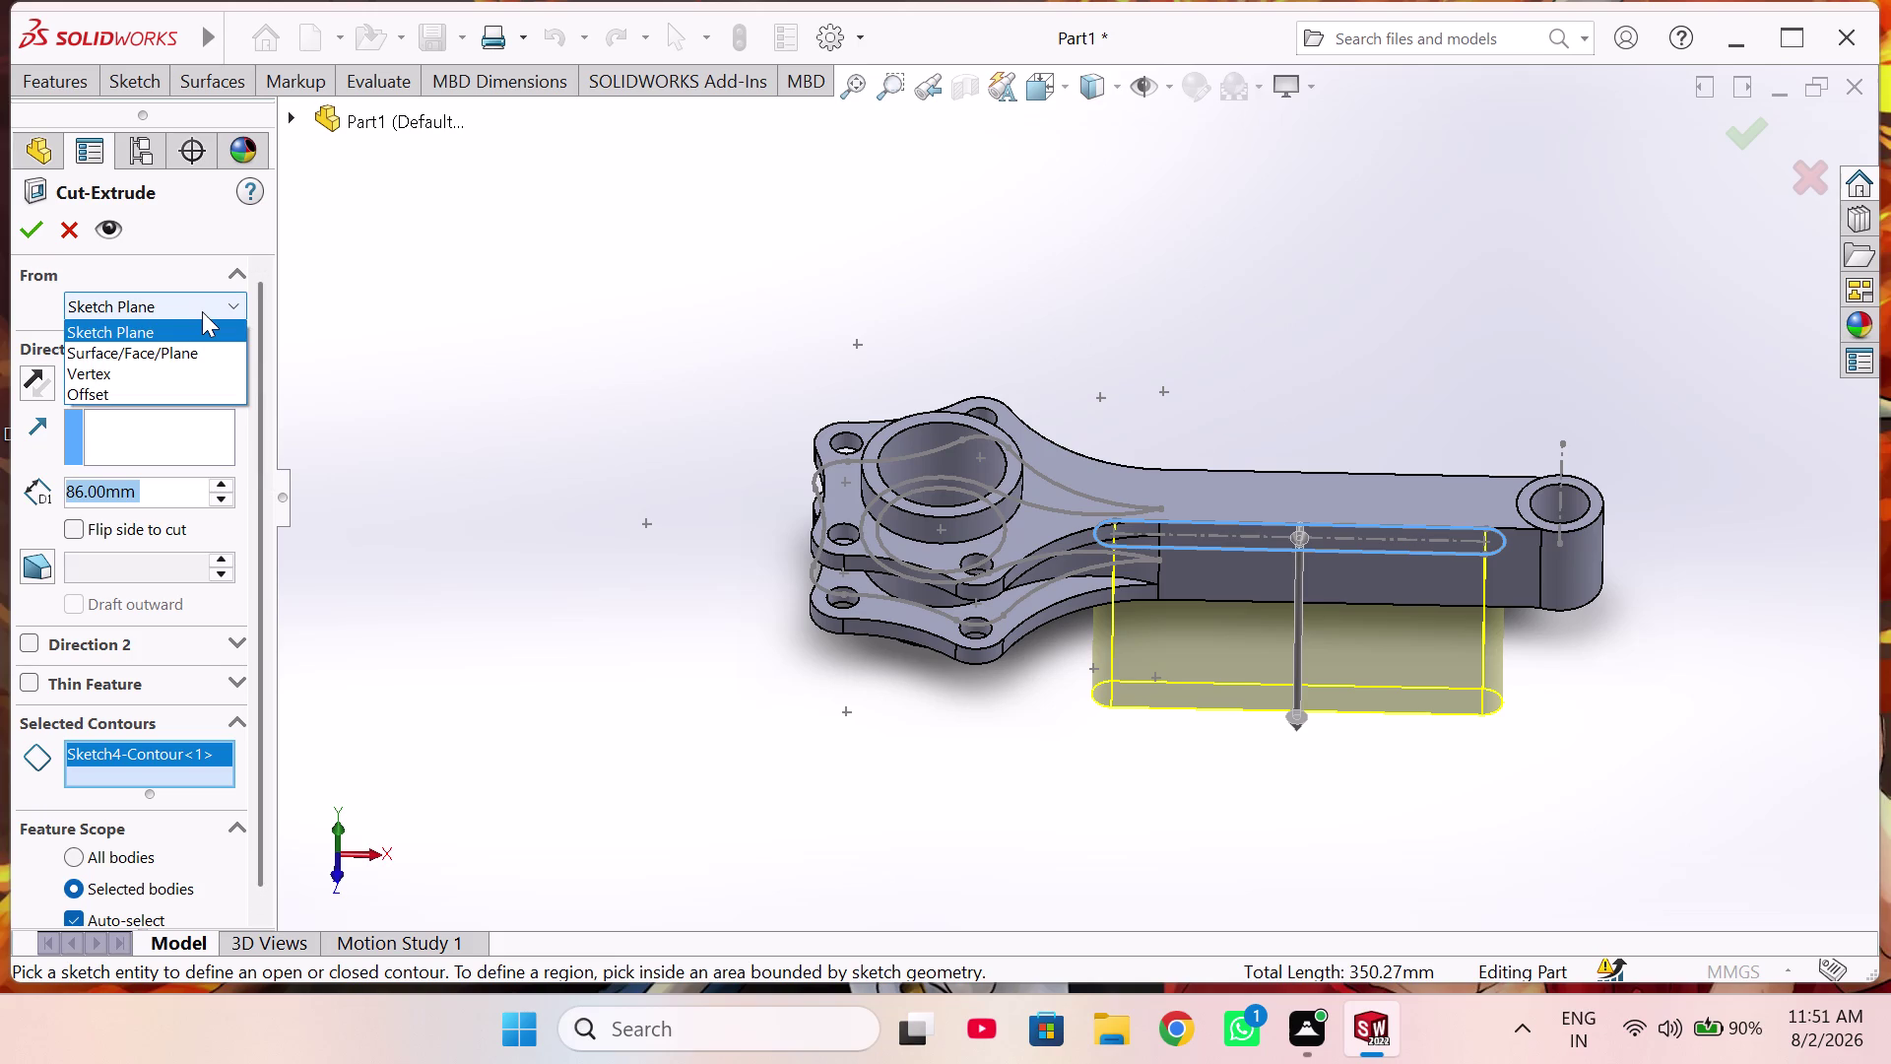
click(204, 396)
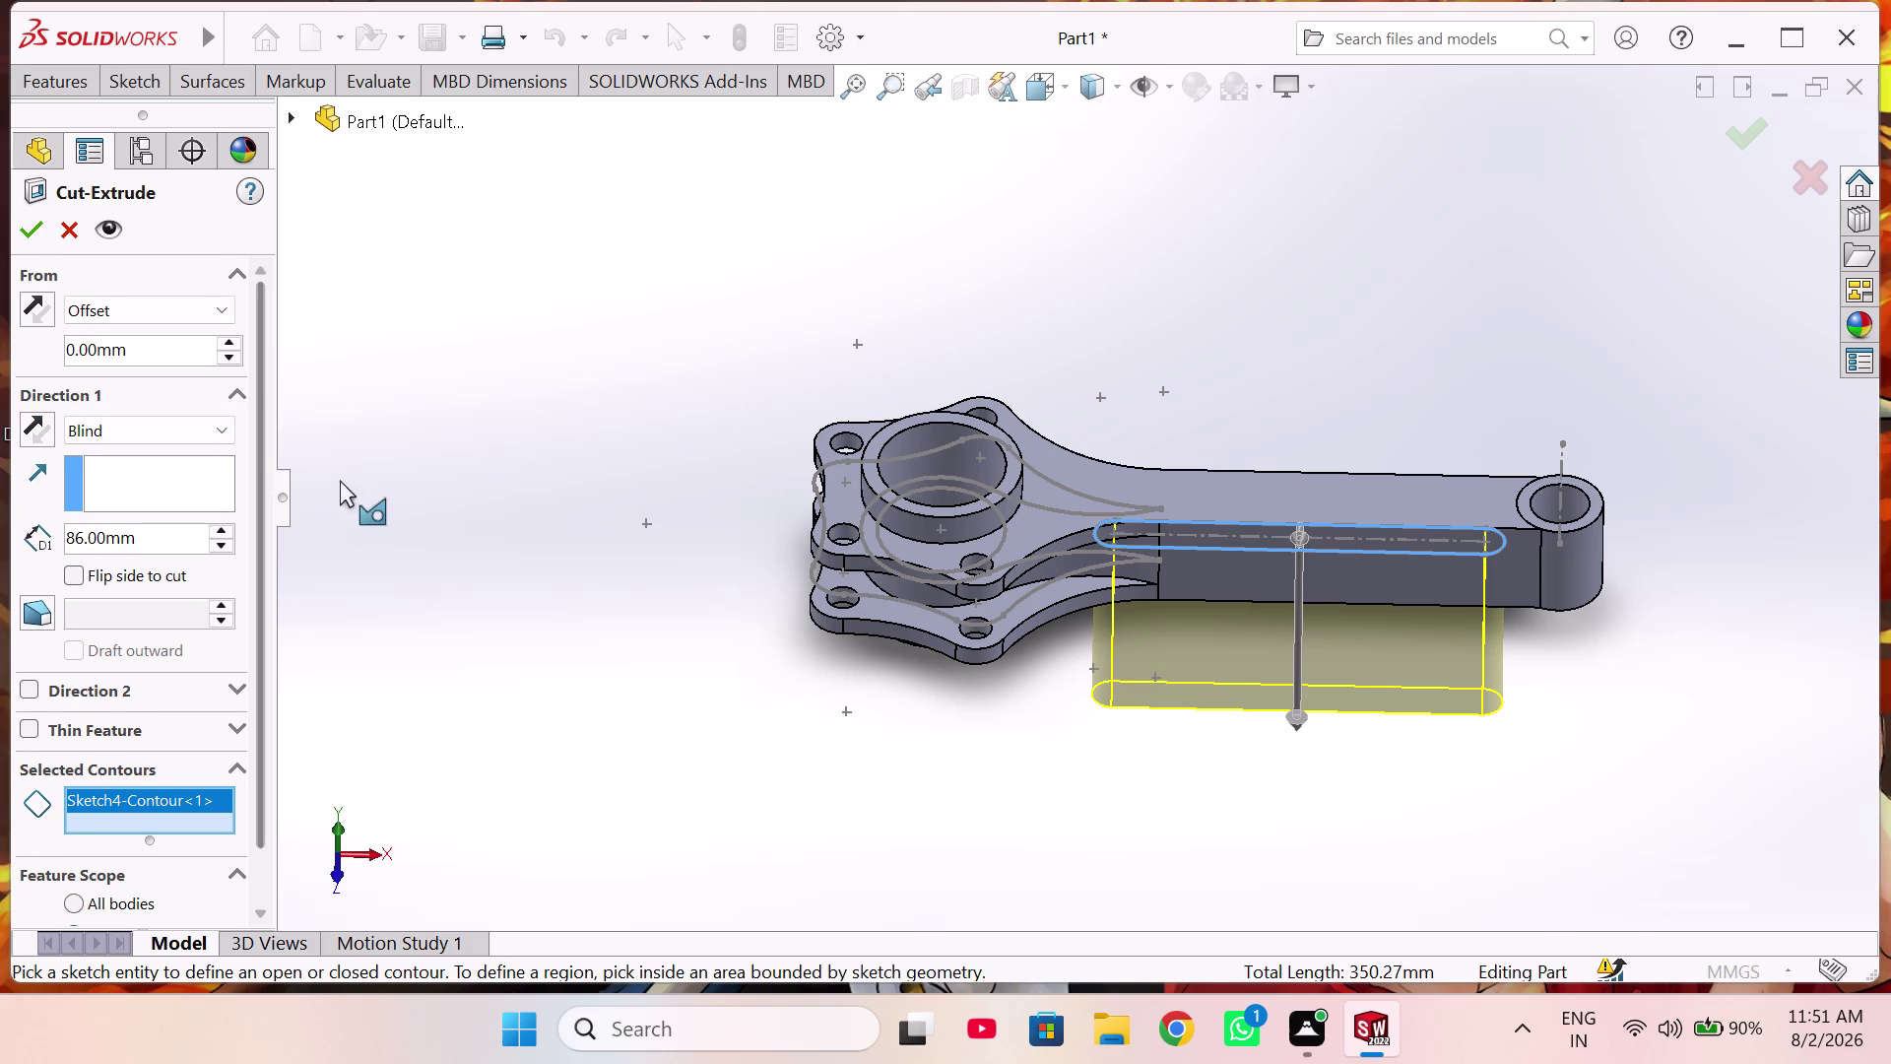
click(232, 343)
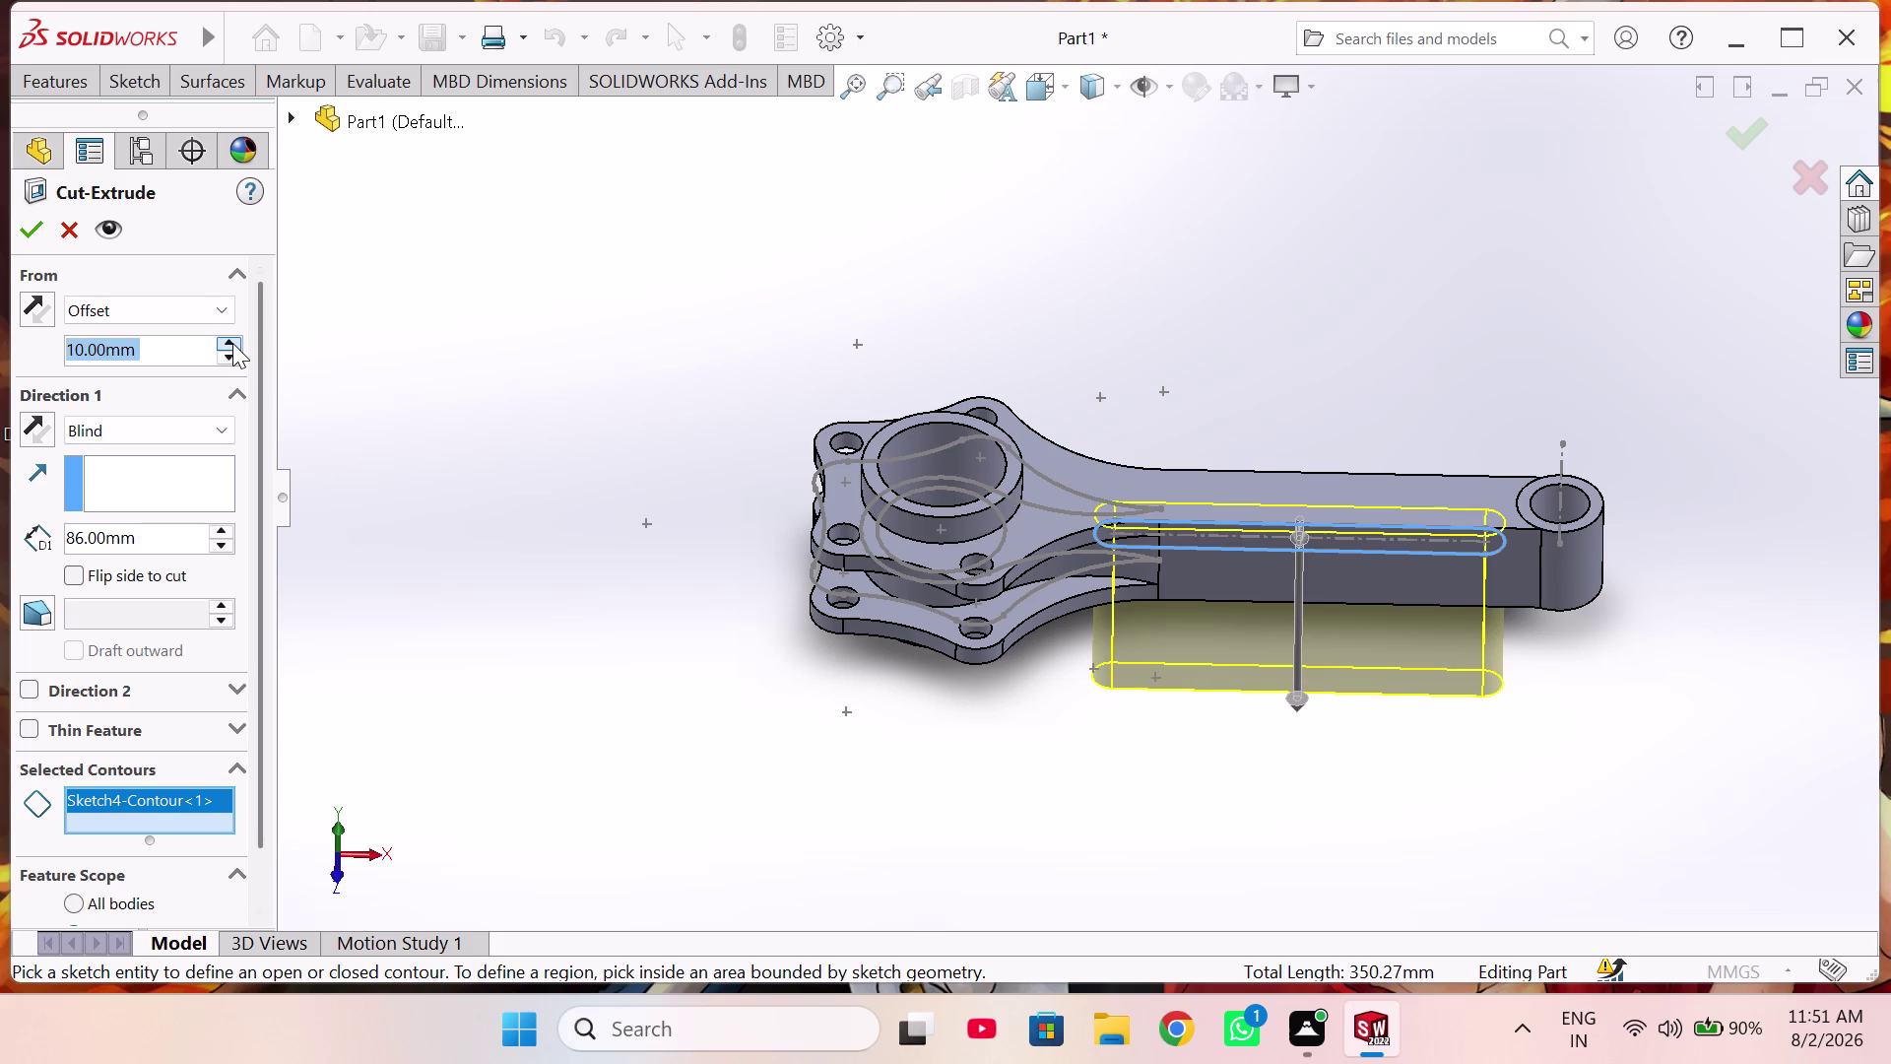
From a side view, reverse the slot cut to point upward and confirm it.
middle_drag(397, 587, 375, 411)
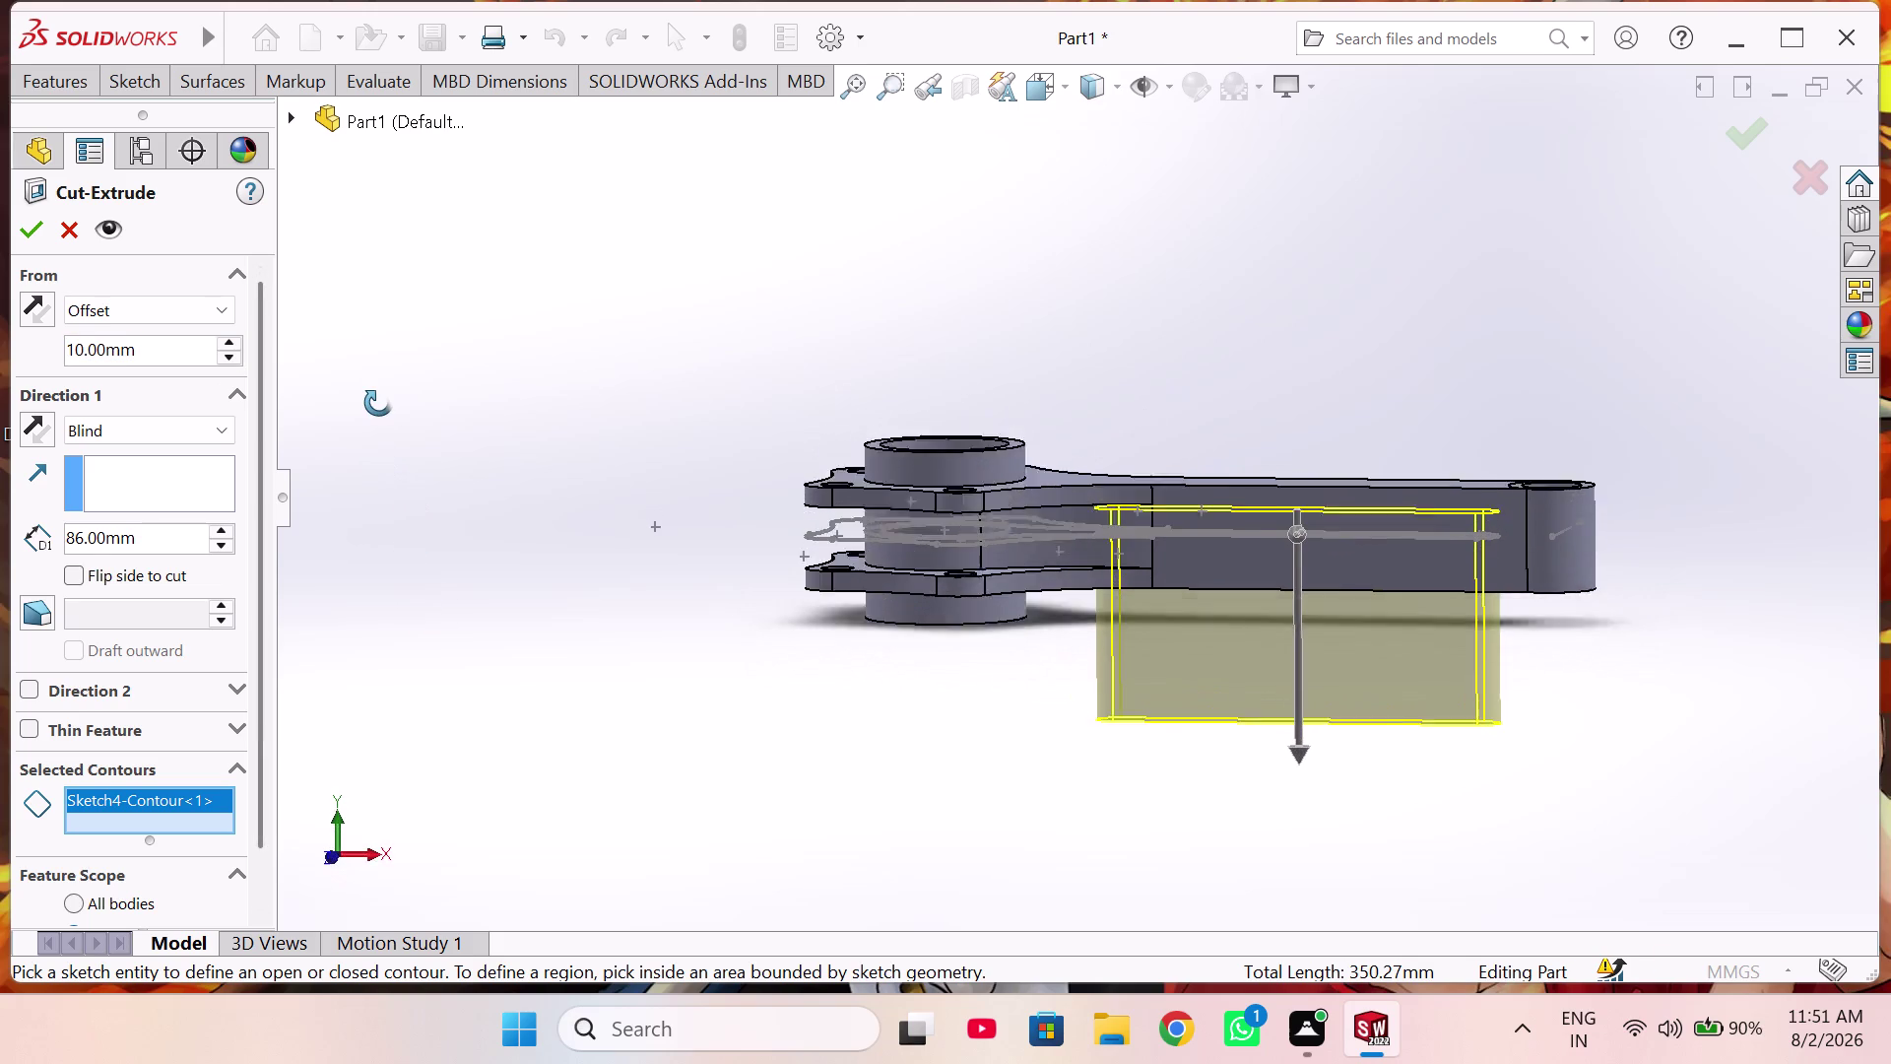
middle_drag(375, 411, 384, 392)
scroll(up, 3)
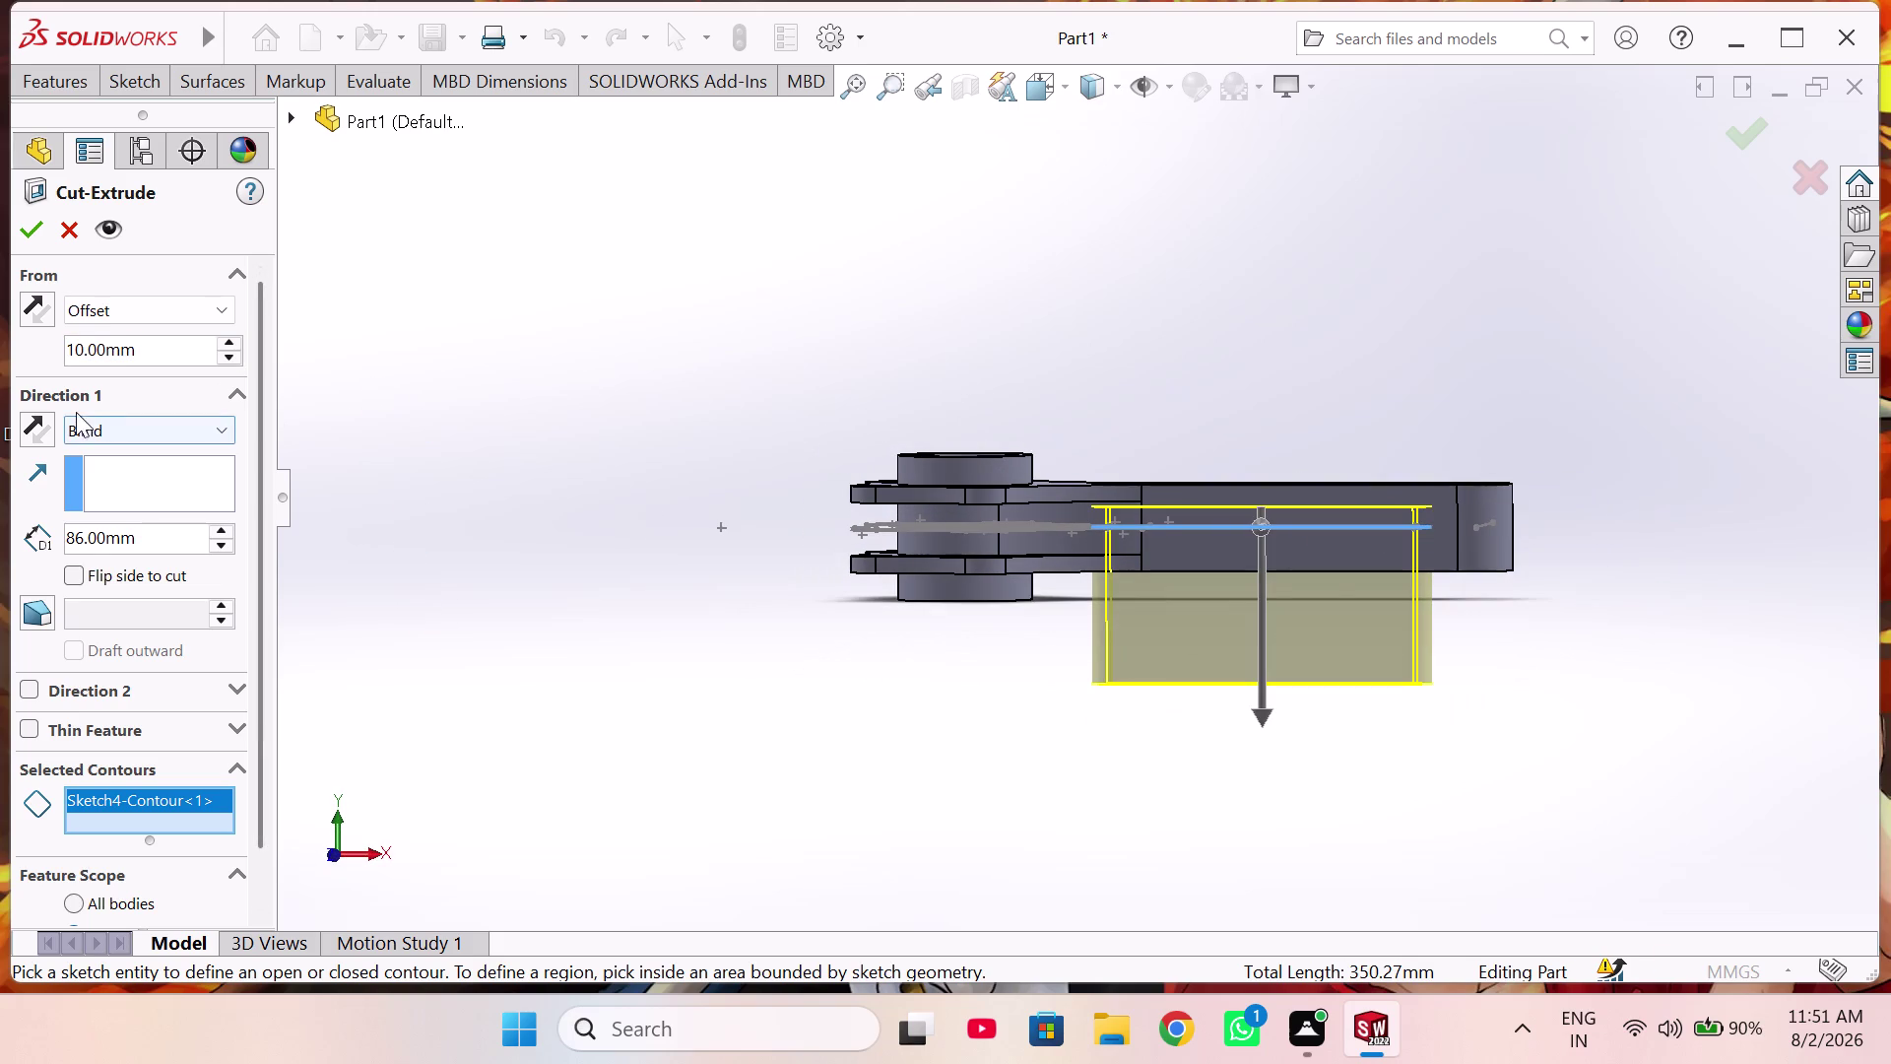
click(34, 430)
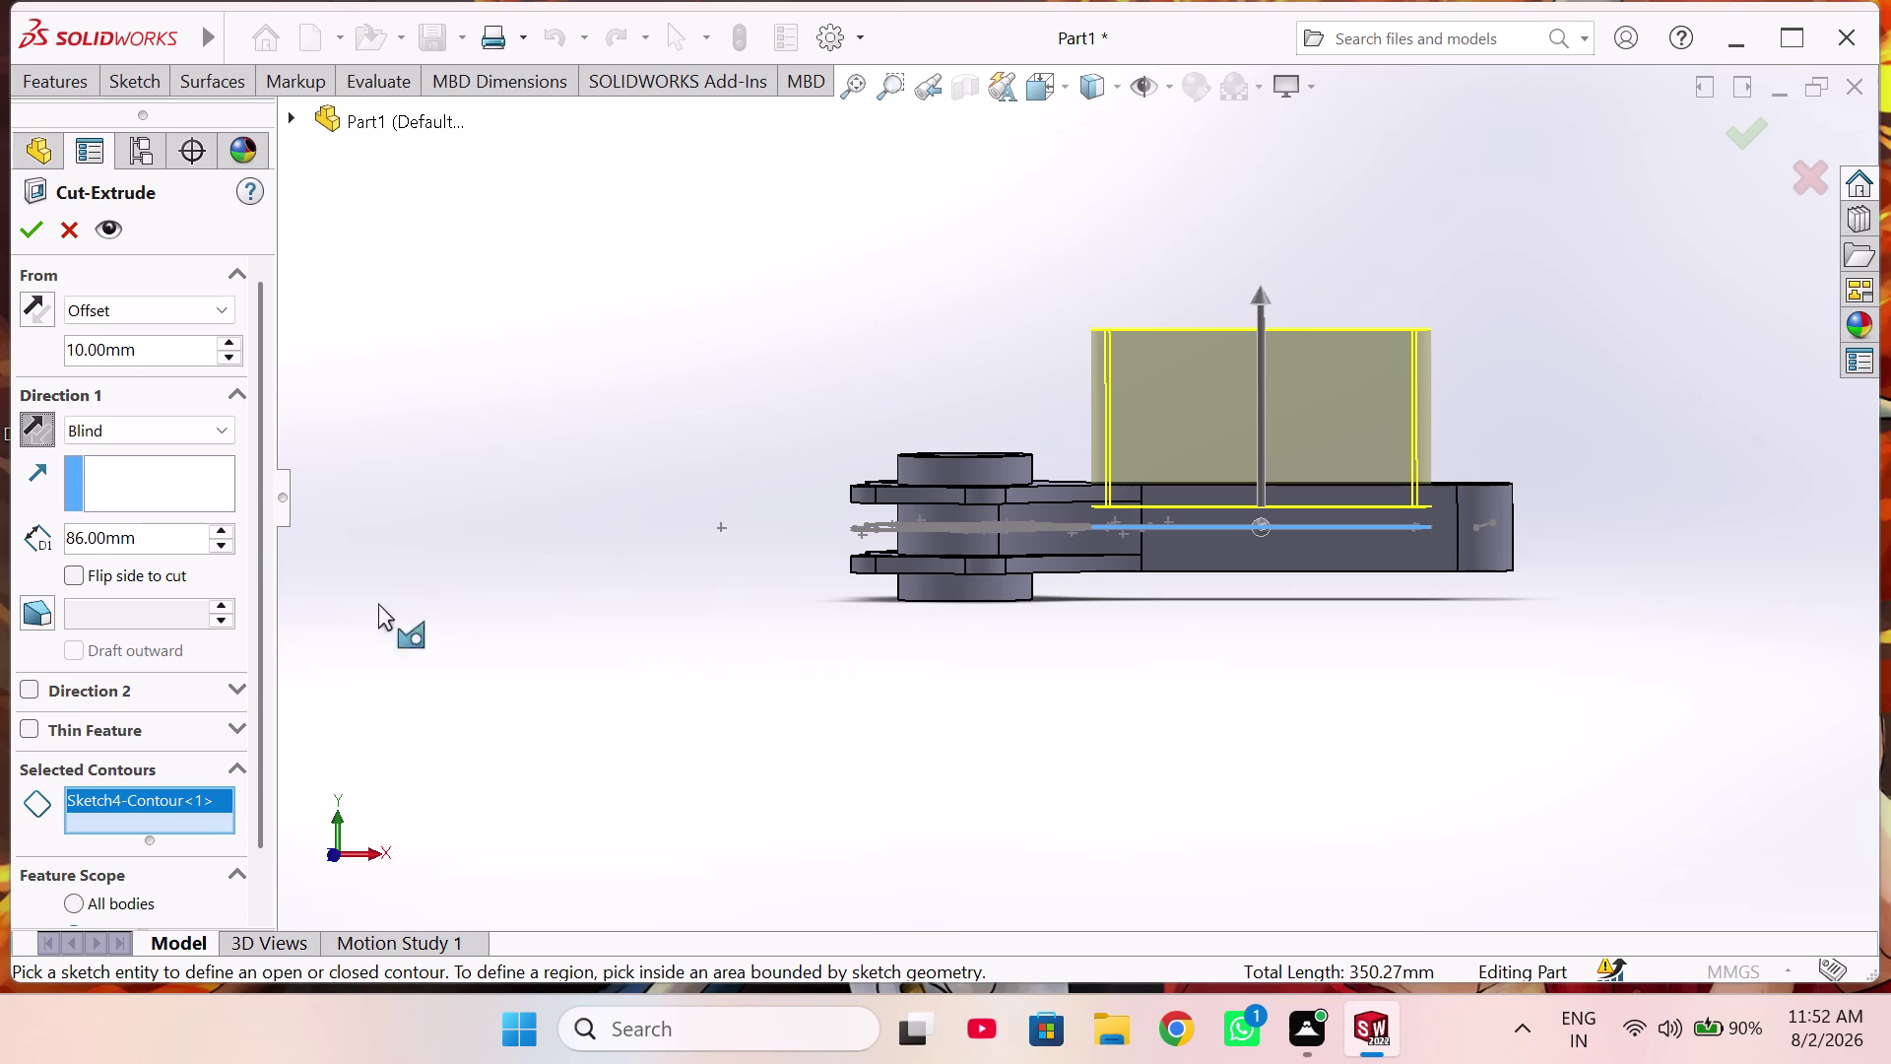
click(26, 227)
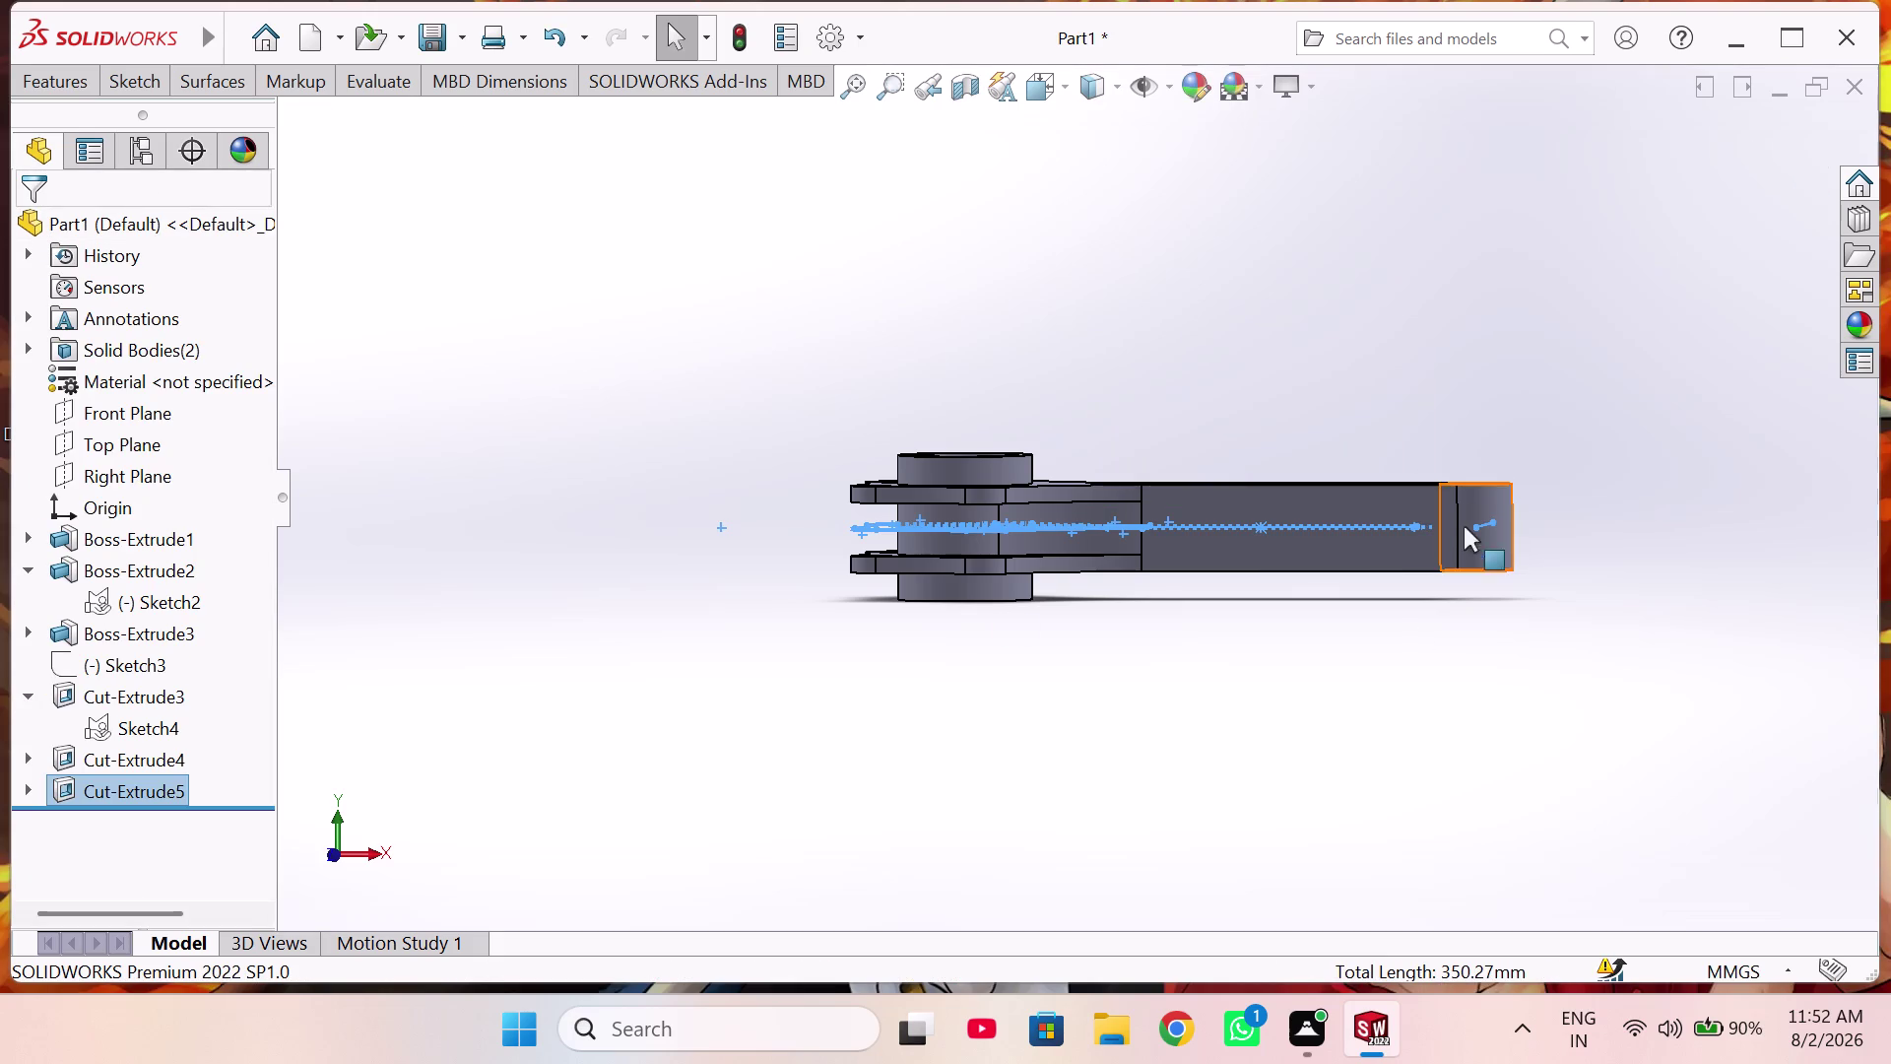
Orbit the rod to inspect the new shank slot from several angles.
middle_drag(1406, 408, 1394, 672)
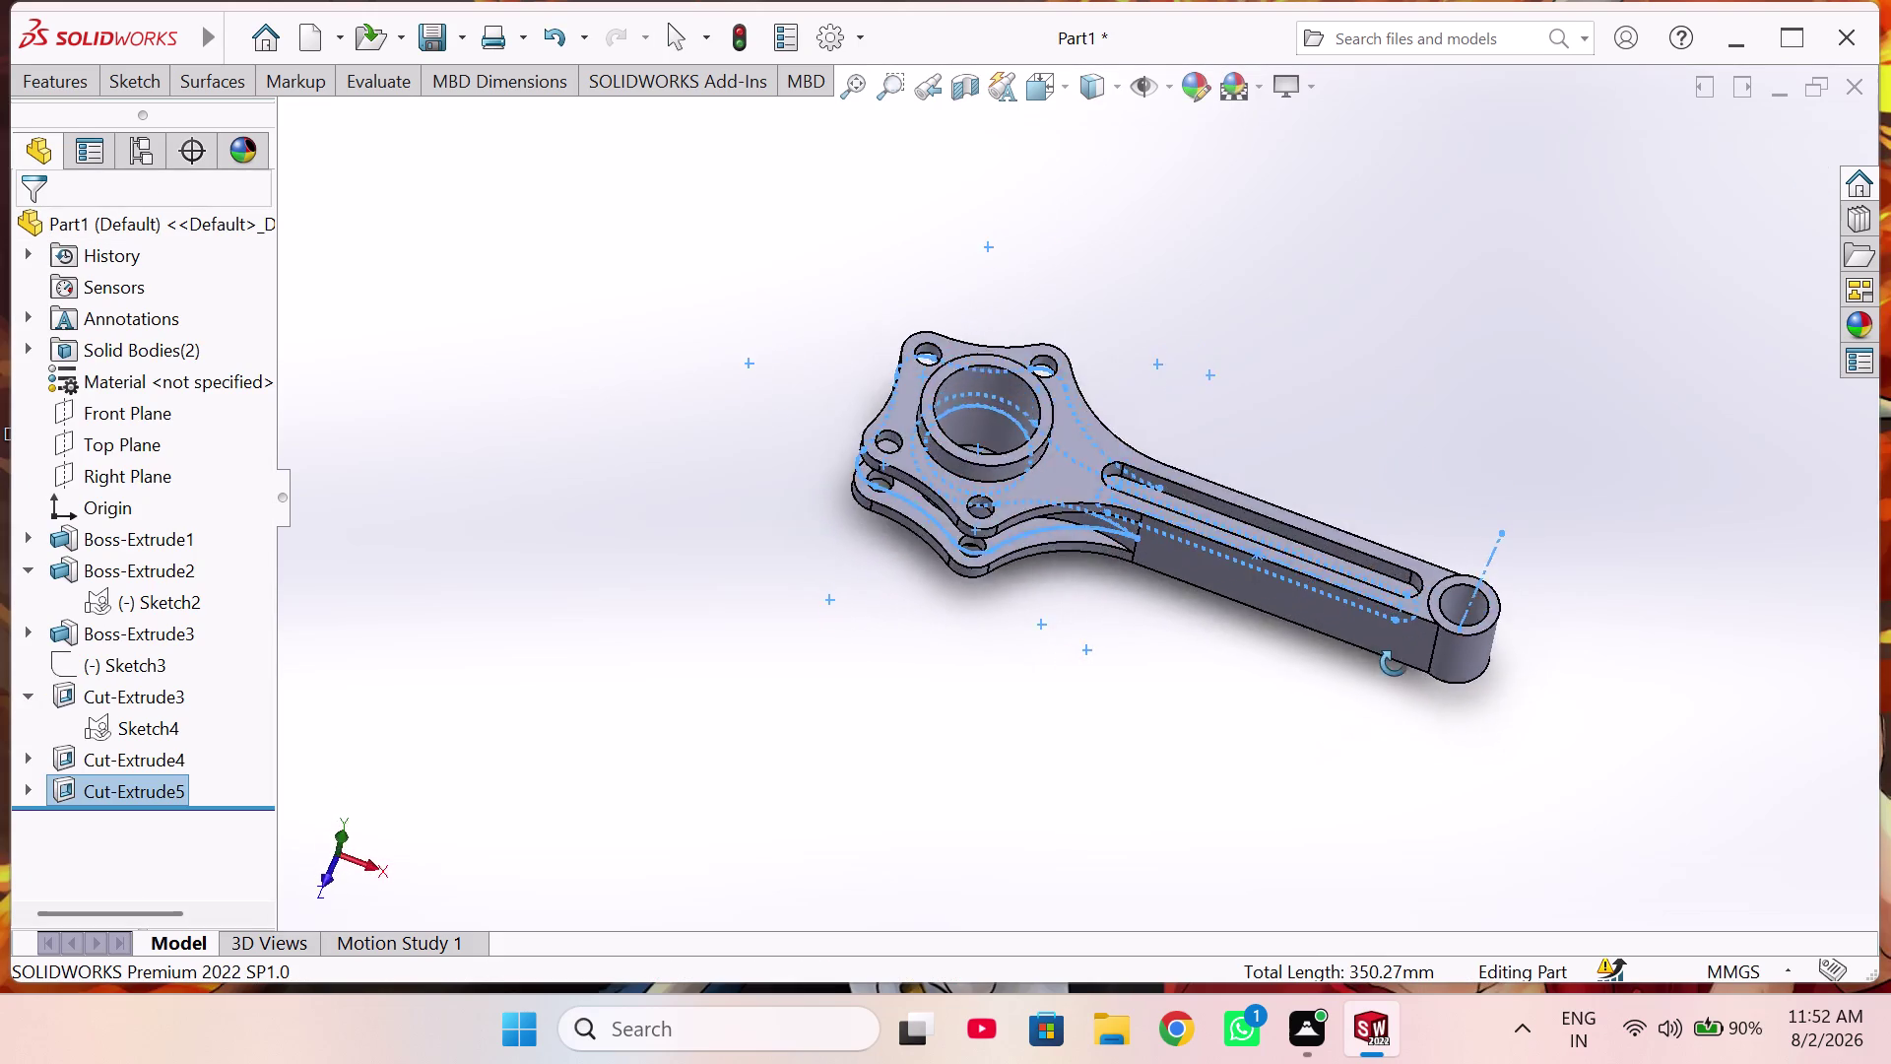
middle_drag(1394, 672, 1409, 354)
middle_drag(1236, 490, 1309, 748)
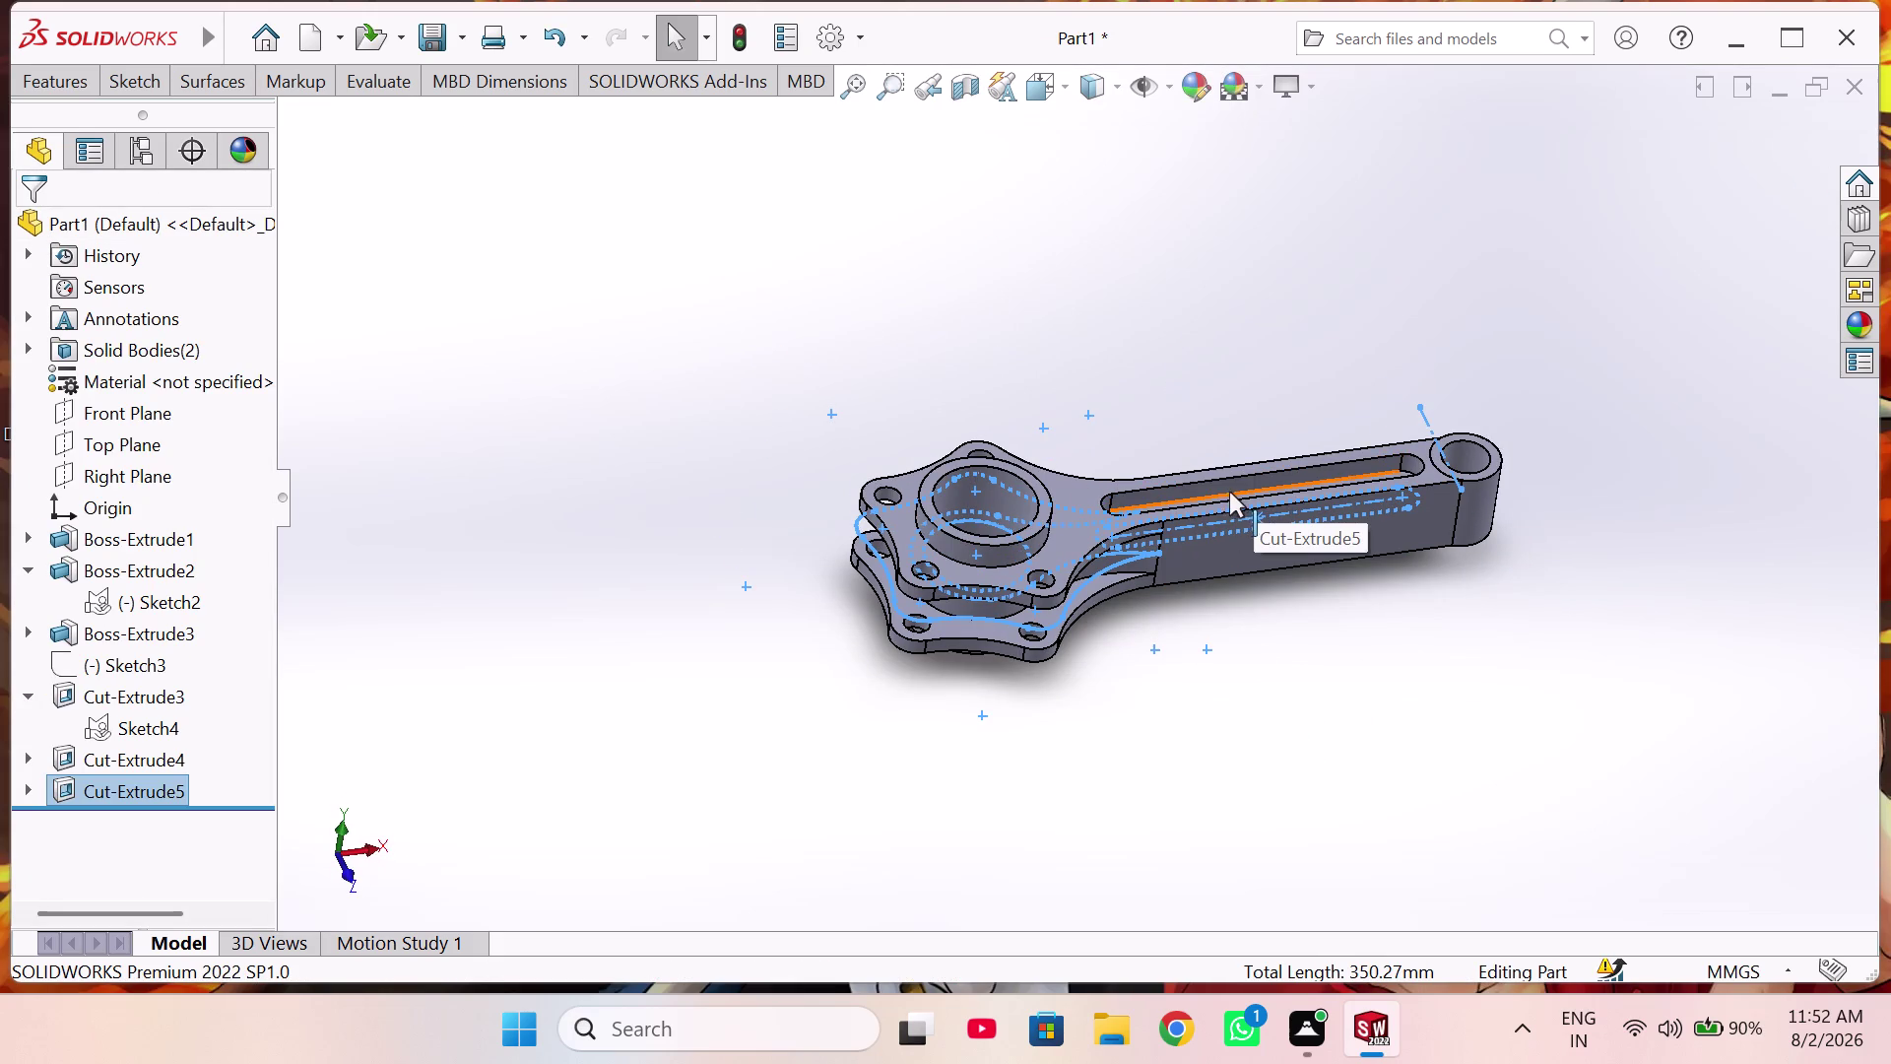
middle_drag(1229, 491, 1229, 698)
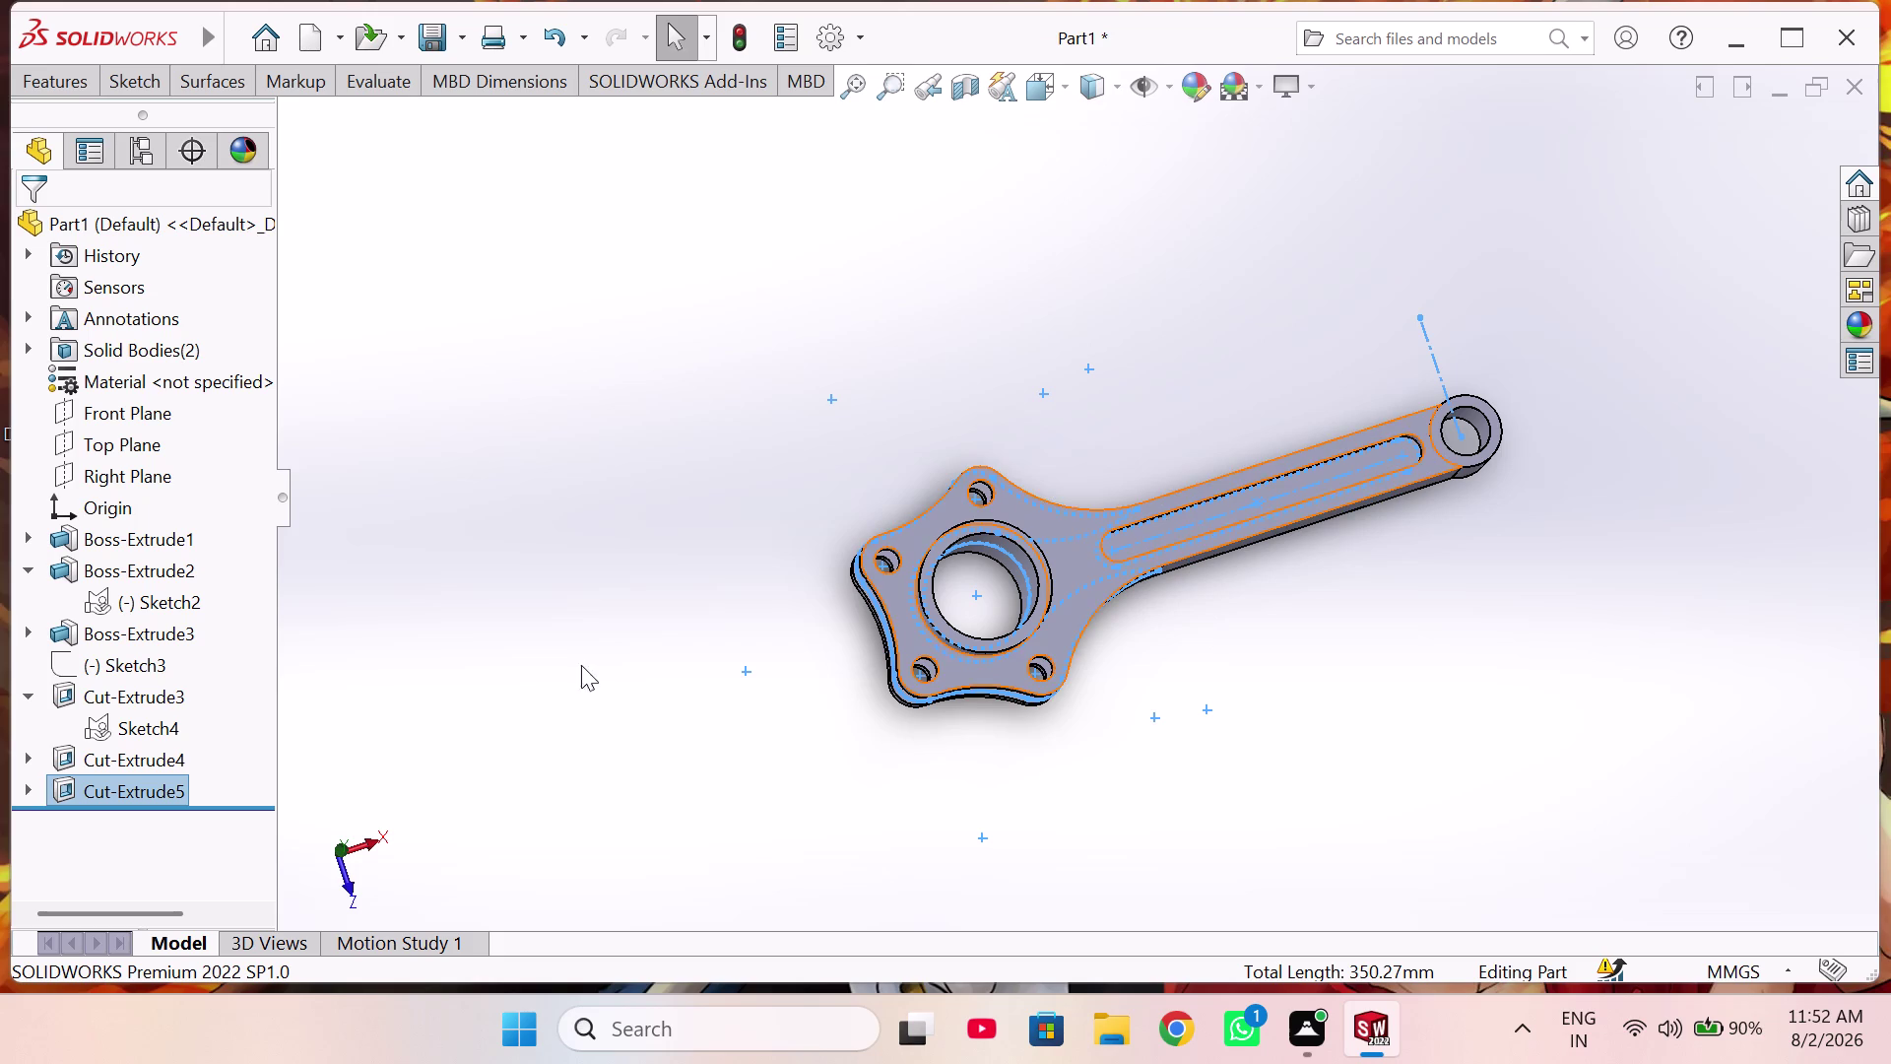
Start a new extruded cut based on Sketch4.
click(27, 788)
click(127, 819)
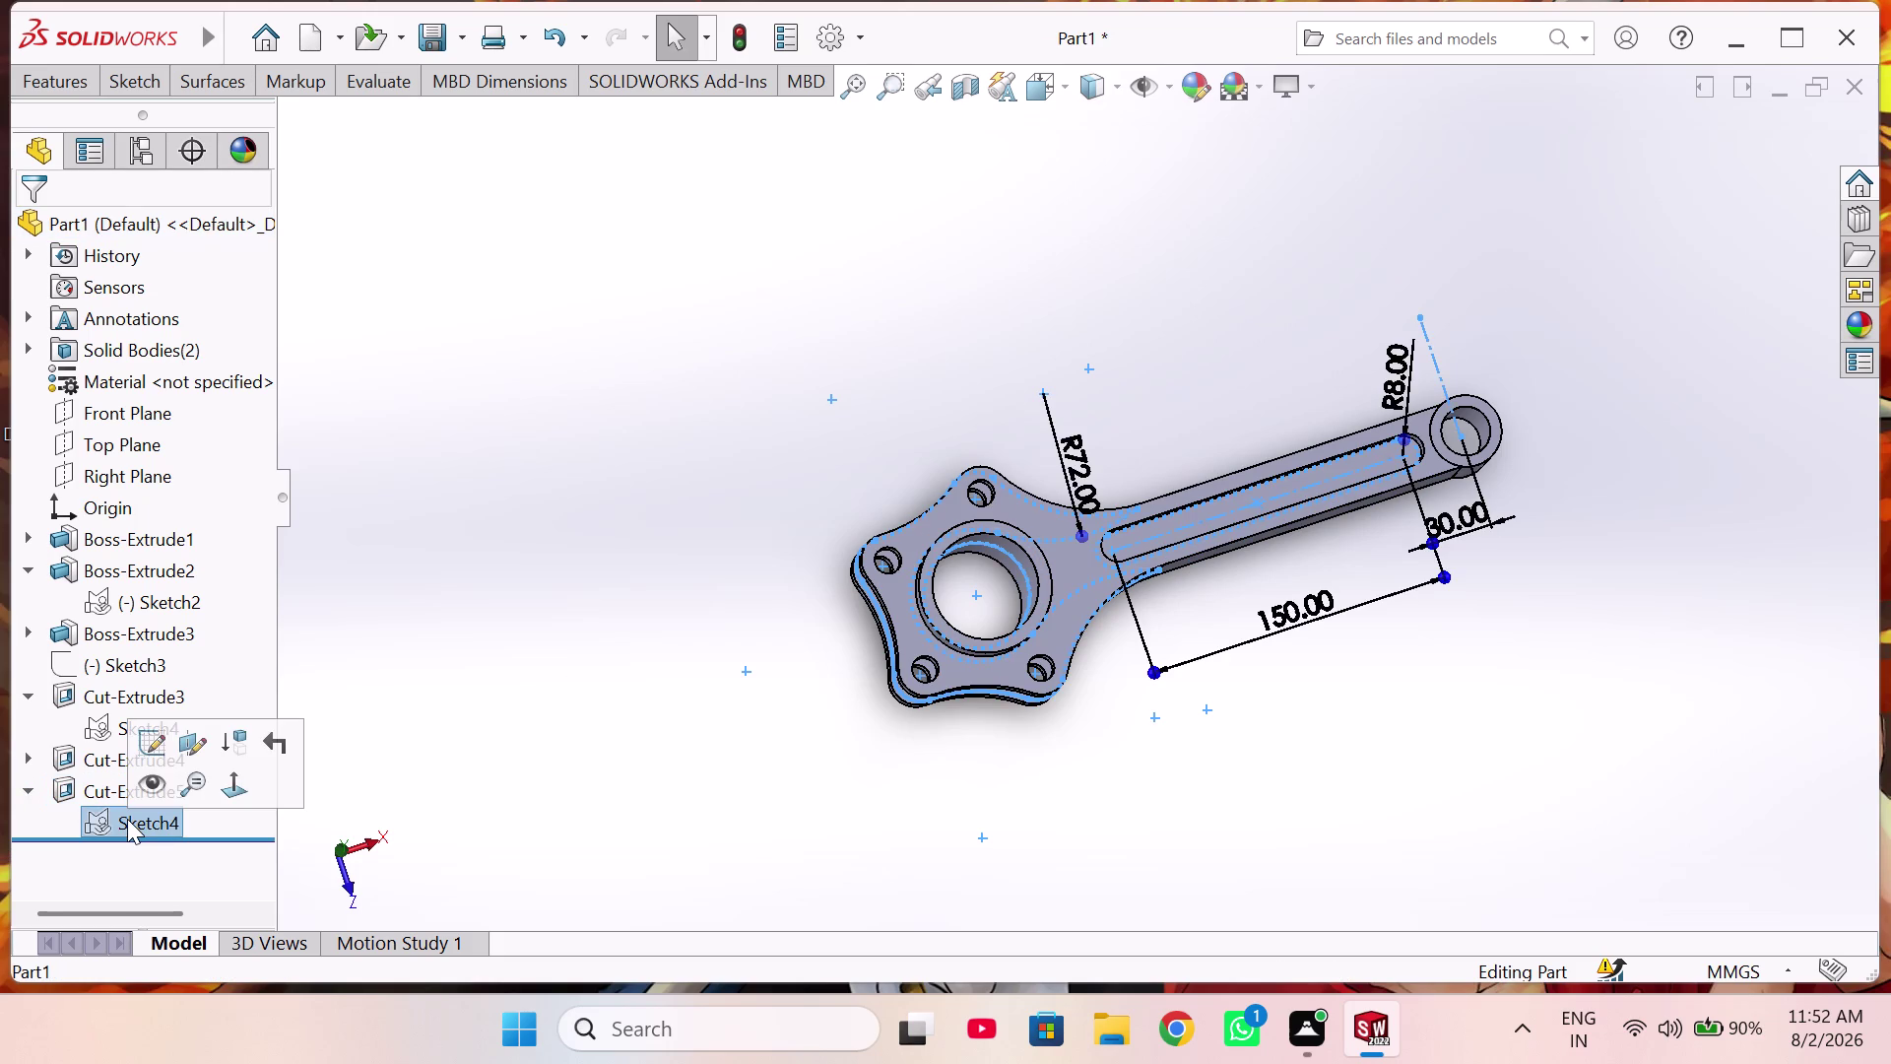
click(56, 69)
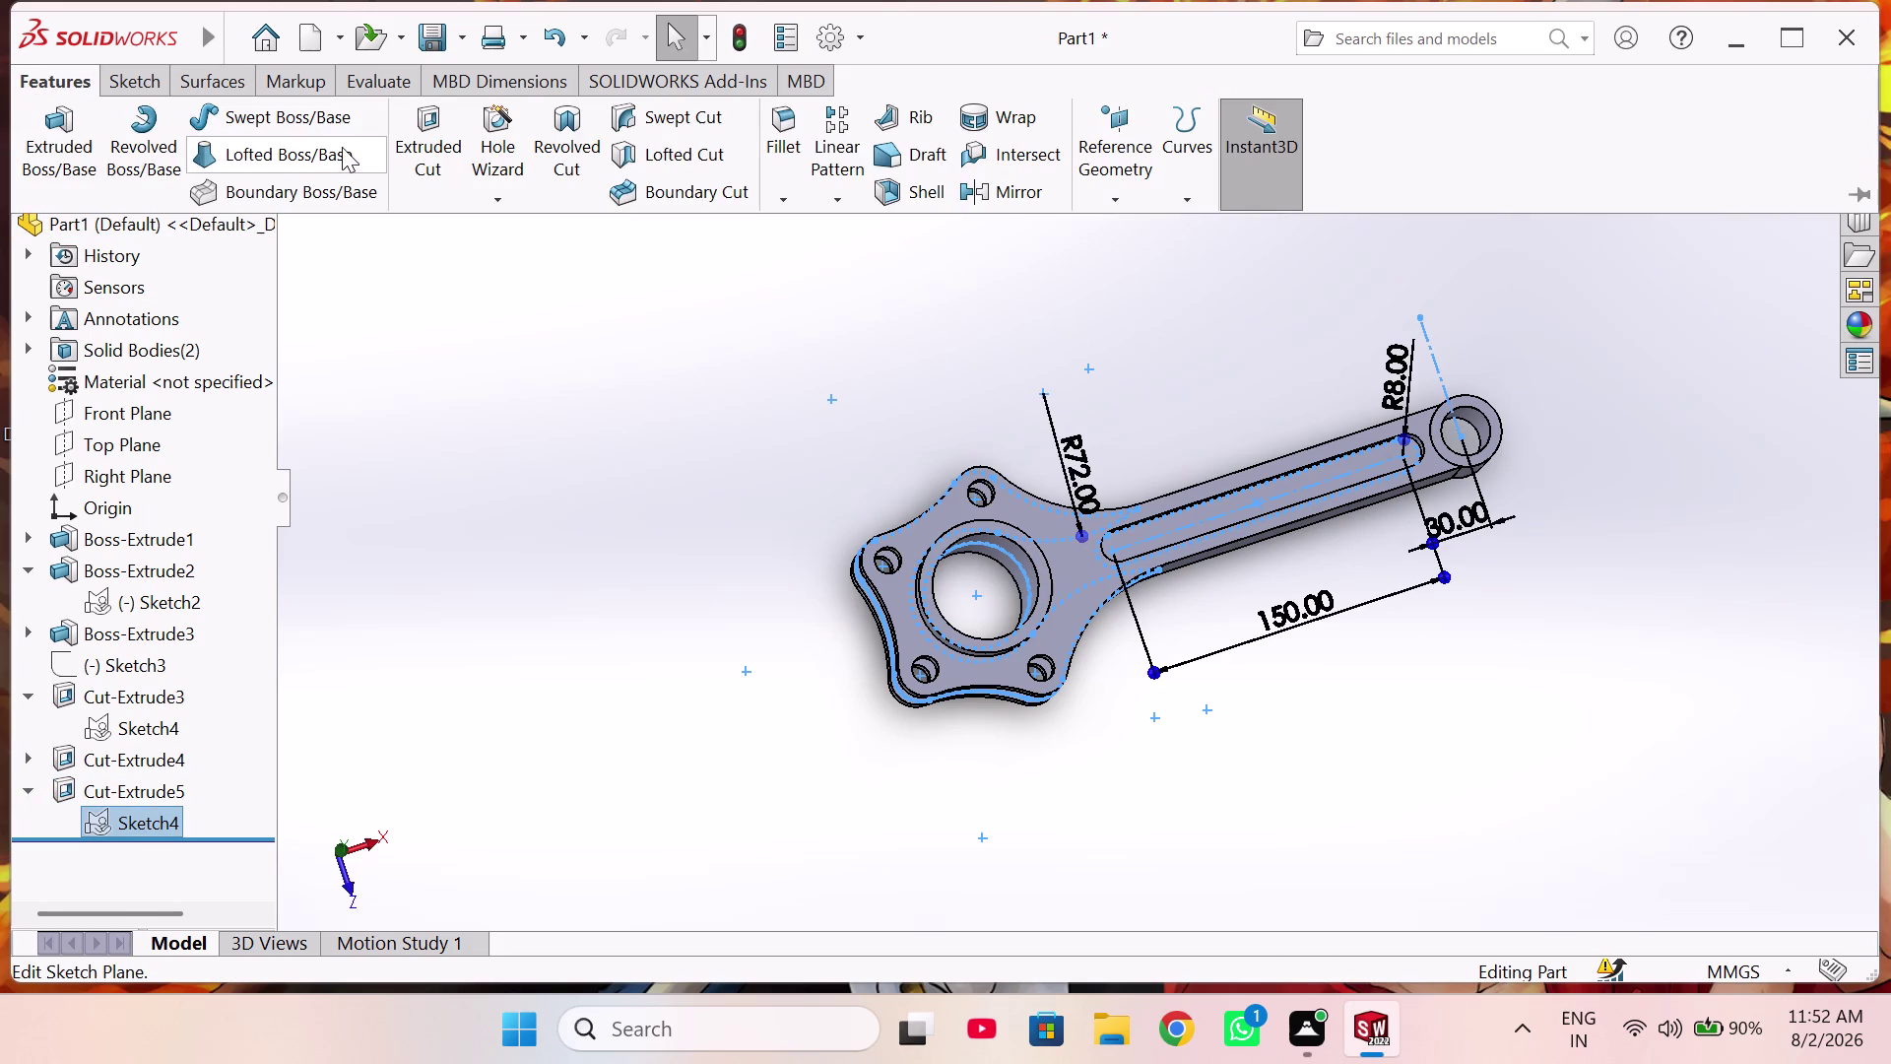
click(446, 149)
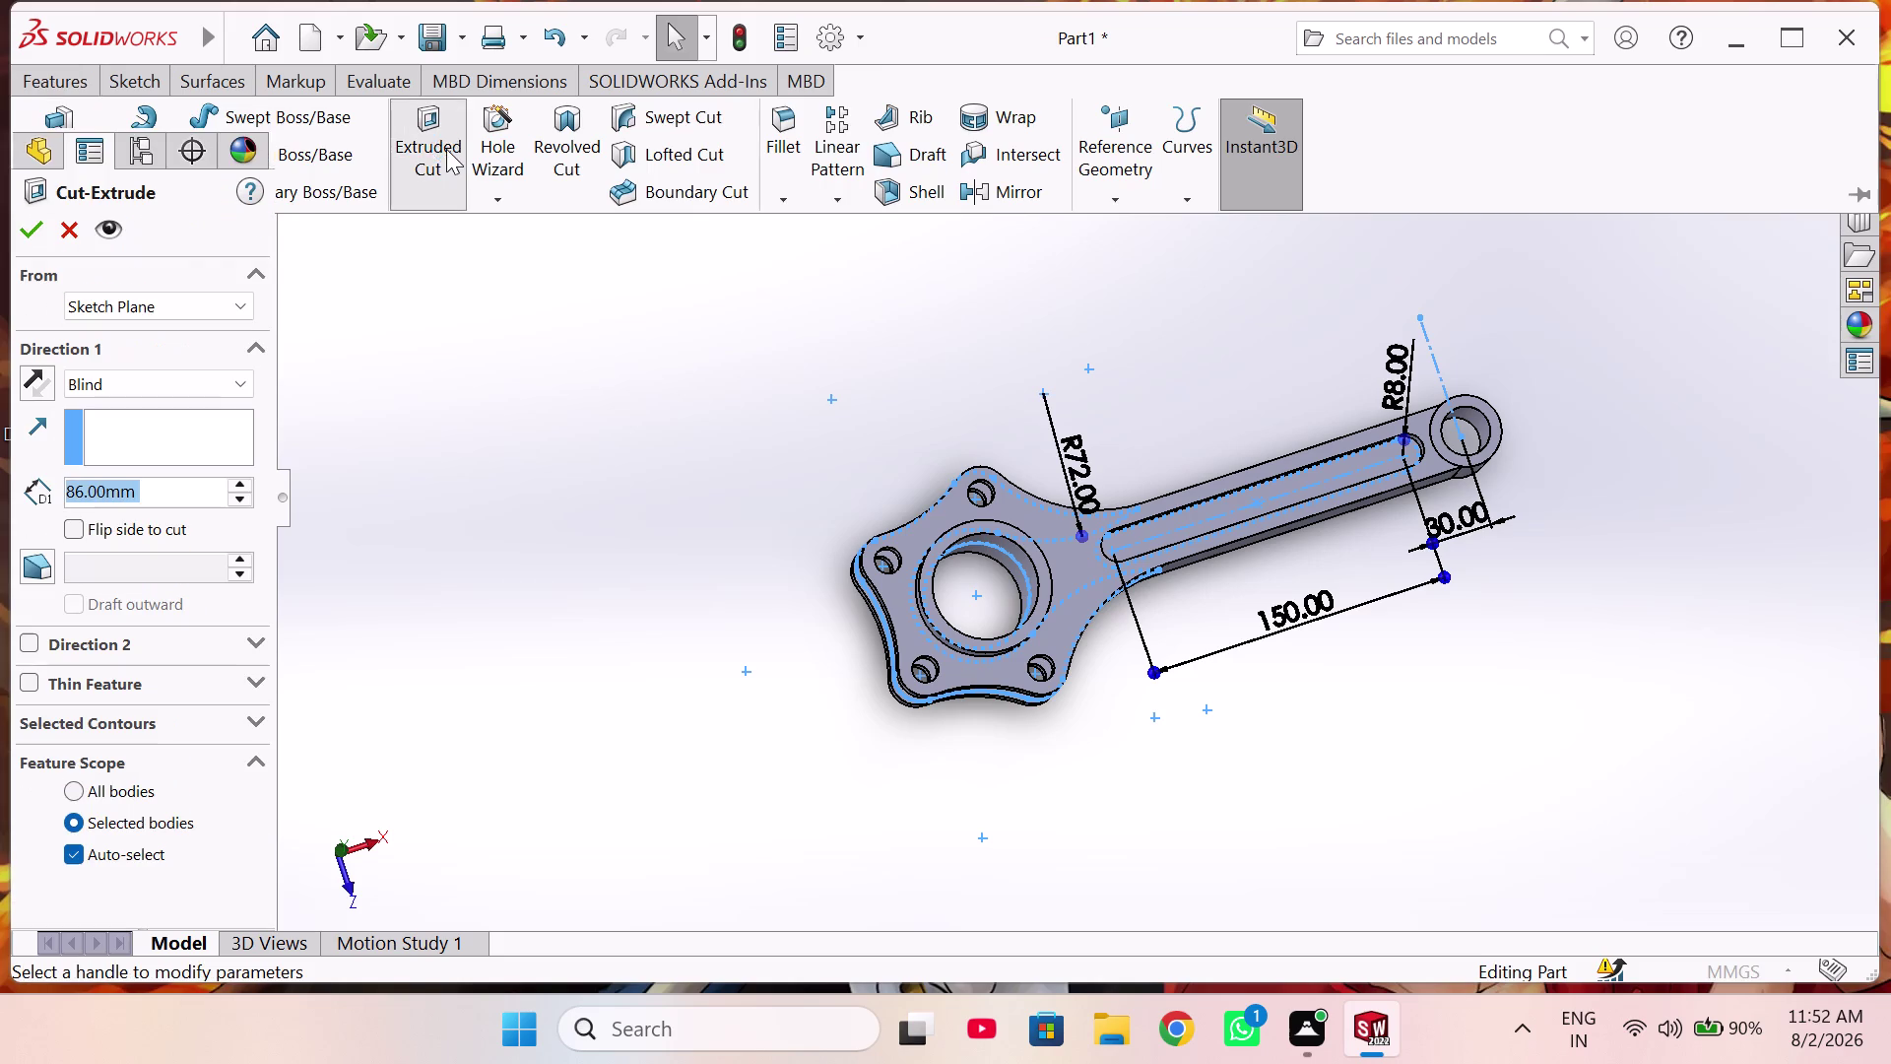
Set the new cut to start from a 0 mm offset and check the preview.
click(217, 300)
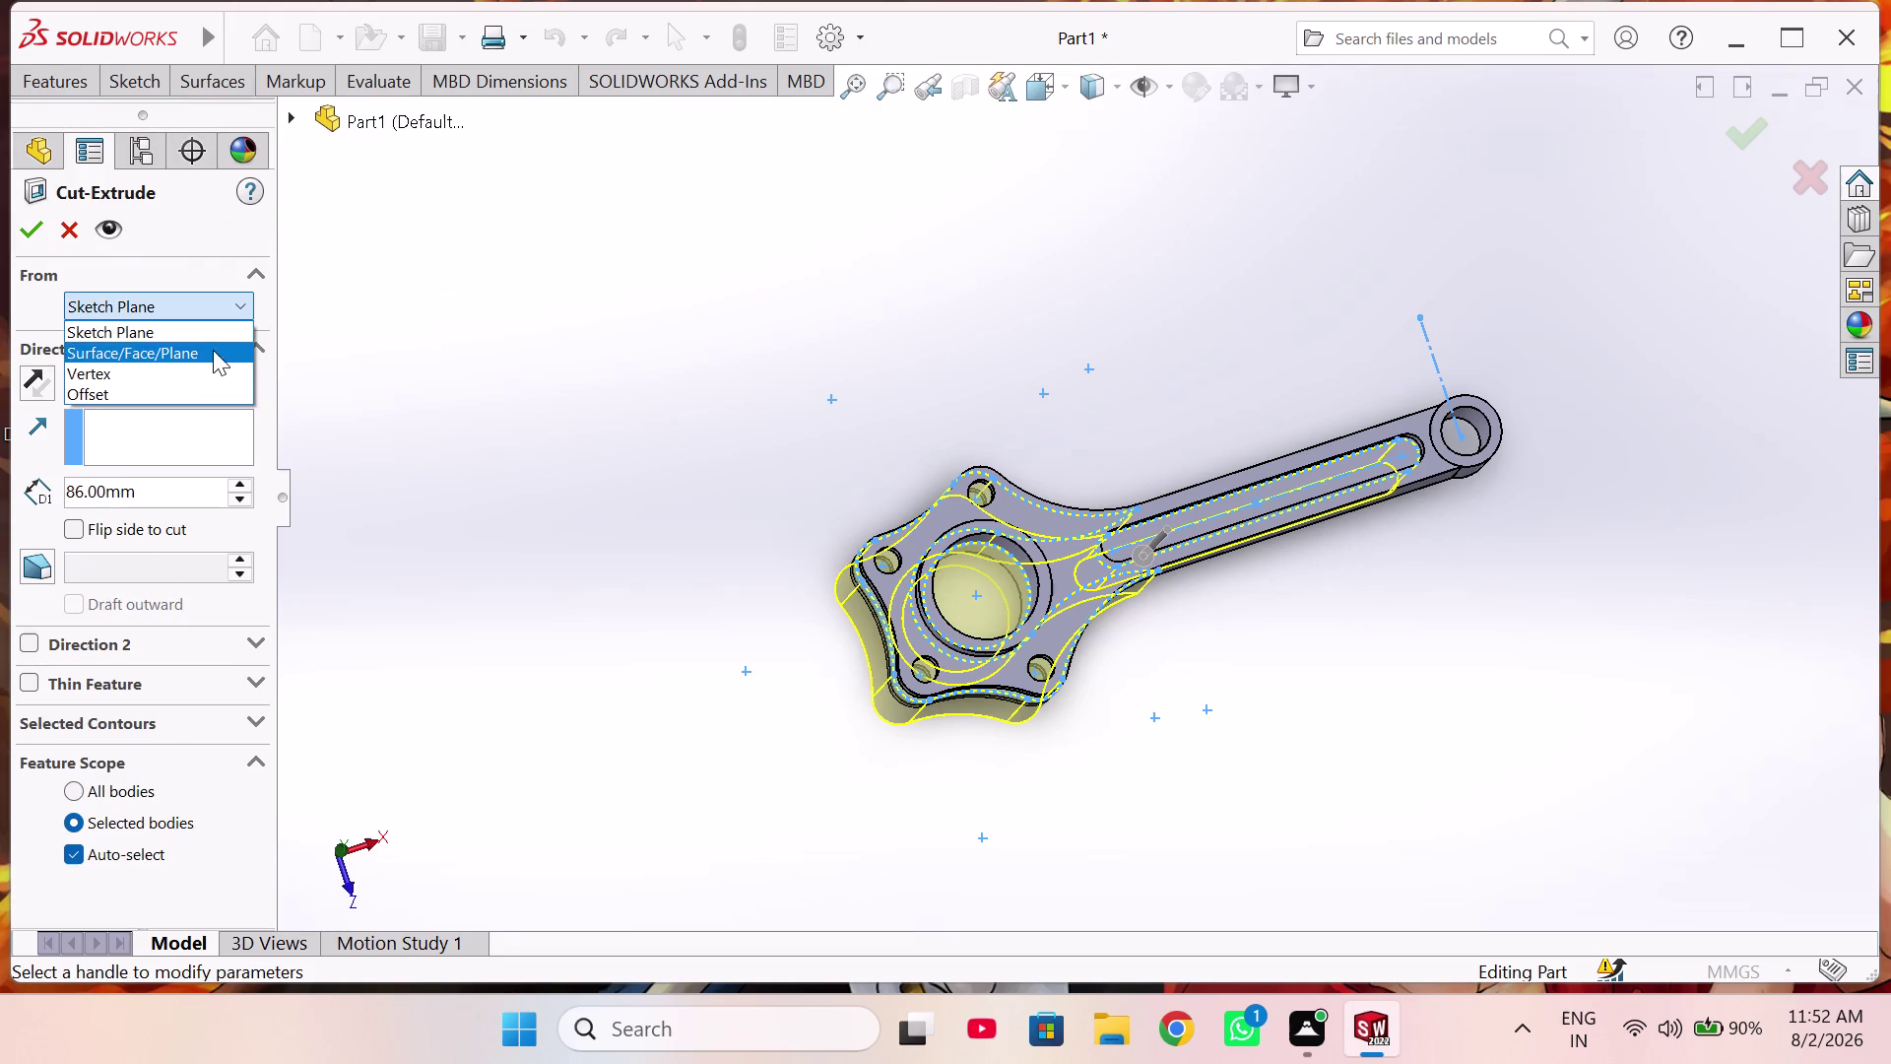
click(200, 384)
middle_drag(493, 664, 487, 628)
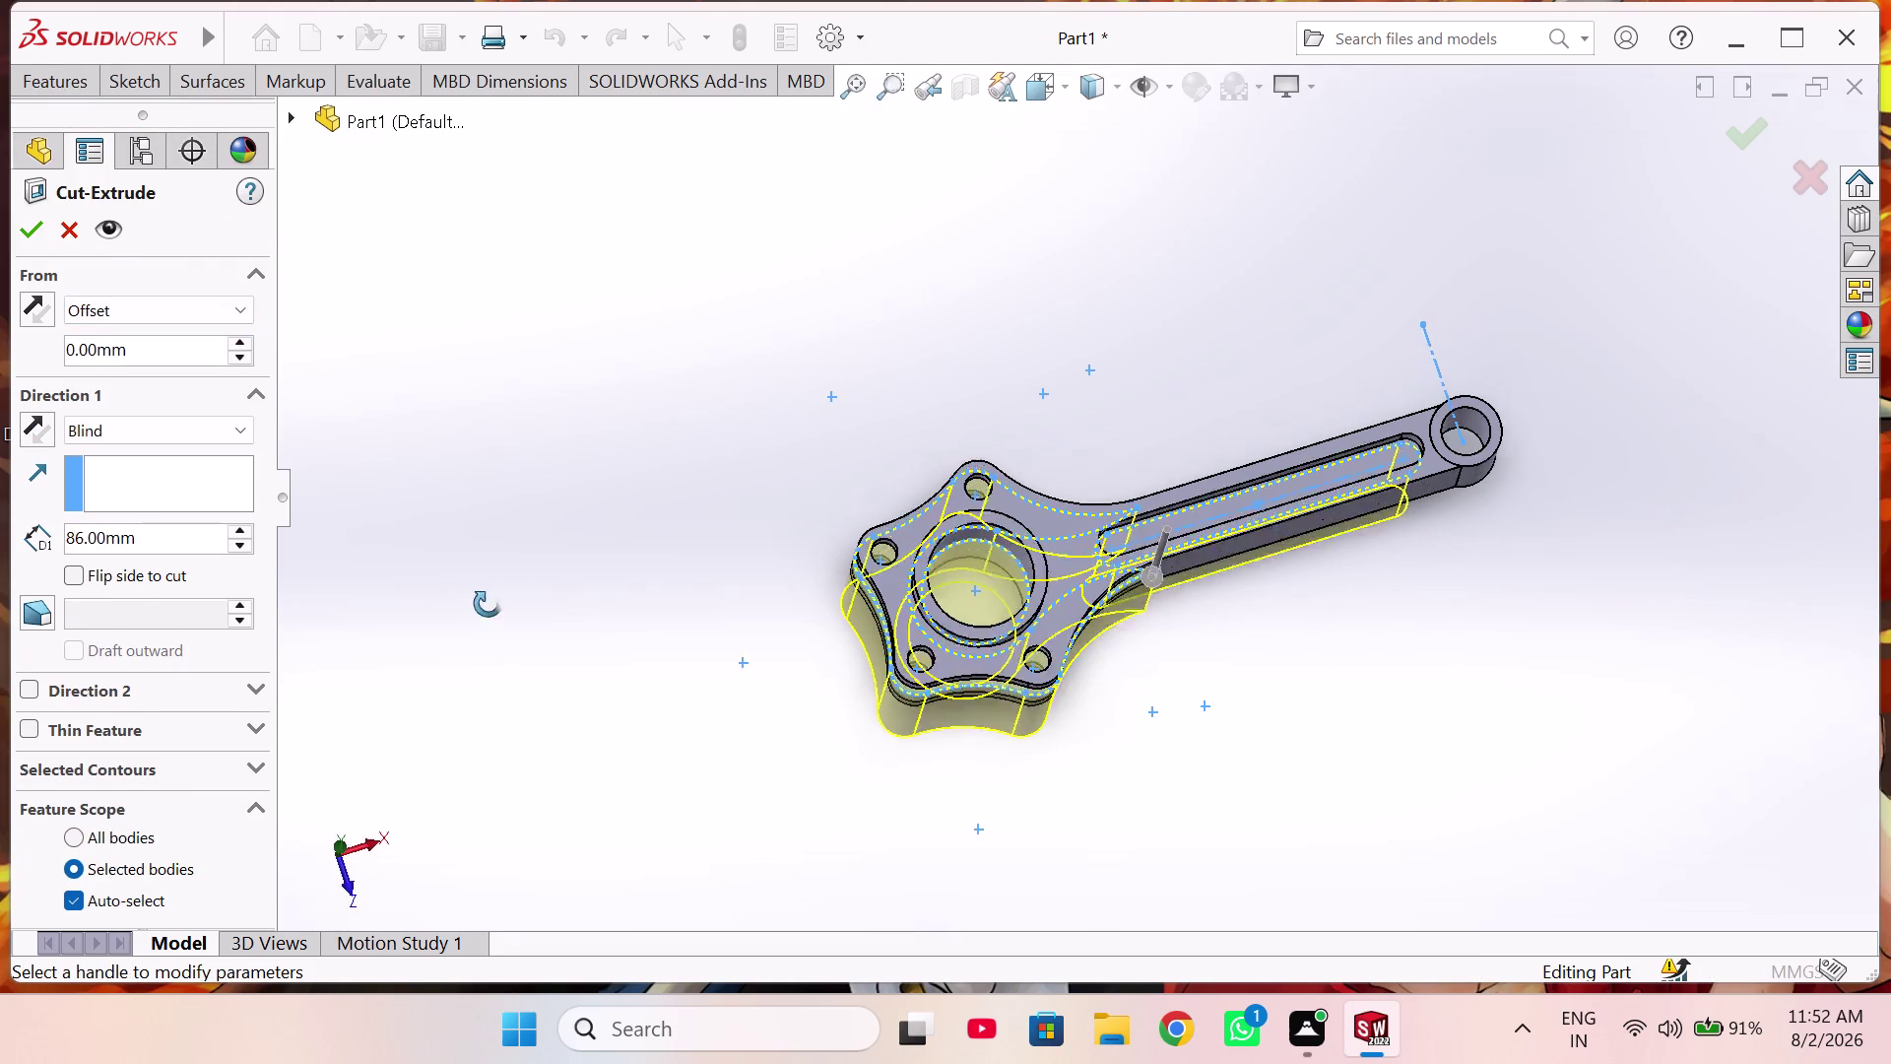
middle_drag(487, 628, 468, 542)
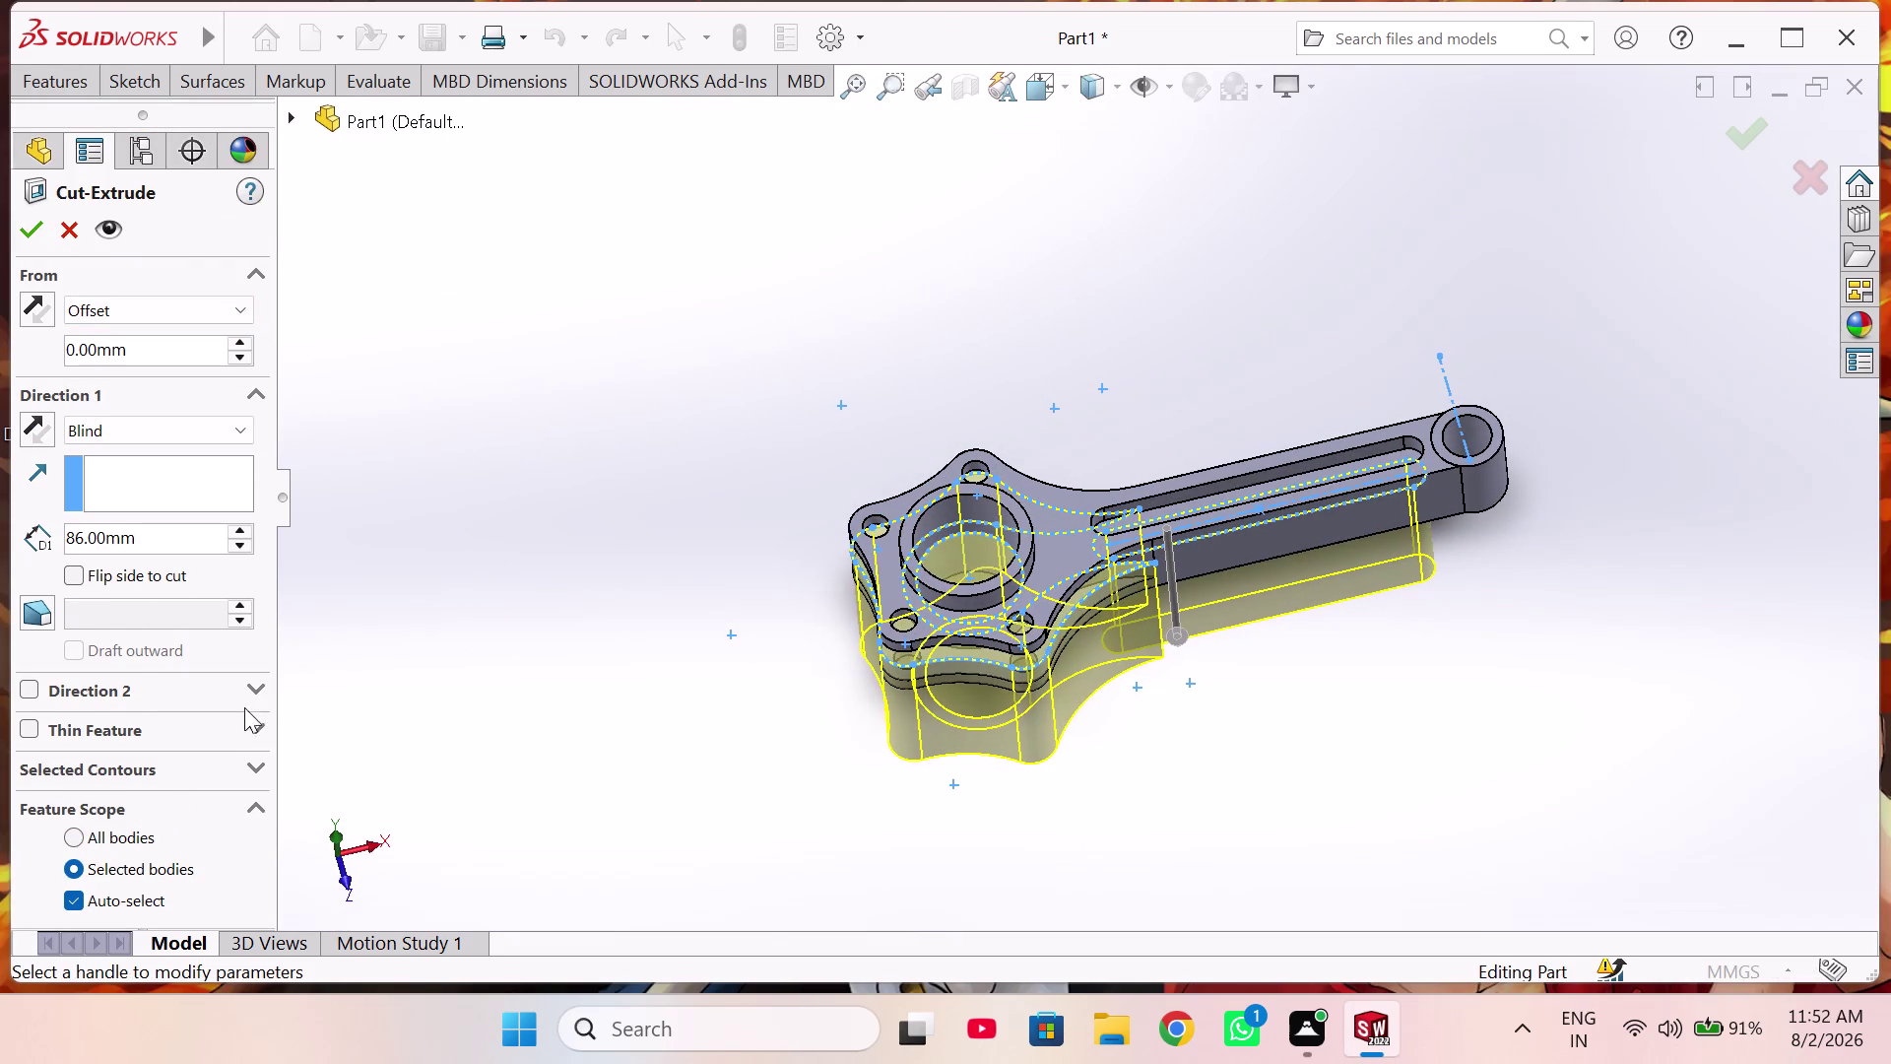
Clear the Sketch4<5> contour from the cut's Selected Contours list.
click(264, 758)
click(162, 802)
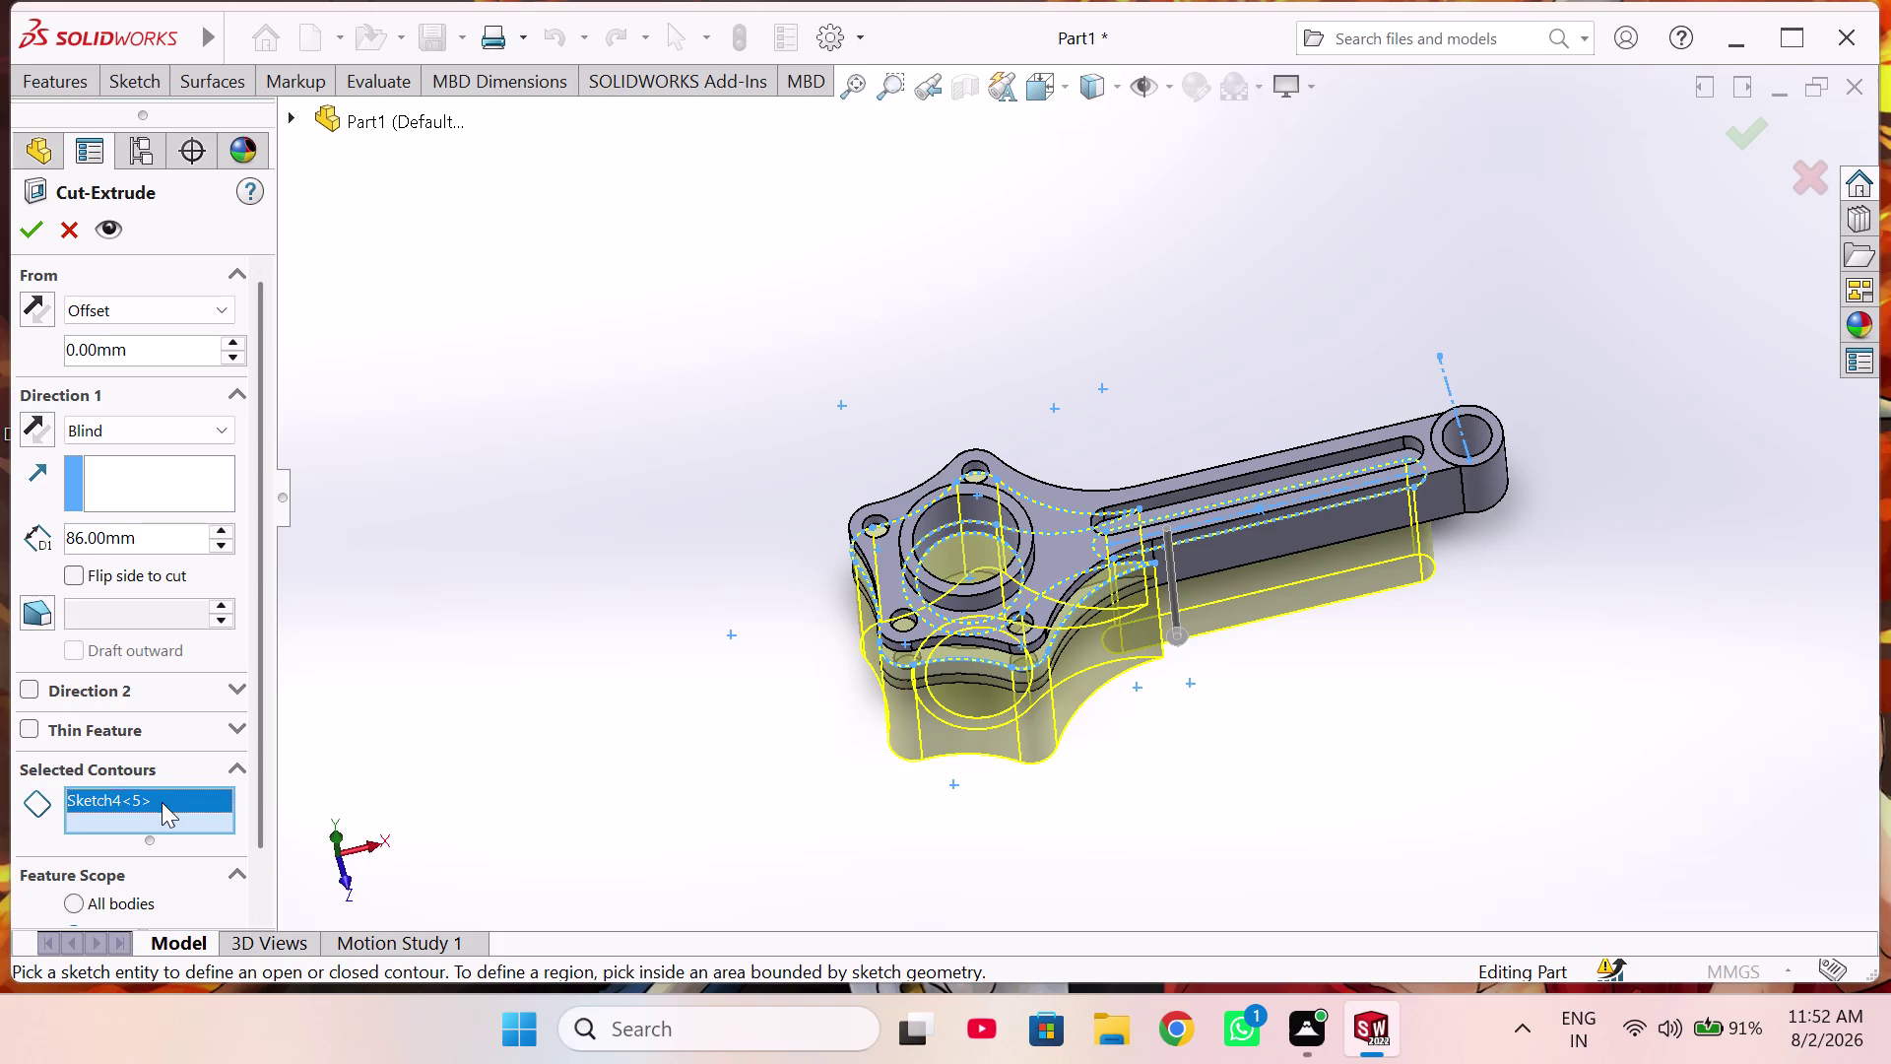
right_click(162, 796)
click(192, 842)
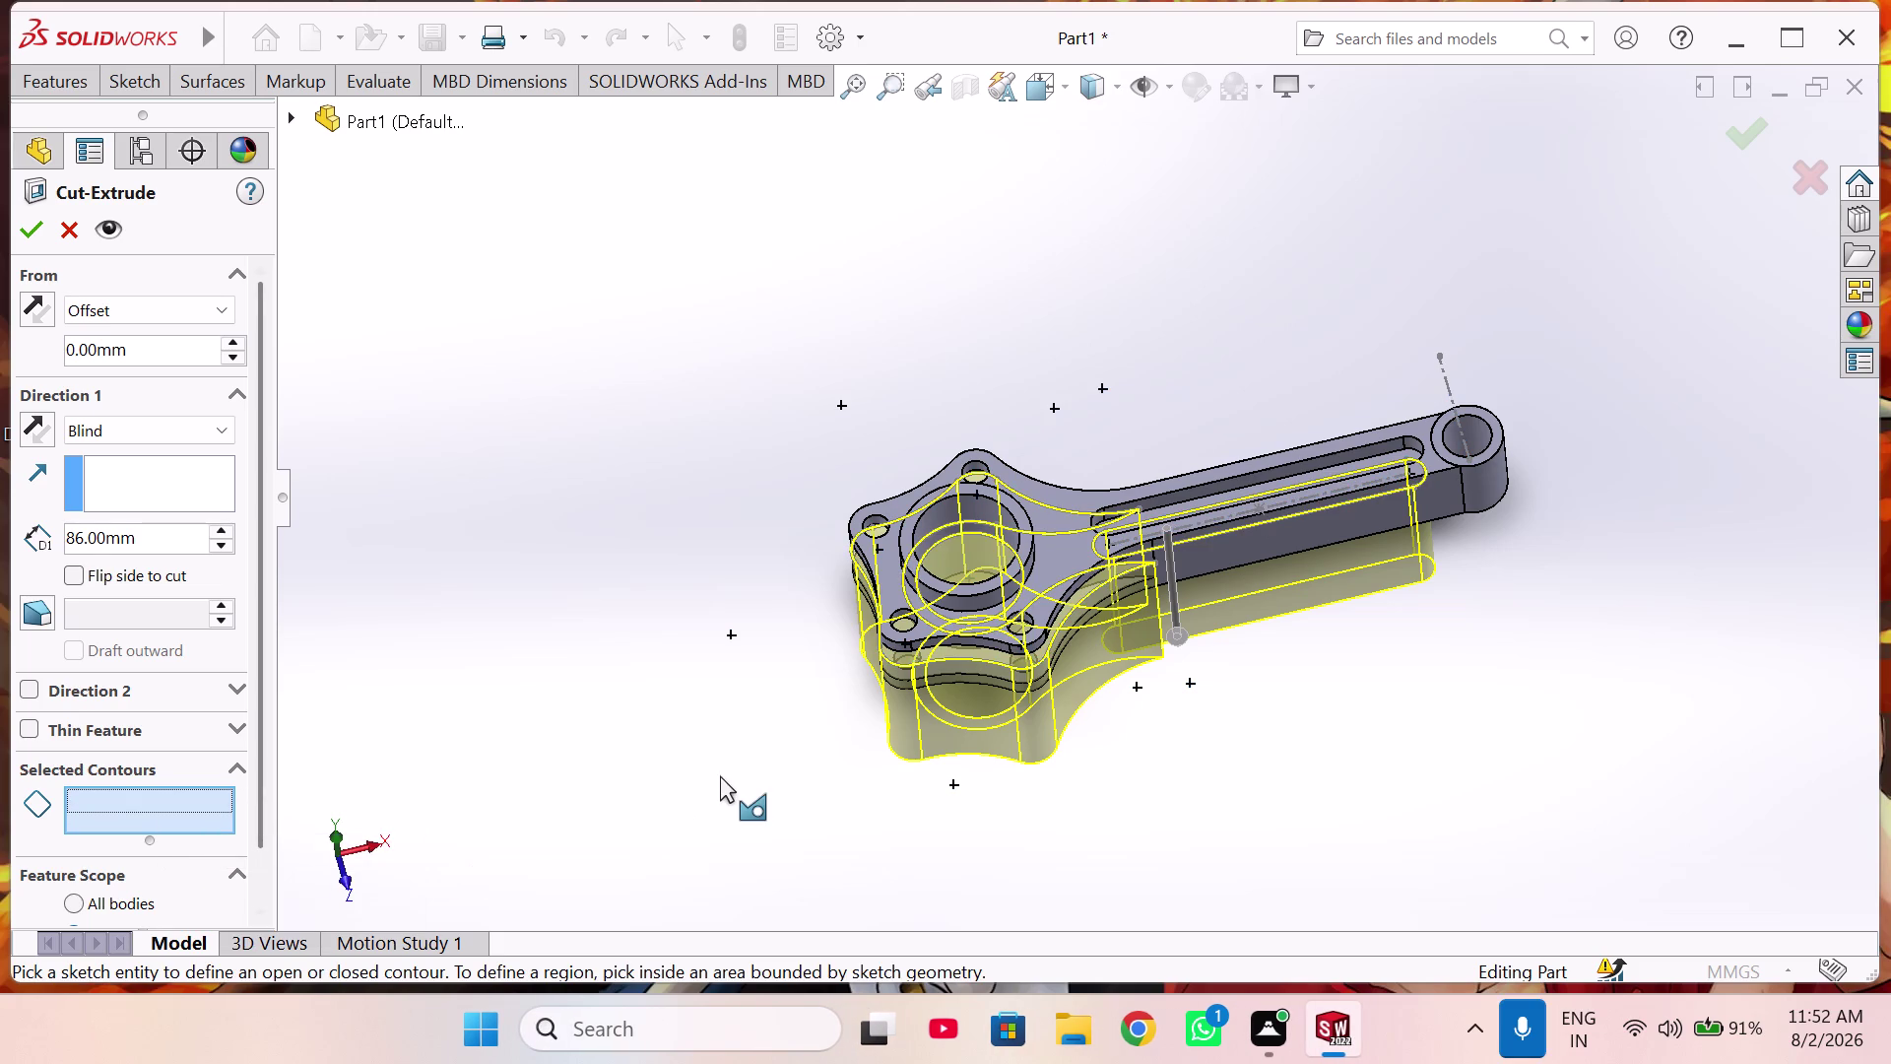